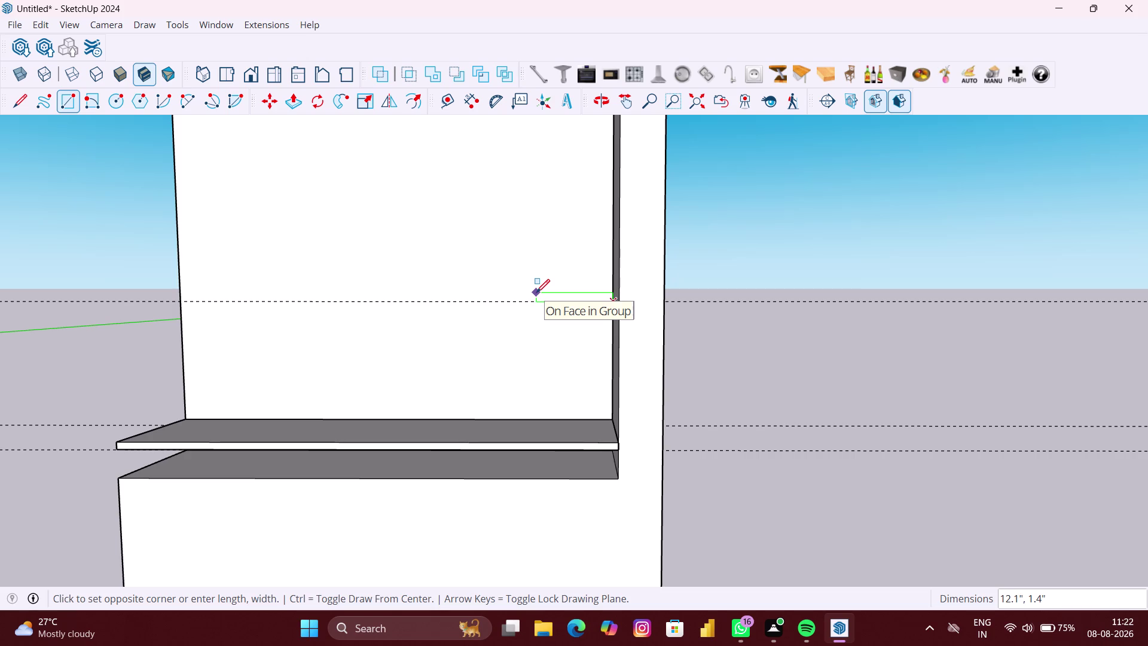
Enter a 1' by 1' rectangle size, then undo the oversized result.
text(12)
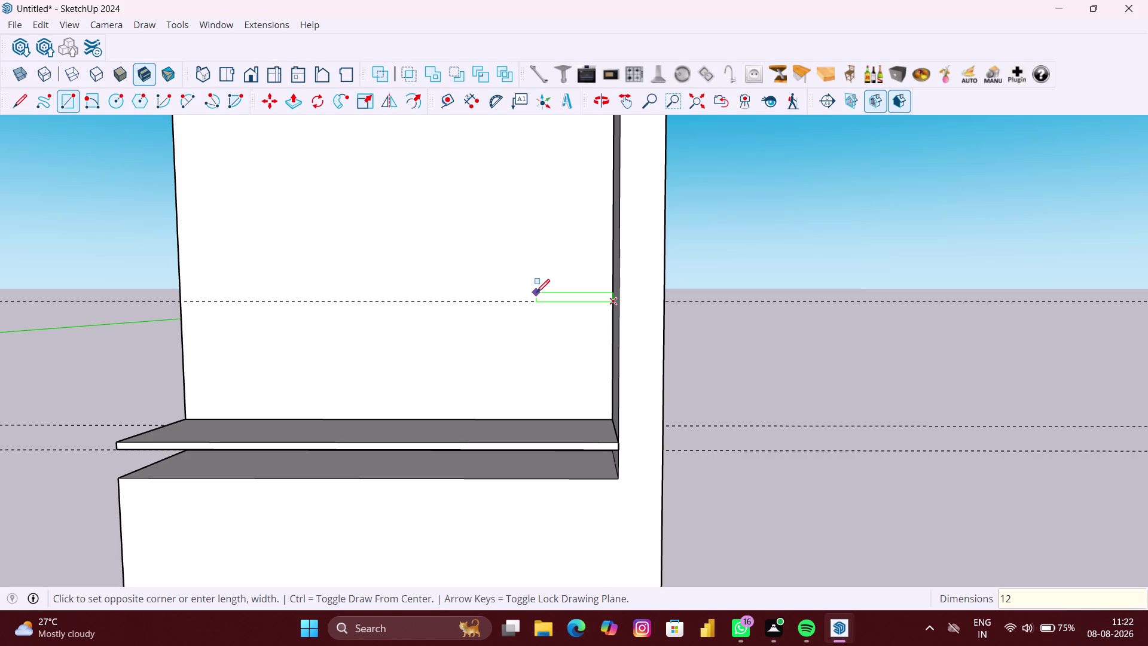
key(shift+quotedbl)
key(BackSpace)
key(BackSpace)
key(BackSpace)
text(1)
text(')
key(comma)
key(1)
key(apostrophe)
key(Return)
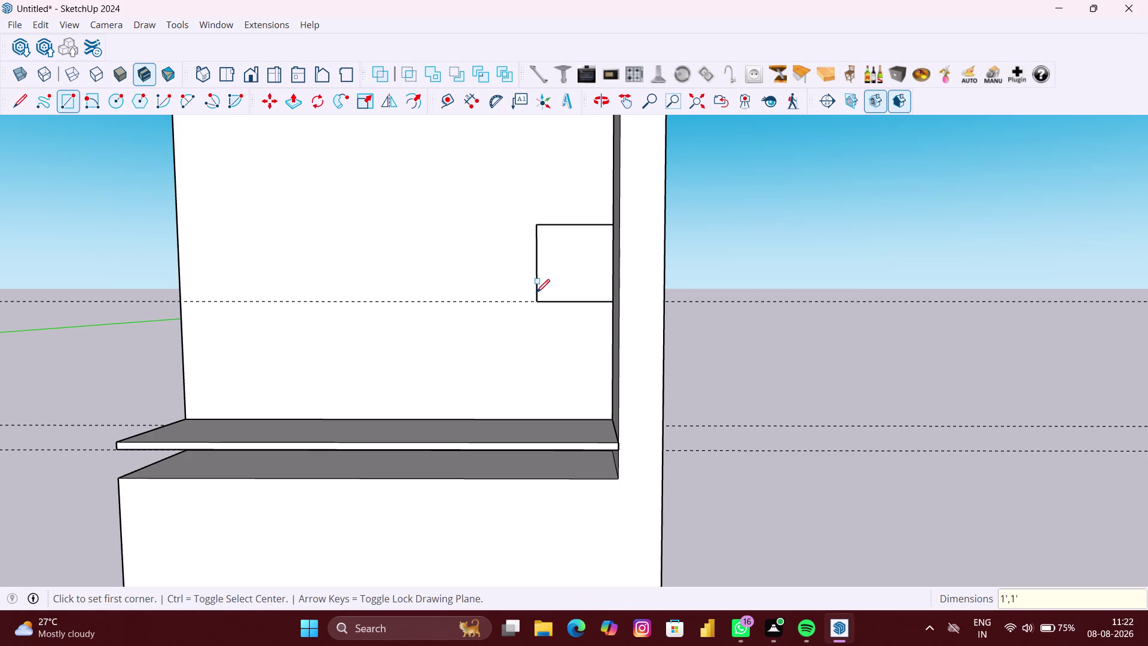
key(ctrl+z)
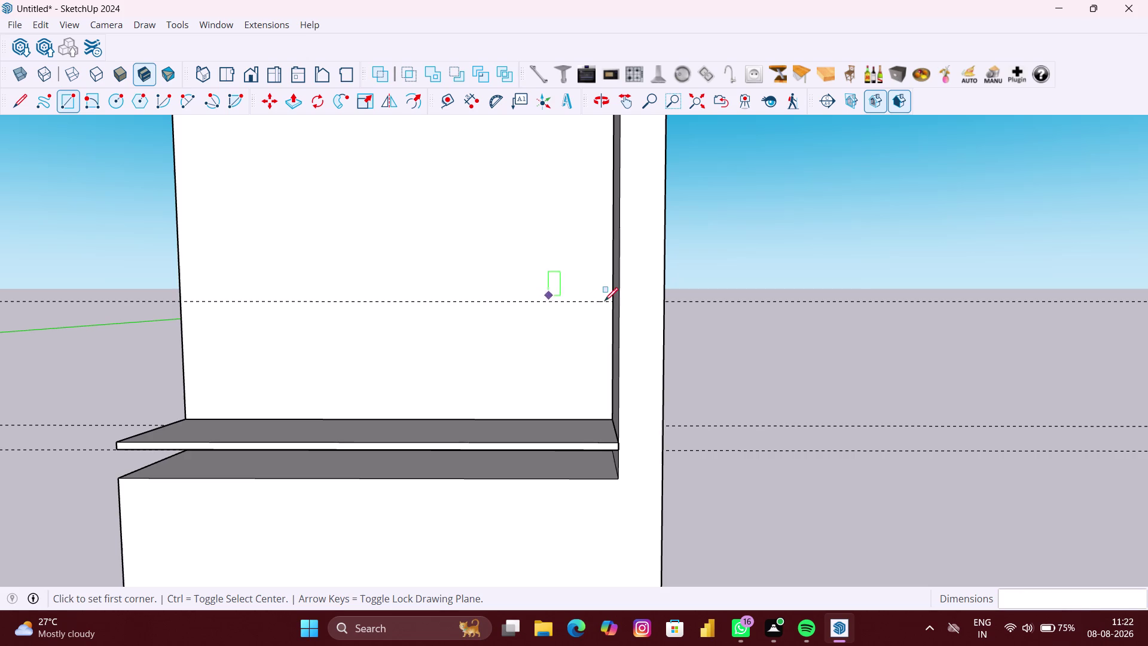
Try a 1' by 6" rectangle on the back face, then undo it.
scroll(up, 3)
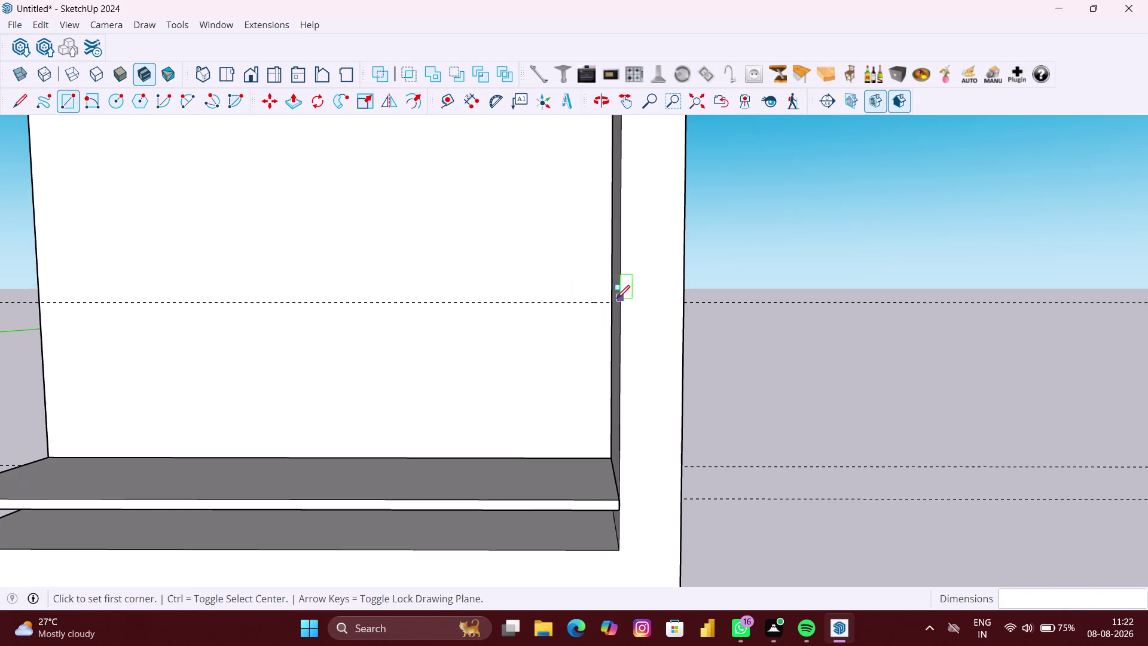
click(610, 303)
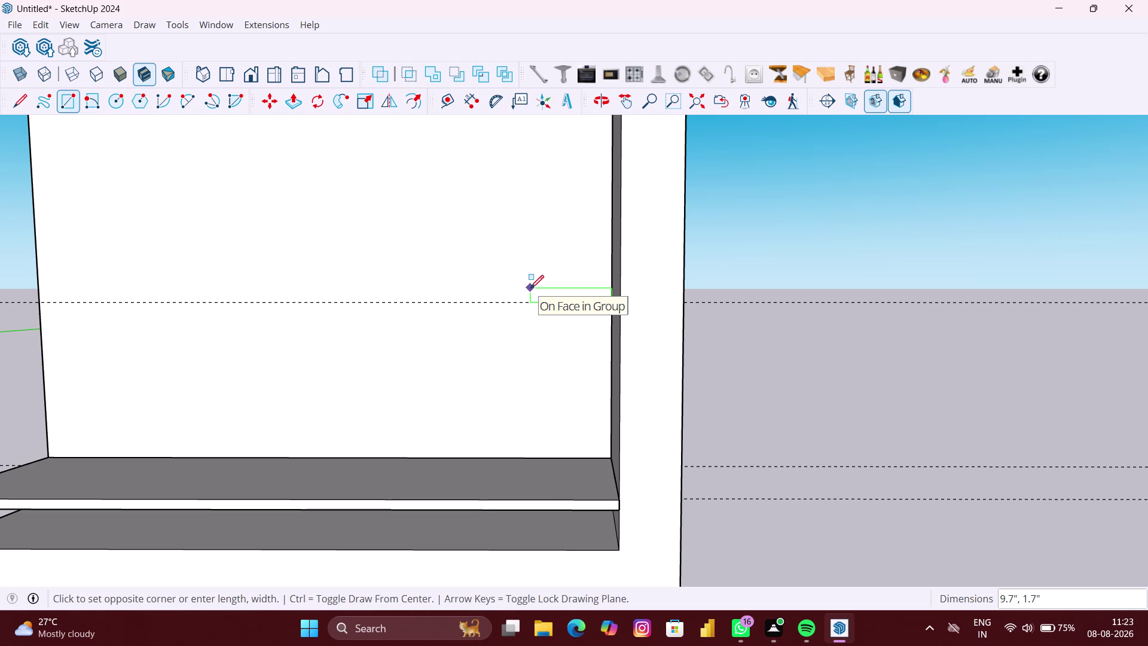
text(1)
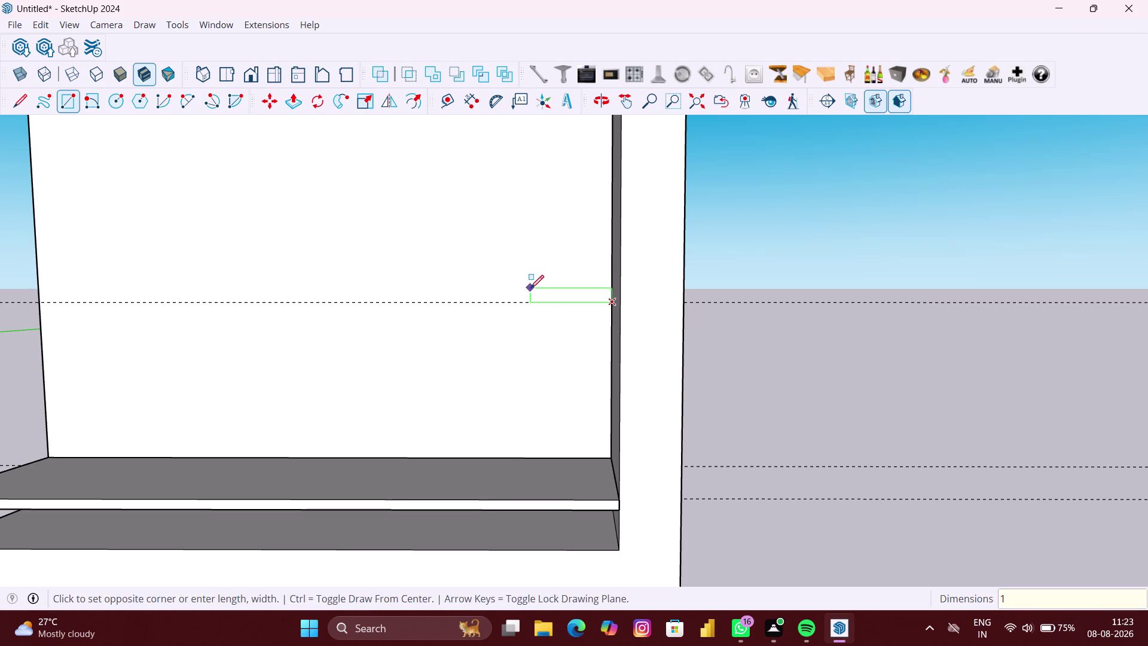
text('.)
key(BackSpace)
key(comma)
text(6)
text(")
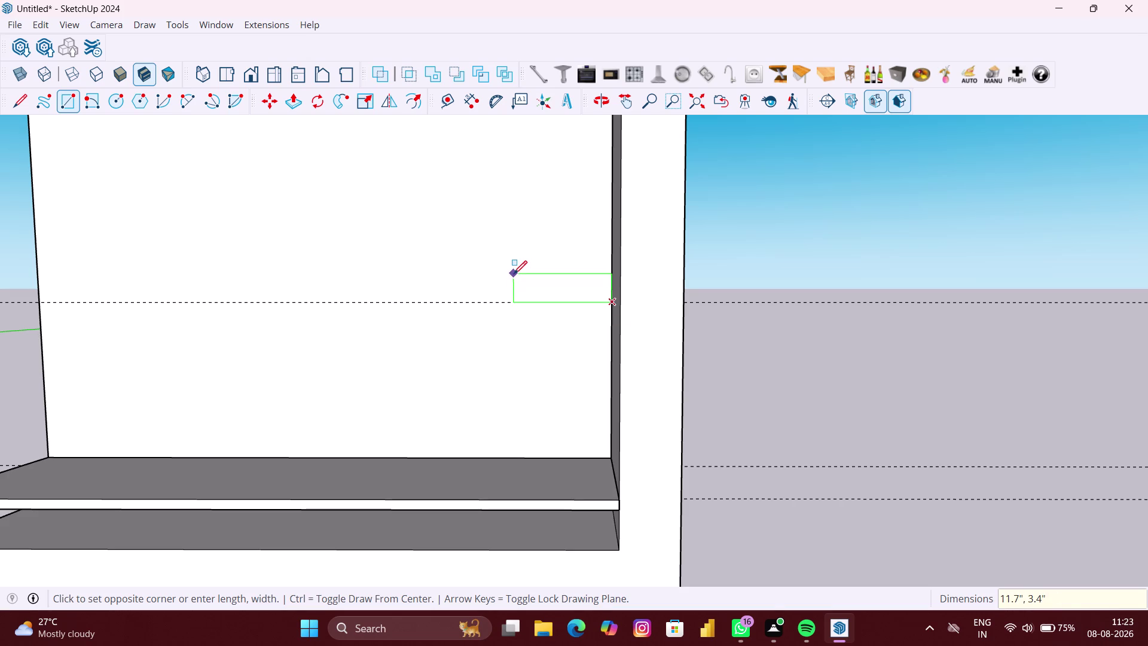
key(BackSpace)
text(1)
text(',6)
text(")
key(Return)
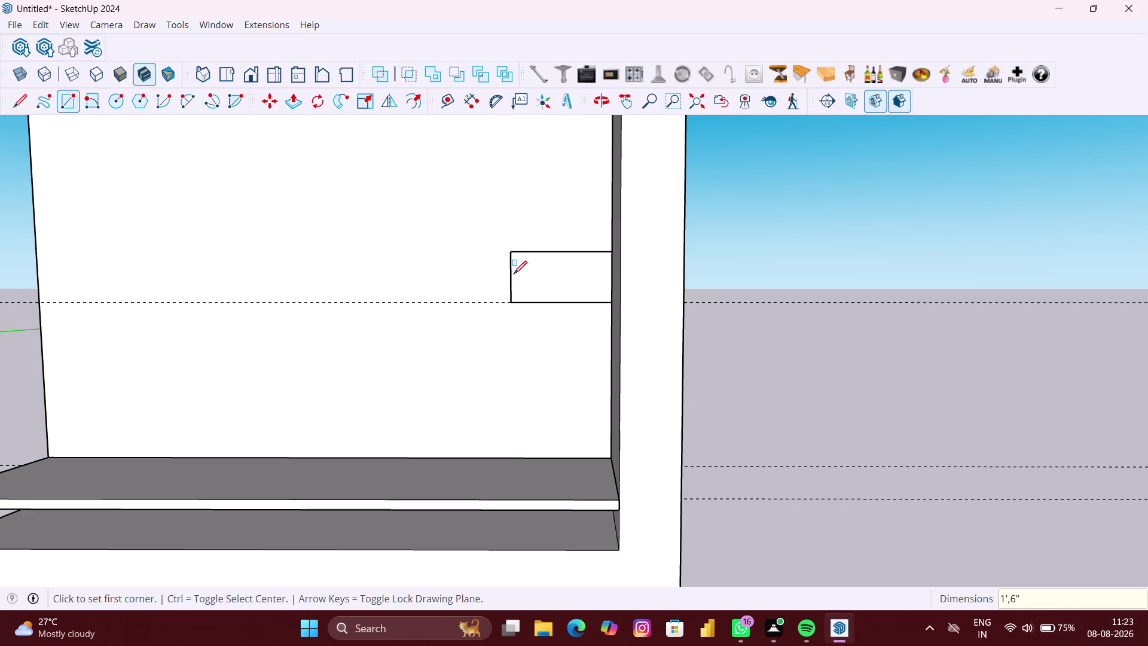
key(ctrl+z)
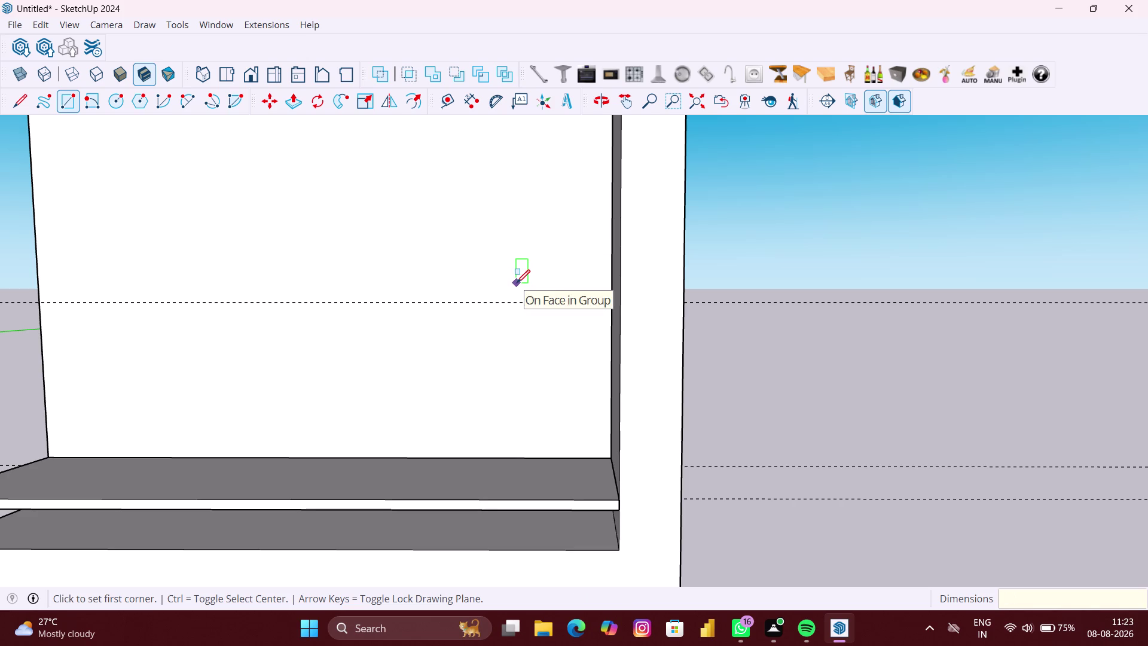
Draw a thin rectangle from the right wall leftward along the guide line.
key(r)
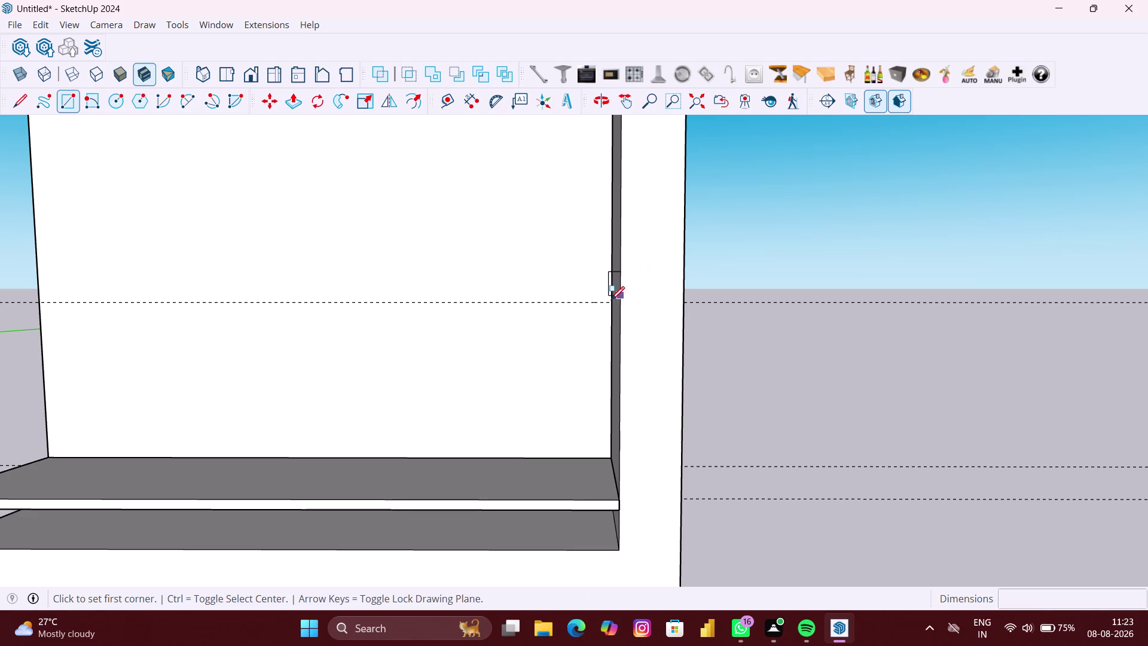
click(609, 305)
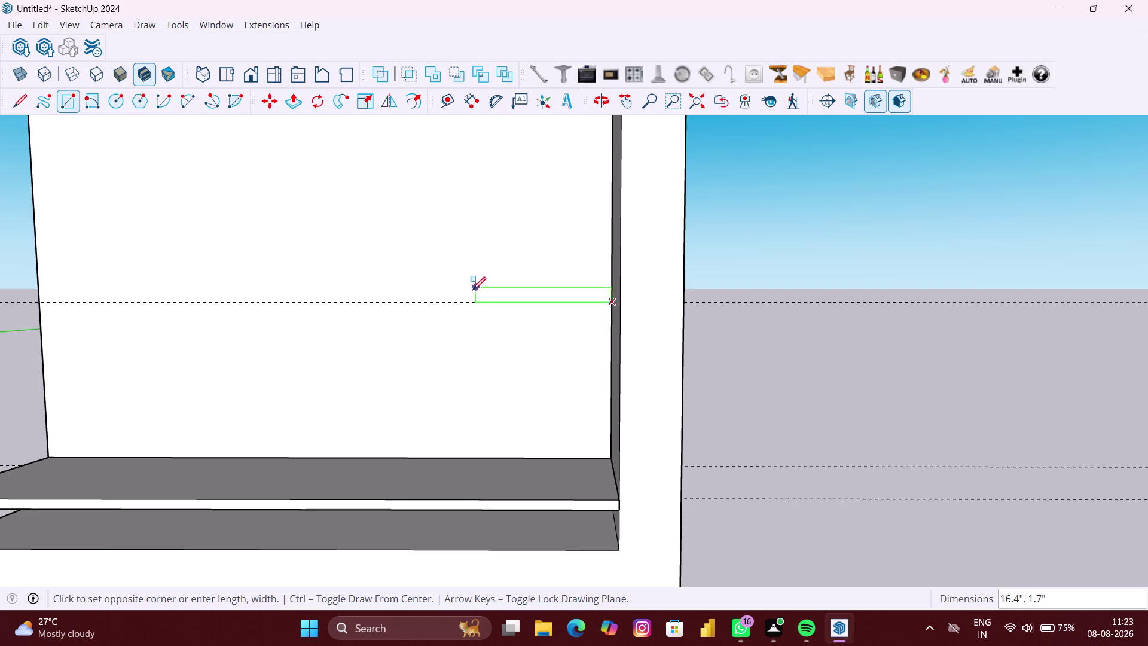
scroll(up, 3)
scroll(up, 3)
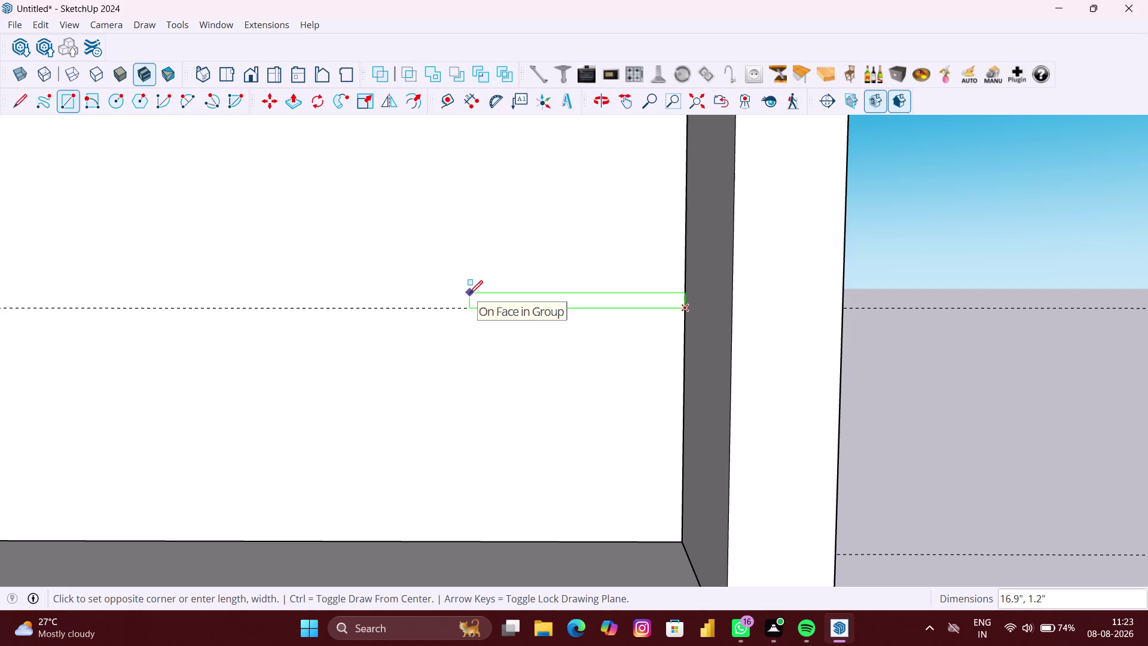
scroll(up, 3)
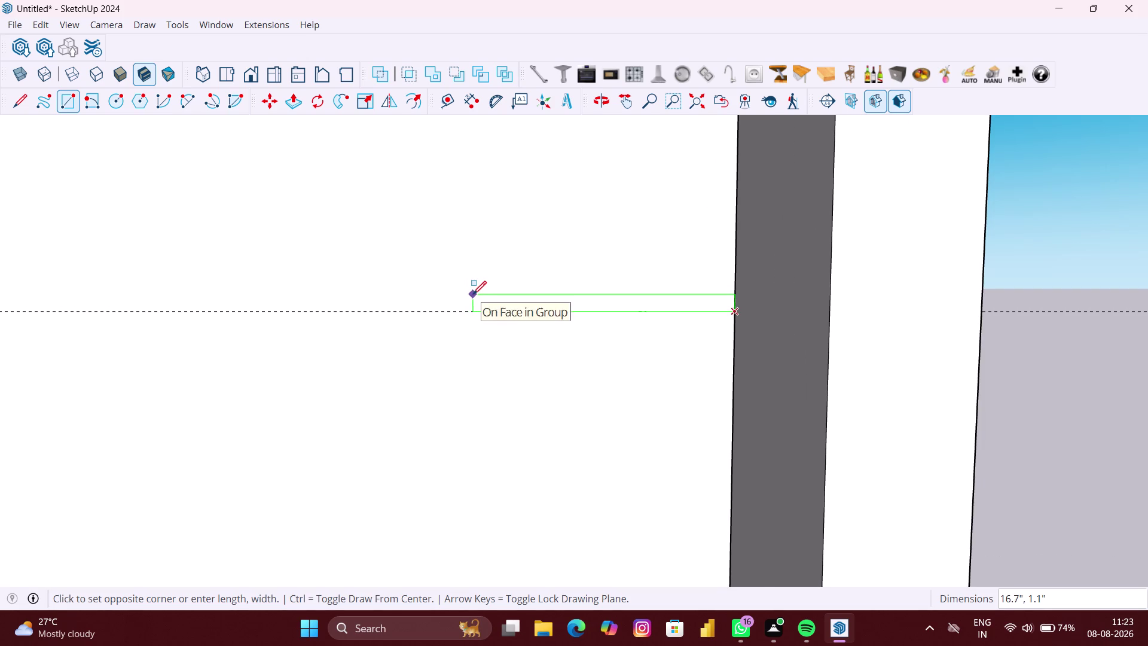
scroll(down, 3)
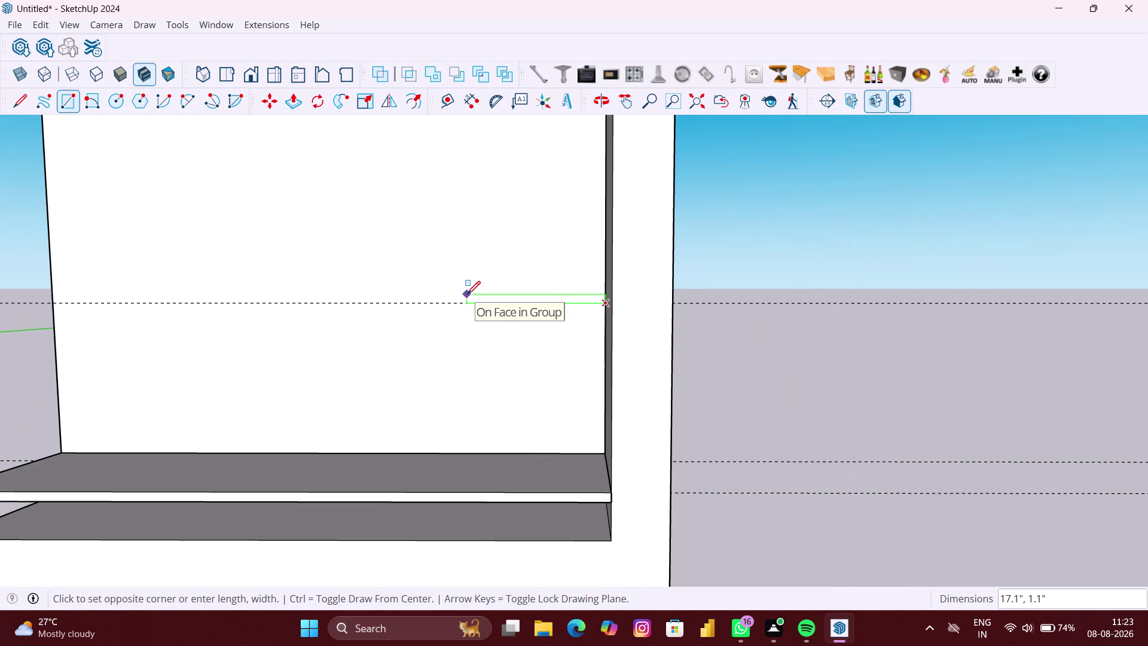
scroll(down, 3)
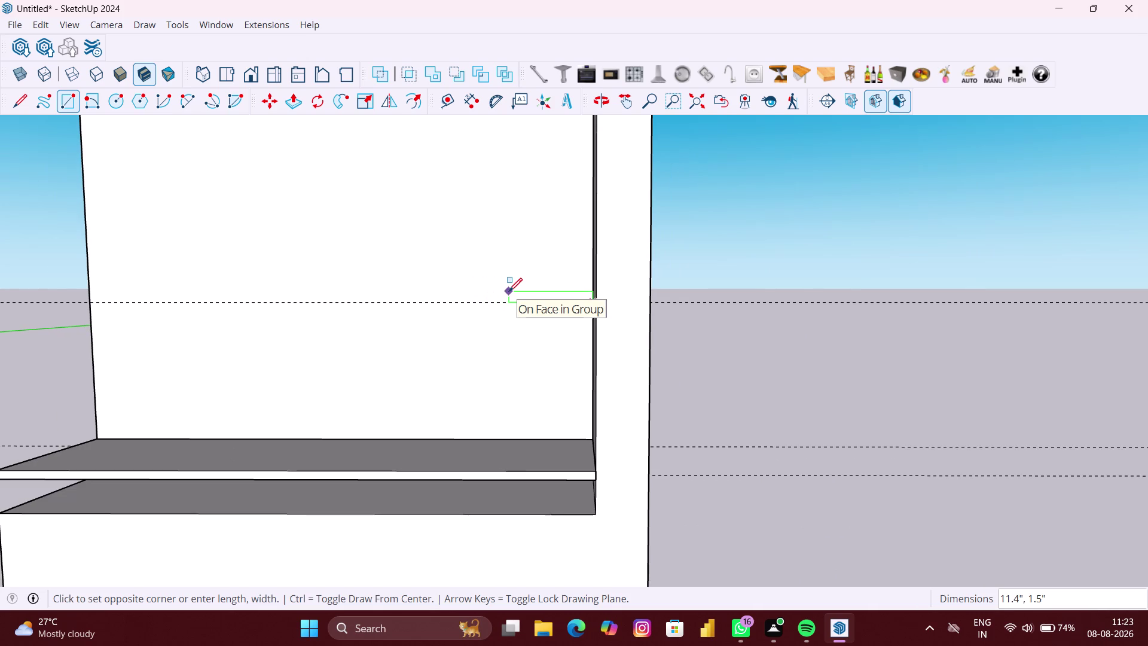
scroll(up, 3)
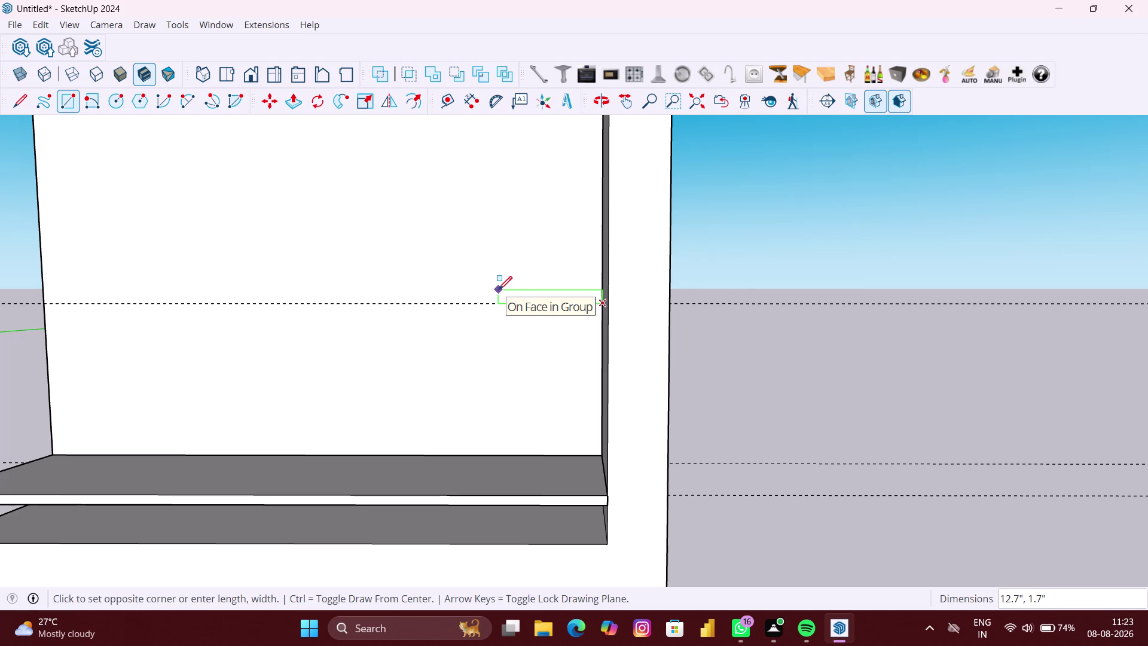
scroll(up, 3)
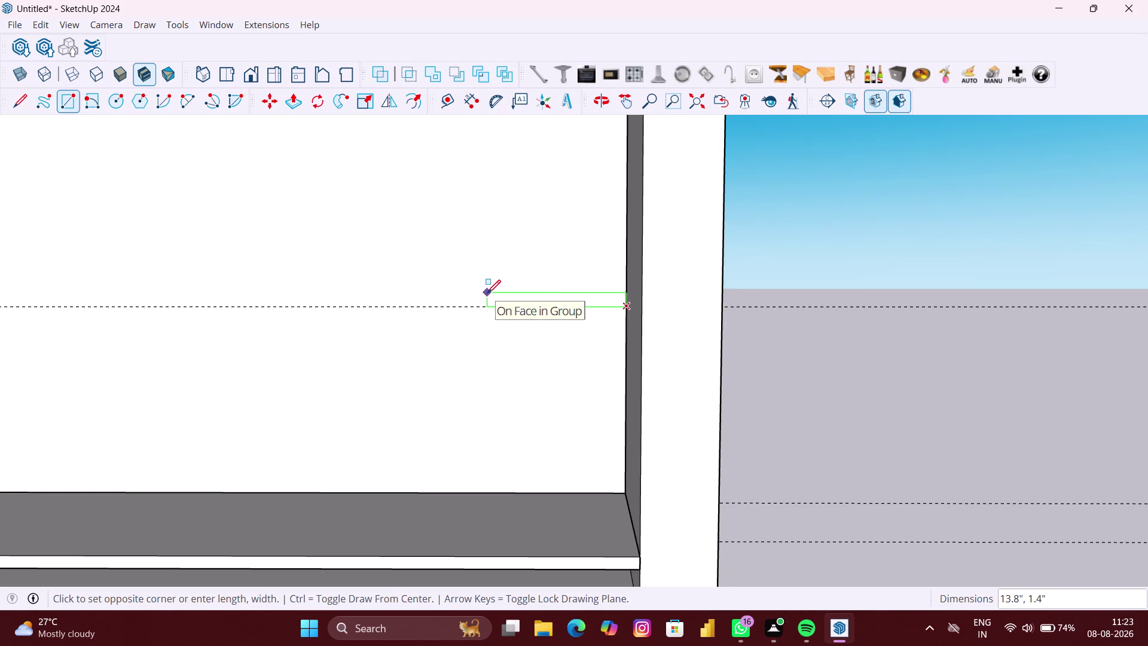
click(487, 293)
scroll(down, 3)
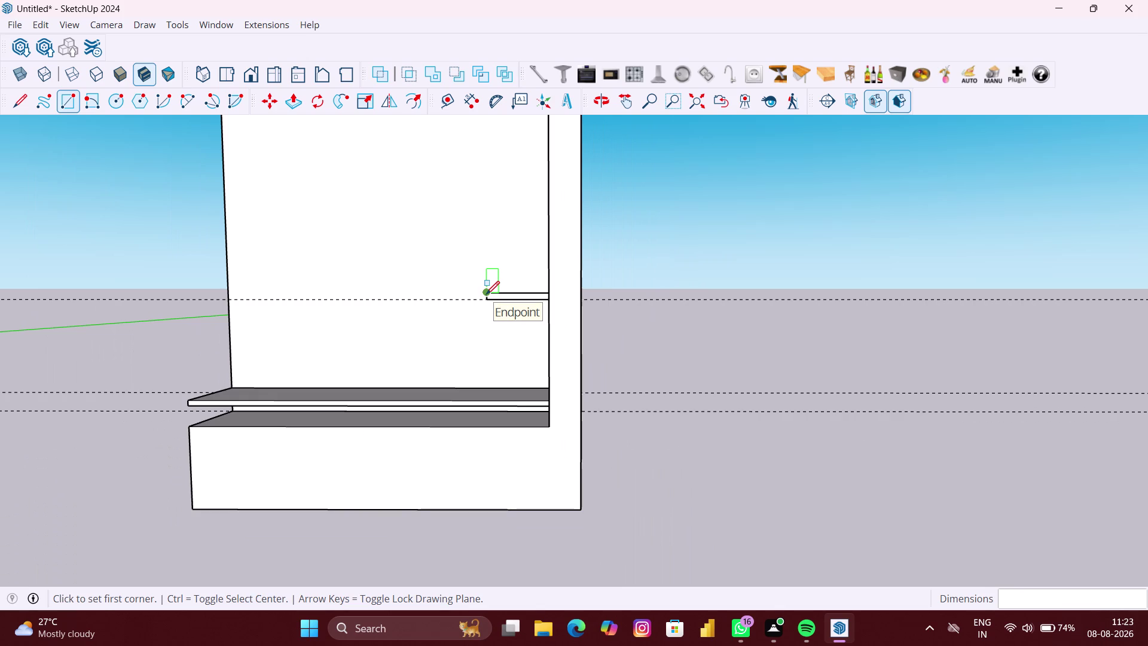
key(space)
key(p)
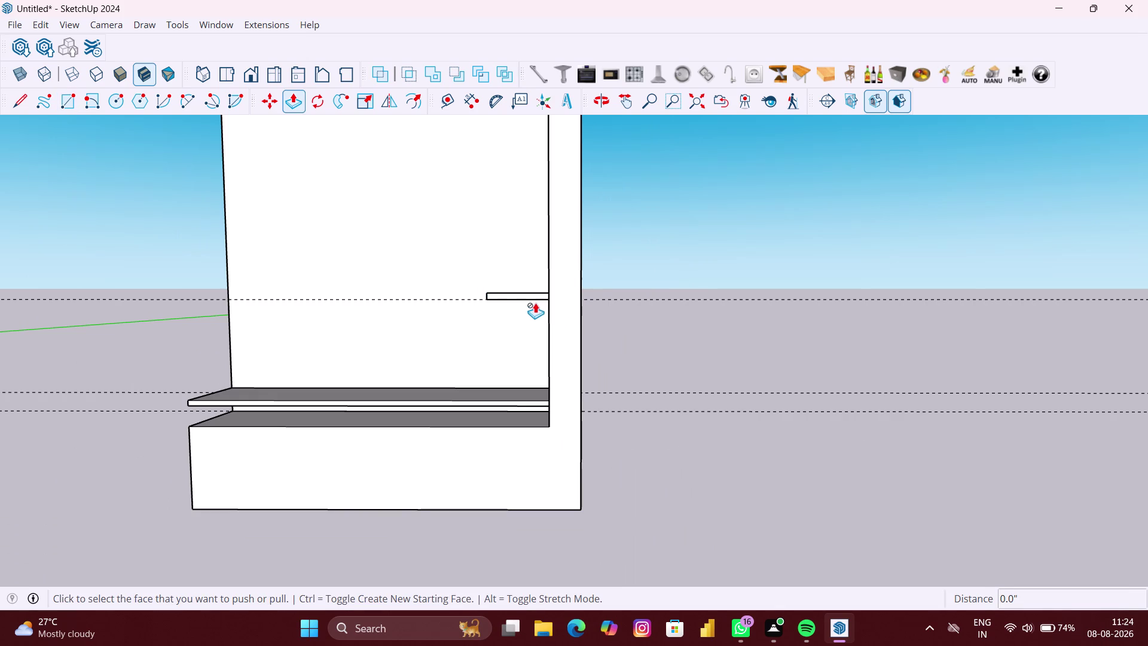
scroll(up, 3)
scroll(up, 3)
key(space)
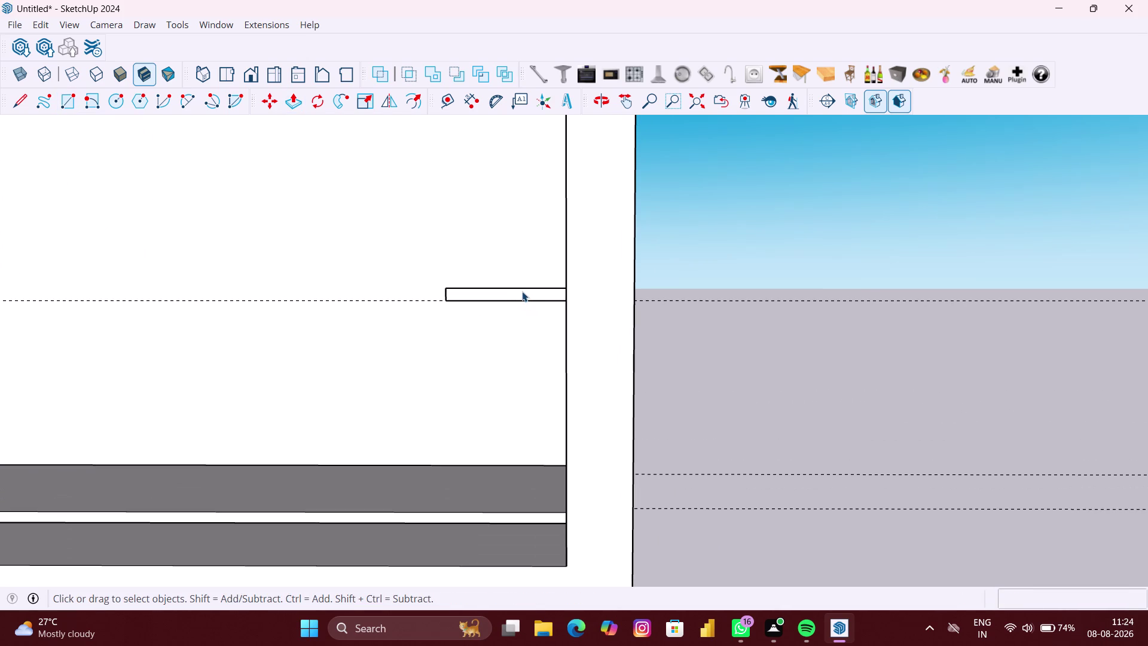
click(521, 292)
scroll(up, 3)
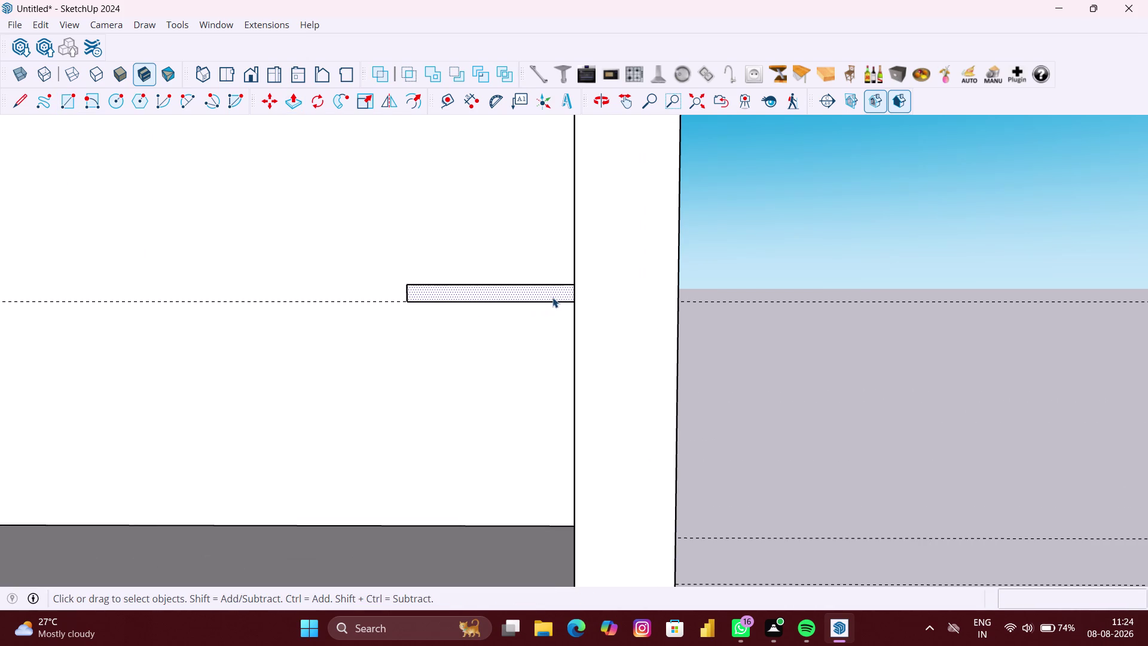
double_click(553, 297)
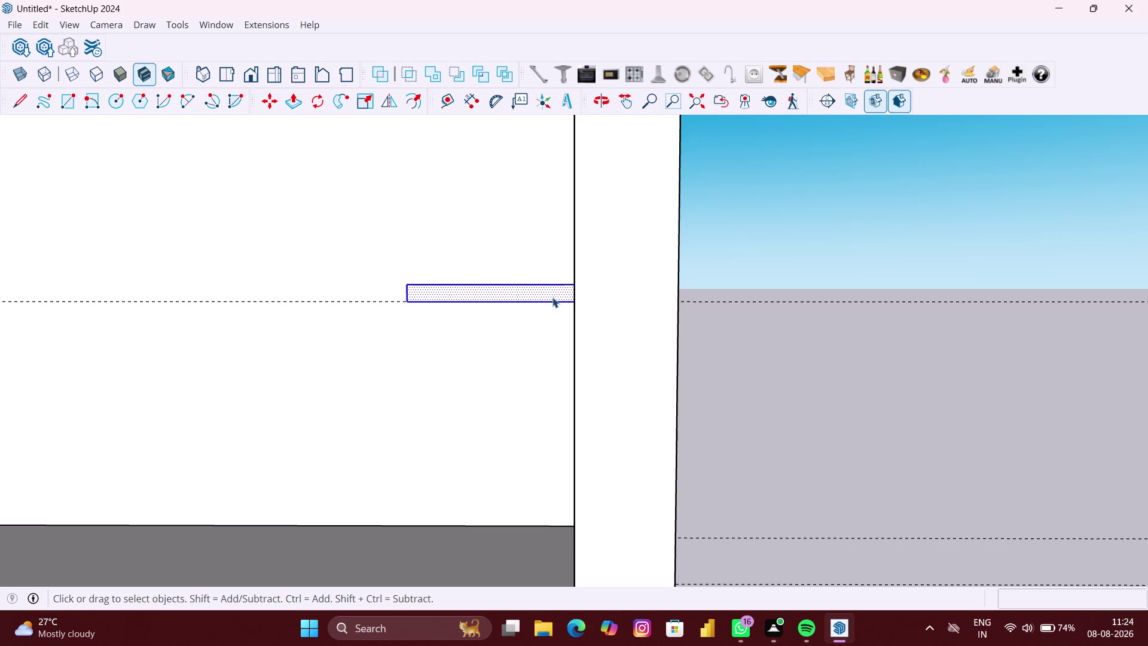
scroll(down, 3)
scroll(down, 3)
scroll(down, 3)
scroll(down, 3)
key(space)
click(617, 307)
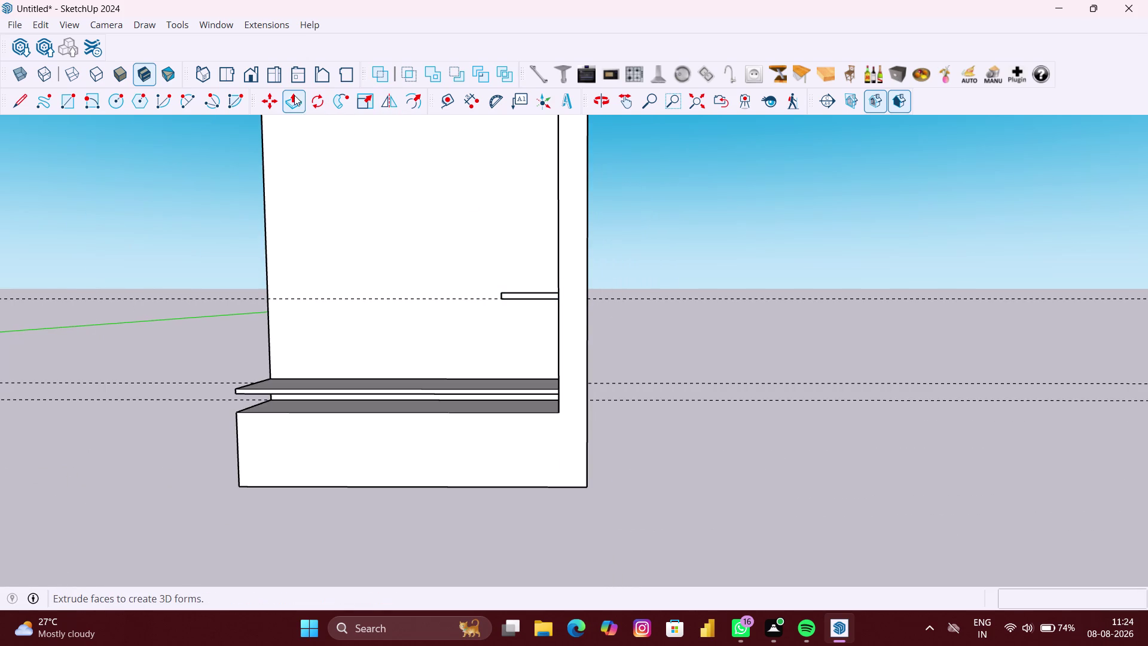
click(452, 100)
scroll(up, 3)
scroll(up, 3)
middle_drag(544, 271, 561, 283)
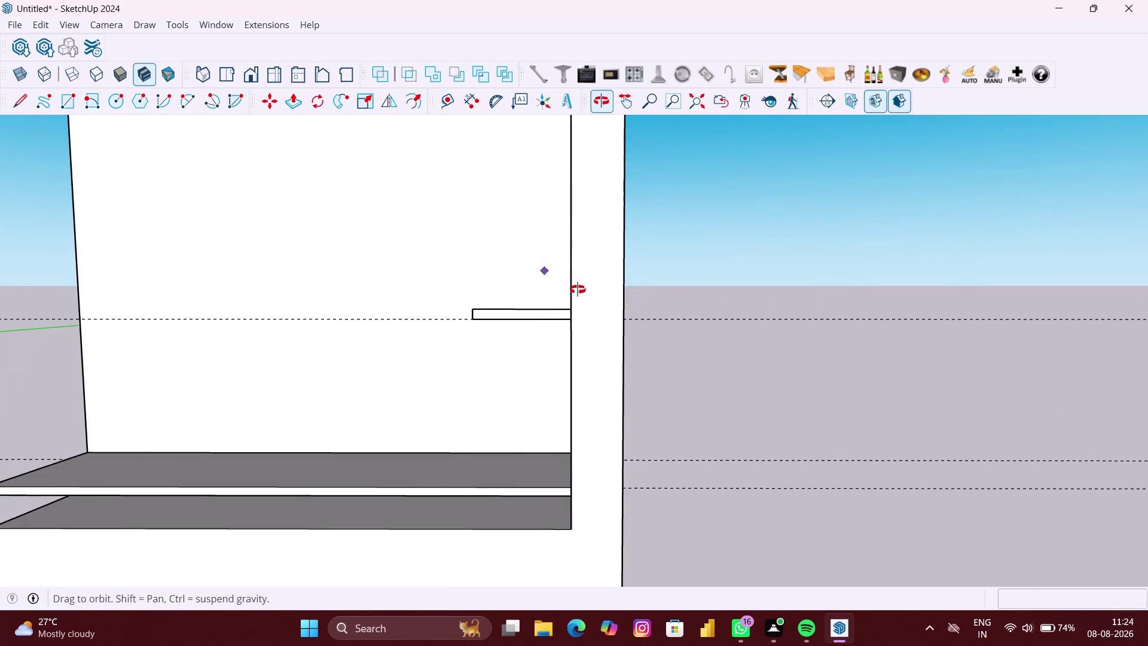
middle_drag(562, 283, 595, 304)
Place a Tape Measure guide 18.79" above the strip's corner.
scroll(up, 3)
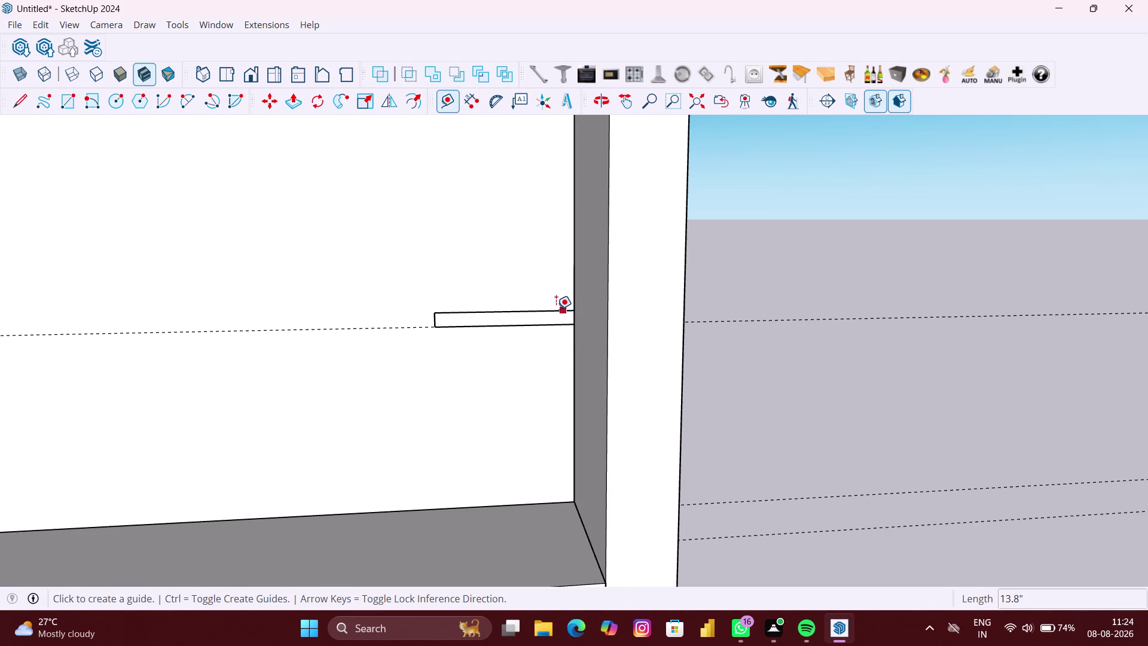
click(556, 309)
scroll(down, 3)
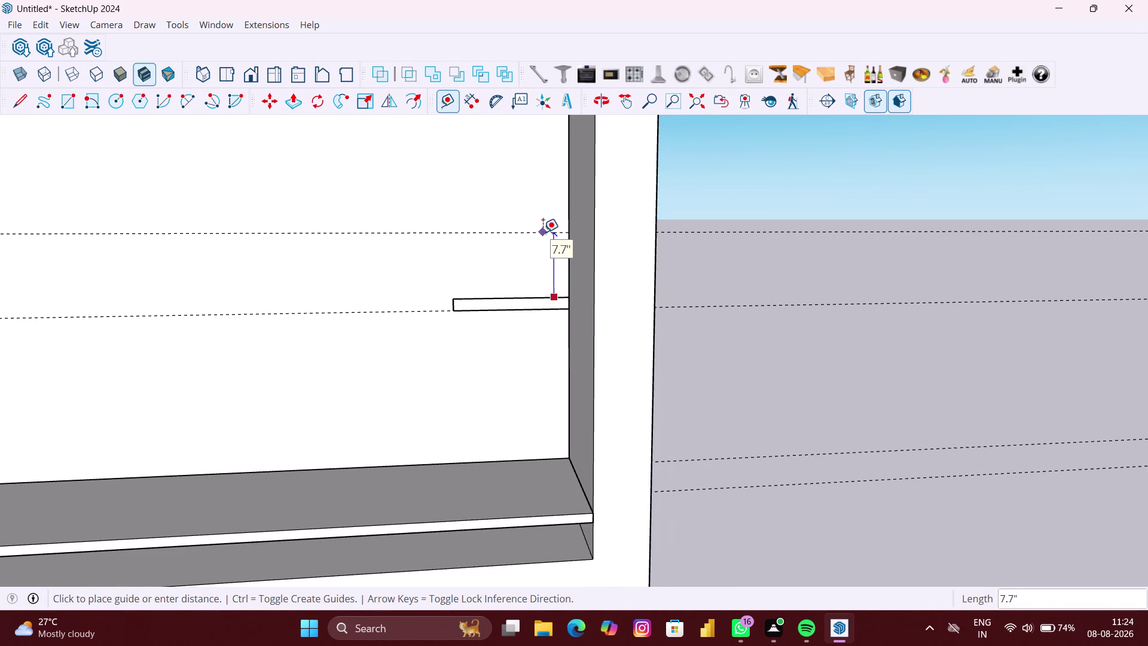
key(Up)
text(18)
text(.79)
key(shift+quotedbl)
key(Return)
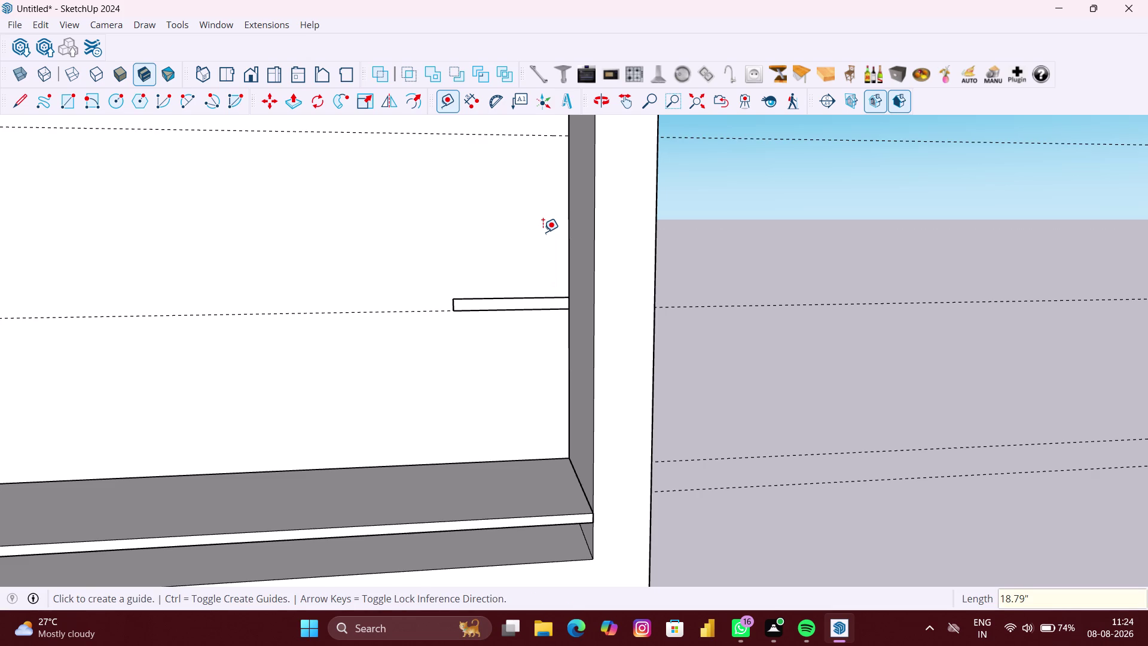
scroll(down, 3)
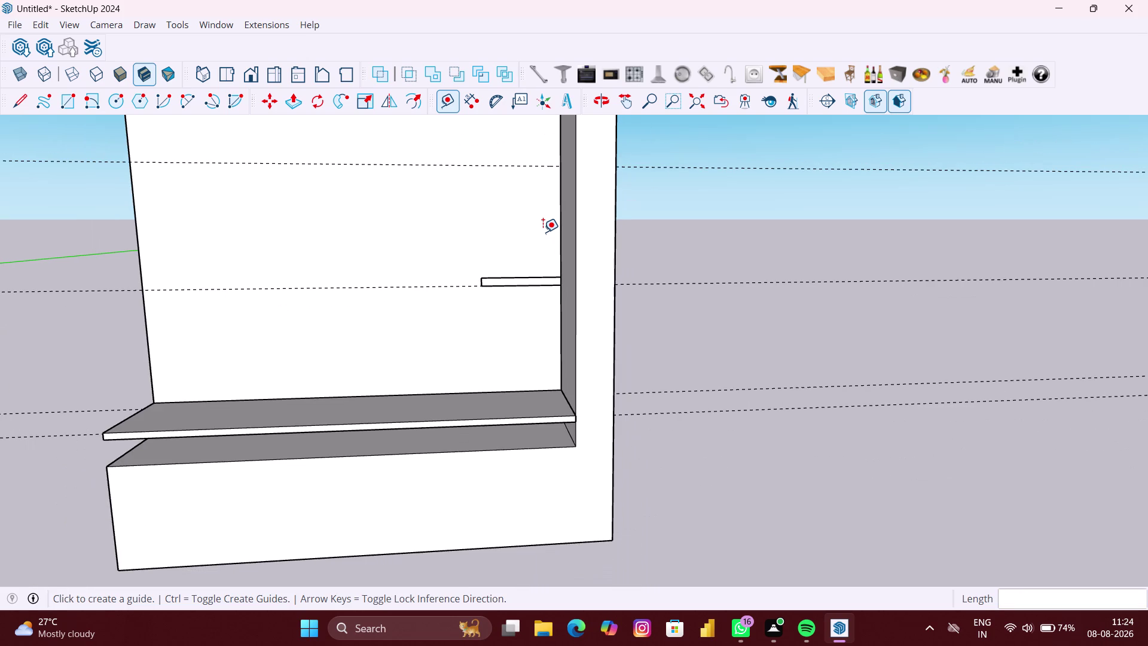
key(space)
Select the thin shelf strip together with its edges.
double_click(541, 280)
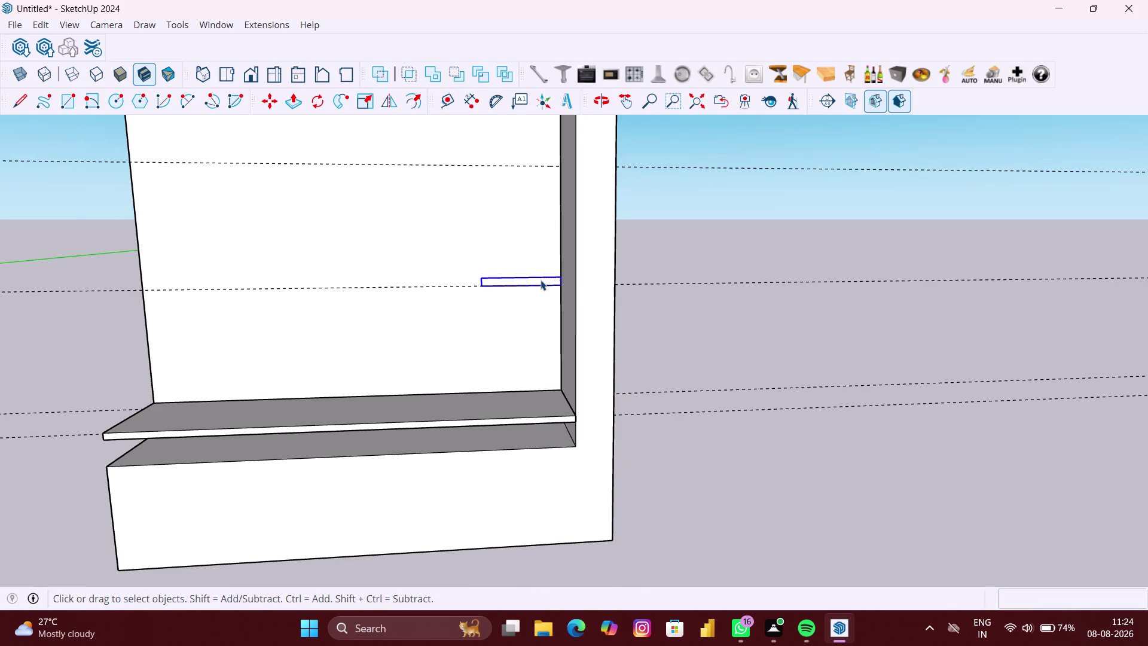
scroll(up, 3)
scroll(up, 3)
scroll(up, 3)
double_click(554, 280)
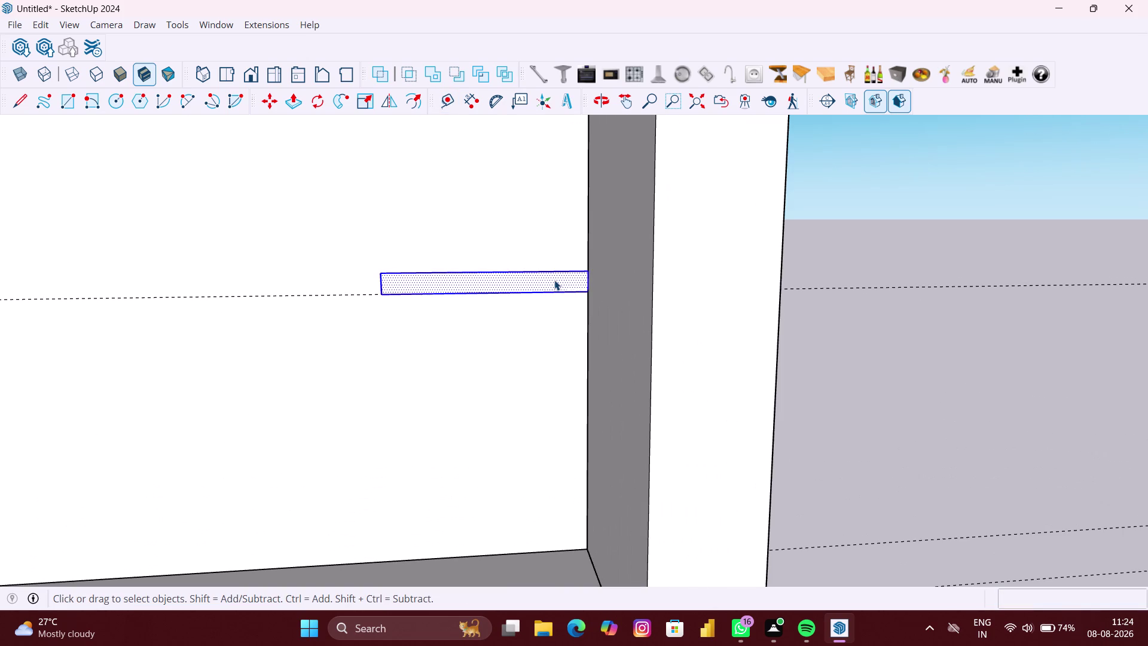
Copy the shelf strip up the side panel and array it four times.
key(m)
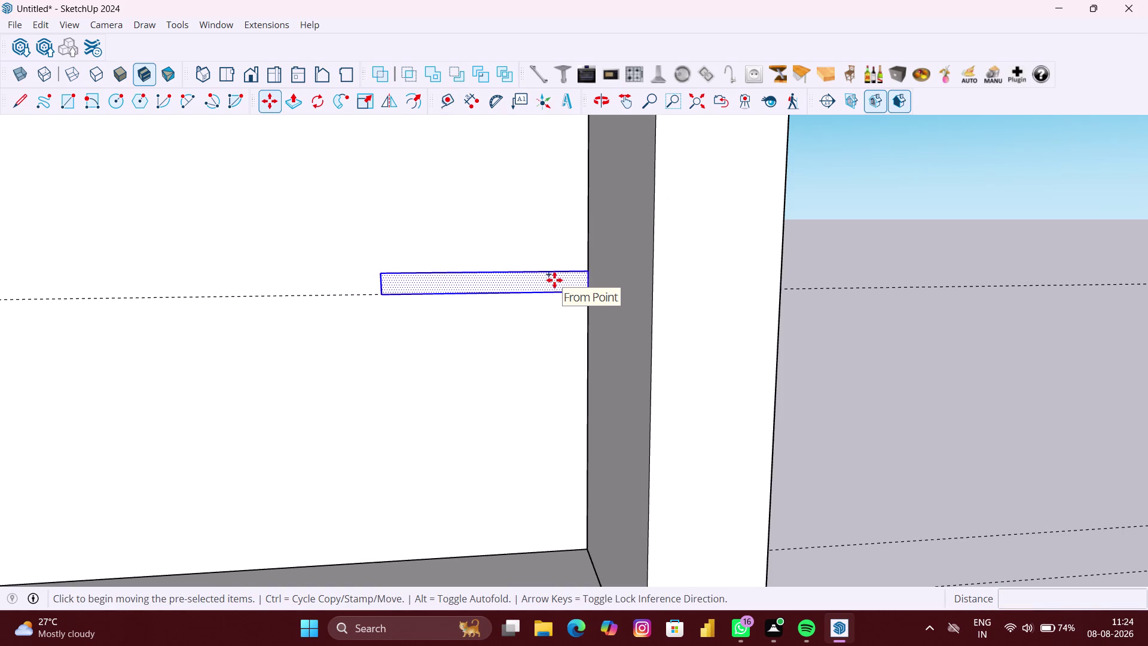
click(590, 292)
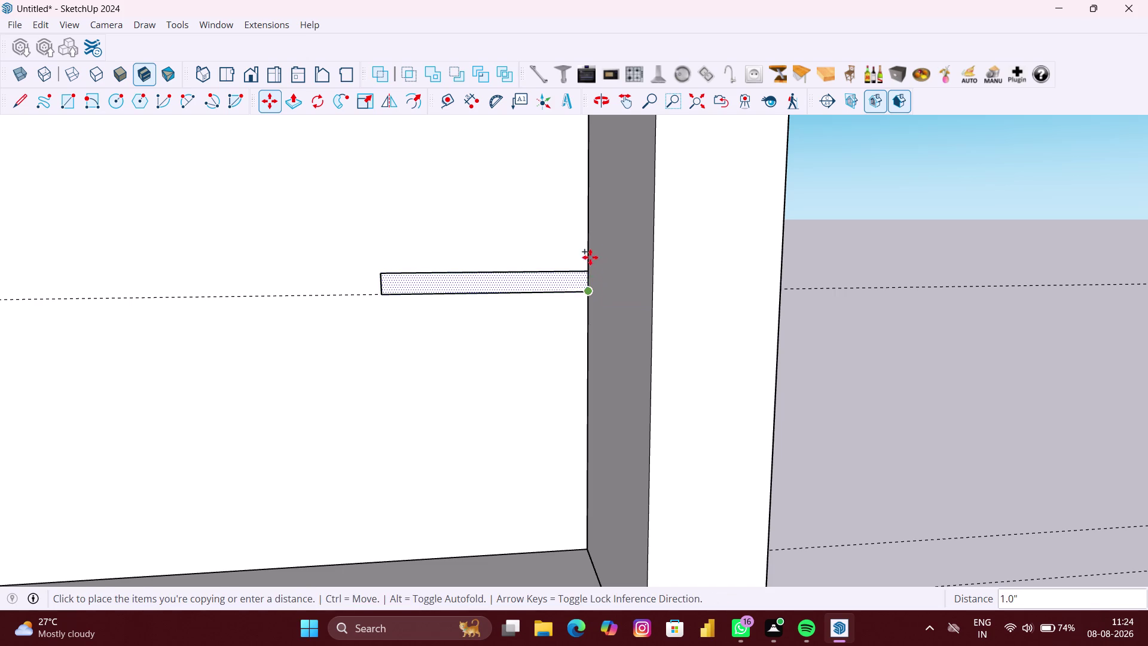
scroll(down, 3)
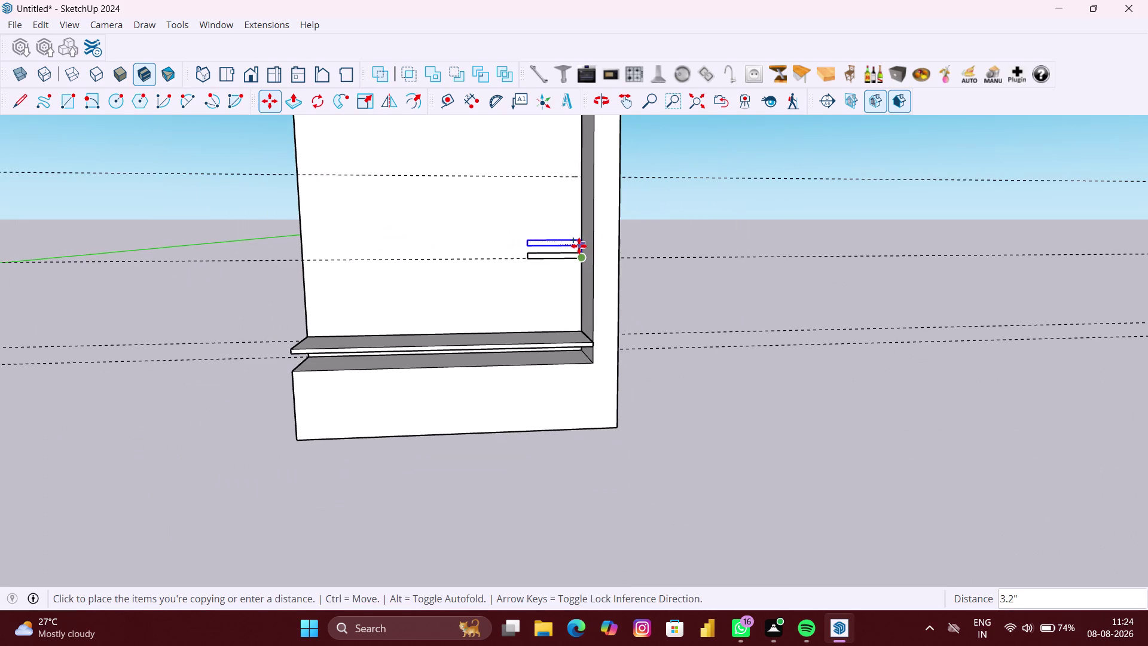
middle_drag(572, 247, 570, 330)
scroll(up, 3)
scroll(up, 3)
click(582, 263)
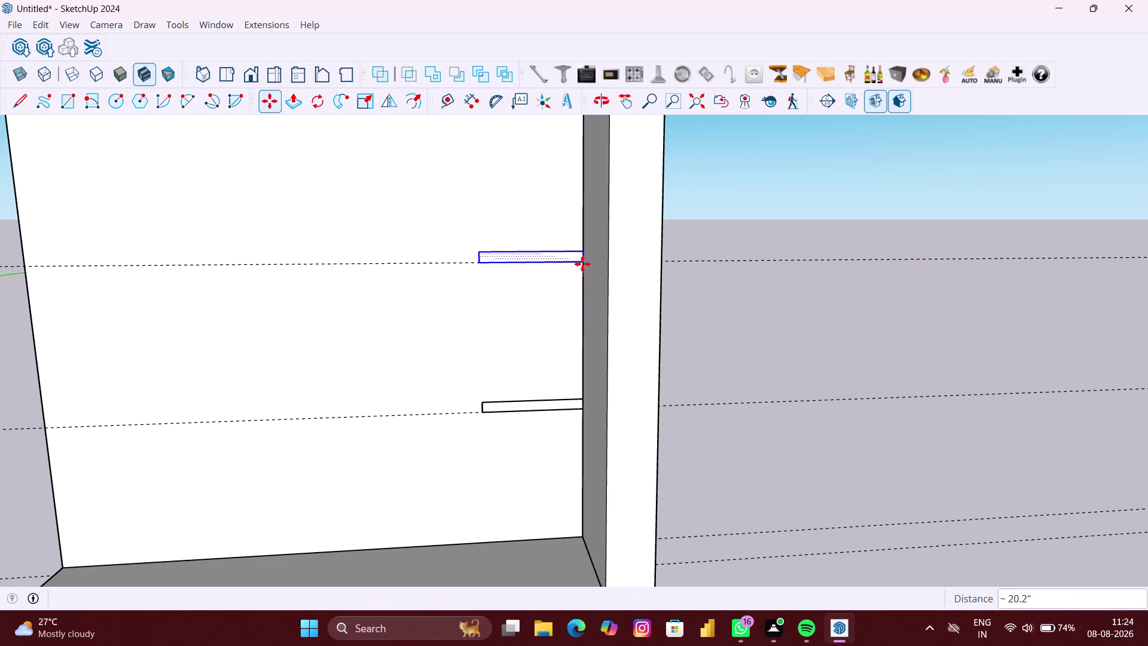
scroll(down, 3)
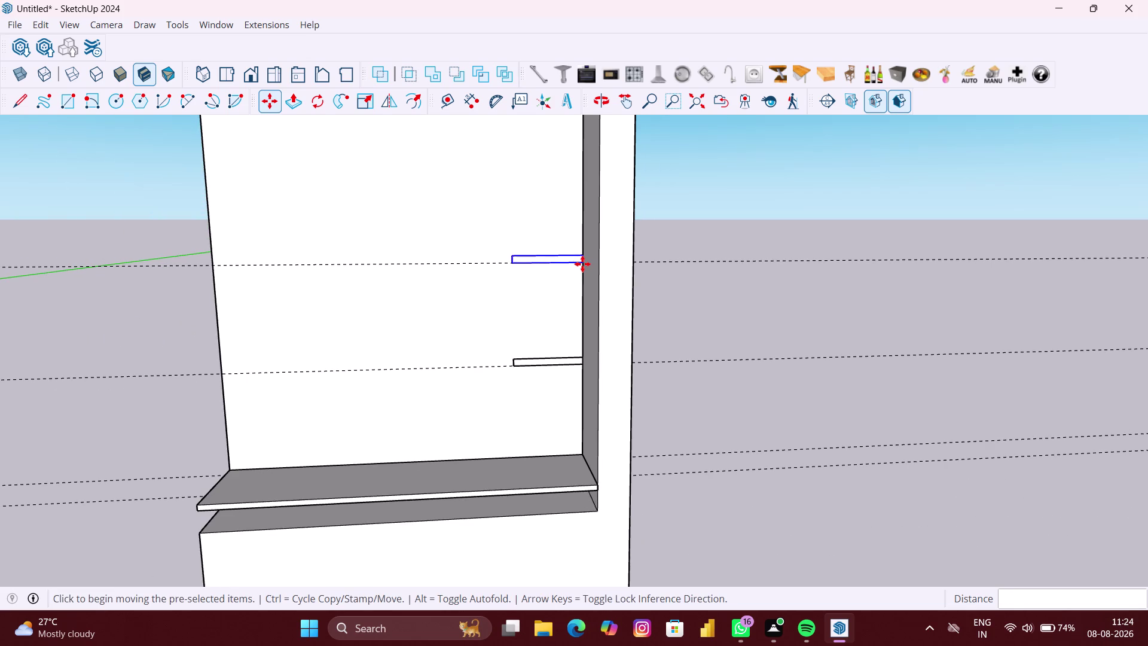
key(asterisk)
key(4)
key(Return)
scroll(down, 3)
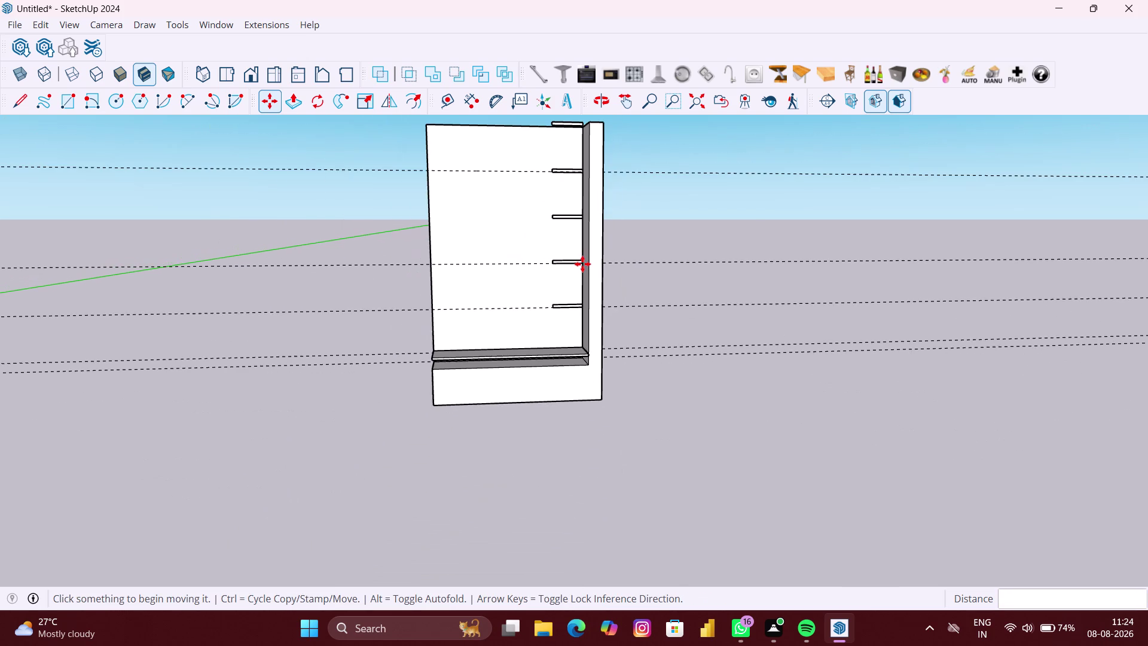
scroll(down, 3)
key(space)
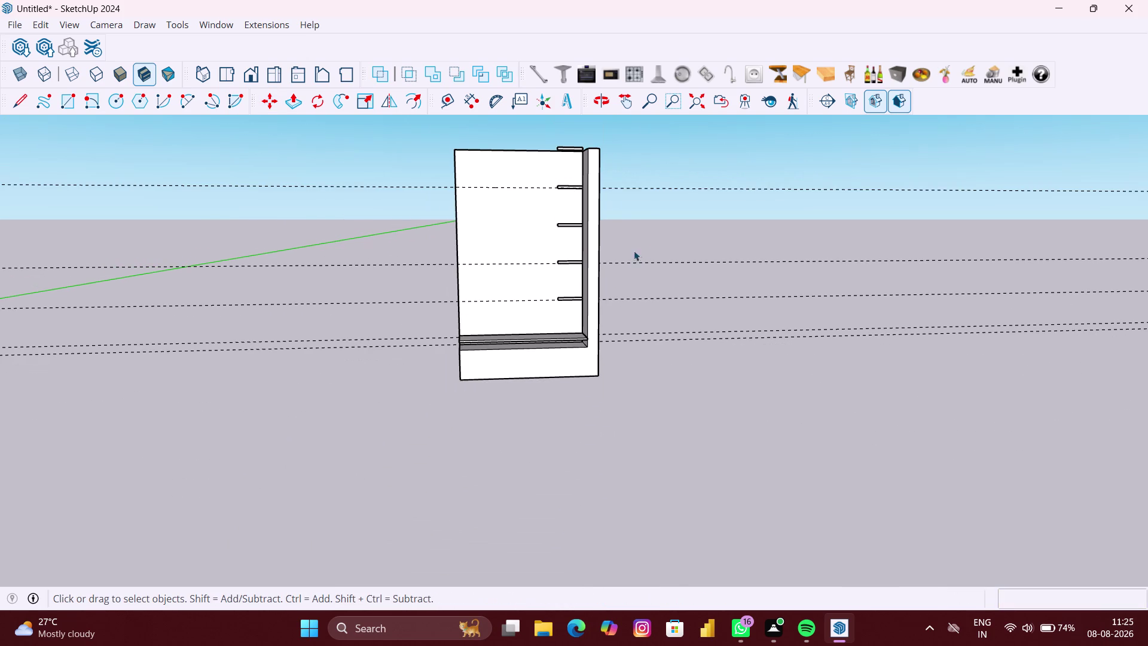
Undo the arrayed shelf copies.
scroll(down, 3)
middle_drag(641, 207, 627, 318)
scroll(up, 3)
scroll(up, 3)
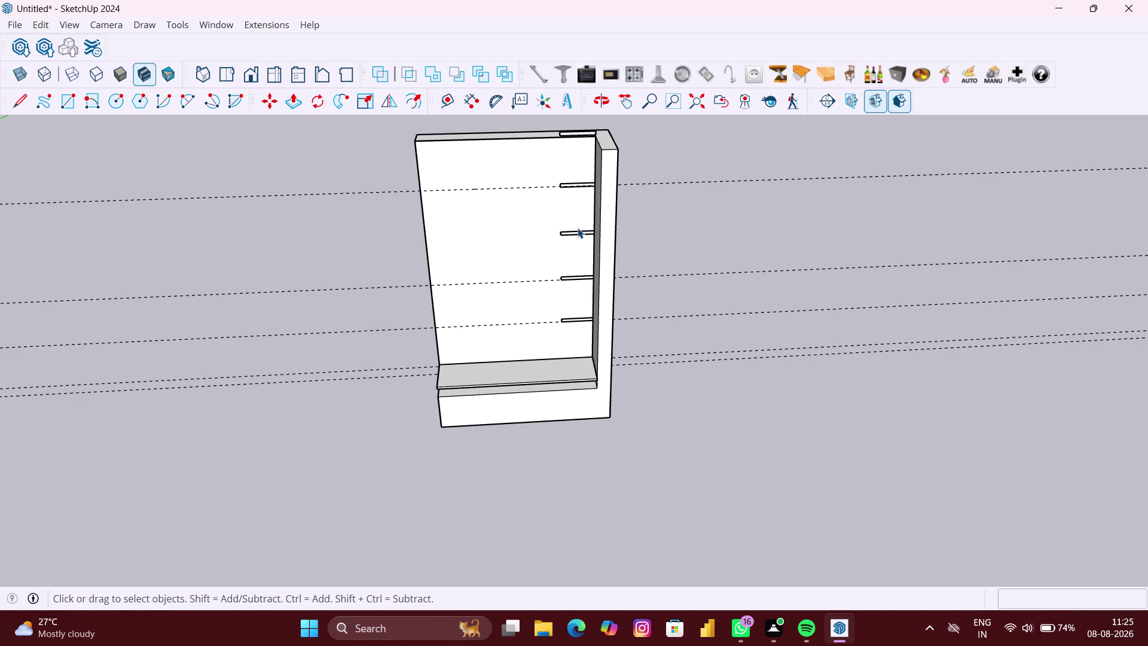
key(ctrl+z)
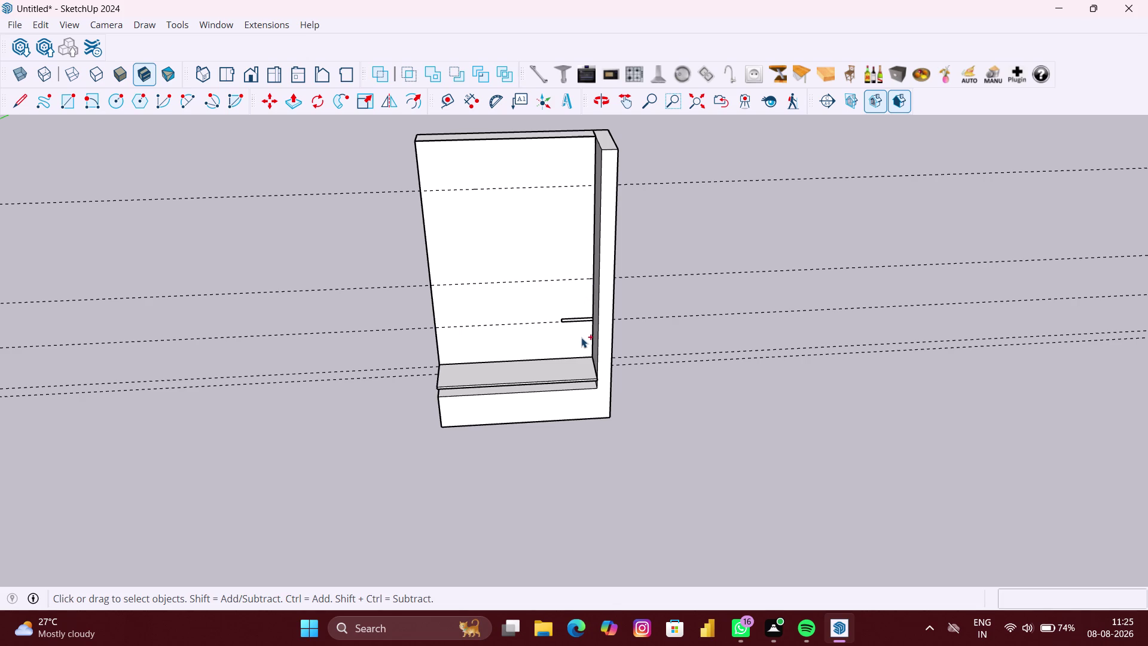
Select the whole remaining shelf board and reframe the cabinet view.
scroll(up, 3)
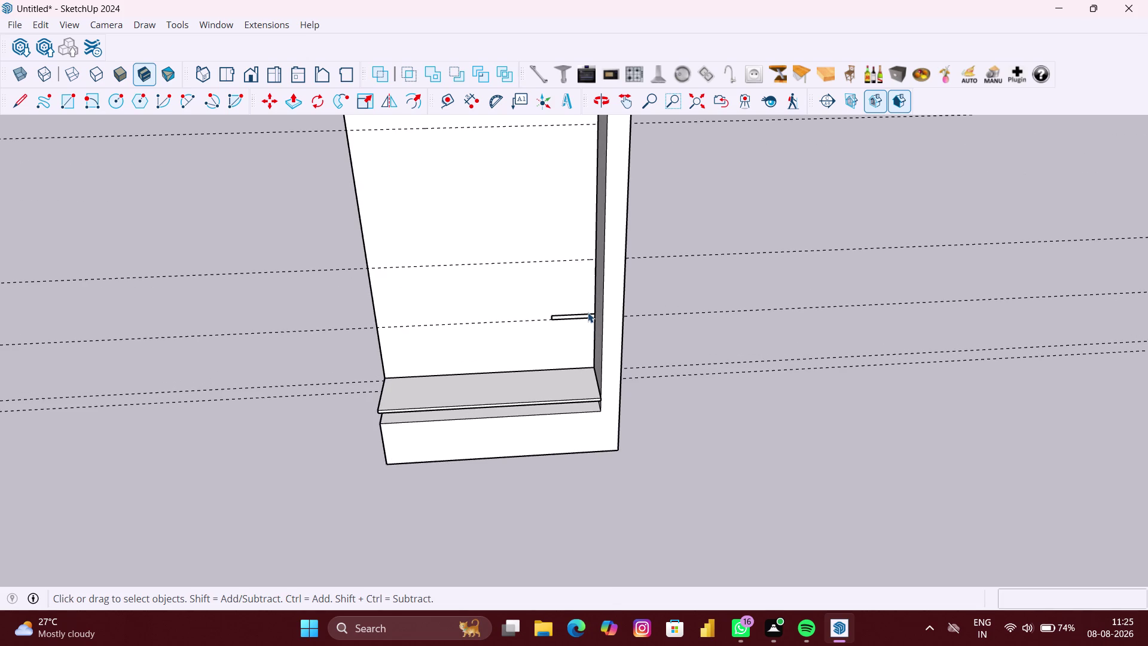
scroll(up, 3)
click(586, 315)
scroll(up, 3)
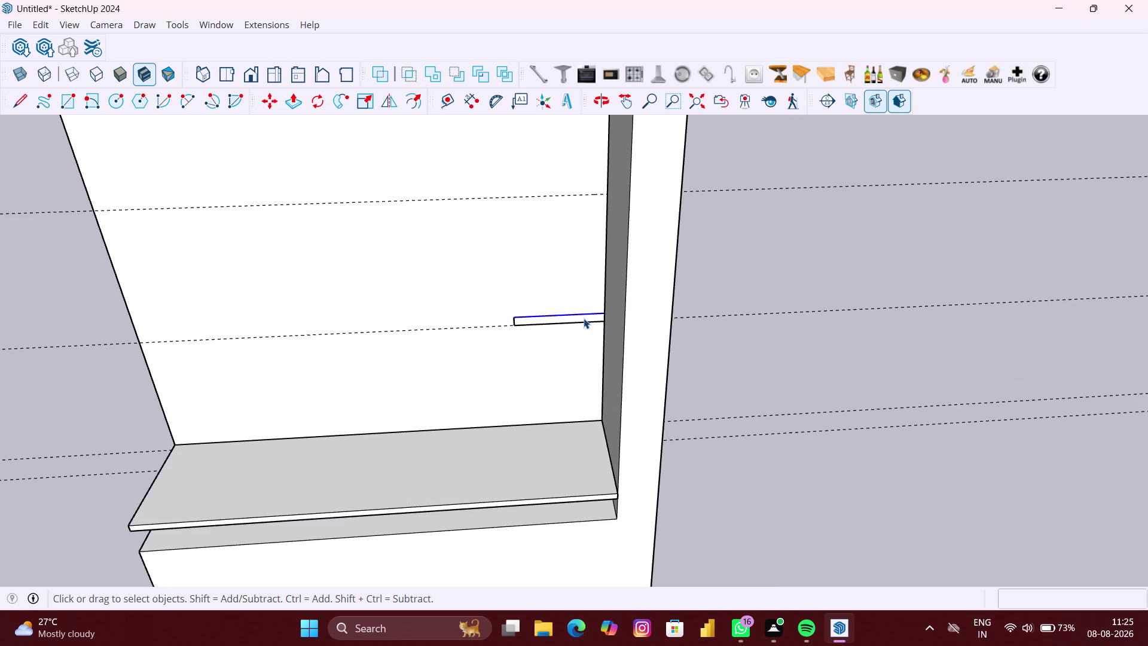
double_click(584, 317)
scroll(down, 3)
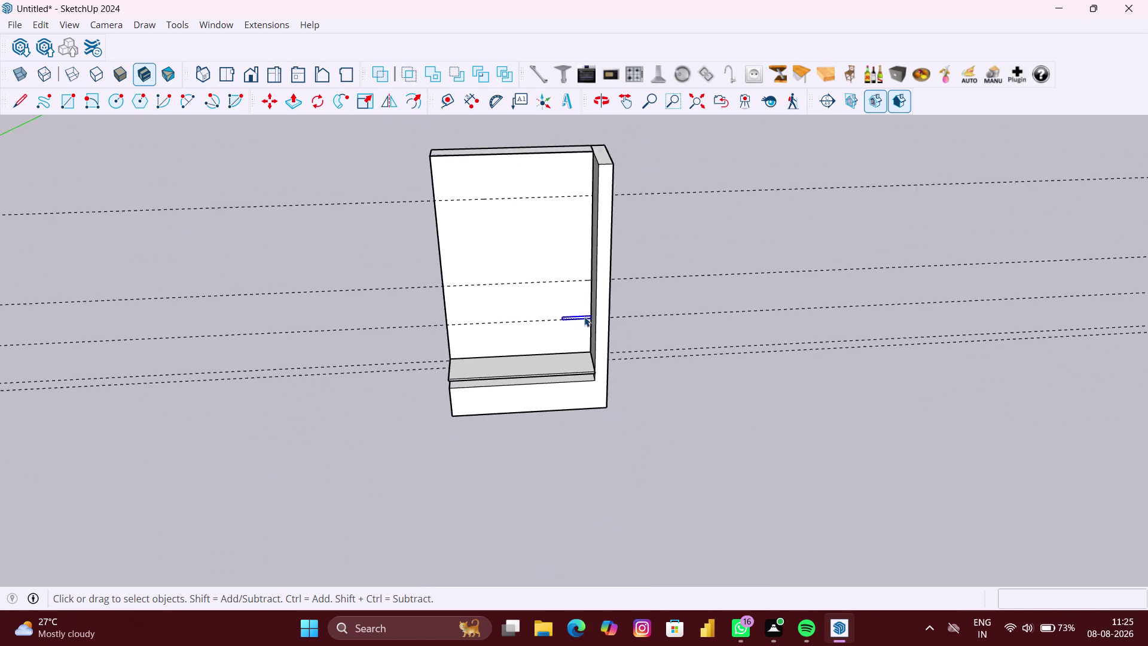
middle_drag(566, 258, 575, 199)
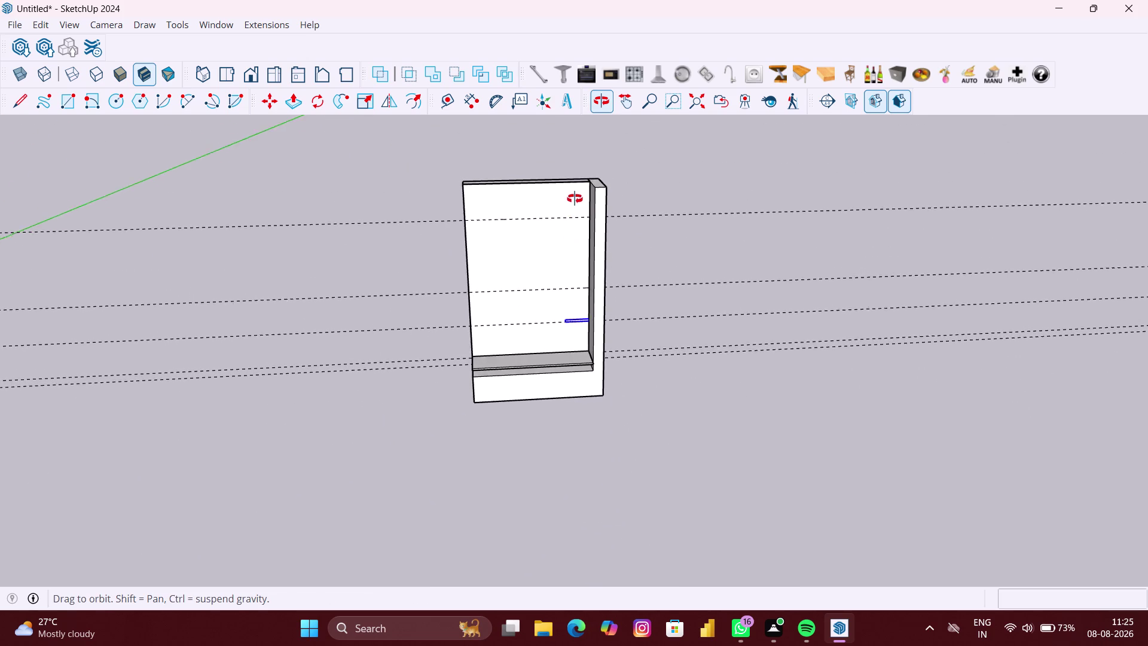
middle_drag(574, 199, 574, 194)
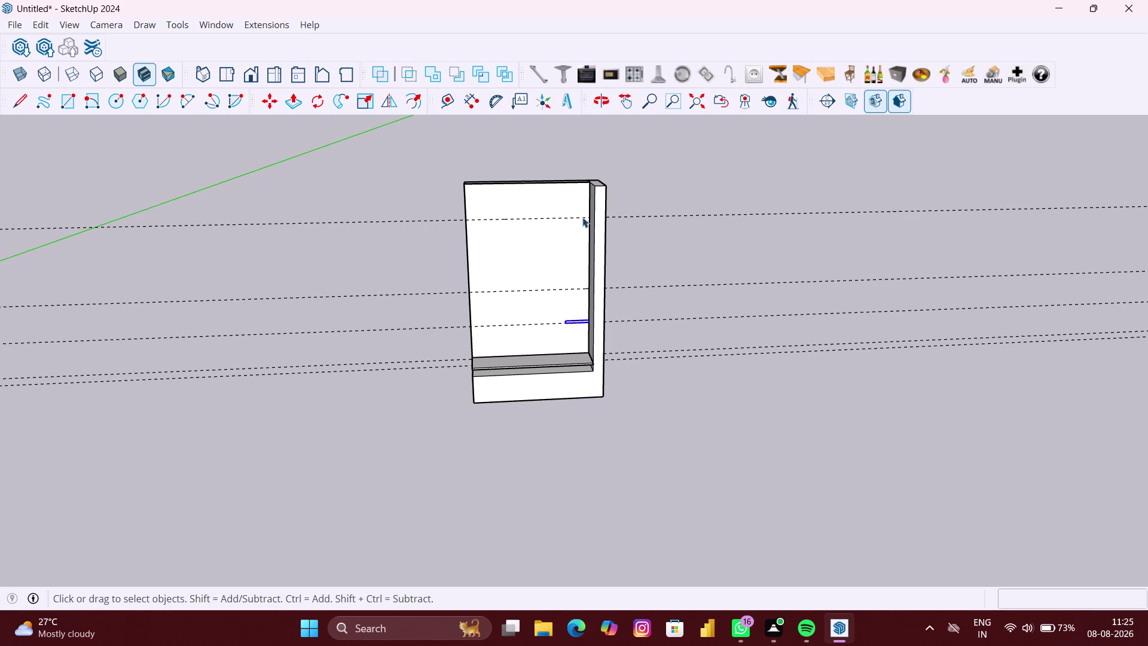
scroll(up, 3)
scroll(up, 3)
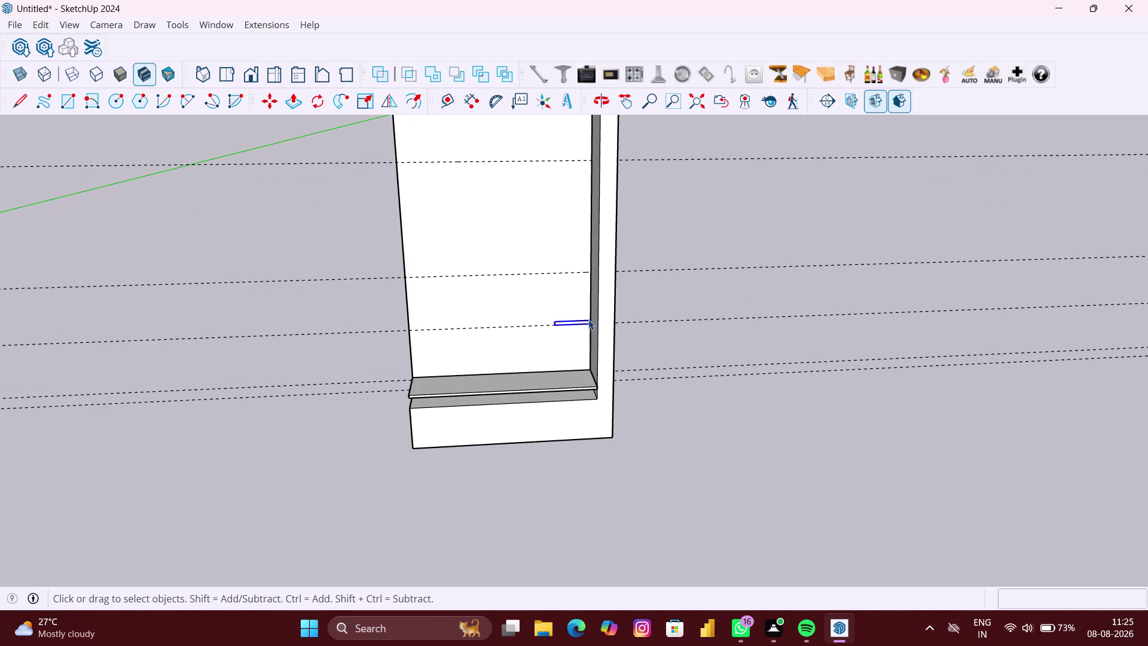
scroll(up, 3)
Copy the shelf from its back corner up to the cabinet top.
key(m)
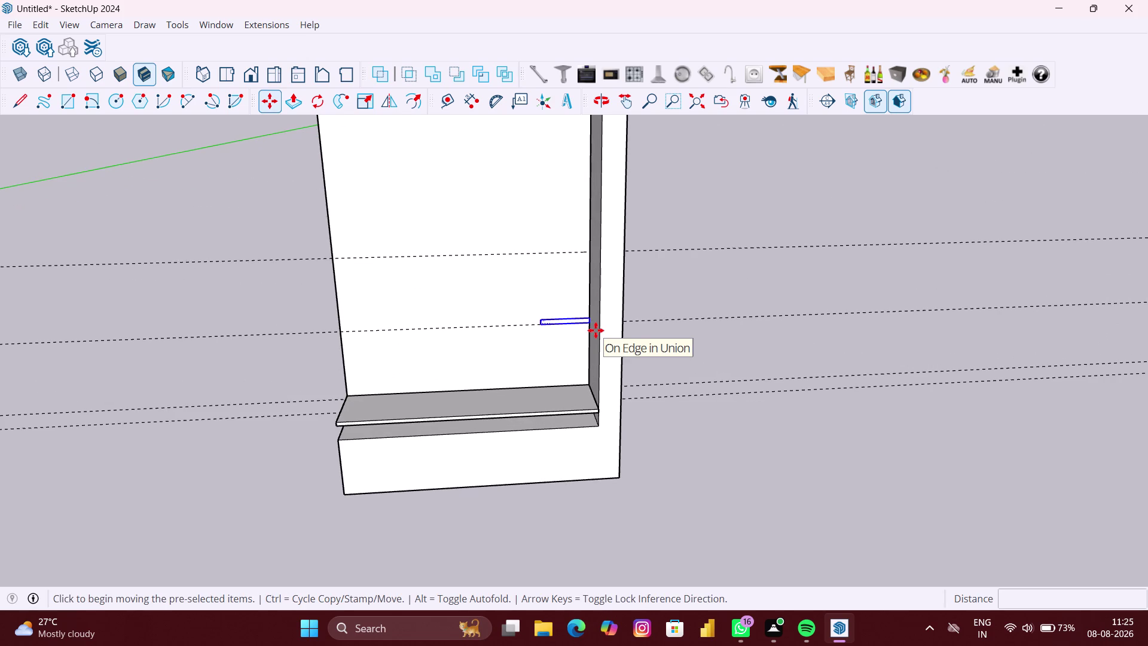
scroll(up, 3)
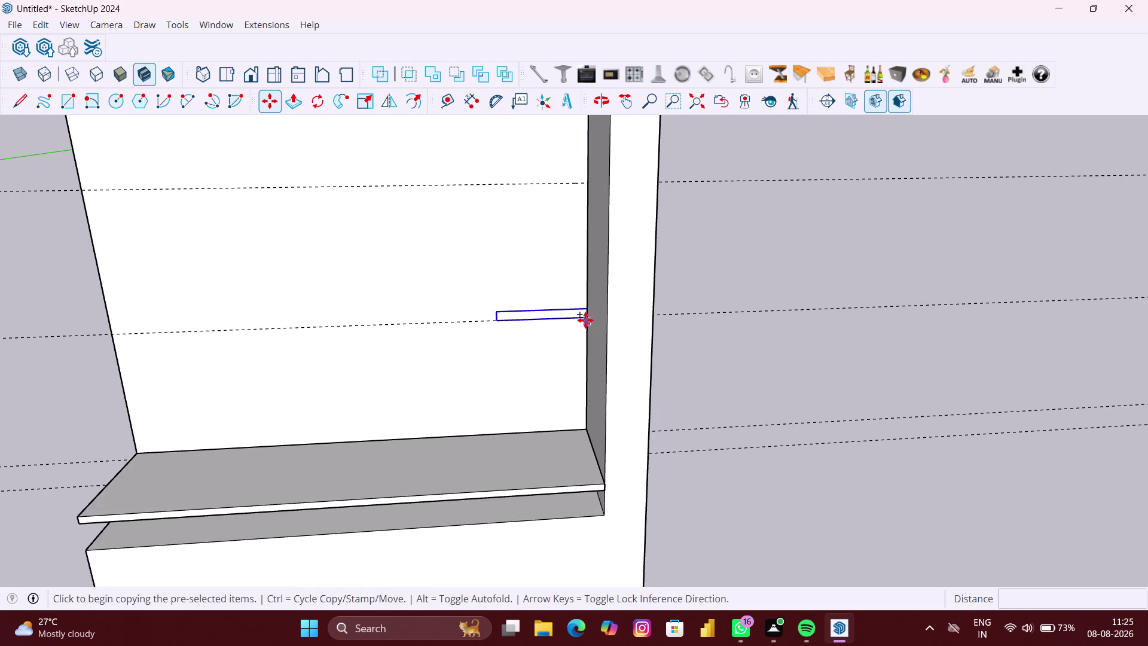
scroll(up, 3)
click(588, 316)
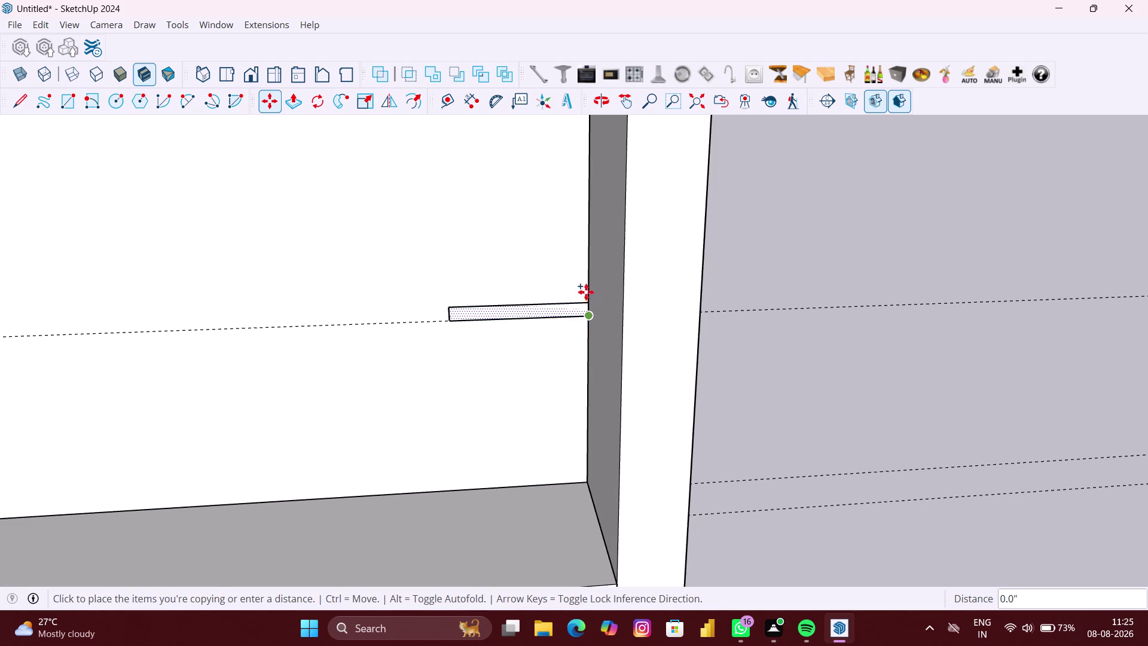
scroll(down, 3)
scroll(down, 3)
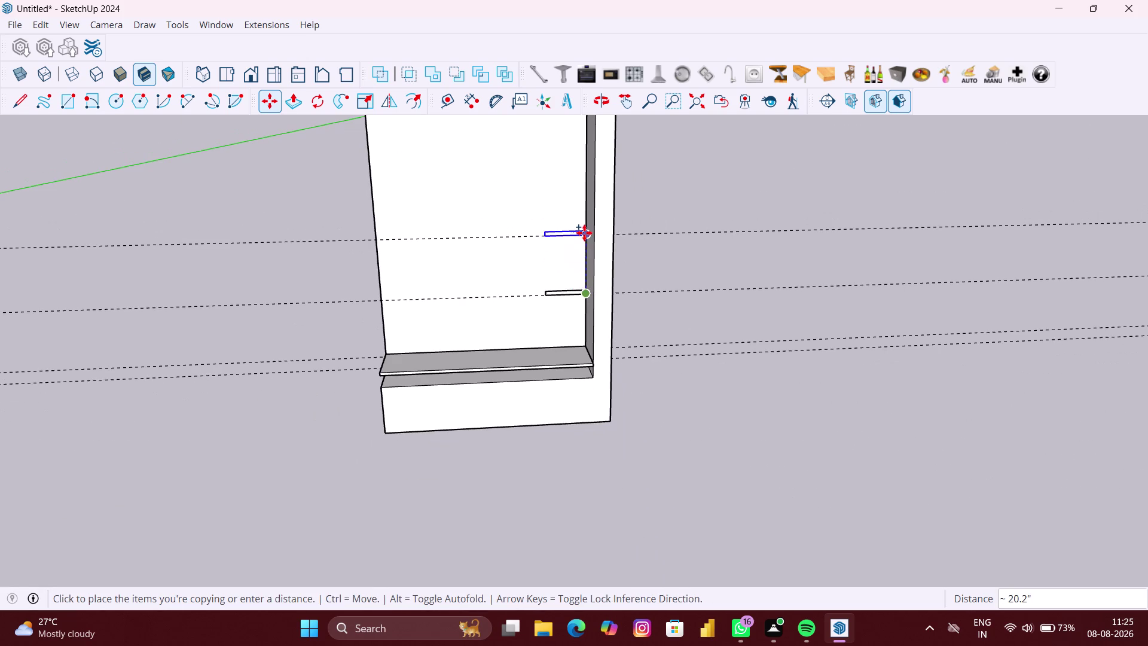
scroll(down, 3)
scroll(up, 3)
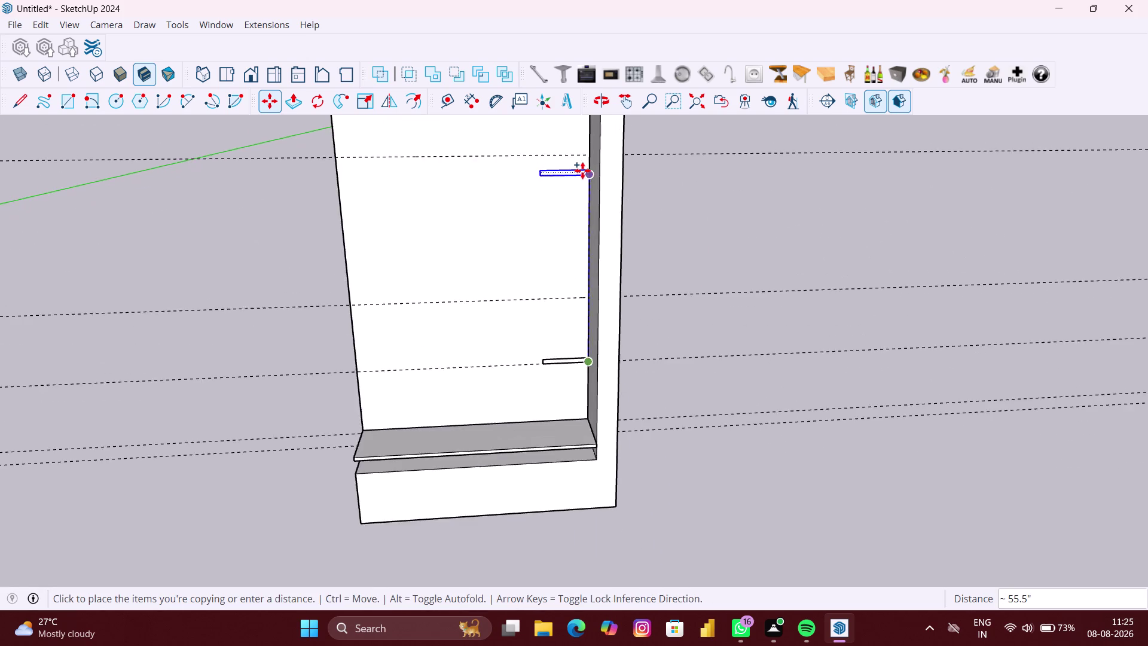
scroll(up, 3)
scroll(up, 3)
scroll(up, 3)
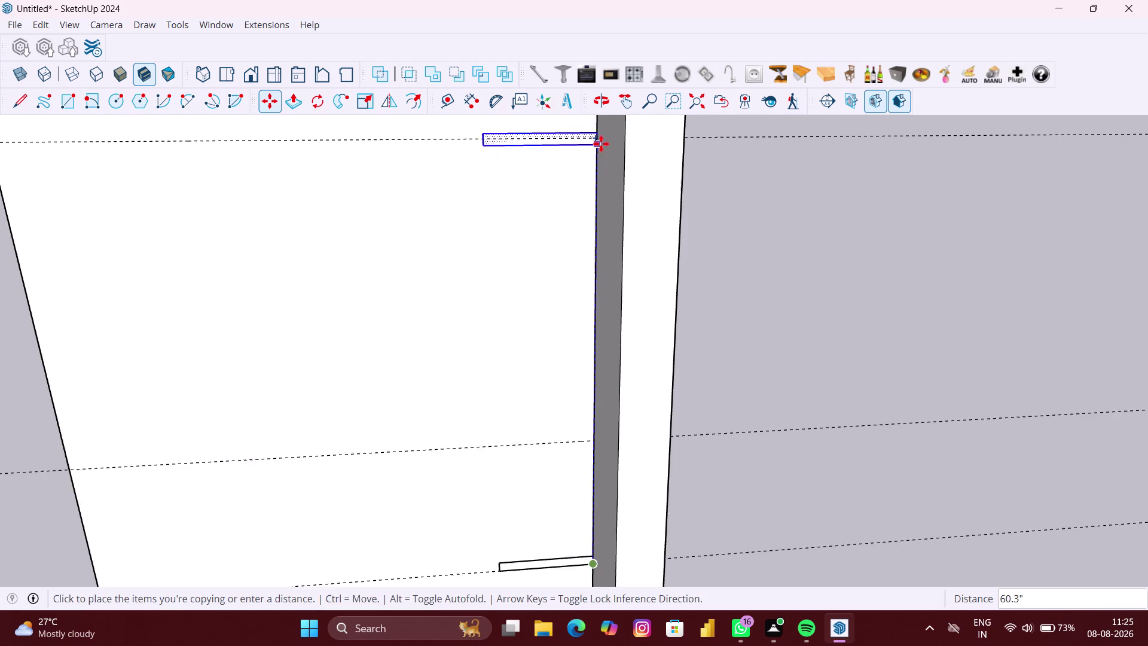
scroll(up, 3)
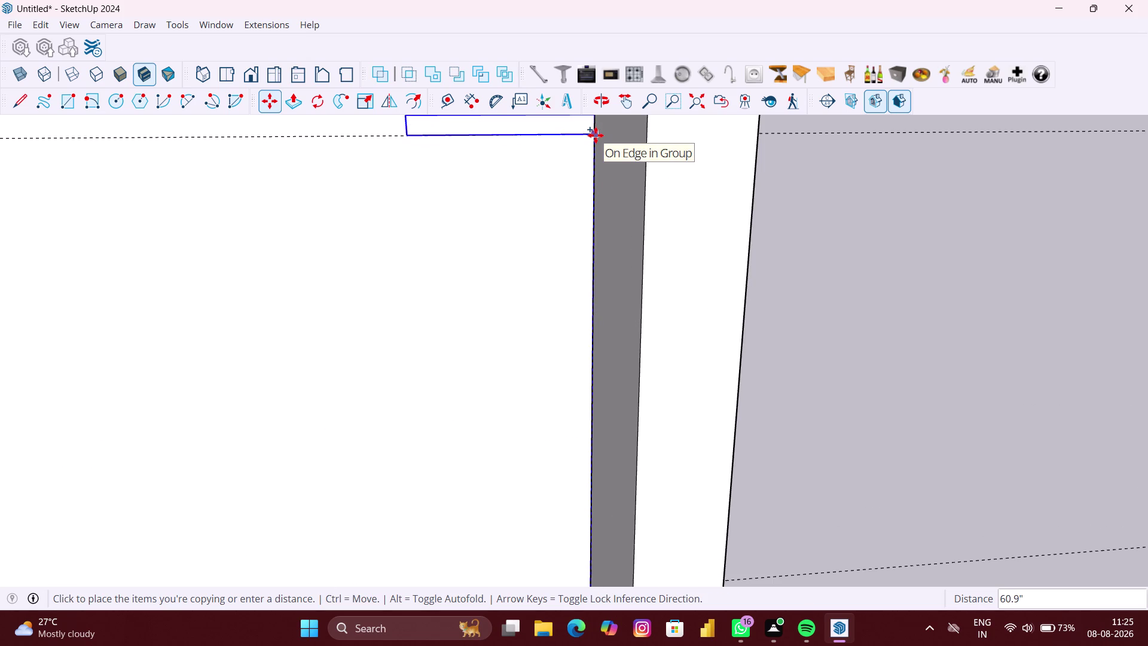
click(596, 135)
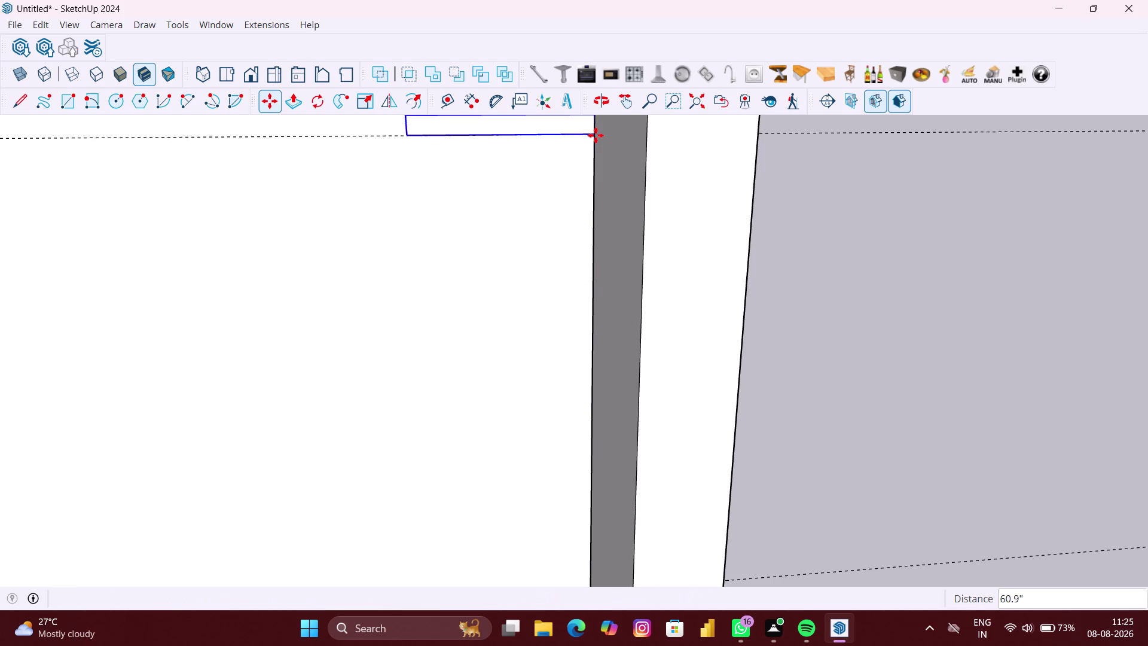
Divide the copy spacing by 2 to add an evenly placed middle shelf.
key(slash)
key(2)
key(Return)
scroll(down, 3)
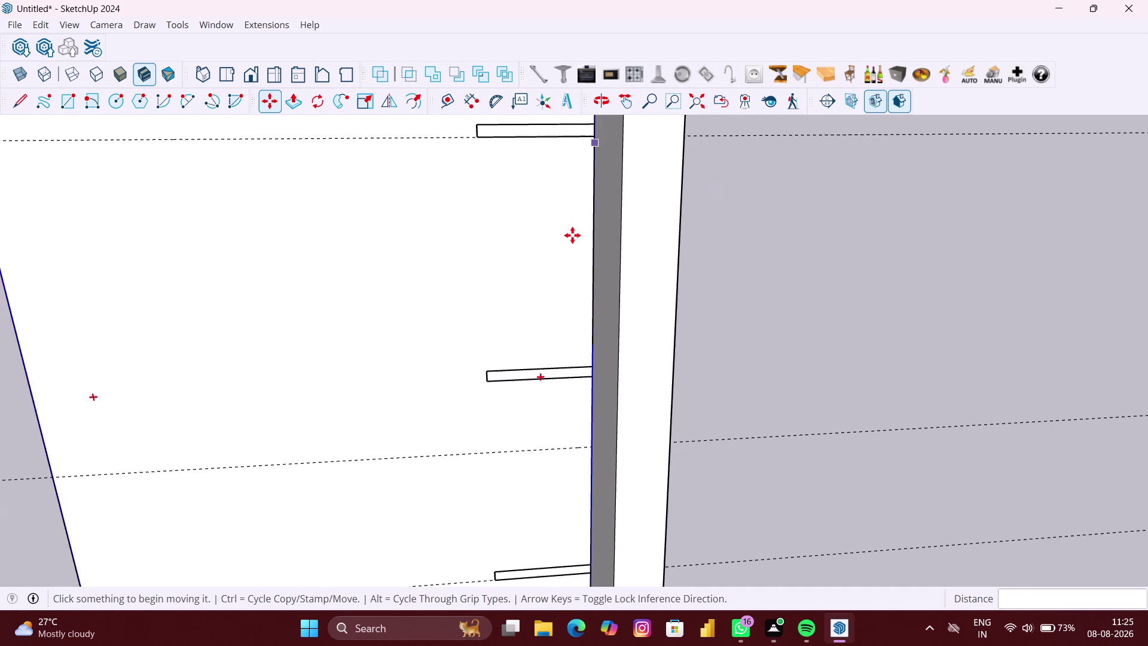
scroll(down, 3)
key(space)
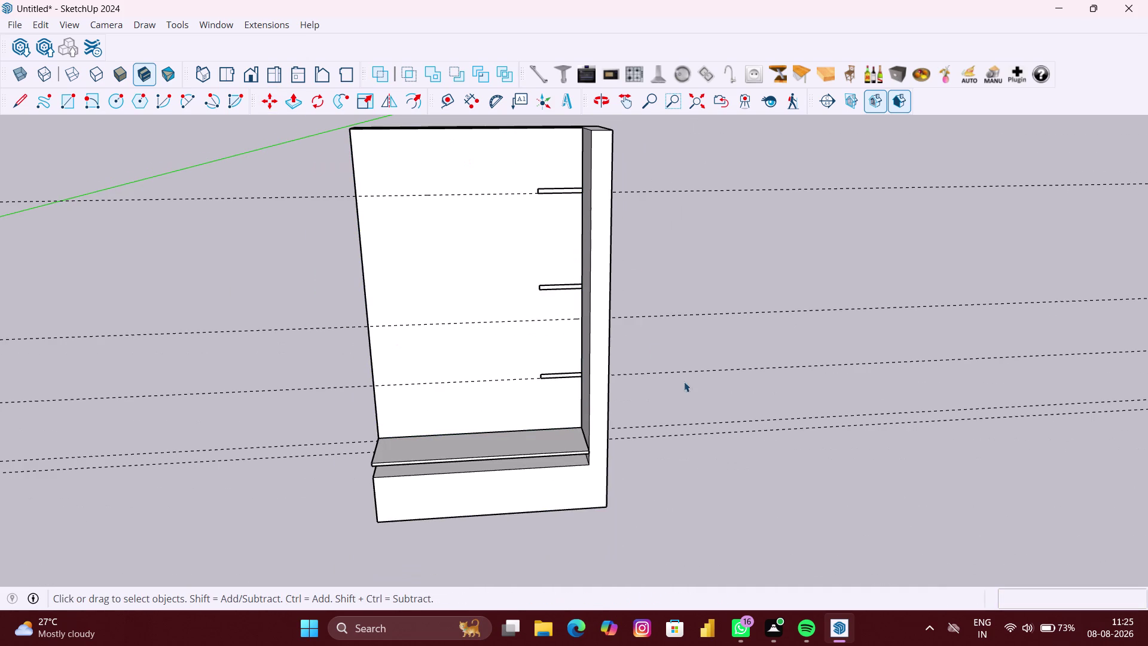
Clear the selection and select the whole lowest shelf board.
click(716, 440)
scroll(down, 3)
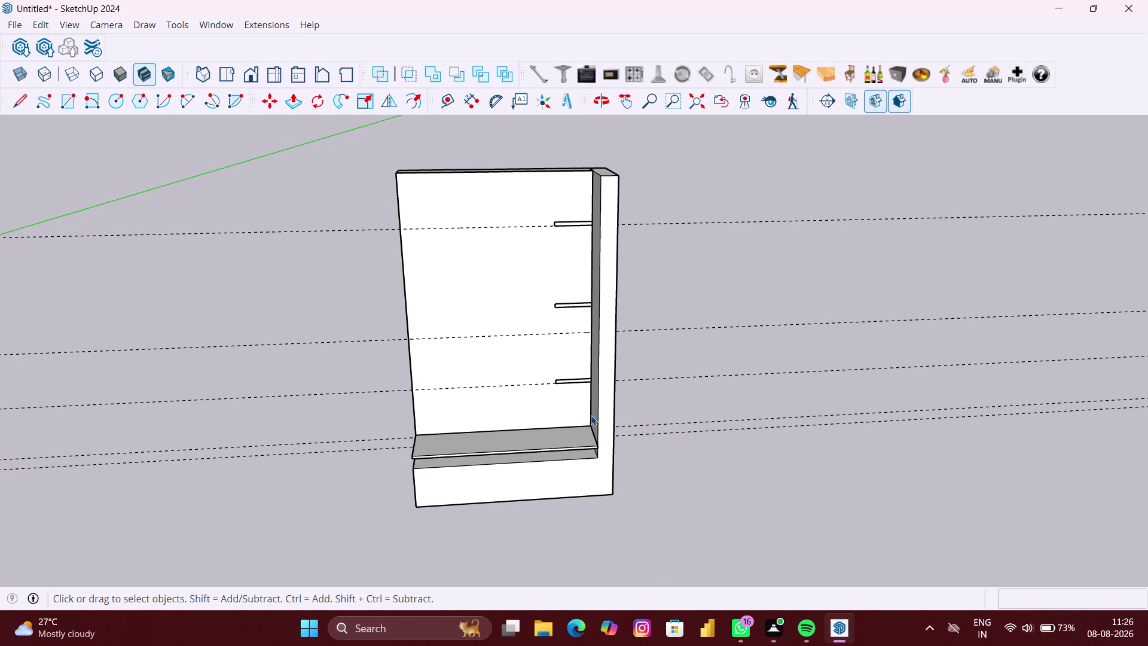
scroll(up, 3)
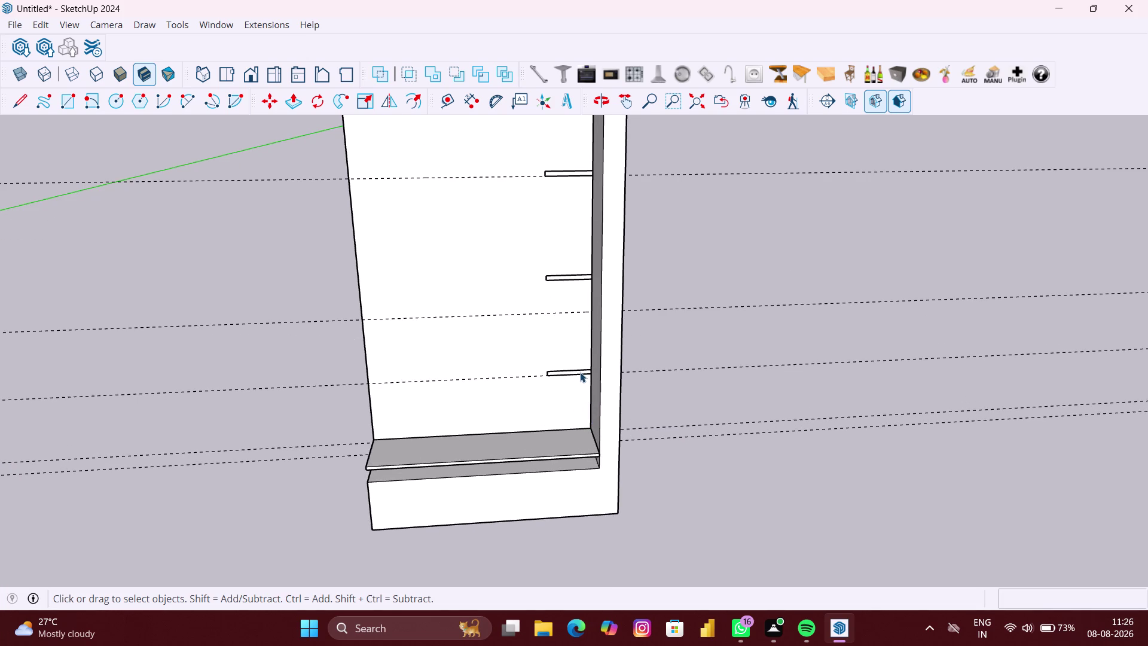
click(580, 371)
scroll(up, 3)
double_click(578, 372)
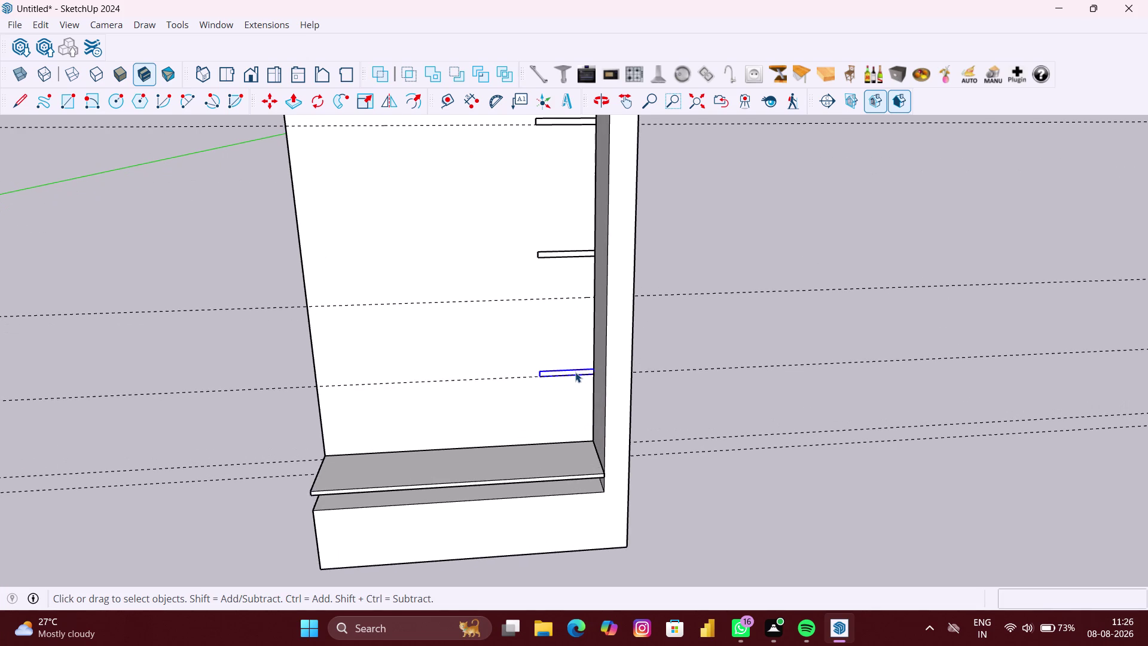
Add the top shelf board to the selection.
scroll(up, 3)
scroll(up, 3)
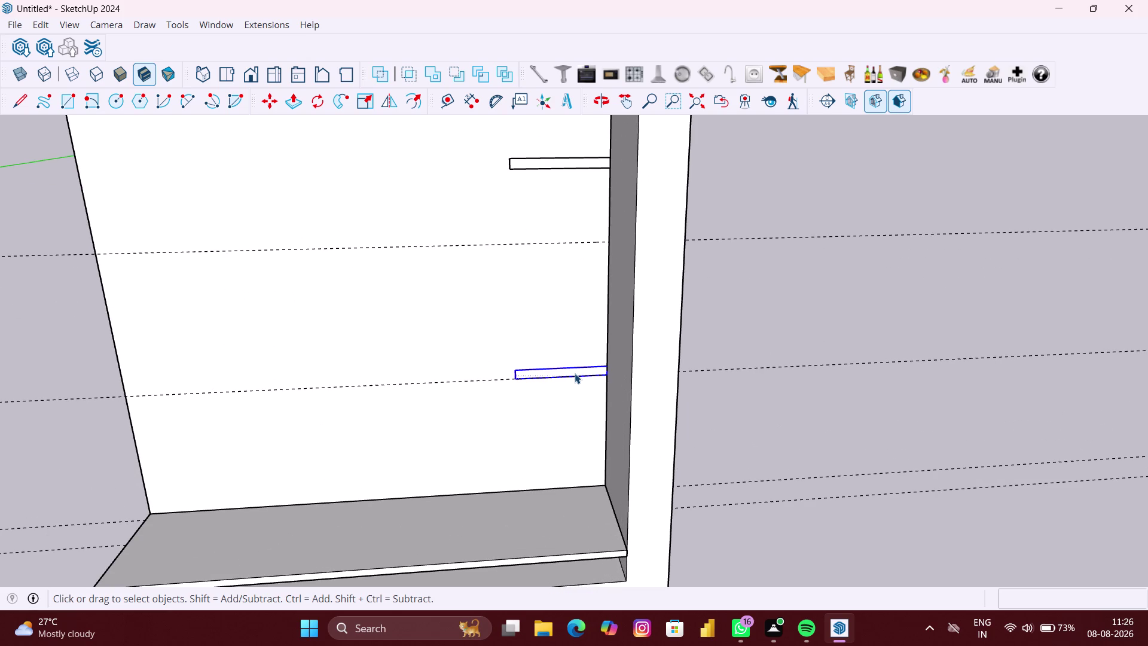
scroll(up, 3)
double_click(582, 156)
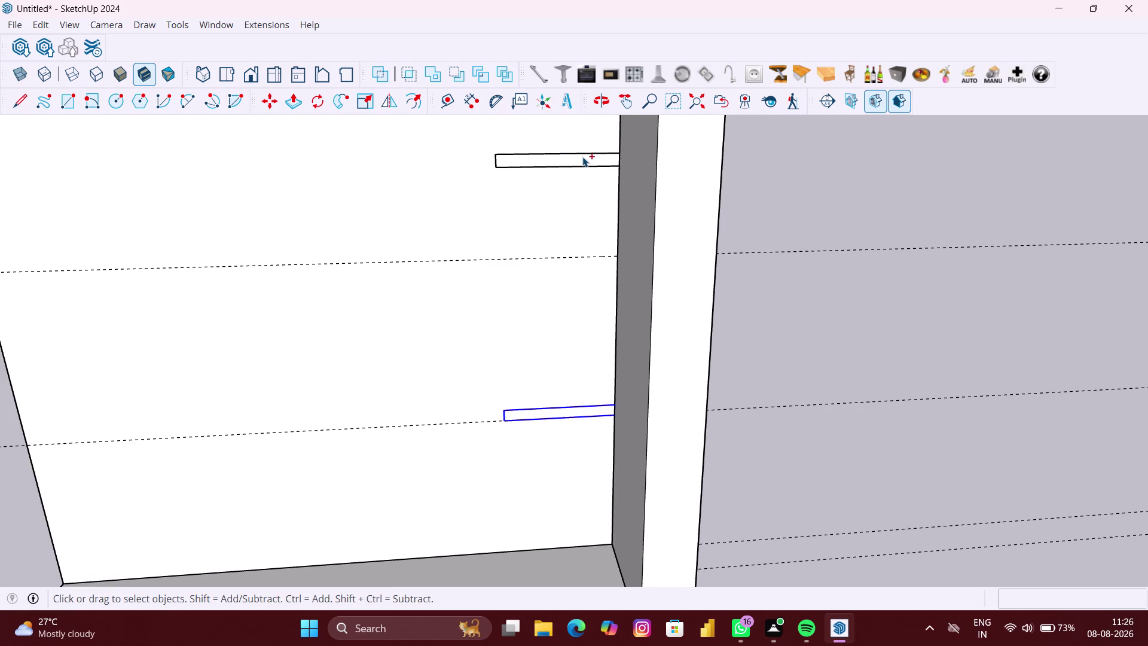
scroll(down, 3)
scroll(down, 3)
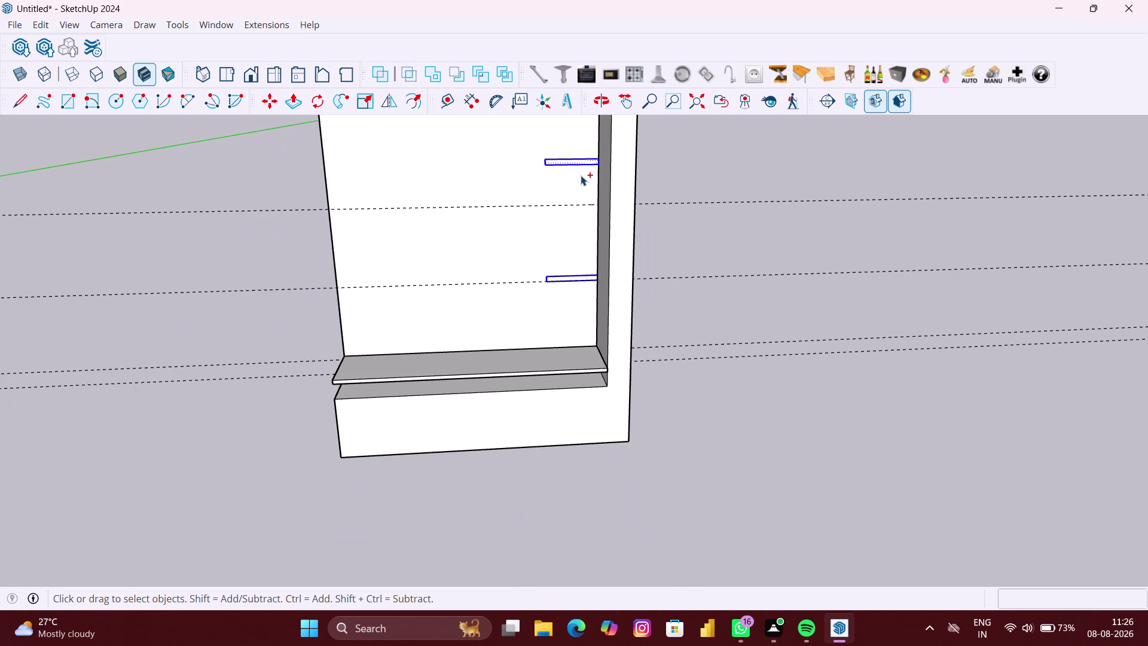
Add the remaining shelf support on the inner right side to the selection.
middle_drag(579, 179, 574, 290)
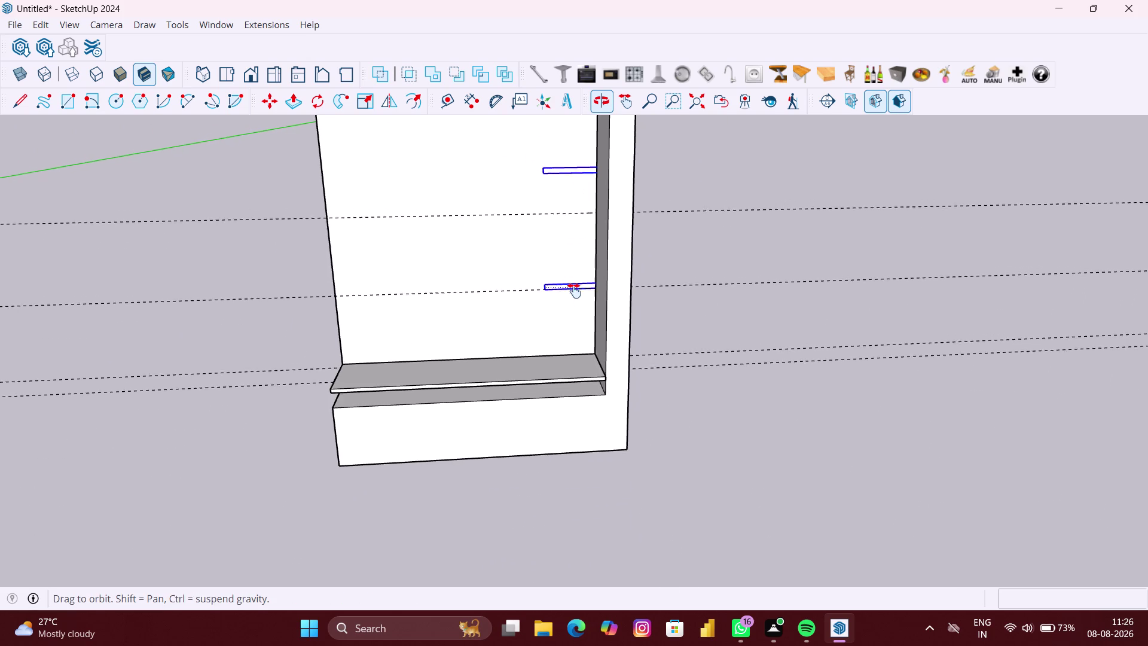
middle_drag(574, 289, 574, 297)
scroll(up, 3)
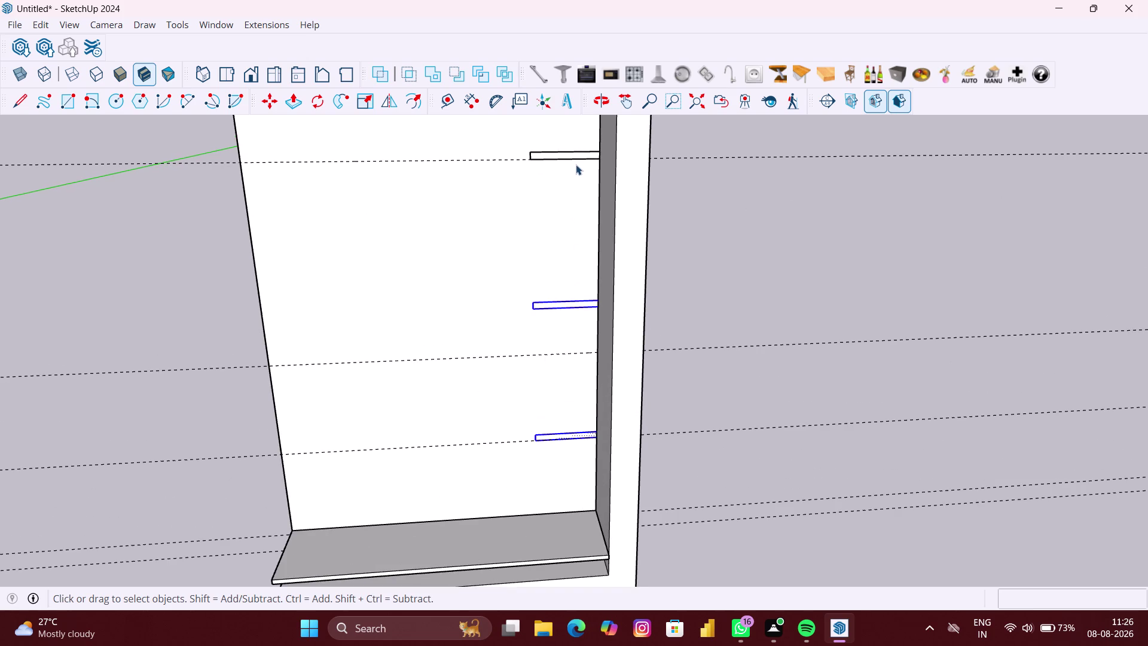
scroll(up, 3)
double_click(581, 151)
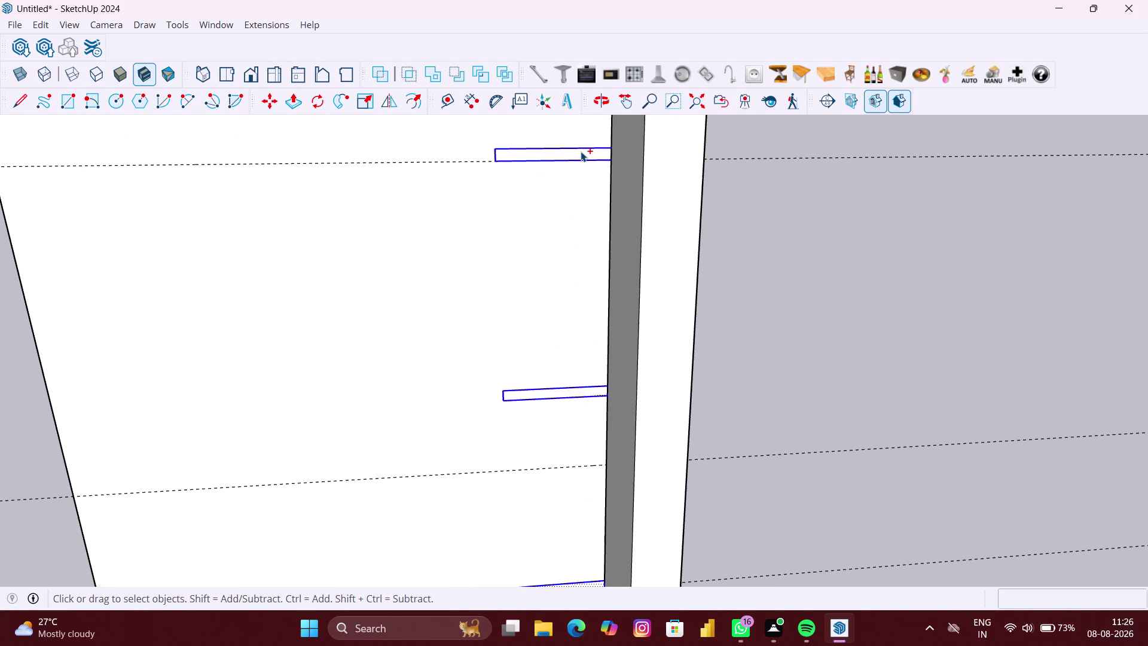
scroll(down, 3)
scroll(down, 3)
scroll(down, 3)
scroll(down, 3)
scroll(down, 3)
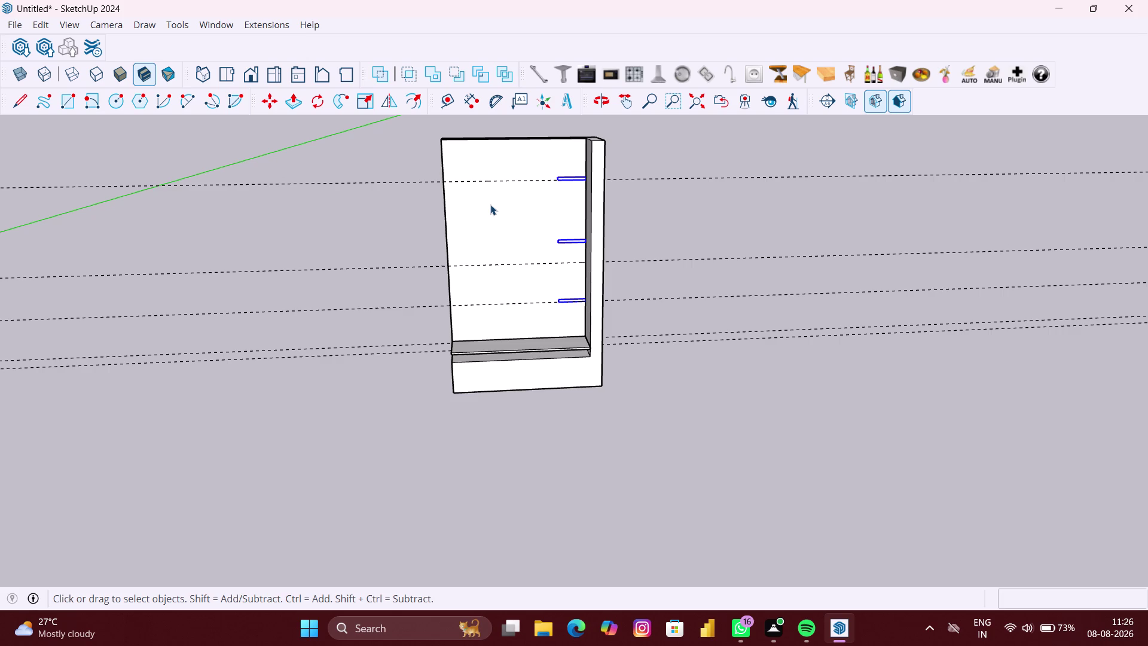
scroll(up, 3)
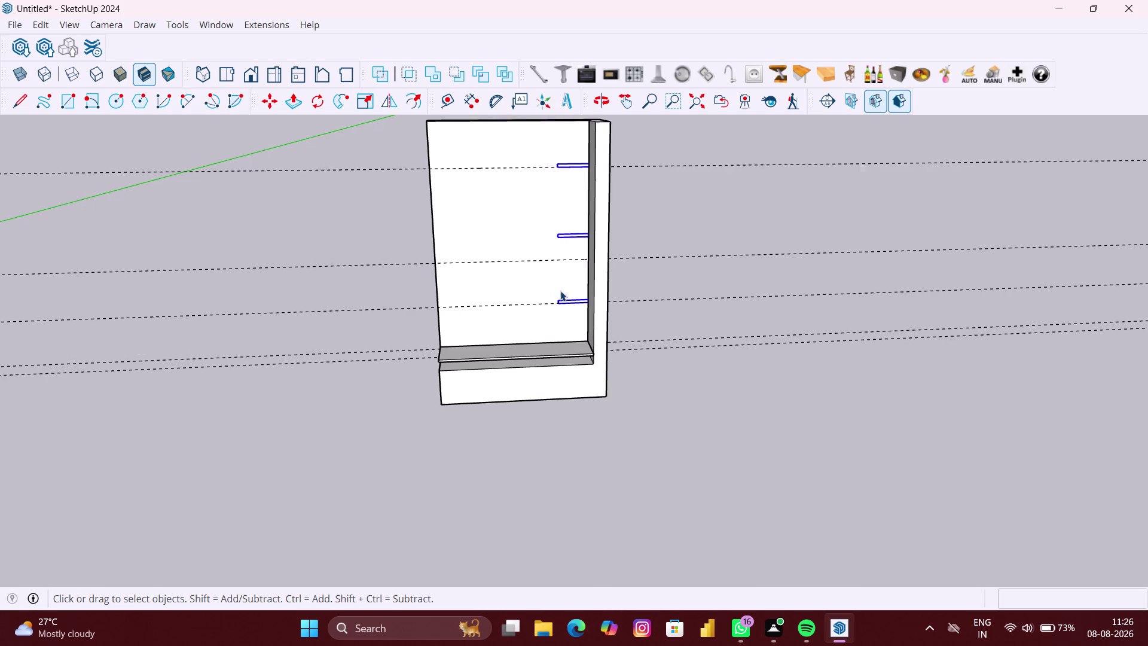
Move-copy the selected shelf supports onto the left inner panel.
key(m)
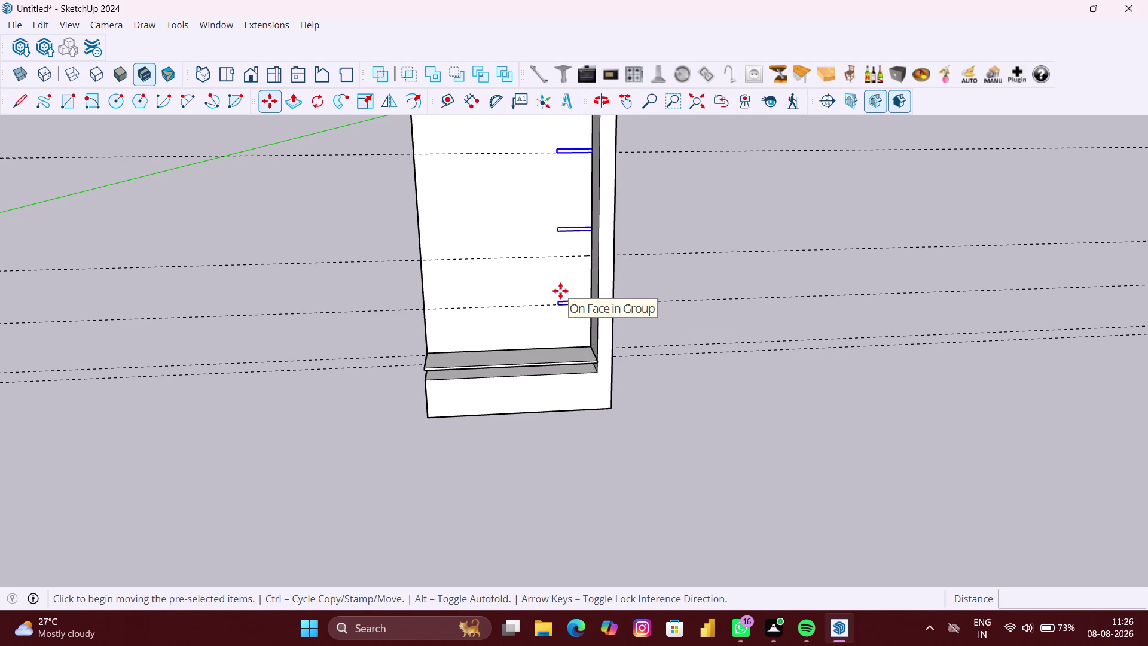
scroll(up, 3)
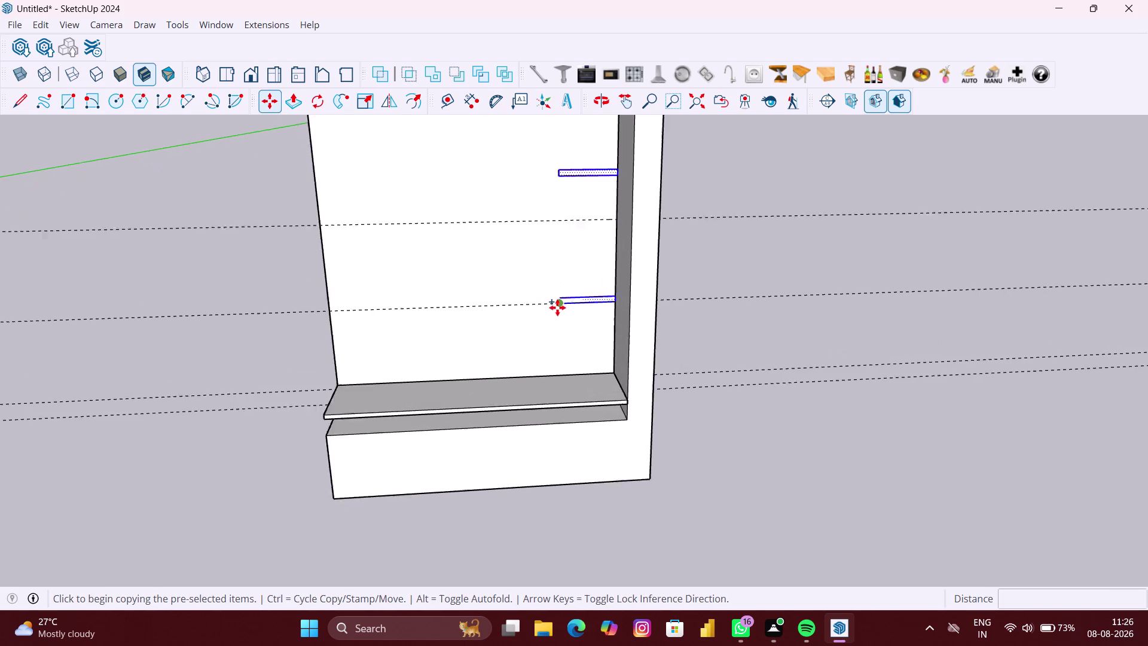
scroll(up, 3)
click(562, 297)
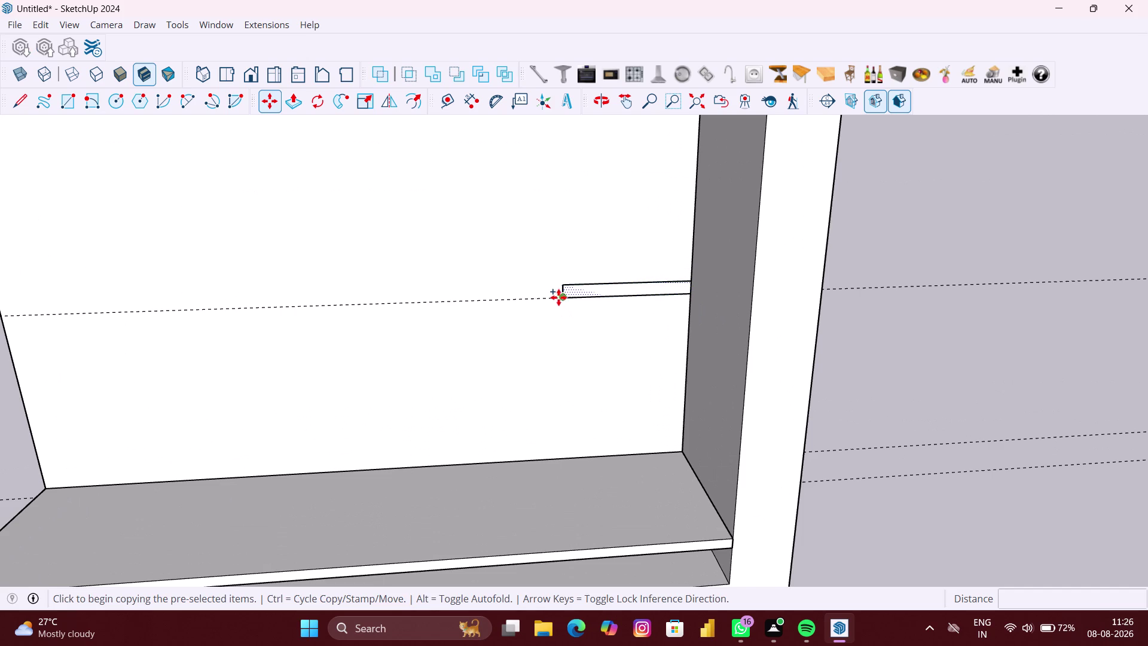
scroll(down, 3)
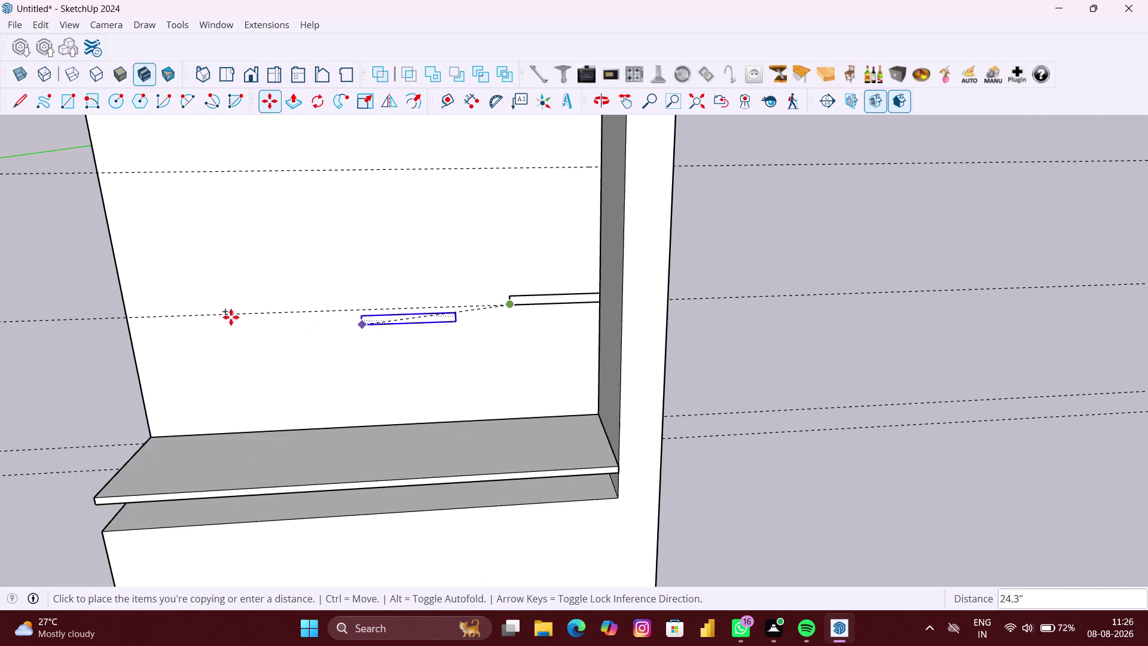
scroll(up, 3)
scroll(up, 3)
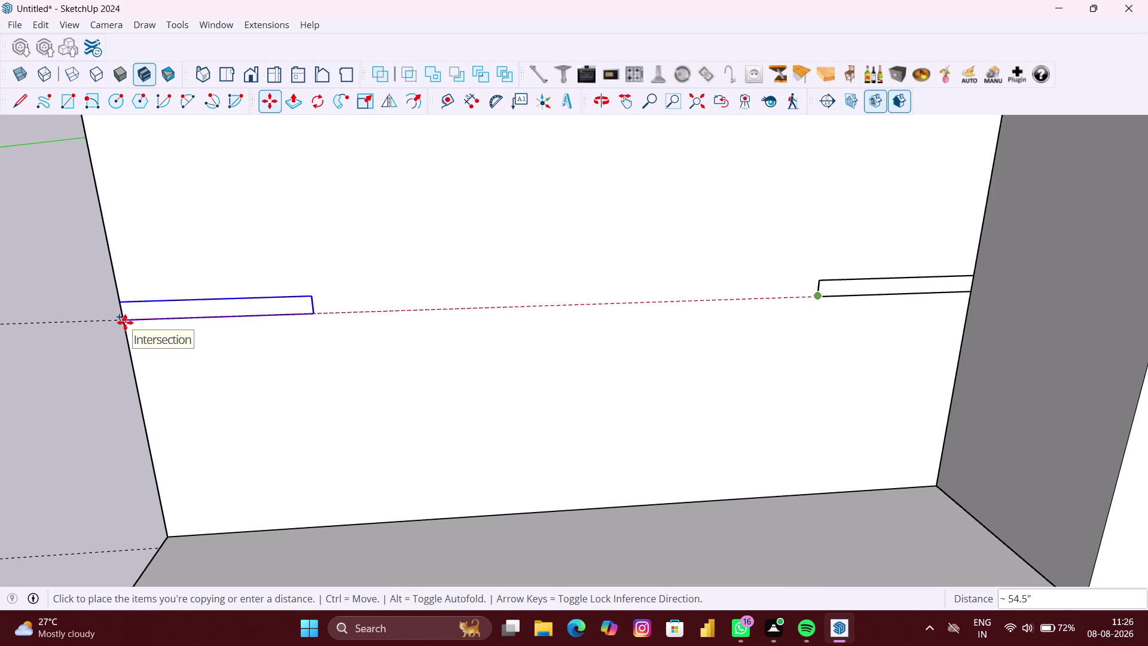
scroll(up, 3)
scroll(up, 3)
click(124, 323)
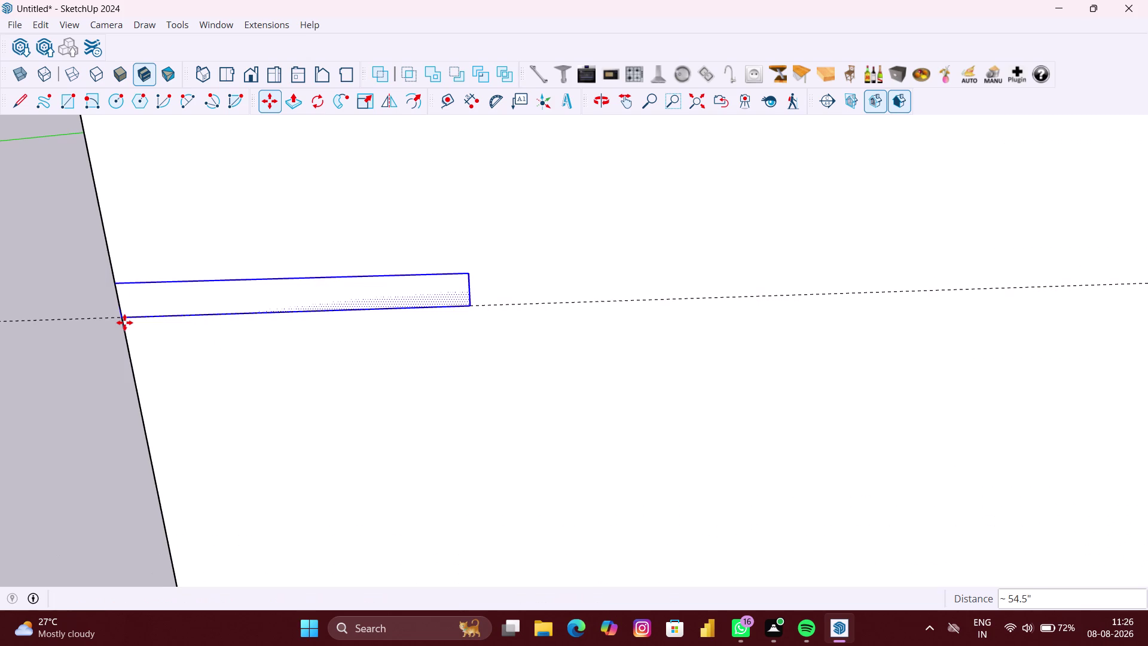
scroll(down, 3)
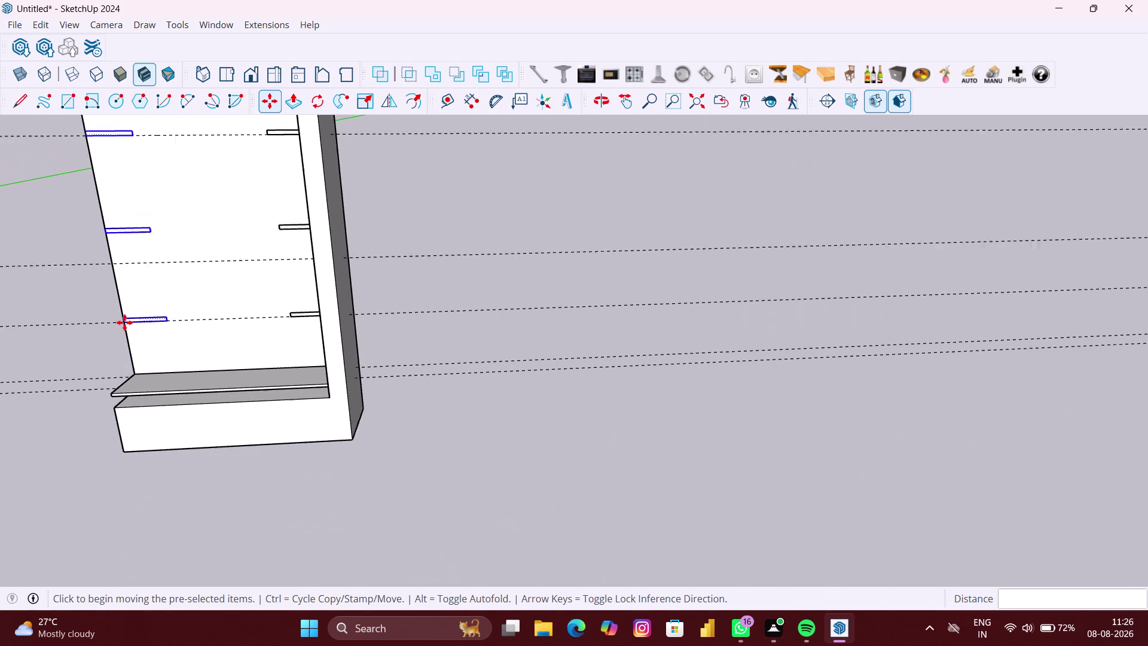
scroll(down, 3)
key(space)
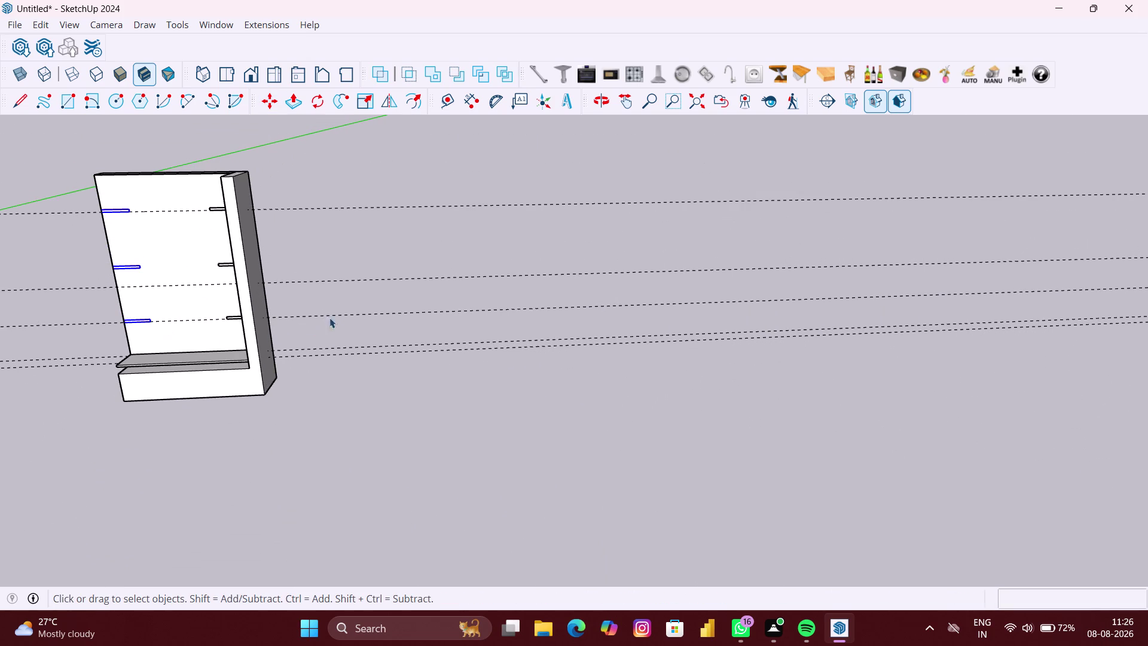
click(381, 311)
scroll(up, 3)
middle_drag(321, 320, 377, 326)
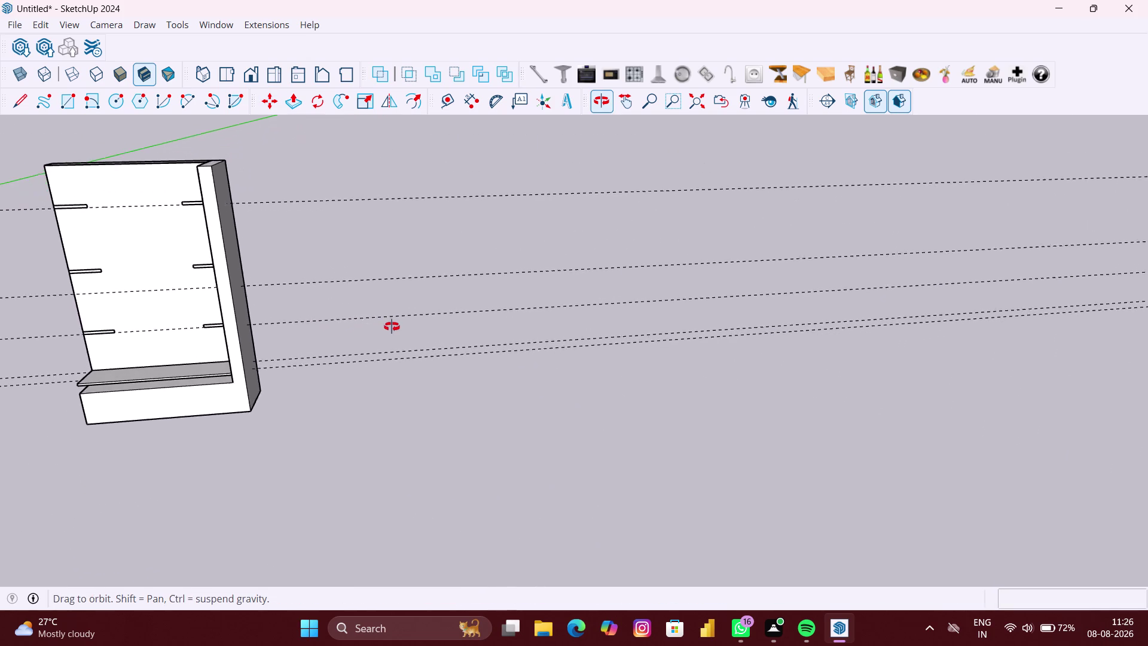
middle_drag(376, 326, 394, 326)
scroll(down, 3)
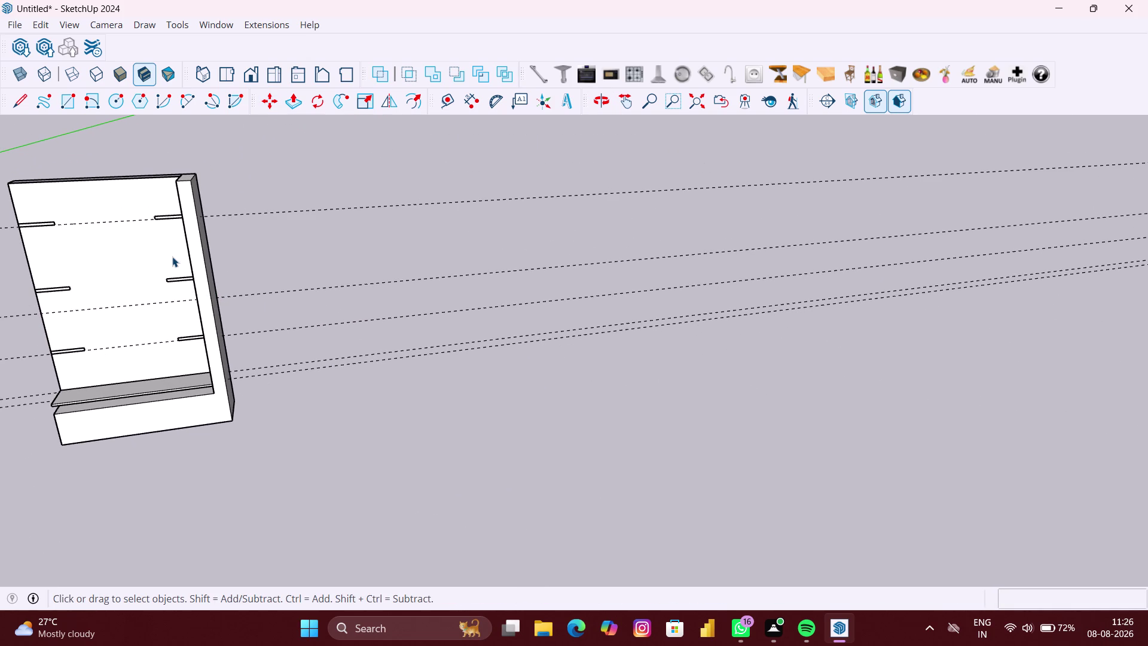
middle_drag(169, 246, 202, 262)
scroll(up, 3)
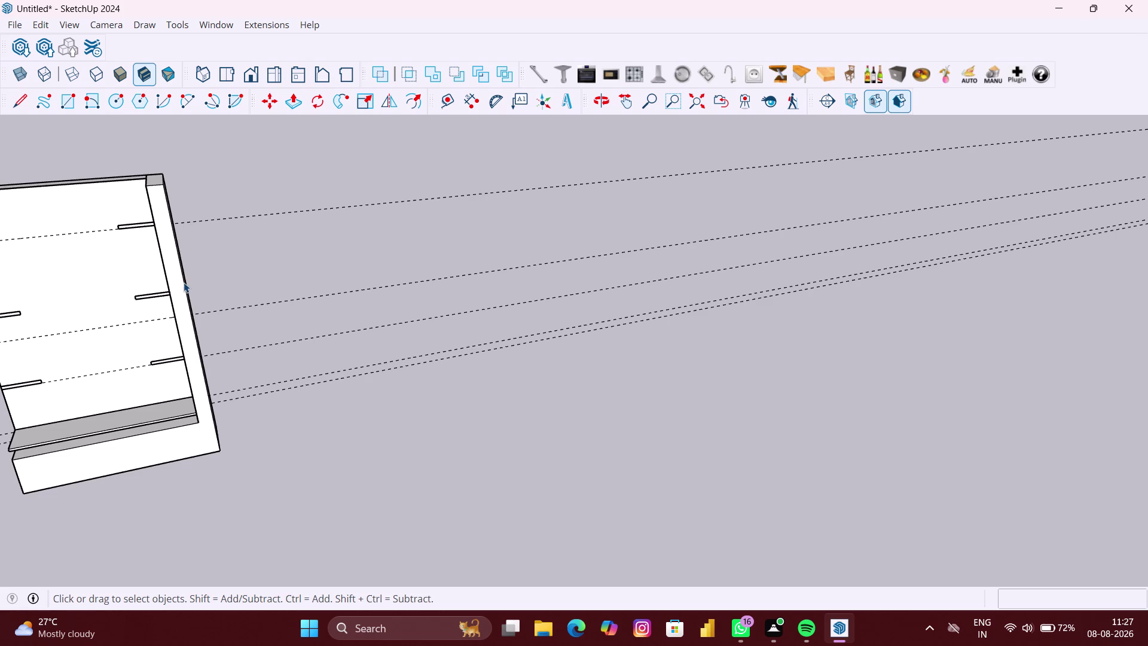
scroll(down, 3)
middle_drag(233, 291, 203, 288)
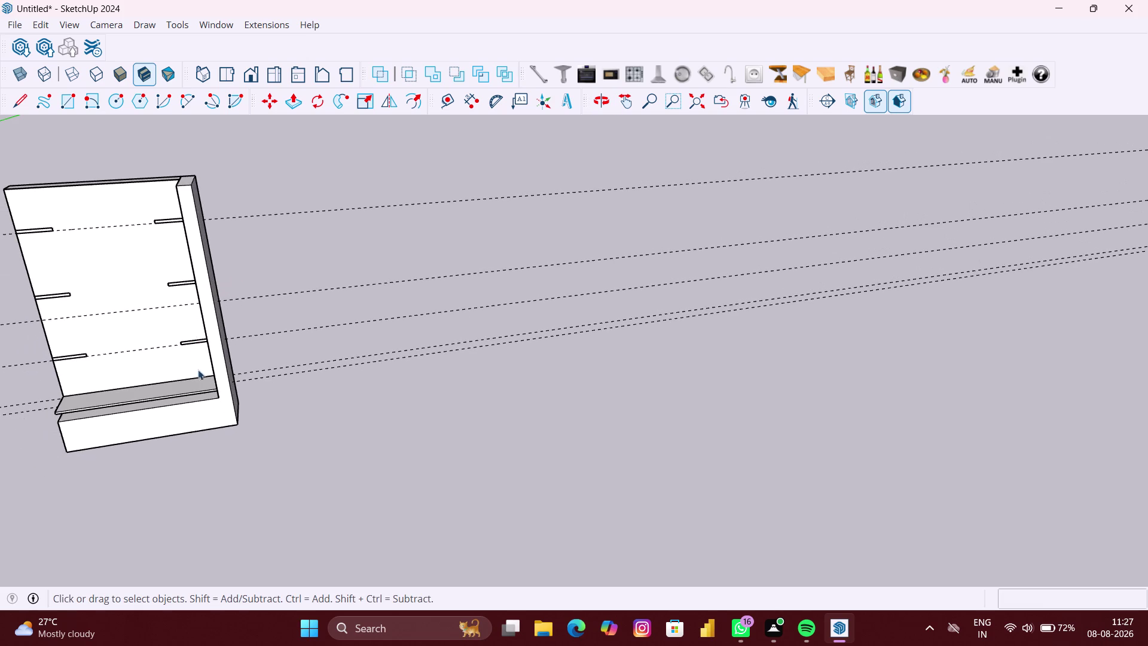
middle_click(207, 387)
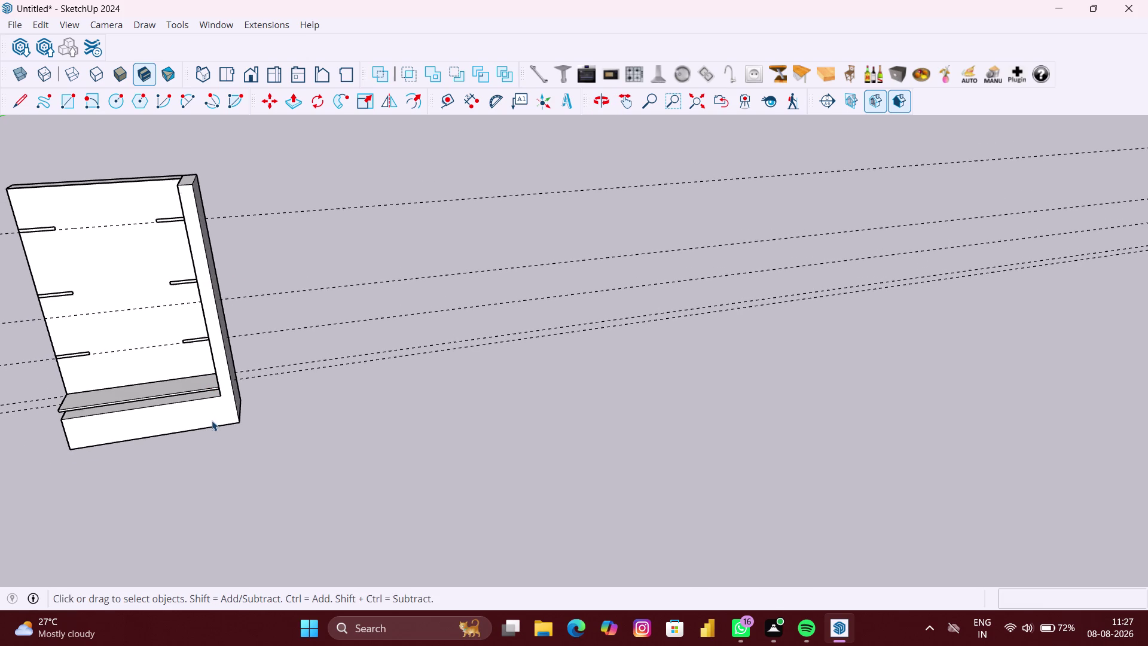
scroll(up, 3)
scroll(up, 3)
middle_drag(198, 378, 224, 378)
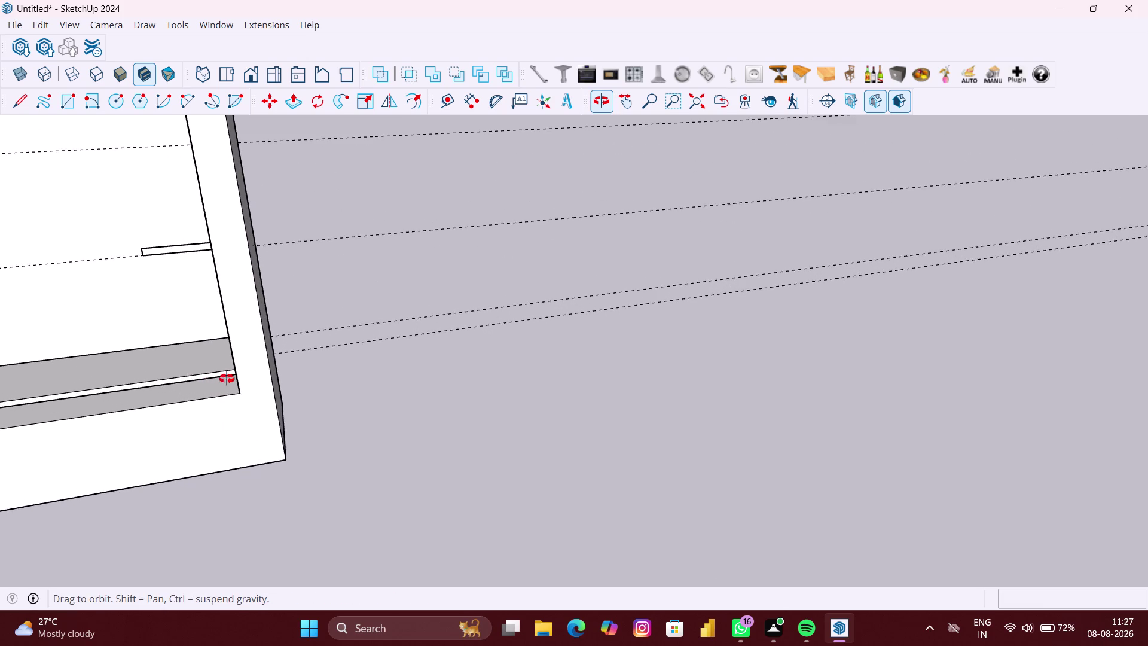
middle_drag(223, 378, 303, 368)
scroll(up, 3)
Open the thin base shelf group for editing.
click(207, 422)
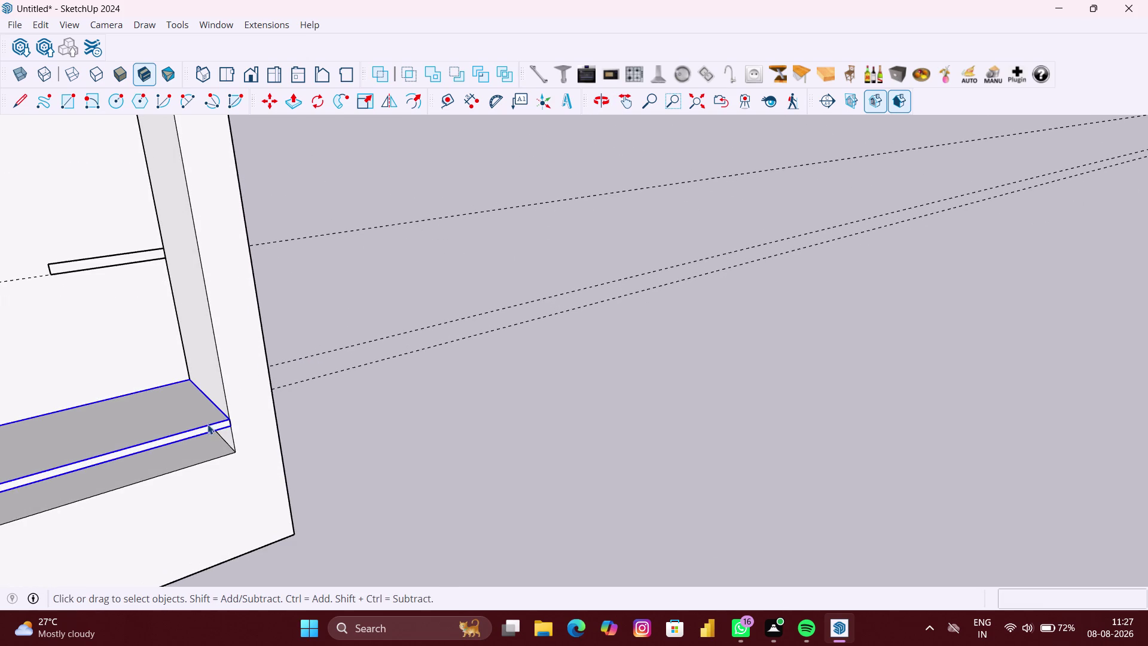
double_click(207, 427)
key(p)
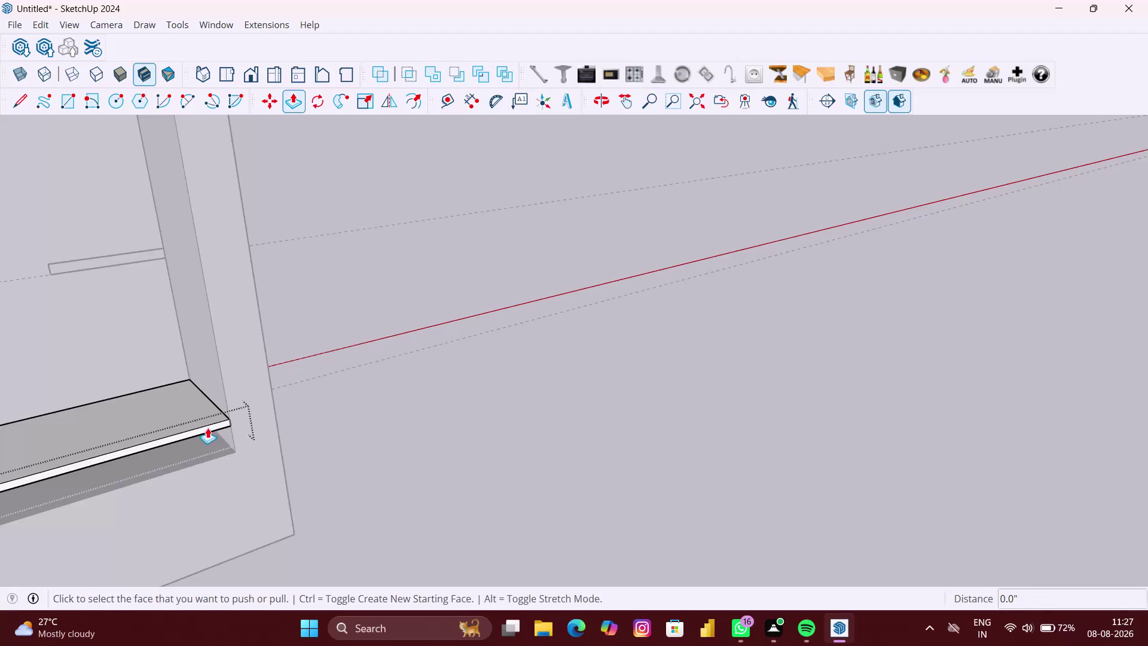
scroll(up, 3)
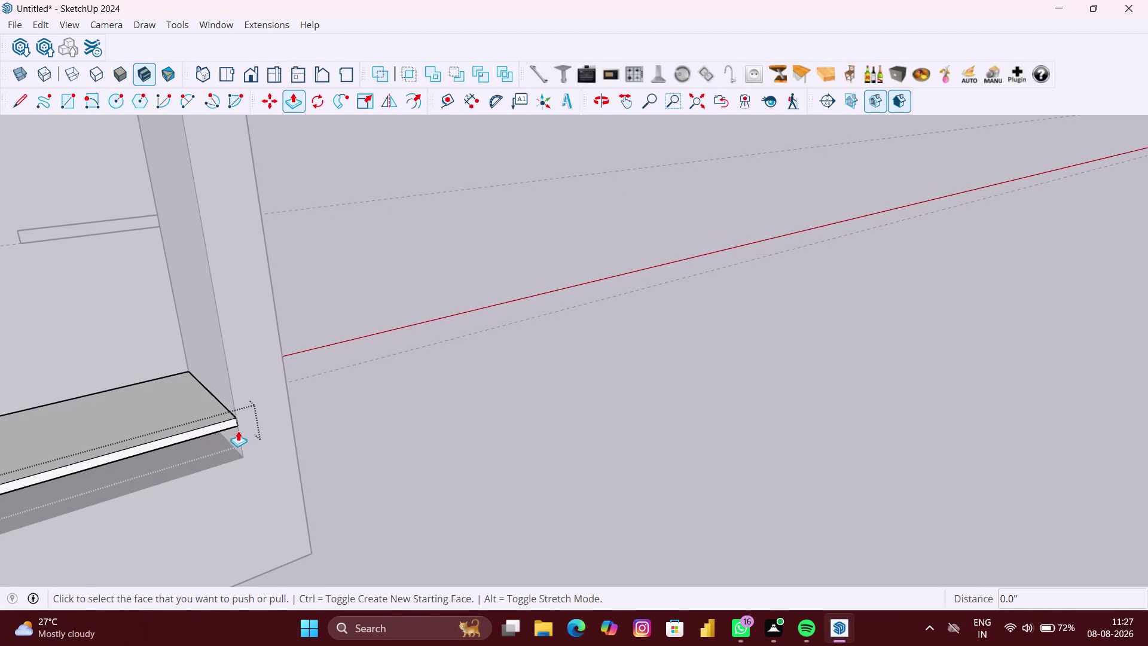
scroll(up, 3)
Push the base shelf's front face 6 inches back into the cabinet.
click(212, 424)
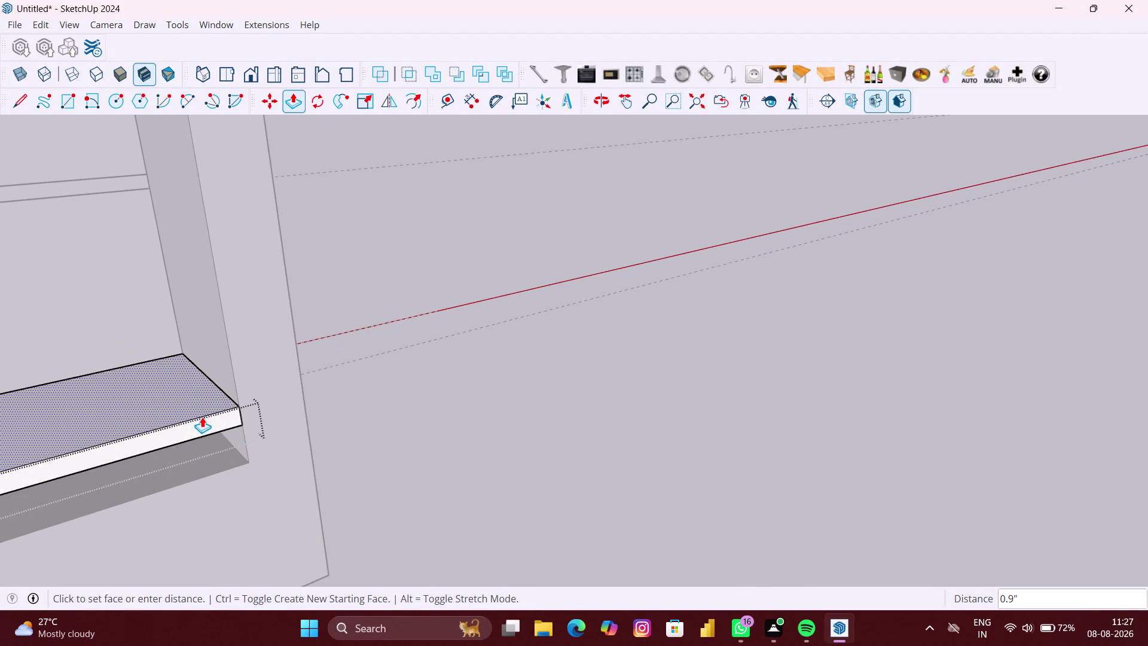
key(Escape)
scroll(up, 3)
scroll(up, 3)
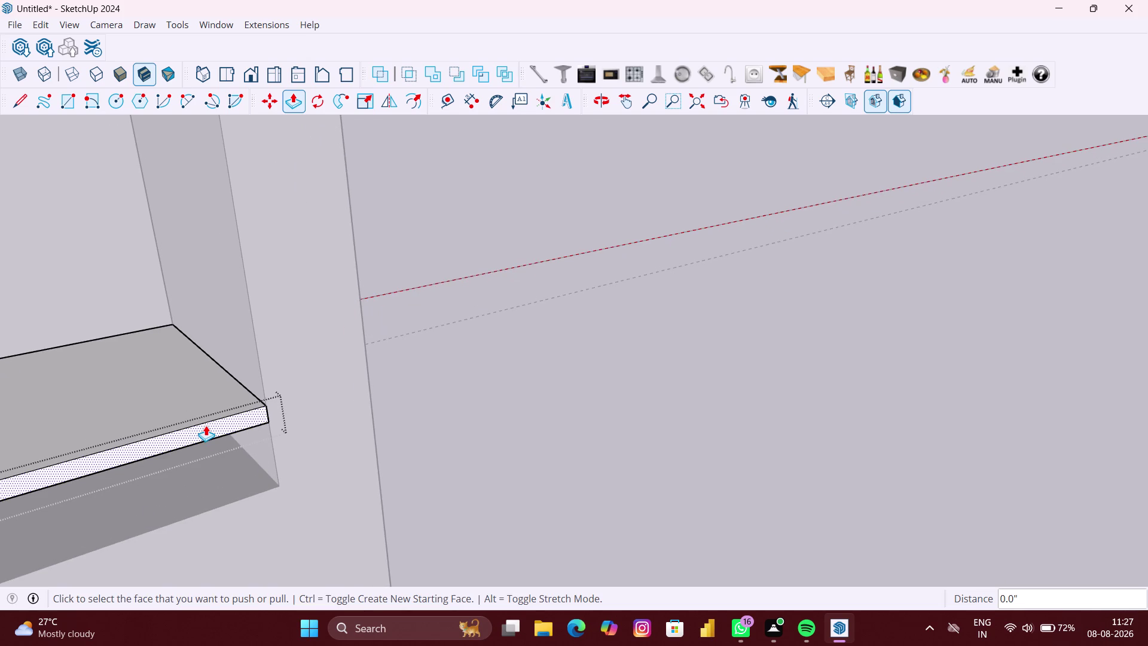
click(206, 425)
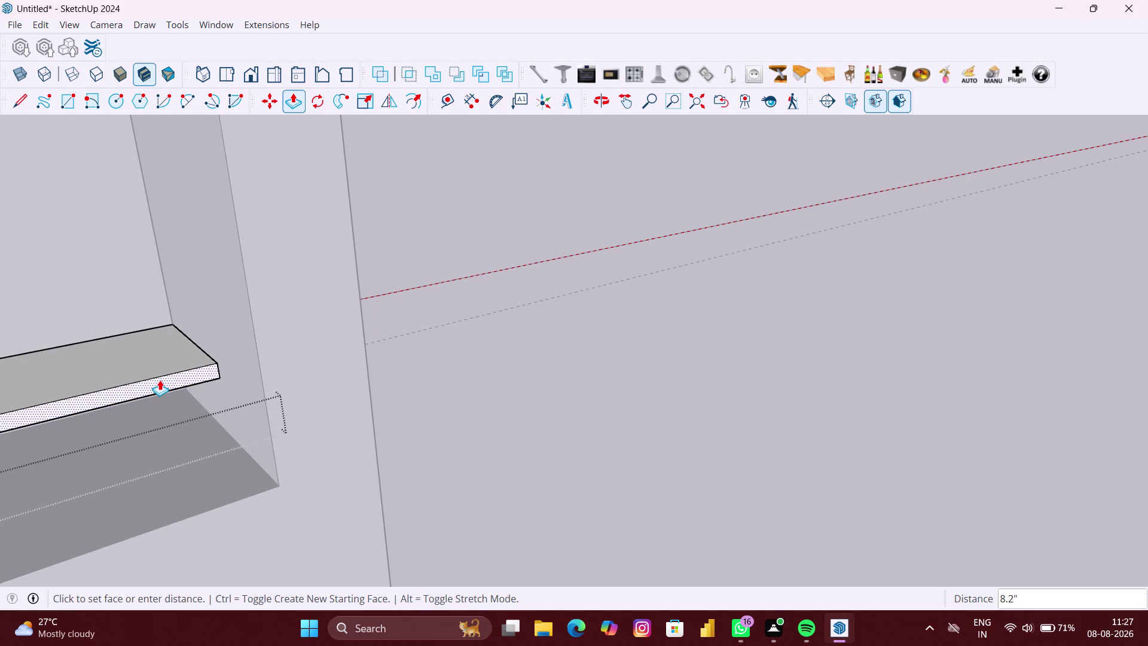
key(6)
key(shift+quotedbl)
key(Return)
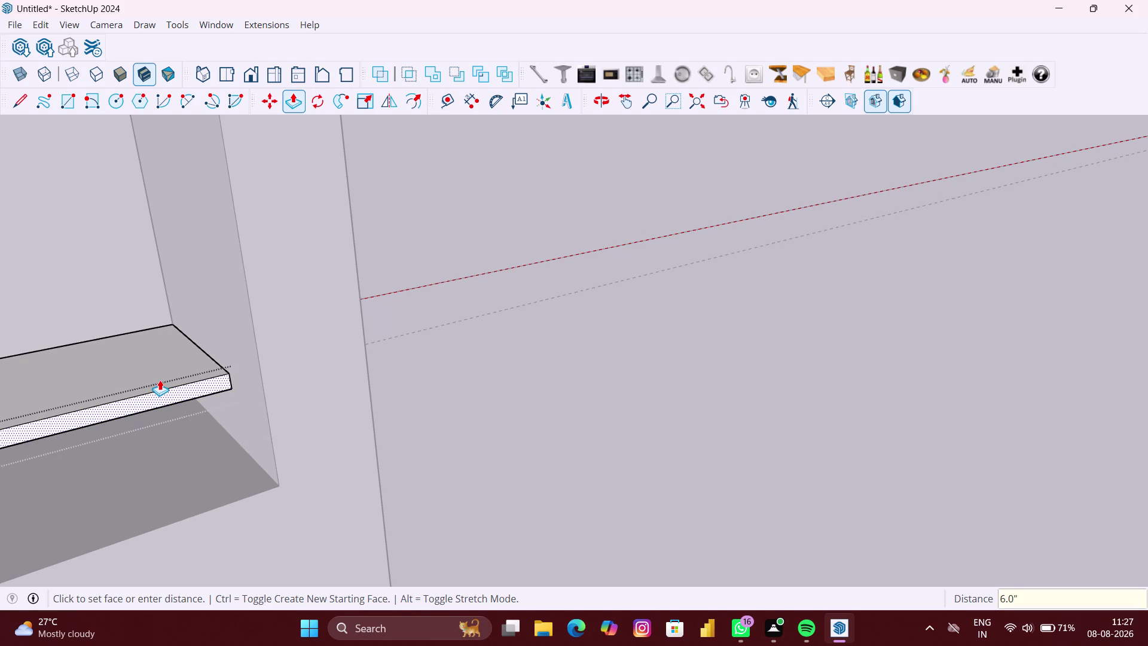
scroll(down, 3)
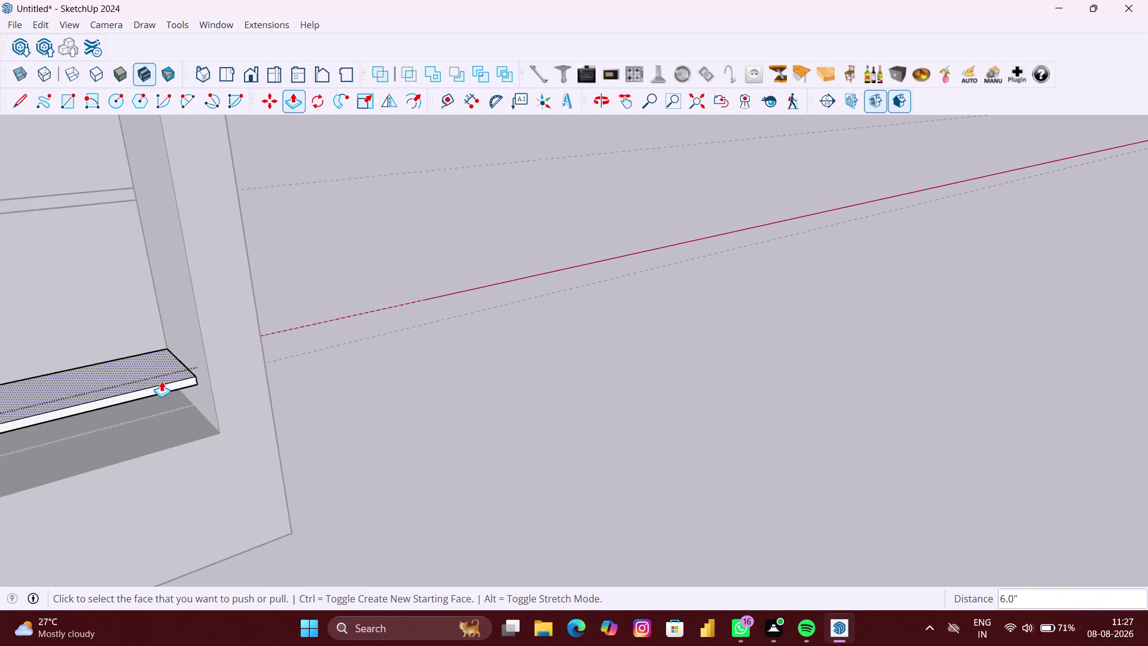
scroll(down, 3)
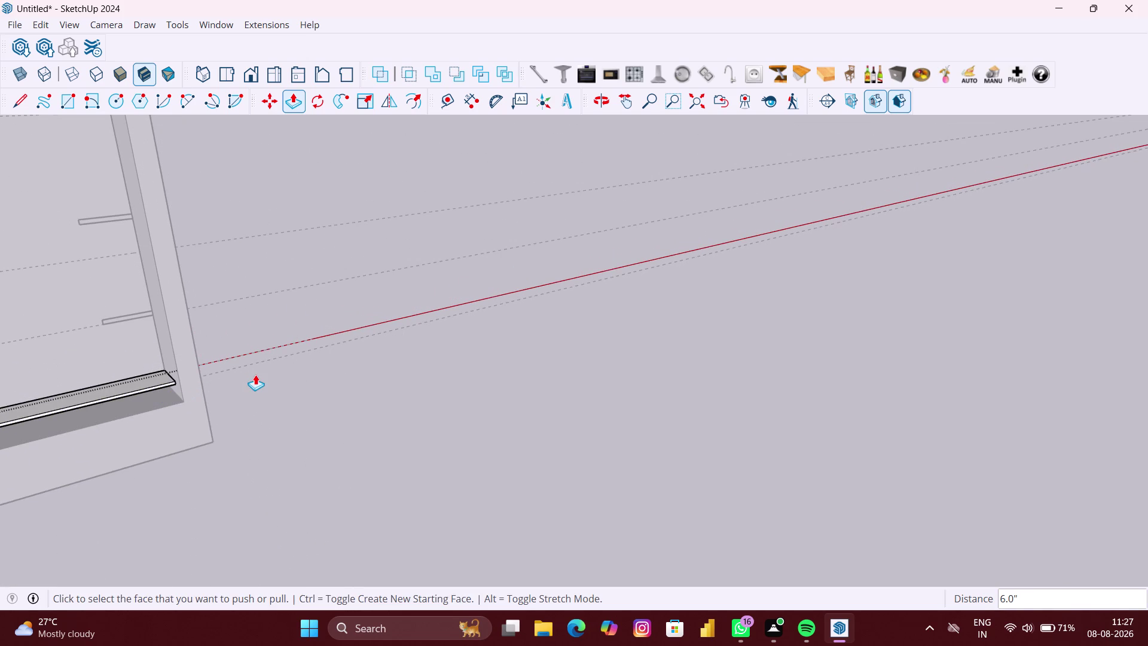
key(space)
Exit the base shelf group and open a right-side shelf support for editing.
click(242, 349)
scroll(up, 3)
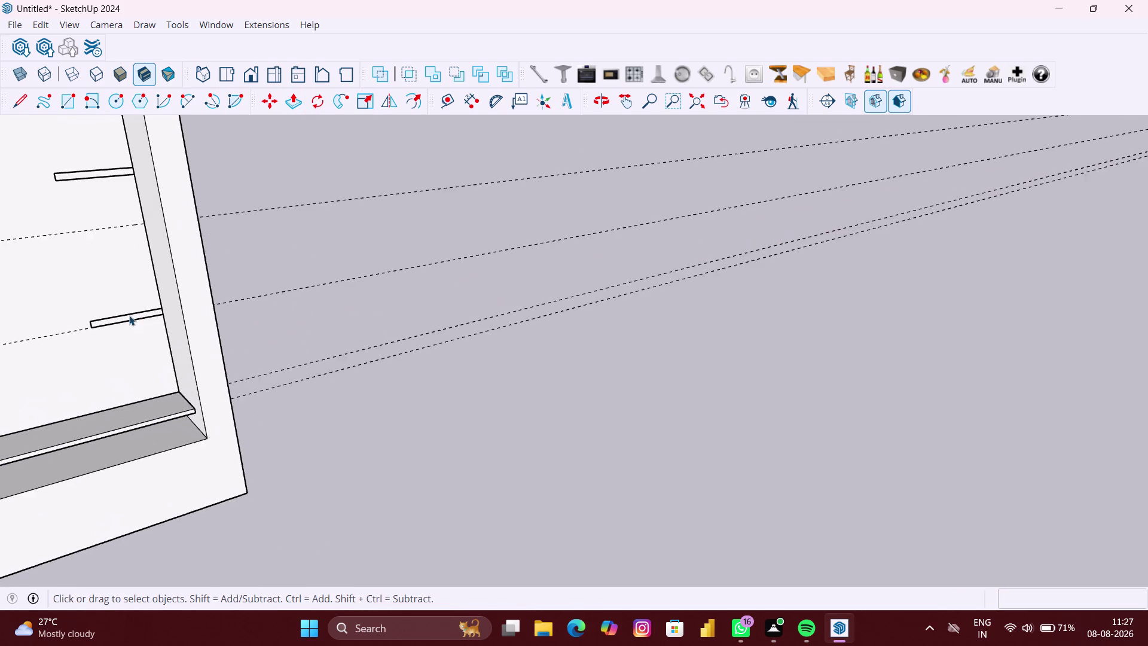
scroll(up, 3)
double_click(130, 316)
scroll(up, 3)
scroll(up, 3)
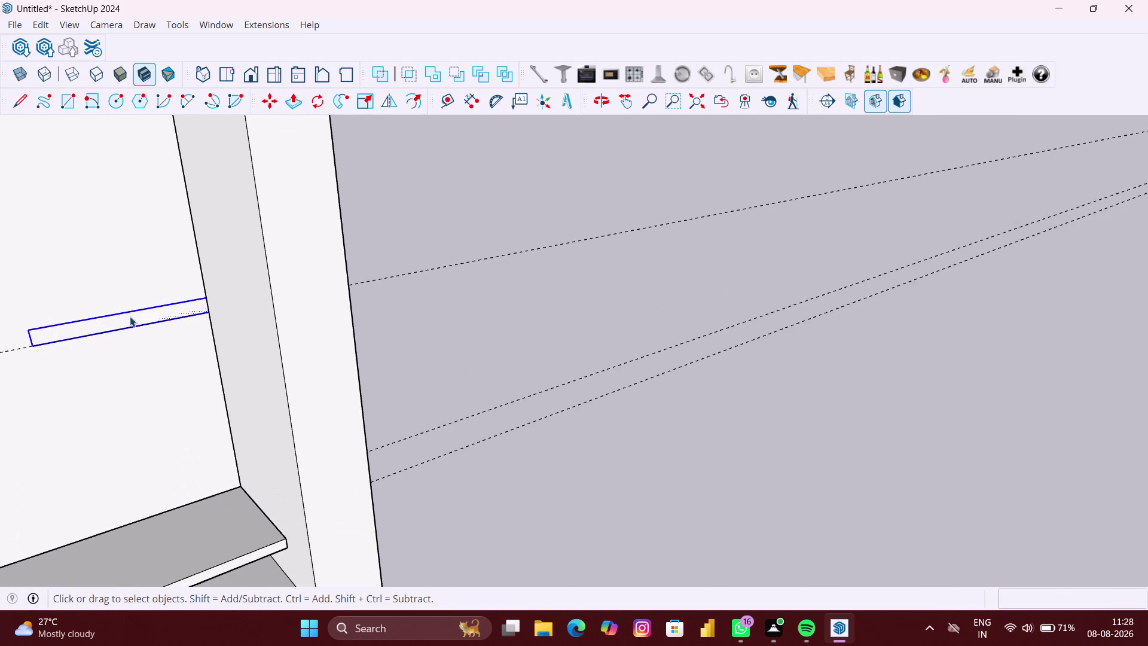
scroll(up, 3)
Pull the first right-wall shelf support out 6 inches.
key(p)
scroll(up, 3)
double_click(131, 316)
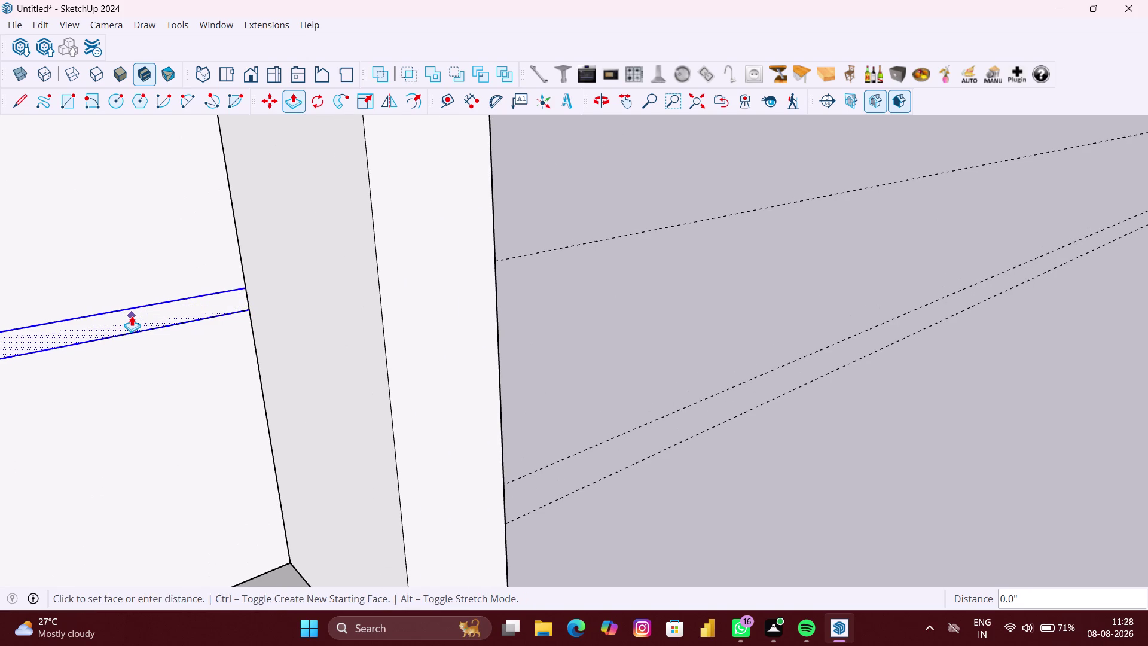
scroll(down, 3)
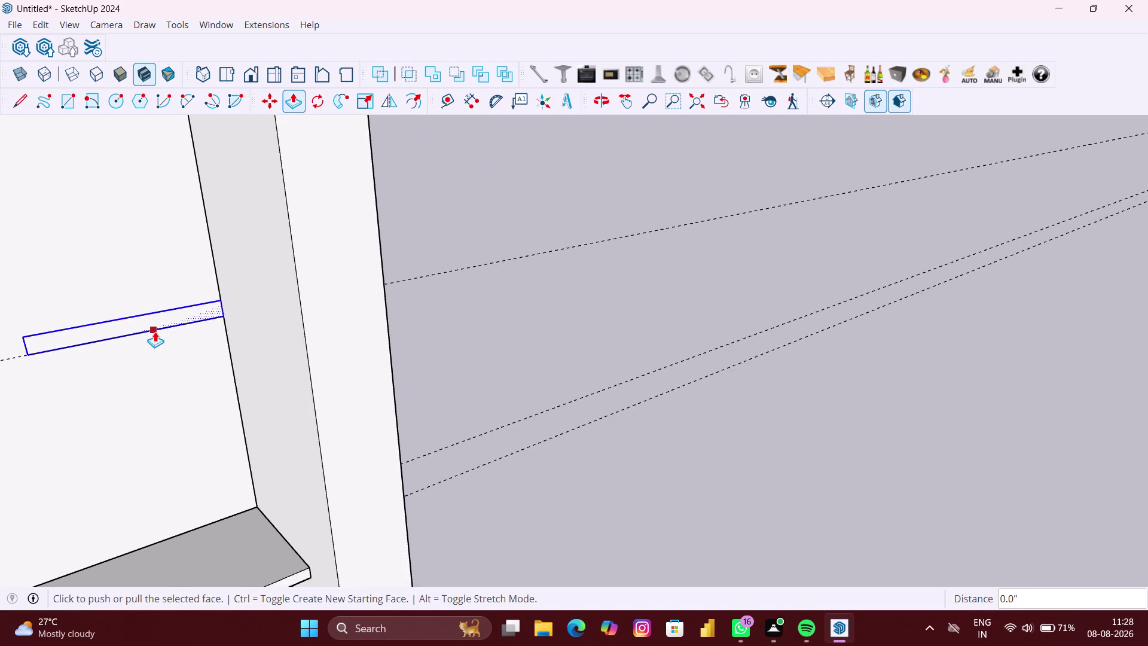
scroll(down, 3)
scroll(up, 3)
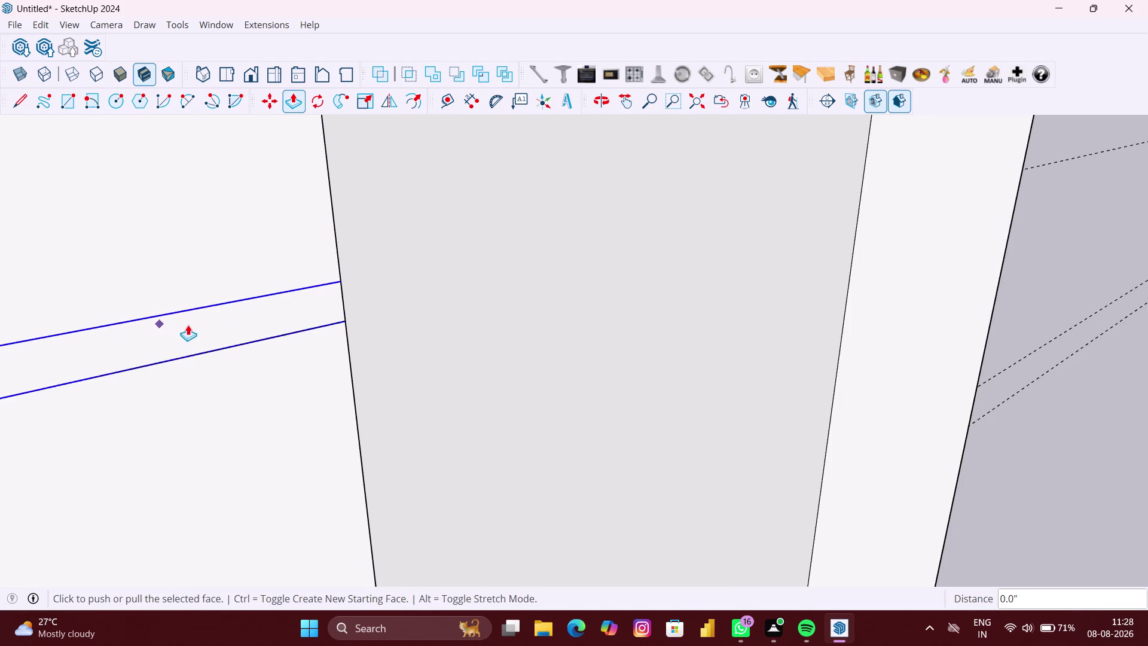
click(188, 324)
scroll(down, 3)
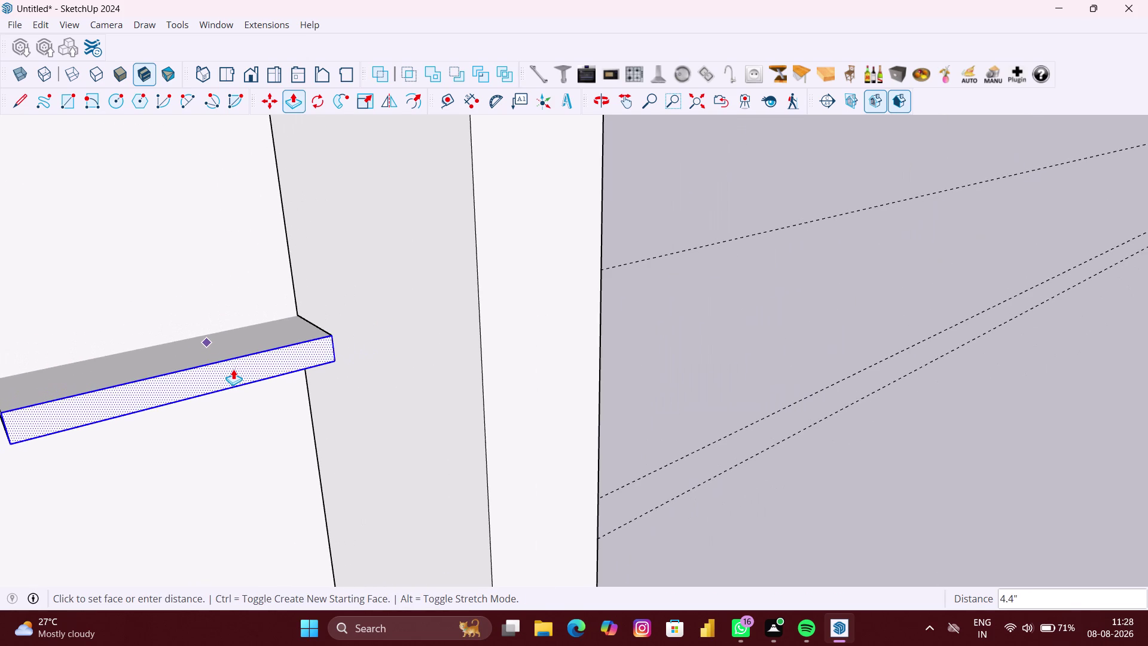
text(6")
key(Return)
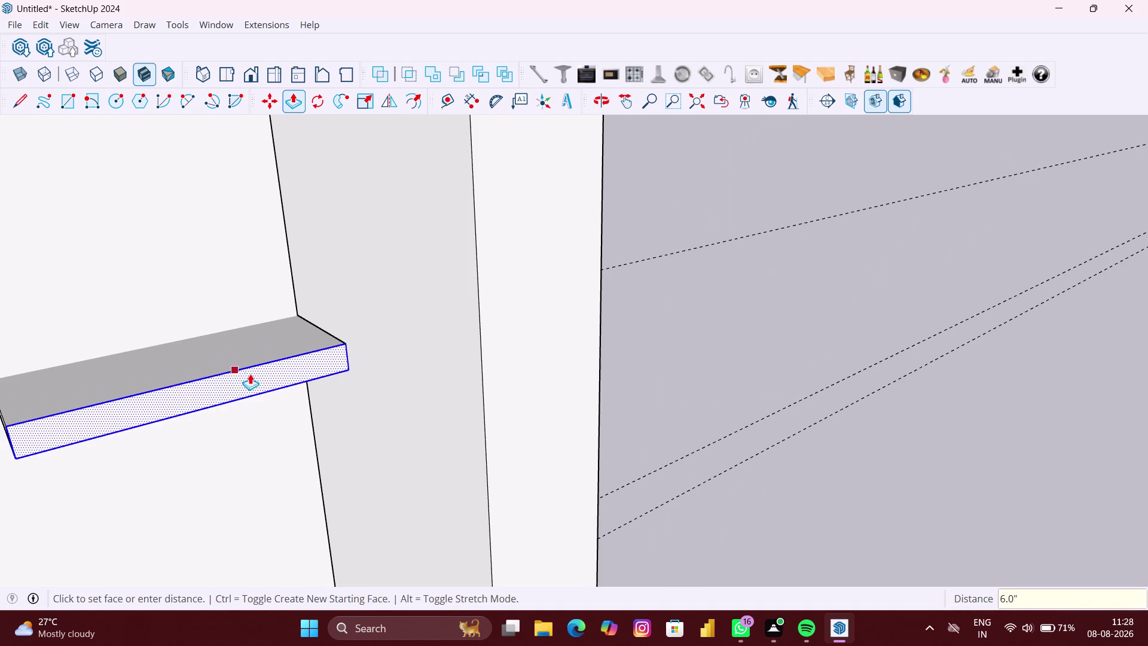
scroll(down, 3)
Pull another thin shelf strip on the inner wall out 6 inches.
middle_drag(540, 338, 275, 367)
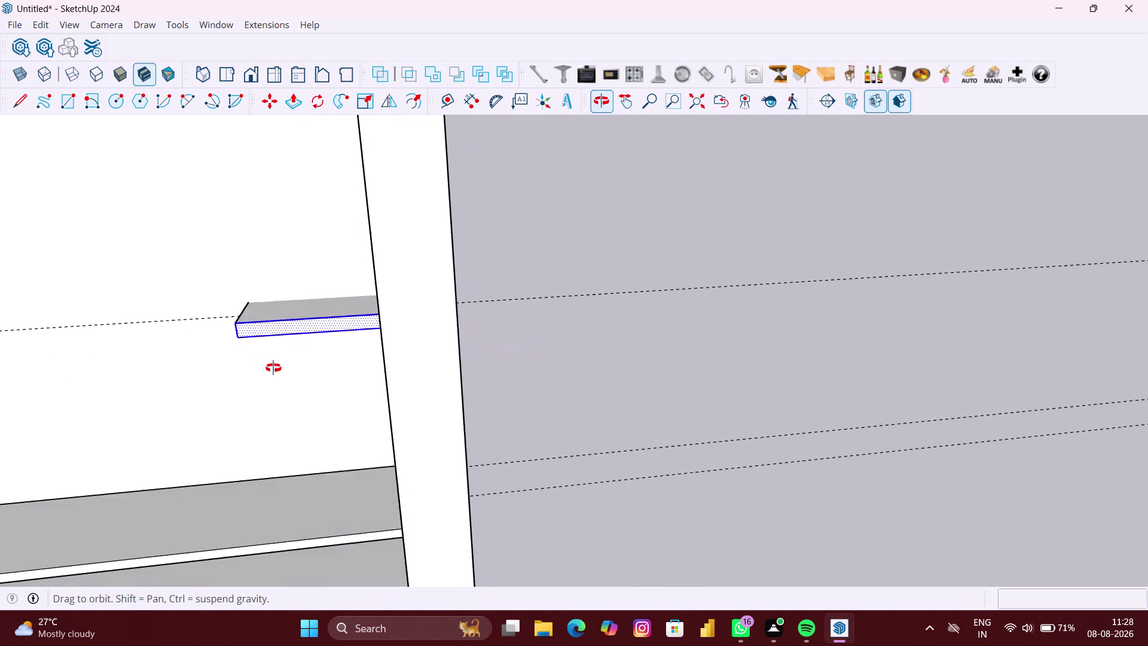
middle_drag(274, 367, 270, 369)
scroll(down, 3)
middle_drag(669, 315, 476, 333)
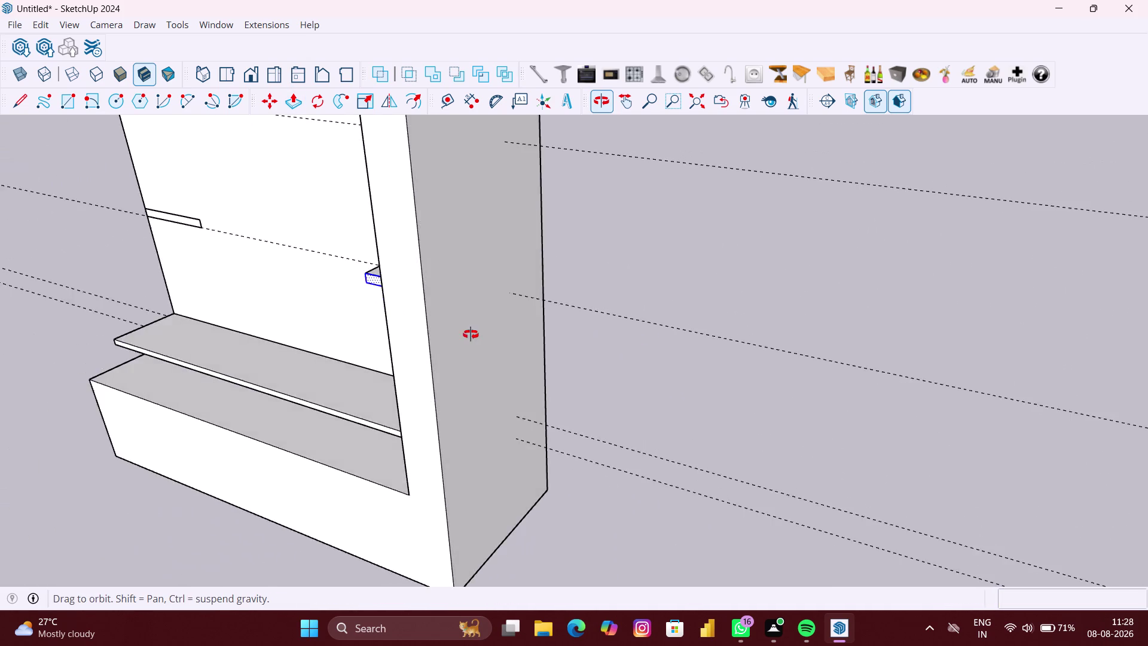
middle_drag(476, 334, 525, 358)
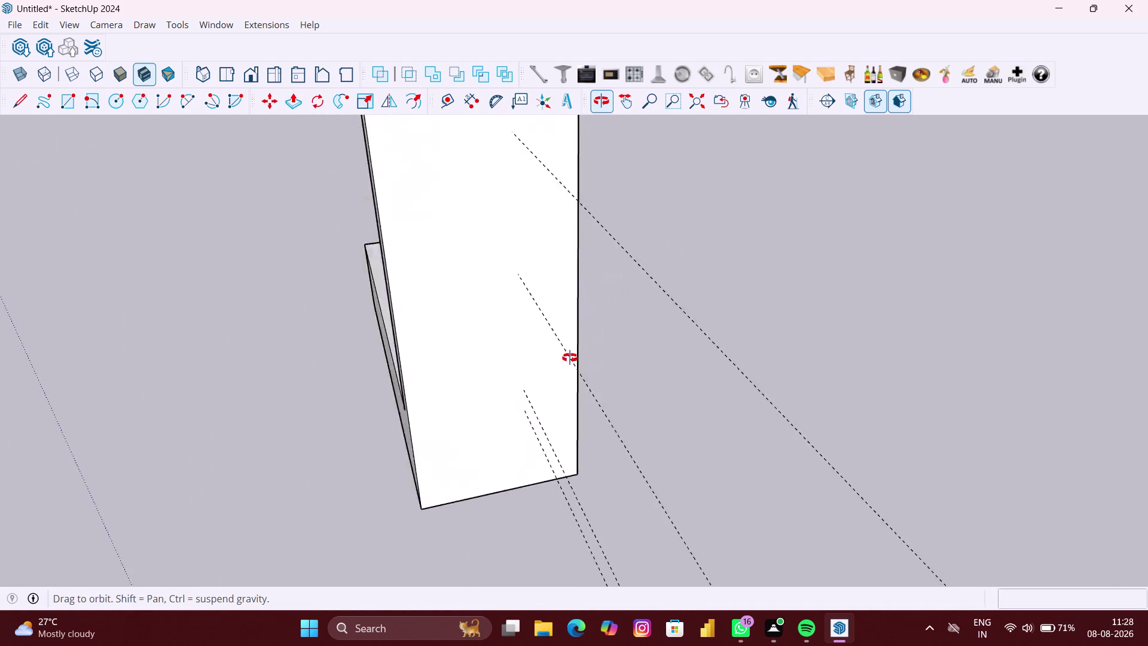
middle_drag(525, 358, 895, 337)
scroll(down, 3)
scroll(down, 3)
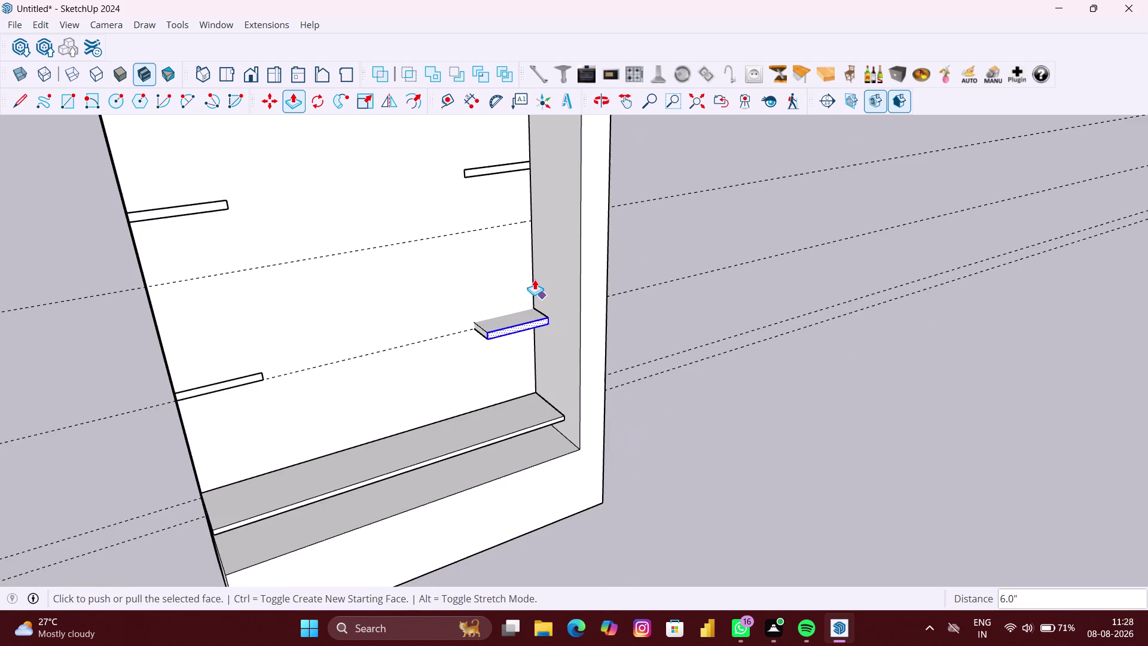
scroll(down, 3)
scroll(up, 3)
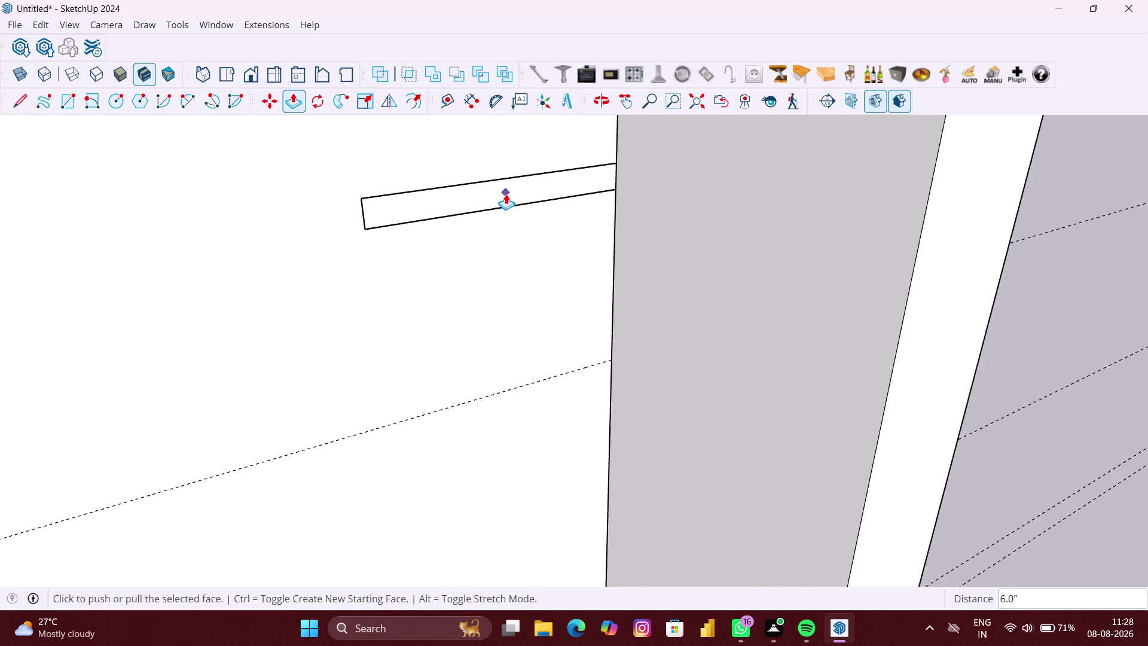
scroll(up, 3)
key(space)
click(503, 190)
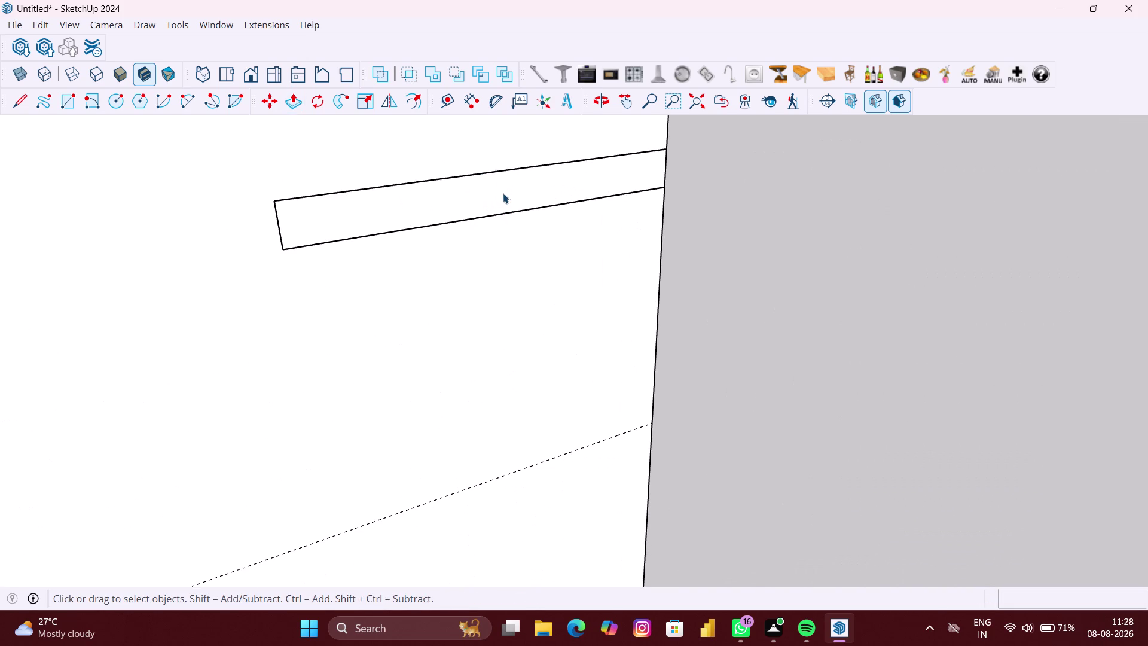
scroll(up, 3)
double_click(503, 195)
double_click(504, 195)
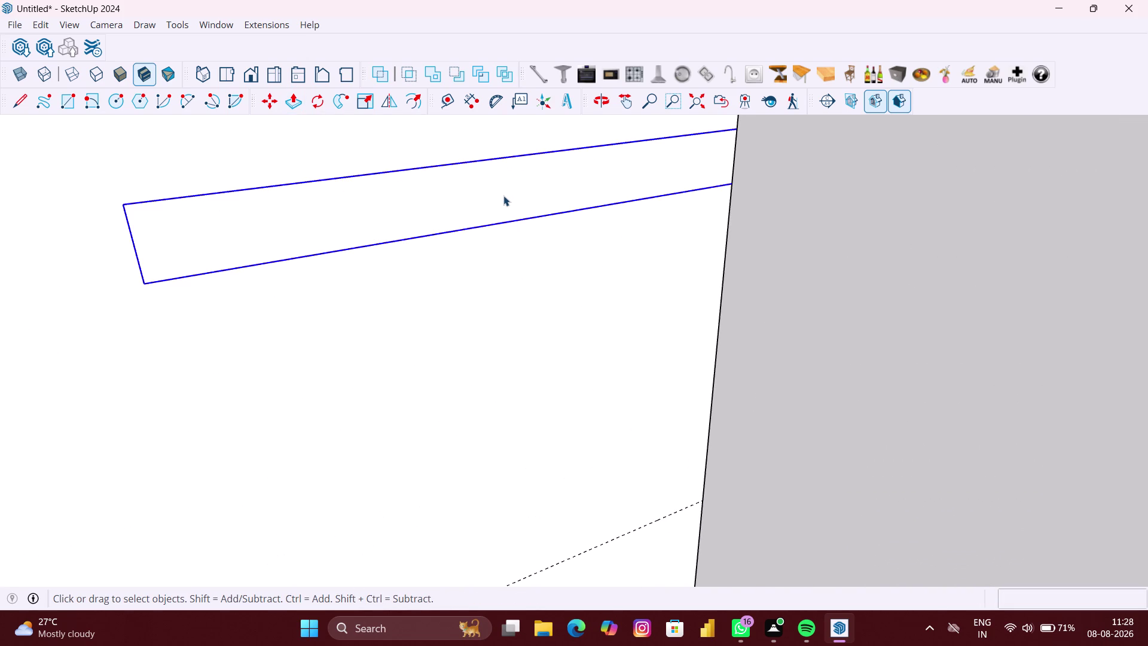
key(p)
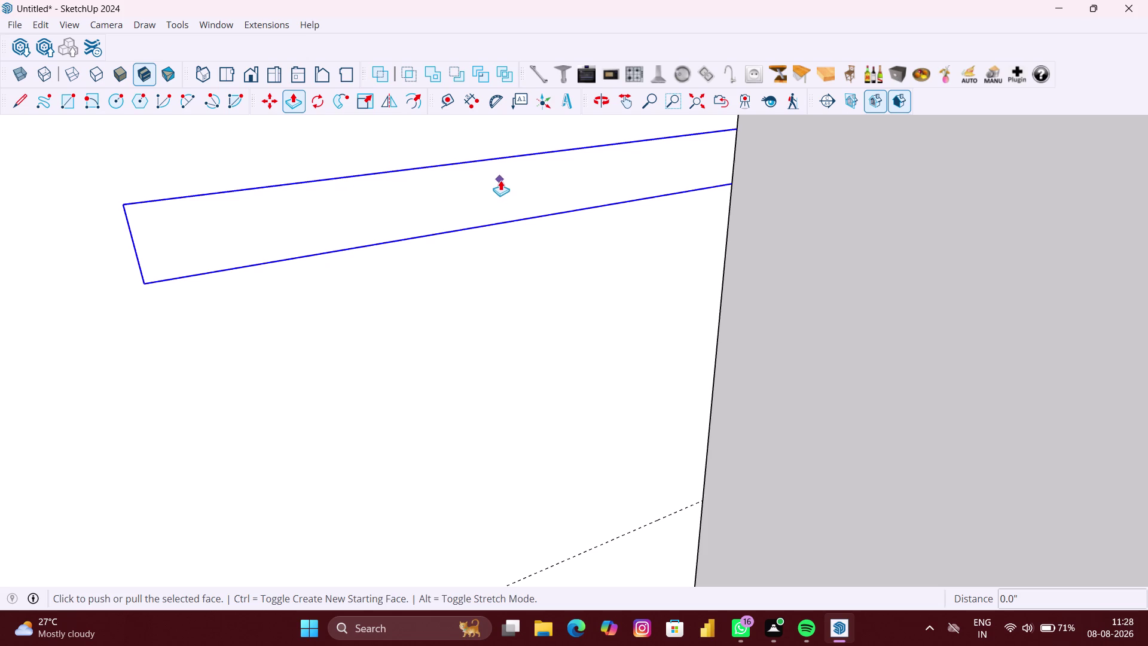
click(500, 185)
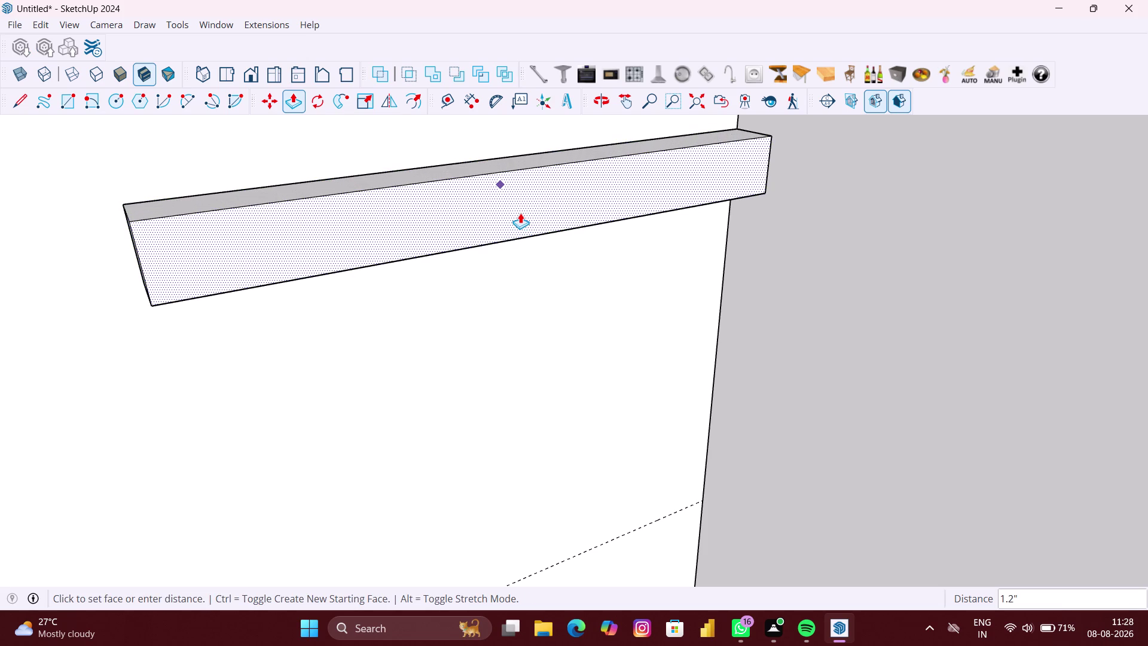
text(6")
key(Return)
Repeat the 6-inch pull on the next strip and the first left-wall strip.
scroll(down, 3)
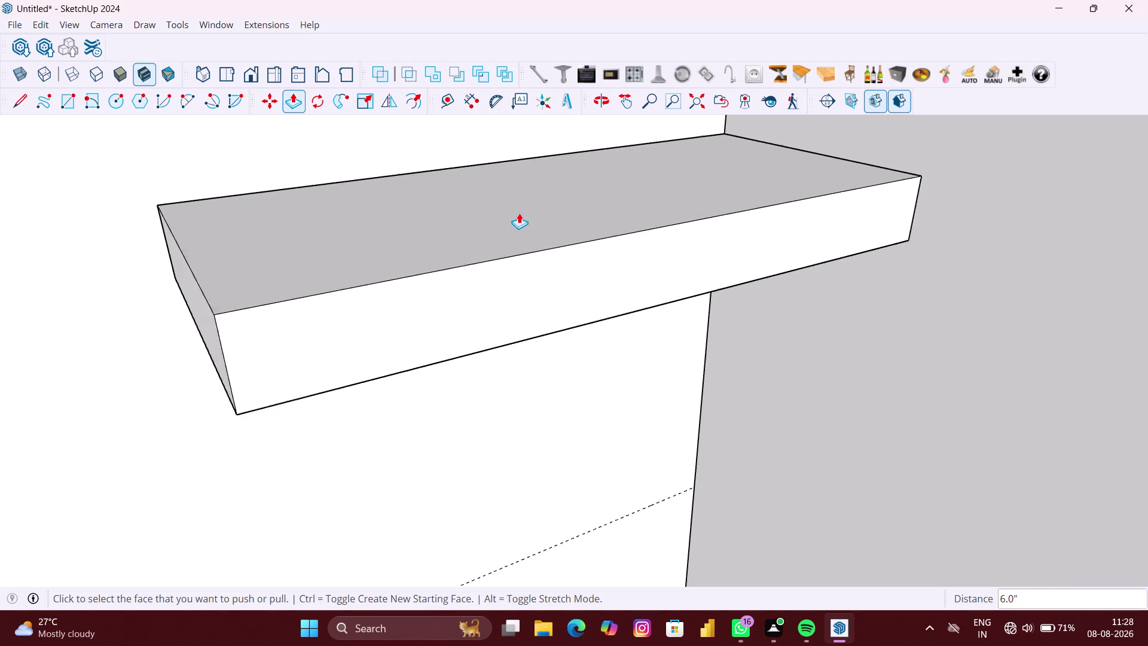
scroll(down, 3)
middle_drag(506, 215, 415, 277)
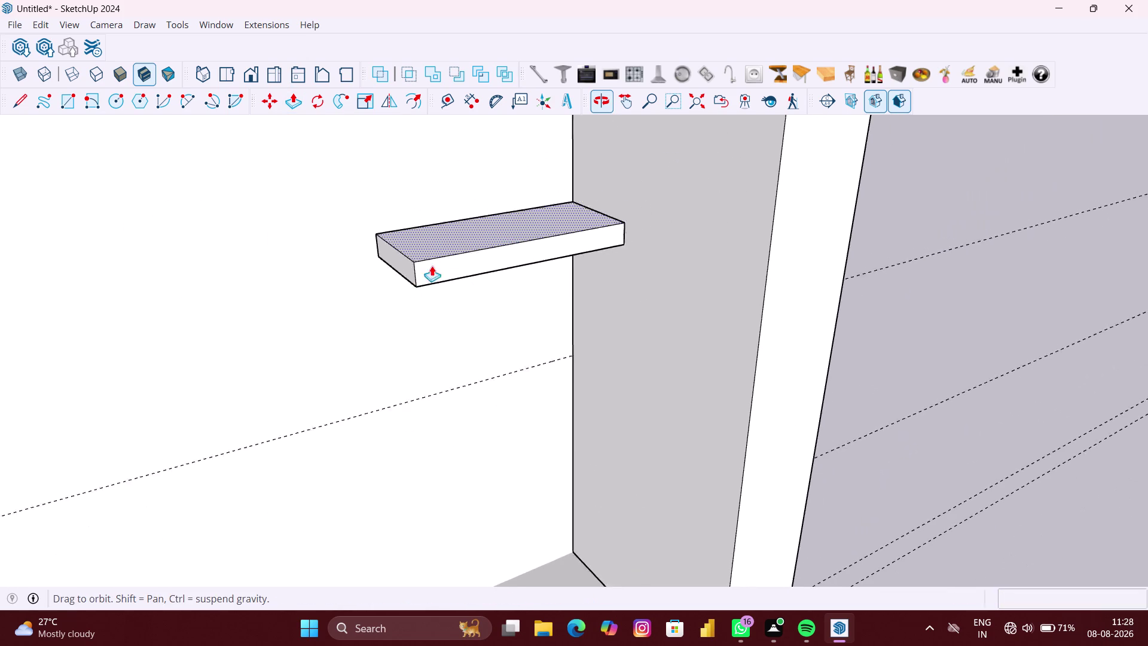
scroll(down, 3)
middle_drag(519, 239, 520, 361)
scroll(up, 3)
double_click(486, 254)
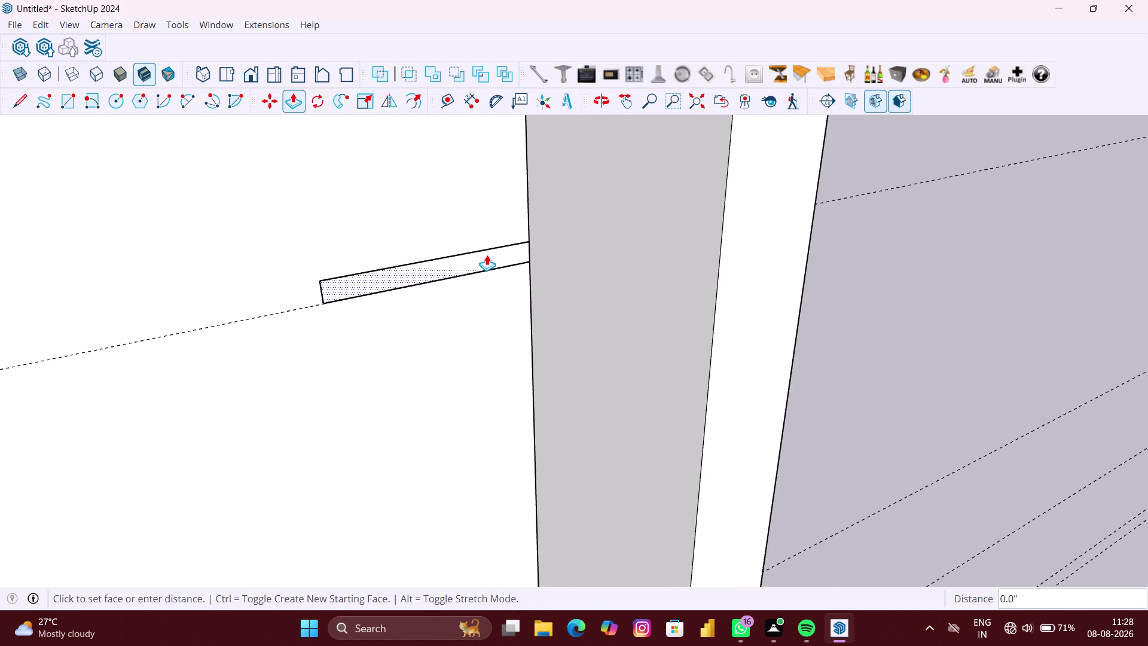
scroll(down, 3)
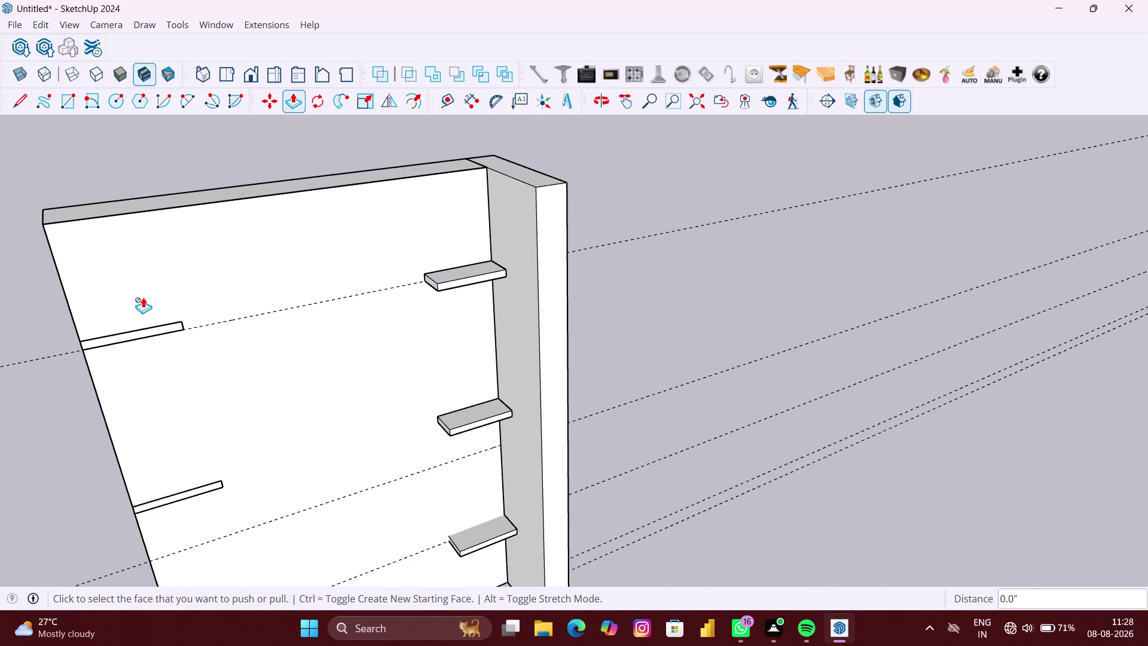
scroll(up, 3)
scroll(up, 3)
scroll(up, 3)
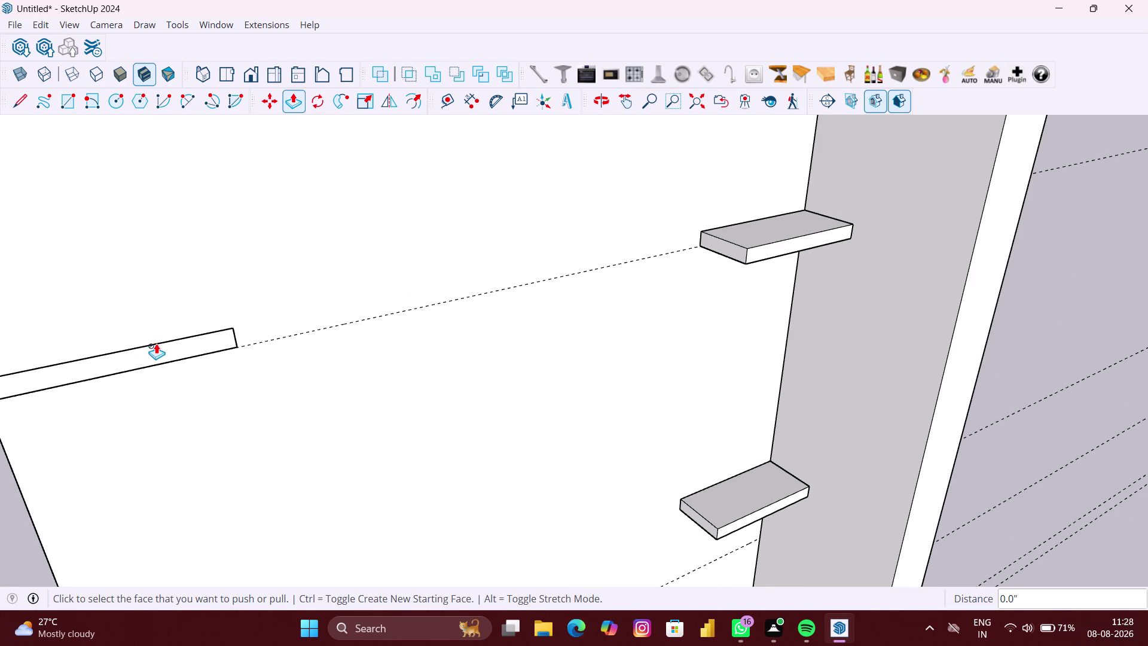
scroll(up, 3)
double_click(203, 350)
Repeat the 6-inch pull on the two lower left-wall shelf strips.
scroll(down, 3)
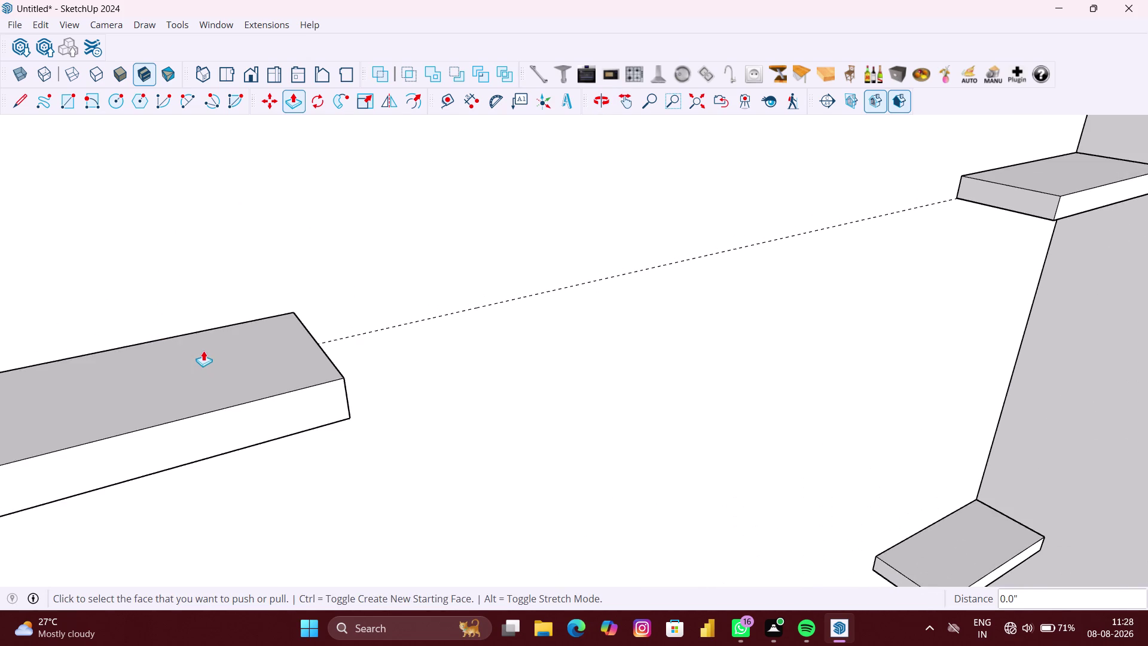
scroll(down, 3)
middle_drag(227, 382, 257, 283)
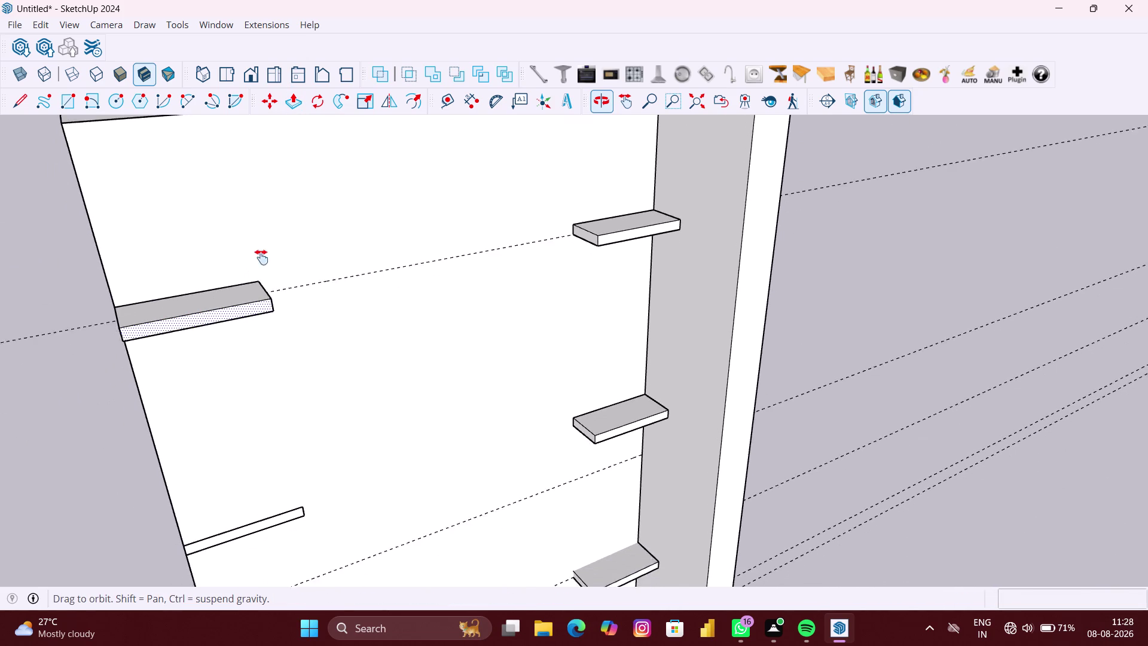
middle_drag(256, 283, 261, 262)
scroll(up, 3)
middle_drag(266, 458, 260, 344)
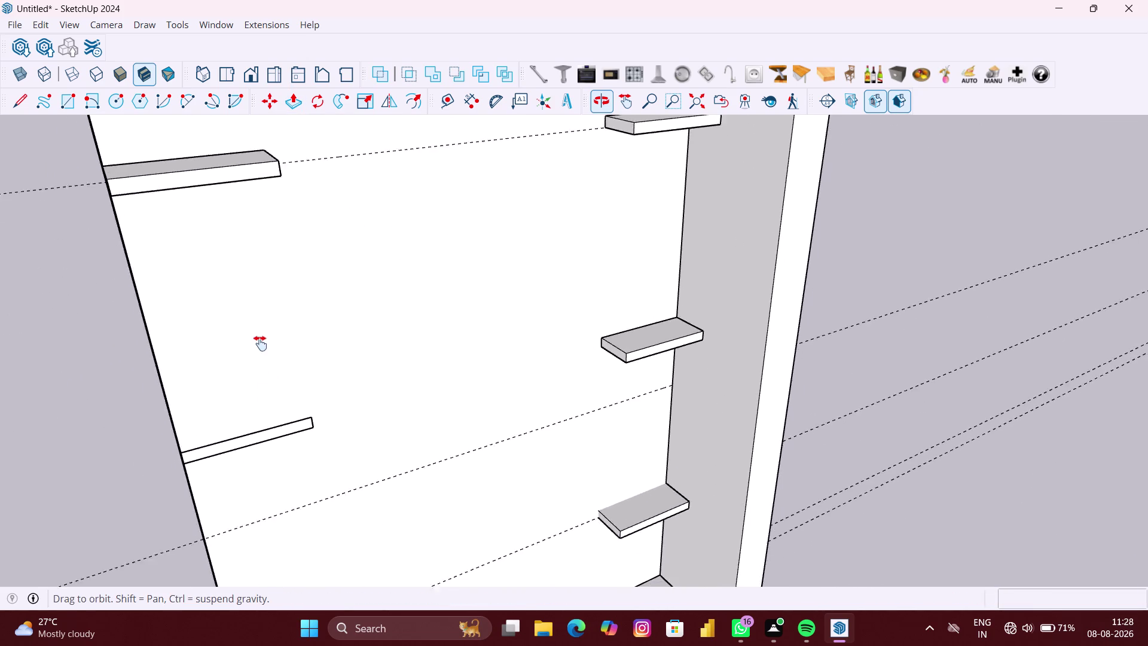
middle_drag(260, 345, 260, 331)
scroll(up, 3)
scroll(up, 3)
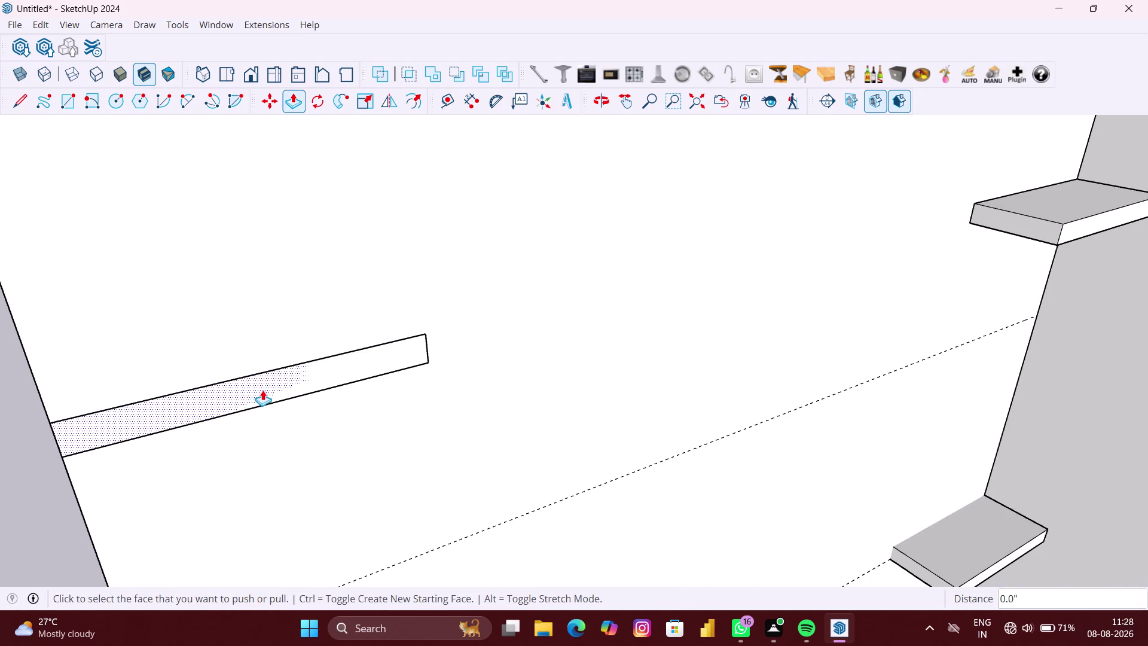
double_click(262, 390)
scroll(down, 3)
middle_drag(275, 390, 269, 372)
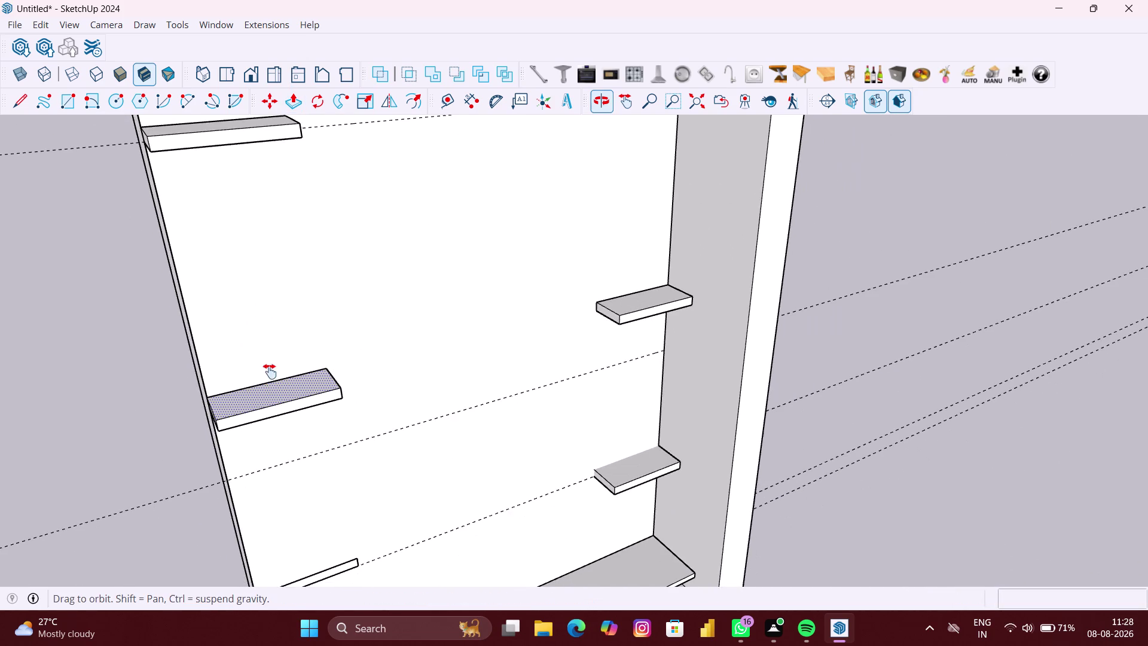
middle_drag(270, 371, 272, 245)
scroll(up, 3)
scroll(up, 3)
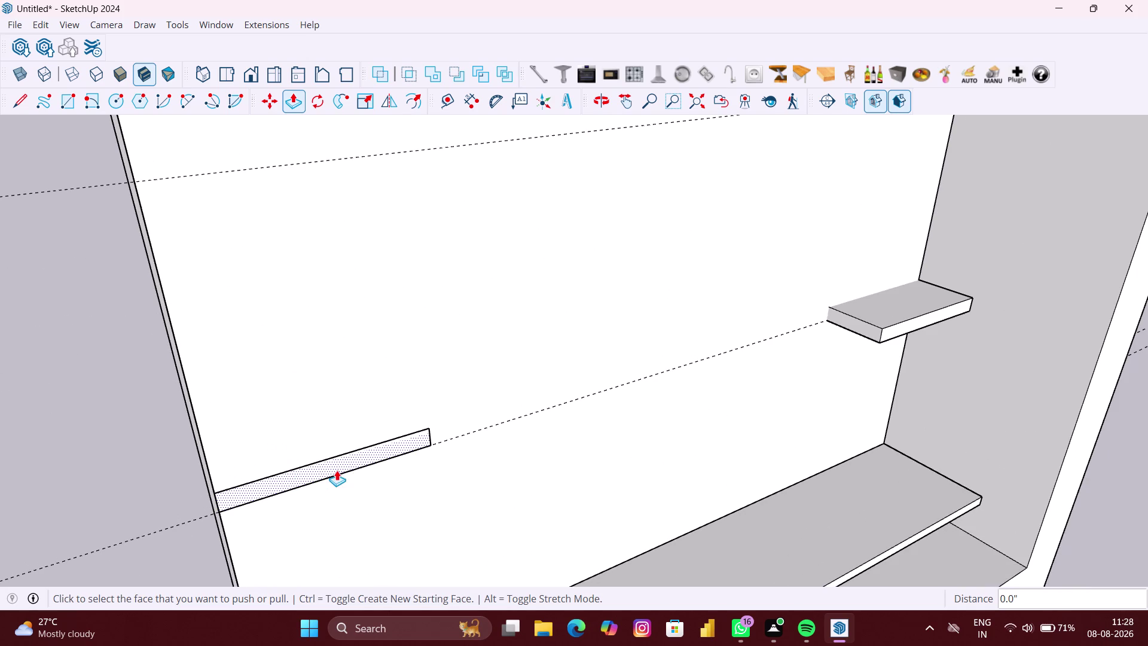
double_click(343, 464)
scroll(down, 3)
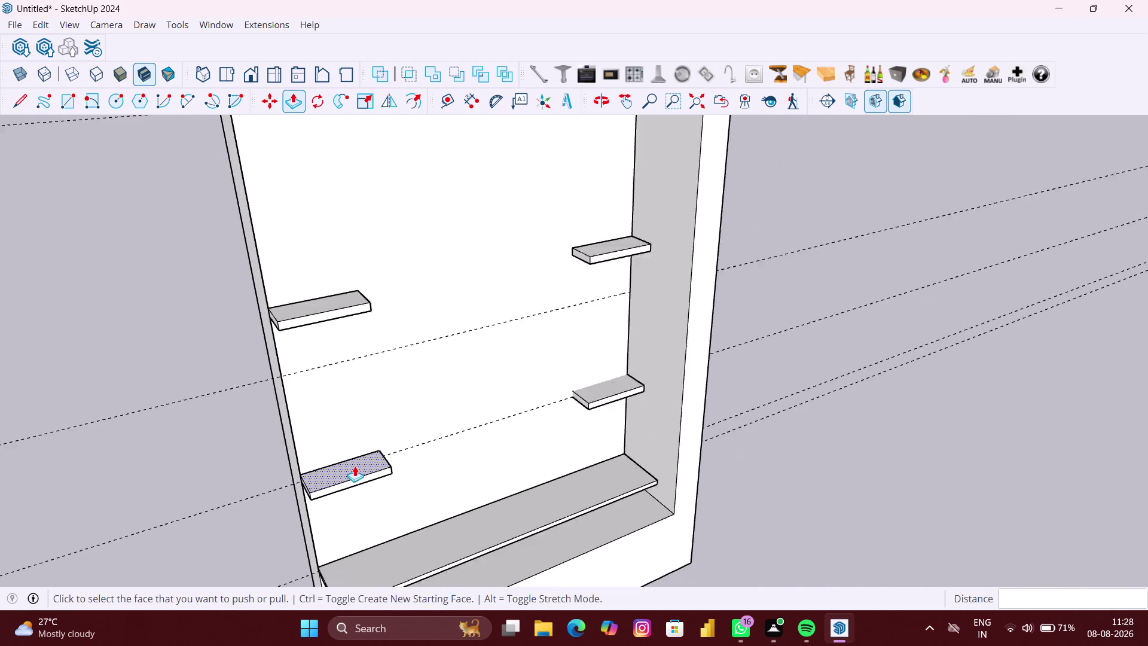
scroll(down, 3)
middle_drag(348, 467, 286, 379)
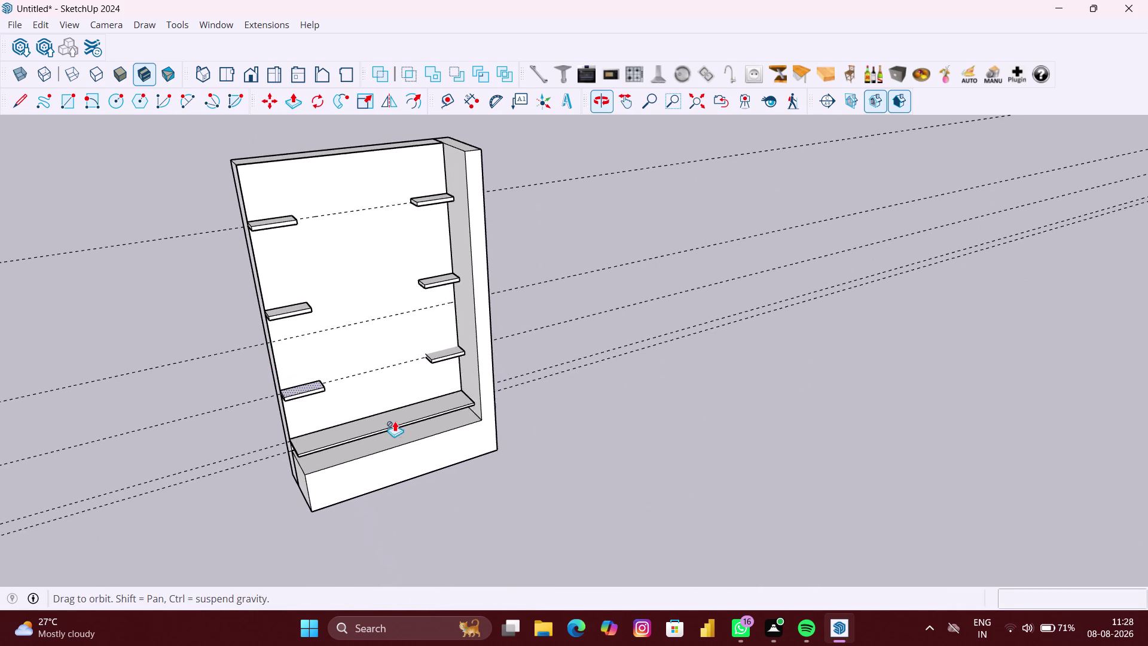
middle_drag(435, 433, 339, 423)
Select the cabinet body, enter it, and pick the outer side panel face.
key(space)
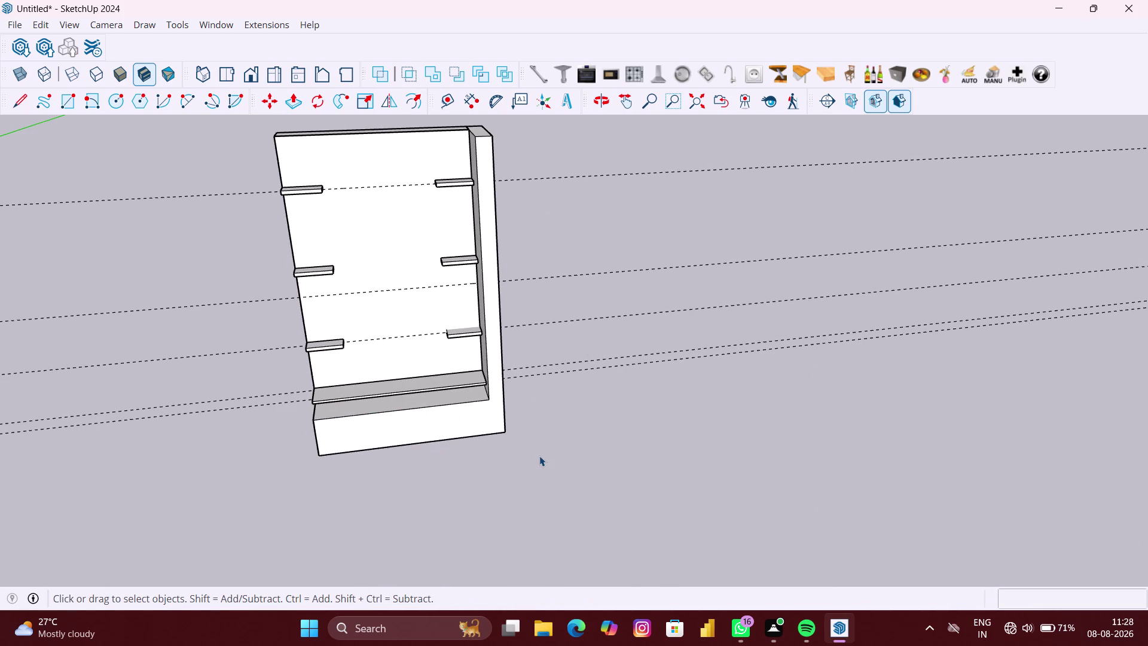
click(539, 455)
middle_drag(522, 475, 490, 470)
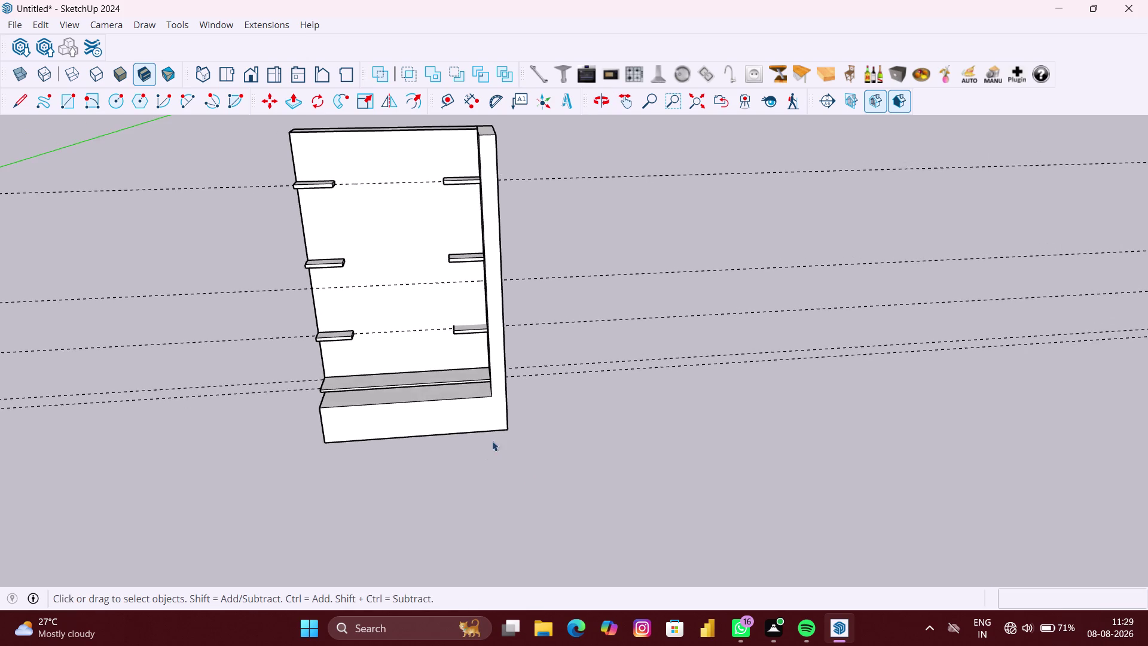
scroll(up, 3)
middle_drag(500, 394, 644, 399)
scroll(up, 3)
scroll(up, 3)
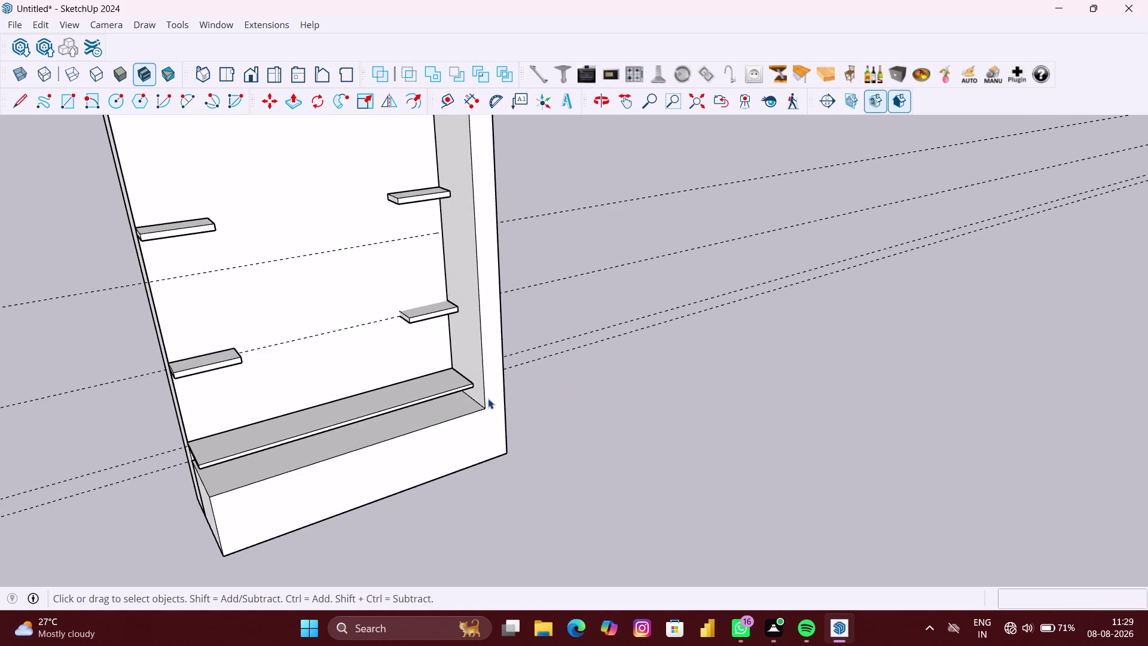
scroll(up, 3)
click(479, 390)
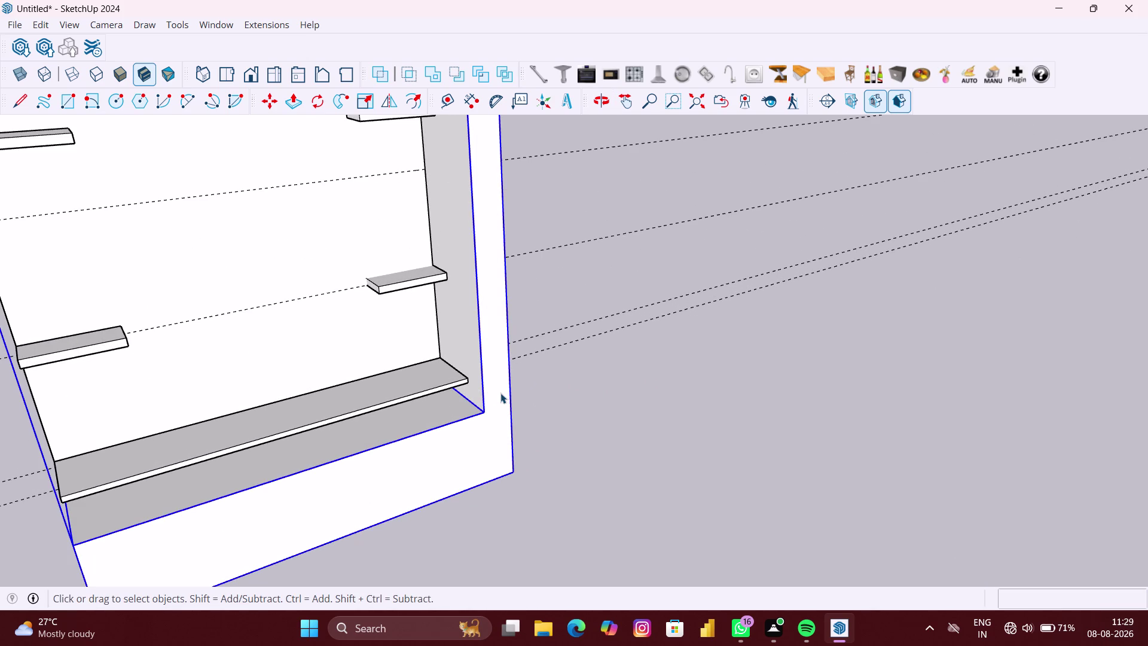
click(501, 393)
scroll(down, 3)
middle_drag(527, 392, 415, 384)
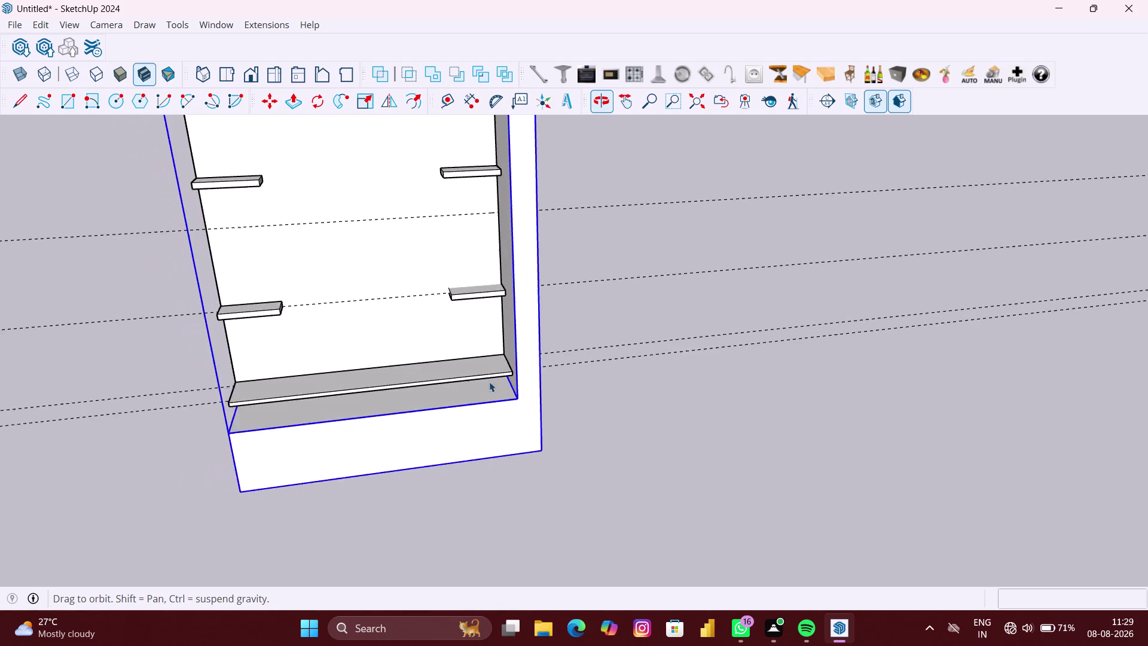
scroll(up, 3)
scroll(up, 3)
double_click(515, 366)
click(515, 366)
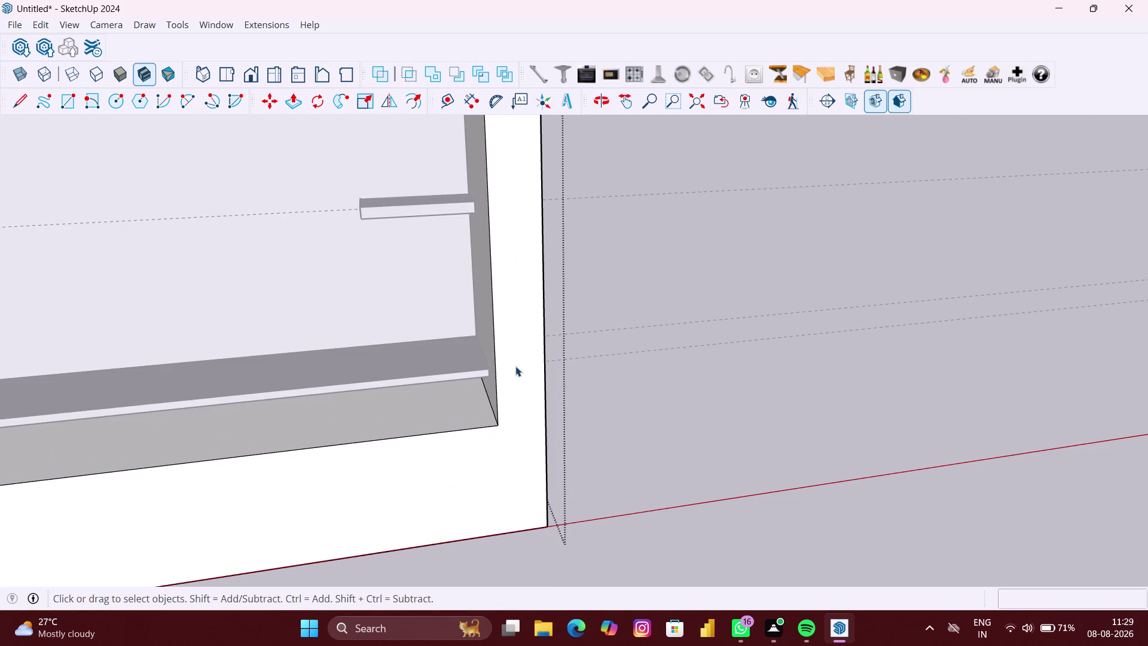
Orbit to the cabinet's outer side and reselect the side panel face.
scroll(down, 3)
scroll(down, 3)
middle_drag(544, 355, 443, 361)
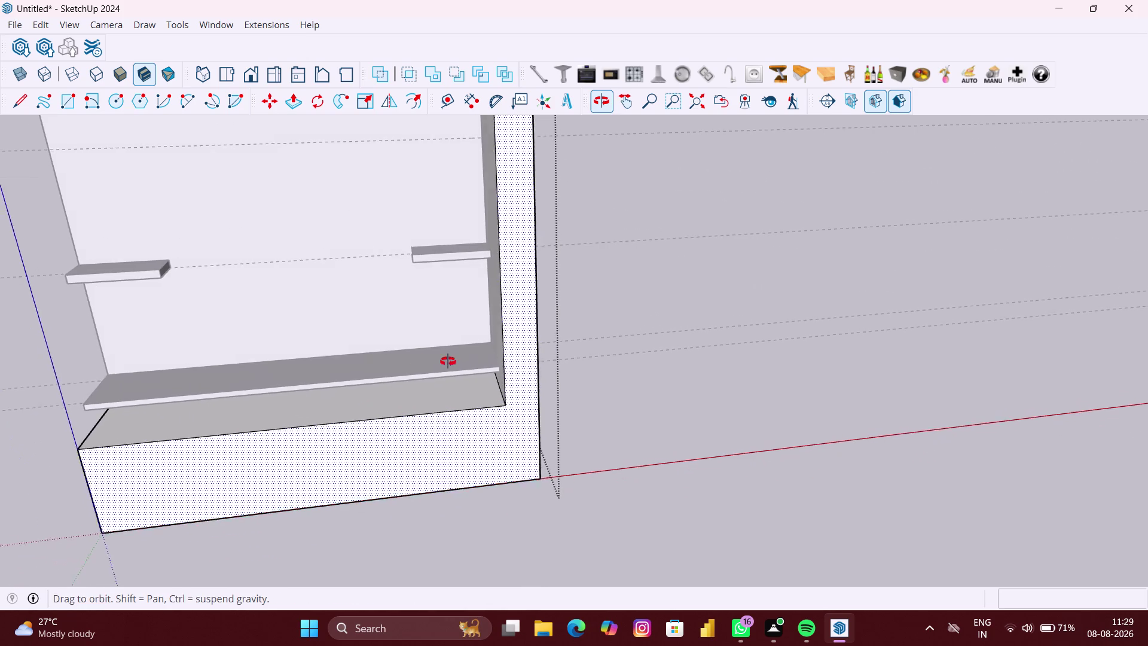
middle_drag(442, 361, 107, 336)
click(653, 307)
scroll(down, 3)
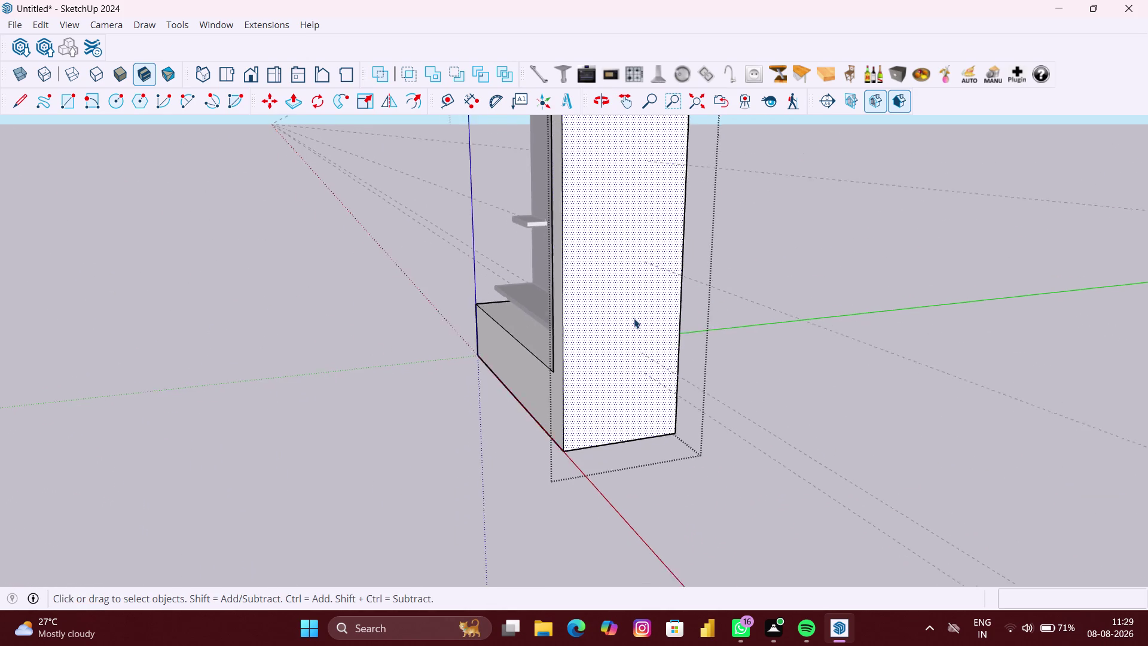
scroll(down, 3)
middle_drag(595, 318, 860, 320)
middle_drag(660, 302, 753, 308)
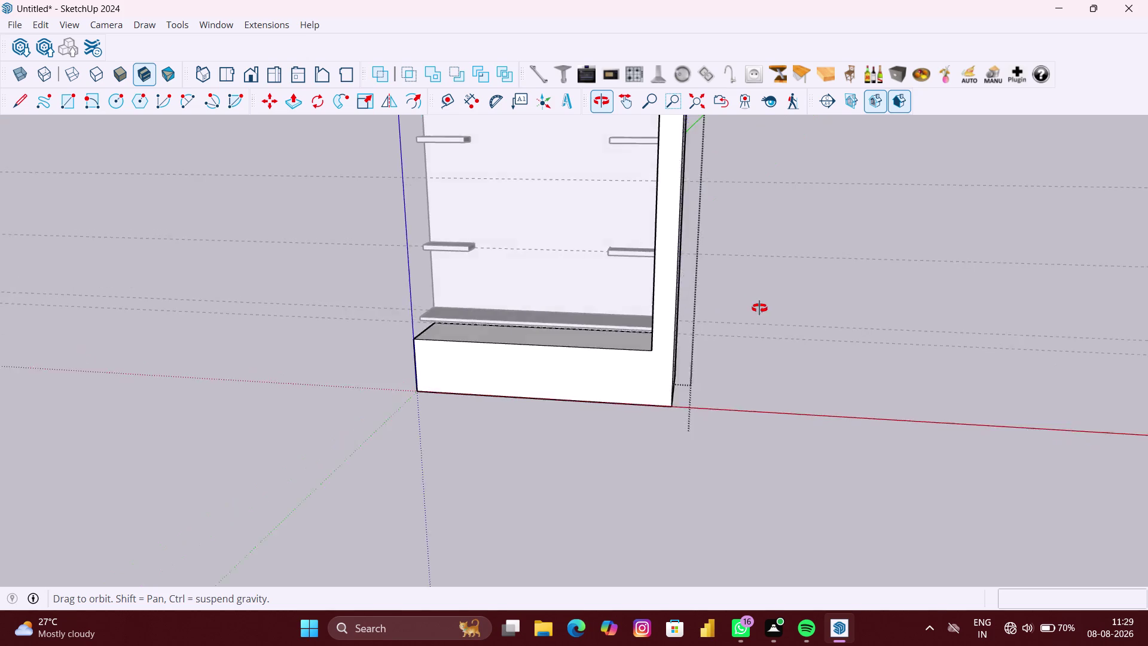
middle_drag(753, 308, 885, 301)
click(881, 317)
scroll(down, 3)
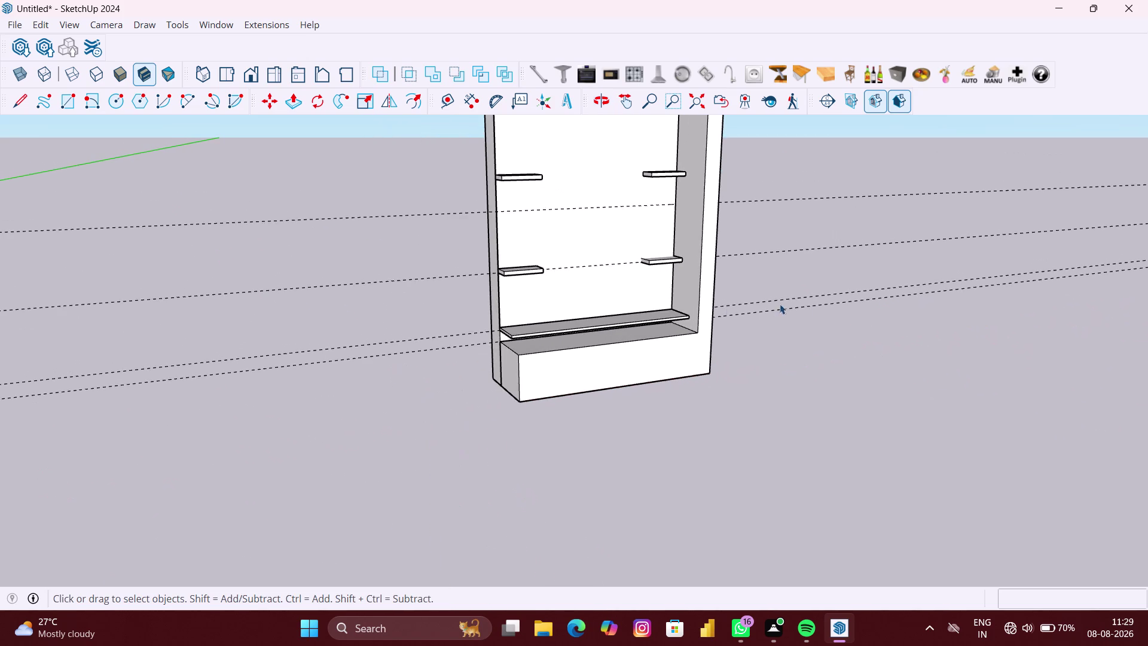
scroll(up, 3)
middle_drag(790, 272, 375, 272)
scroll(up, 3)
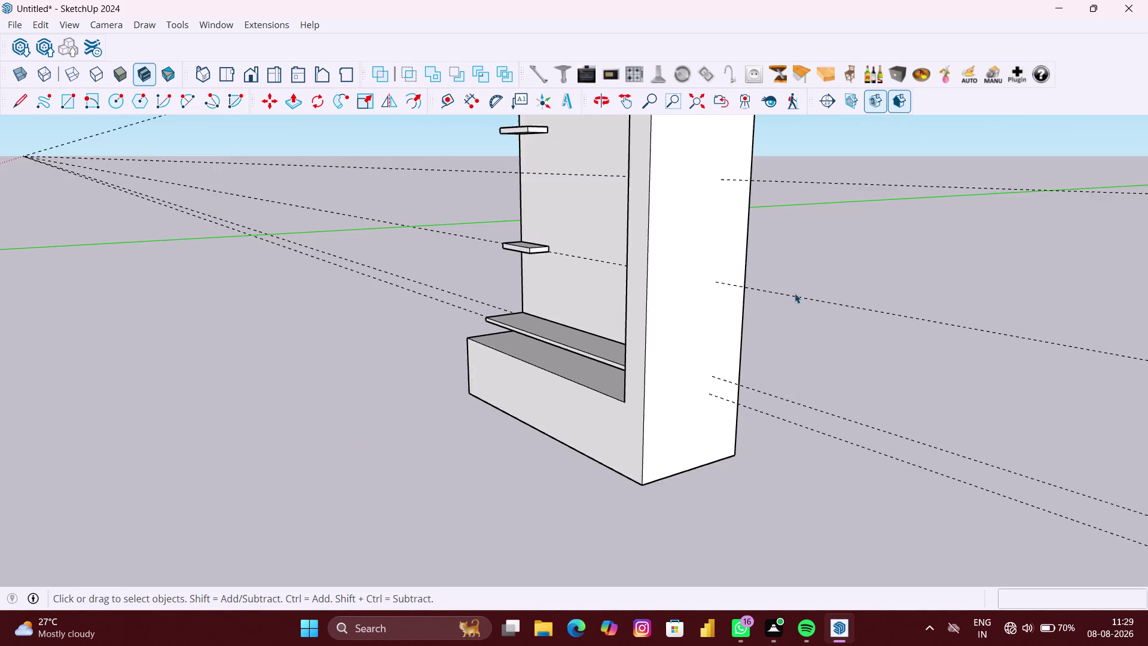
scroll(up, 3)
Re-enter the cabinet group and orbit to inspect the base and interior.
click(677, 287)
scroll(down, 3)
middle_drag(678, 286, 695, 288)
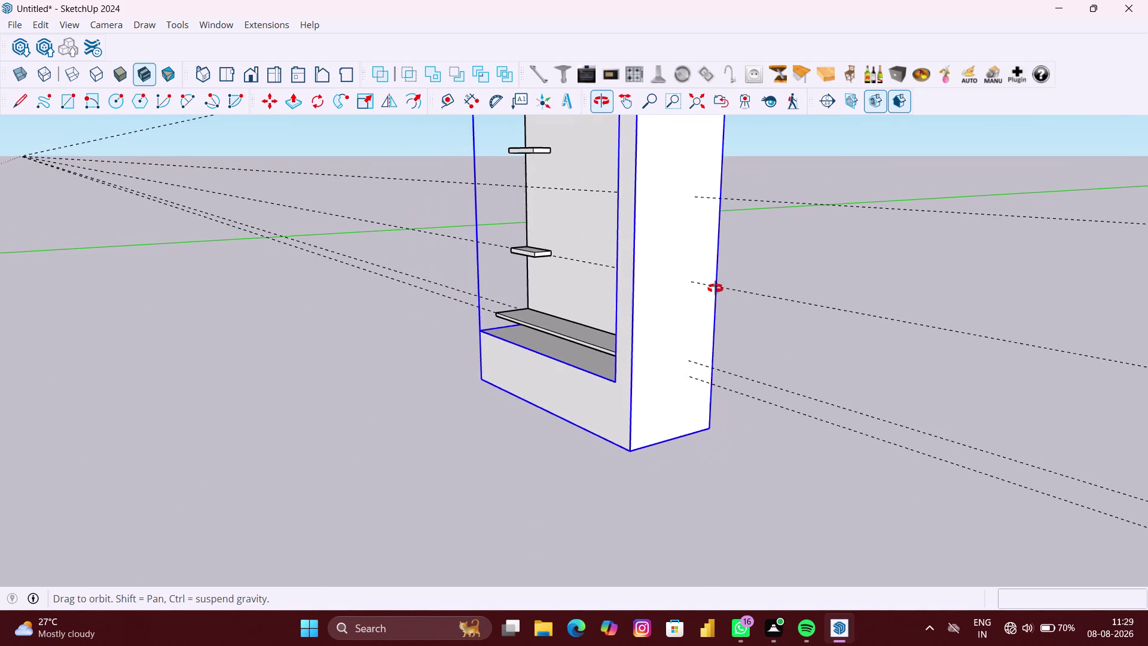
middle_drag(696, 288, 877, 288)
middle_drag(676, 287, 884, 284)
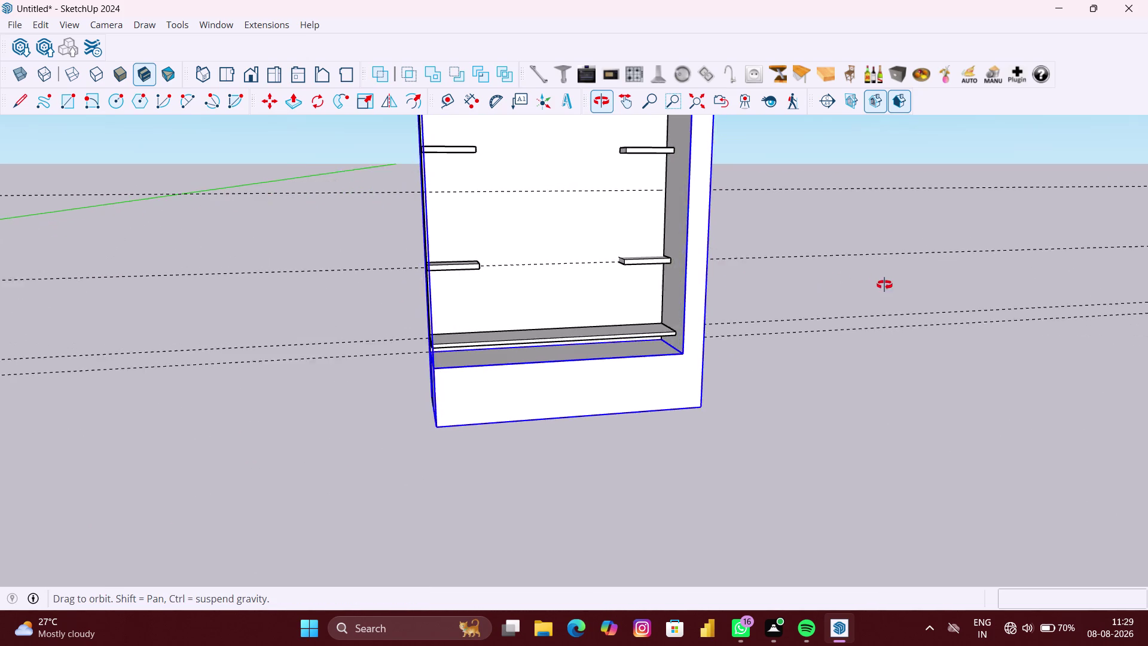
middle_drag(884, 285, 643, 296)
scroll(up, 3)
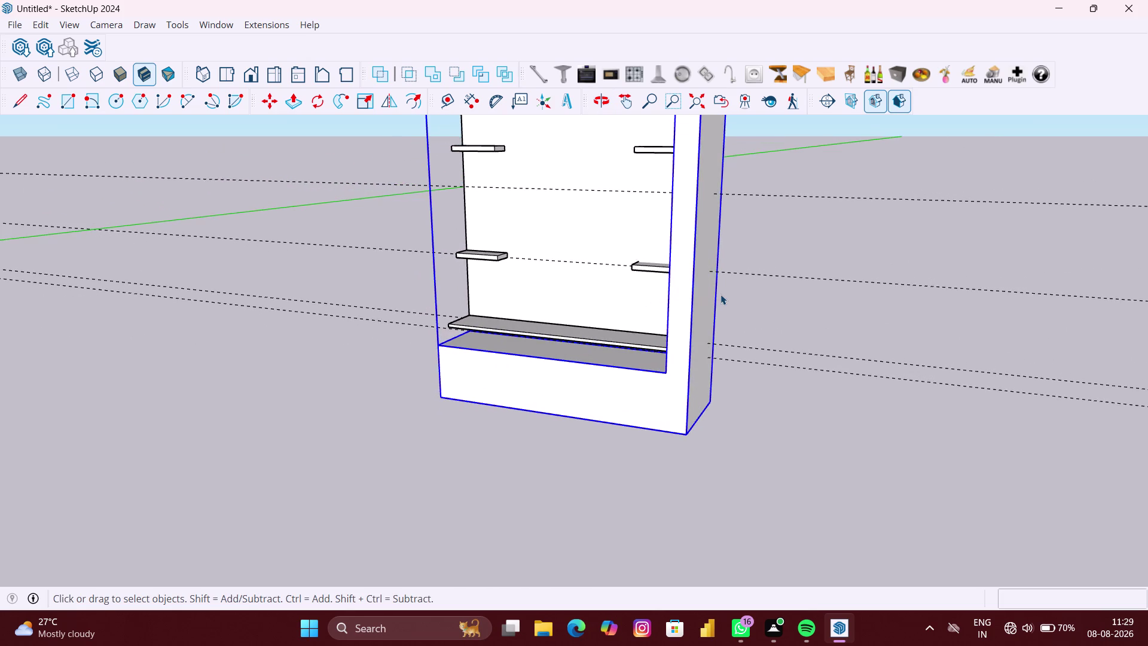
scroll(up, 3)
click(706, 294)
double_click(697, 302)
click(694, 302)
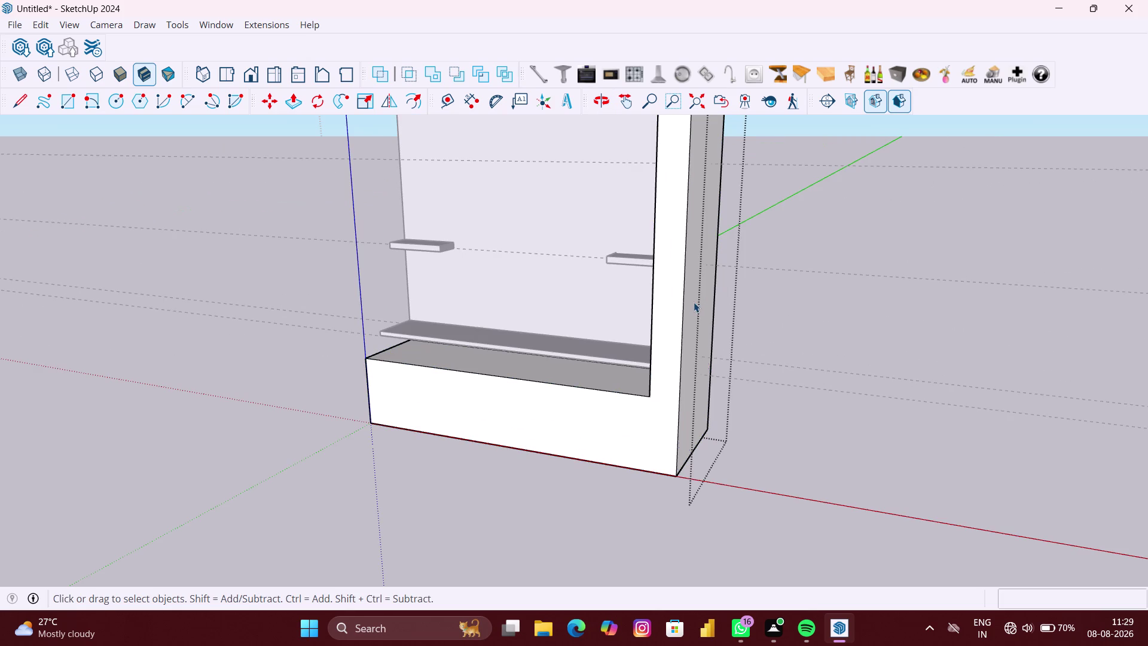
middle_drag(657, 300, 802, 308)
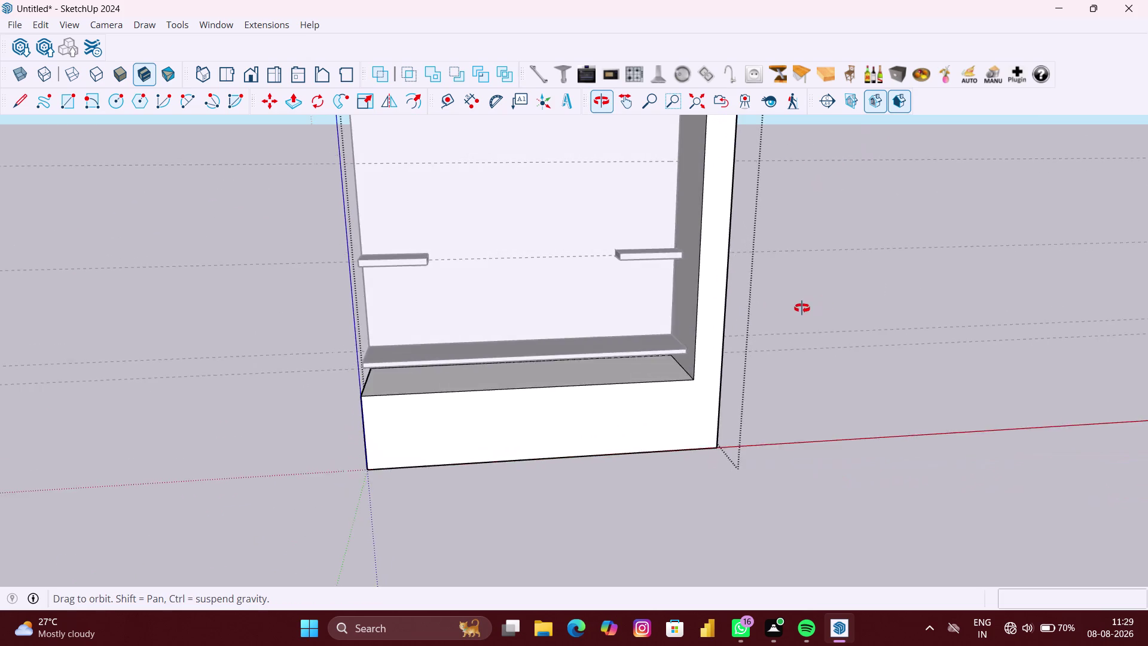
middle_drag(802, 308, 762, 309)
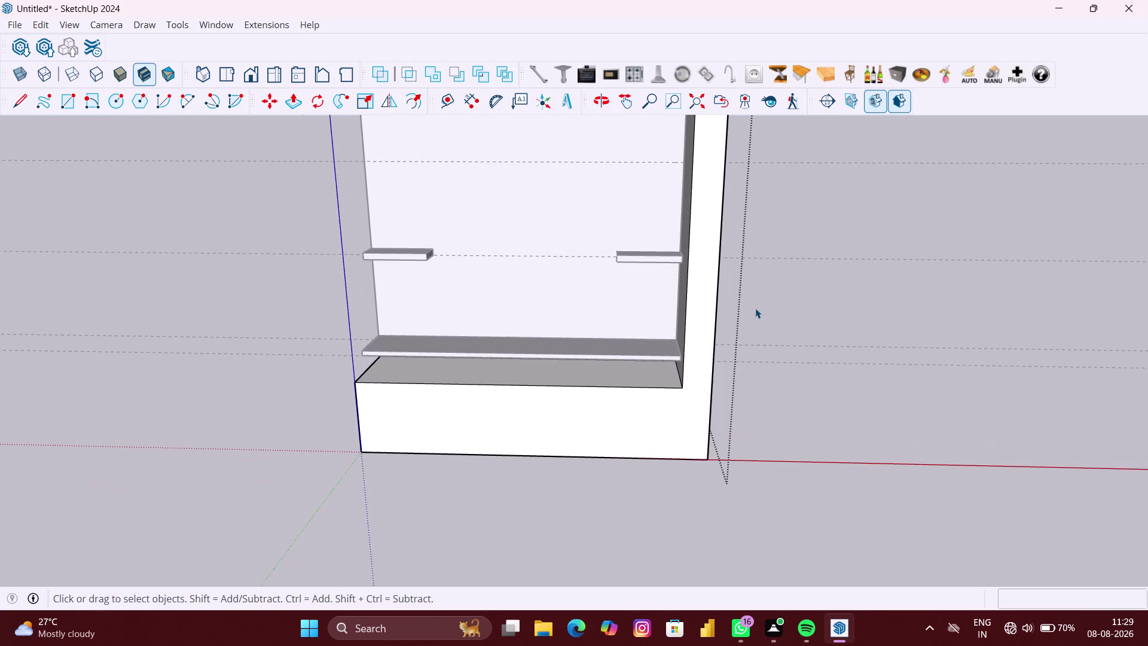
middle_drag(684, 291, 872, 314)
click(693, 298)
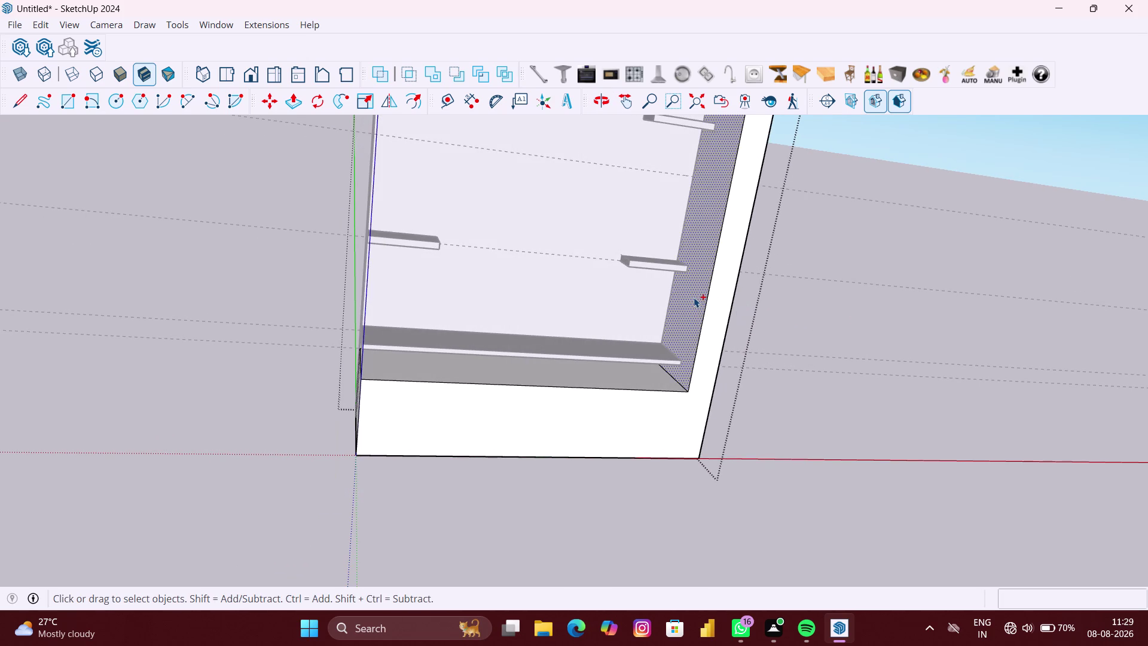
scroll(down, 3)
middle_drag(717, 296, 429, 282)
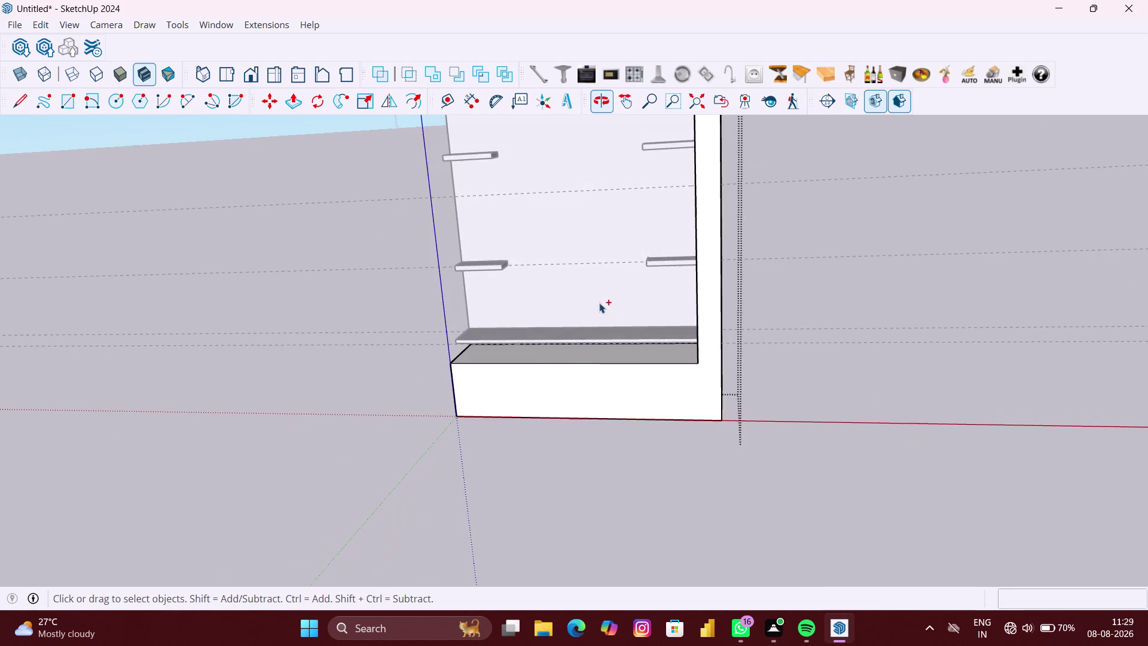
scroll(up, 3)
Draw an edge across the right side panel's inner face where the base top meets it.
click(716, 296)
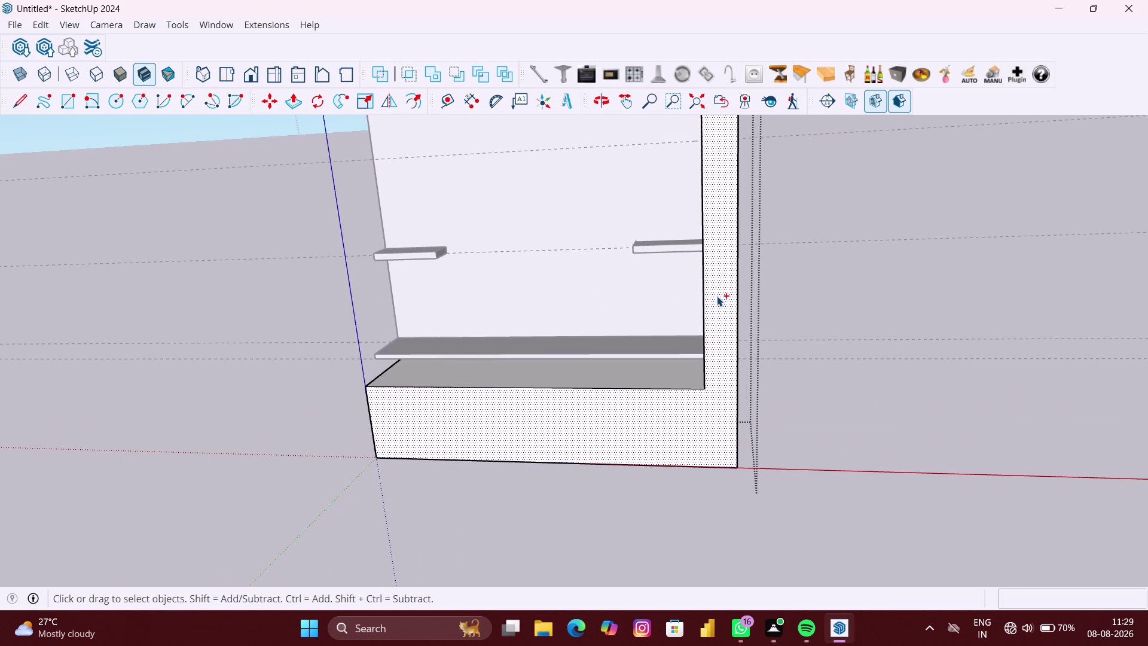
key(l)
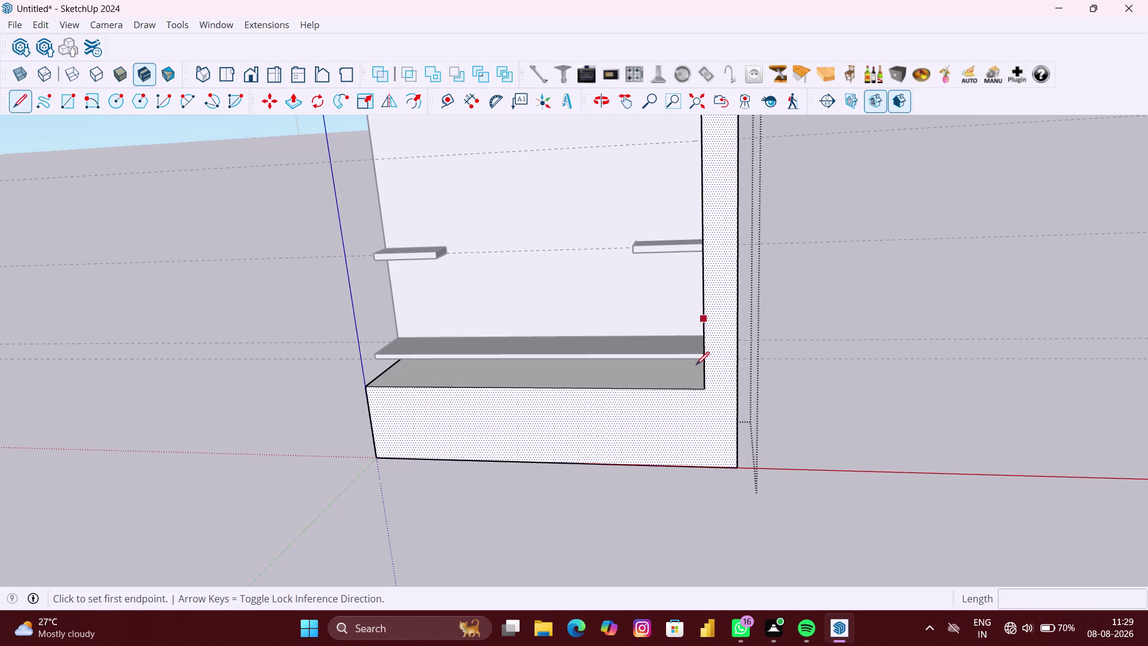
click(707, 391)
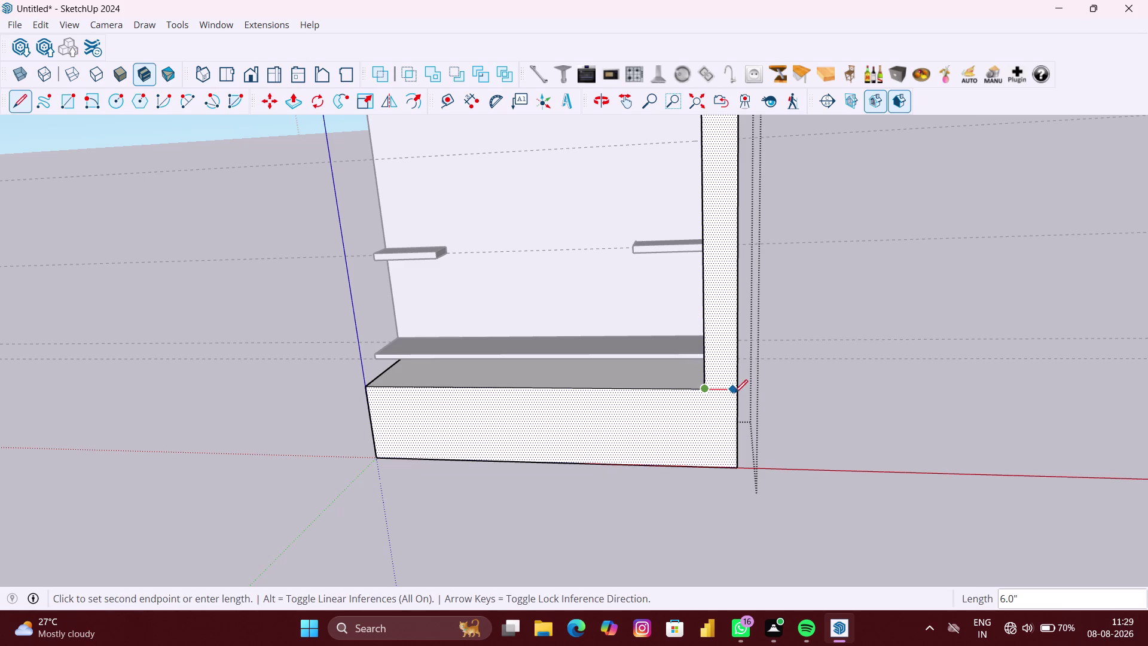
click(736, 392)
scroll(down, 3)
middle_drag(742, 386, 721, 386)
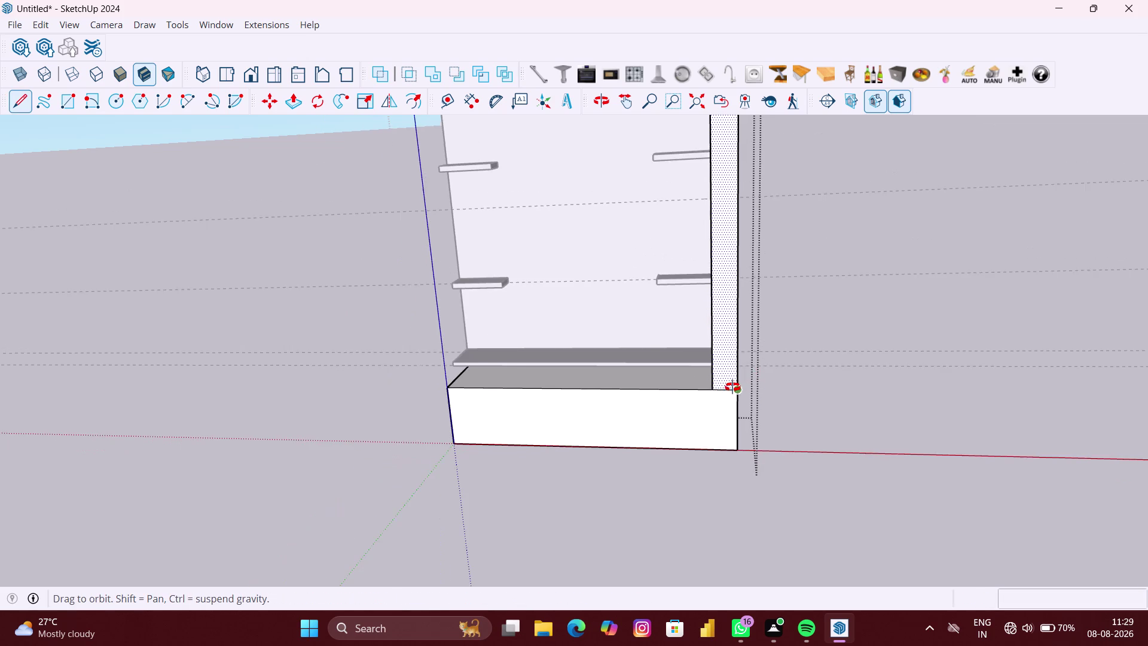
middle_drag(721, 385, 602, 372)
middle_drag(788, 381, 568, 376)
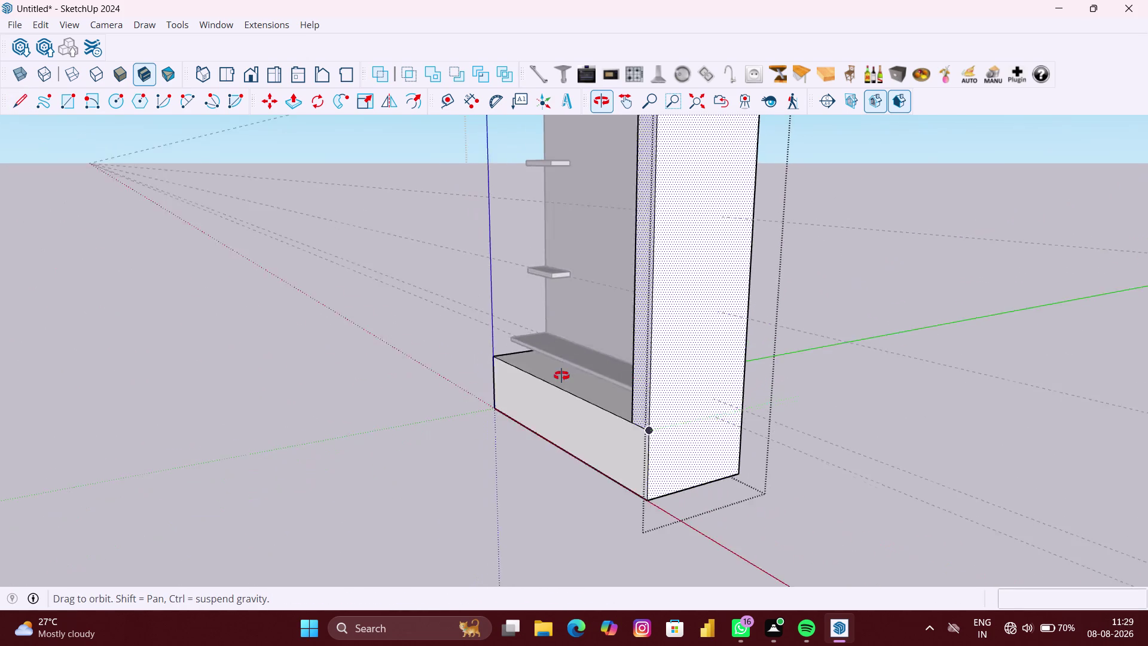
middle_drag(567, 375, 440, 367)
middle_drag(621, 391, 366, 363)
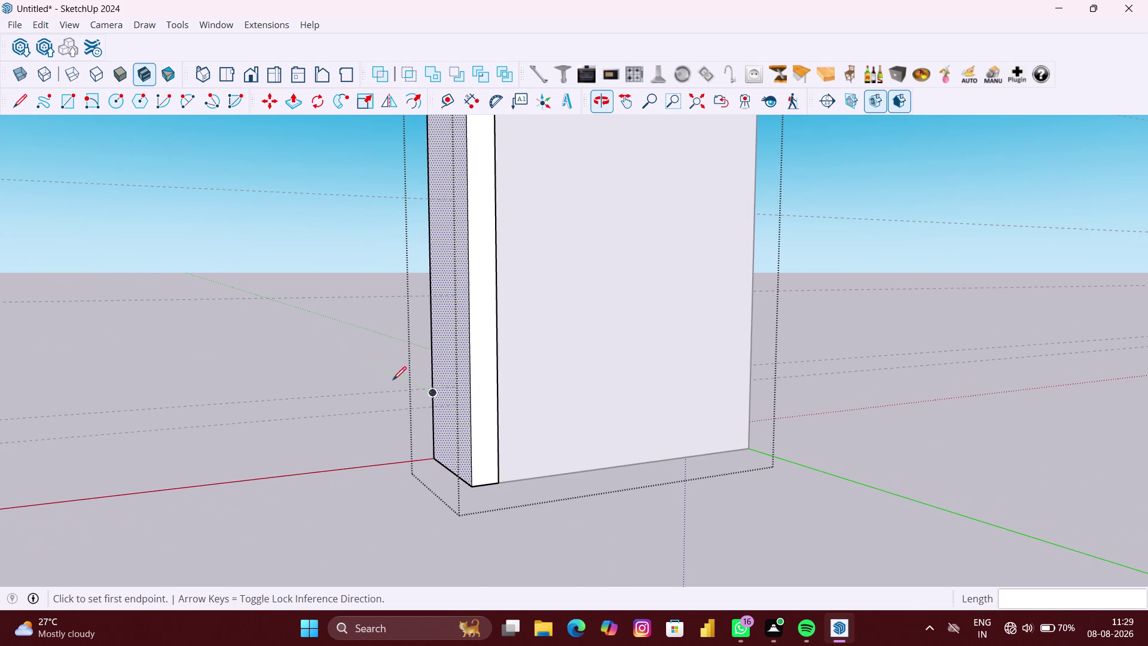
scroll(down, 3)
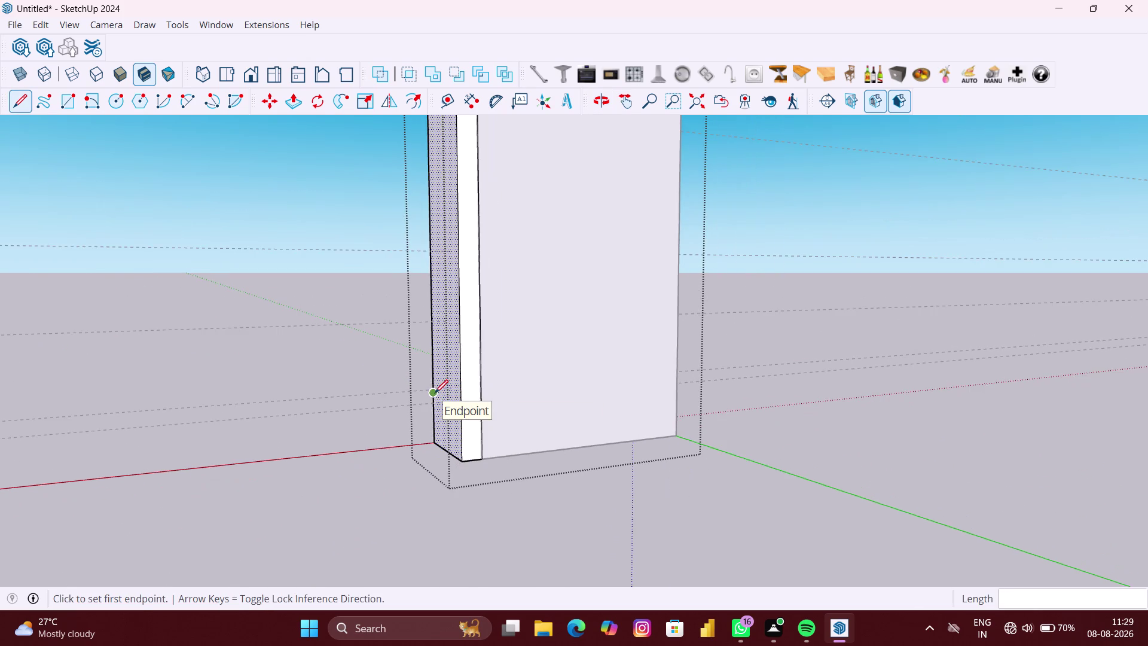
middle_drag(435, 393, 816, 414)
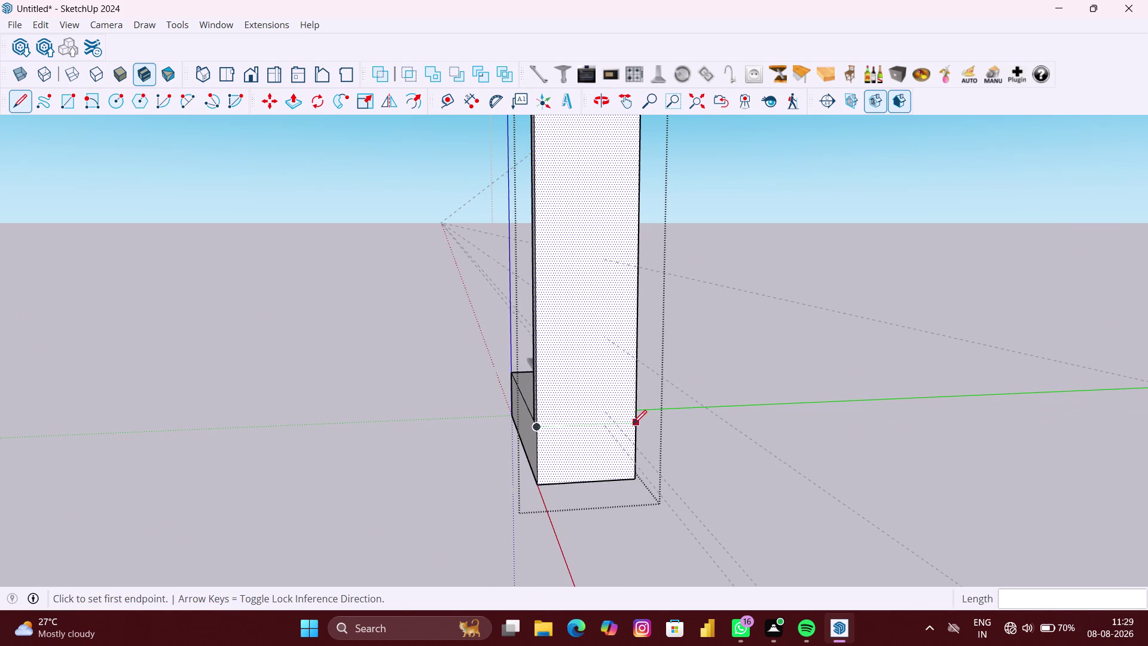
Draw a base-height edge across the side panel's end face, then exit the Line tool.
click(633, 424)
click(637, 422)
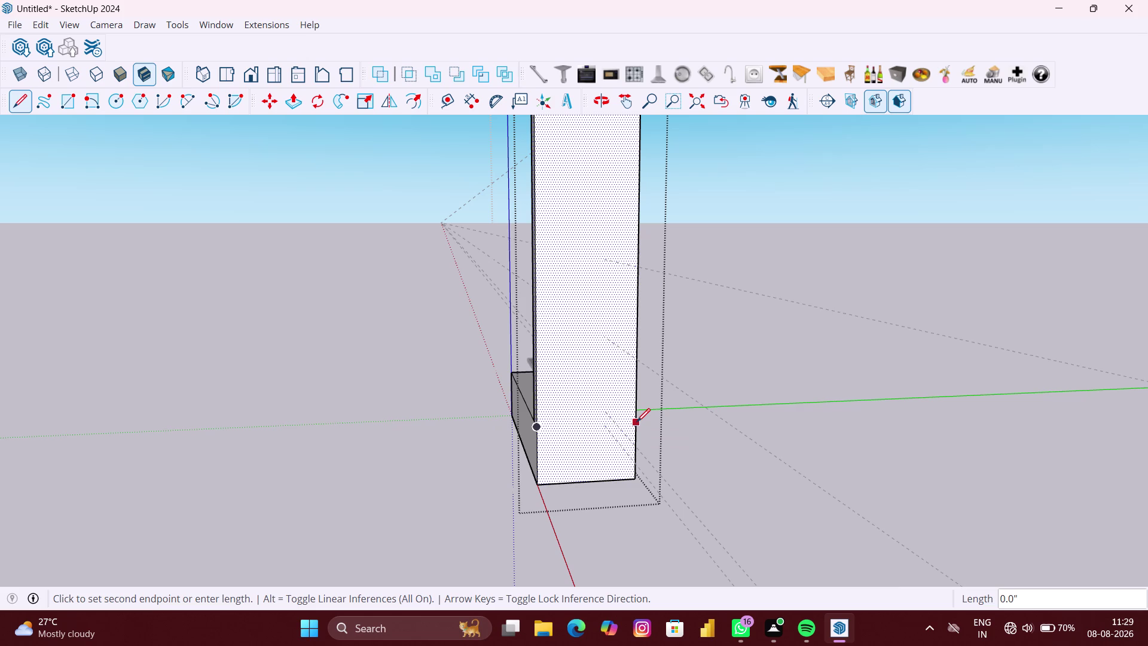
scroll(down, 3)
middle_drag(635, 421, 294, 409)
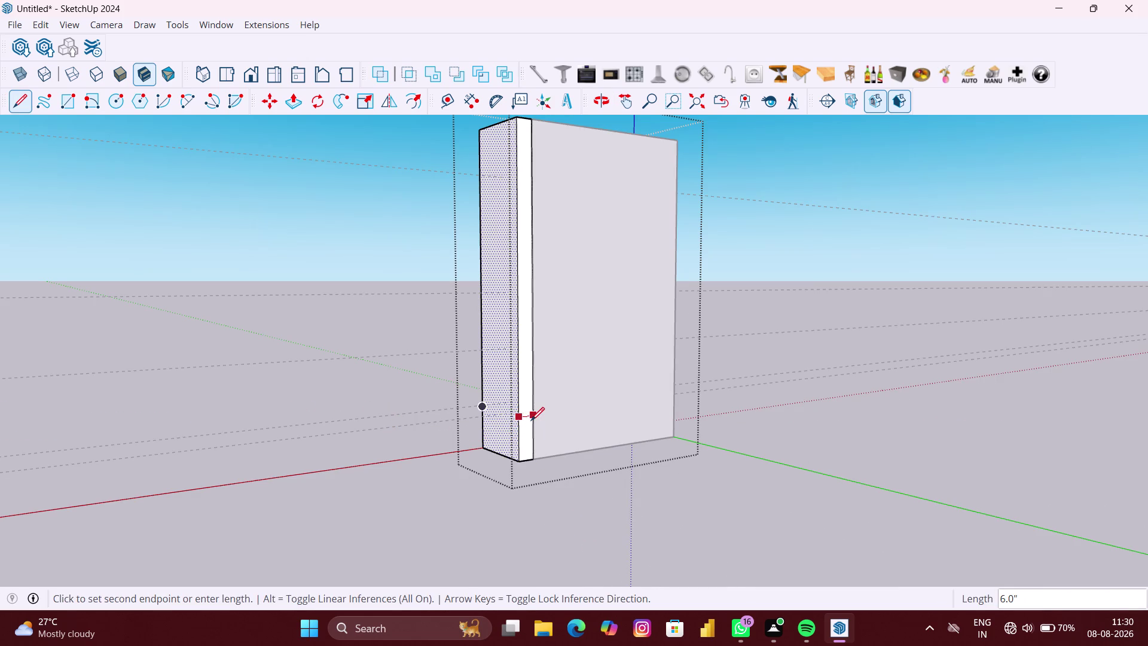
middle_drag(533, 419, 461, 412)
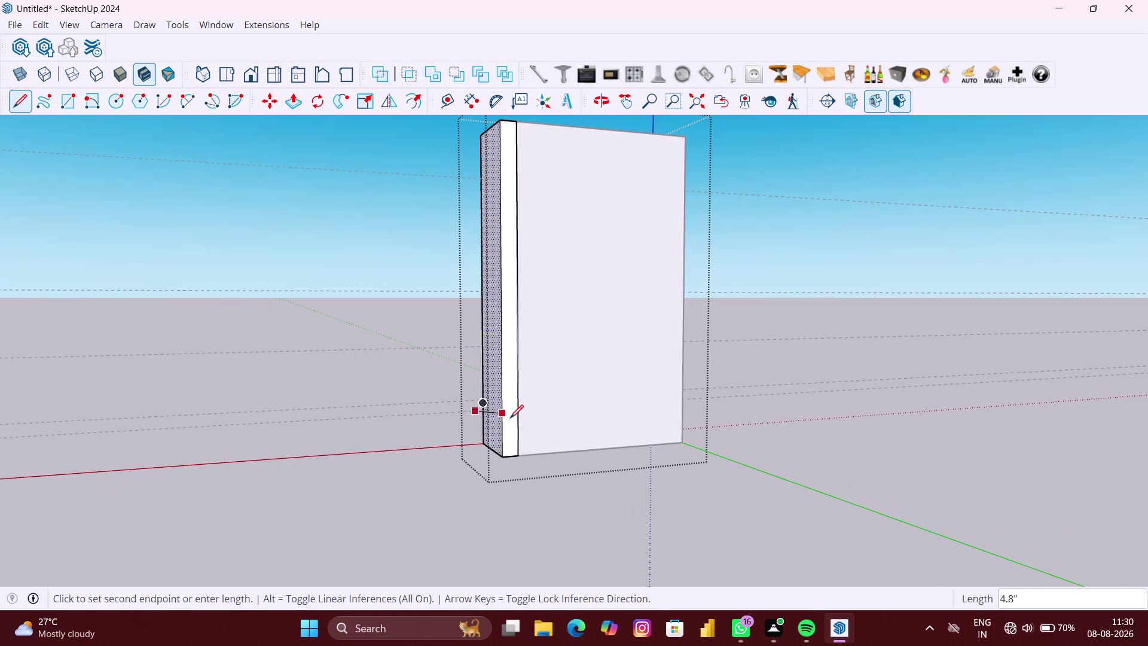
click(521, 417)
scroll(down, 3)
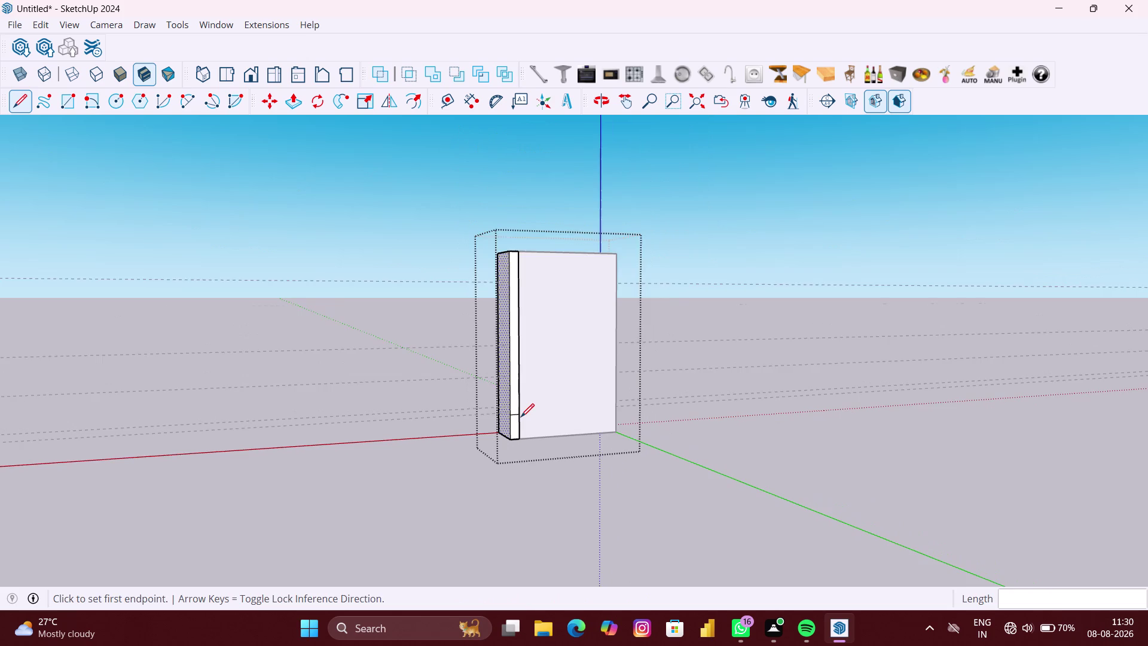
key(space)
key(space)
key(space)
middle_drag(519, 417, 527, 420)
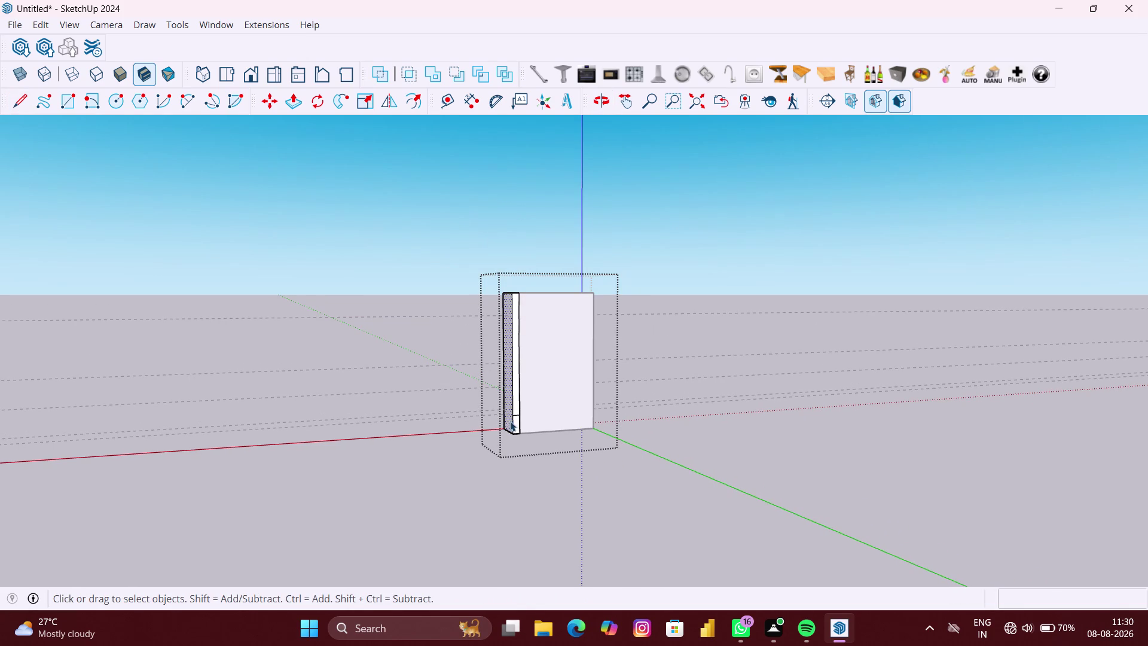
middle_drag(492, 419, 694, 425)
key(space)
click(663, 459)
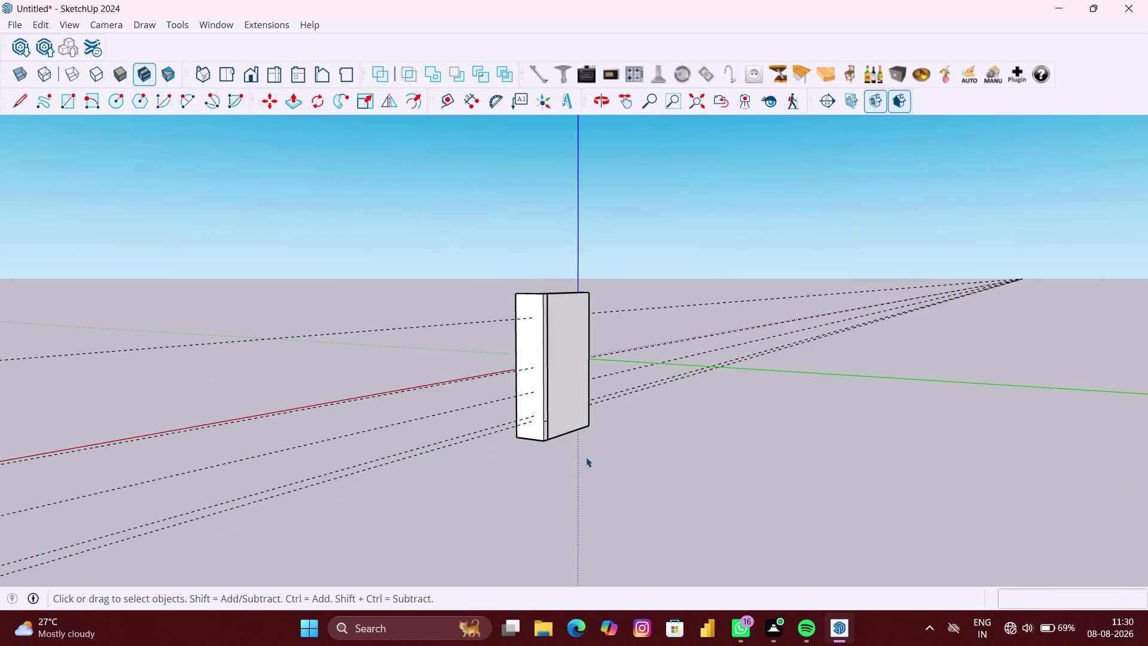
scroll(up, 3)
middle_drag(542, 436, 698, 446)
scroll(up, 3)
middle_drag(556, 426, 664, 402)
scroll(up, 3)
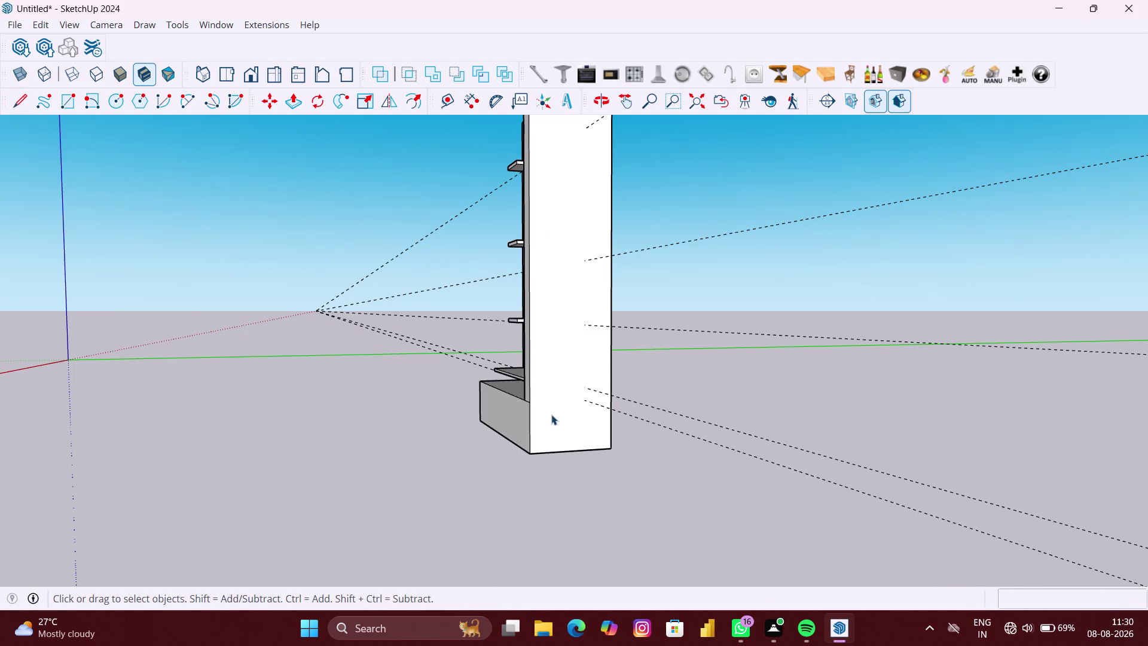
Draw an edge across the side panel at base height with the Line tool.
key(l)
click(533, 401)
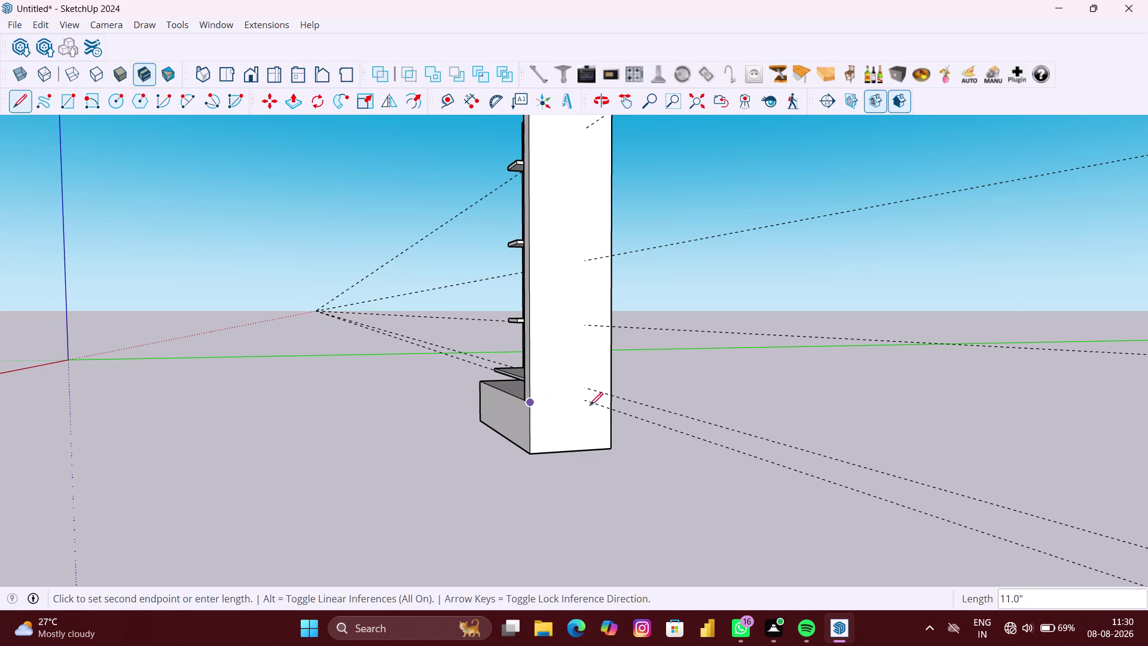
click(611, 400)
scroll(down, 3)
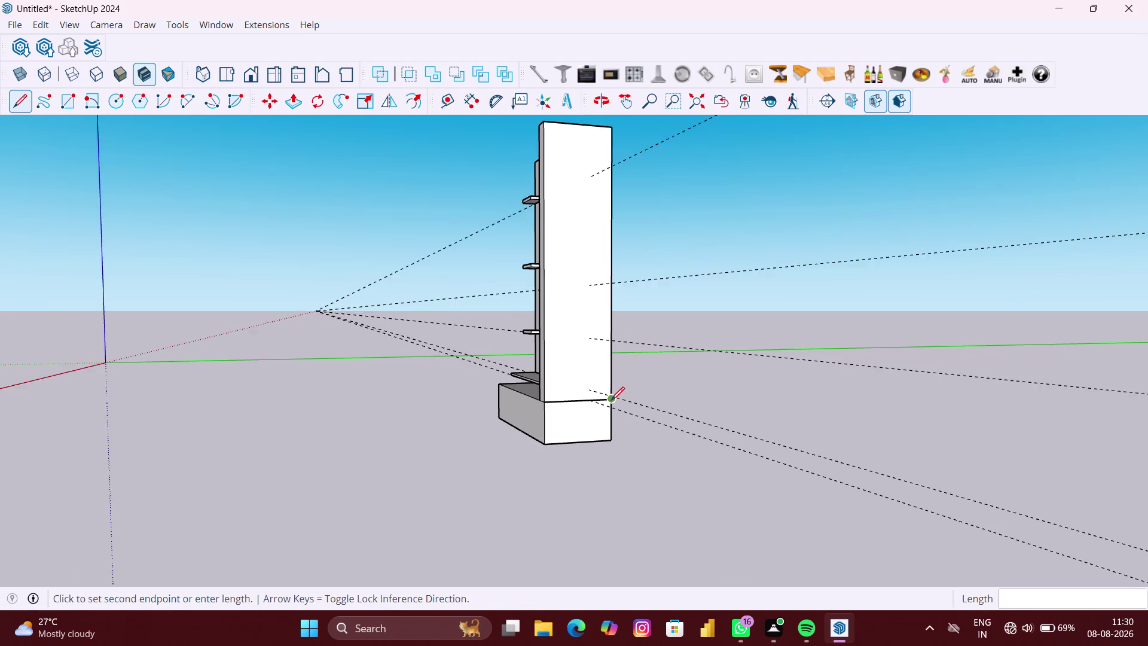
middle_drag(617, 401, 435, 390)
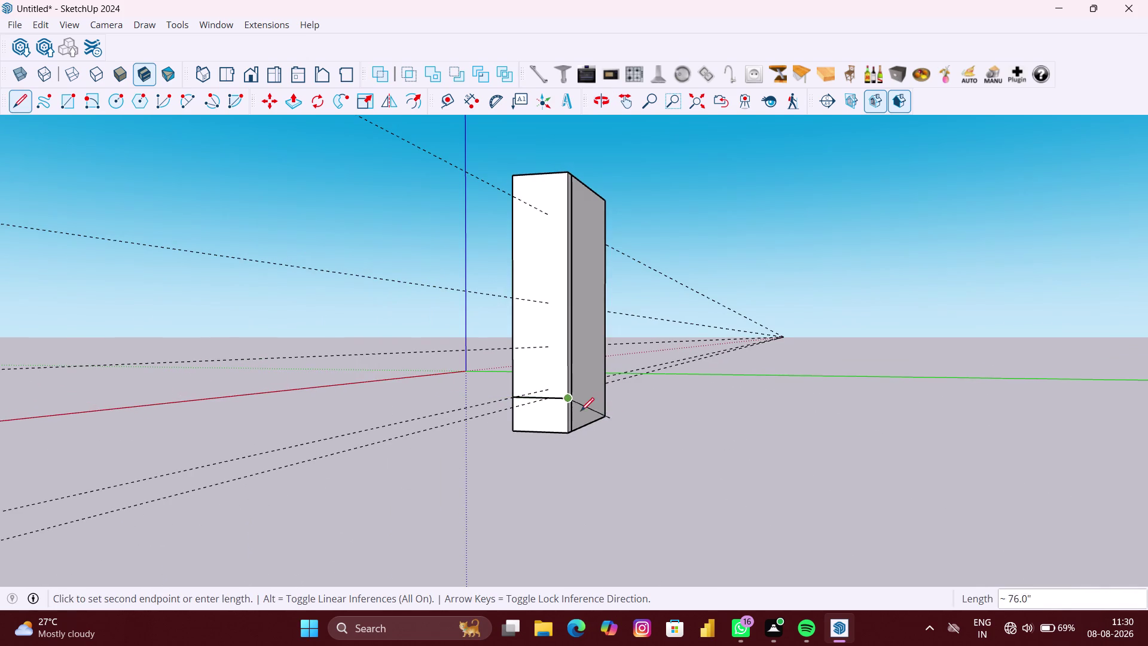
scroll(up, 3)
middle_drag(562, 395, 511, 390)
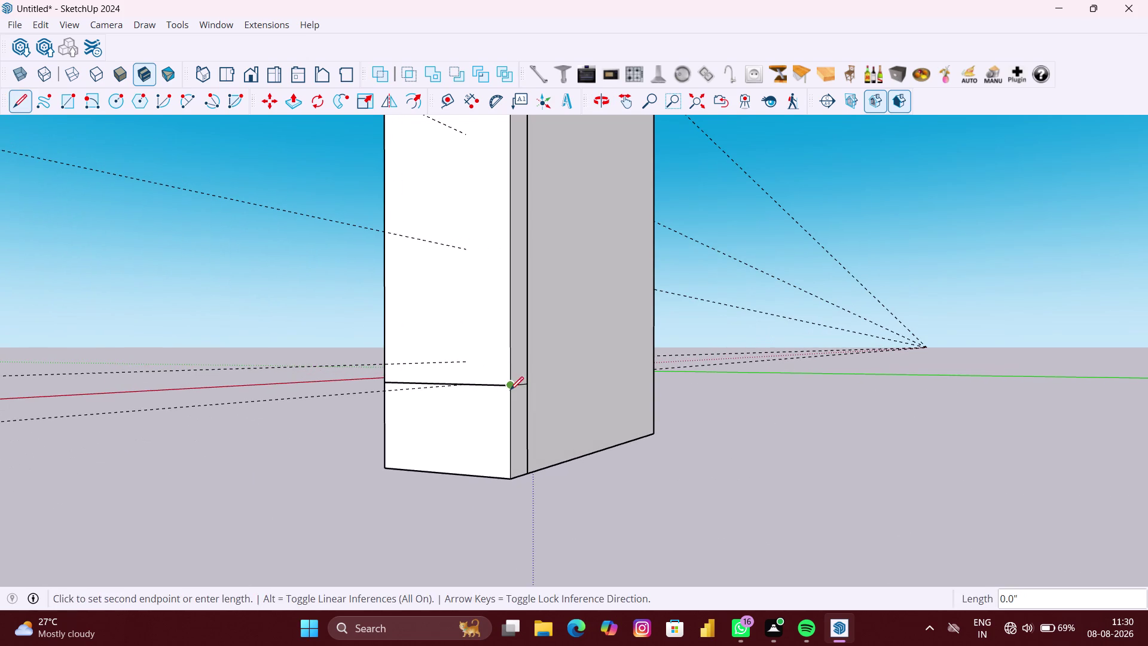
key(space)
scroll(down, 3)
middle_drag(510, 385, 811, 403)
scroll(down, 3)
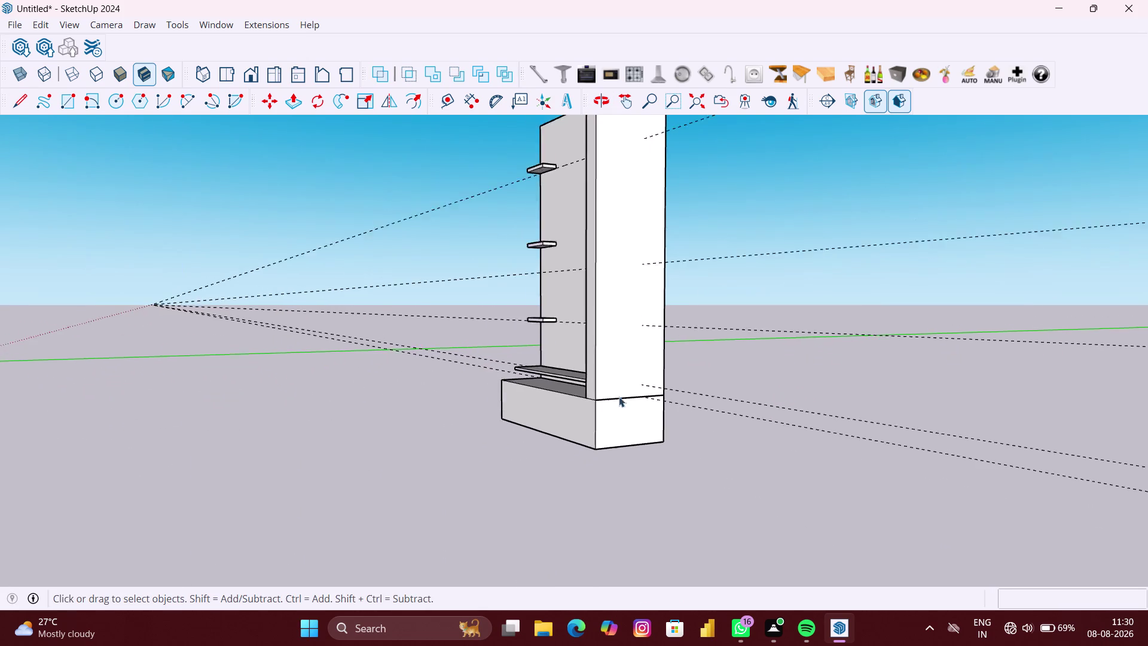
middle_drag(616, 393, 740, 405)
scroll(up, 3)
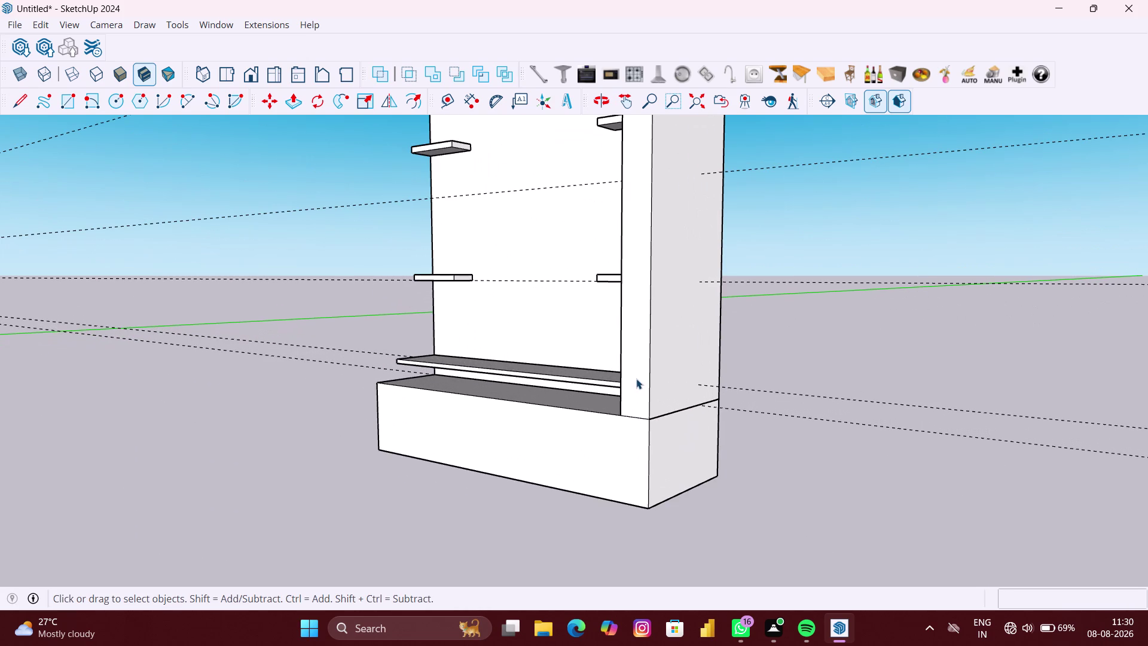
Open the cabinet group for editing and turn to face the outer side panel.
click(636, 379)
double_click(636, 379)
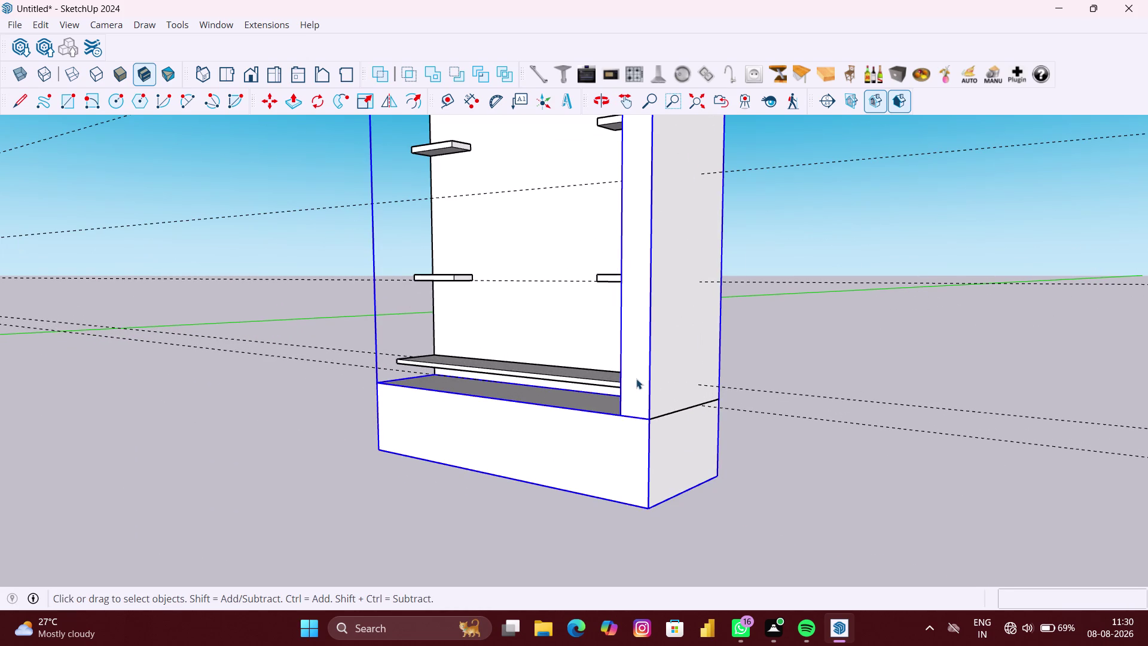
click(635, 375)
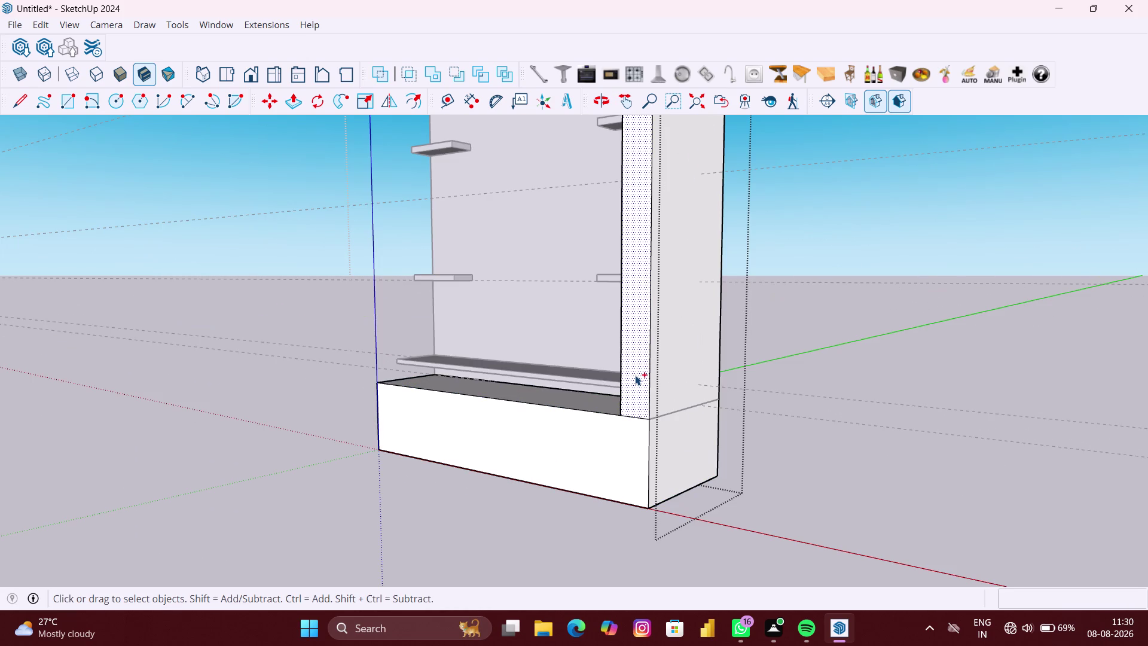
click(687, 377)
middle_drag(636, 371, 642, 377)
middle_click(642, 378)
scroll(up, 3)
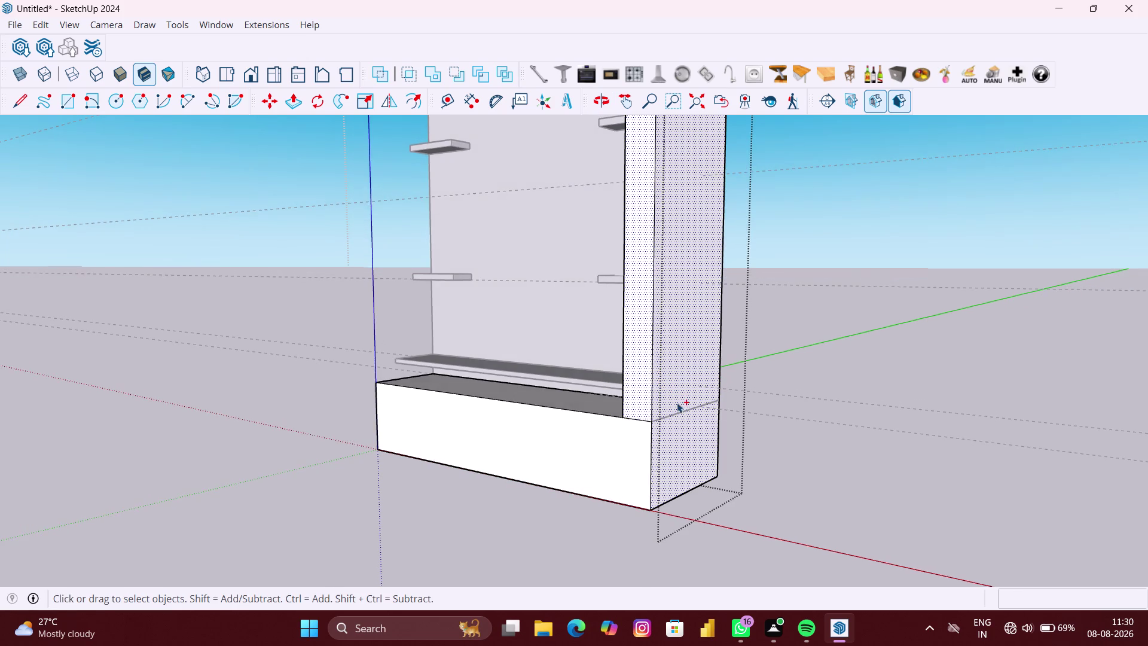
scroll(up, 3)
click(688, 439)
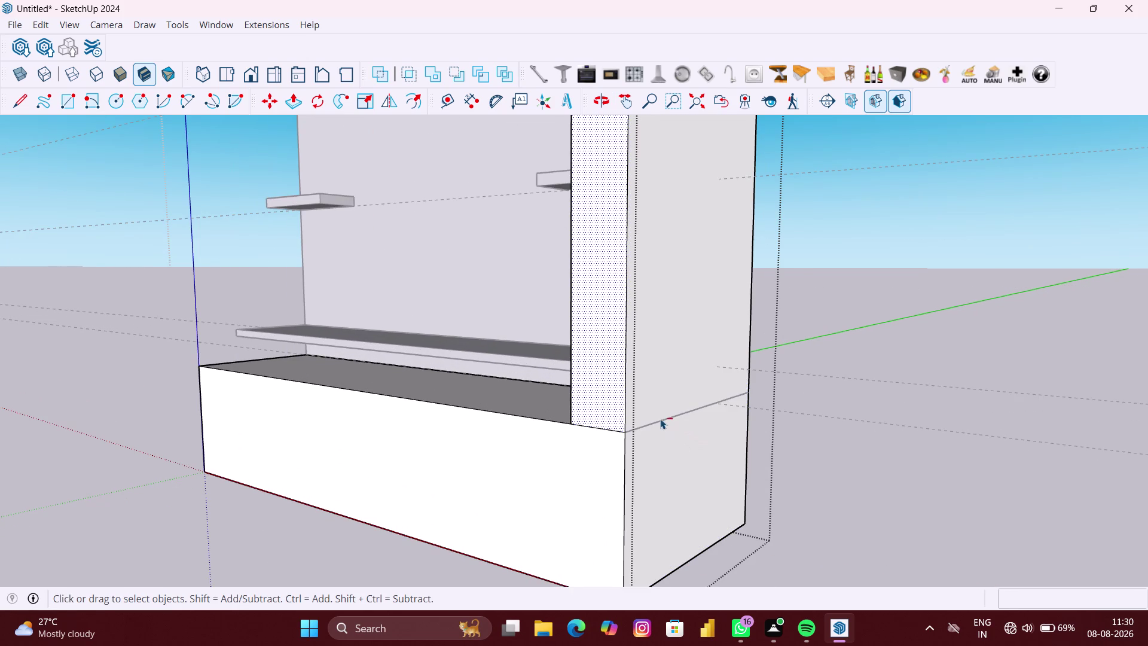
scroll(up, 3)
middle_drag(659, 418, 547, 413)
click(602, 422)
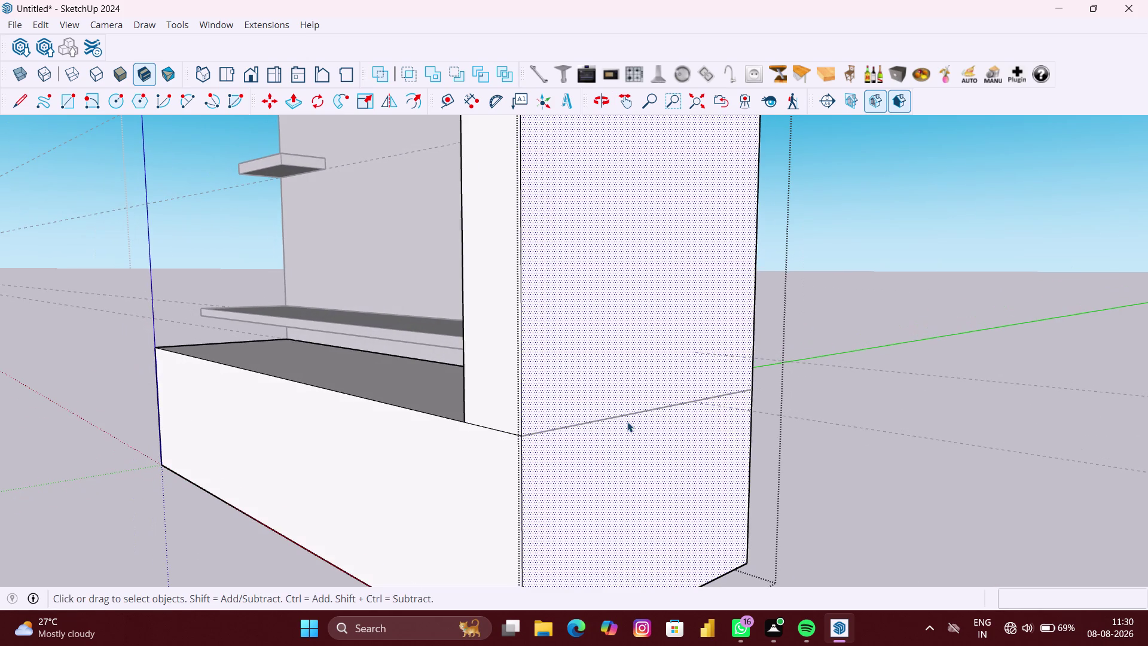
scroll(down, 3)
middle_drag(627, 421, 493, 415)
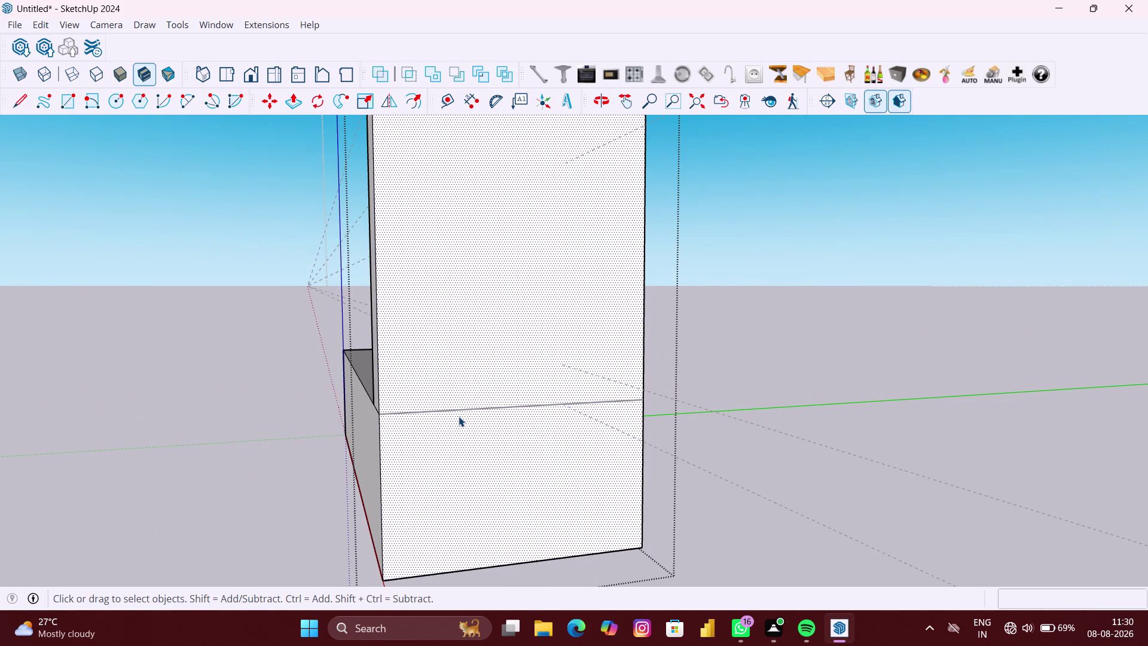
Draw a line across the outer side panel face from the base's top corner.
key(l)
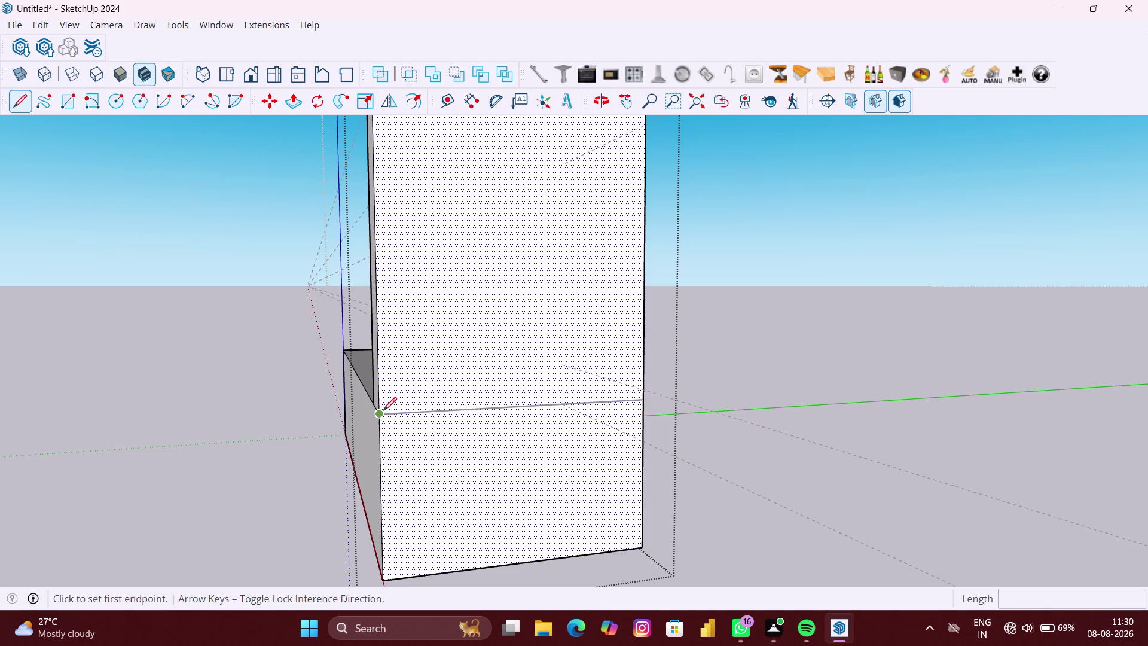
click(384, 411)
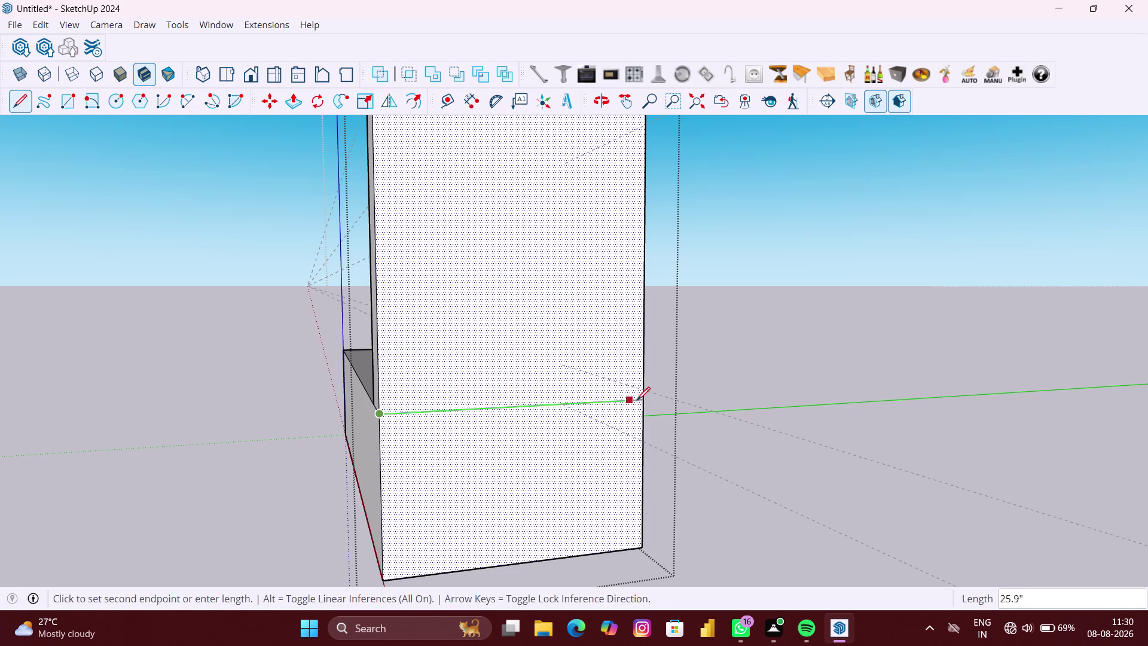
click(642, 399)
scroll(down, 3)
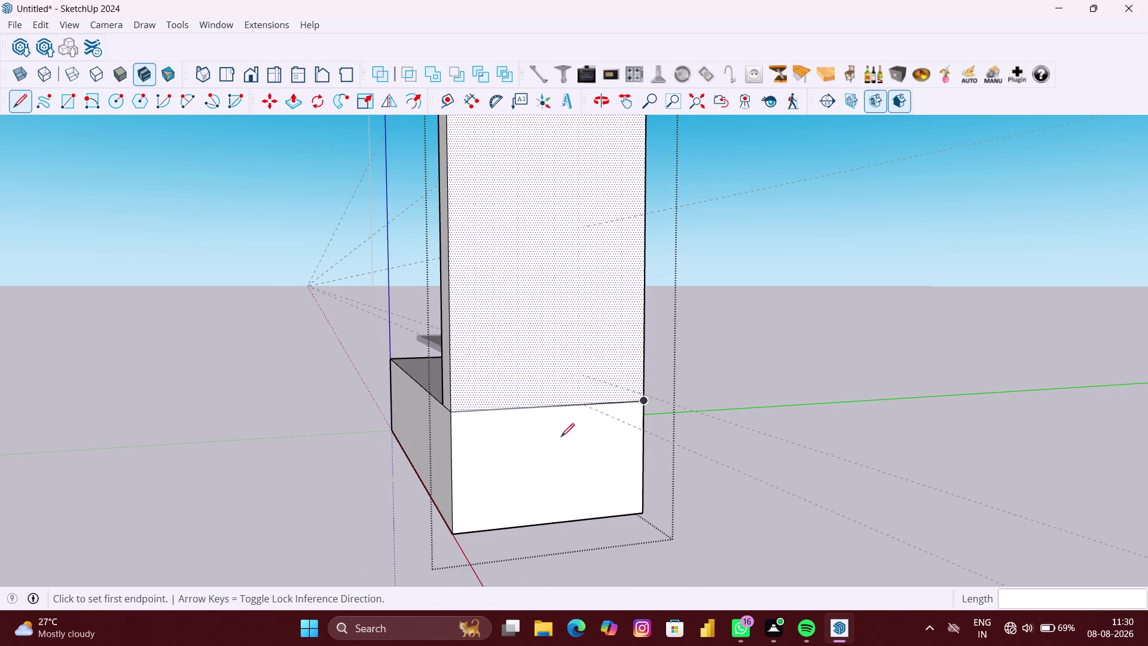
middle_drag(465, 393, 712, 402)
click(700, 396)
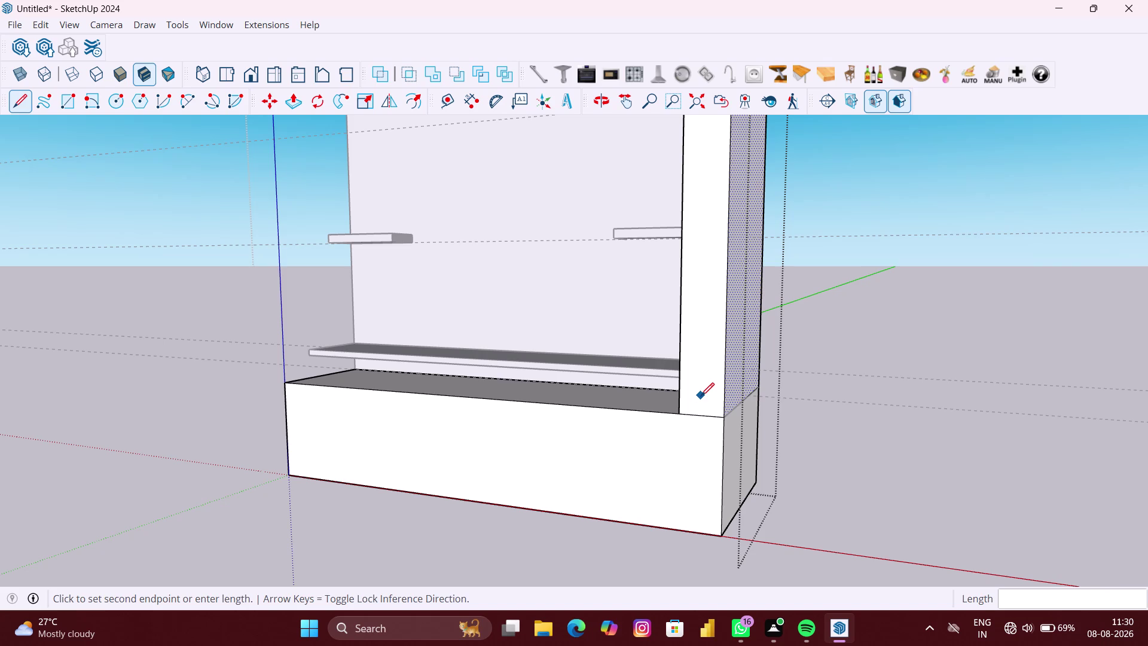
key(space)
click(710, 386)
middle_drag(701, 384, 715, 400)
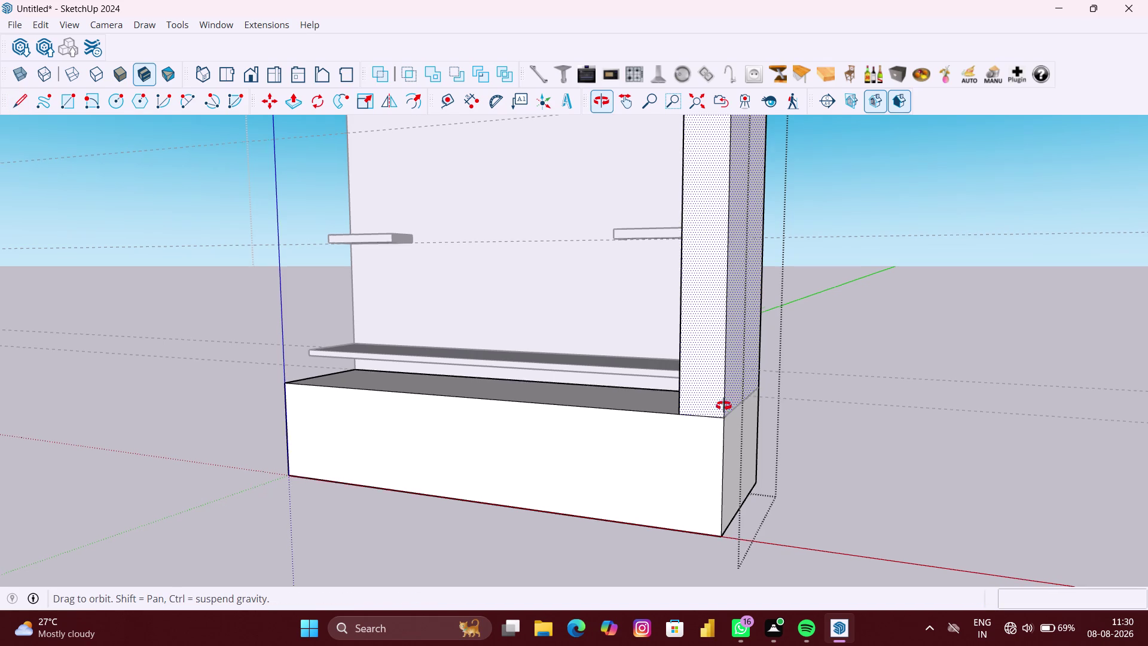
middle_drag(715, 401, 841, 427)
middle_drag(728, 338, 910, 341)
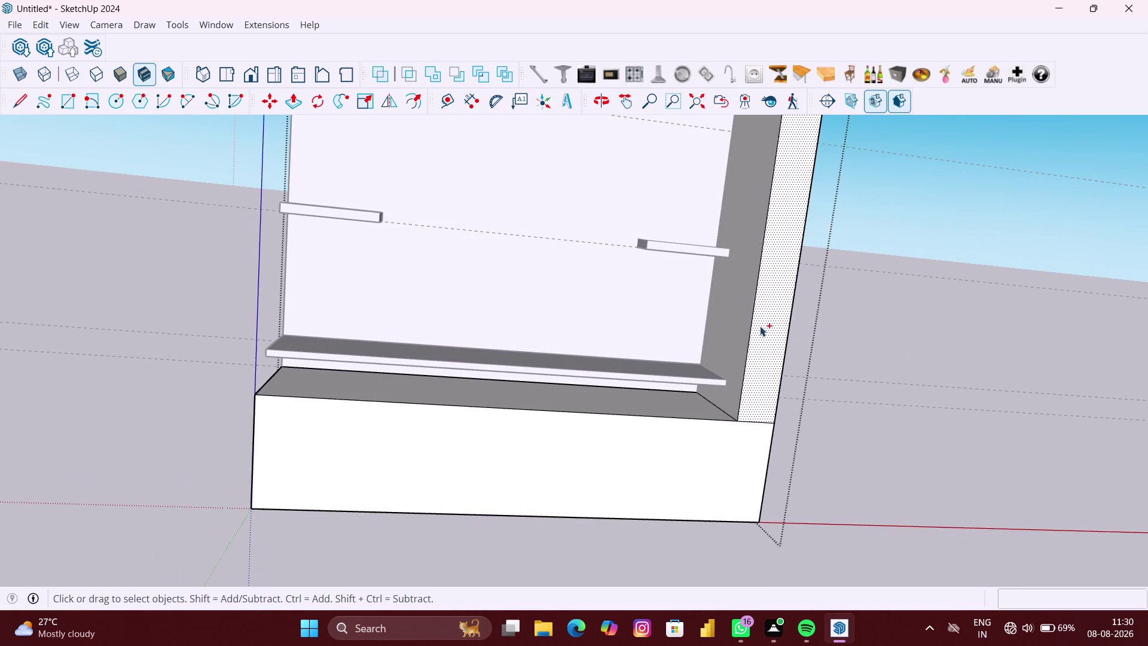
click(720, 315)
middle_drag(820, 324, 288, 330)
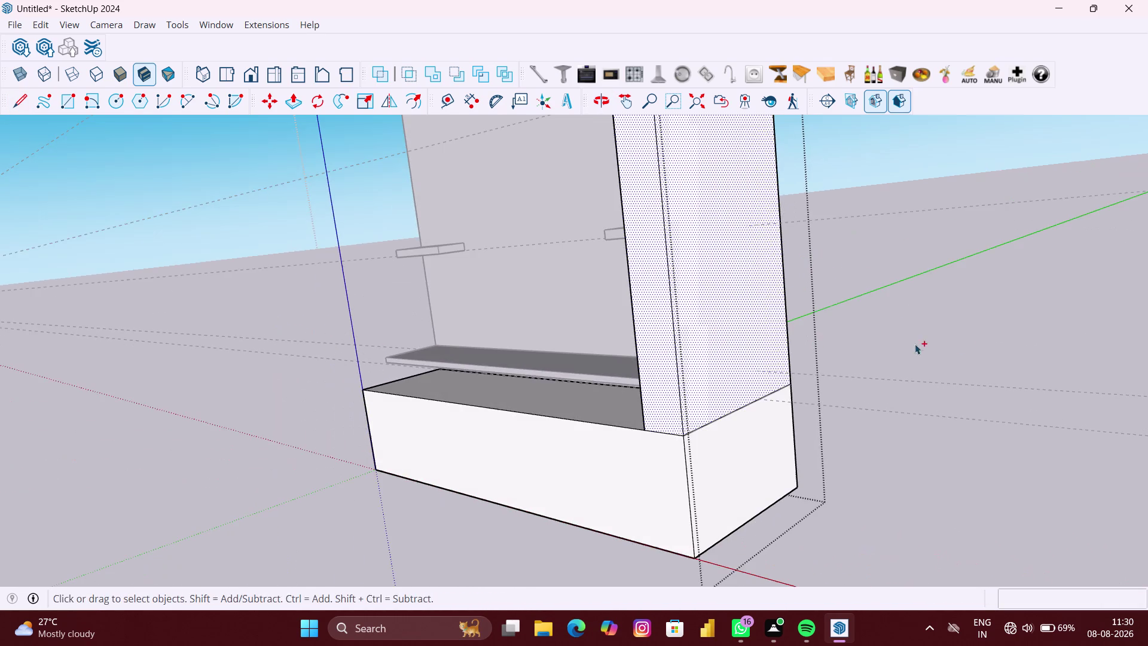
middle_drag(973, 341, 364, 374)
middle_drag(615, 357, 490, 361)
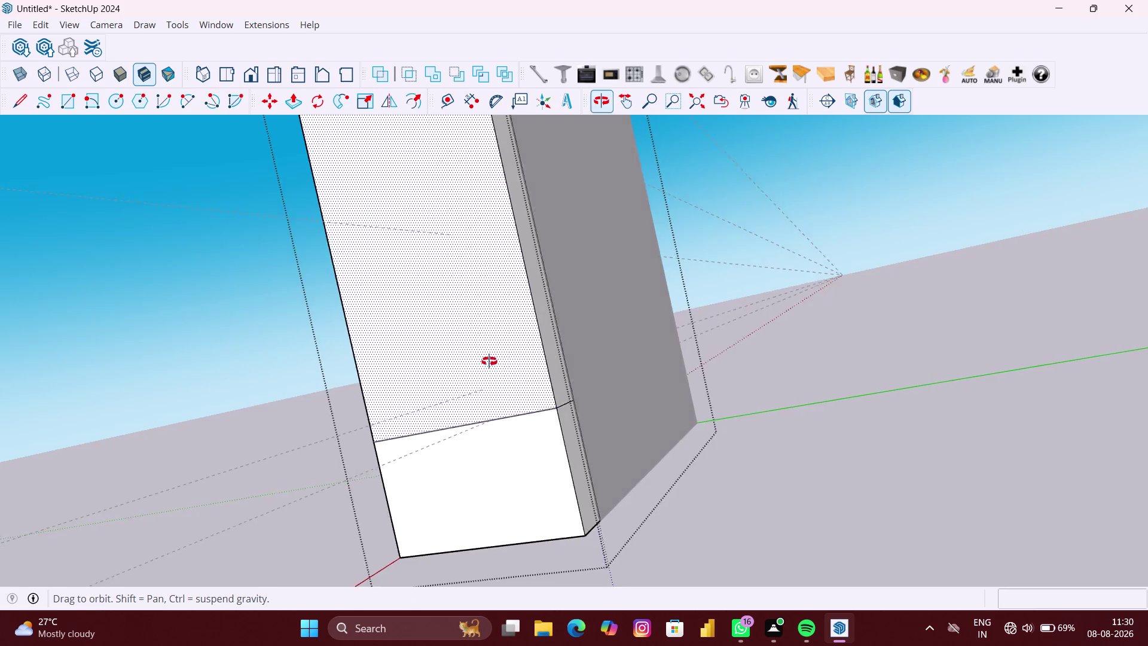
middle_drag(491, 361, 489, 361)
scroll(up, 3)
click(494, 362)
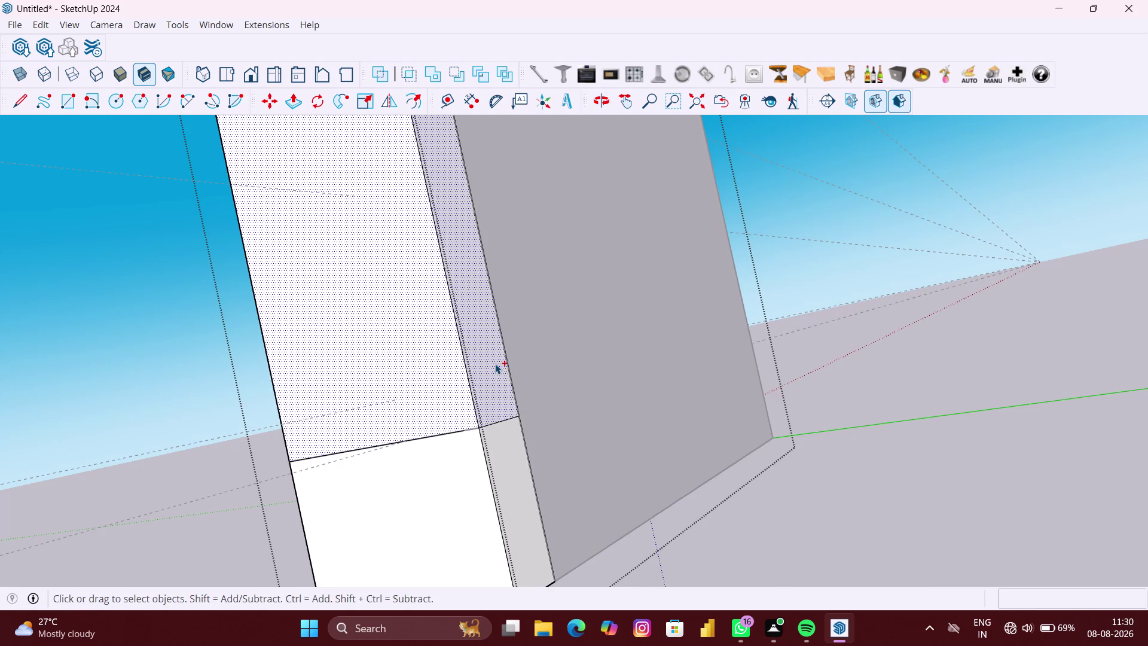
scroll(down, 3)
right_click(486, 369)
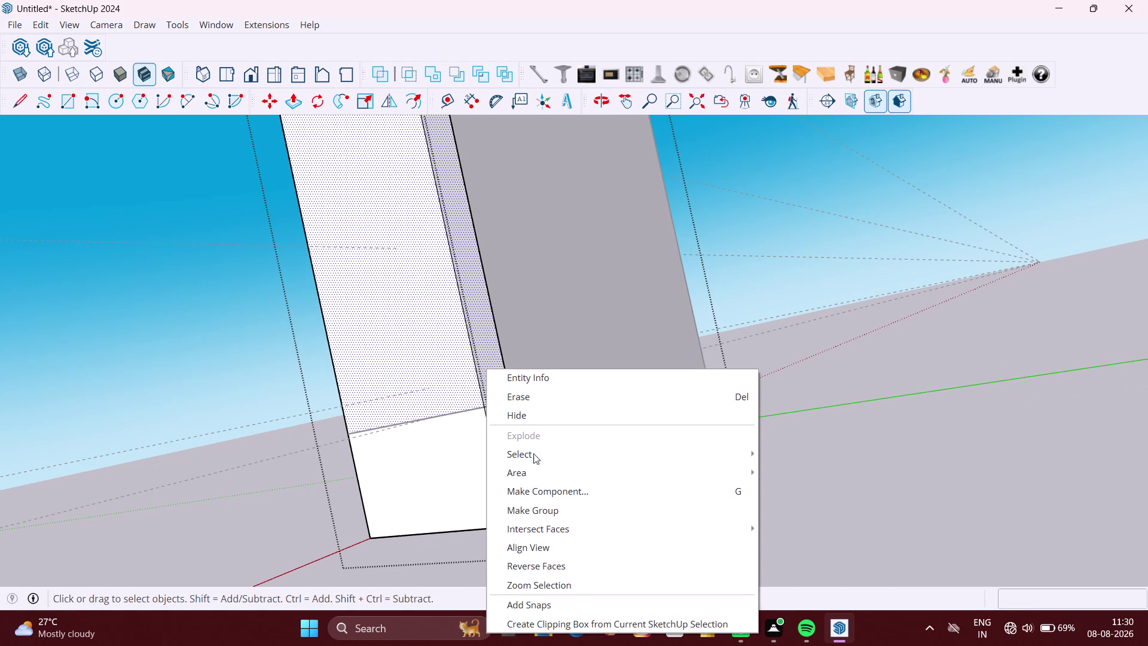
click(536, 507)
scroll(down, 3)
middle_drag(457, 432, 459, 432)
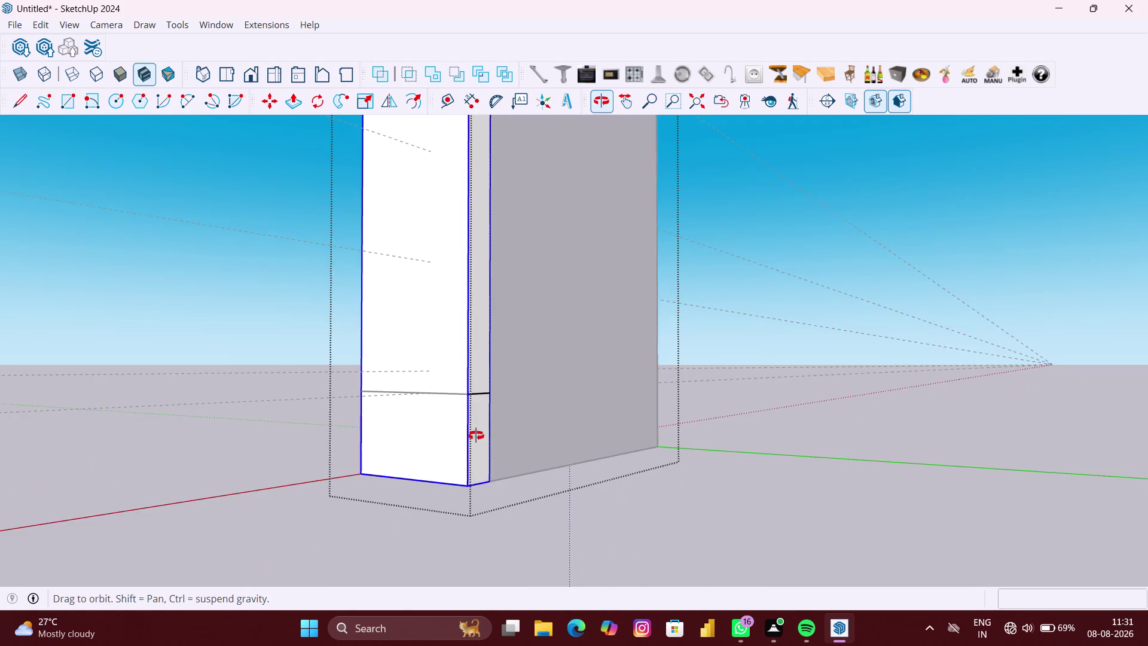
middle_drag(459, 432, 767, 493)
scroll(up, 3)
middle_drag(638, 476, 762, 487)
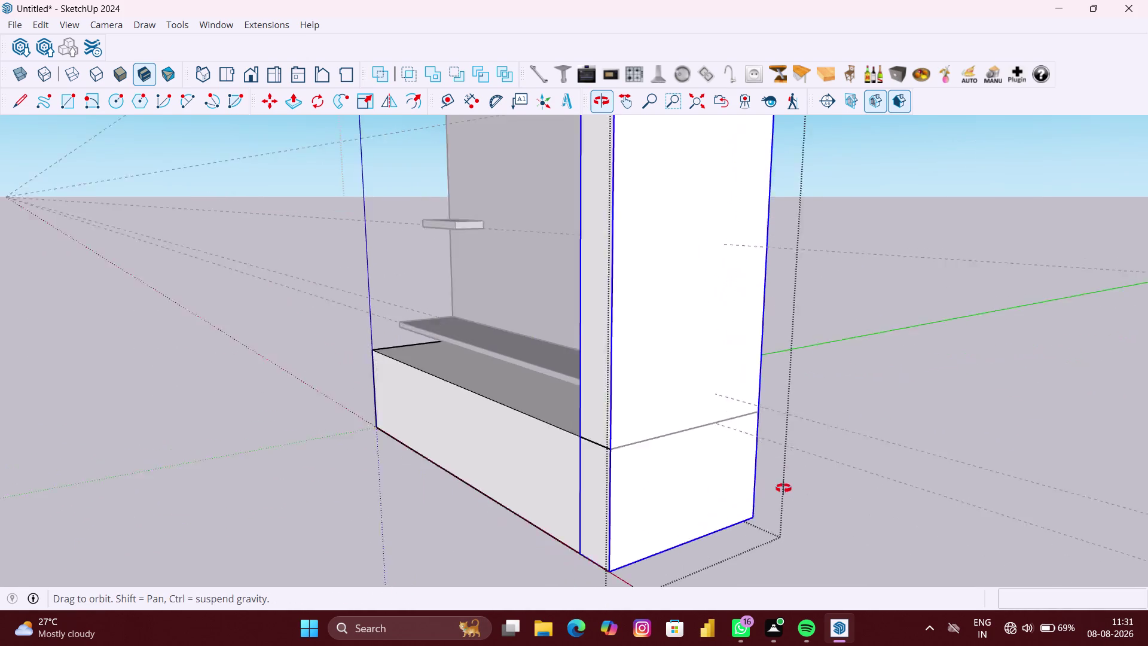
middle_drag(762, 487, 830, 485)
click(898, 485)
scroll(up, 3)
click(759, 447)
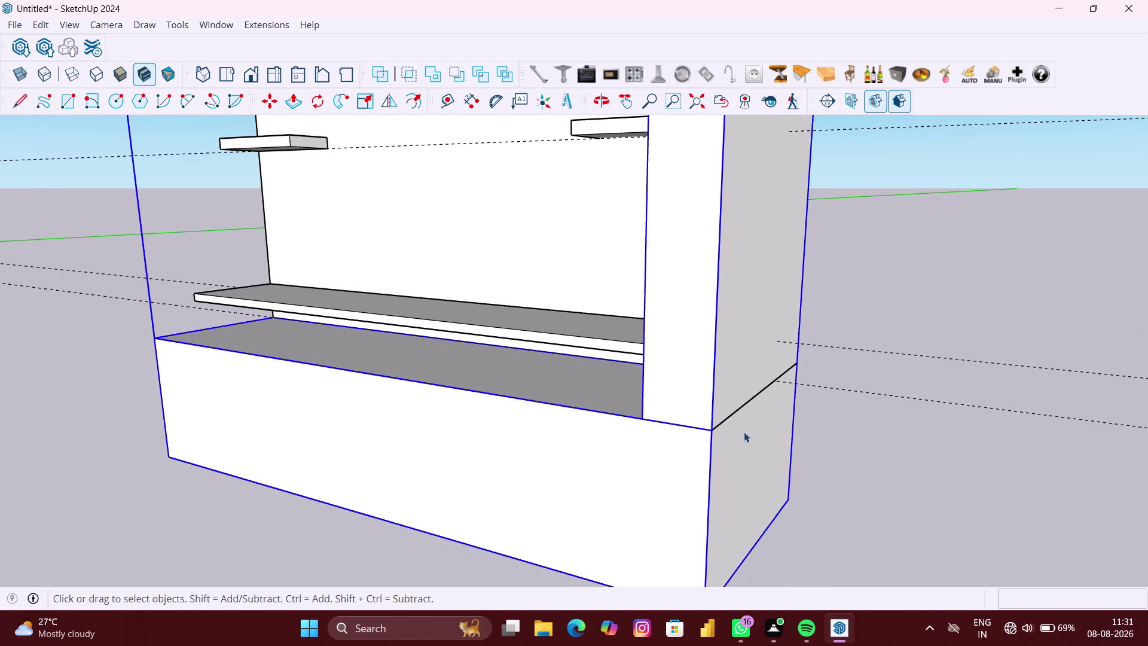
double_click(742, 417)
click(759, 437)
click(709, 387)
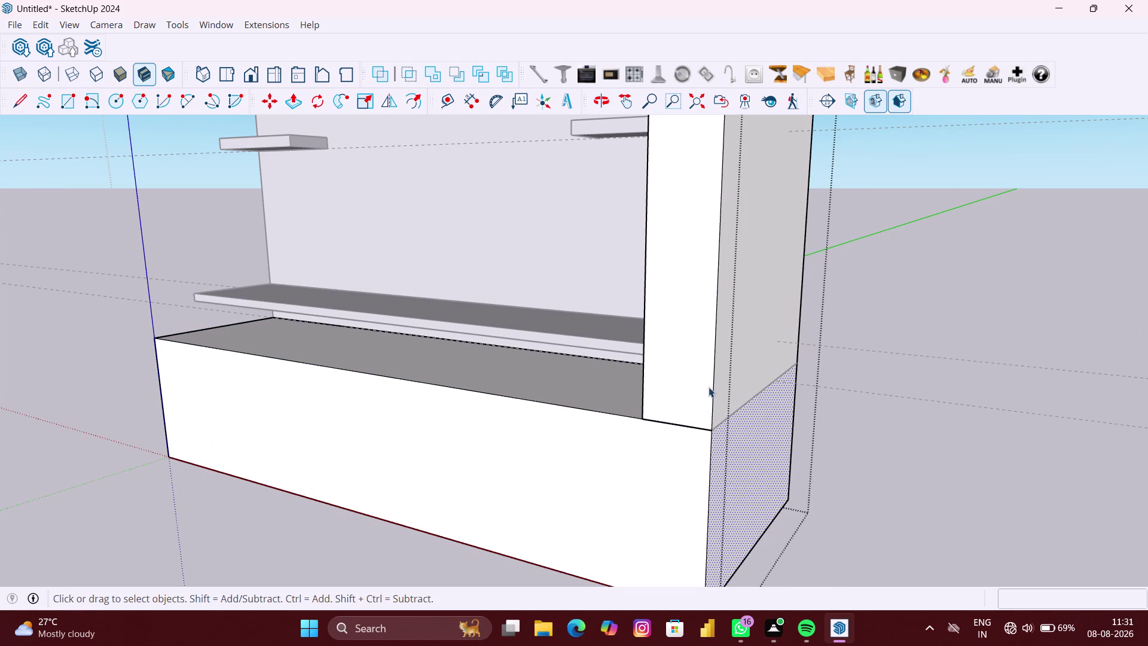
click(744, 376)
scroll(down, 3)
scroll(down, 3)
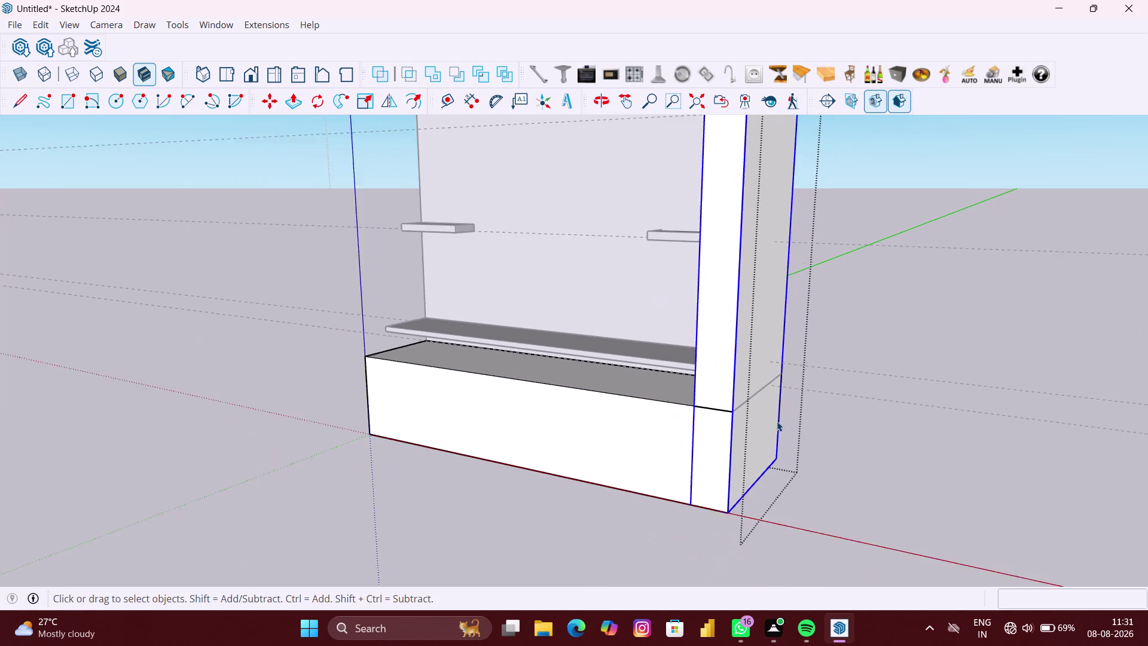
click(771, 430)
click(724, 420)
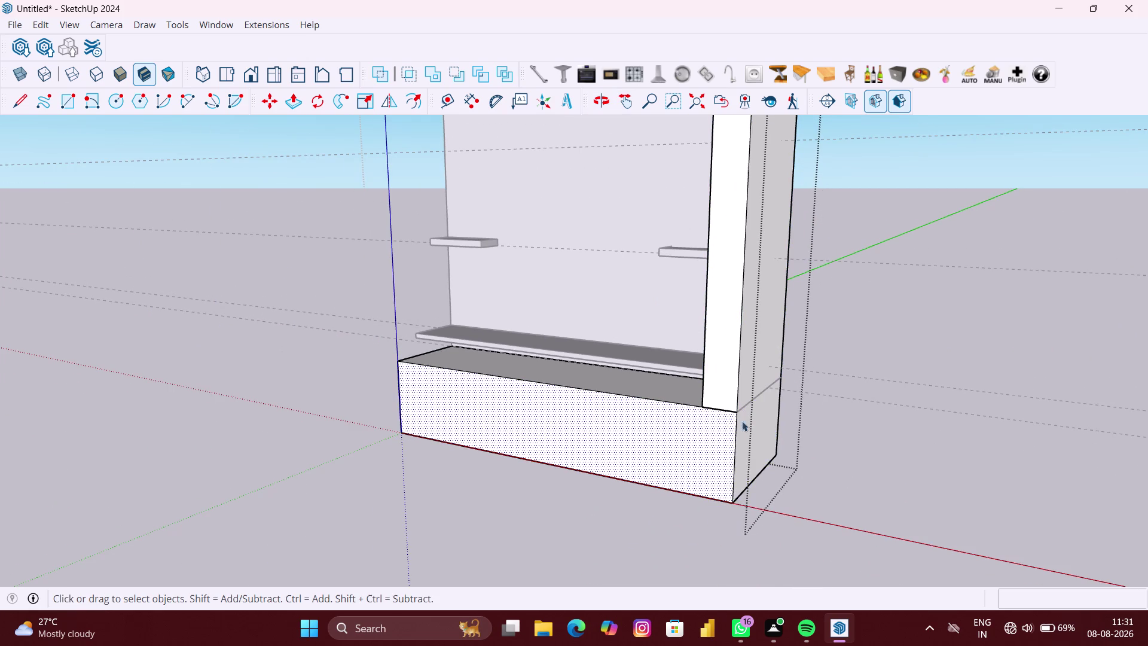
scroll(down, 3)
click(747, 374)
scroll(down, 3)
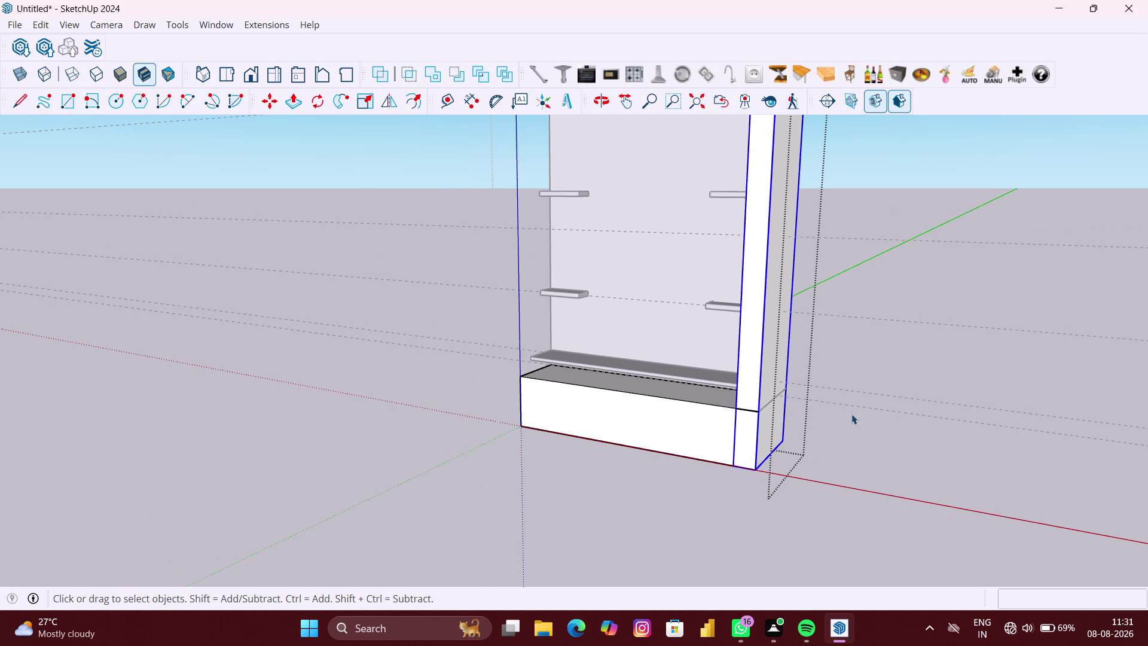
middle_drag(846, 416, 1147, 422)
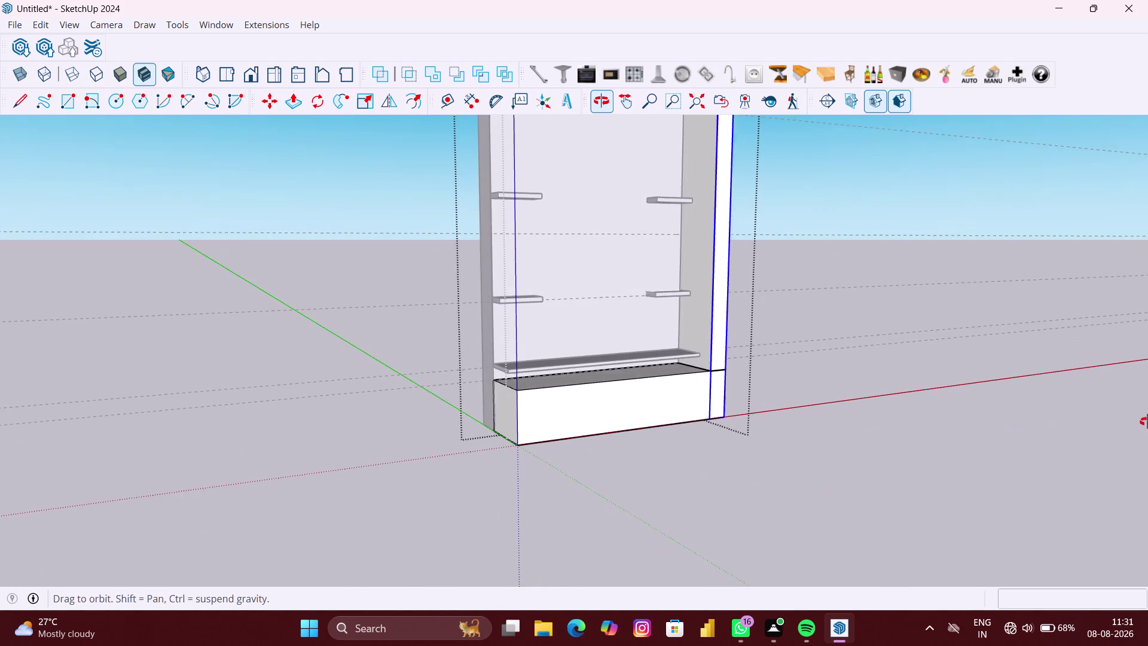
middle_drag(1147, 422, 1144, 421)
click(921, 396)
scroll(up, 3)
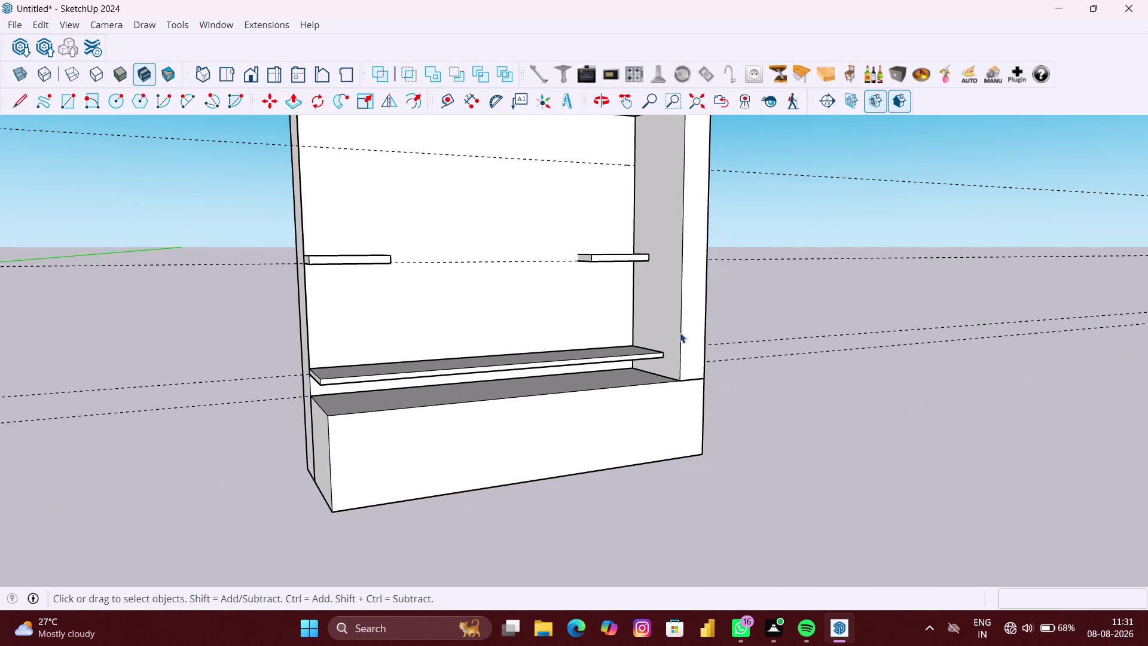
triple_click(675, 327)
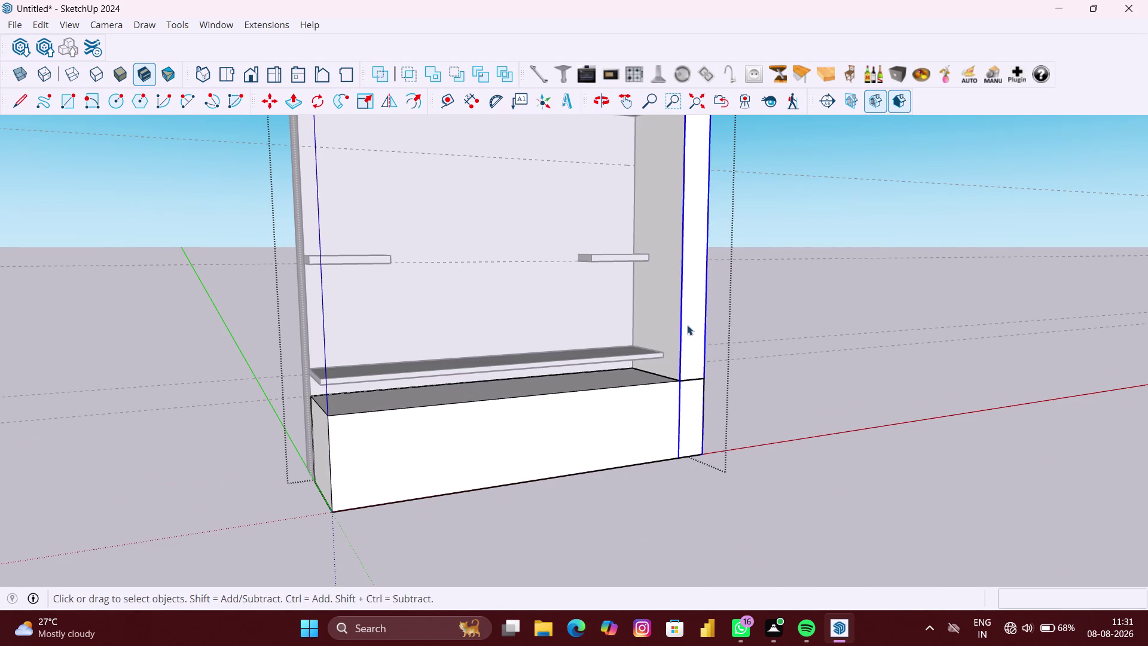
scroll(down, 3)
middle_drag(792, 343, 552, 352)
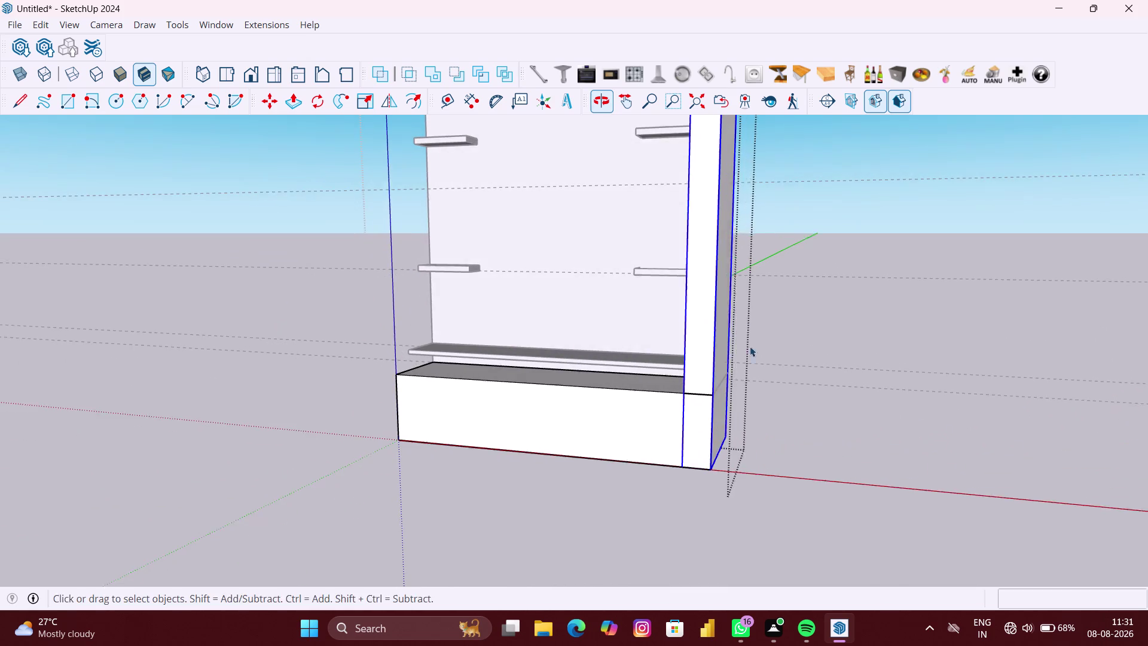
middle_drag(774, 347, 634, 348)
middle_drag(1004, 356, 857, 357)
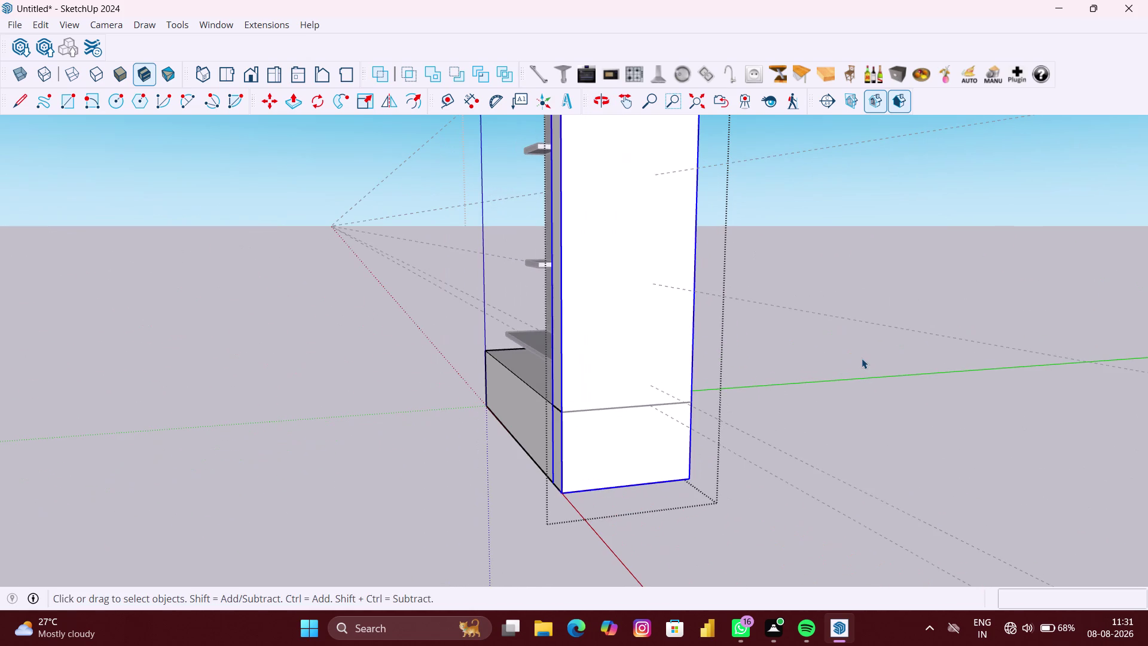
key(f)
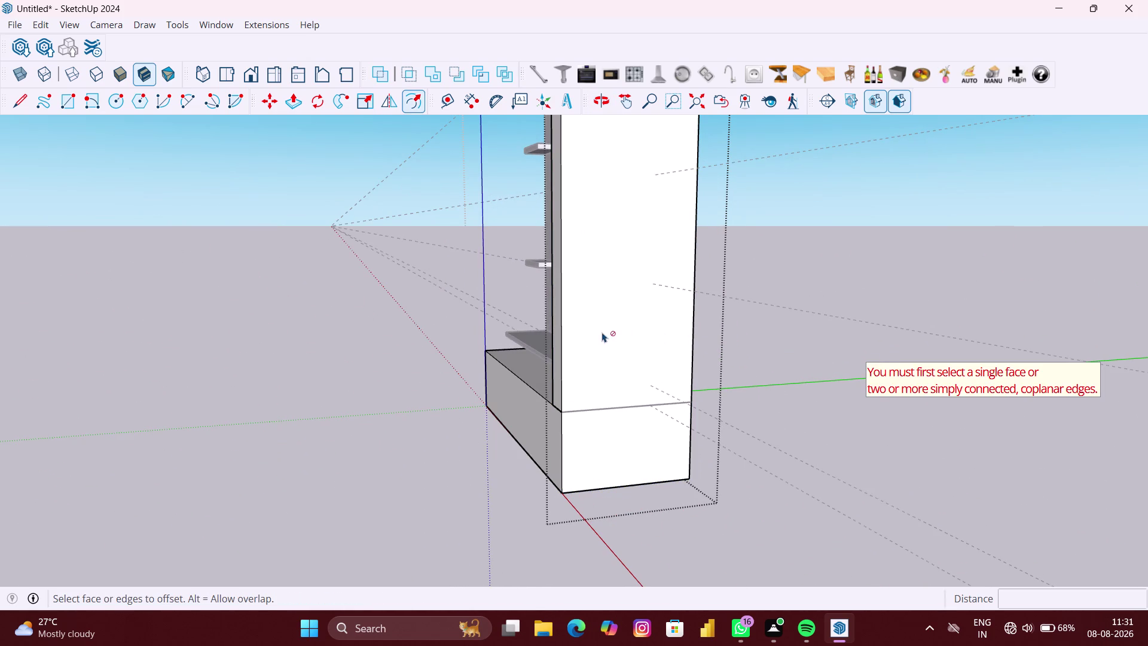
key(space)
click(632, 332)
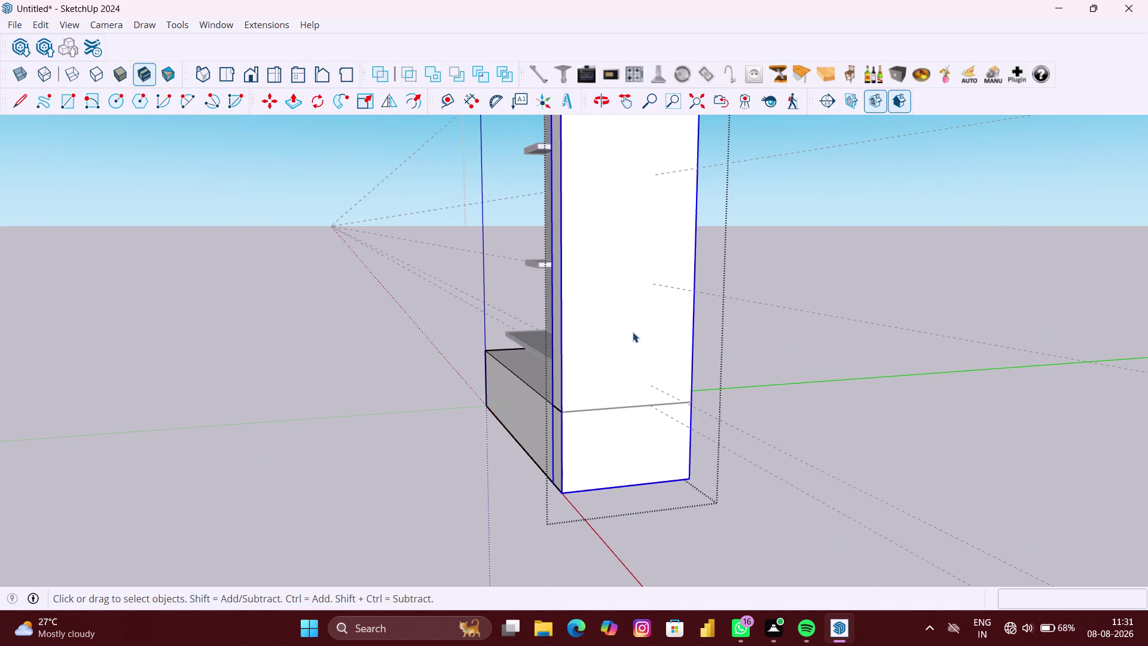
key(f)
double_click(633, 332)
double_click(633, 332)
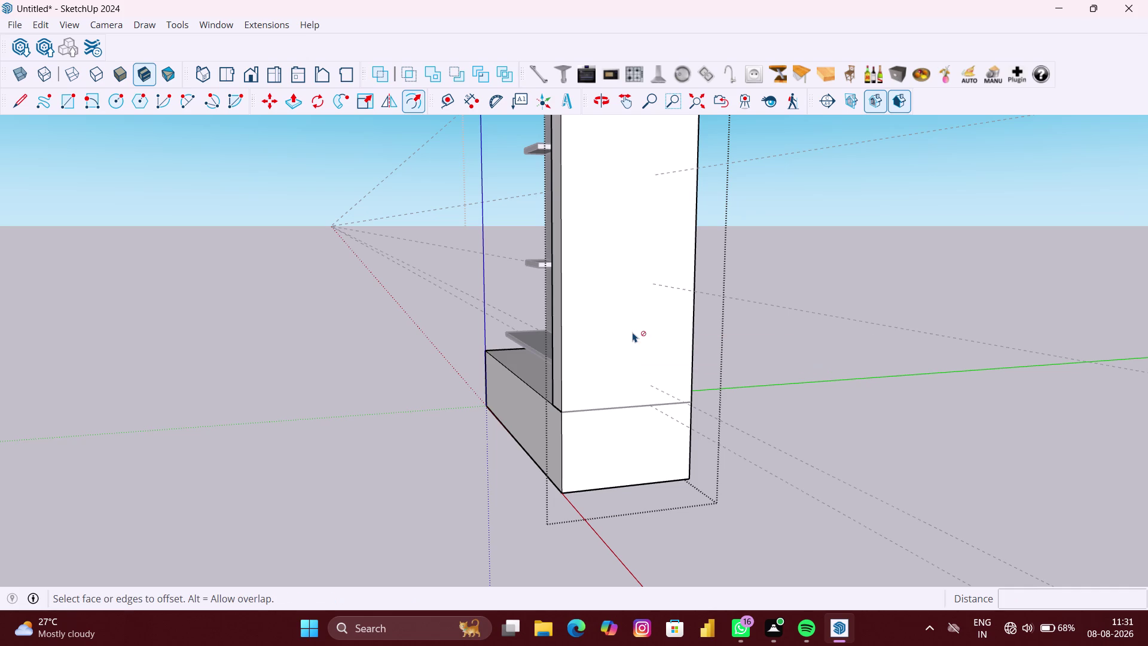
click(595, 365)
key(f)
scroll(down, 3)
middle_drag(629, 398, 517, 399)
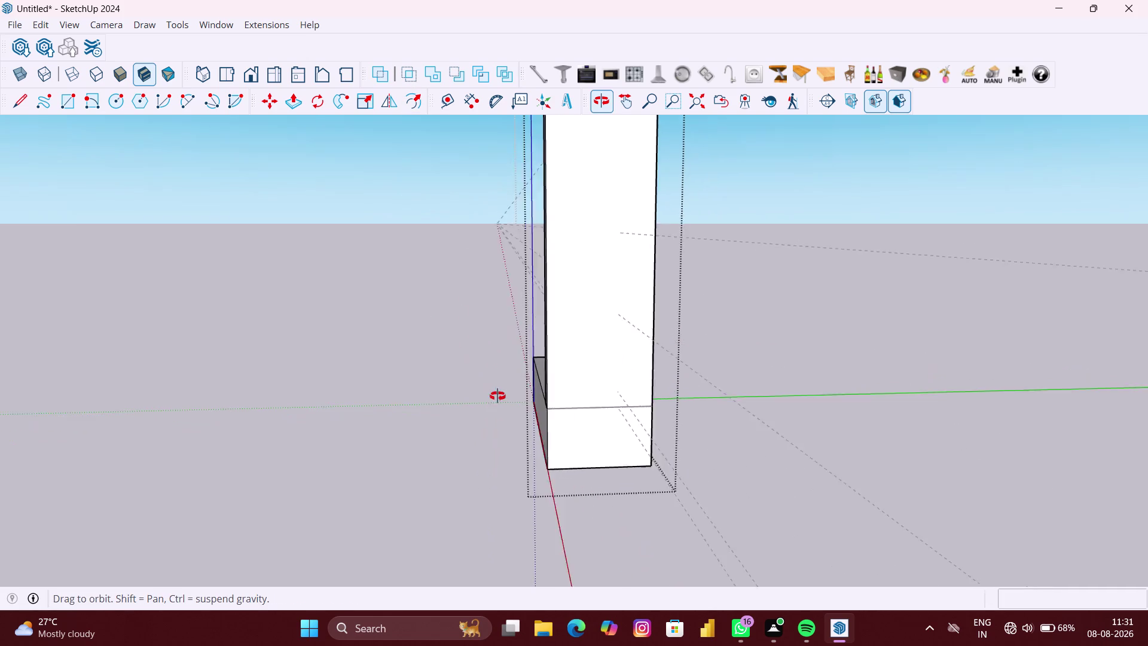
middle_drag(517, 398, 488, 395)
click(560, 359)
scroll(down, 3)
key(space)
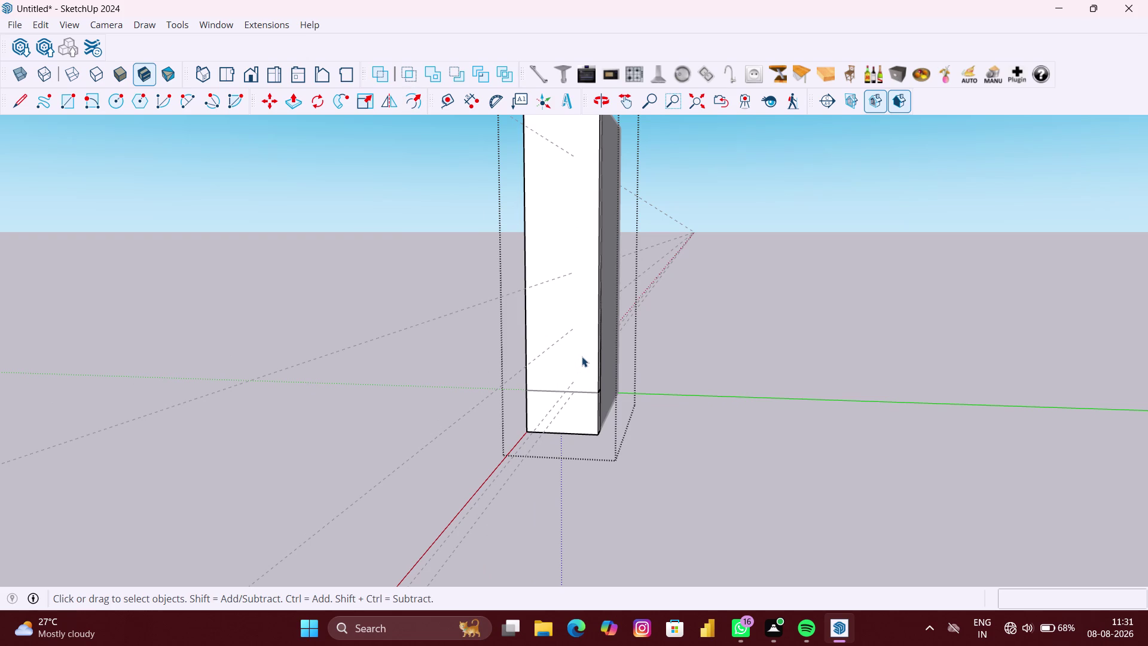
click(582, 356)
key(f)
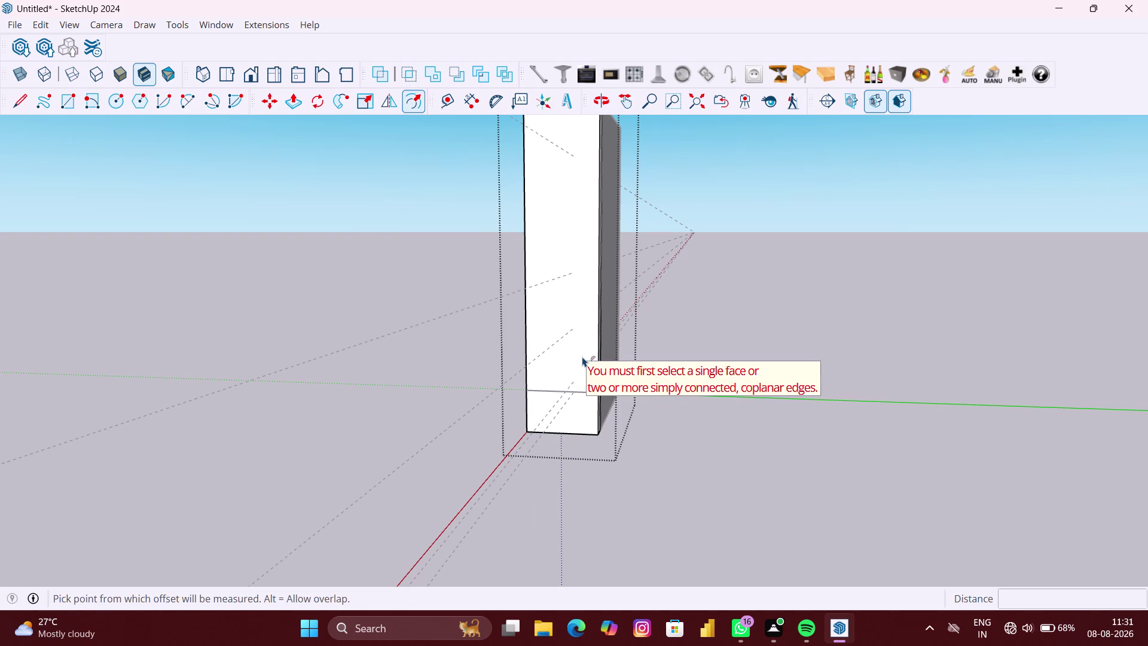
scroll(down, 3)
key(space)
scroll(down, 3)
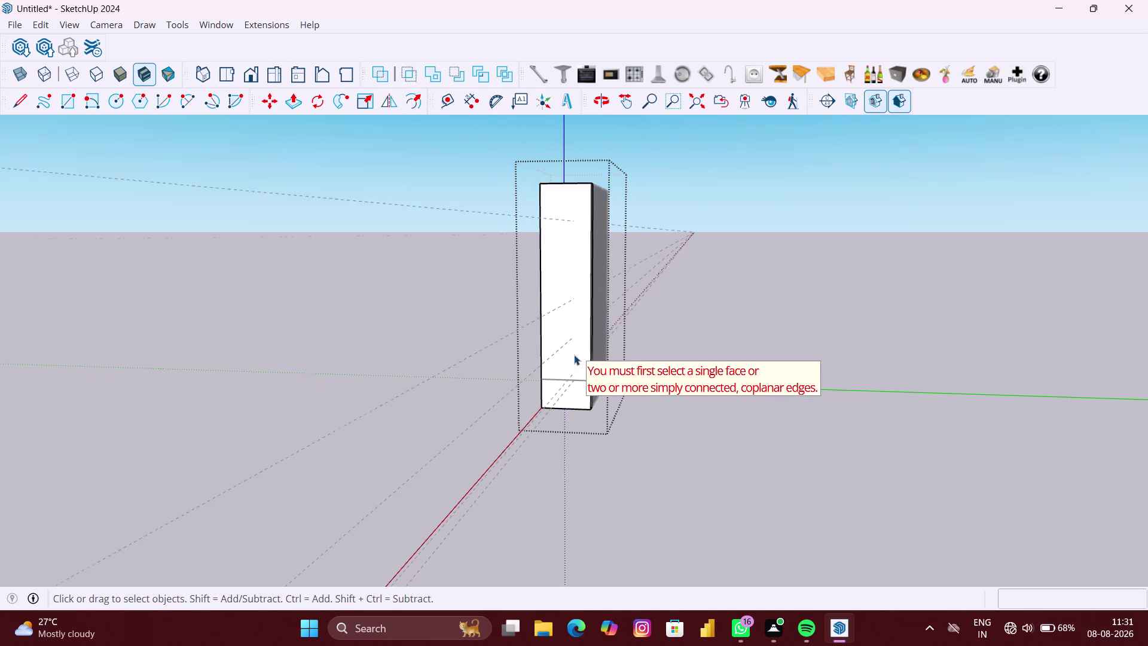
scroll(down, 3)
key(ctrl+z)
key(ctrl+z)
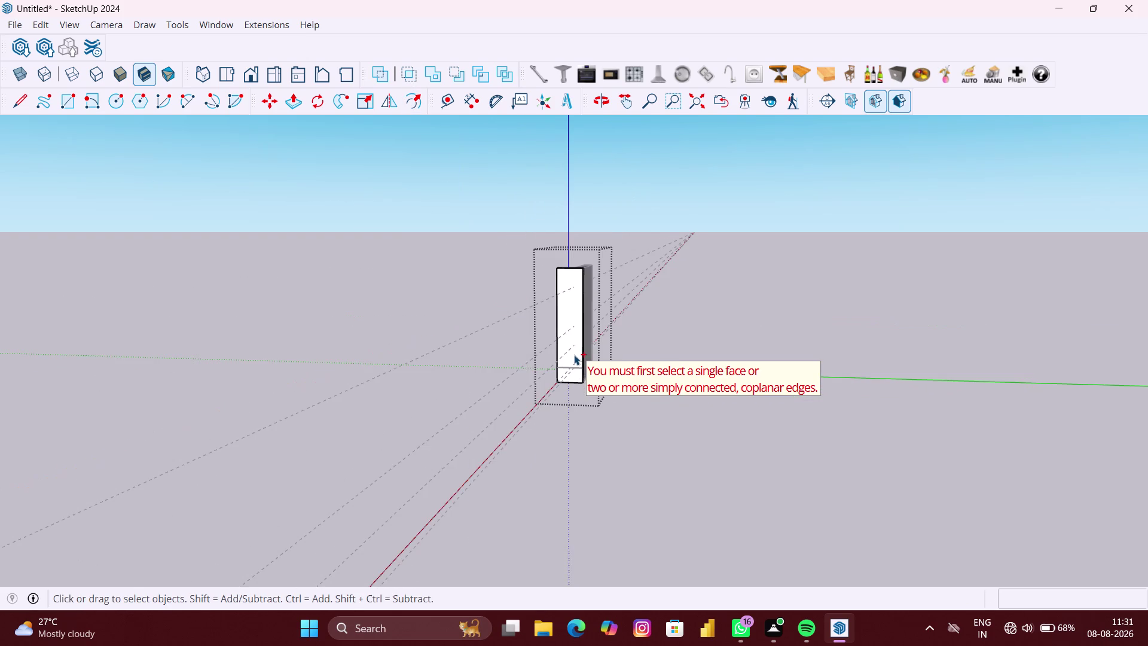
key(ctrl+z)
key(ctrl+z)
middle_drag(574, 354, 772, 372)
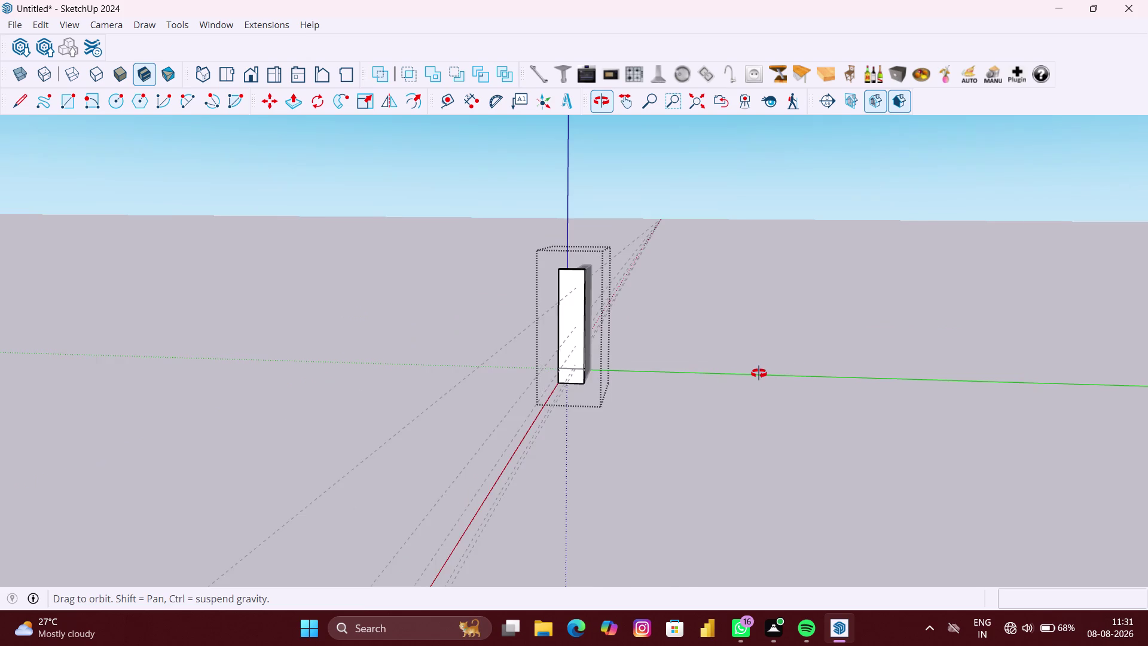
middle_drag(773, 372, 952, 360)
middle_drag(448, 341, 817, 340)
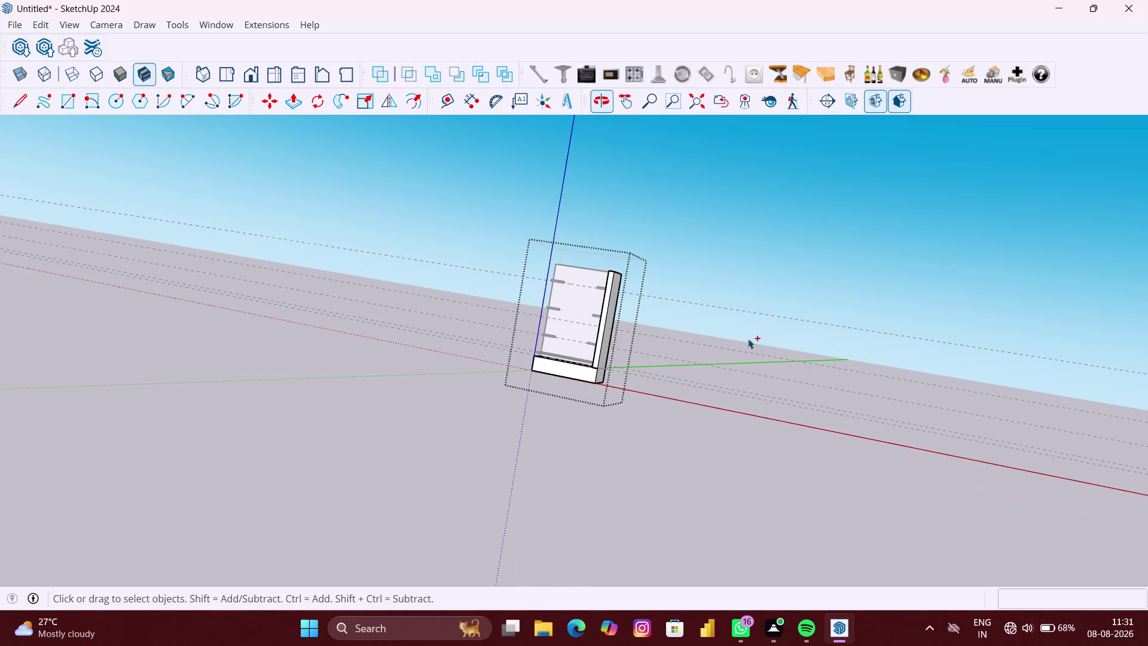
key(ctrl+z)
middle_drag(610, 335, 736, 344)
key(ctrl+z)
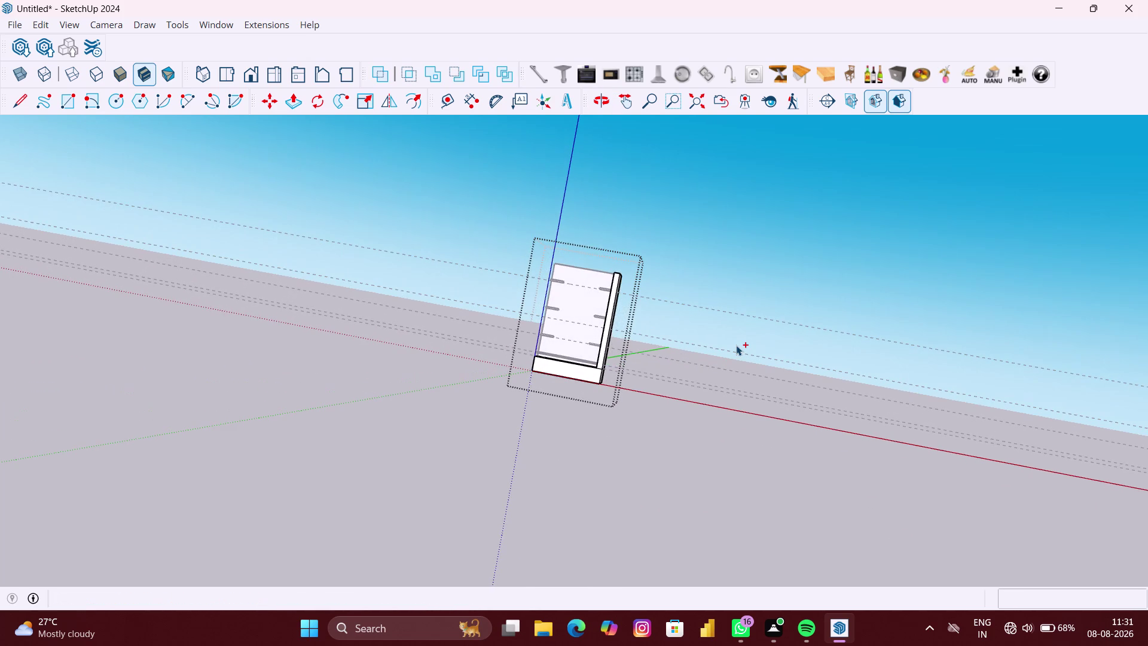
key(ctrl+z)
key(ctrl+z)
key(ctrl+z)
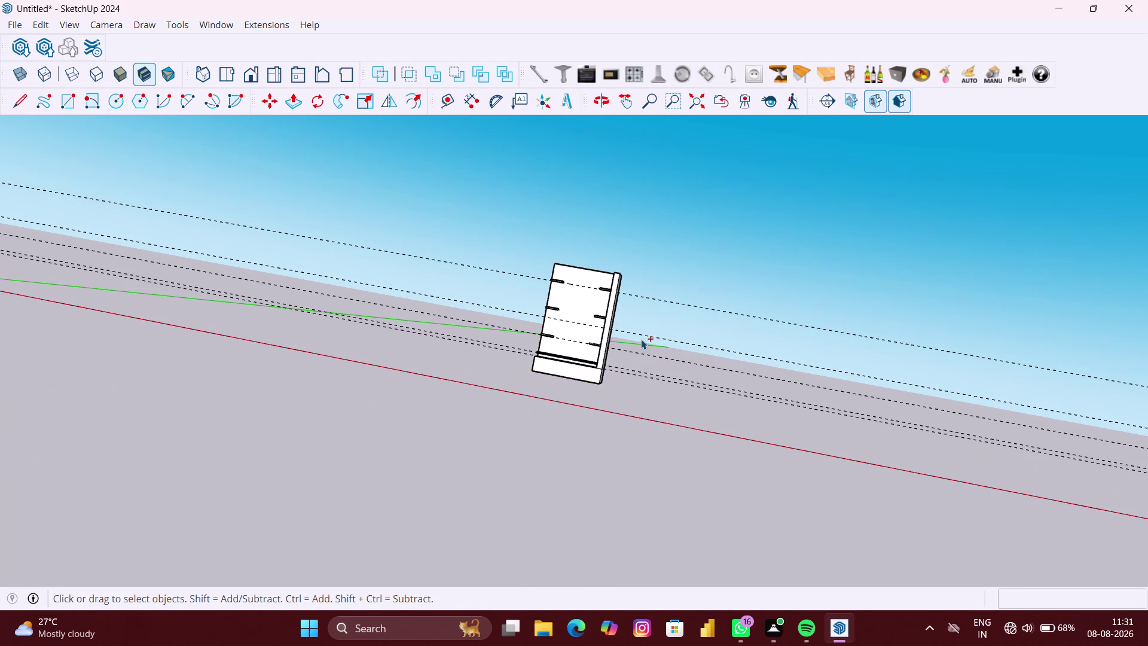
scroll(up, 3)
middle_drag(587, 331, 667, 370)
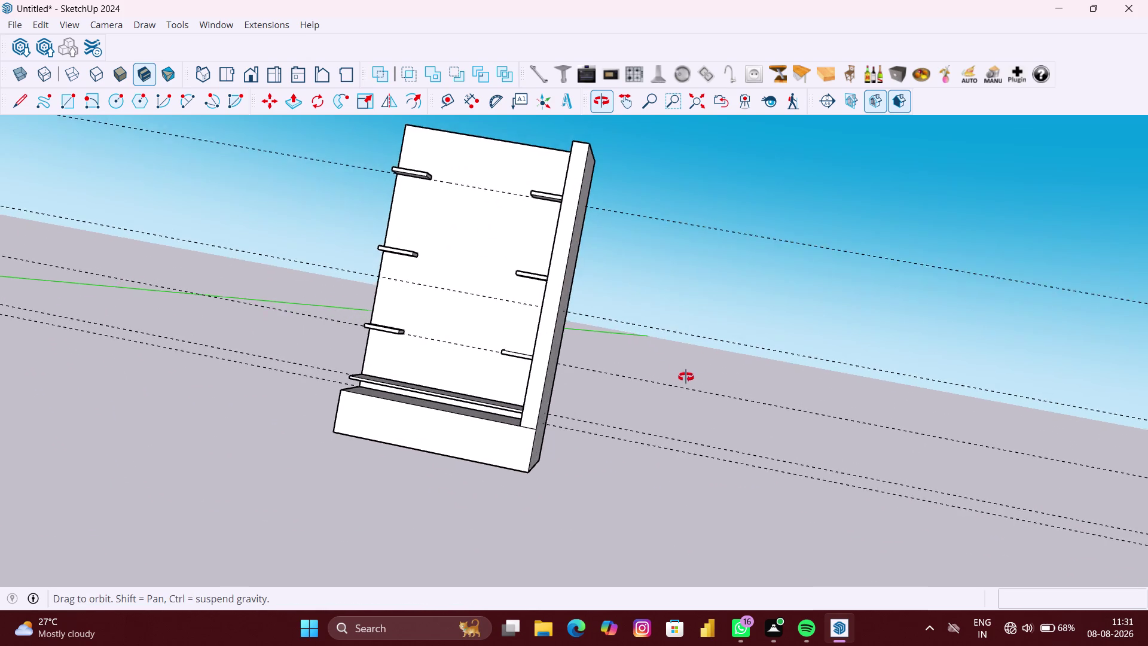
middle_drag(667, 370, 703, 383)
scroll(up, 3)
key(ctrl+z)
key(ctrl+z)
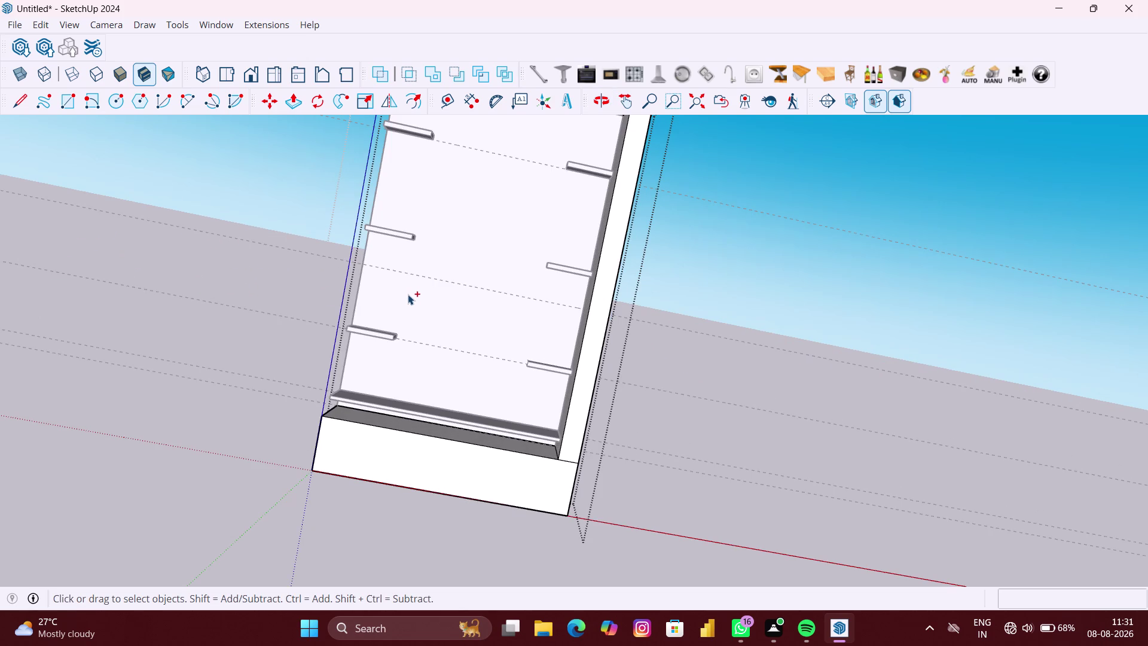
key(ctrl+z)
key(ctrl+z)
key(ctrl+z)
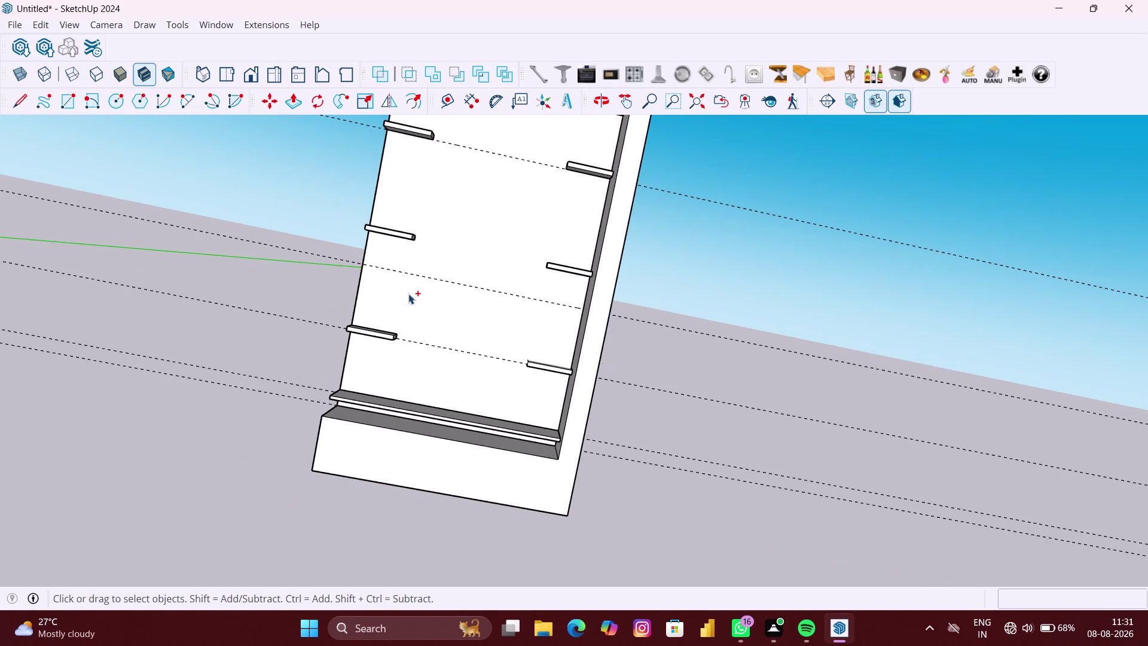
key(ctrl+z)
key(ctrl+z)
key(ctrl+z)
key(space)
Start a Push/Pull on the lower left support, then cancel it.
click(273, 344)
scroll(up, 3)
key(p)
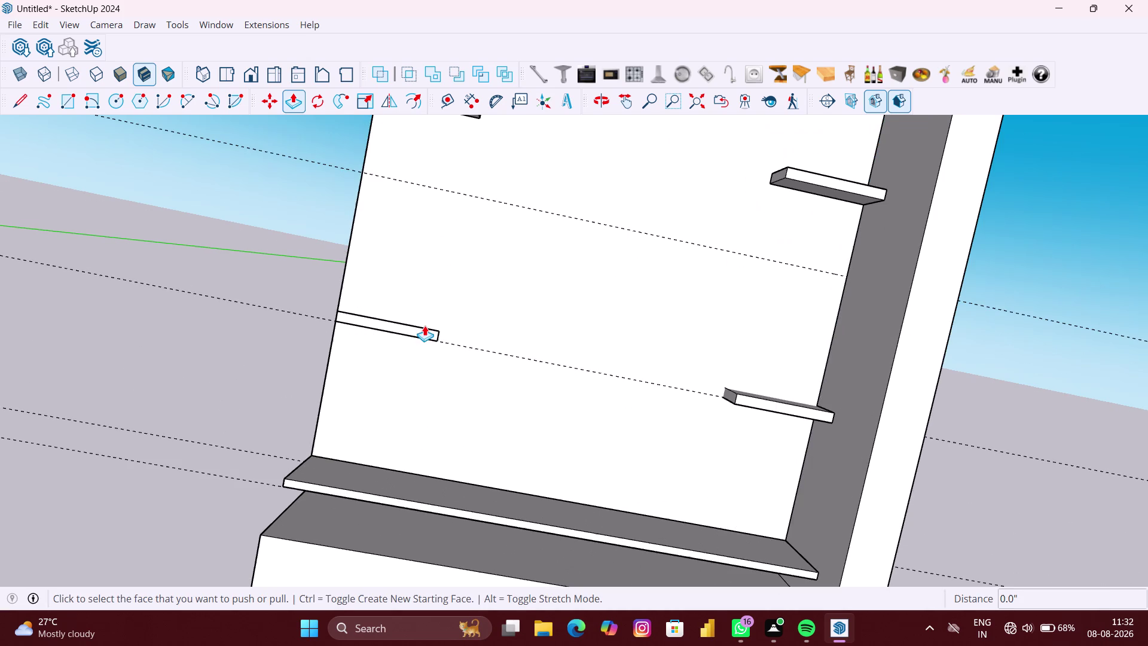
scroll(up, 3)
key(space)
Pull the lowest left support's end face out to 6" and clear the selection.
double_click(415, 337)
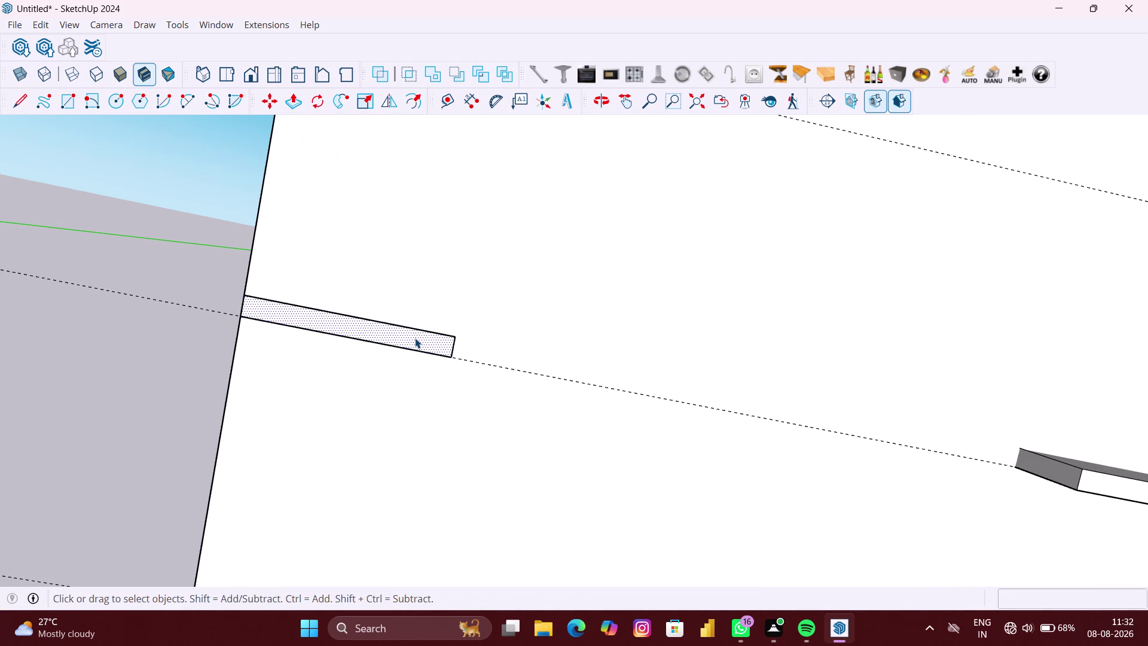
key(p)
click(416, 336)
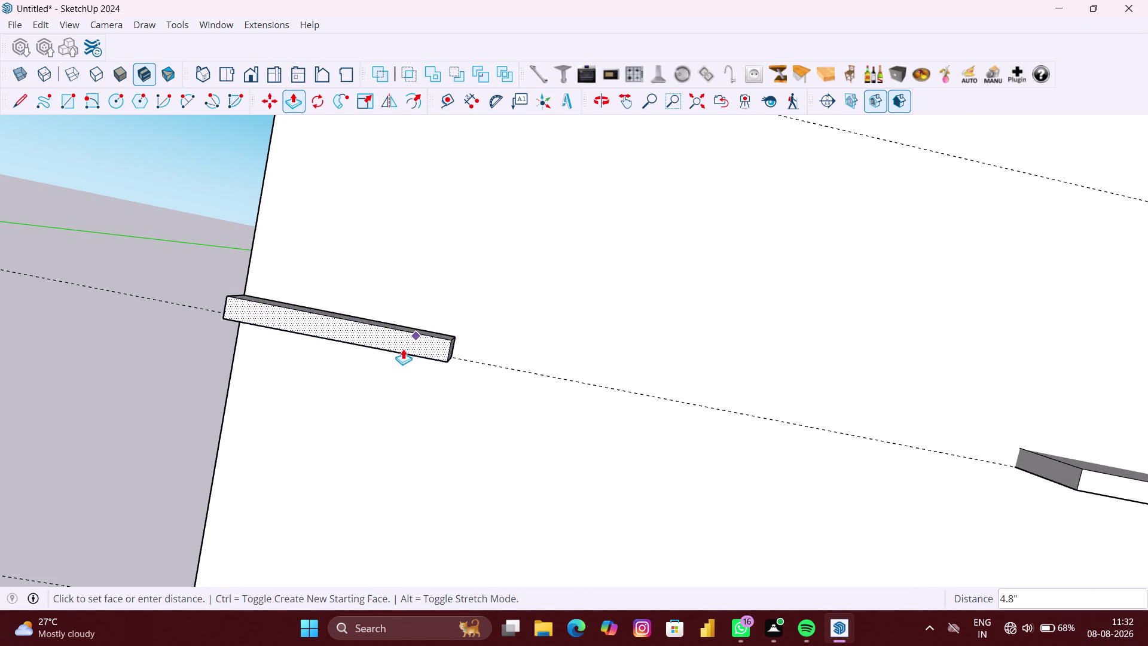
text(6")
key(Return)
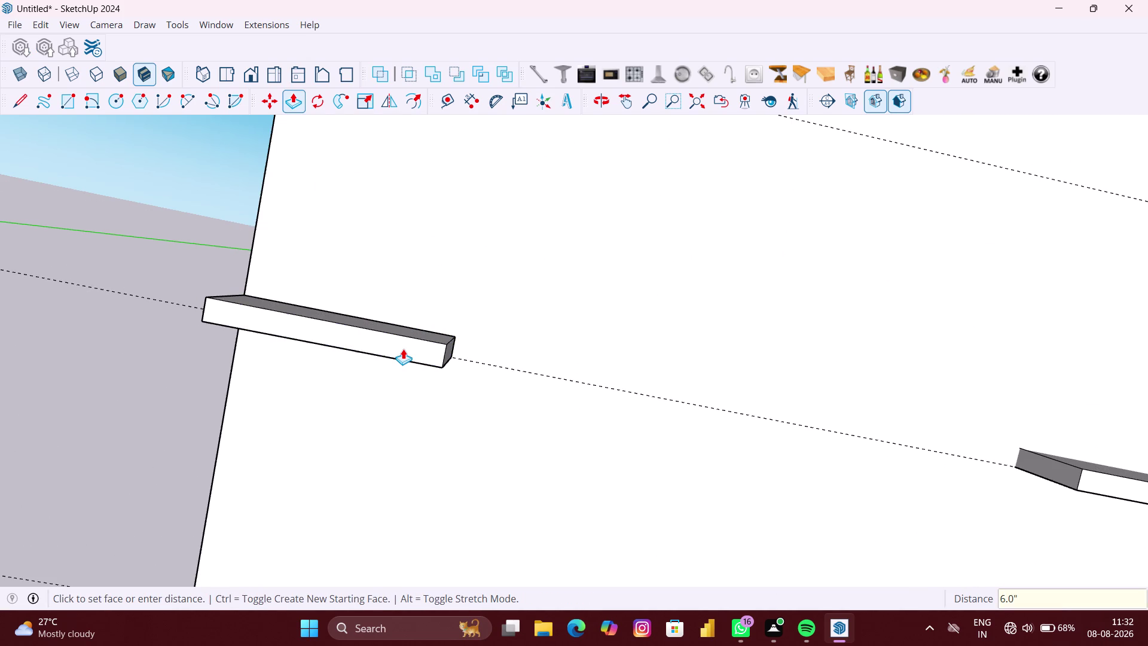
key(space)
scroll(down, 3)
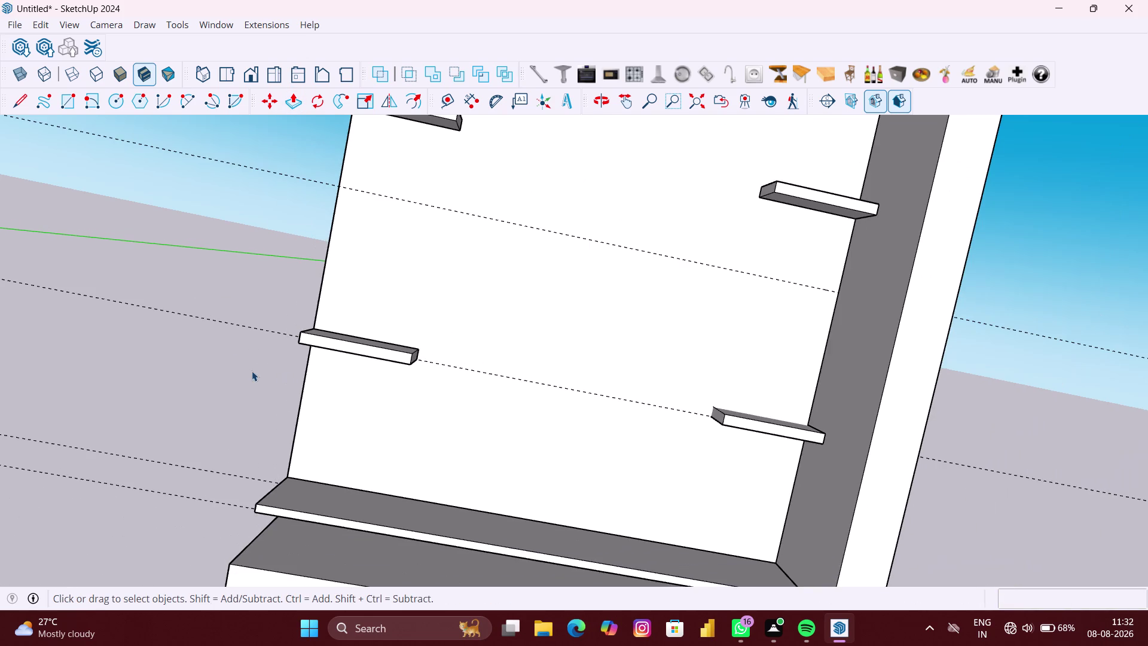
click(250, 371)
scroll(down, 3)
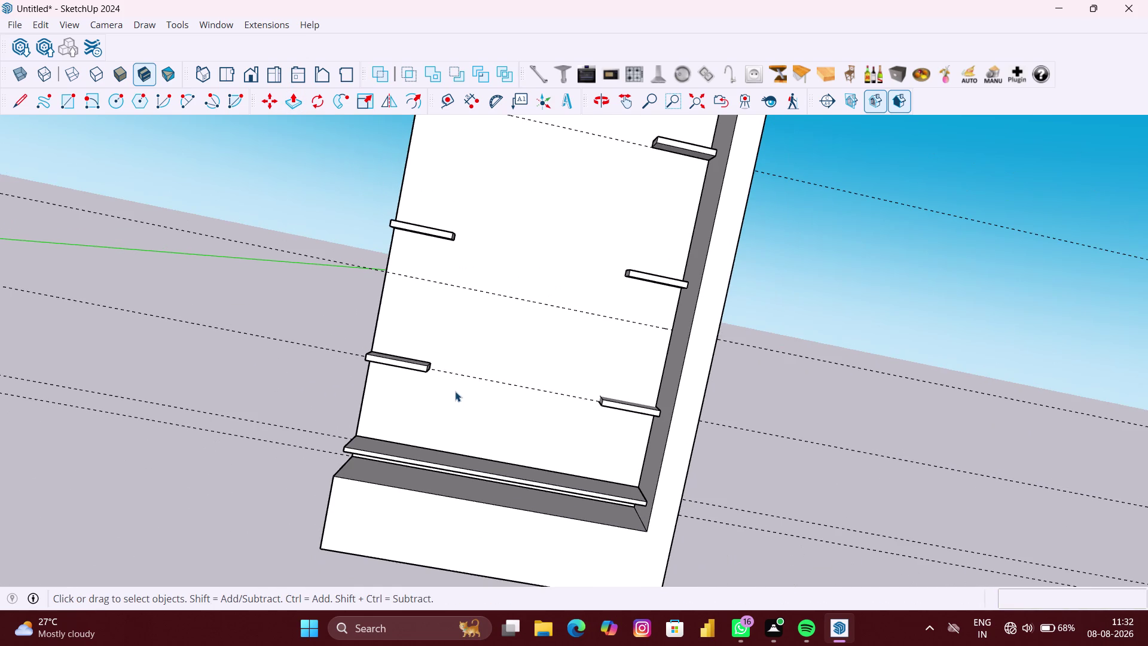
scroll(down, 3)
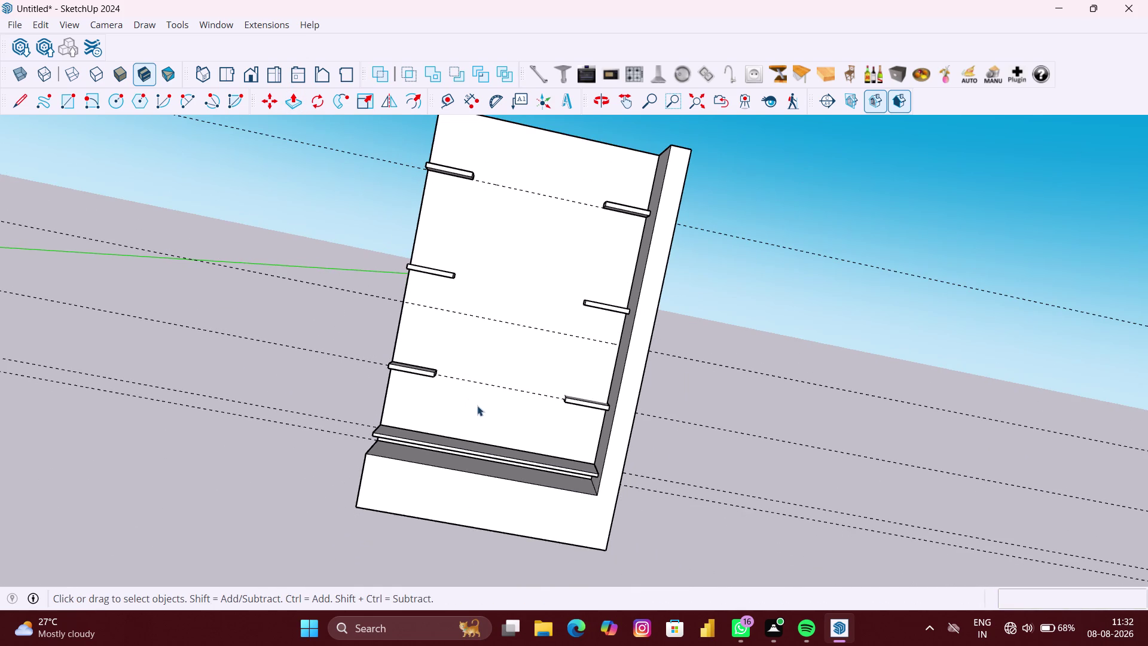
scroll(down, 3)
middle_drag(492, 415, 510, 453)
Open the cabinet group and side panel, and select the panel's outer face.
scroll(up, 3)
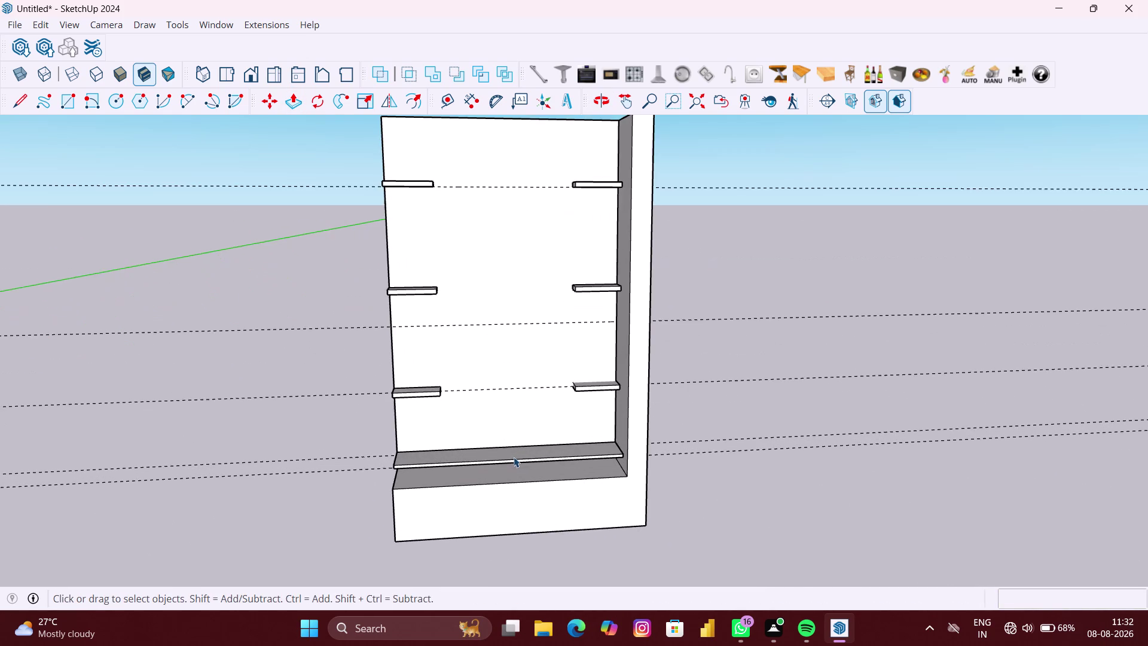
middle_drag(519, 459, 663, 503)
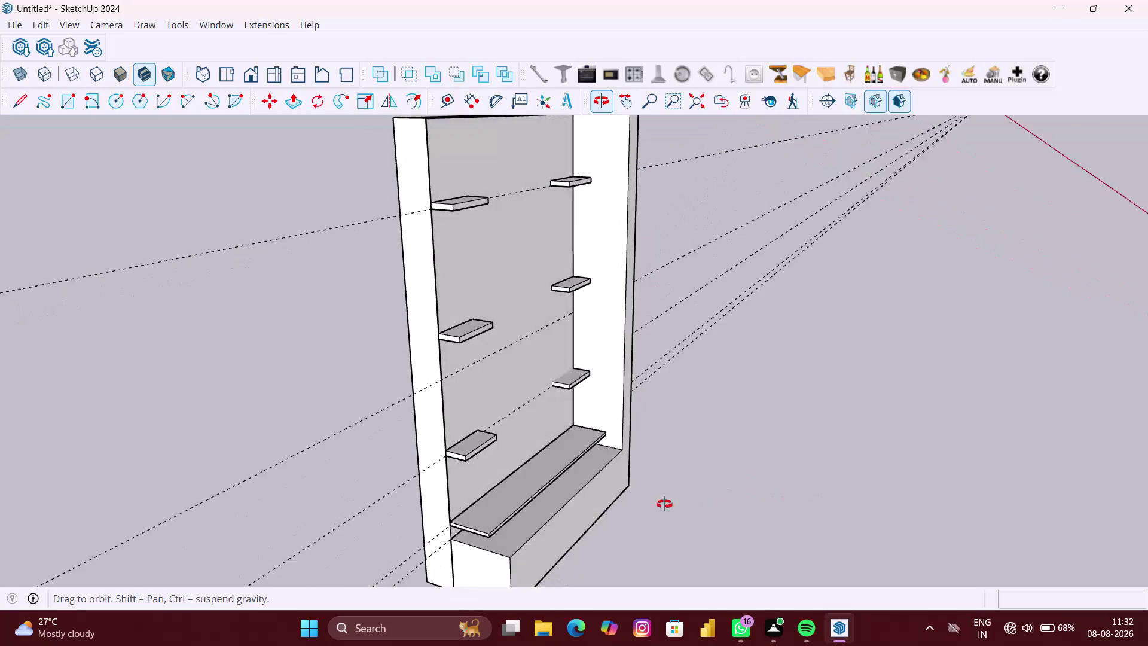
middle_drag(663, 504, 480, 505)
middle_drag(697, 454, 358, 402)
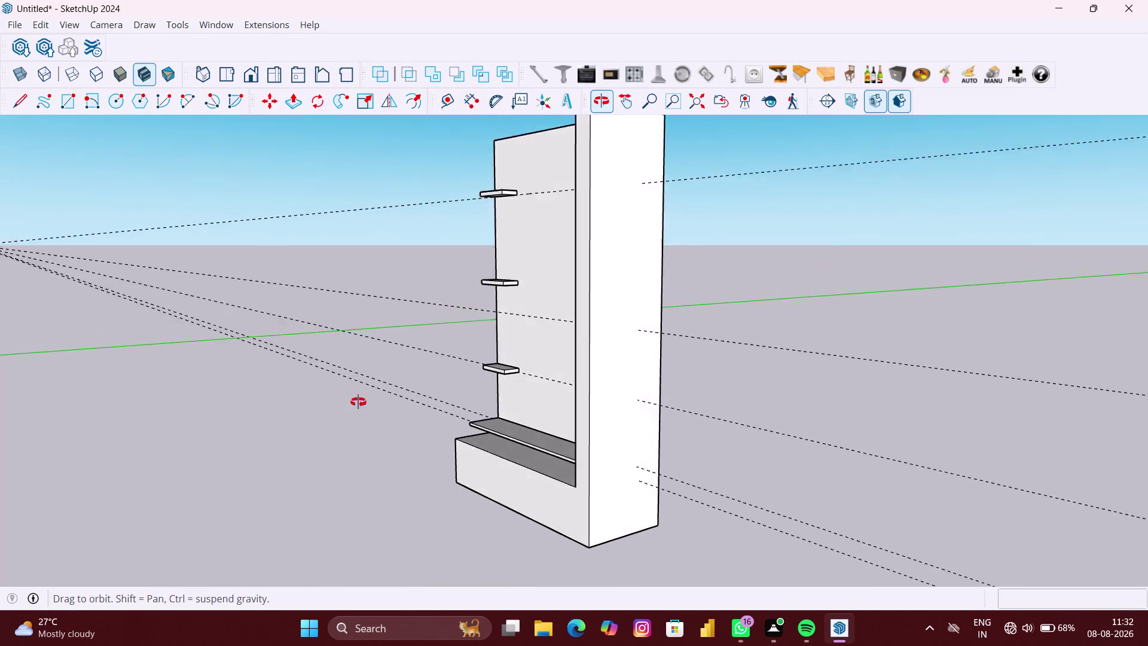
scroll(down, 3)
click(599, 424)
double_click(605, 421)
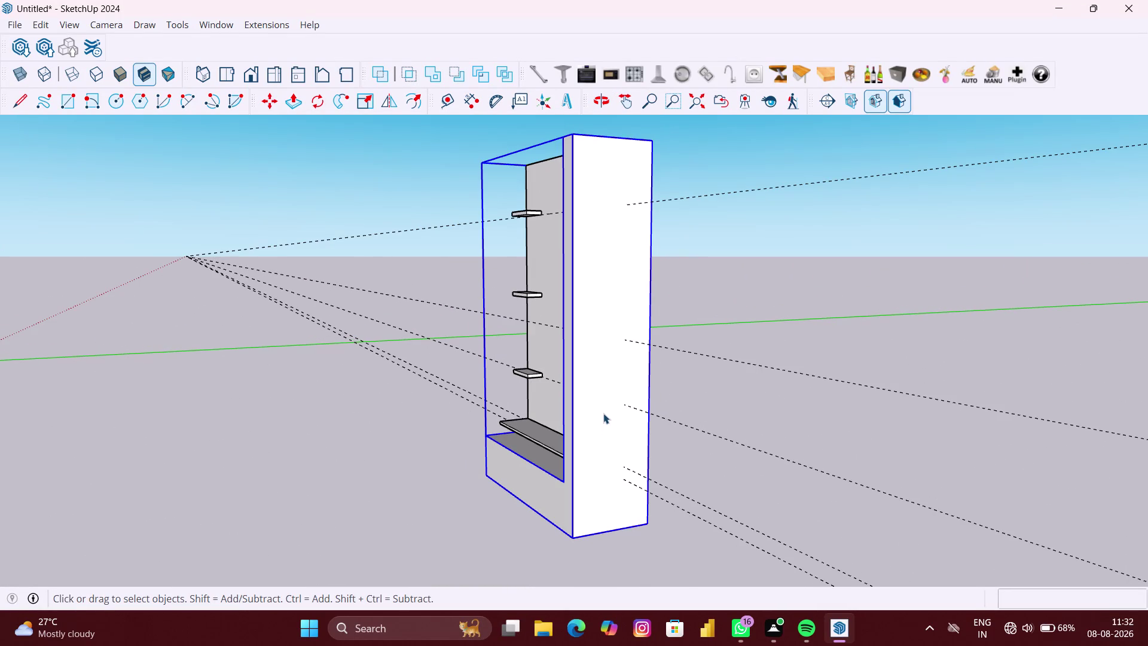
double_click(605, 408)
click(614, 405)
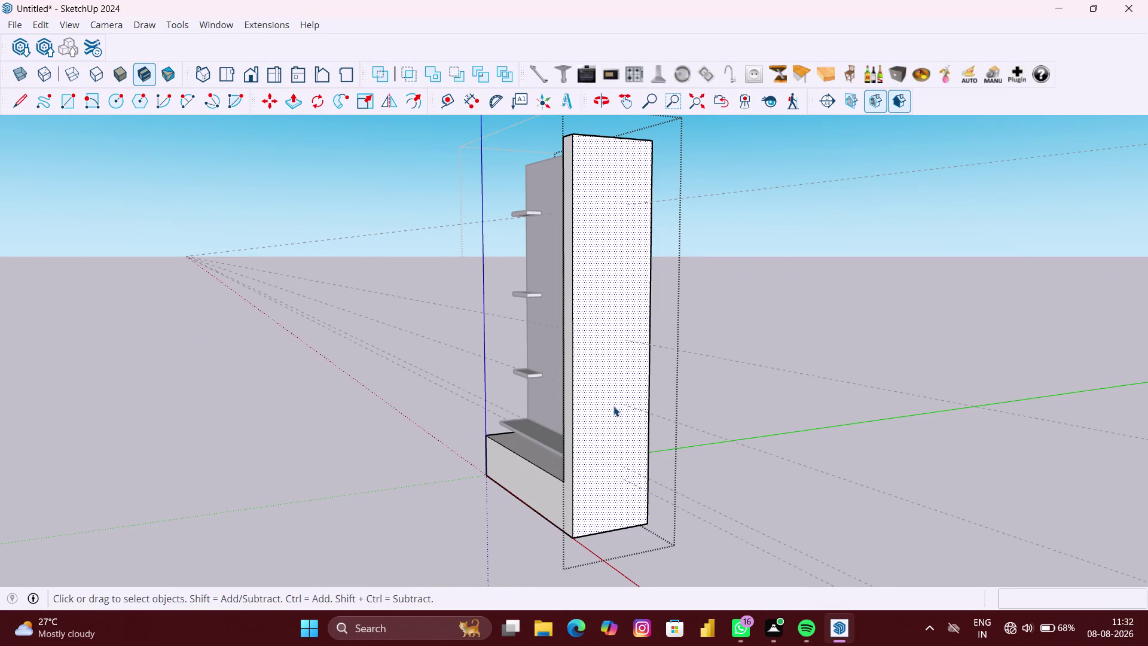
middle_drag(586, 403, 480, 394)
Offset the side panel's outer face inward by 40 mm.
key(f)
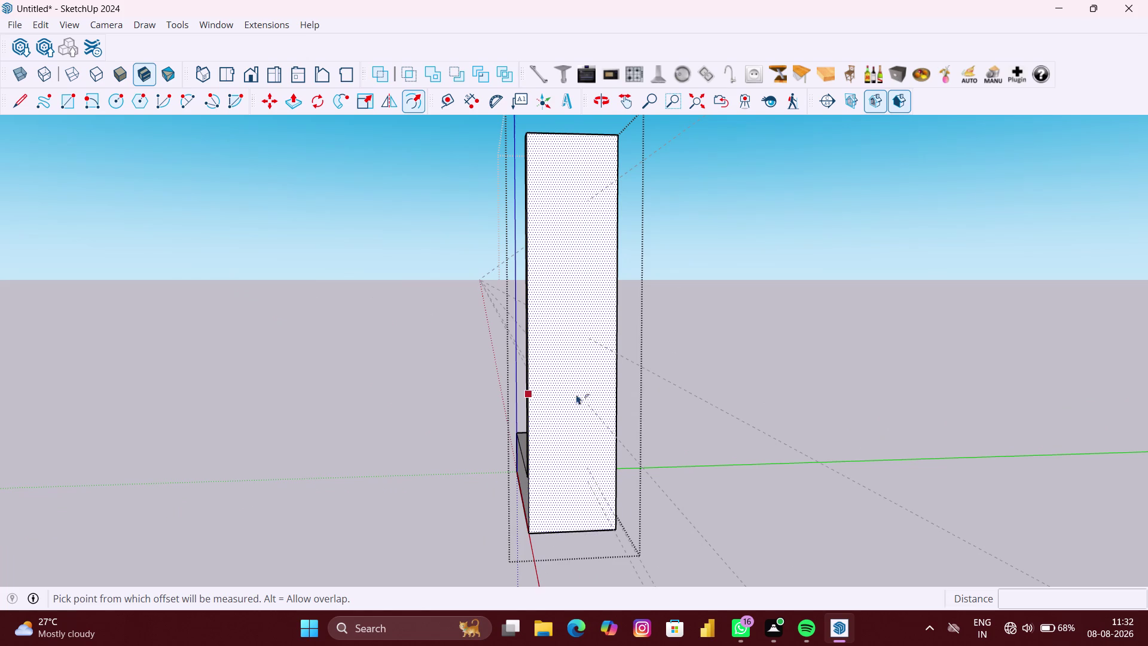
click(583, 394)
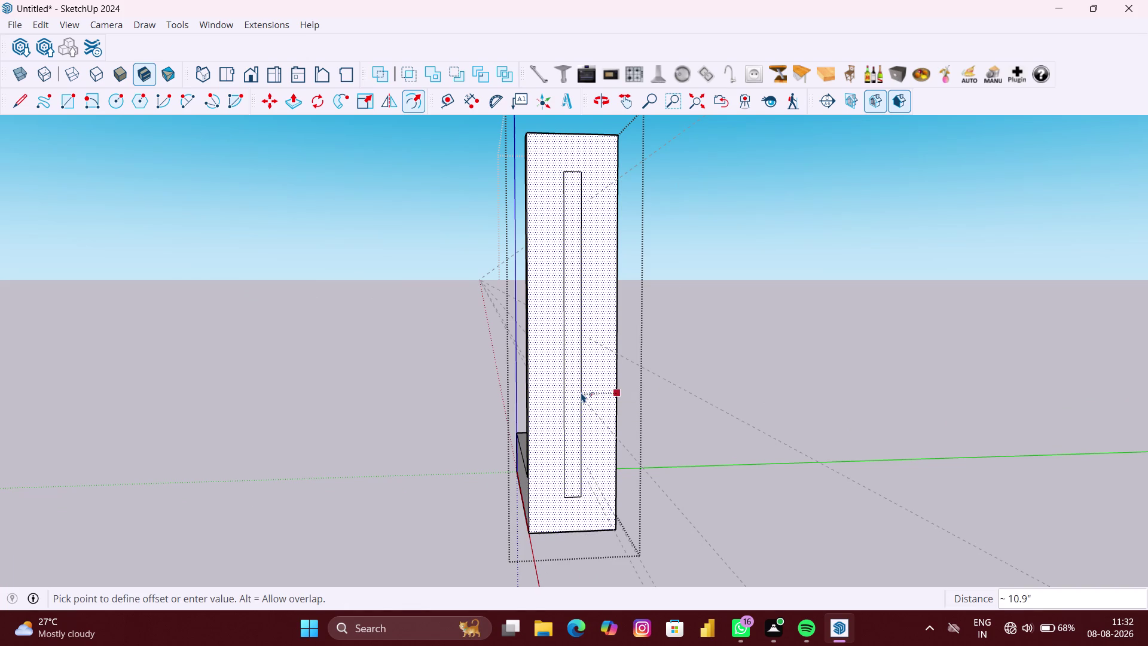
text(4)
text(0)
text(MM)
key(Return)
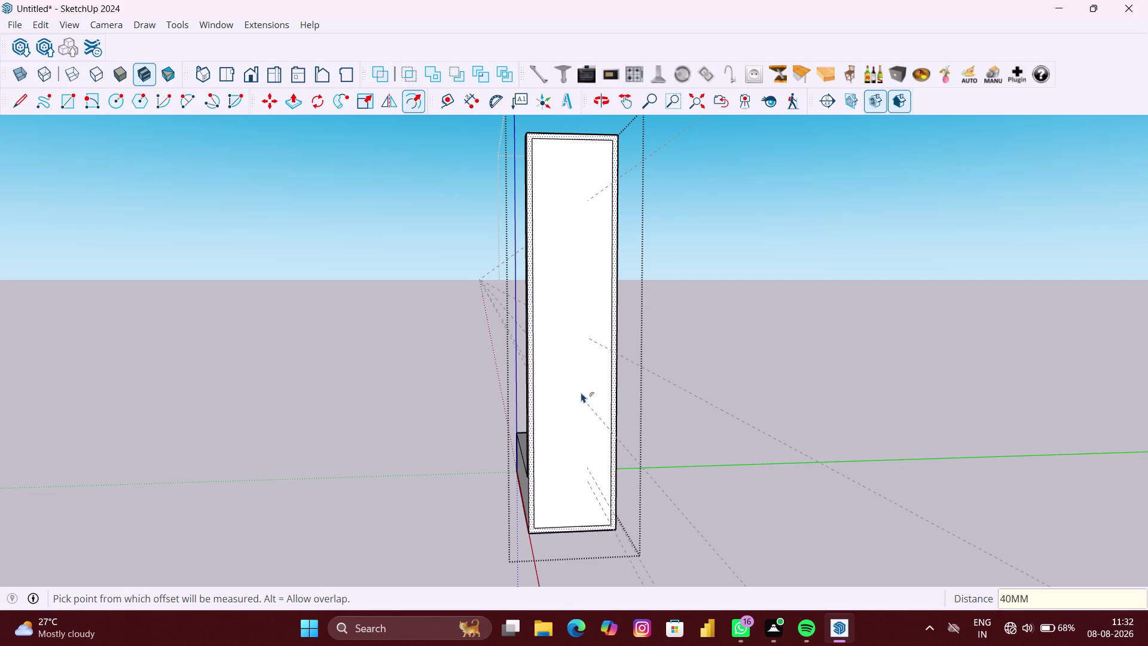
Undo the 40 mm inset, cancel the offset and clear the selection.
key(ctrl+z)
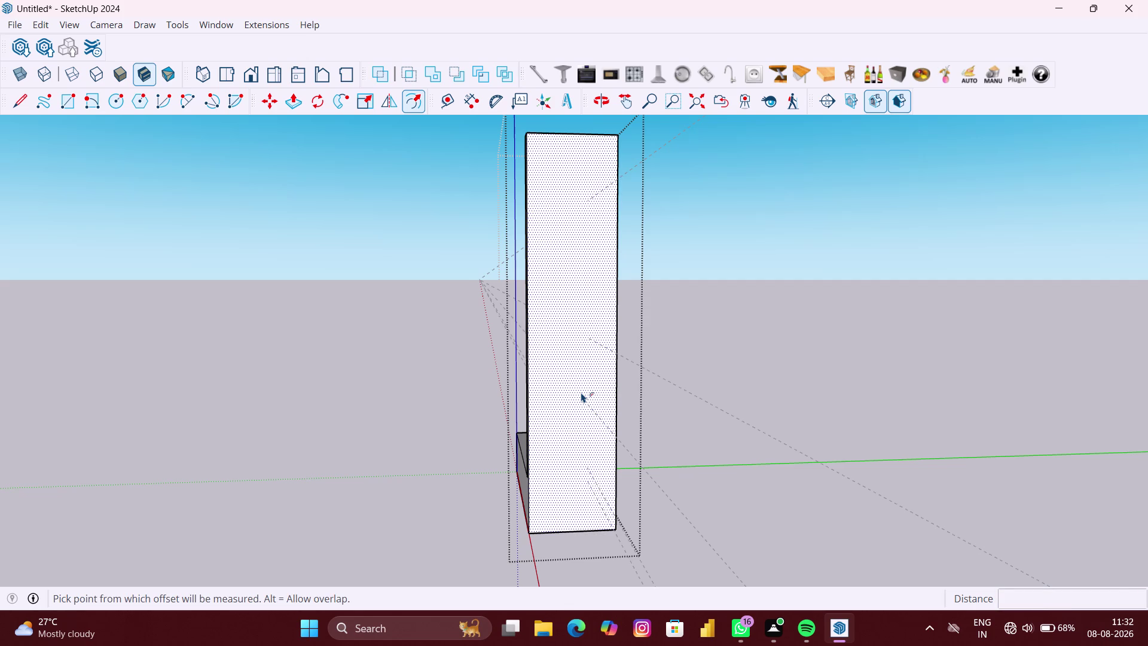
scroll(up, 3)
click(581, 392)
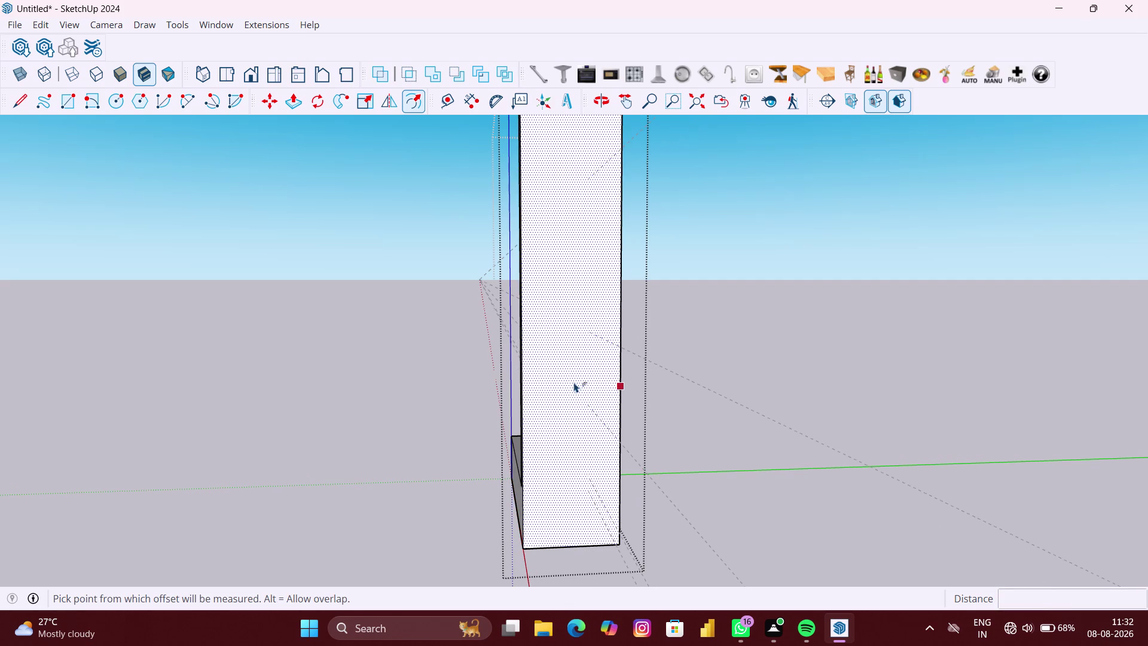
scroll(up, 3)
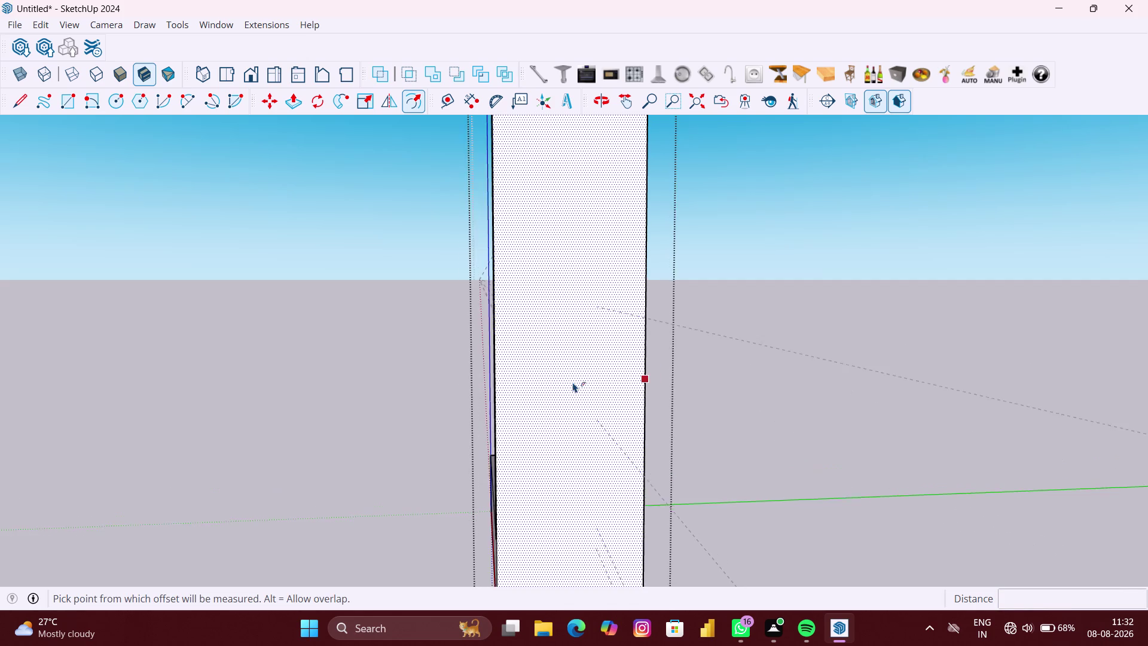
scroll(down, 3)
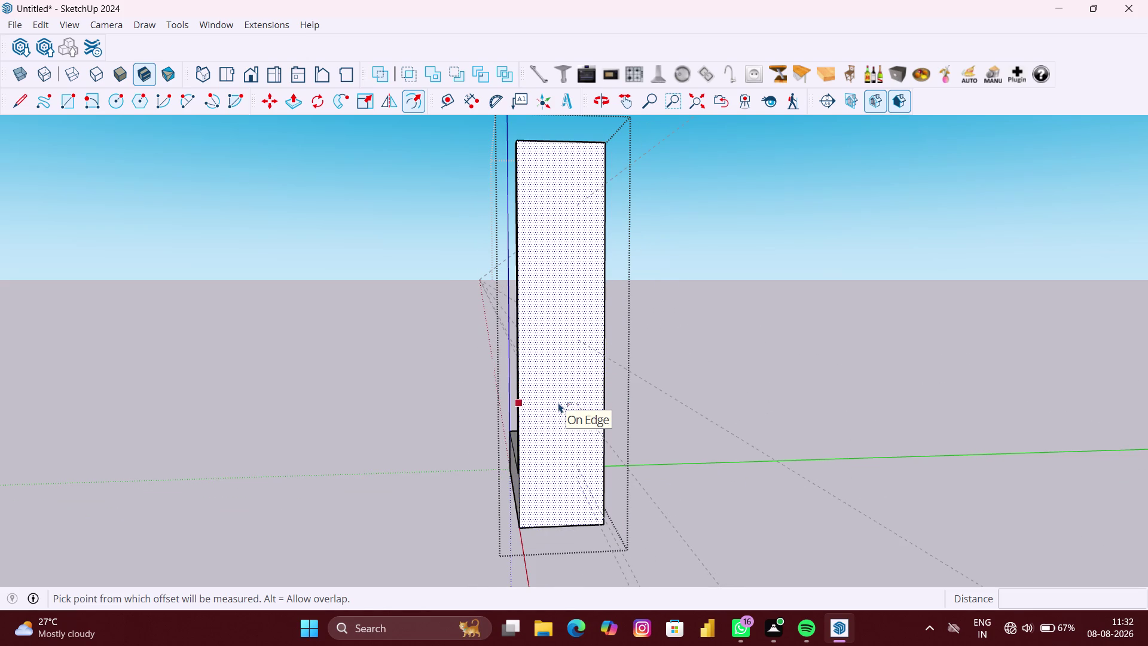
key(space)
click(661, 406)
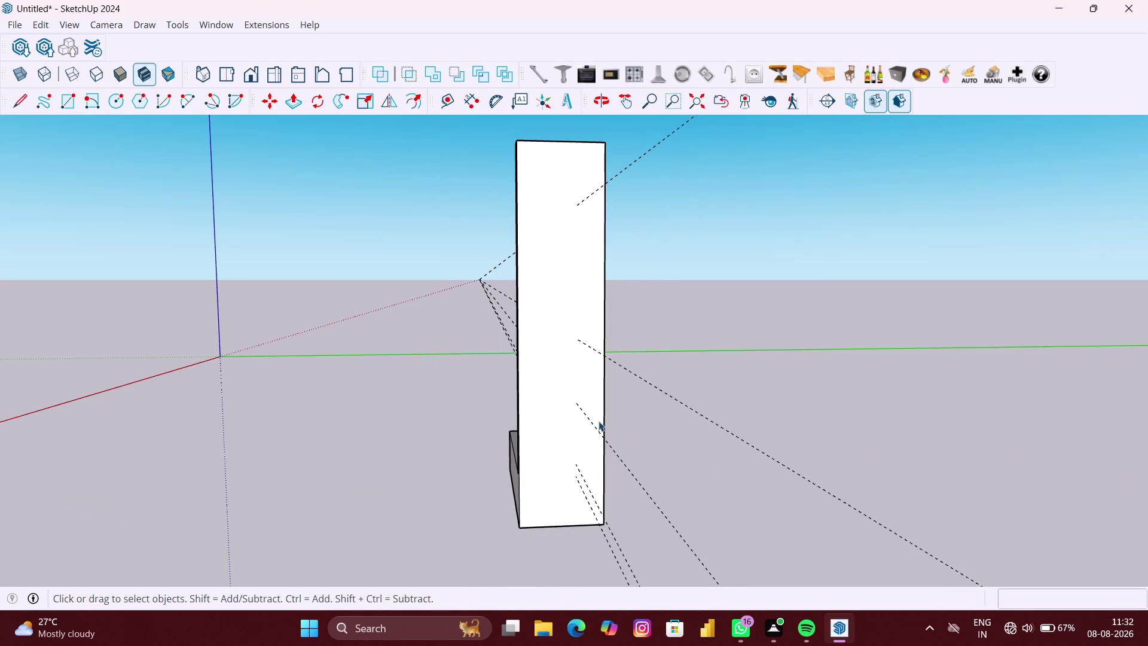
scroll(down, 3)
scroll(down, 3)
Run Edit > Delete Guides to remove every guide line from the model.
middle_drag(334, 240, 374, 253)
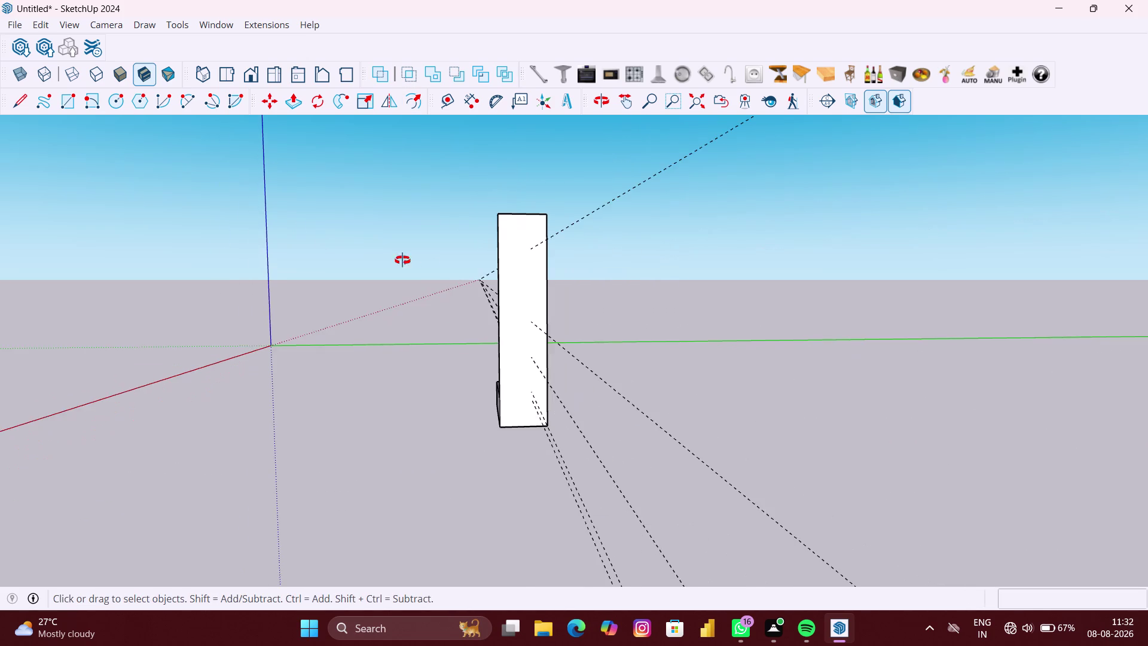
middle_drag(374, 253, 717, 291)
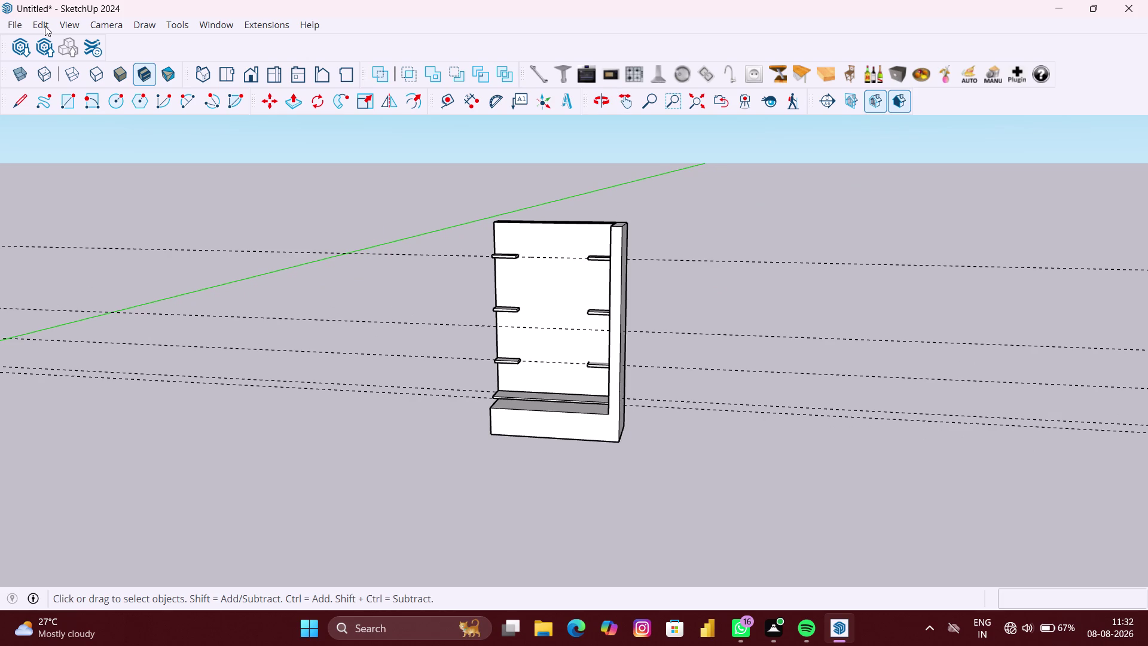
click(47, 21)
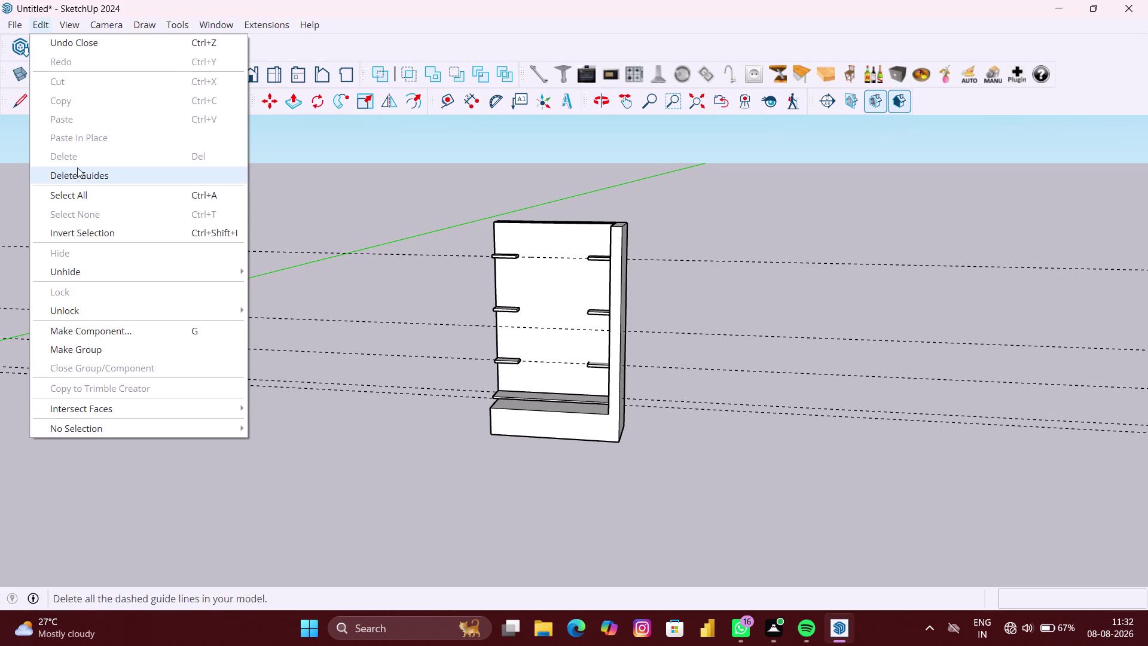
click(77, 171)
scroll(down, 3)
middle_drag(398, 253, 173, 249)
scroll(up, 3)
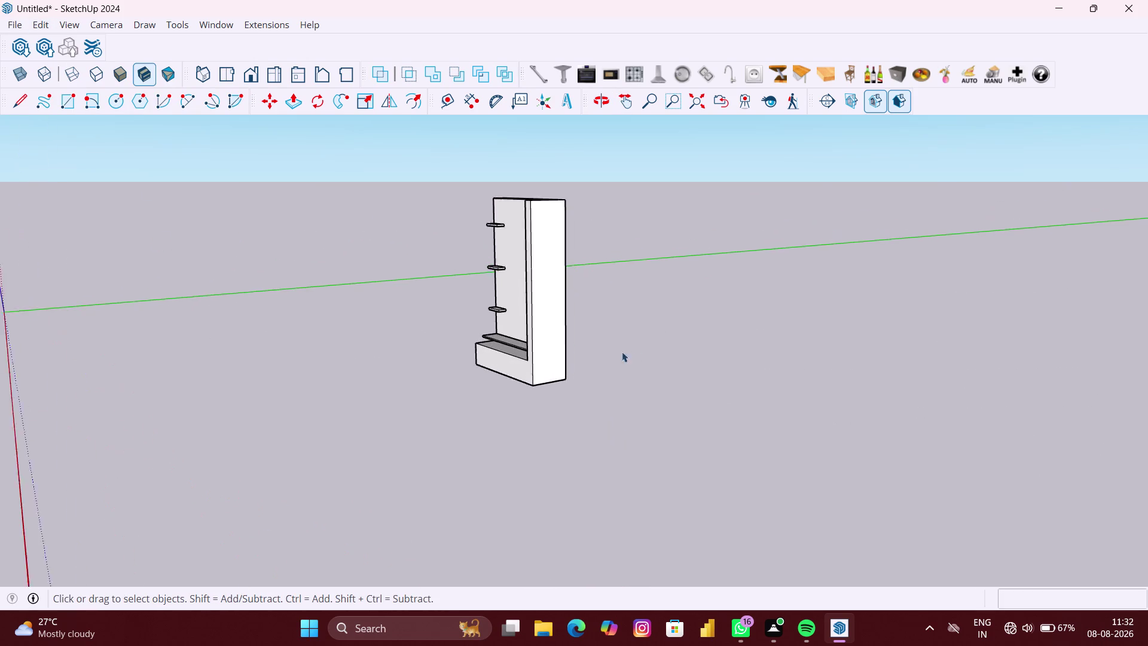
scroll(up, 3)
middle_drag(565, 342, 475, 336)
Inside the side panel group, offset the outer face inward about 5 inches.
scroll(up, 3)
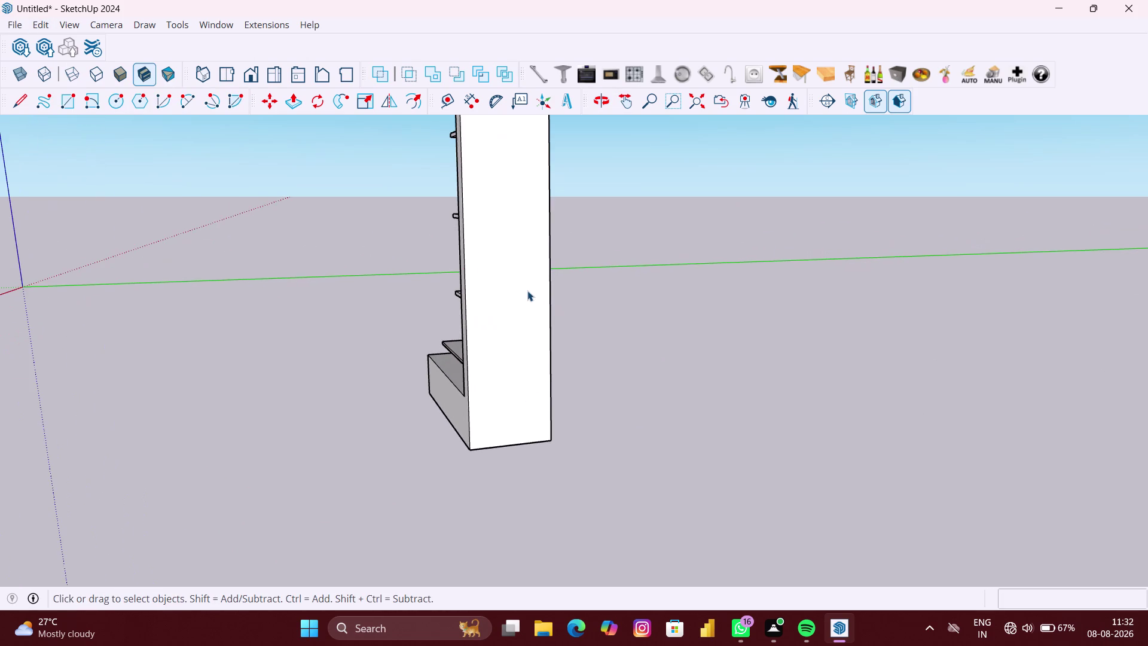
click(506, 290)
double_click(517, 296)
double_click(502, 291)
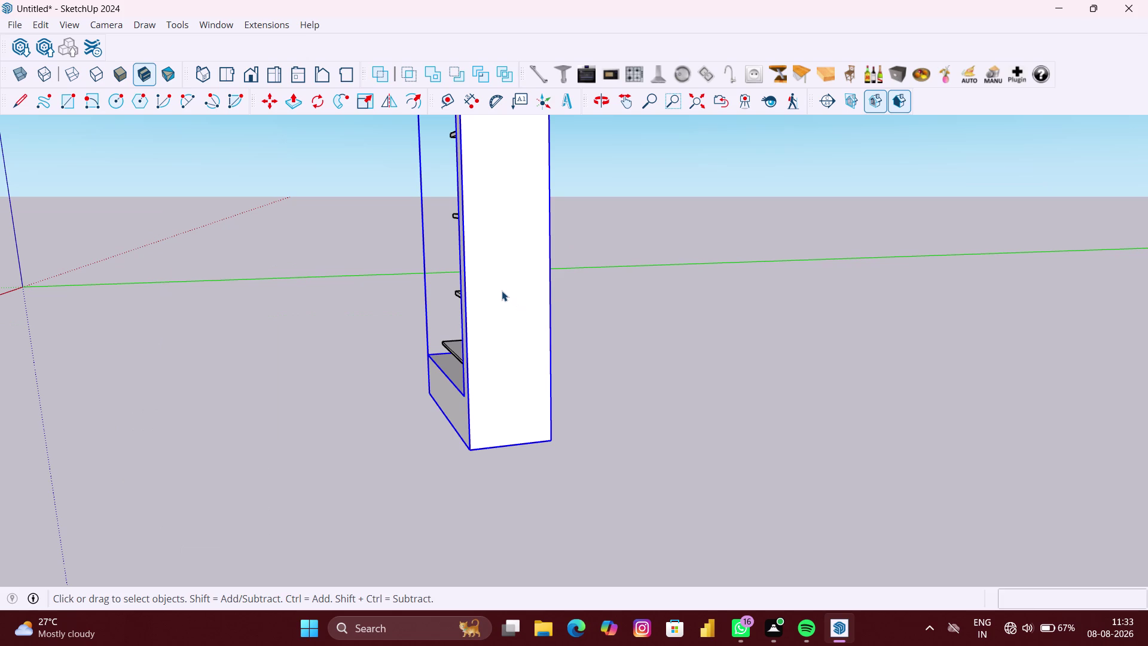
click(502, 291)
key(f)
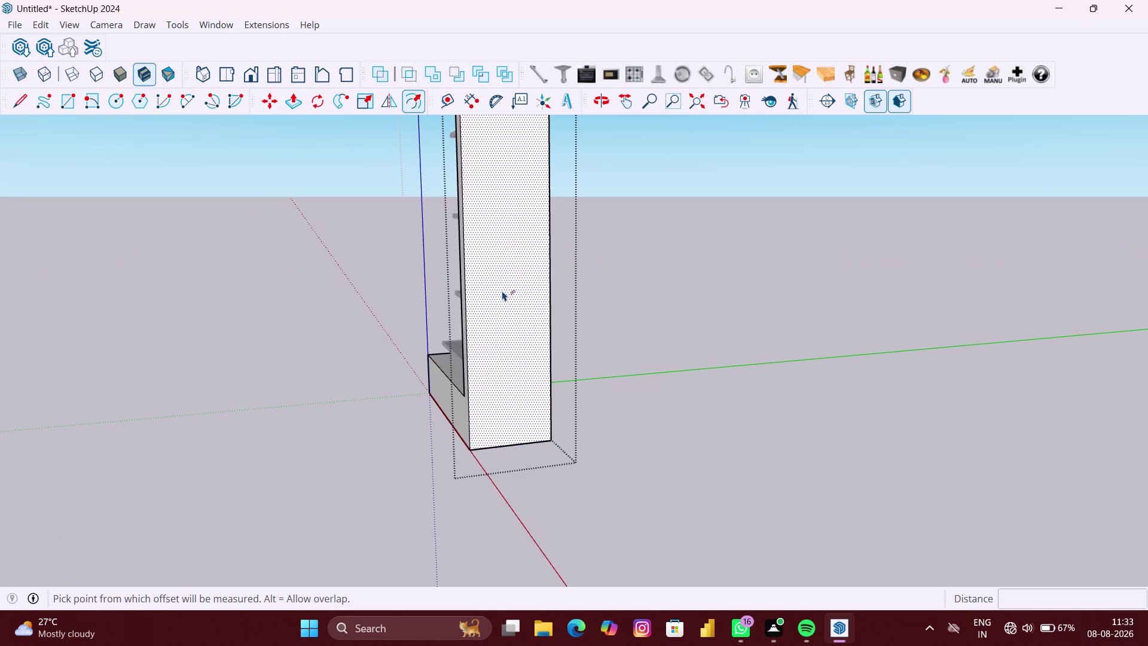
click(502, 291)
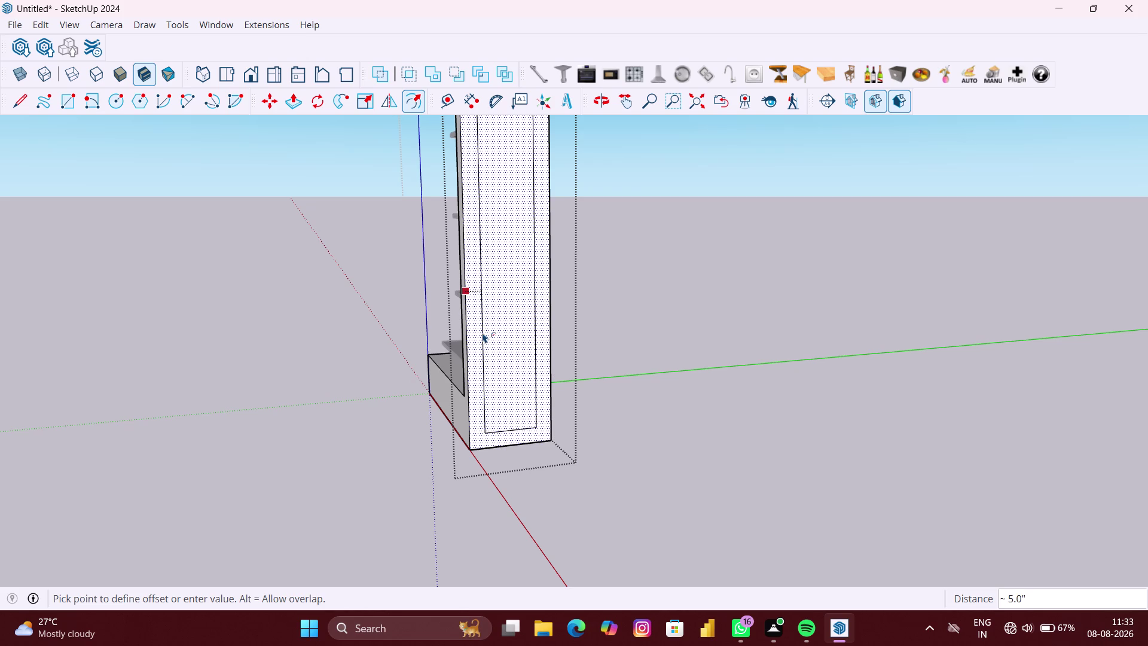
click(480, 334)
Orbit to the outer side panel and start pushing its inner framed face inward.
scroll(down, 3)
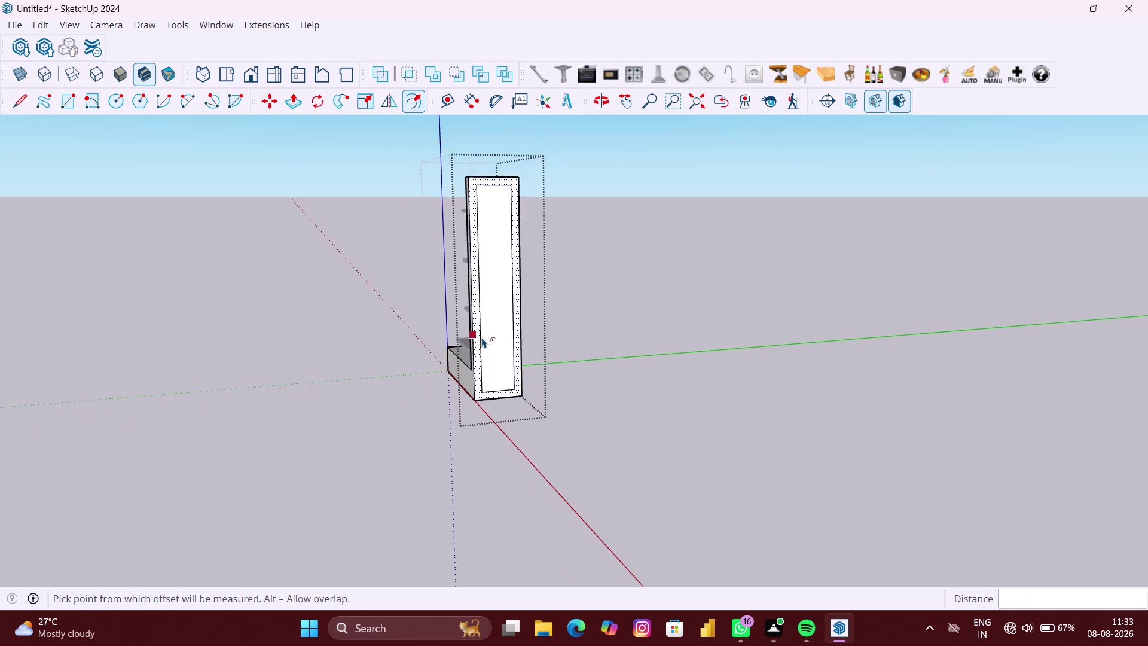
middle_drag(482, 337, 895, 337)
middle_drag(702, 338, 825, 335)
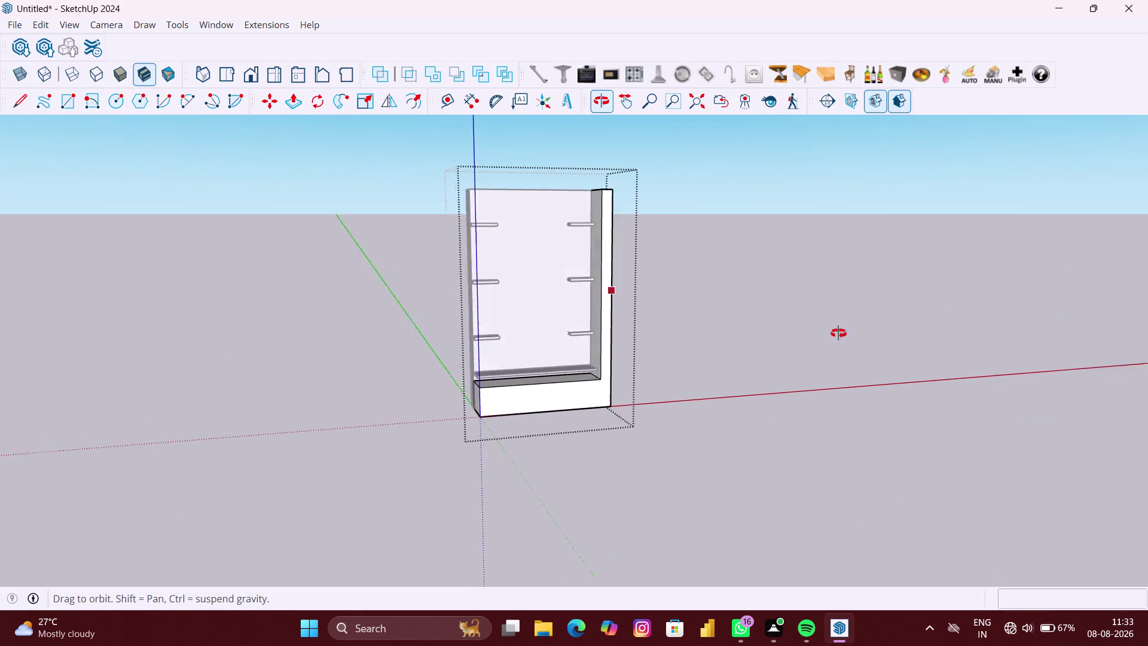
middle_drag(825, 335, 457, 343)
scroll(up, 3)
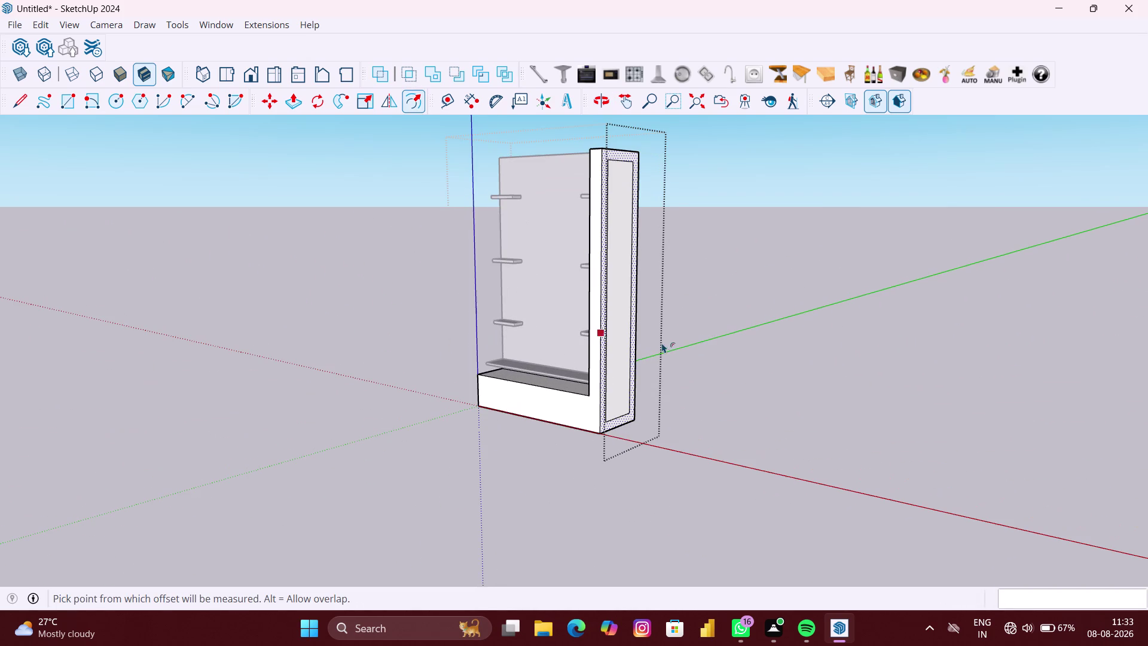
key(p)
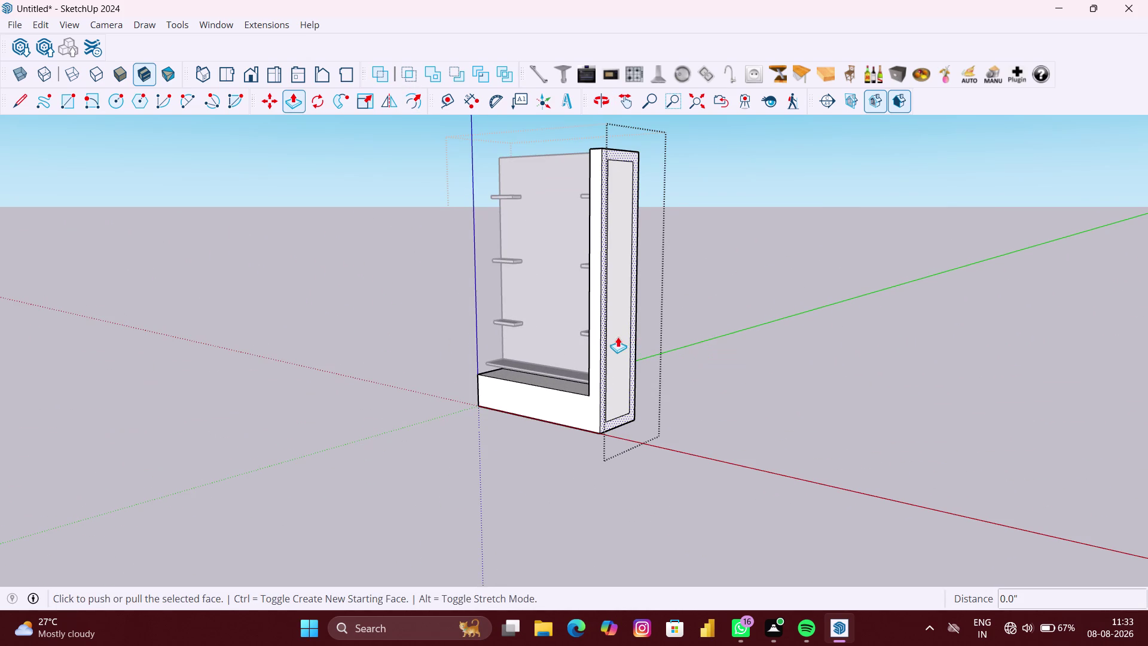
scroll(up, 3)
scroll(up, 3)
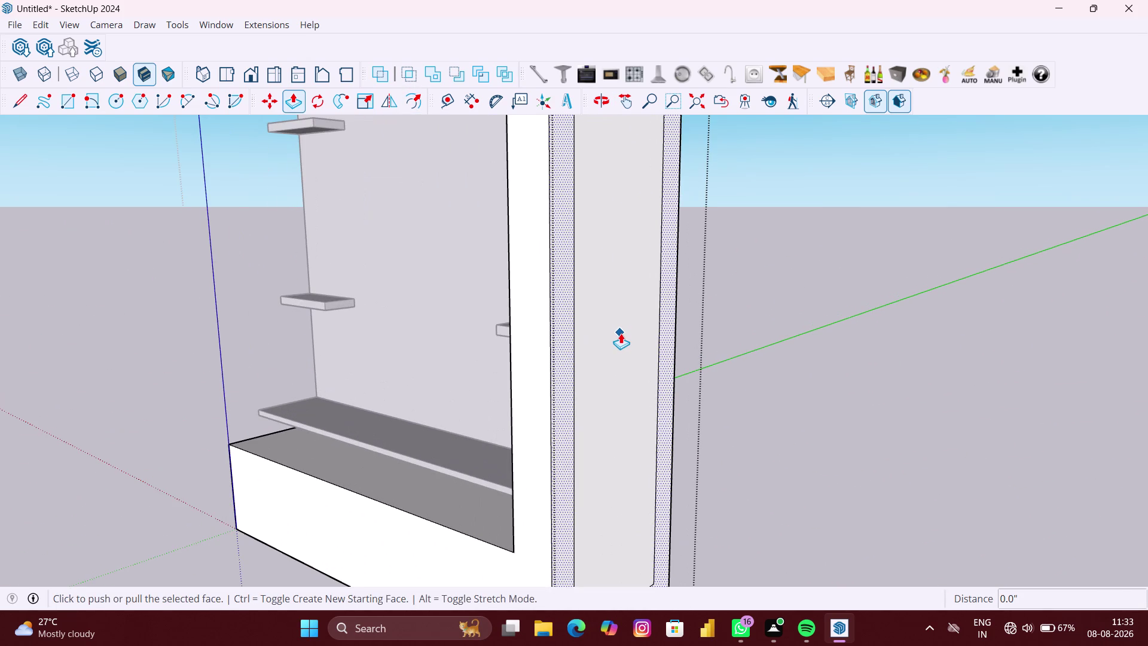
key(space)
click(620, 333)
key(p)
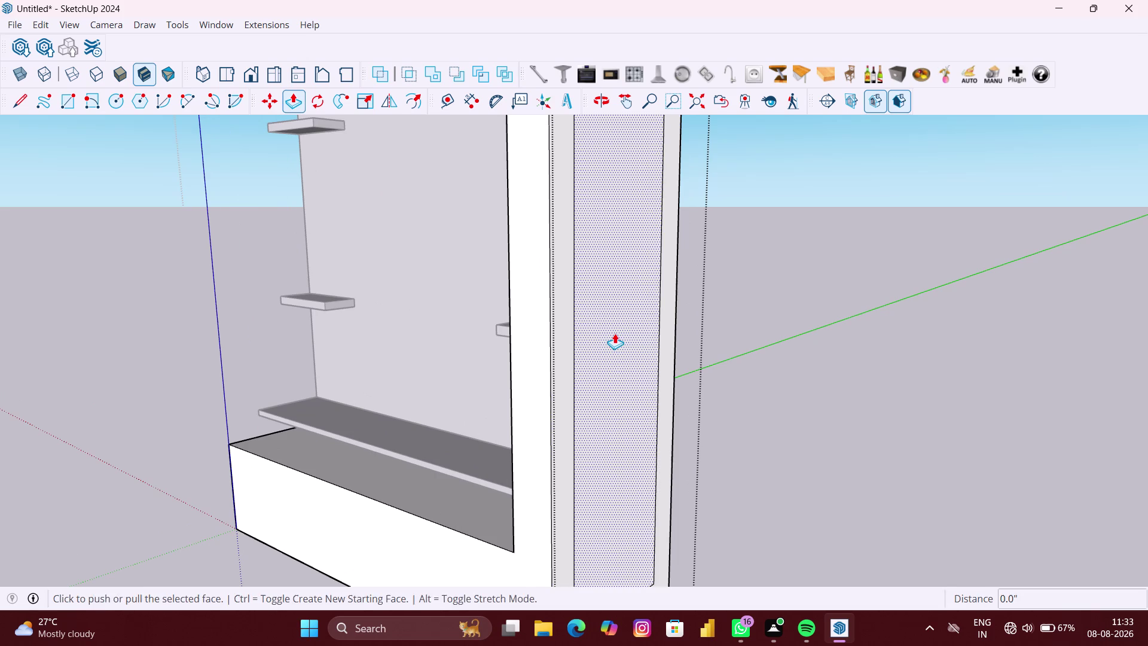
click(615, 333)
scroll(down, 3)
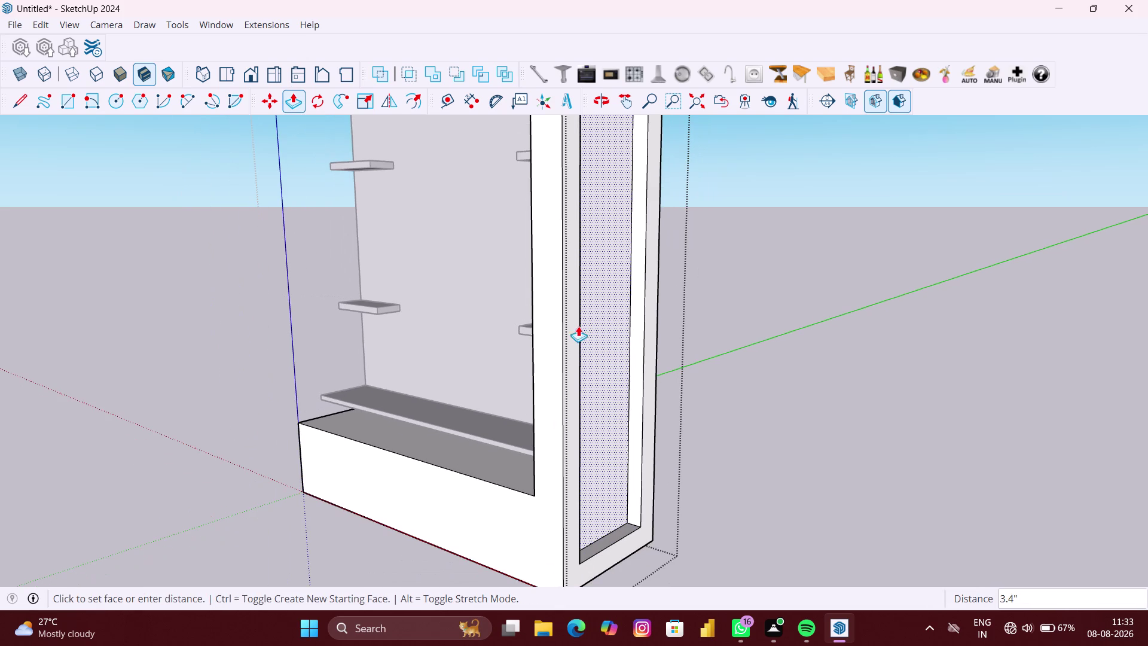
Push the inner face through the 6" panel thickness and check the new opening.
middle_drag(545, 312, 595, 332)
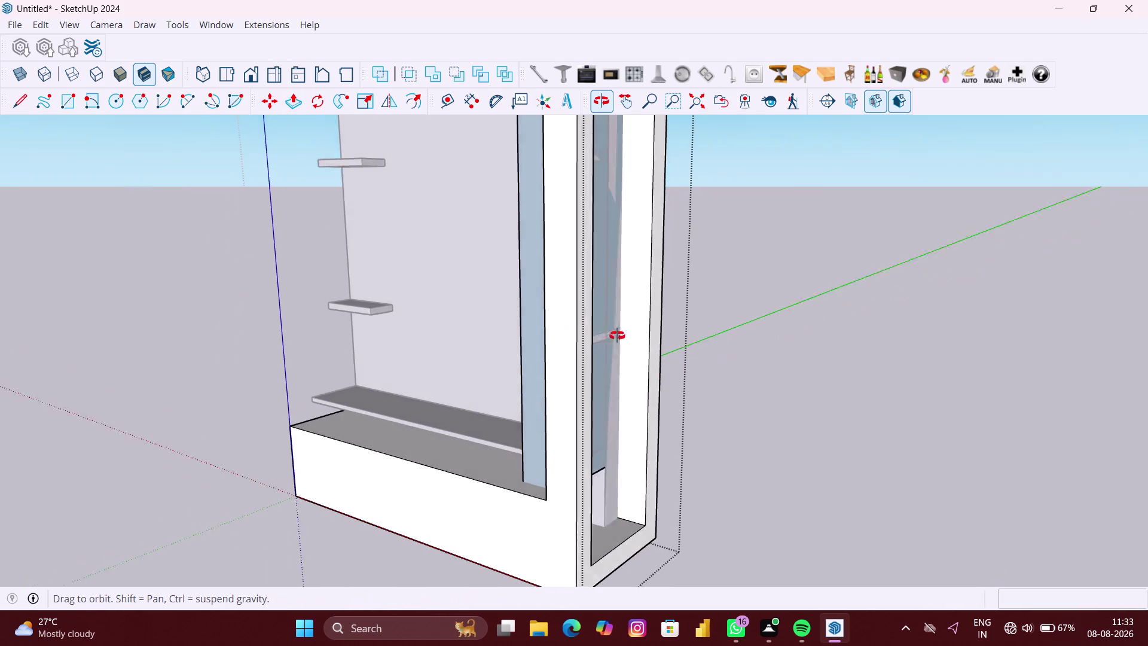
middle_drag(595, 332, 740, 347)
scroll(up, 3)
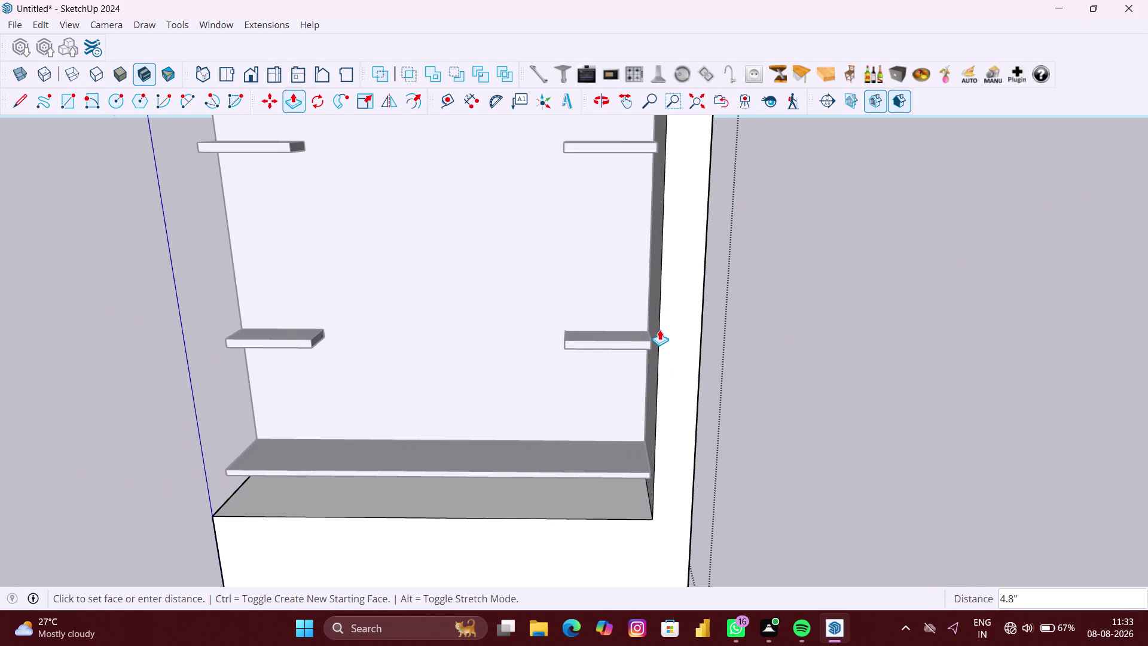
scroll(up, 3)
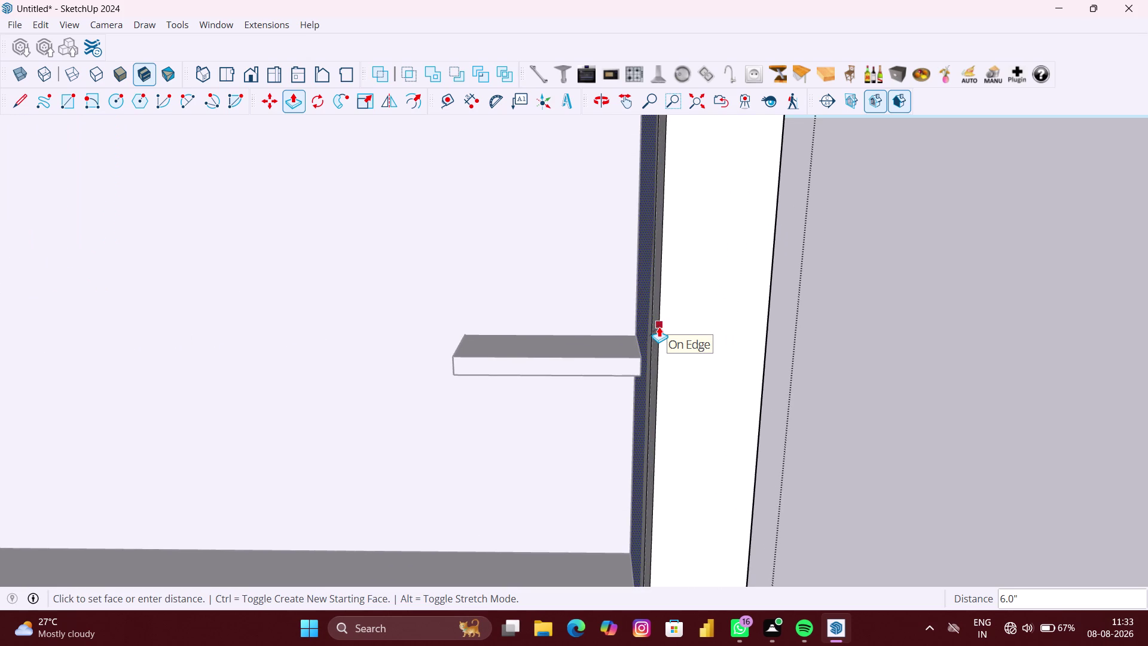
click(659, 326)
scroll(down, 3)
middle_drag(691, 336, 690, 337)
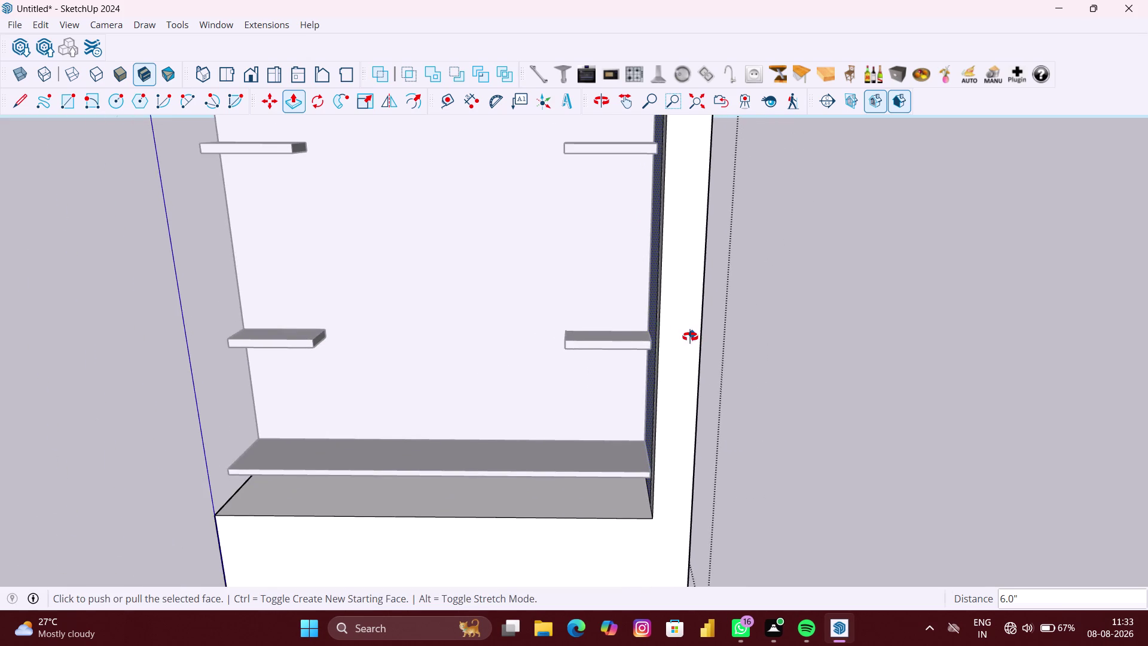
middle_drag(690, 337, 432, 339)
middle_drag(684, 346, 596, 346)
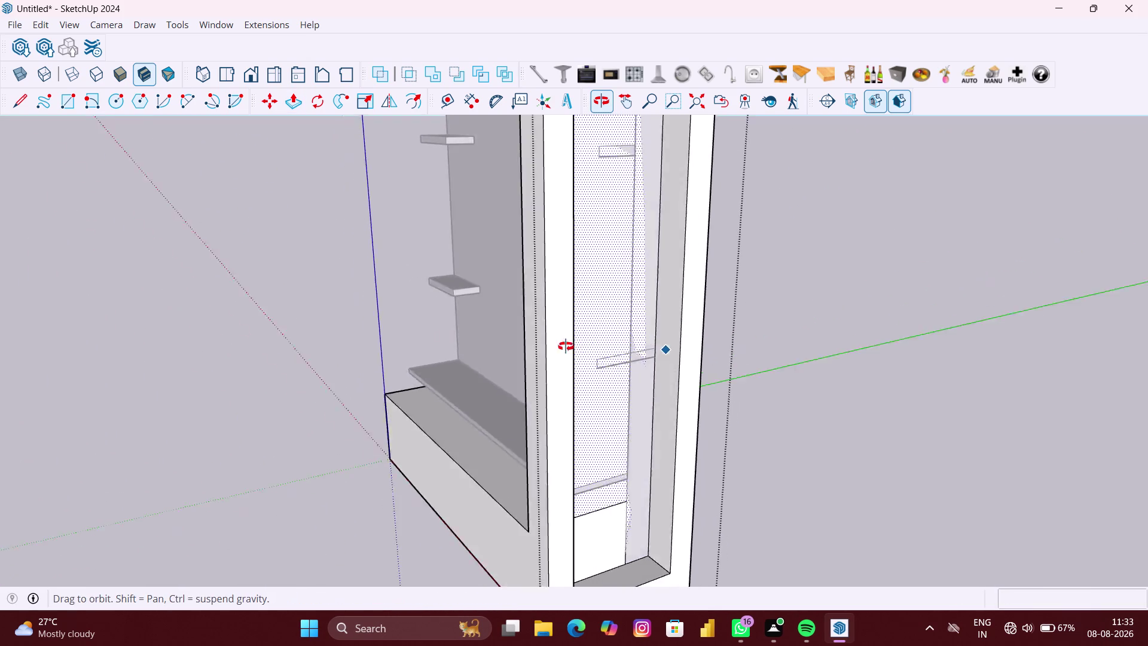
middle_drag(596, 346, 496, 346)
key(space)
Select the leftover face in the side panel opening and delete it.
click(511, 324)
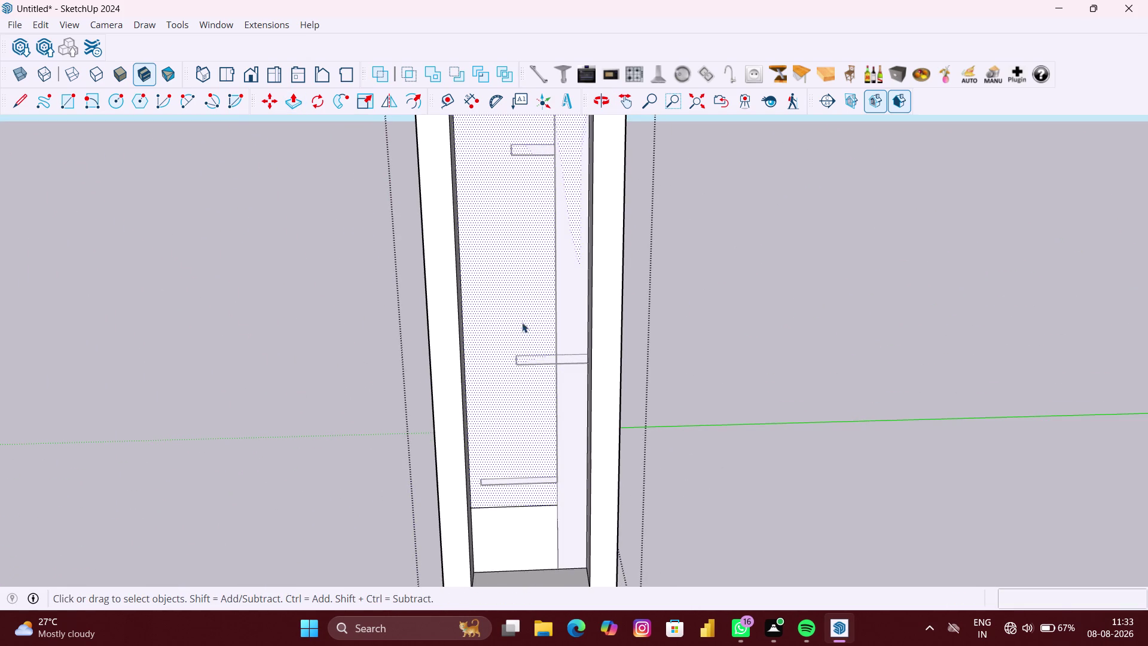
double_click(525, 319)
scroll(down, 3)
scroll(down, 3)
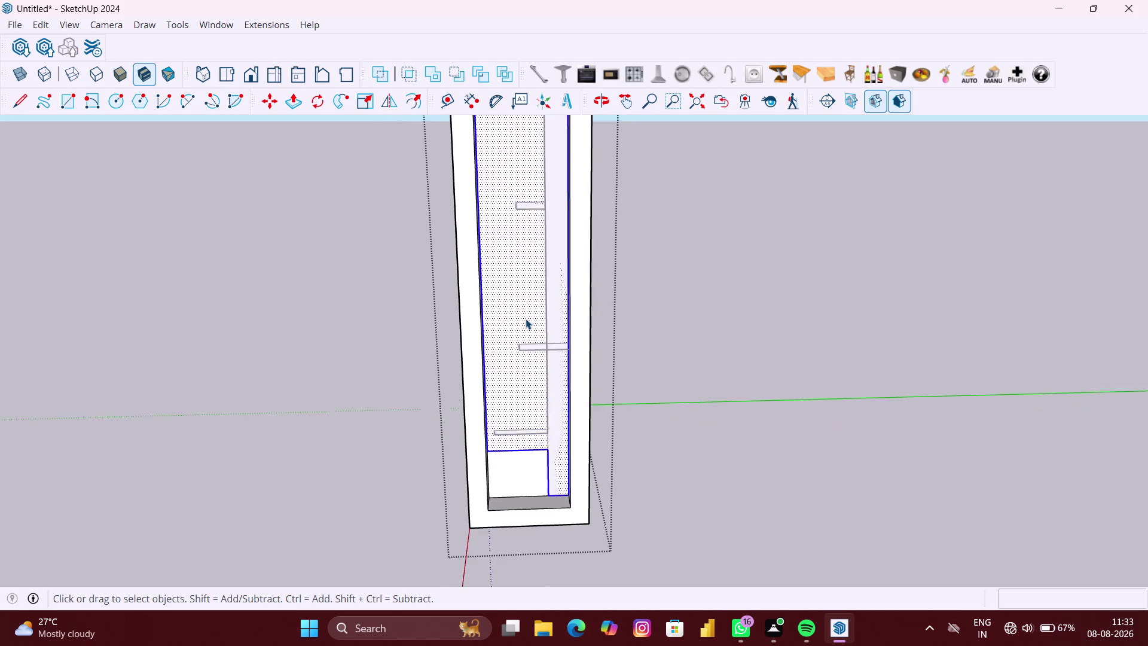
scroll(down, 3)
scroll(down, 3)
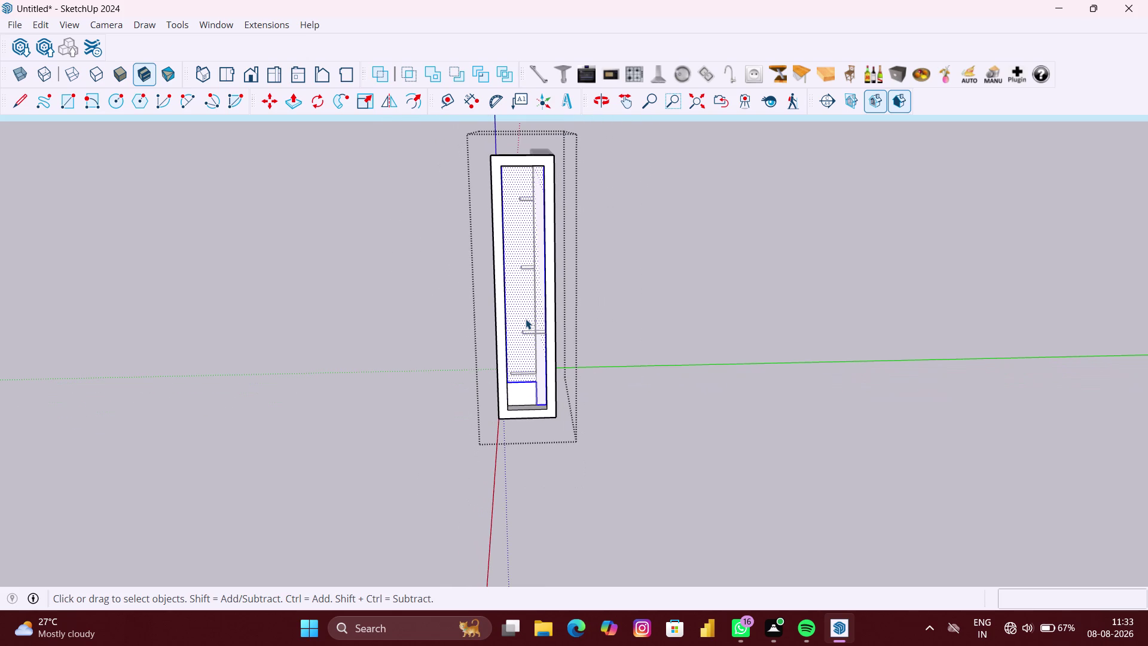
key(Delete)
scroll(down, 3)
Orbit around the cabinet to inspect the side opening, then bring up options for the inner side face.
middle_drag(530, 339, 529, 338)
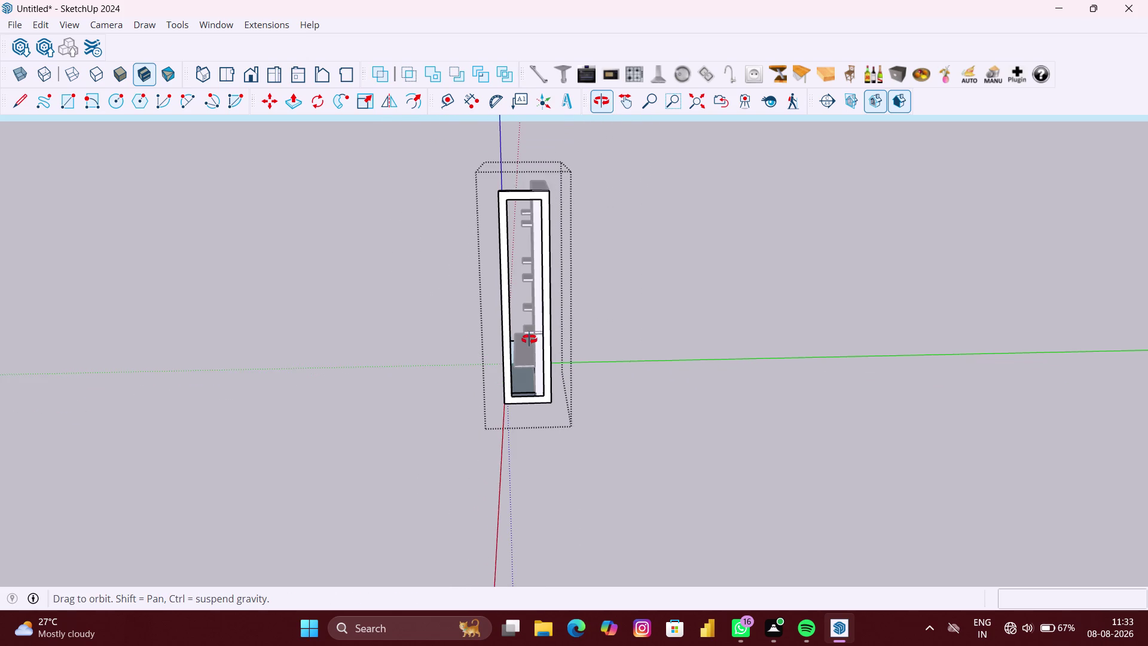
middle_drag(529, 339, 967, 294)
middle_drag(586, 296, 745, 299)
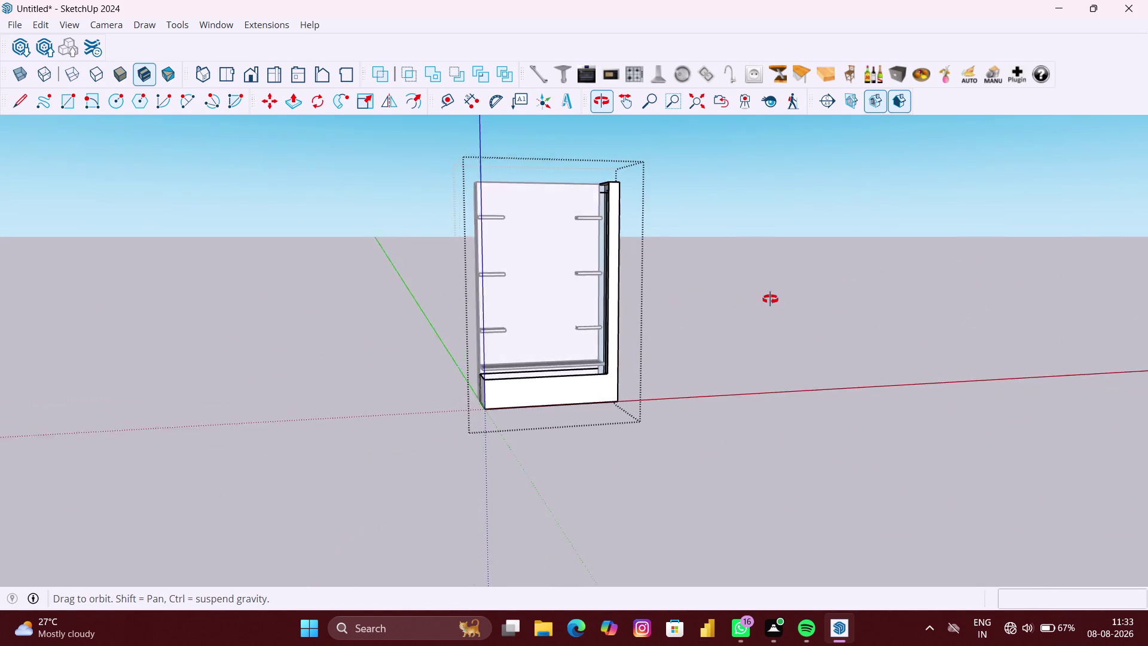
middle_drag(745, 299, 898, 299)
scroll(up, 3)
click(596, 315)
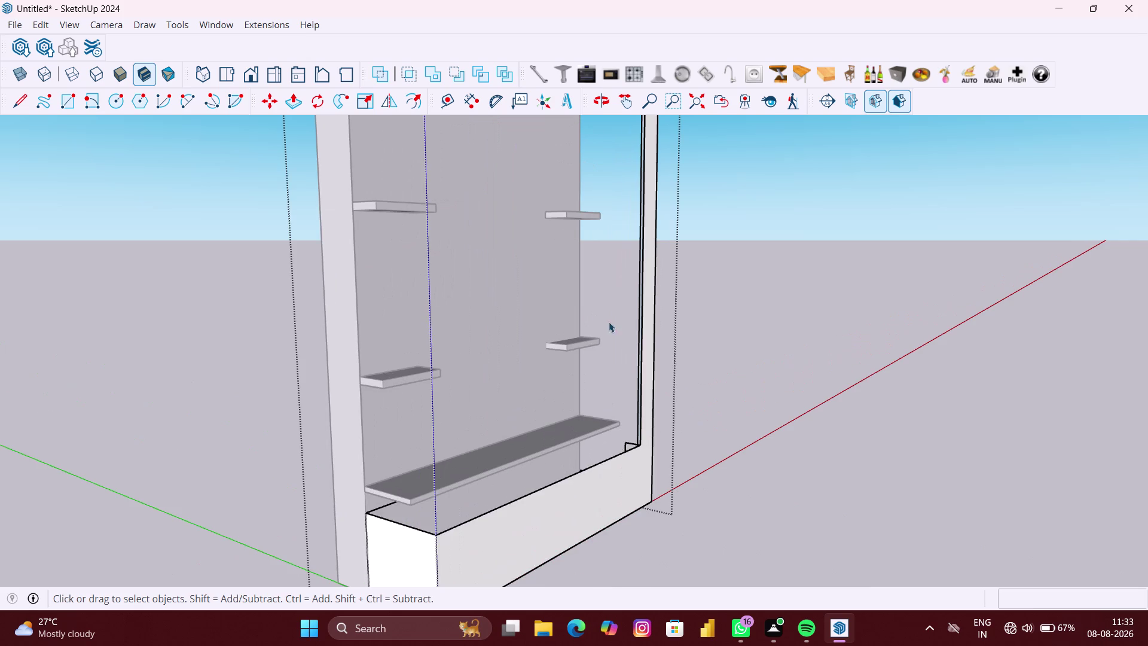
scroll(down, 3)
middle_drag(714, 350, 258, 353)
middle_drag(670, 397, 491, 383)
scroll(up, 3)
middle_drag(610, 448, 532, 445)
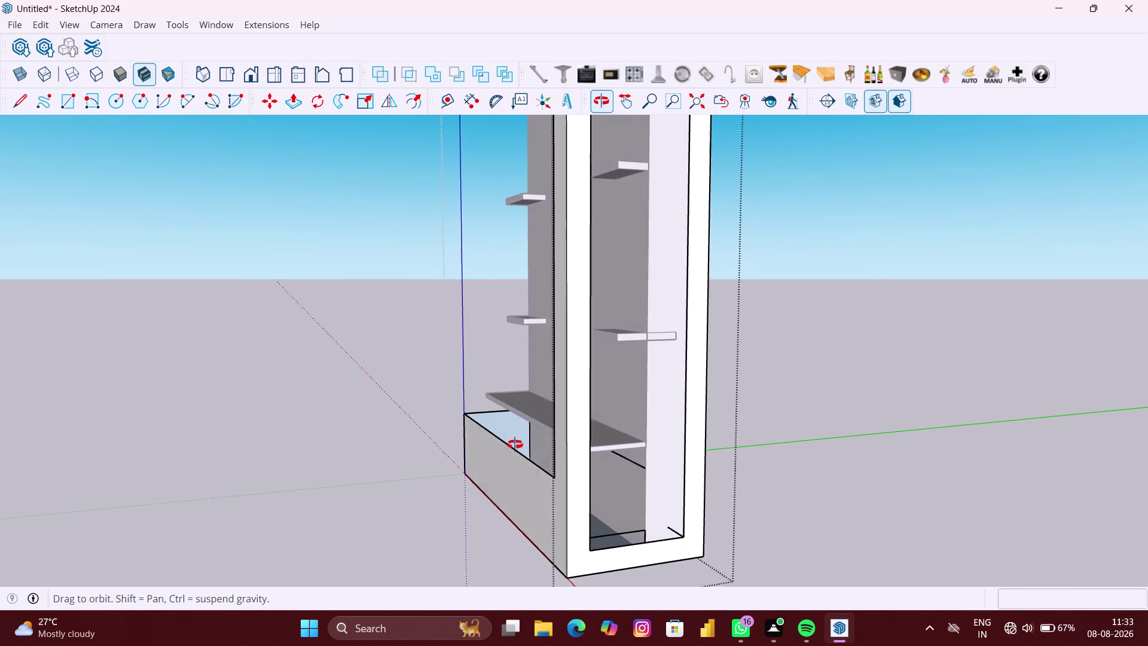
middle_drag(532, 445, 431, 443)
scroll(down, 3)
click(547, 472)
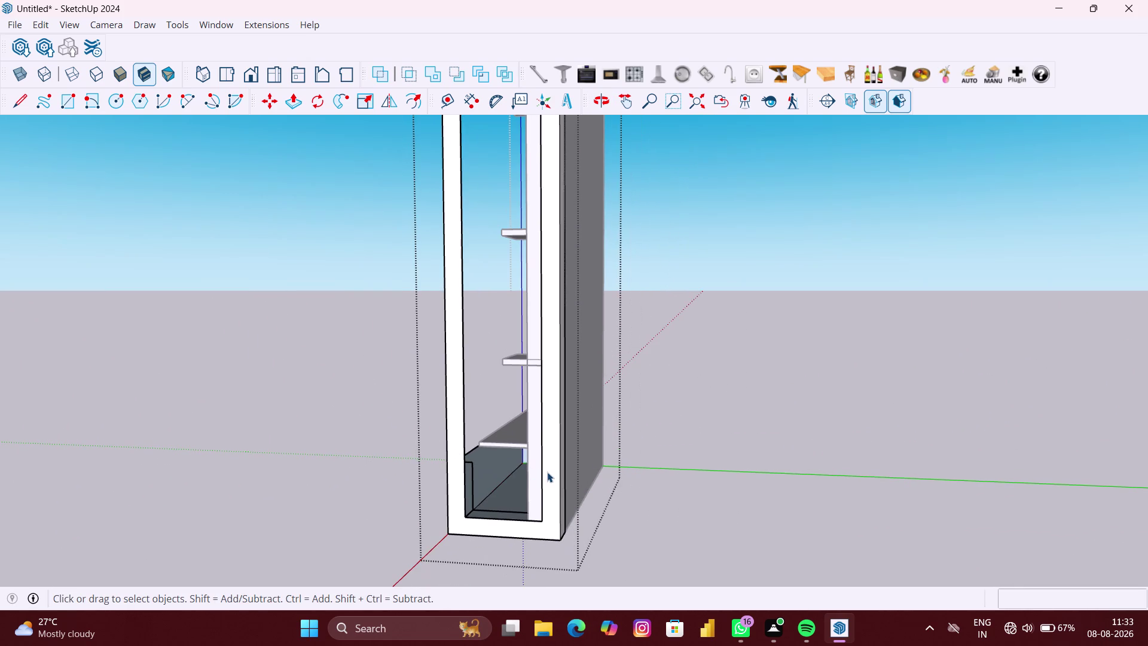
right_click(547, 472)
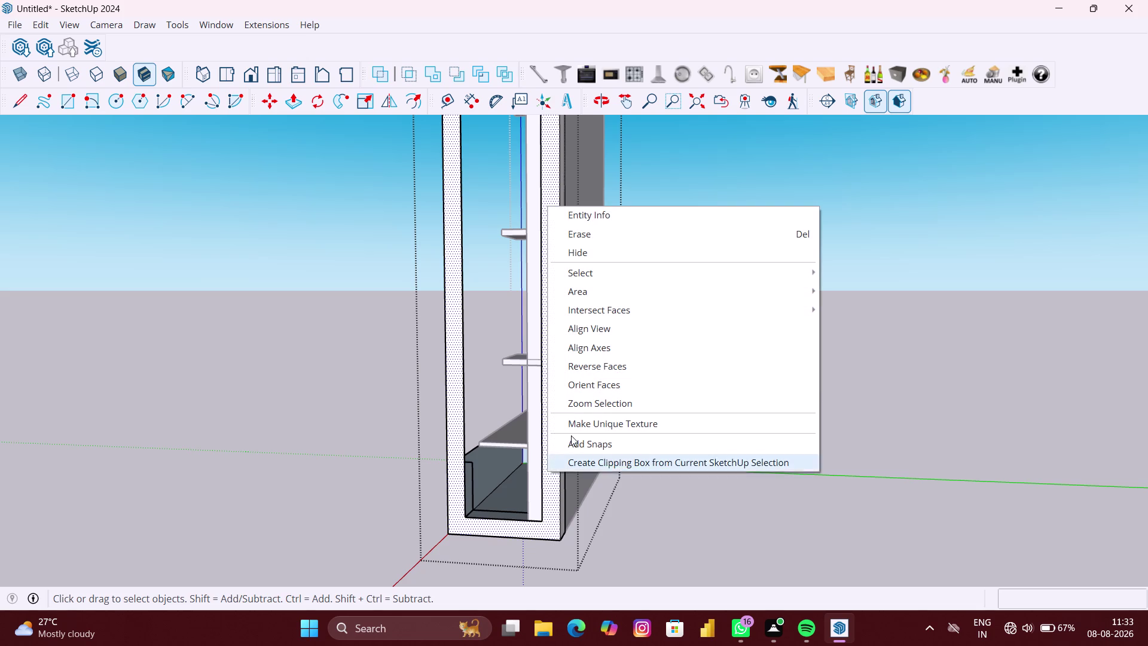
Select the inner face of the side panel and bring up its options.
click(579, 251)
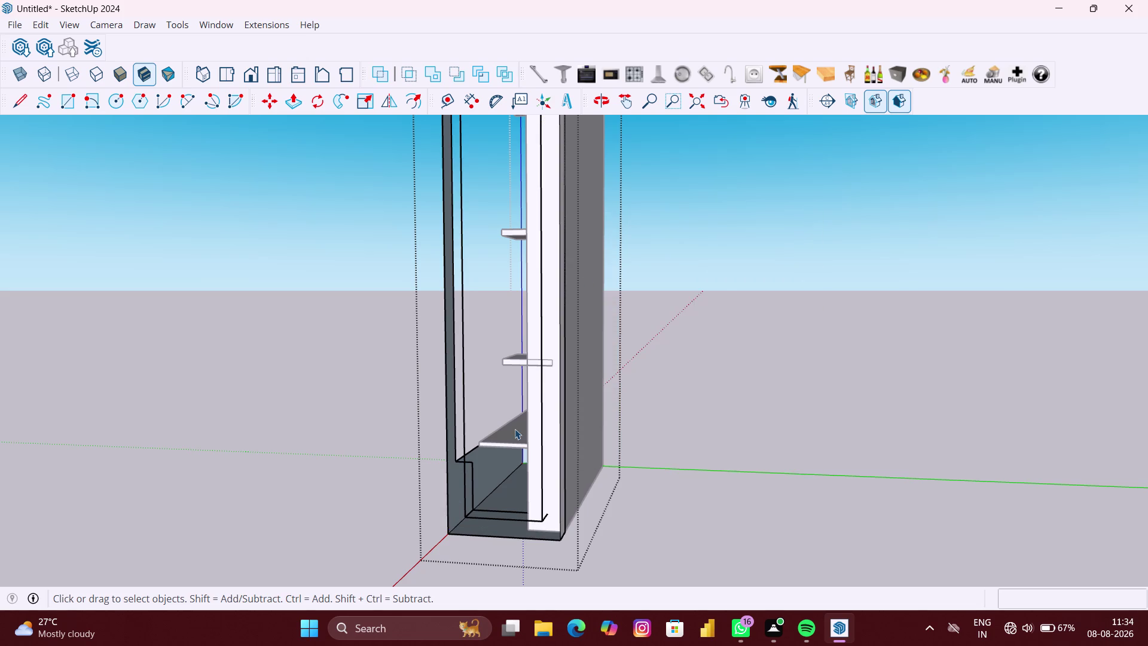
scroll(down, 3)
scroll(up, 3)
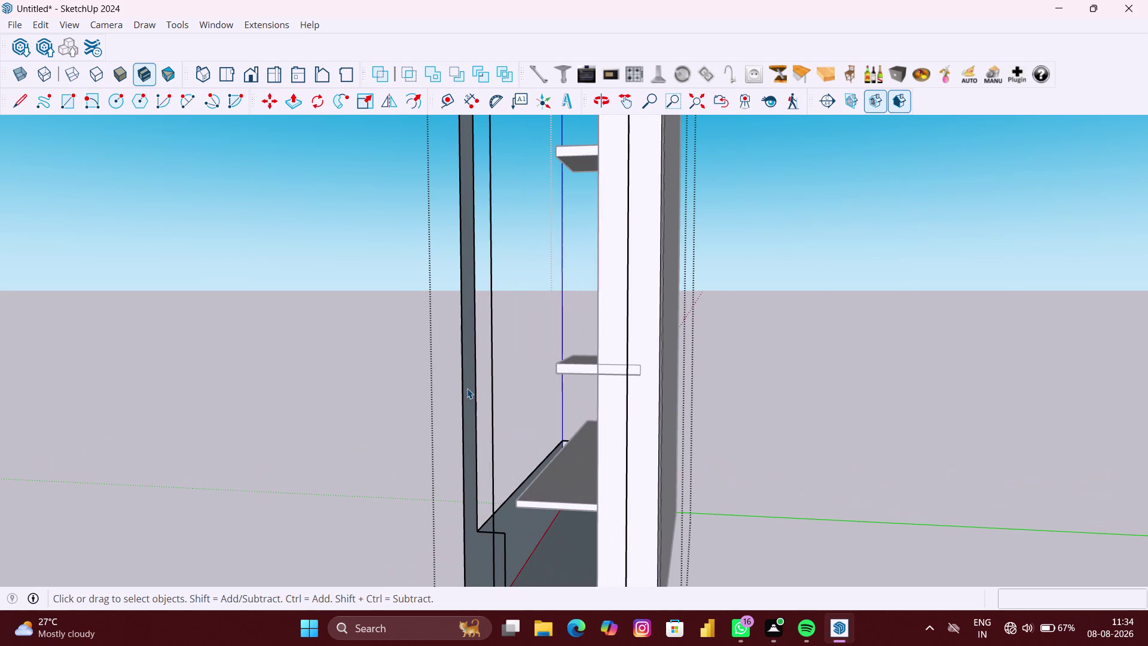
click(467, 388)
right_click(467, 388)
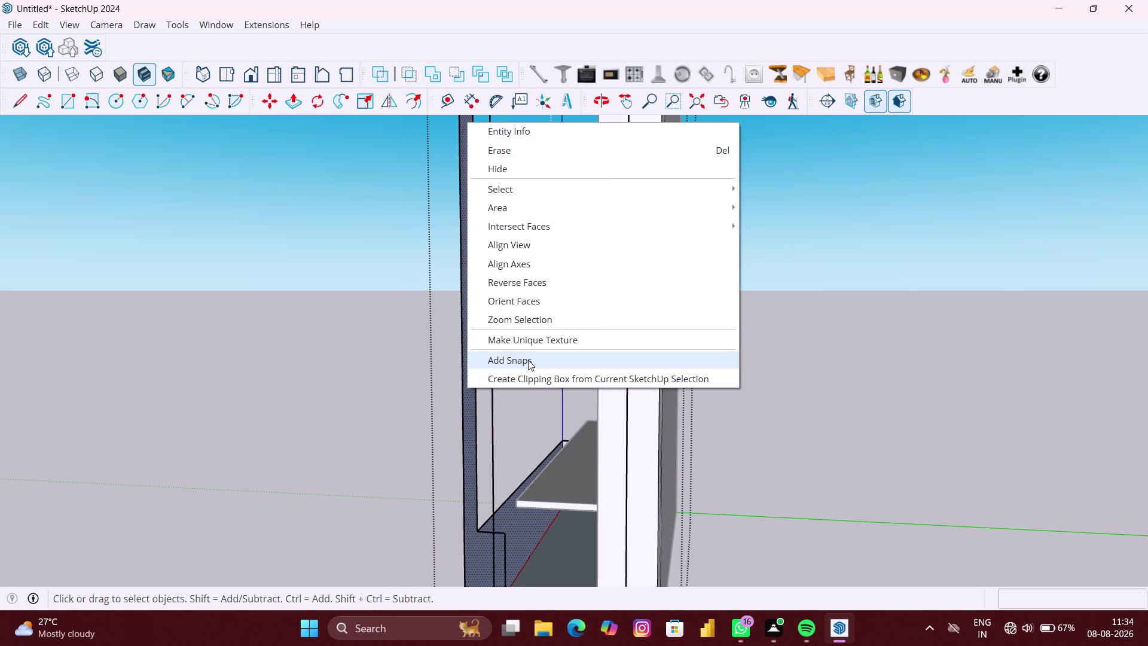
Undo the recent side-panel edits and orbit to face the side panel.
key(ctrl+z)
key(ctrl+z)
click(929, 437)
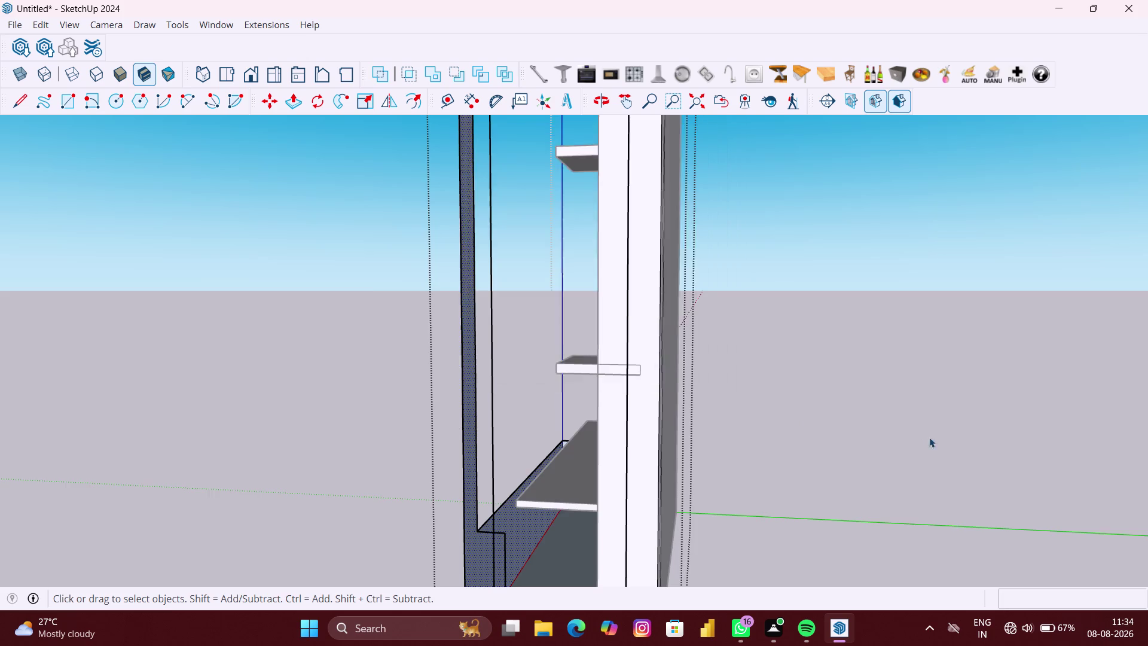
key(ctrl+z)
key(ctrl+z)
scroll(down, 3)
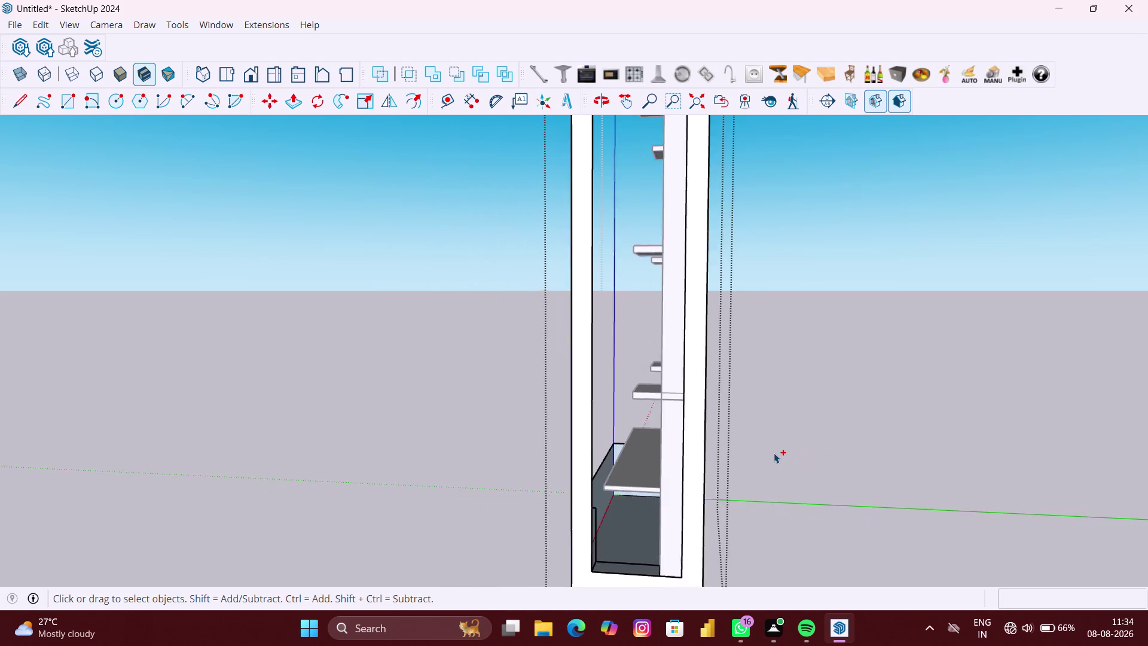
scroll(down, 3)
key(ctrl+z)
key(ctrl+z)
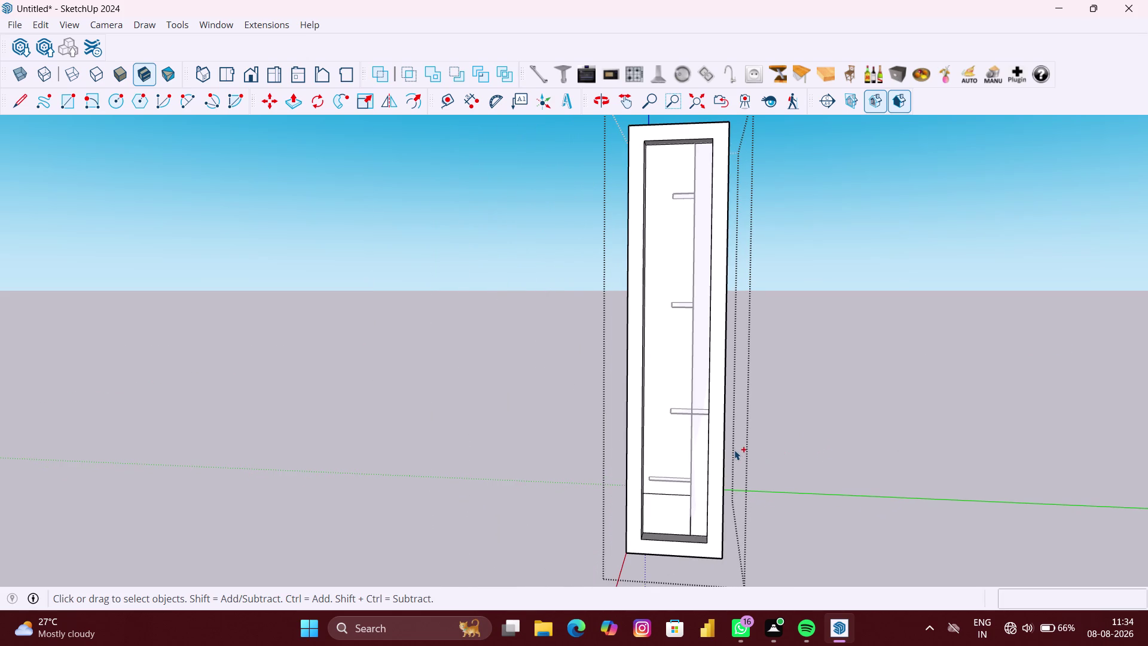
key(ctrl+z)
middle_drag(720, 454, 876, 510)
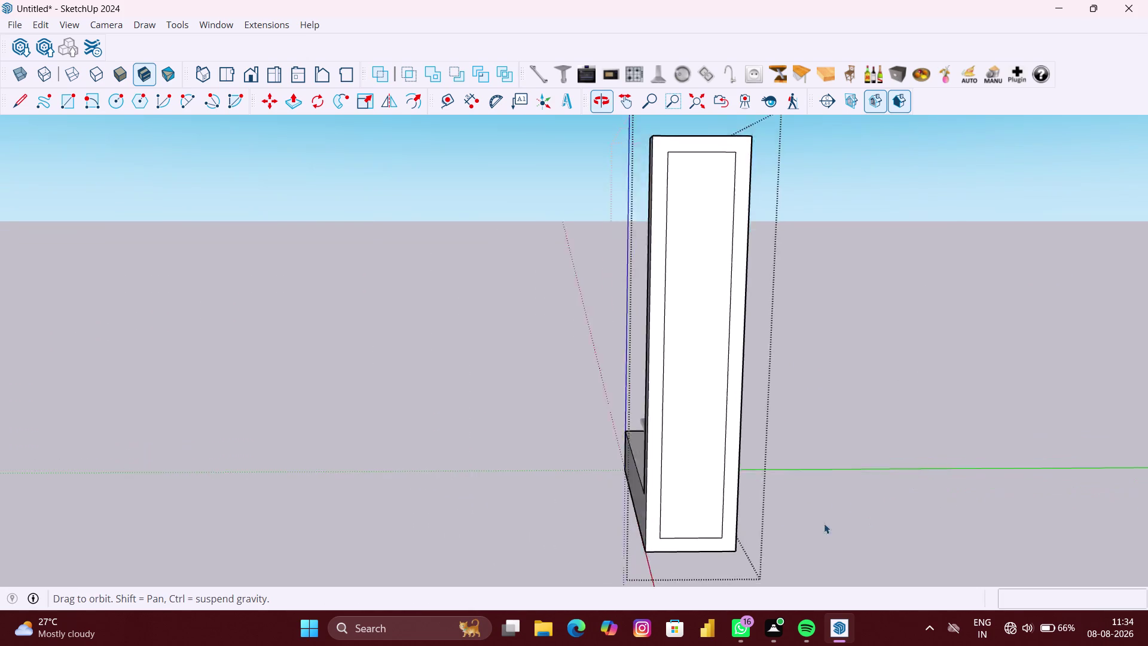
scroll(up, 3)
Push/Pull the inset face near the base, setting its push distance.
key(p)
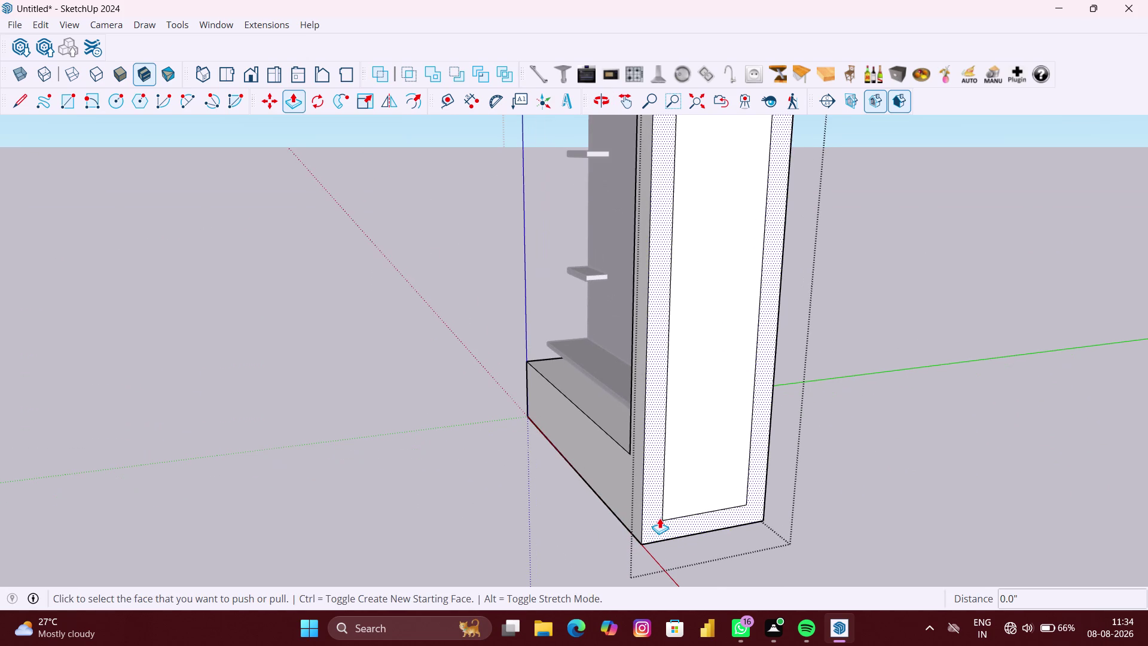
click(656, 517)
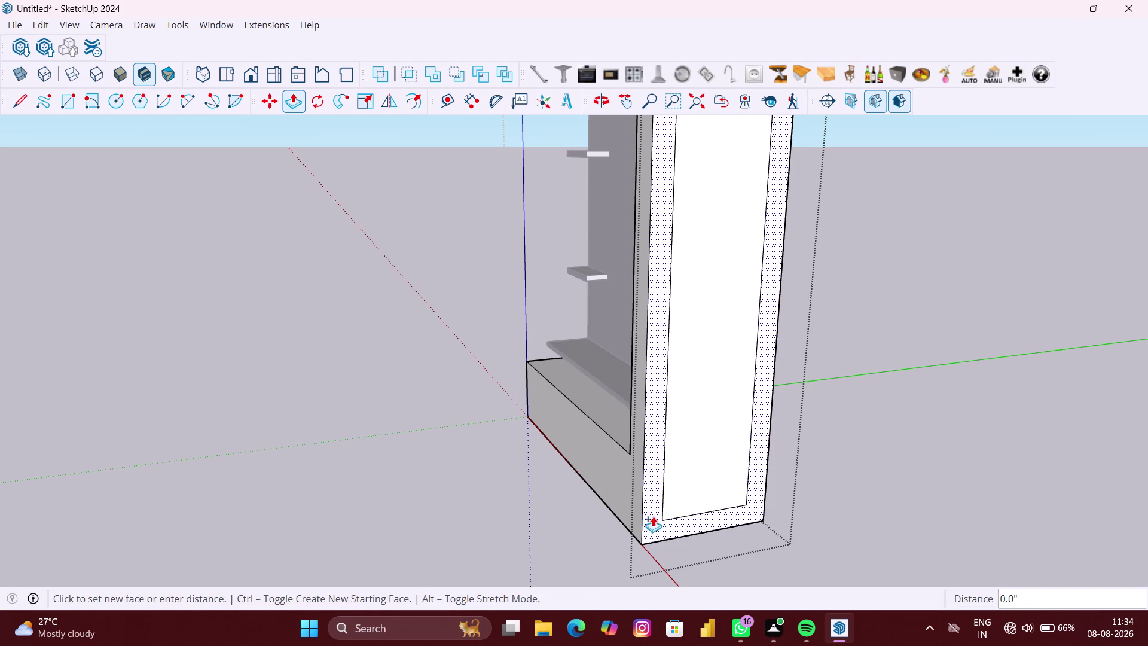
middle_drag(636, 504, 901, 558)
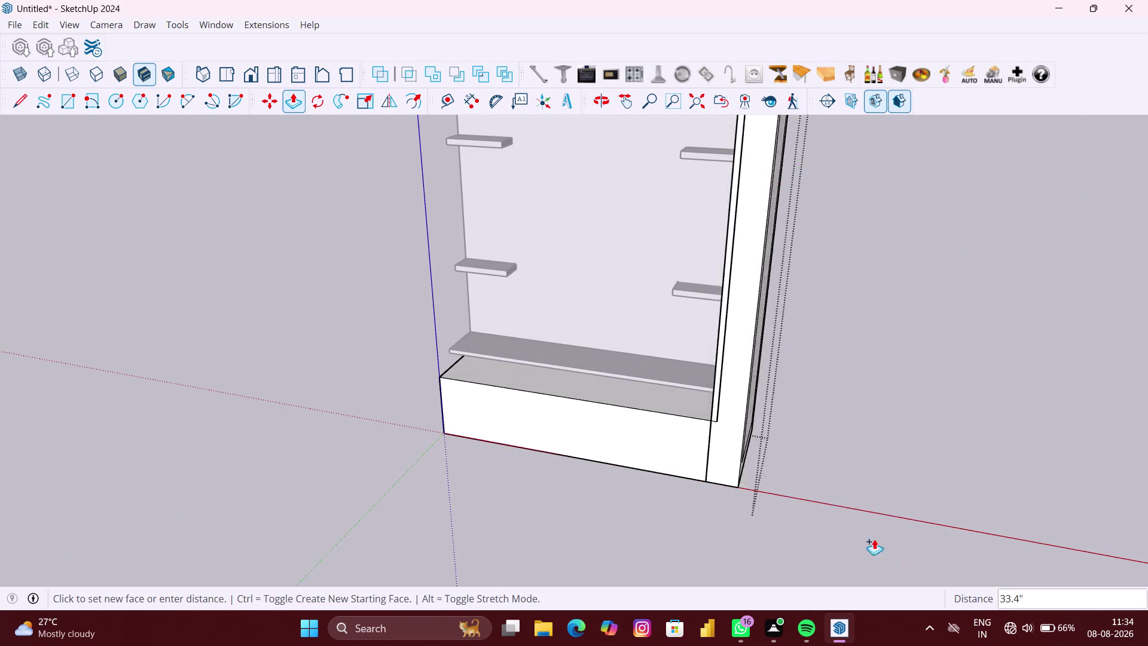
scroll(up, 3)
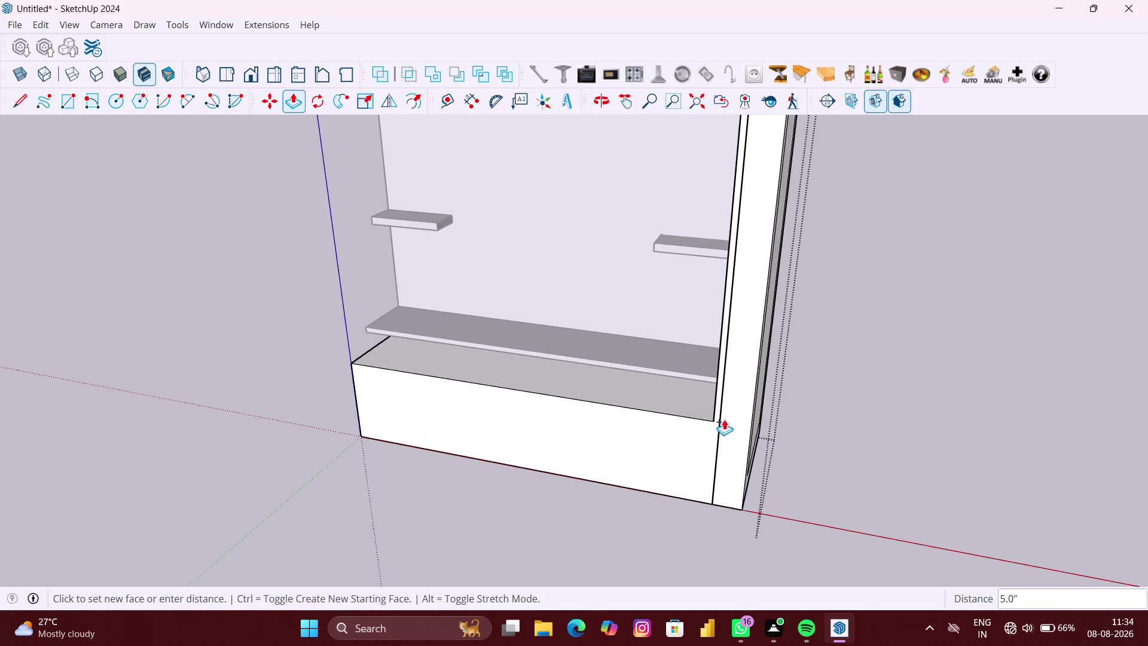
scroll(up, 3)
click(708, 414)
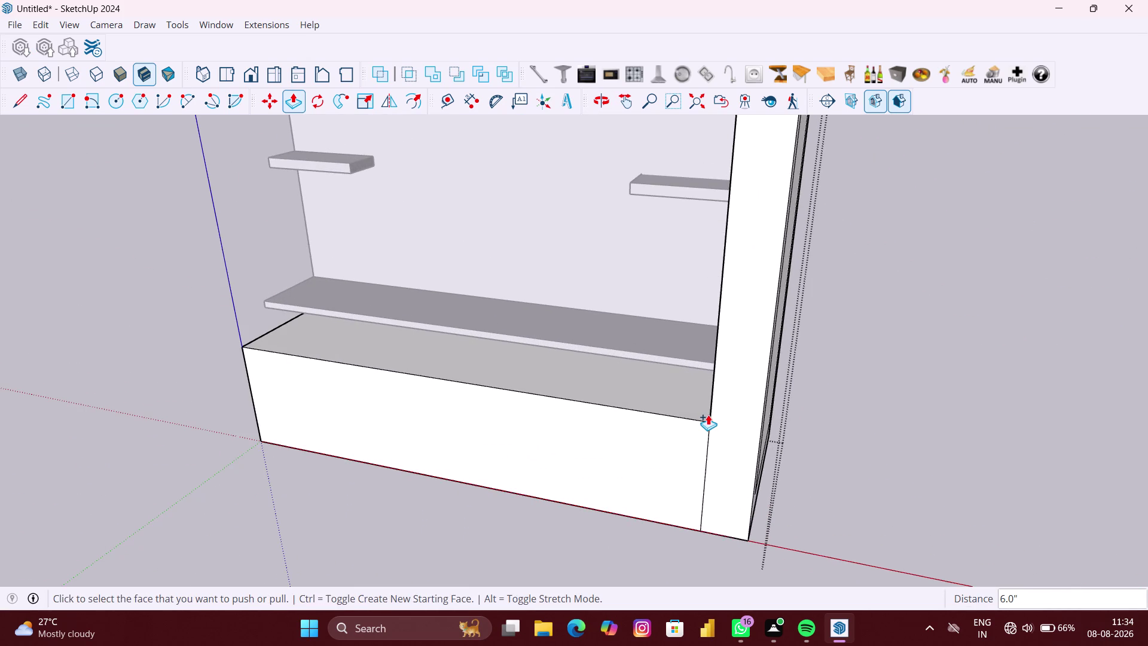
scroll(down, 3)
key(space)
Orbit to the side panel and push its inset face to a set depth.
middle_drag(785, 411, 783, 412)
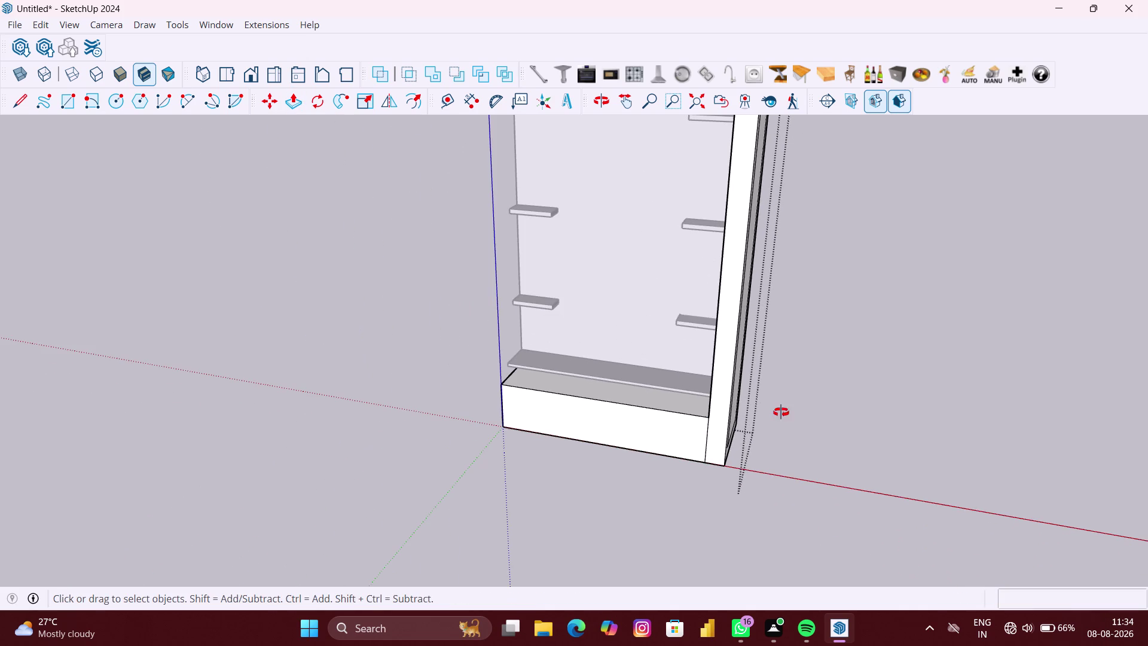
middle_drag(783, 412, 526, 387)
scroll(up, 3)
click(692, 409)
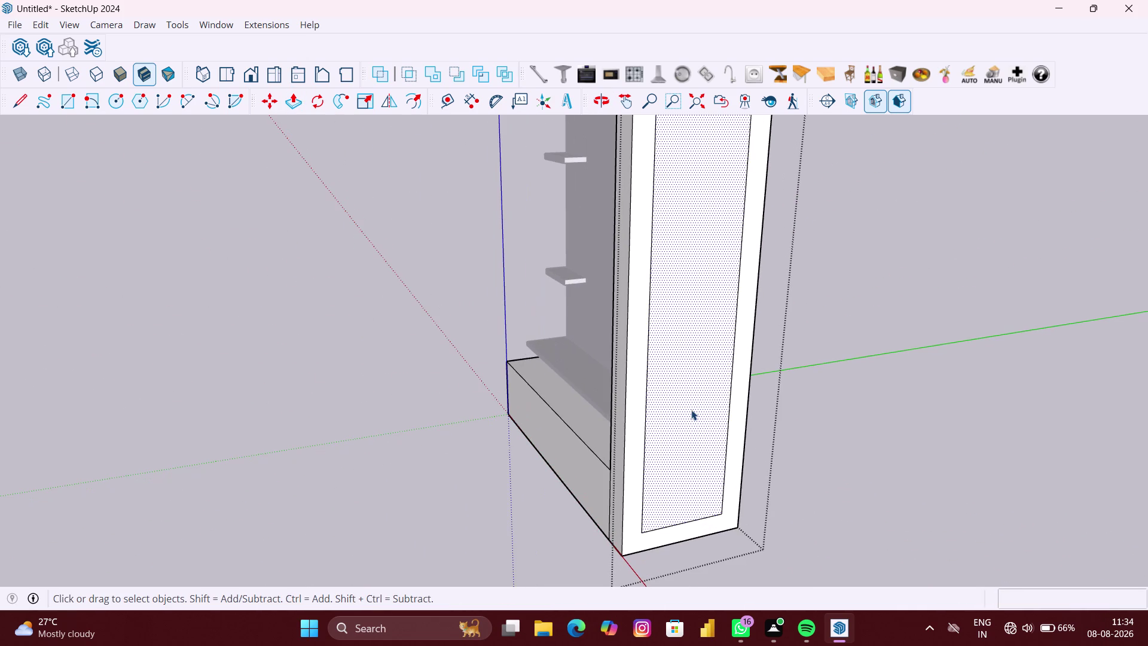
key(p)
click(691, 409)
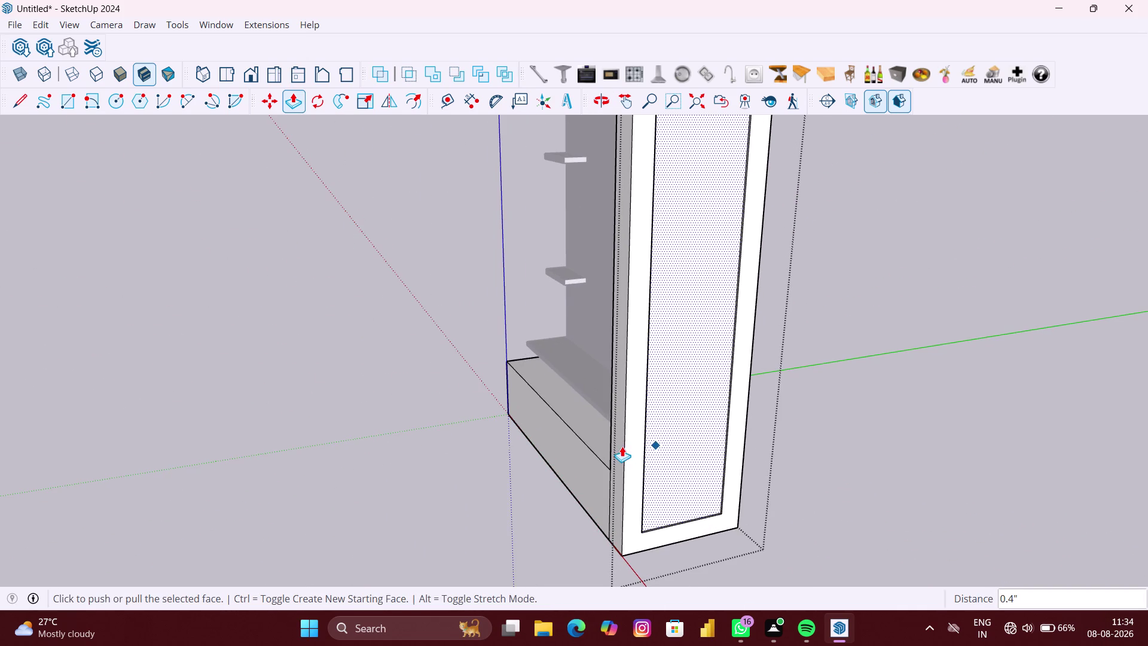
middle_drag(618, 444, 842, 475)
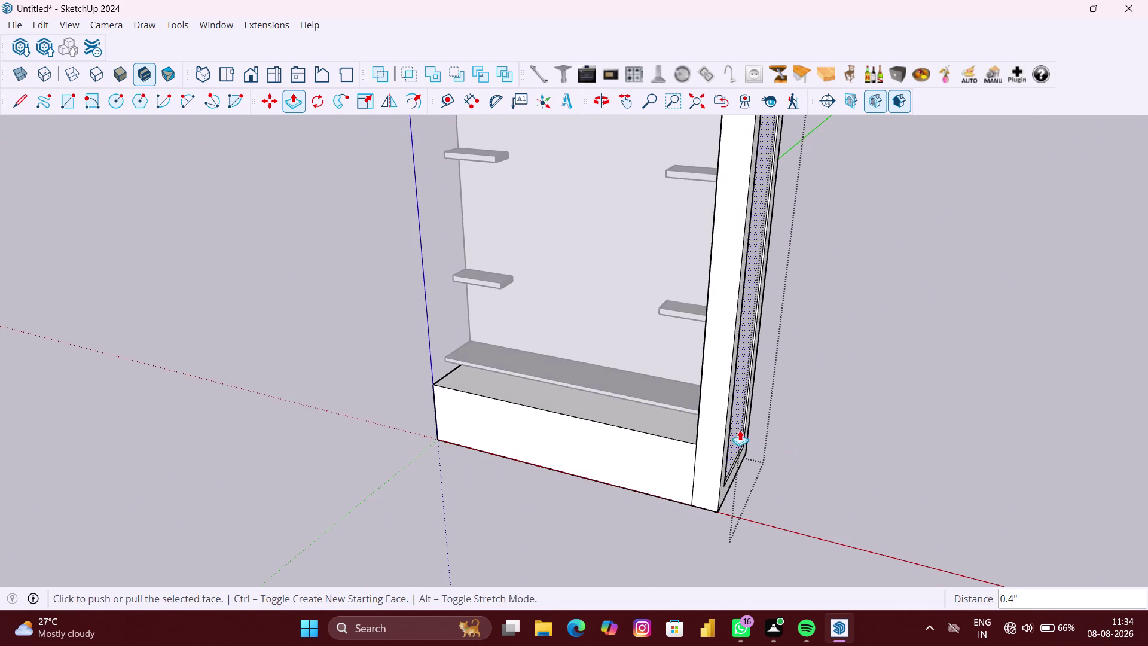
click(696, 412)
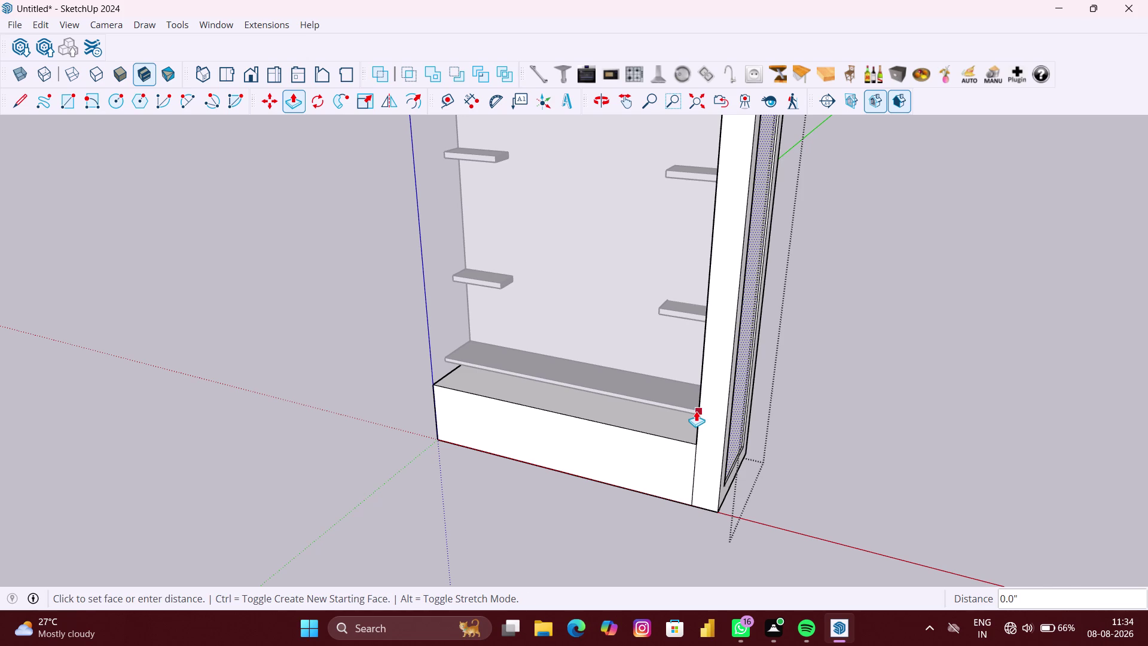
scroll(down, 3)
key(space)
Reselect the inset face and recess it into the side panel.
scroll(up, 3)
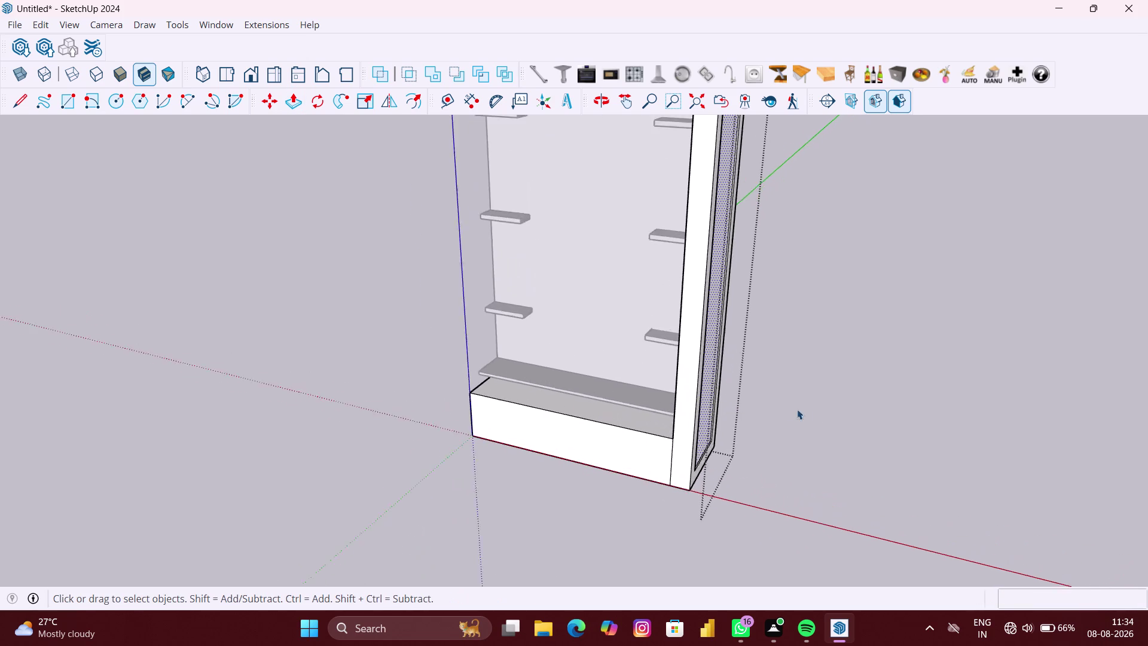
click(817, 410)
scroll(up, 3)
double_click(684, 408)
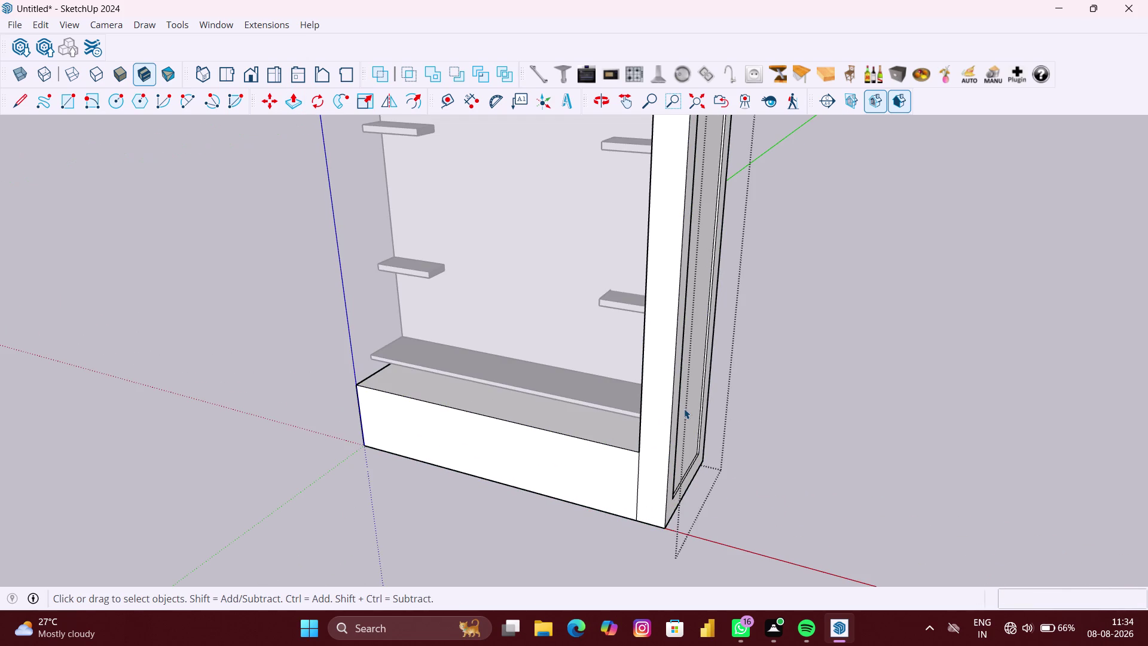
click(684, 408)
key(p)
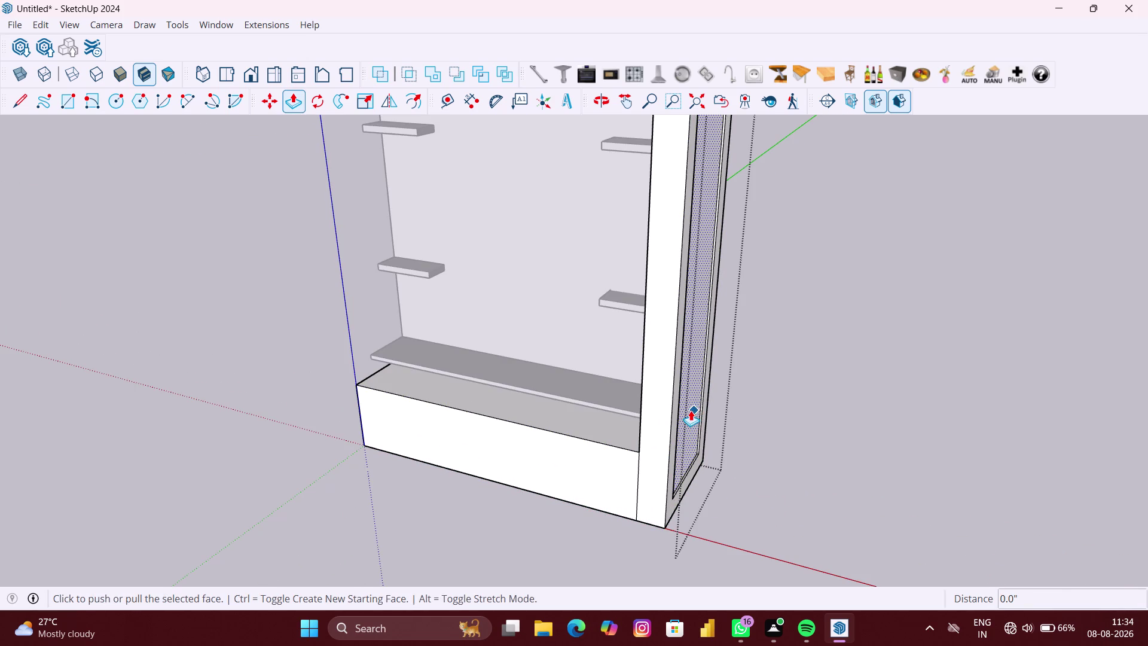
click(690, 411)
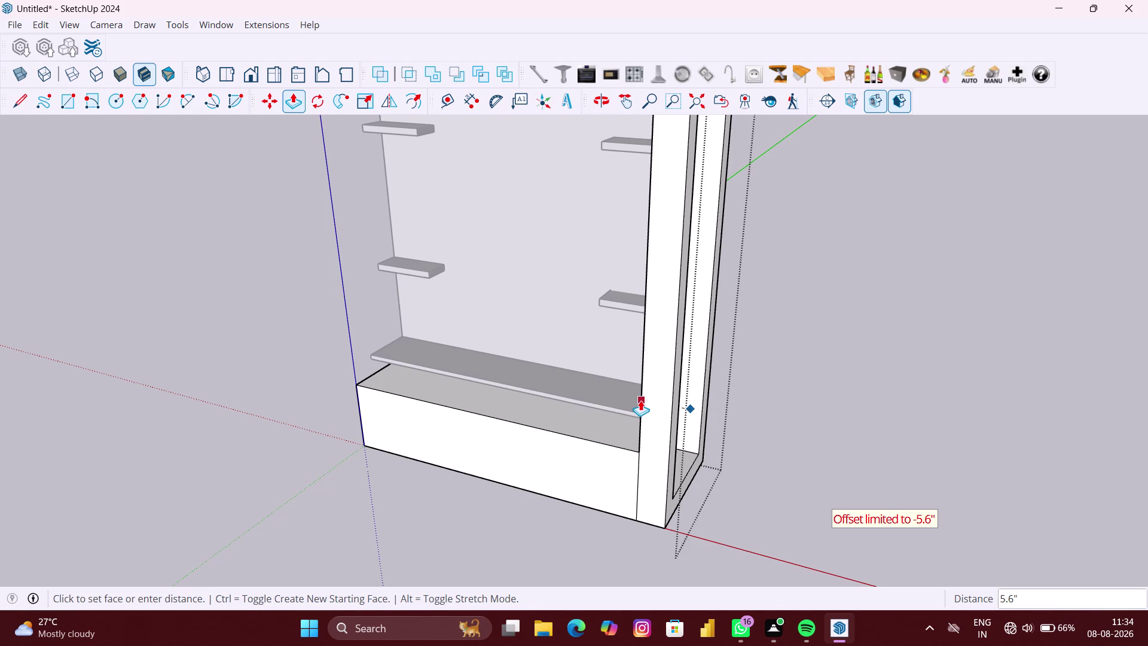
click(640, 400)
scroll(down, 3)
middle_drag(720, 421, 429, 375)
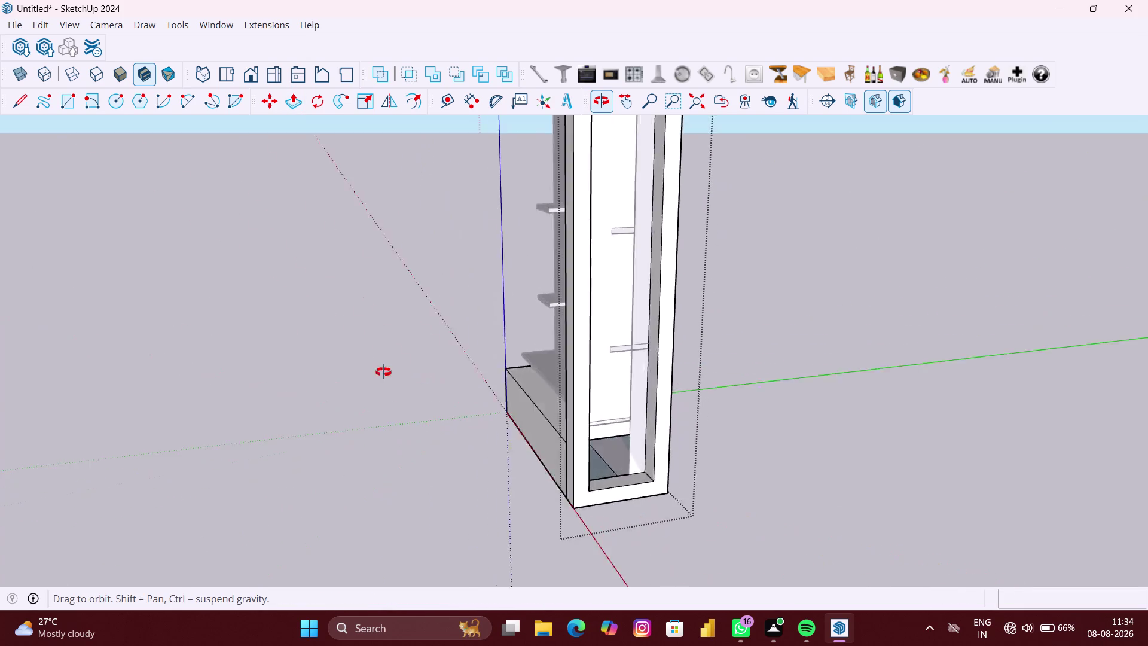
middle_drag(429, 375, 380, 372)
scroll(down, 3)
key(space)
Orbit to look into the cabinet and around to its shelved face.
scroll(down, 3)
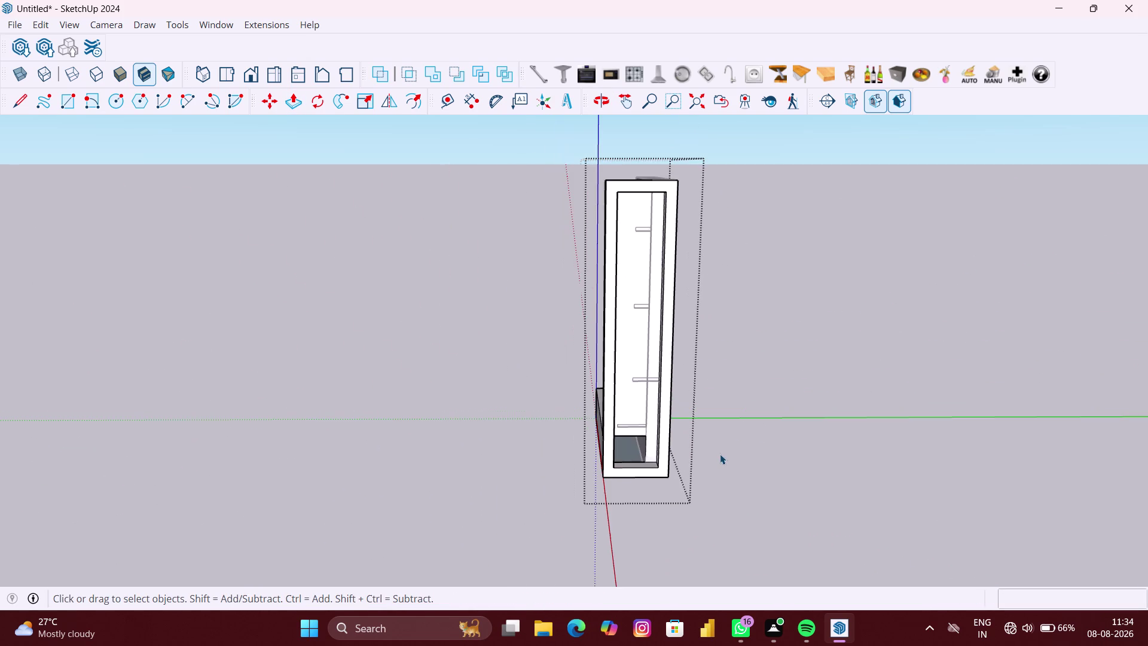
middle_drag(717, 454, 710, 391)
scroll(up, 3)
click(758, 433)
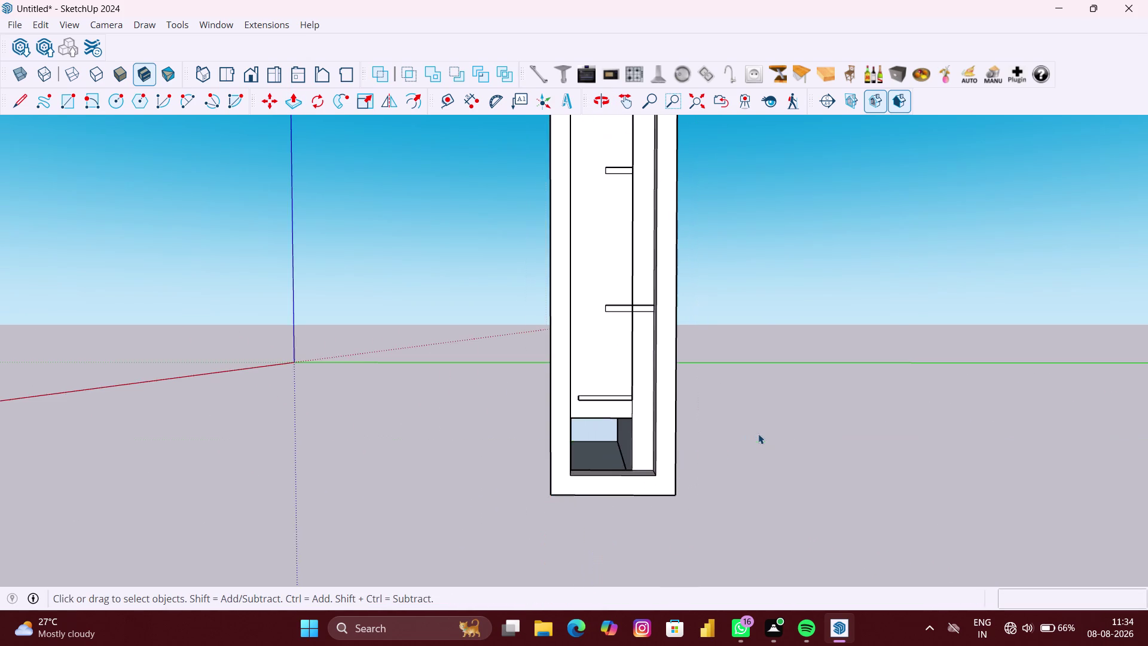
scroll(down, 3)
middle_drag(700, 455, 947, 423)
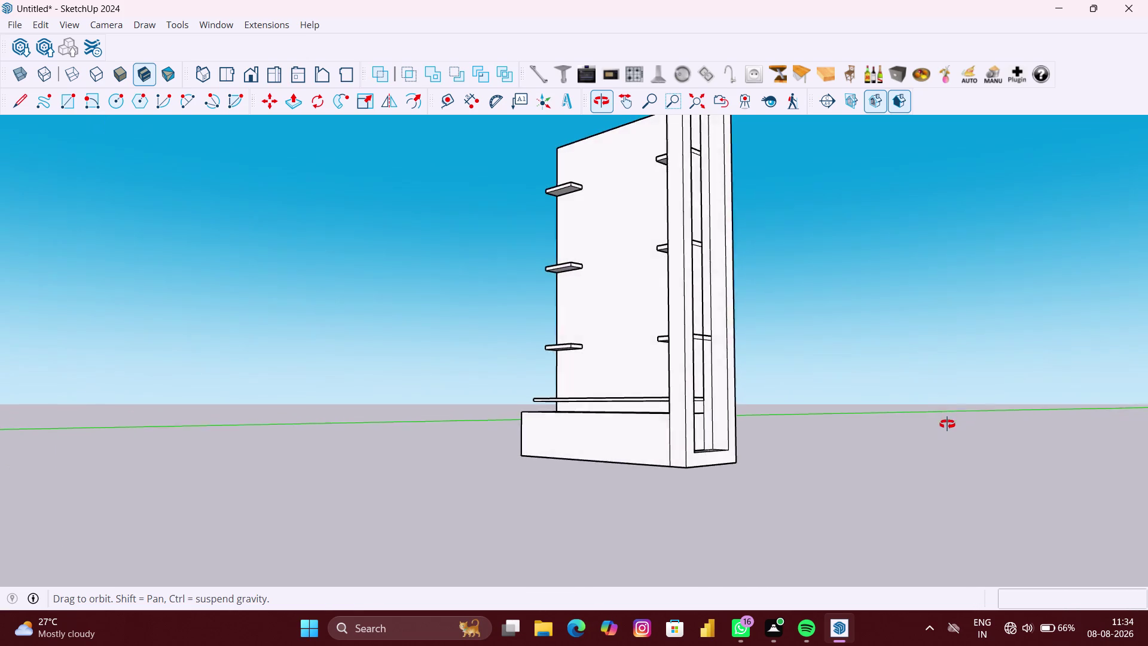
middle_drag(946, 424, 788, 421)
scroll(up, 3)
Open the cabinet group for editing, delete a selected piece, and zoom into the recess.
click(655, 365)
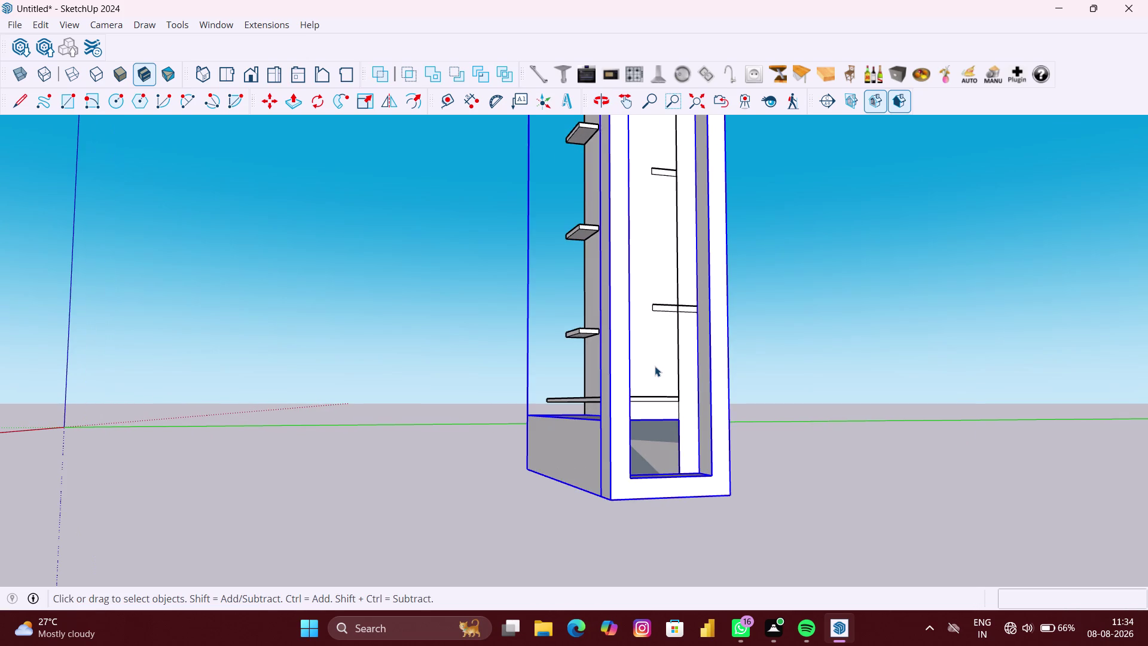
double_click(654, 366)
click(651, 366)
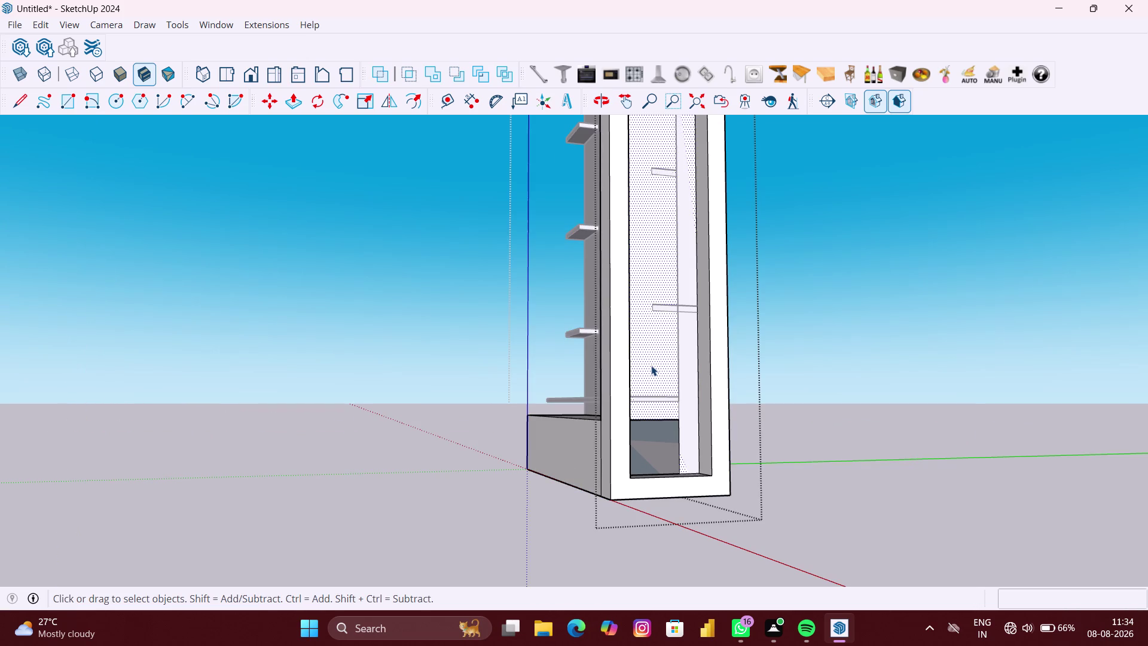
key(Delete)
click(687, 365)
scroll(up, 3)
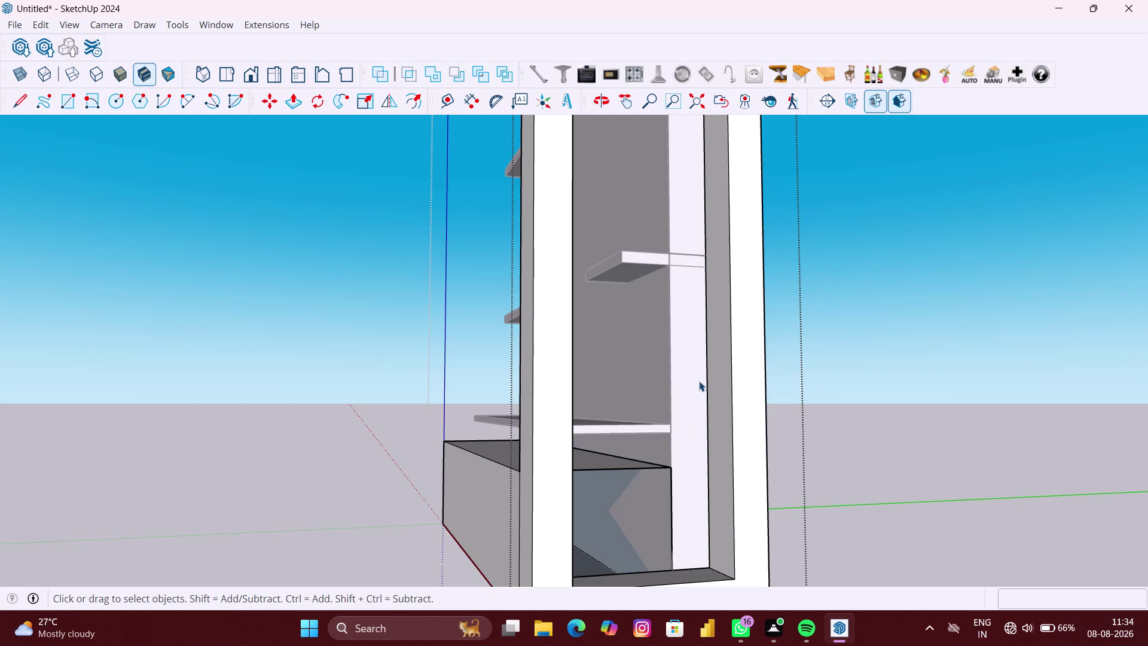
scroll(down, 3)
middle_drag(699, 381, 633, 390)
scroll(down, 3)
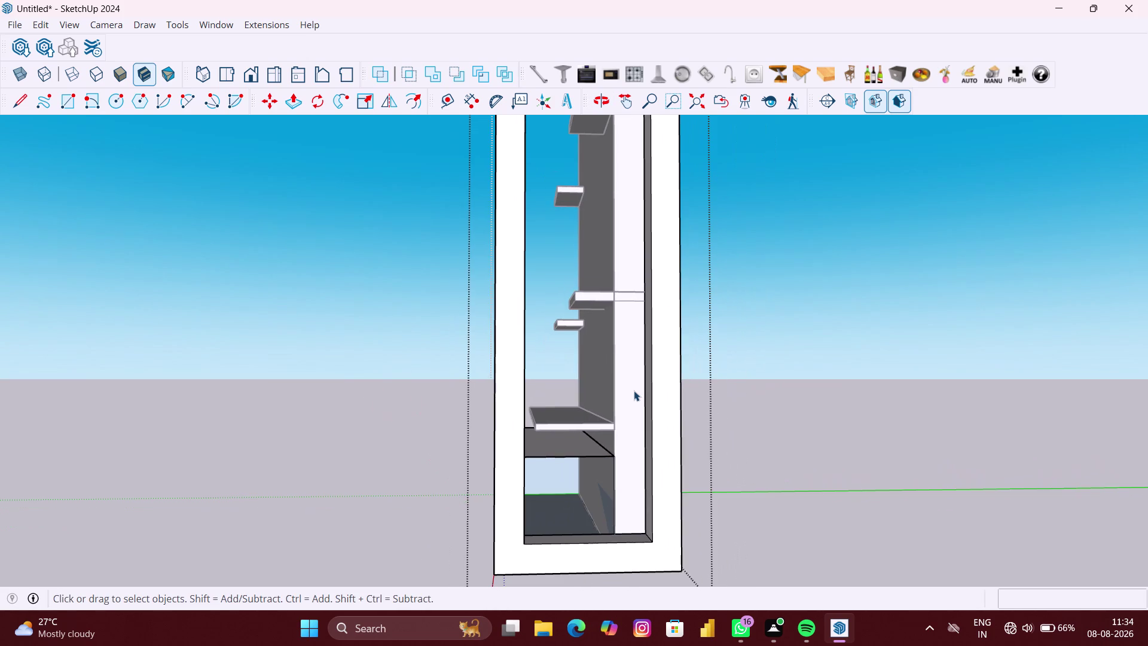
scroll(down, 3)
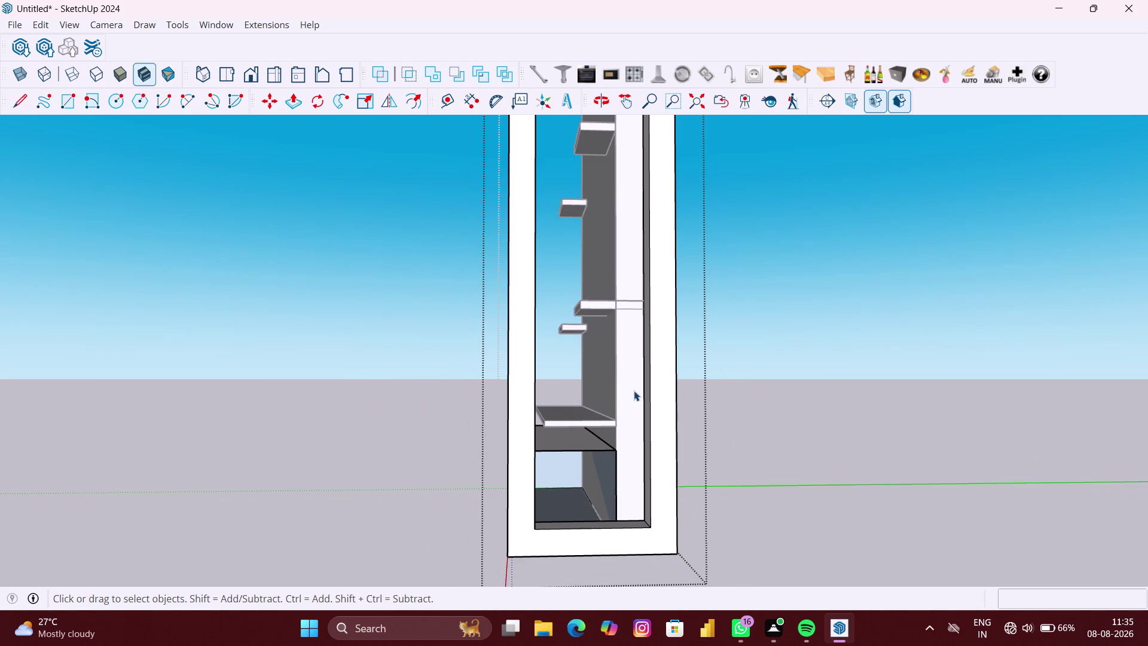
scroll(down, 3)
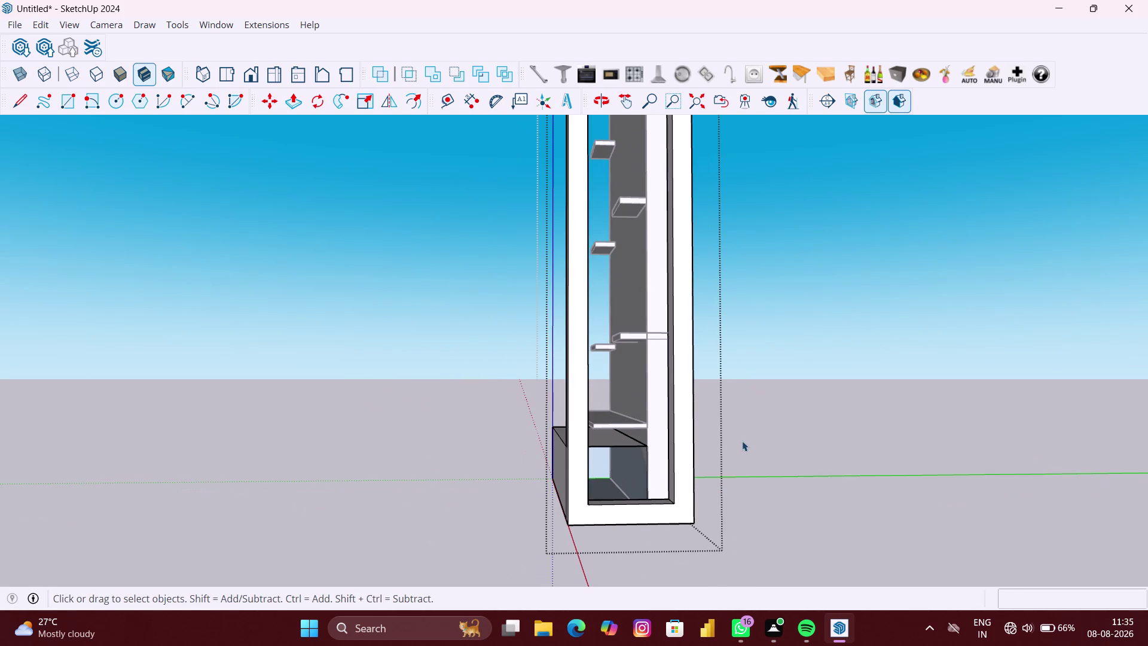
middle_drag(726, 473, 682, 508)
scroll(up, 3)
scroll(down, 3)
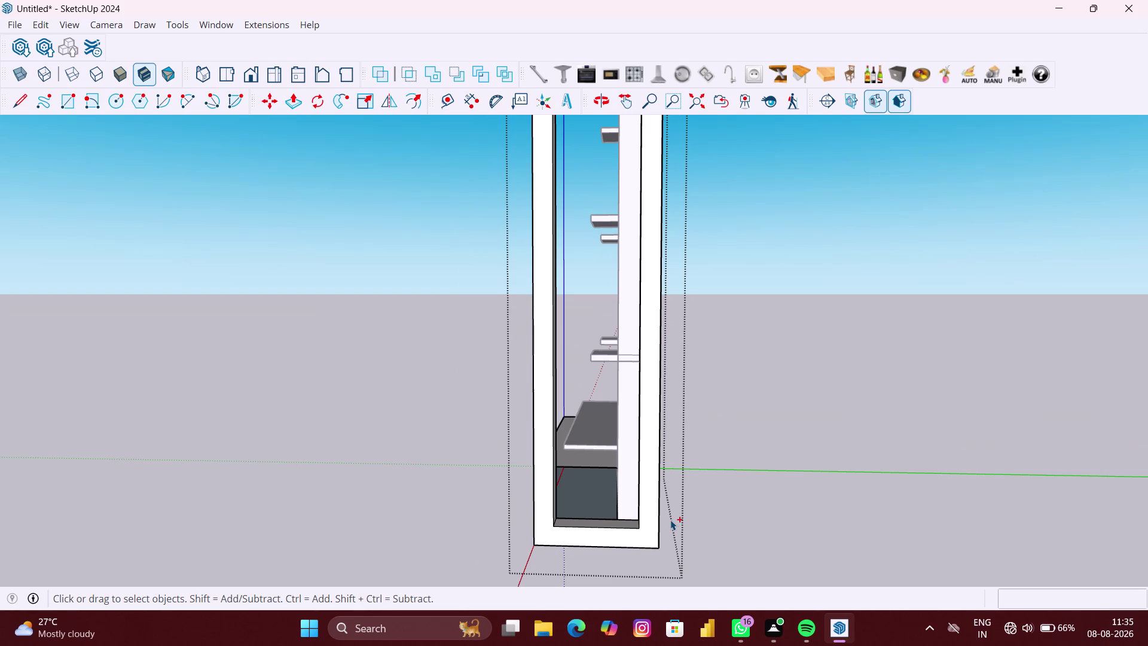
Undo the recent pushes and deletion to restore the flat inset side panel.
key(ctrl+z)
key(ctrl+z)
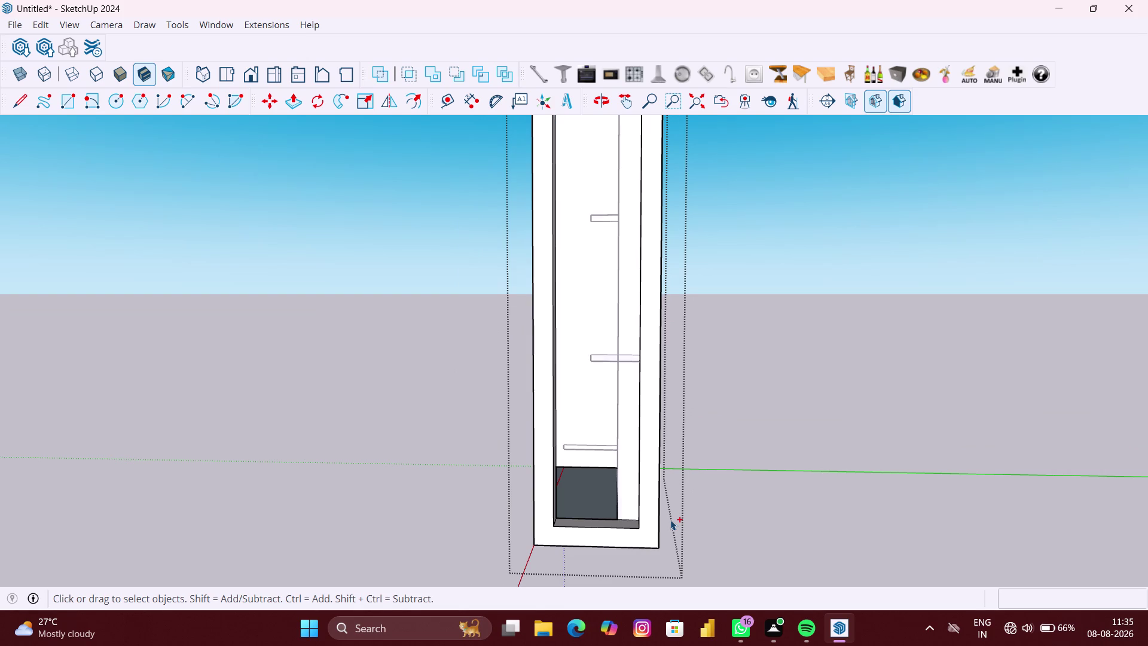
key(ctrl+z)
key(ctrl+z)
key(ctrl+z)
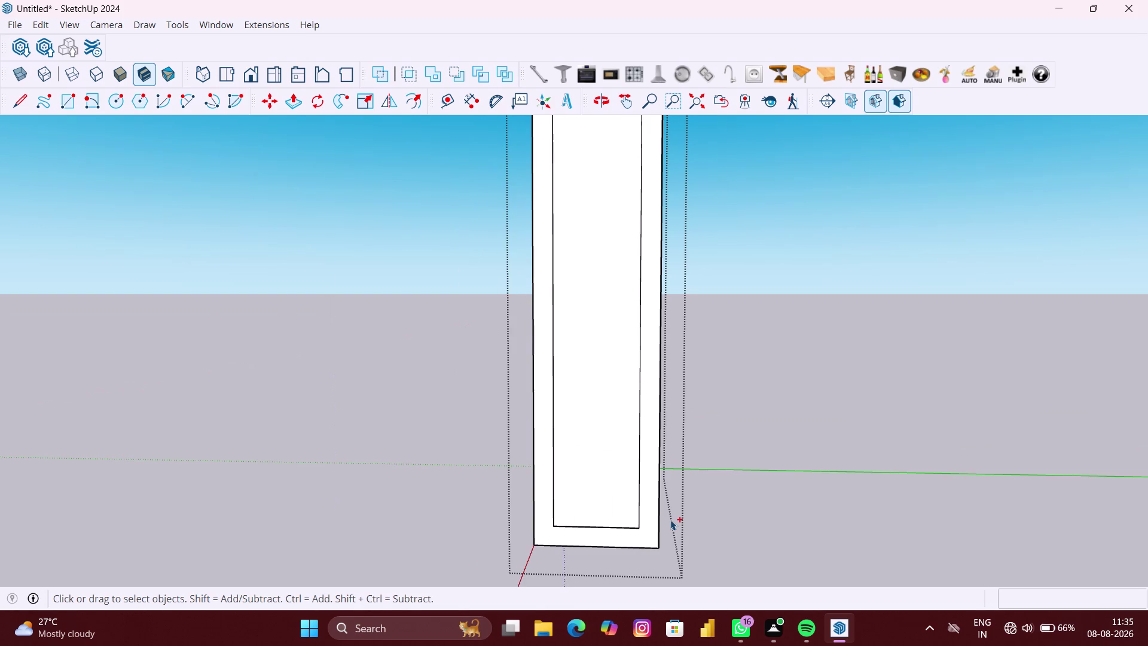
key(ctrl+z)
scroll(down, 3)
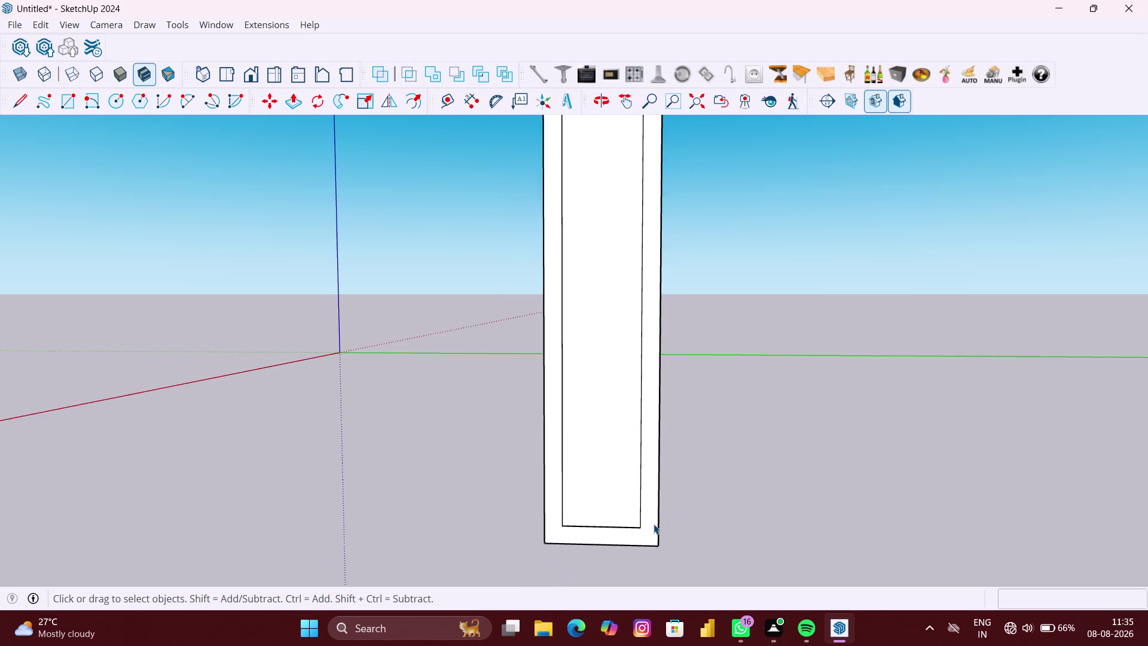
scroll(down, 3)
key(ctrl+z)
key(ctrl+z)
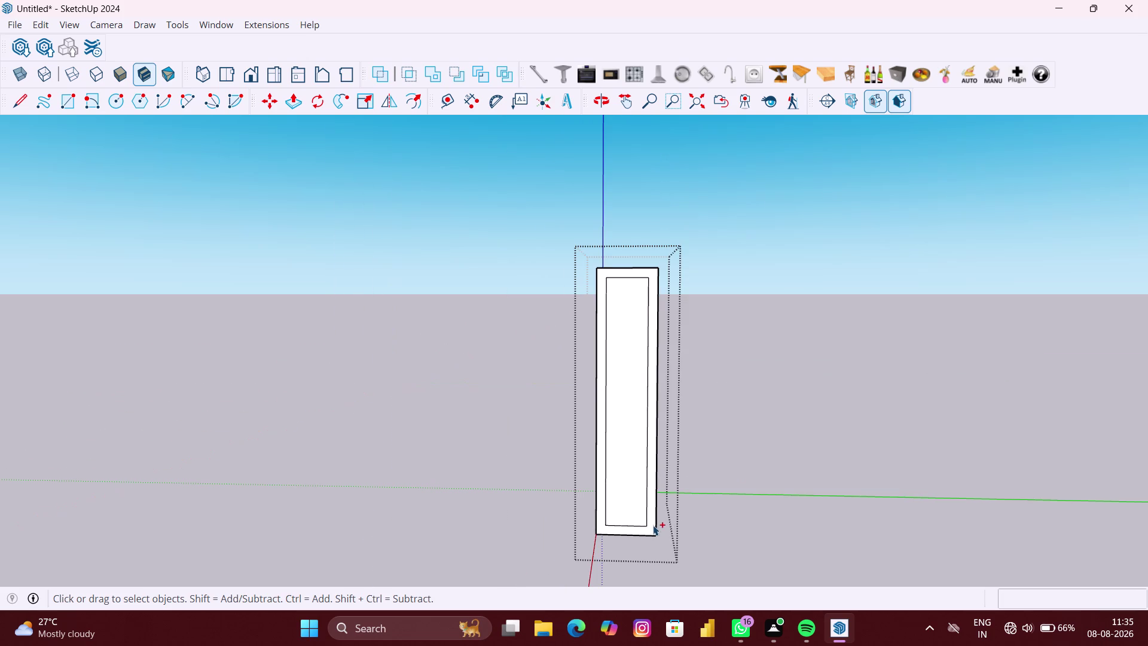
key(ctrl+z)
key(ctrl+z)
Orbit around the whole cabinet to view its shelved side.
middle_drag(643, 520, 920, 576)
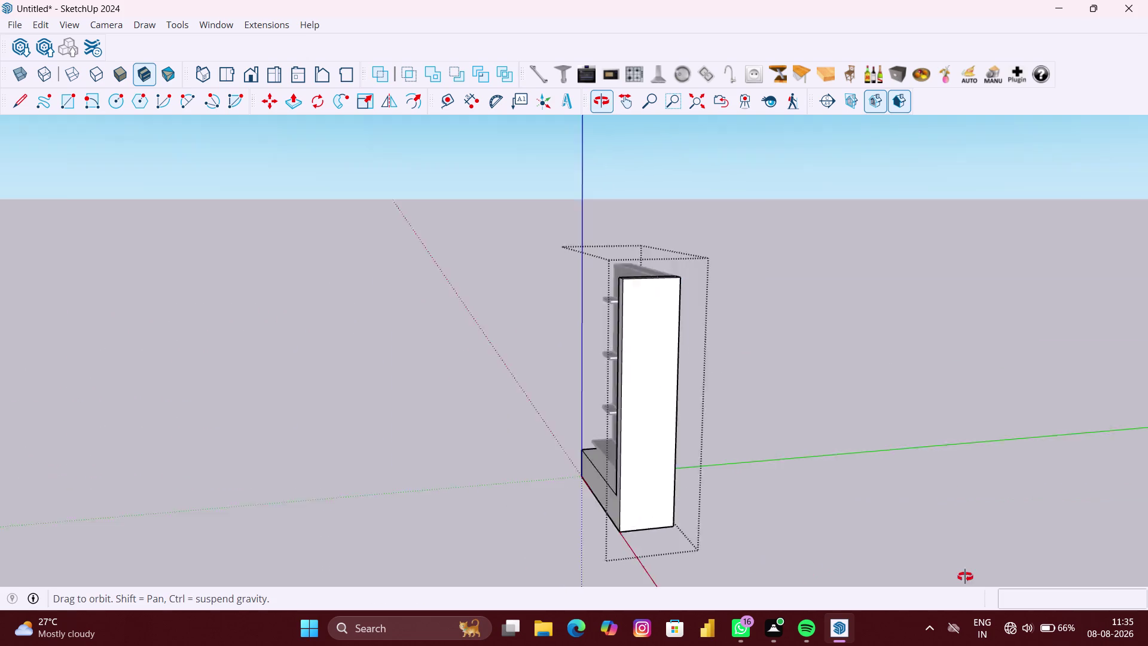
middle_drag(920, 577, 1072, 566)
scroll(down, 3)
scroll(down, 3)
click(743, 494)
scroll(up, 3)
middle_drag(683, 452, 807, 491)
scroll(up, 3)
middle_drag(742, 444, 629, 424)
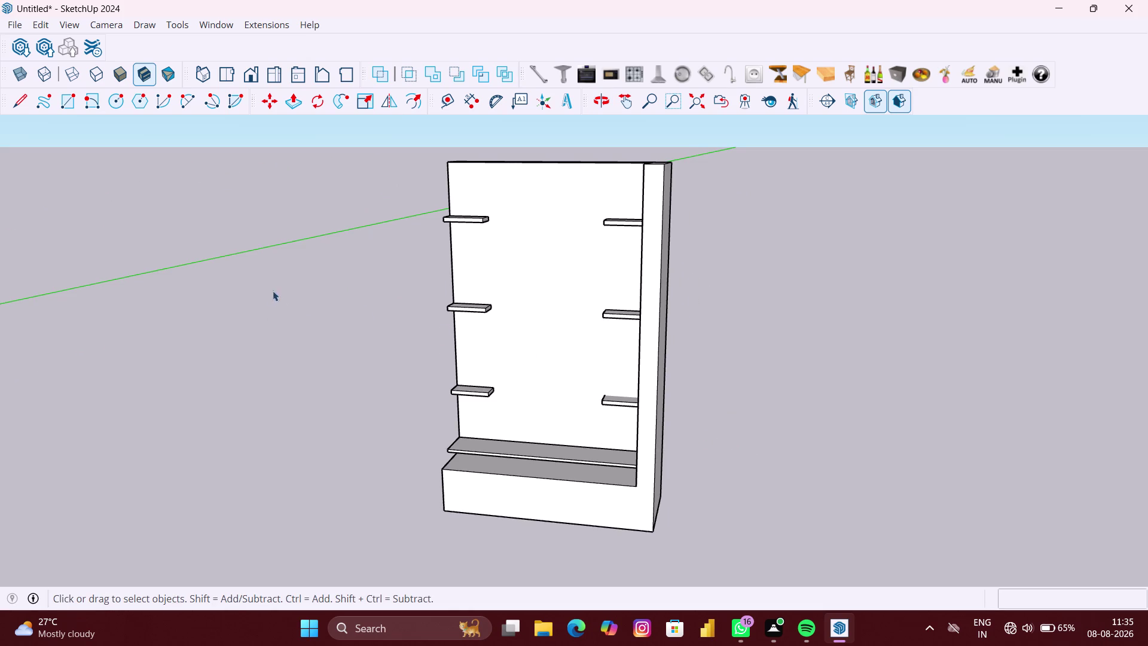
Turn on X-ray face style and zoom in on the cabinet's side shelves.
click(12, 75)
middle_drag(486, 331, 137, 336)
scroll(up, 3)
scroll(up, 3)
middle_drag(663, 362, 658, 365)
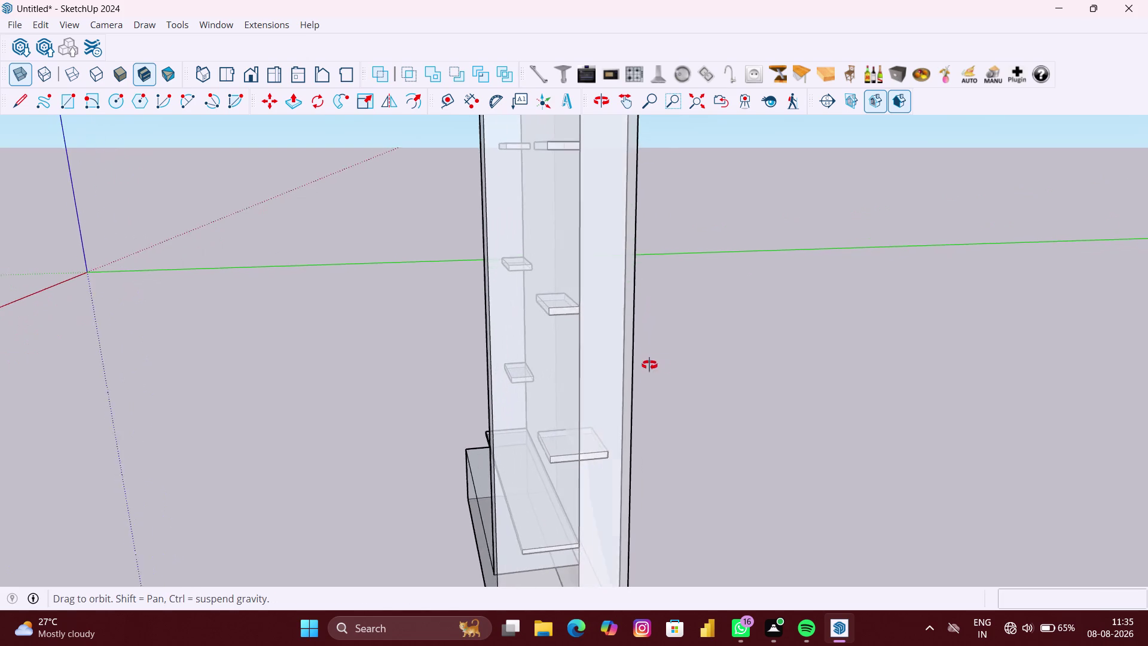
middle_drag(658, 365, 598, 365)
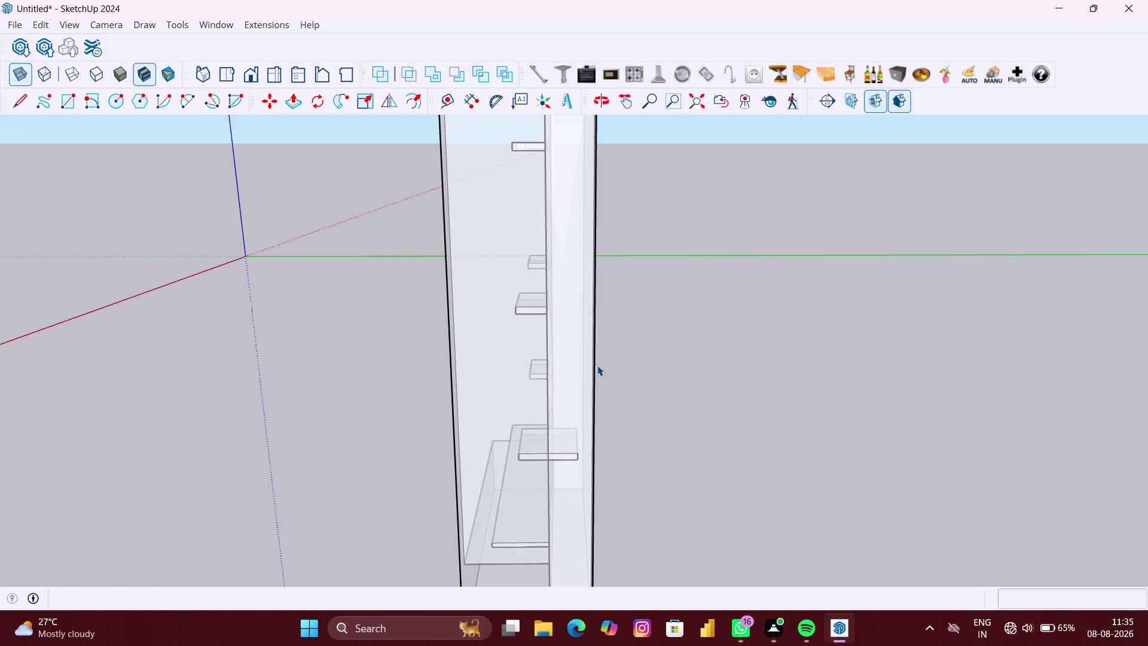
scroll(up, 3)
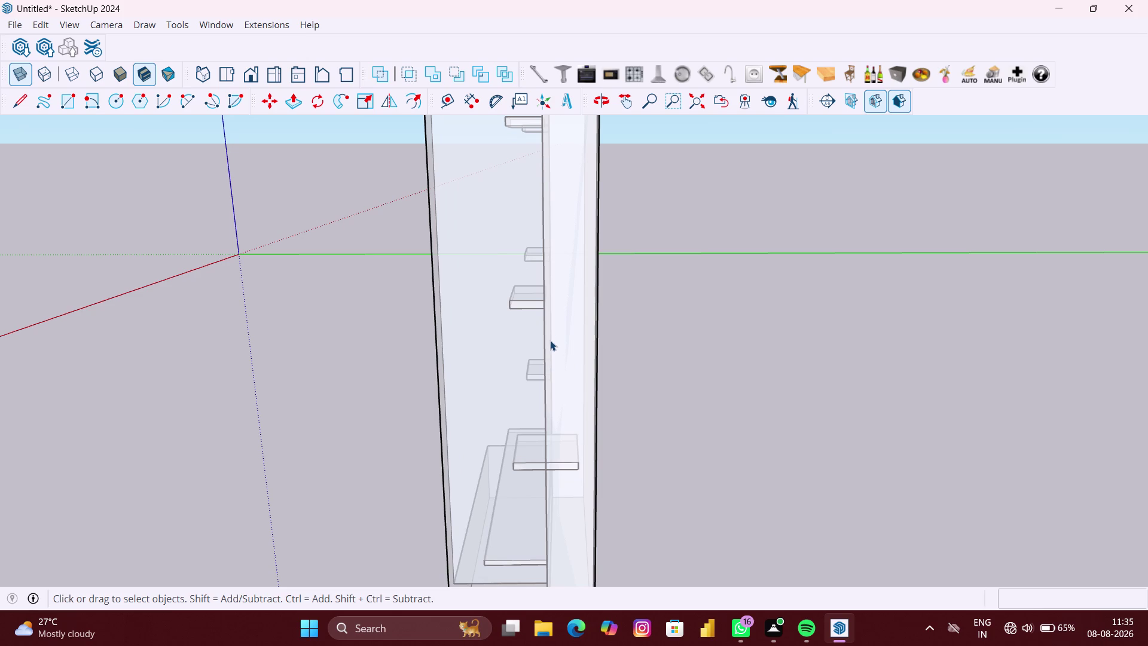
scroll(down, 3)
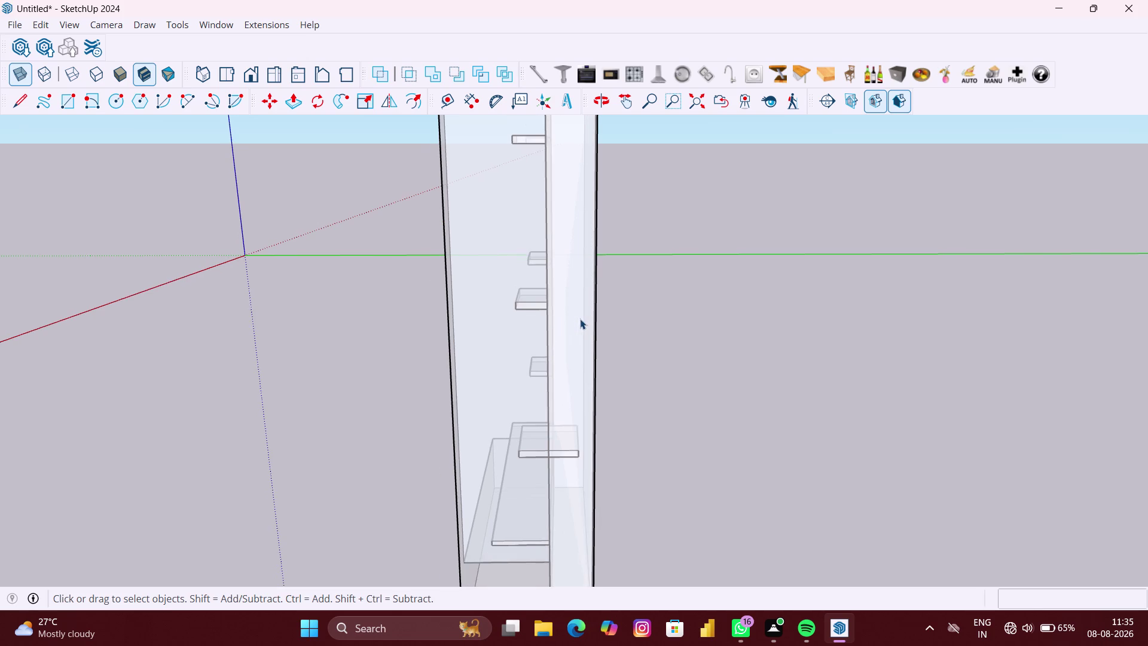
scroll(down, 3)
scroll(down, 3)
scroll(down, 3)
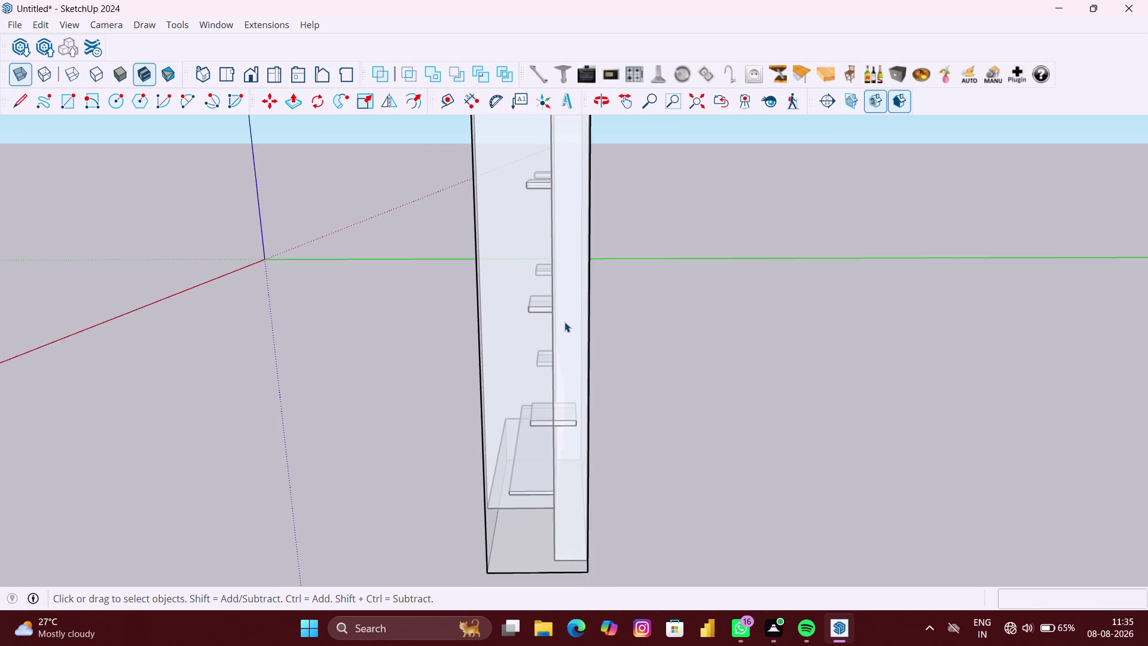
scroll(down, 3)
Orbit to see the cabinet from the front-right and from above.
middle_drag(557, 327, 801, 332)
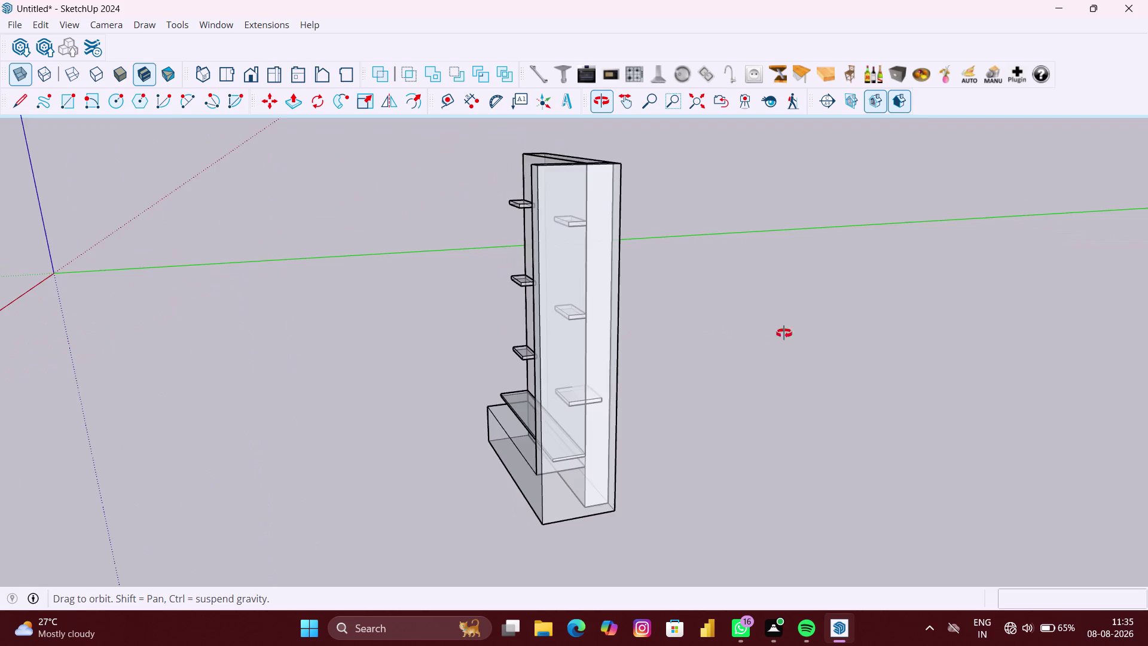
middle_drag(800, 332, 856, 332)
middle_drag(693, 329, 437, 485)
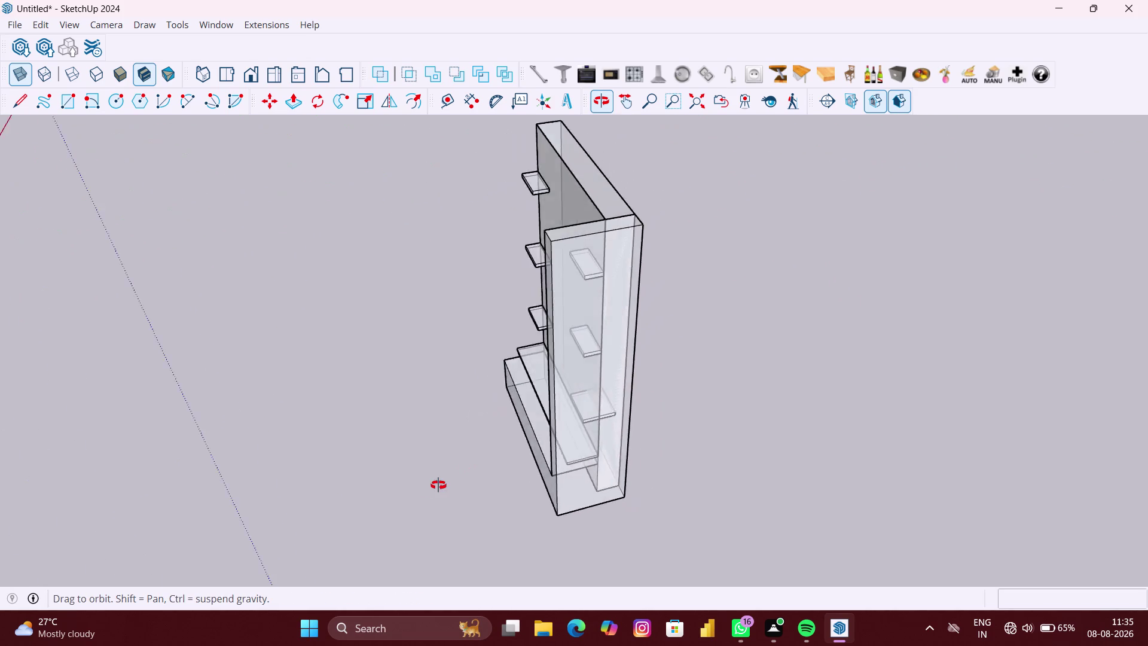
middle_drag(437, 485, 425, 491)
scroll(up, 3)
middle_drag(512, 366, 505, 488)
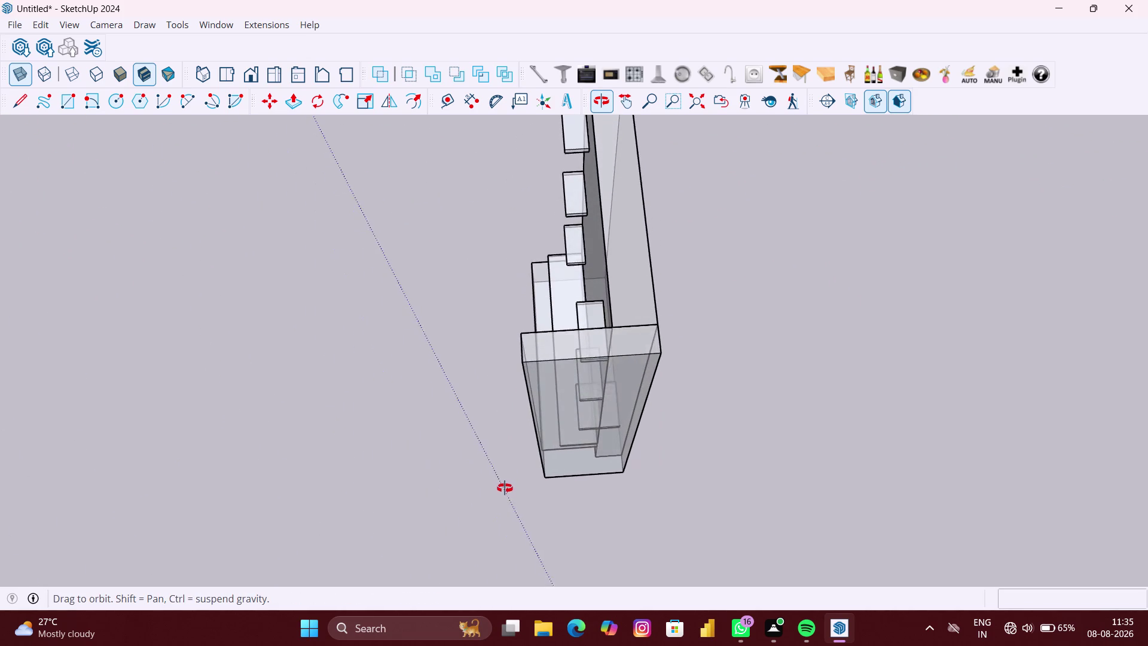
middle_drag(505, 488, 644, 382)
scroll(down, 3)
Orbit close along the side panel to view it edge-on in profile.
middle_drag(620, 403, 666, 370)
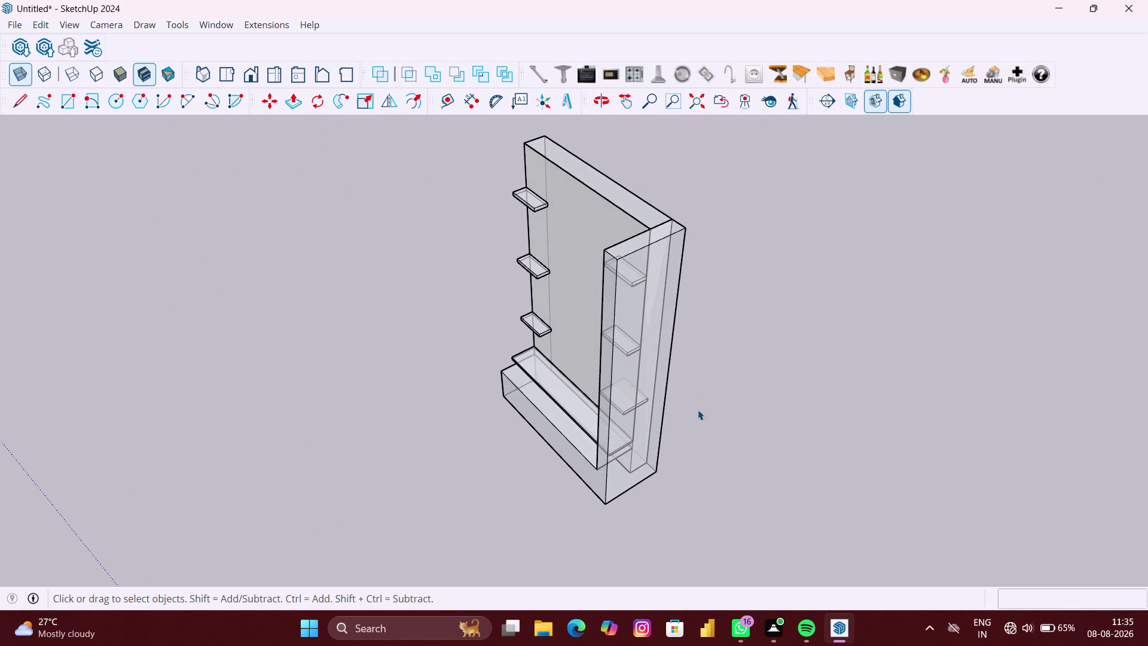
middle_drag(682, 418, 541, 385)
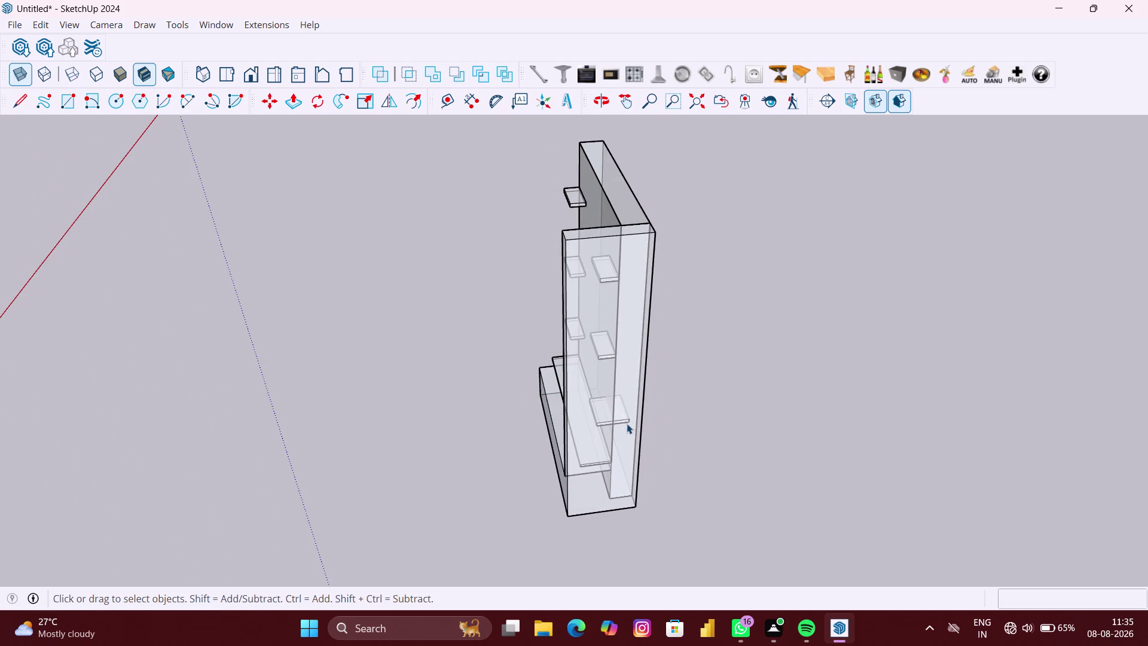
scroll(up, 3)
scroll(up, 3)
scroll(up, 3)
middle_drag(625, 429, 618, 428)
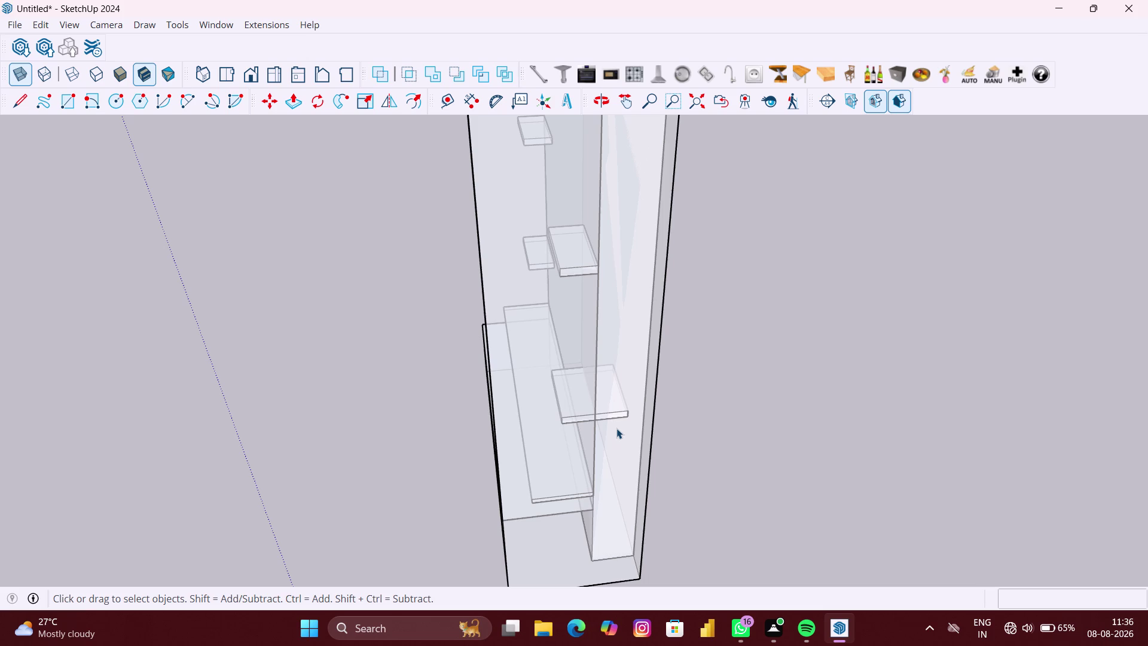
scroll(down, 3)
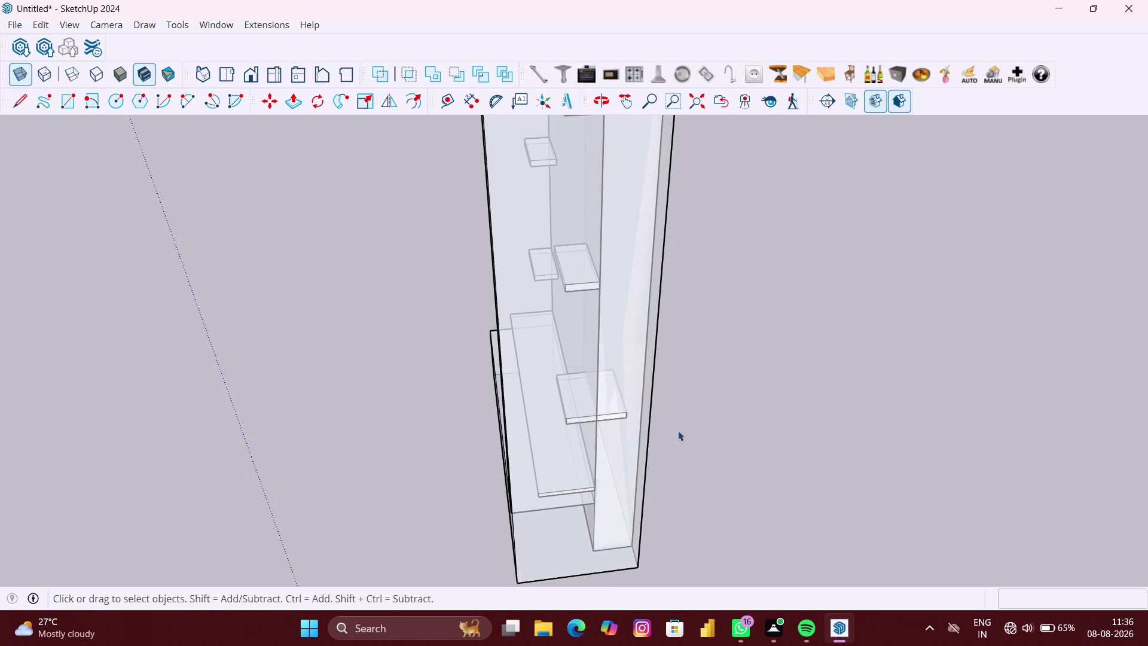
middle_drag(677, 430, 603, 408)
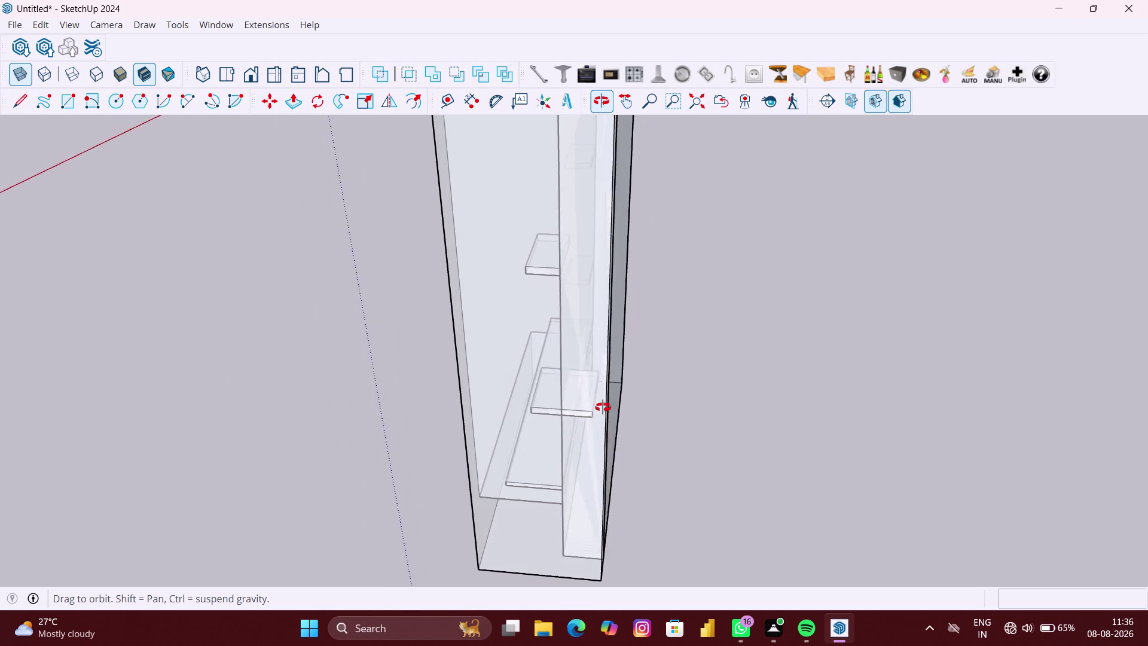
middle_drag(602, 408, 606, 404)
scroll(down, 3)
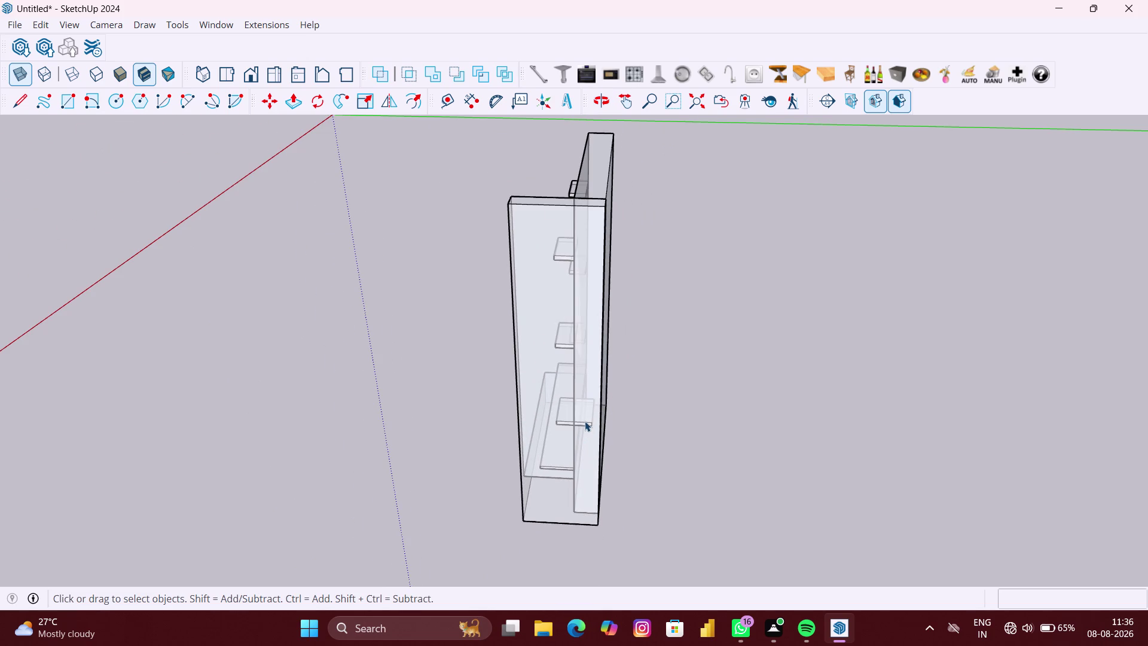
click(451, 95)
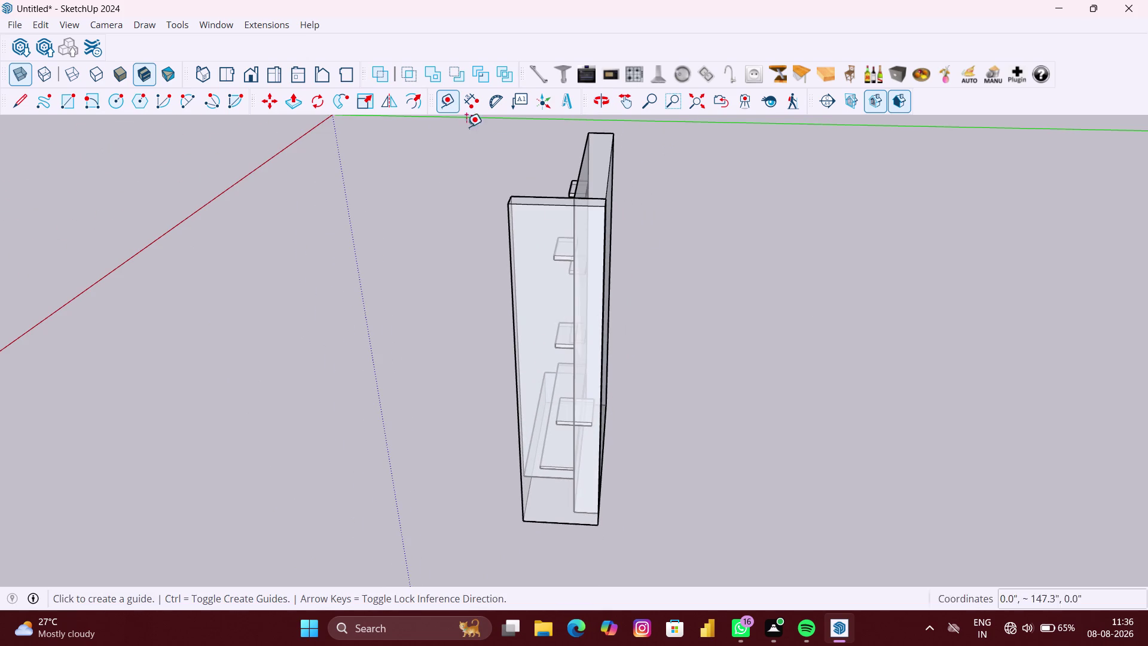
Place a vertical guide line 5 inches from the side panel edge.
click(599, 305)
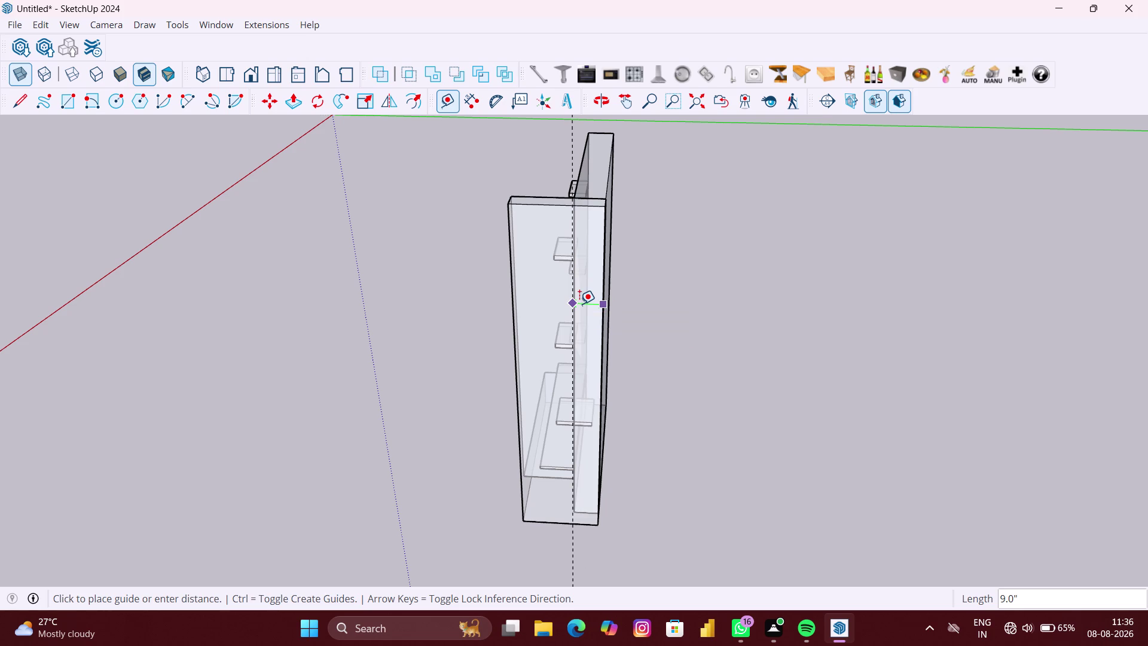
key(5)
key(shift+quotedbl)
key(Return)
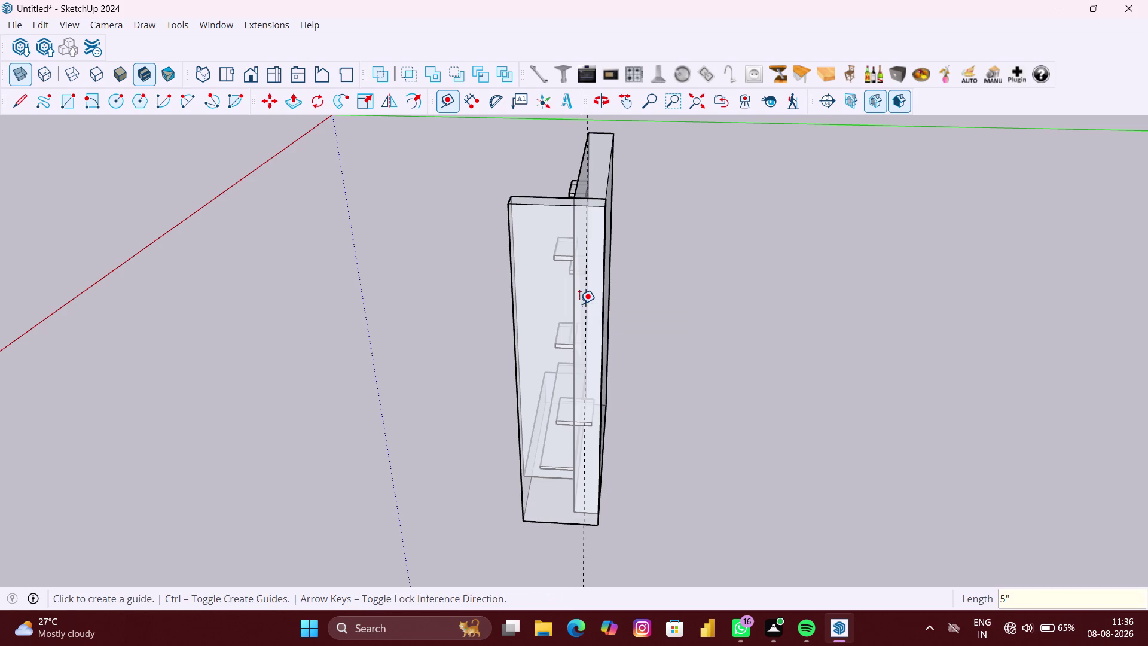
scroll(up, 3)
middle_drag(565, 413, 566, 412)
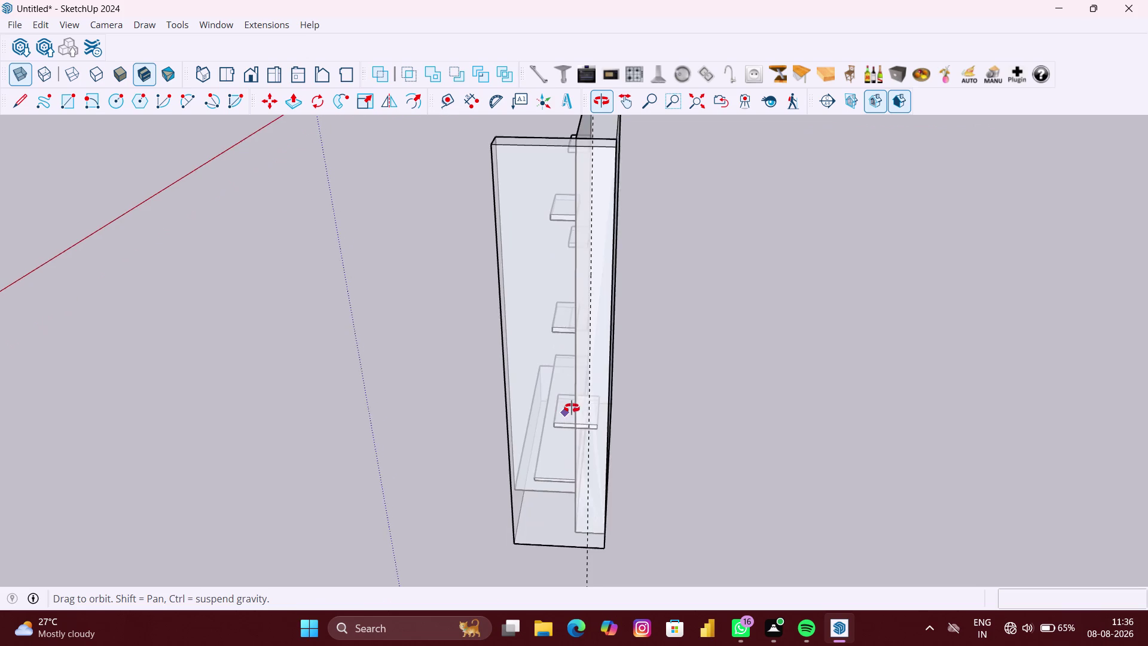
middle_drag(566, 412, 584, 387)
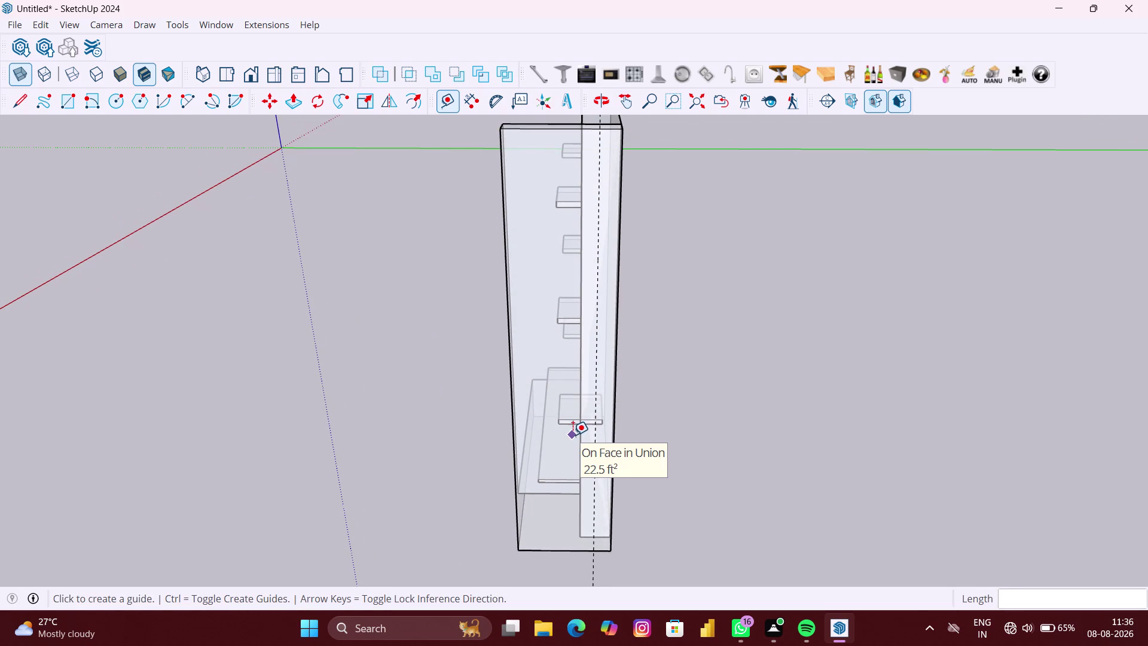
key(r)
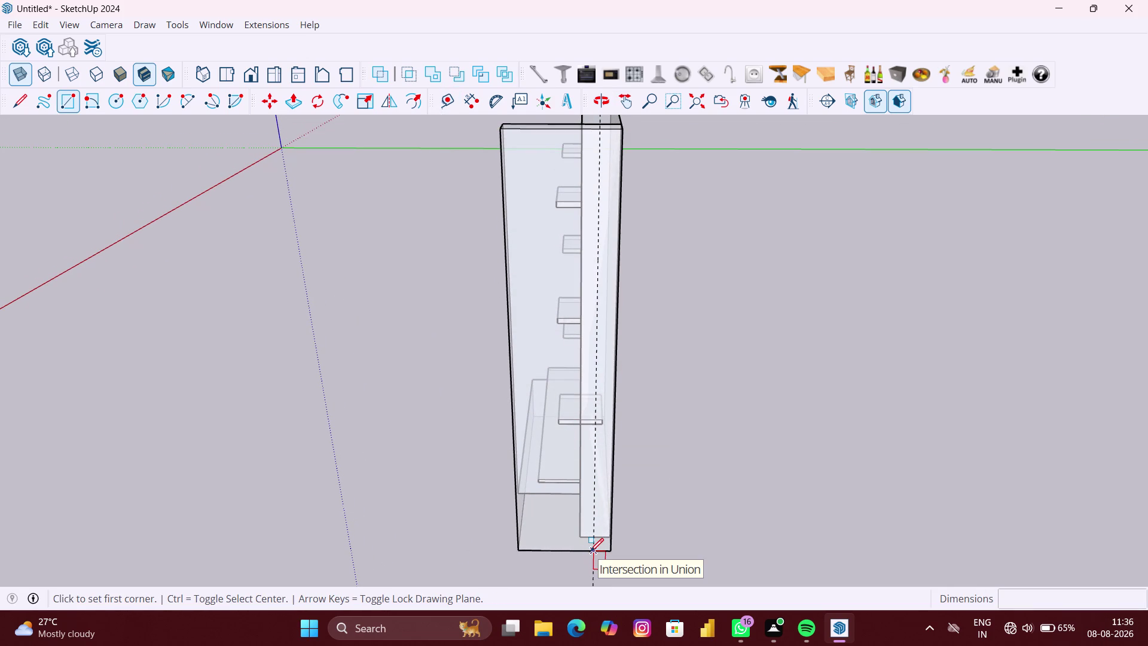
key(space)
scroll(down, 3)
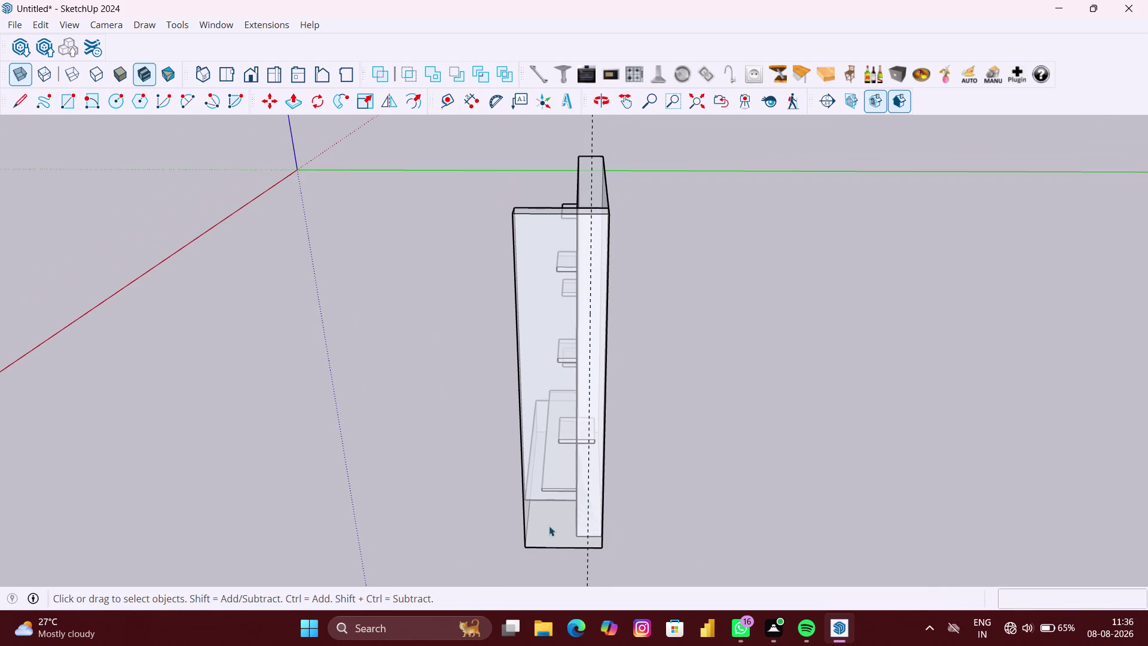
middle_drag(549, 526, 652, 521)
scroll(up, 3)
middle_drag(639, 516, 630, 516)
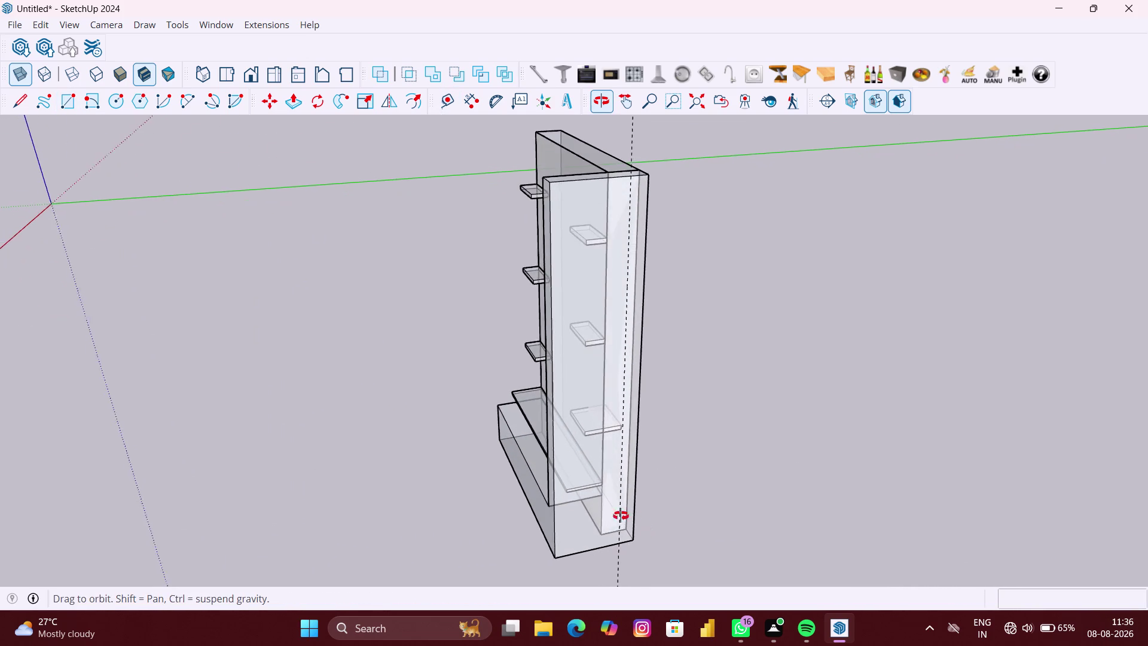
middle_drag(630, 516, 578, 509)
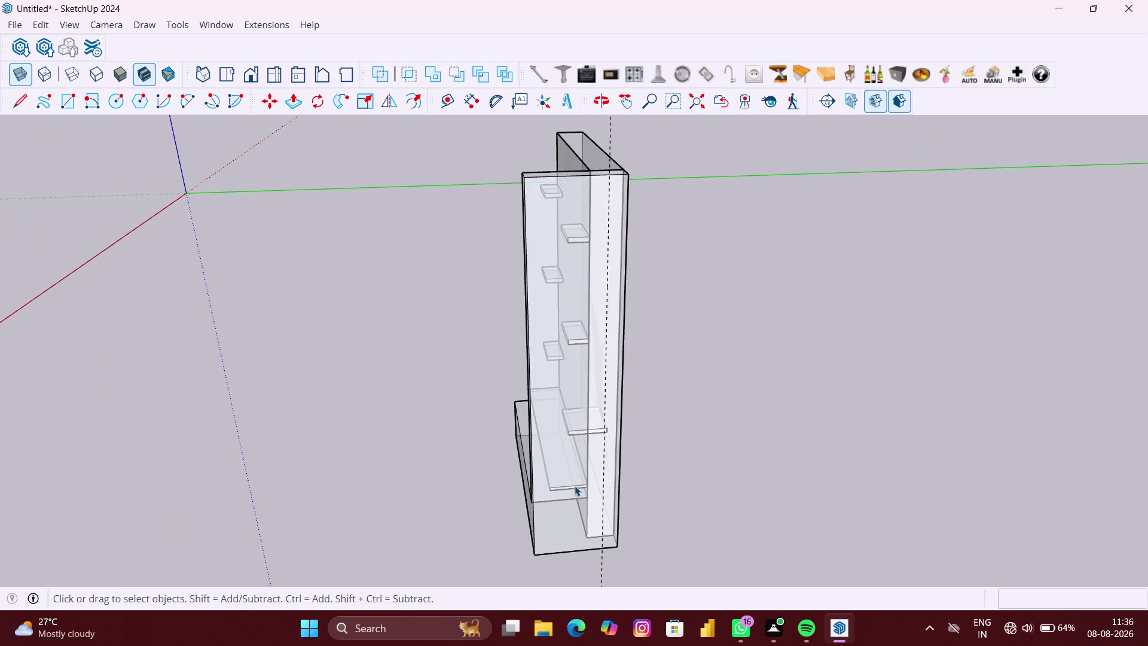
Place a second vertical guide line 18 inches from the side edge.
click(469, 99)
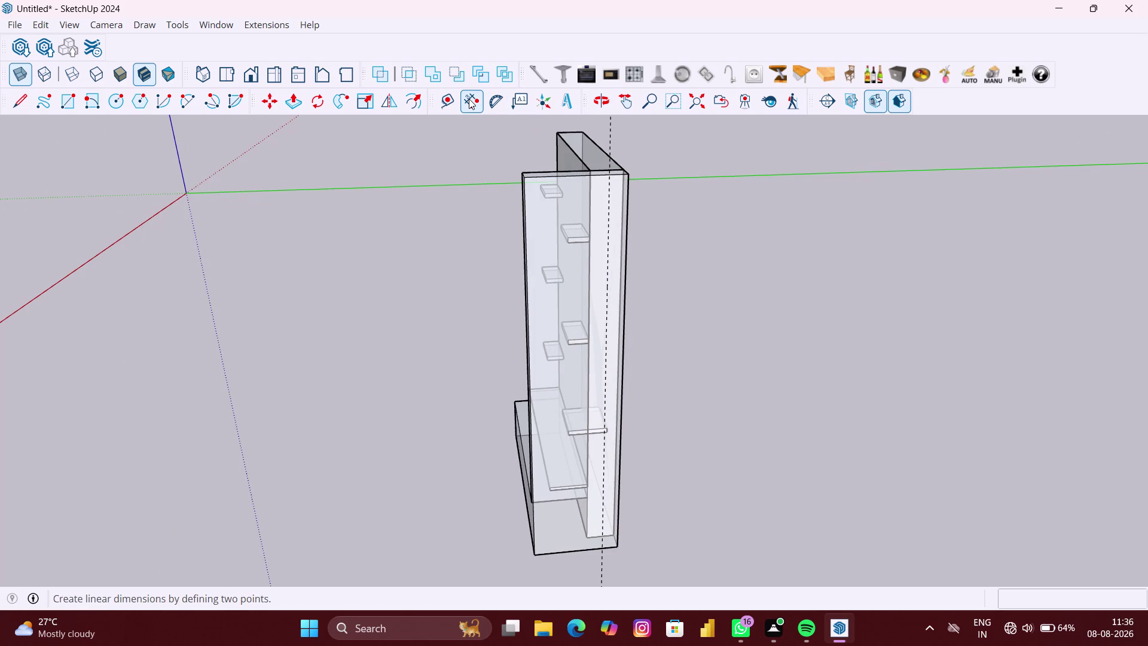
click(455, 97)
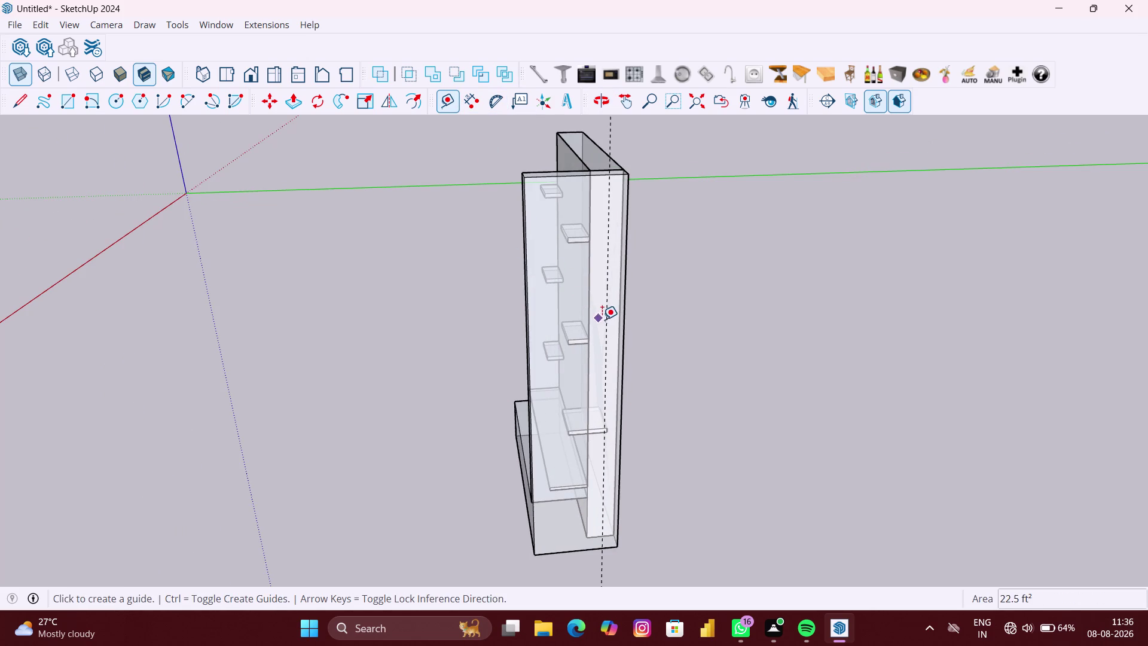
click(604, 320)
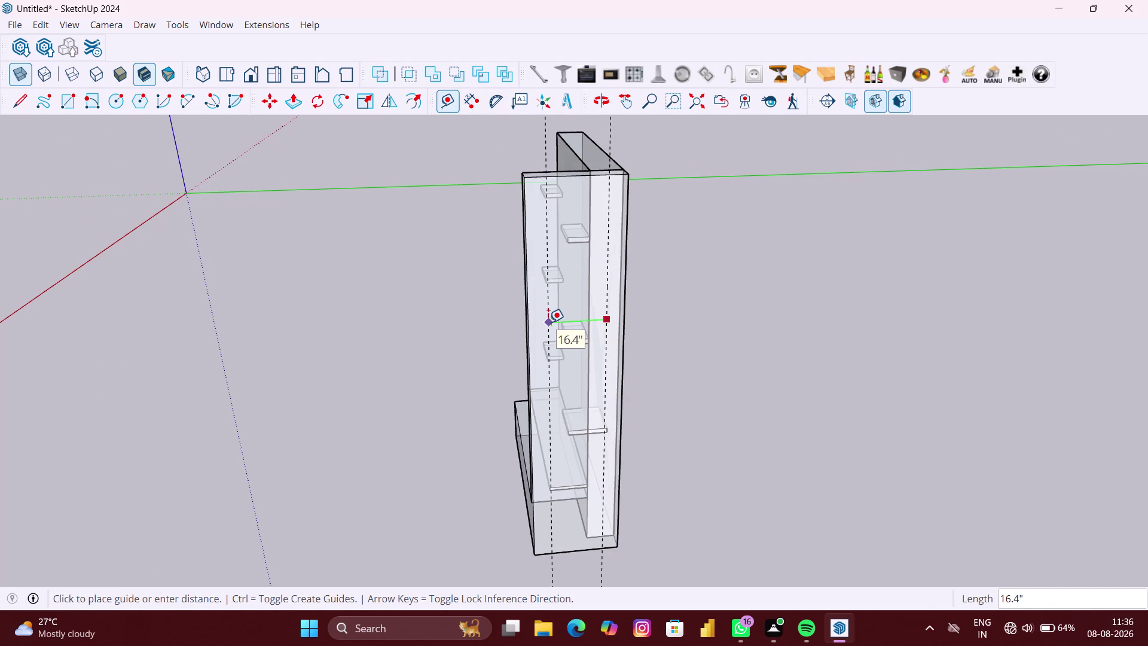
text(18)
key(shift+quotedbl)
key(Return)
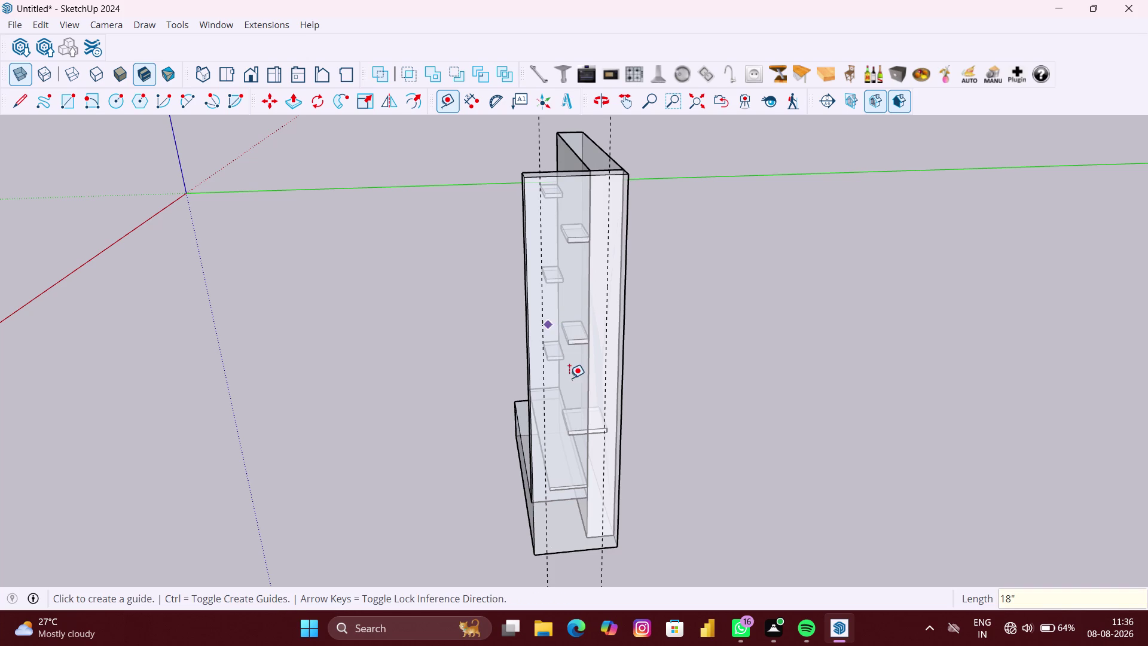
middle_drag(566, 377, 514, 356)
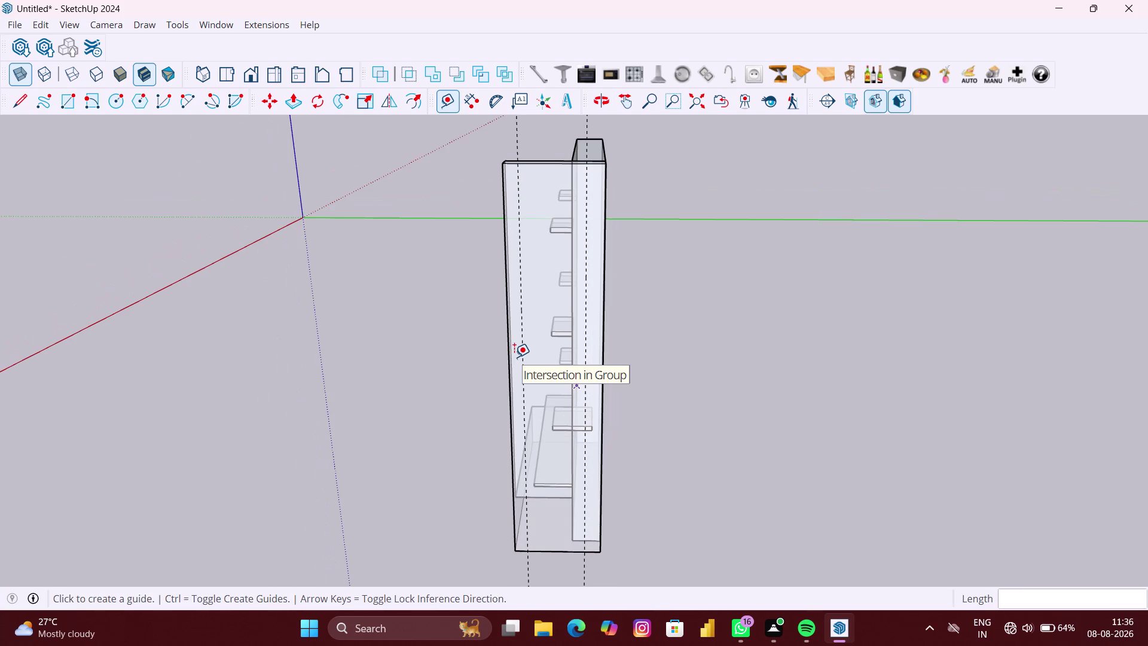
scroll(up, 3)
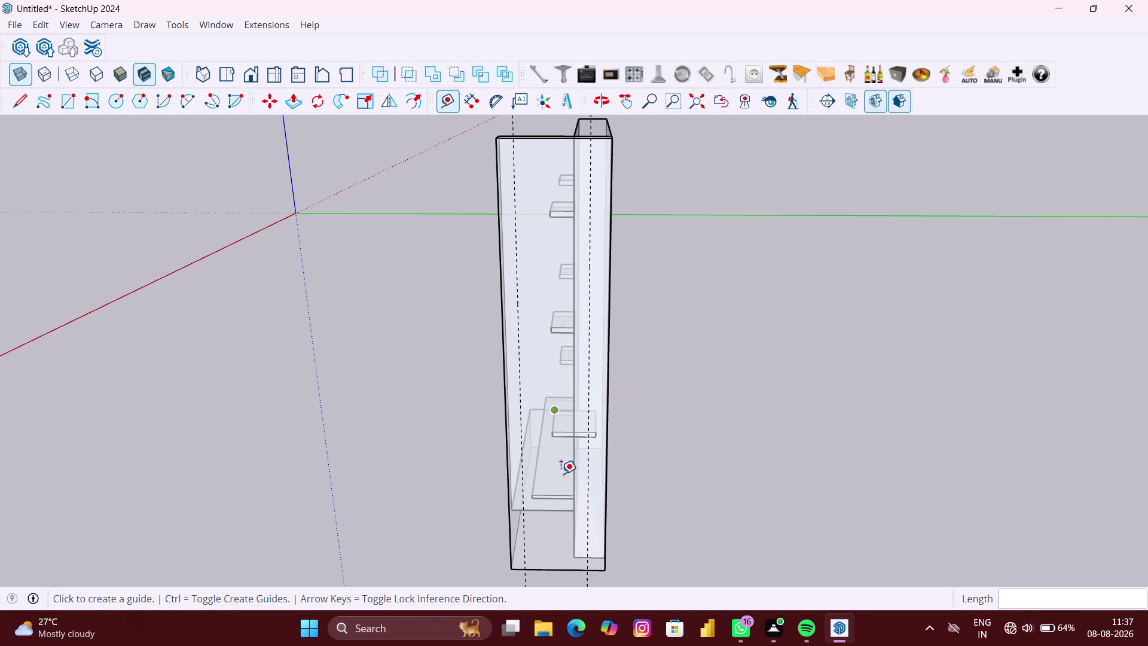
key(r)
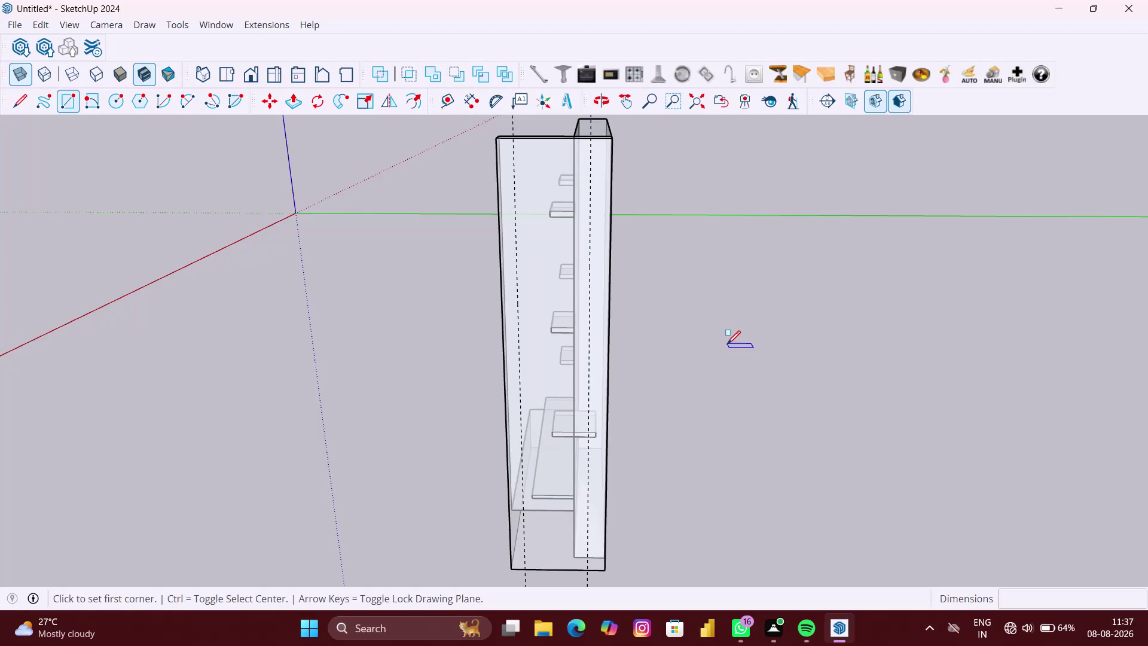
Draw a rectangle from the tall panel's top front corner to its opposite bottom corner.
key(space)
right_click(727, 343)
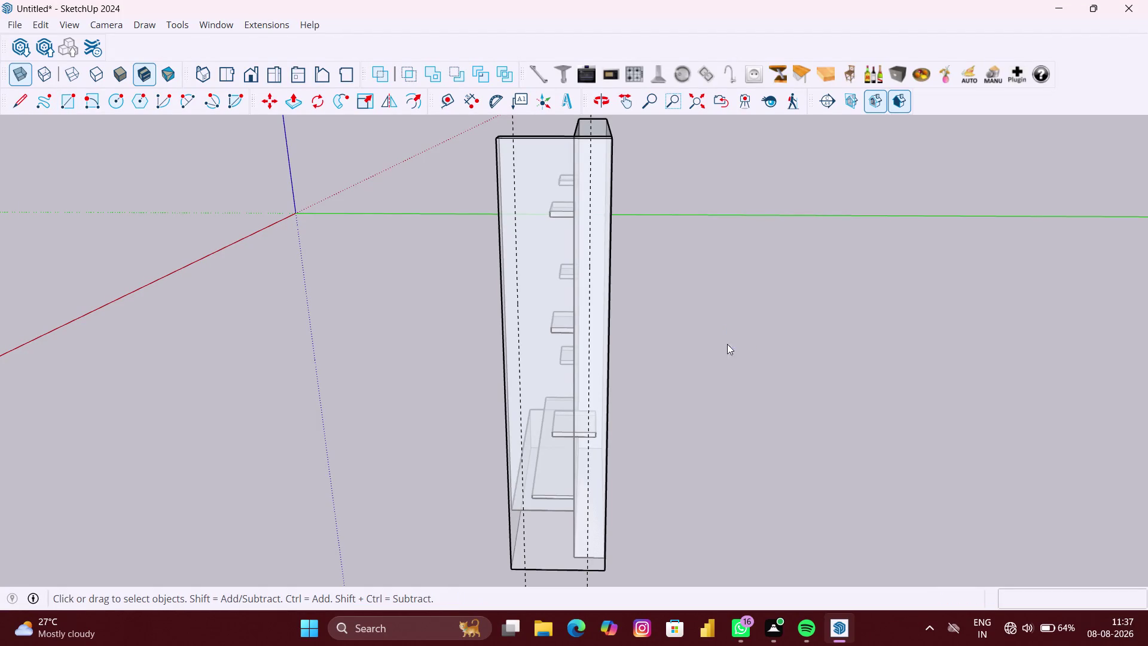
click(748, 396)
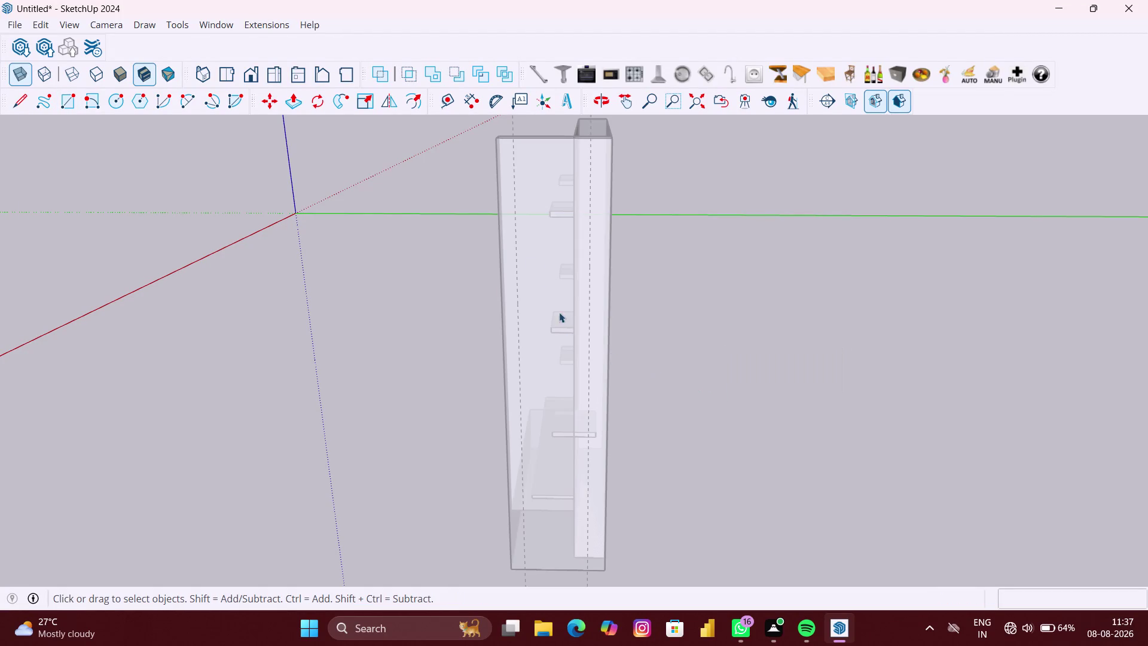
key(r)
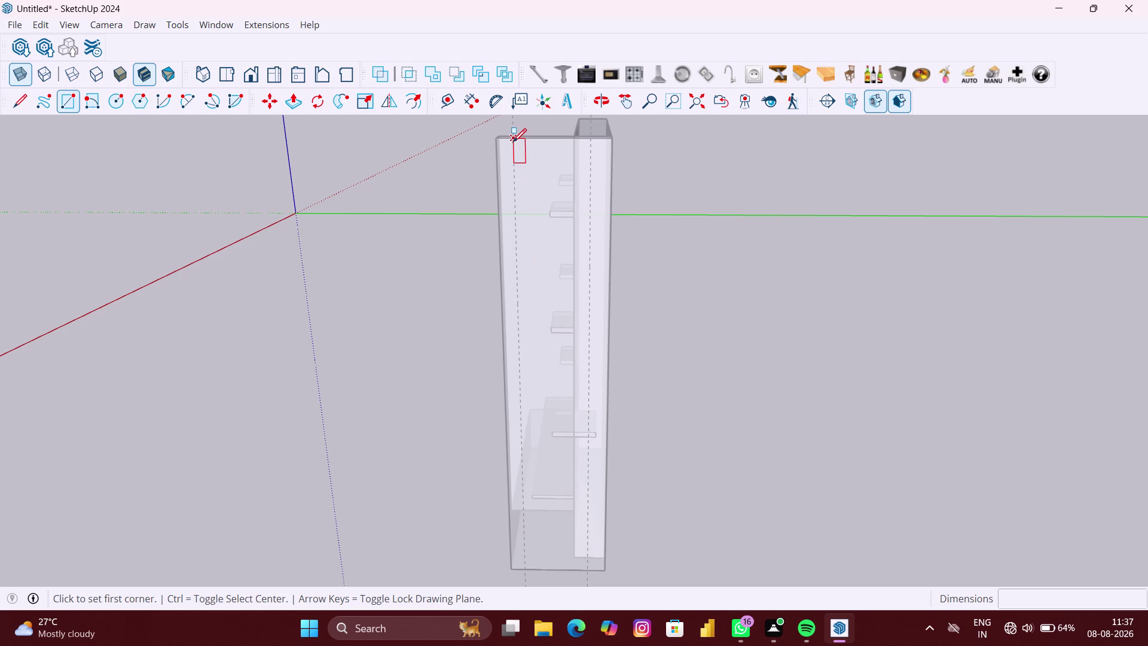
click(513, 141)
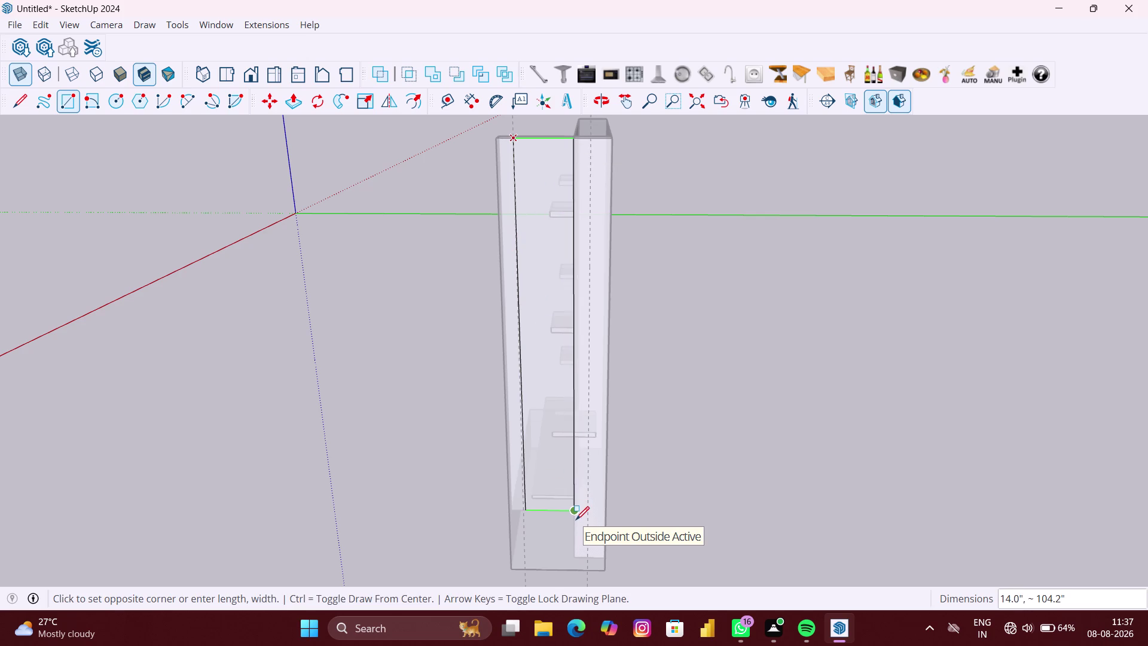
click(588, 568)
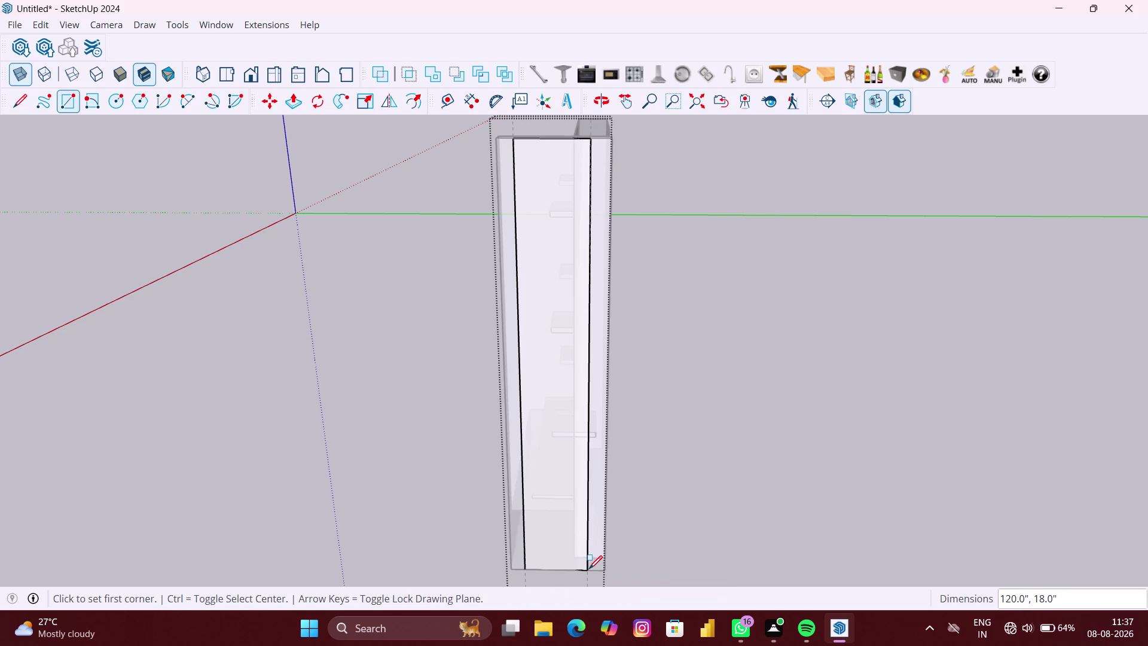
Orbit and zoom in close on the new front rectangle.
key(space)
scroll(down, 3)
middle_drag(536, 460, 543, 472)
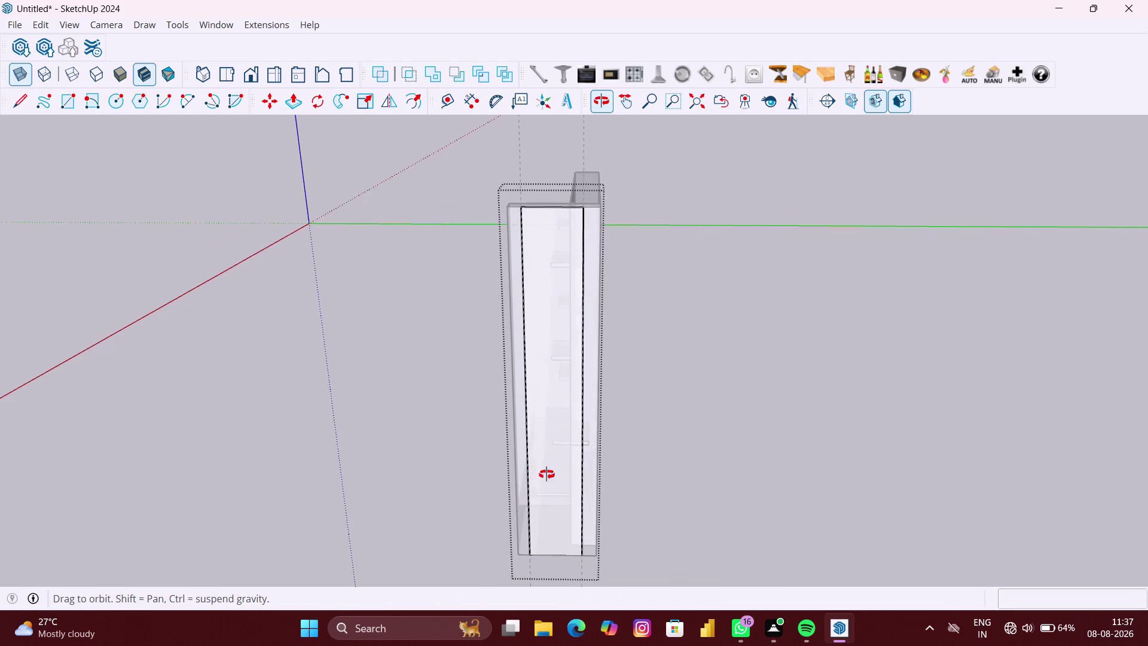
middle_drag(542, 473, 593, 495)
scroll(up, 3)
scroll(up, 3)
middle_drag(579, 439, 572, 443)
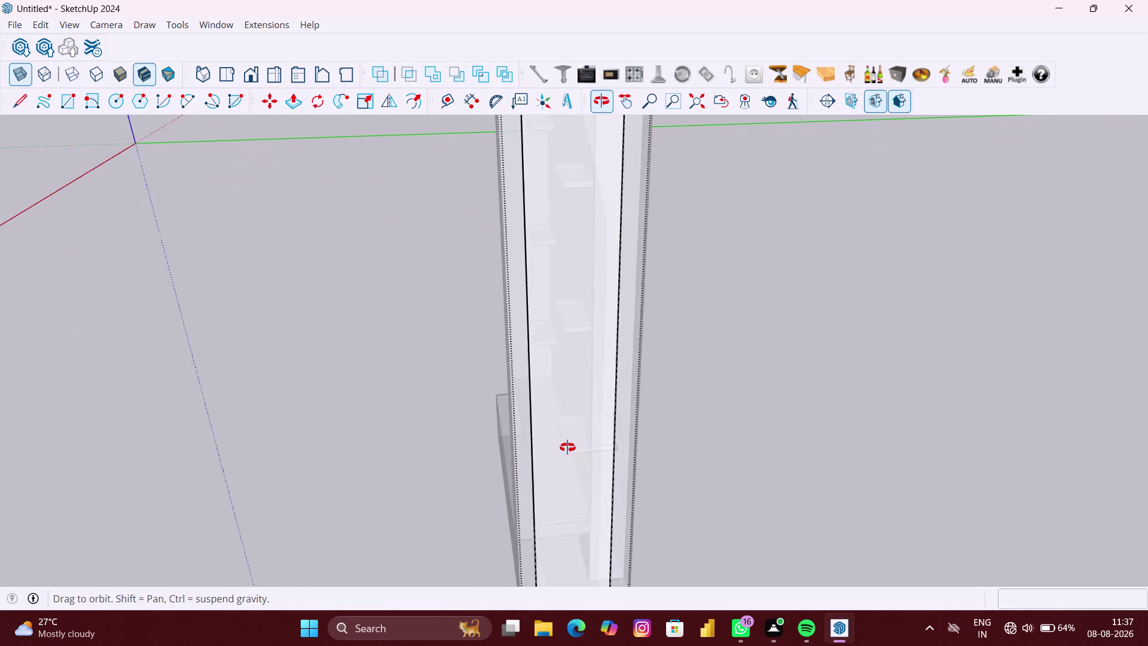
middle_drag(572, 443, 566, 448)
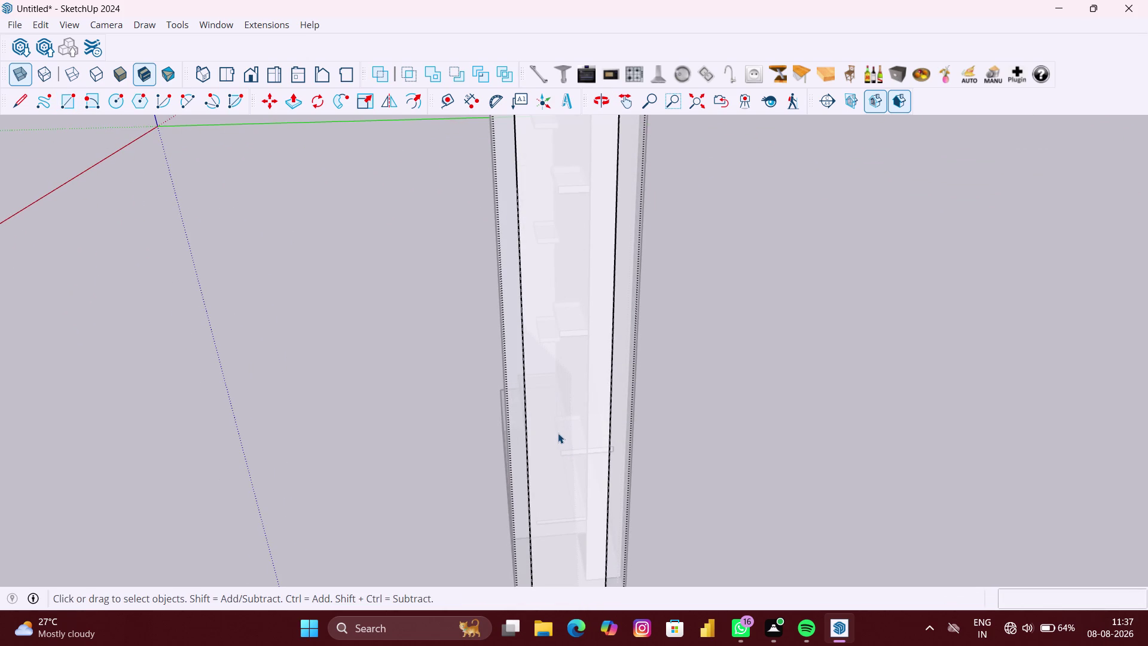
Offset the tall panel's front rectangle inward by 2 inches.
key(f)
click(571, 420)
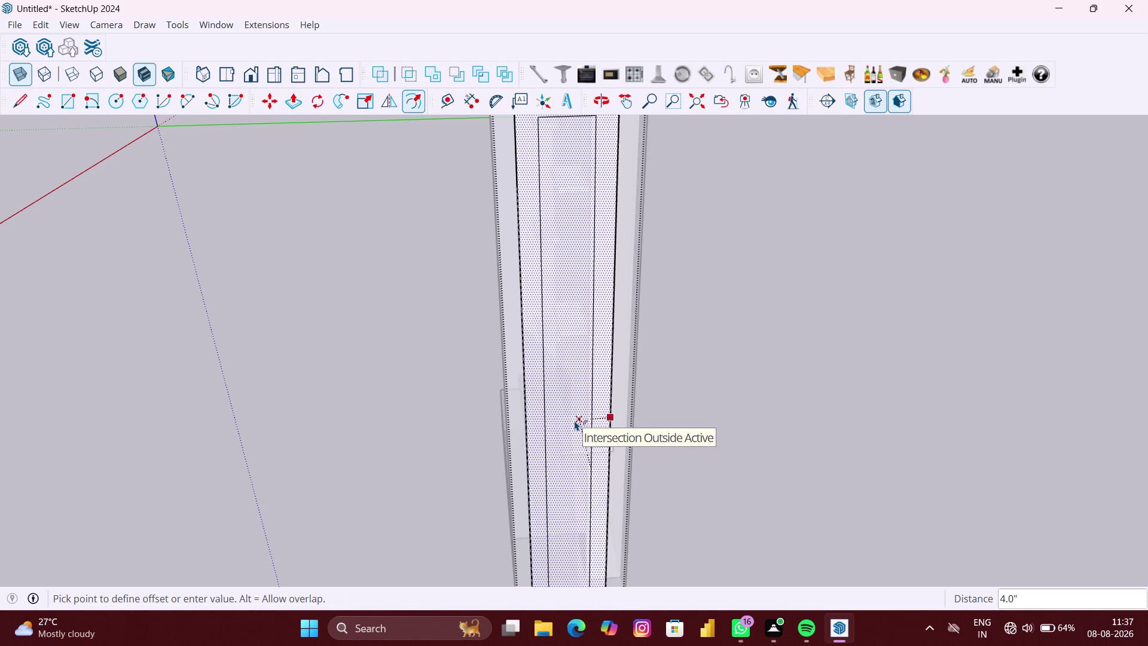
scroll(up, 3)
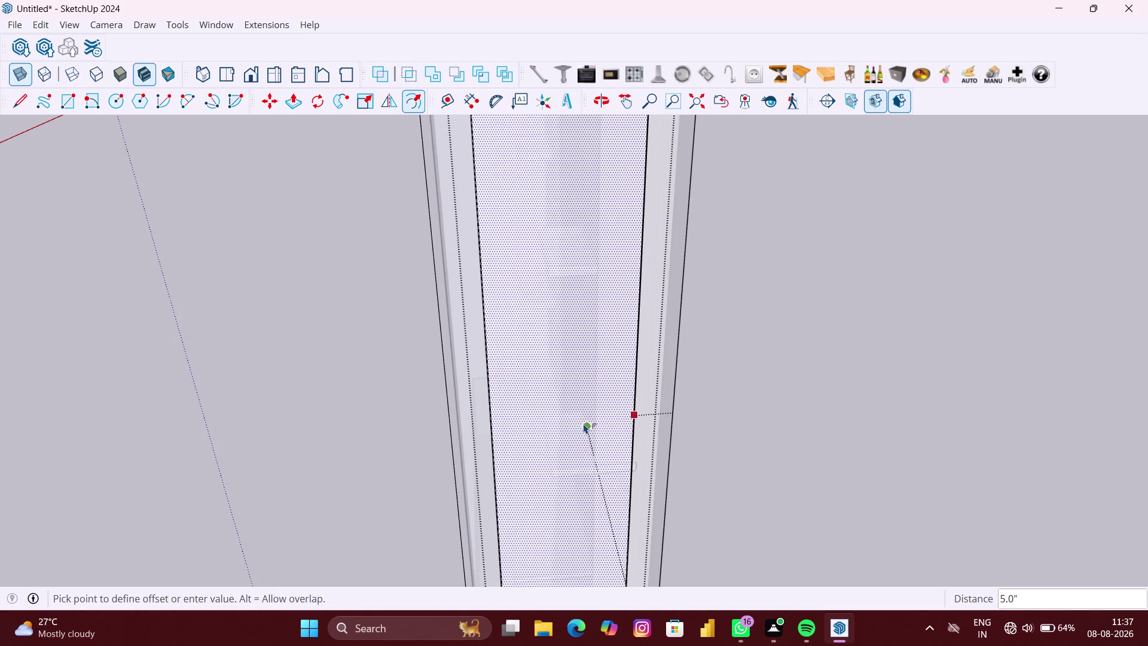
scroll(down, 3)
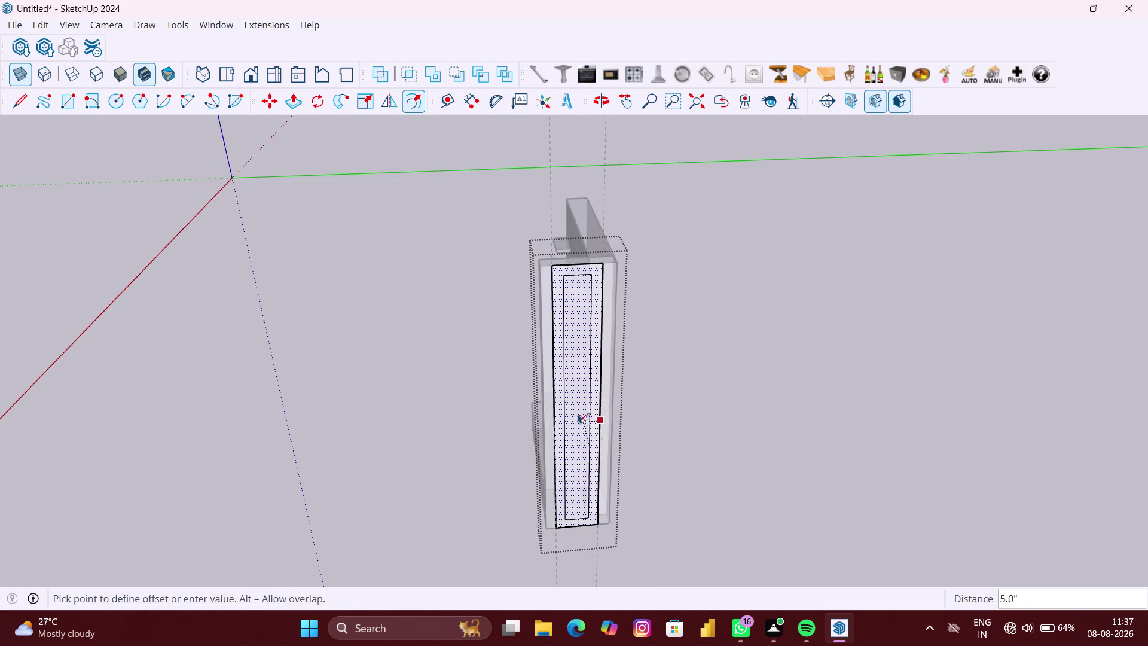
scroll(up, 3)
scroll(up, 3)
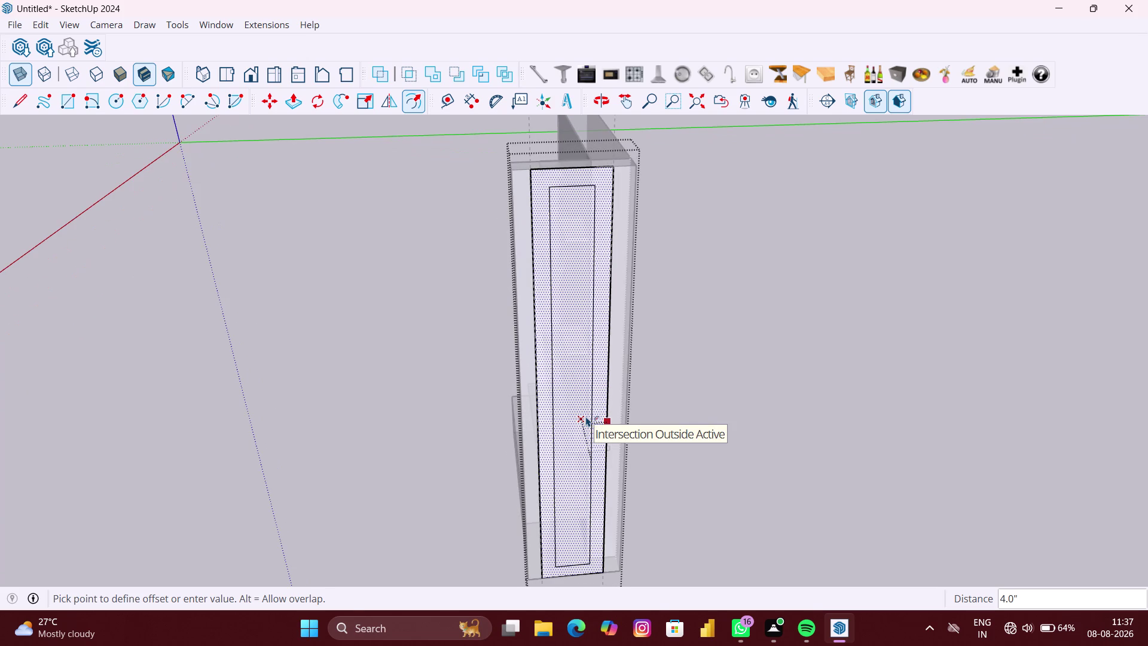
scroll(up, 3)
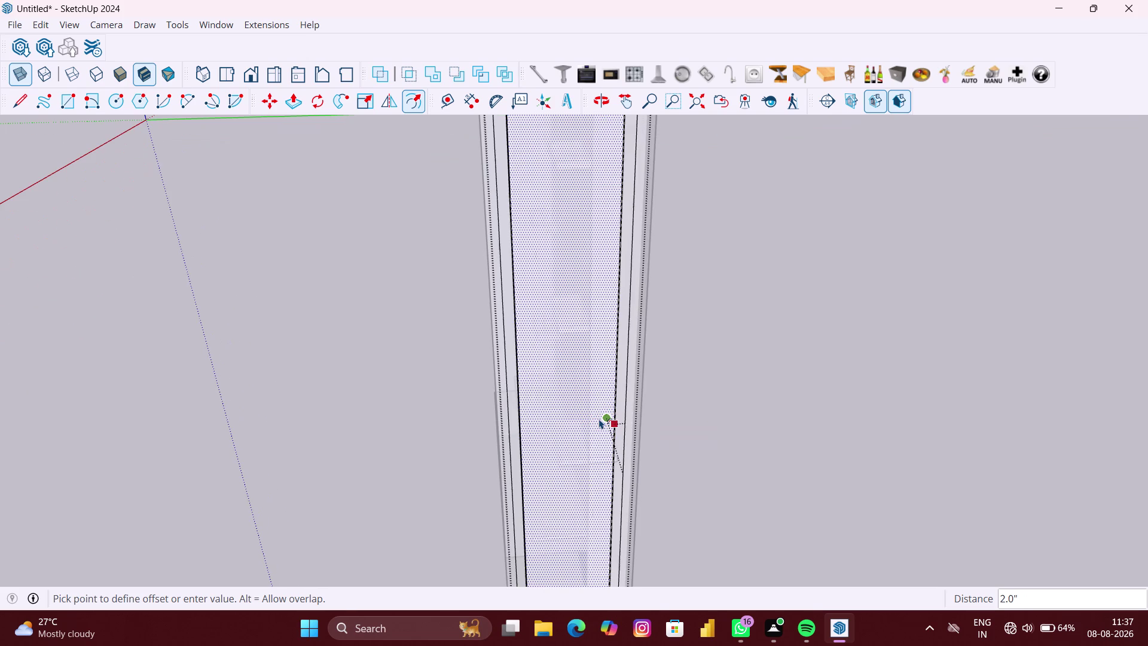
scroll(up, 3)
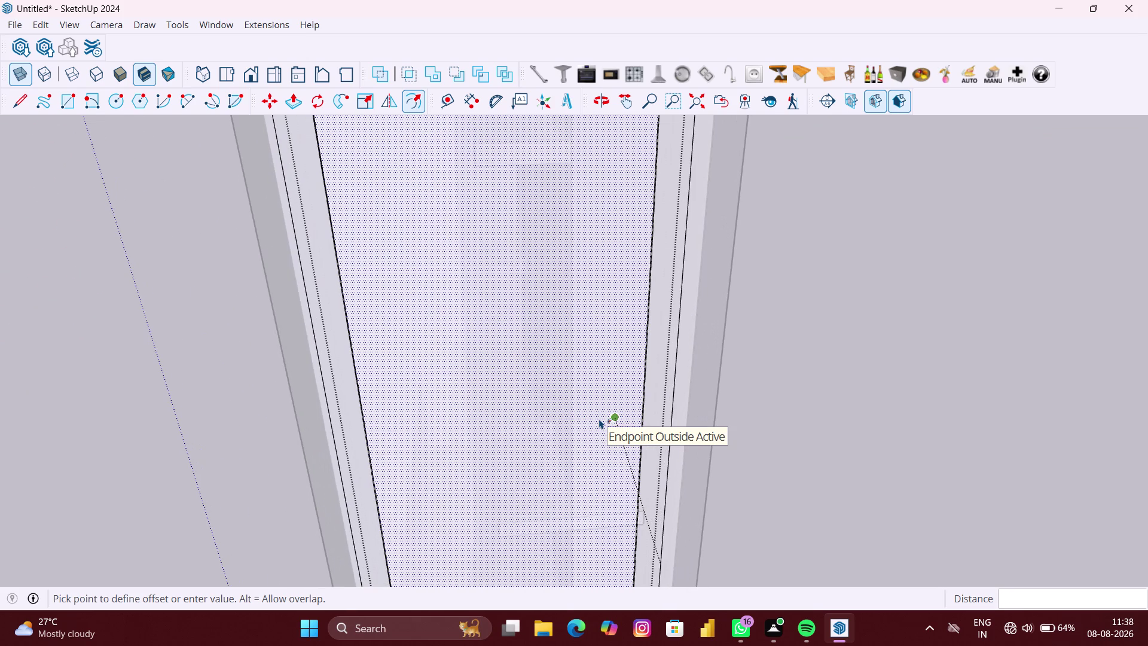
scroll(up, 3)
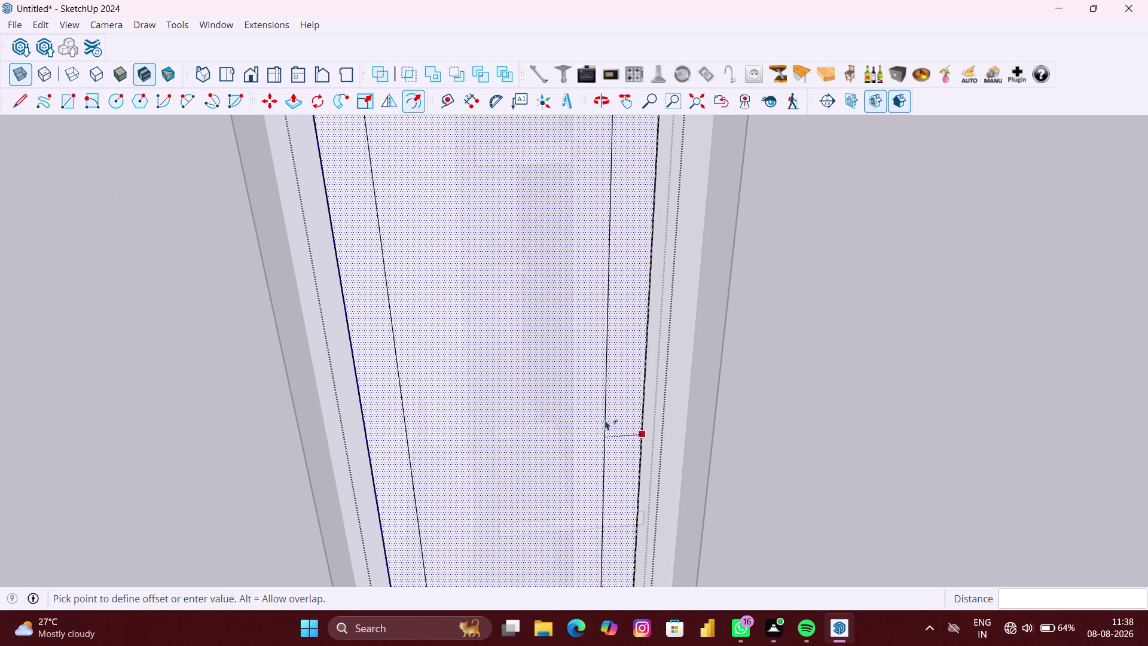
scroll(up, 3)
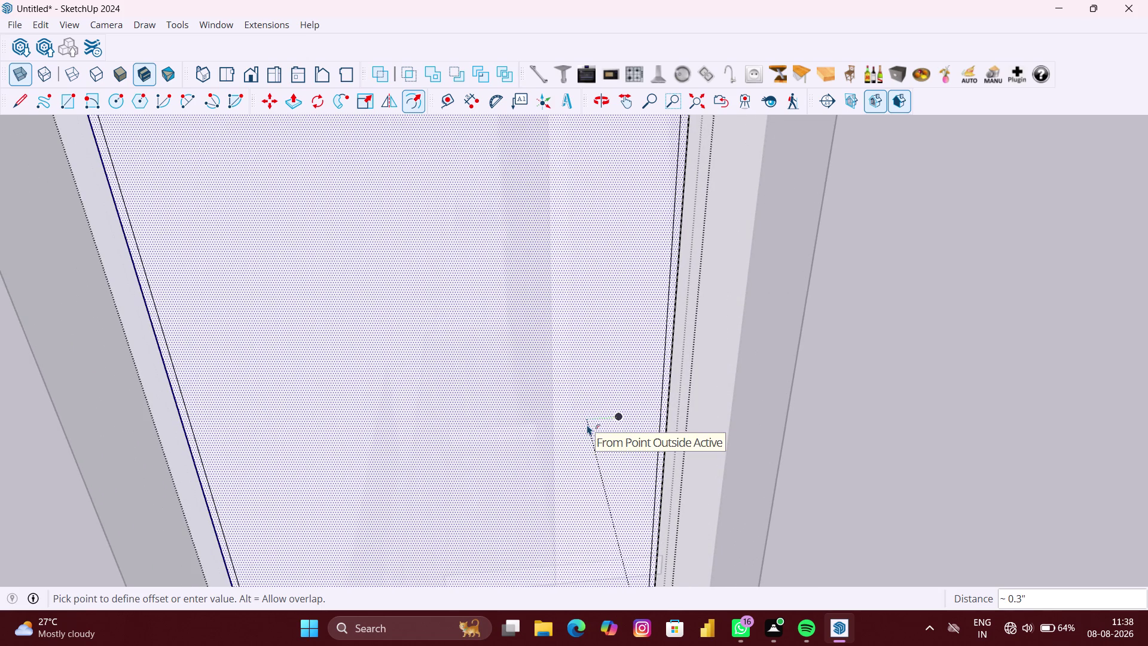
text(2")
key(Return)
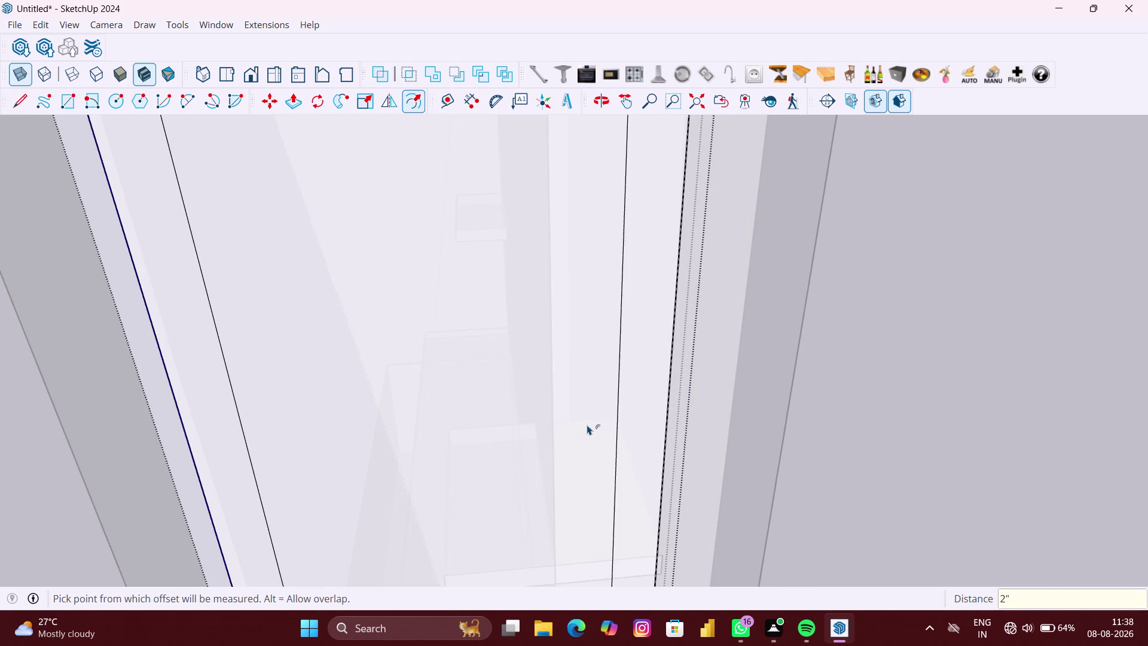
scroll(down, 3)
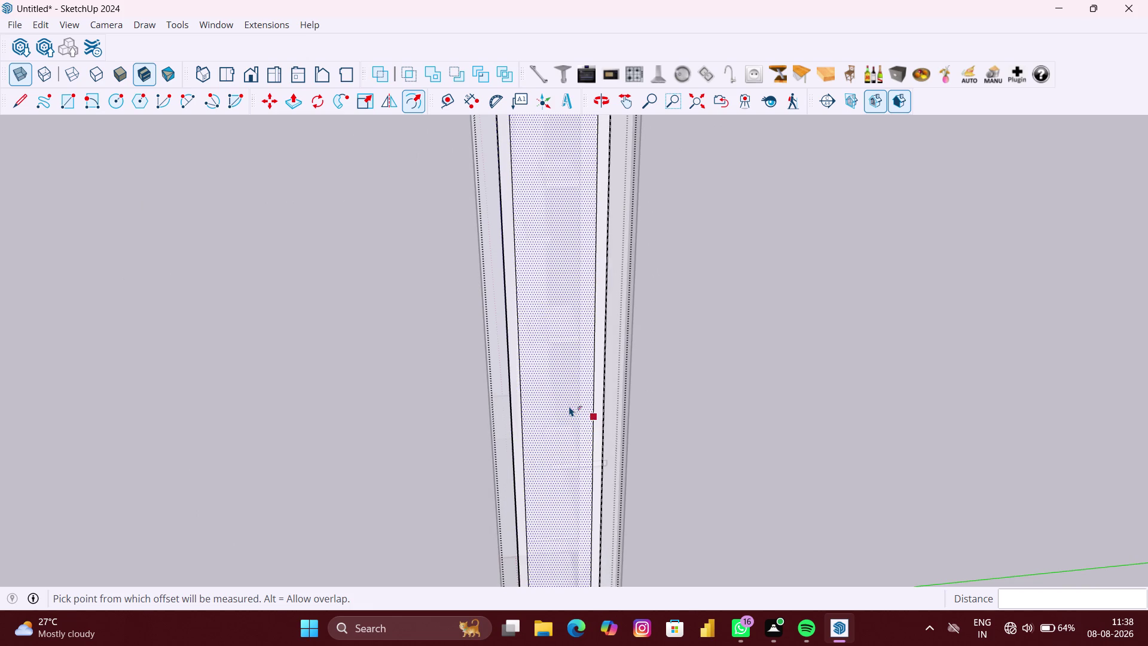
Push the inner panel face inward, then undo an accidental deletion.
key(p)
click(558, 393)
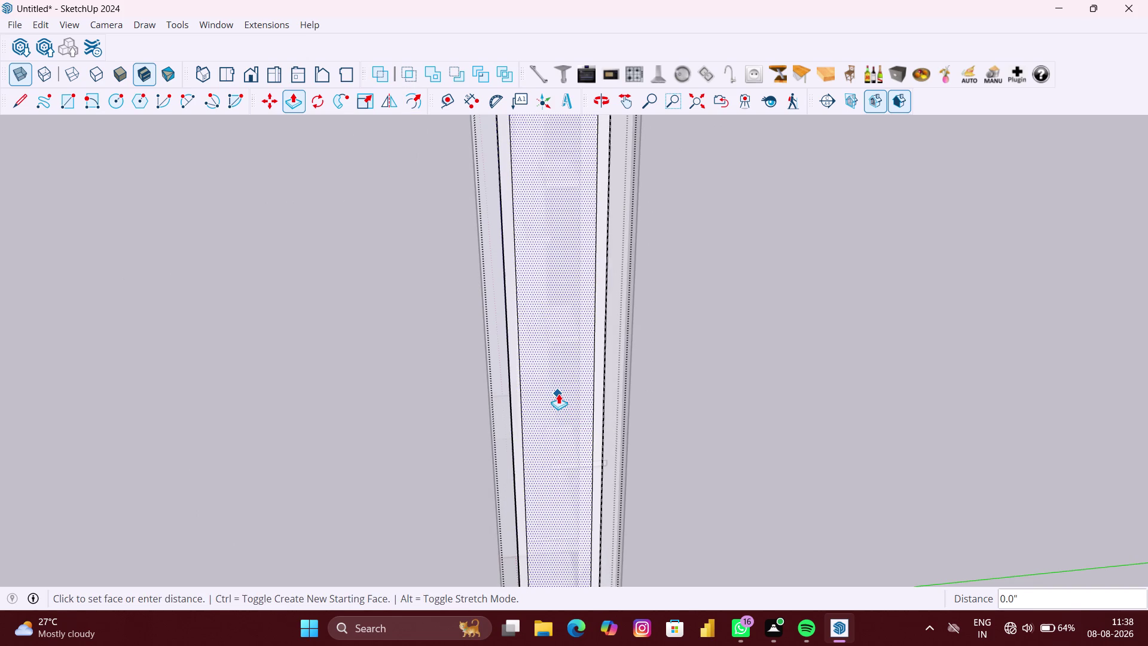
scroll(down, 3)
middle_drag(558, 393, 650, 432)
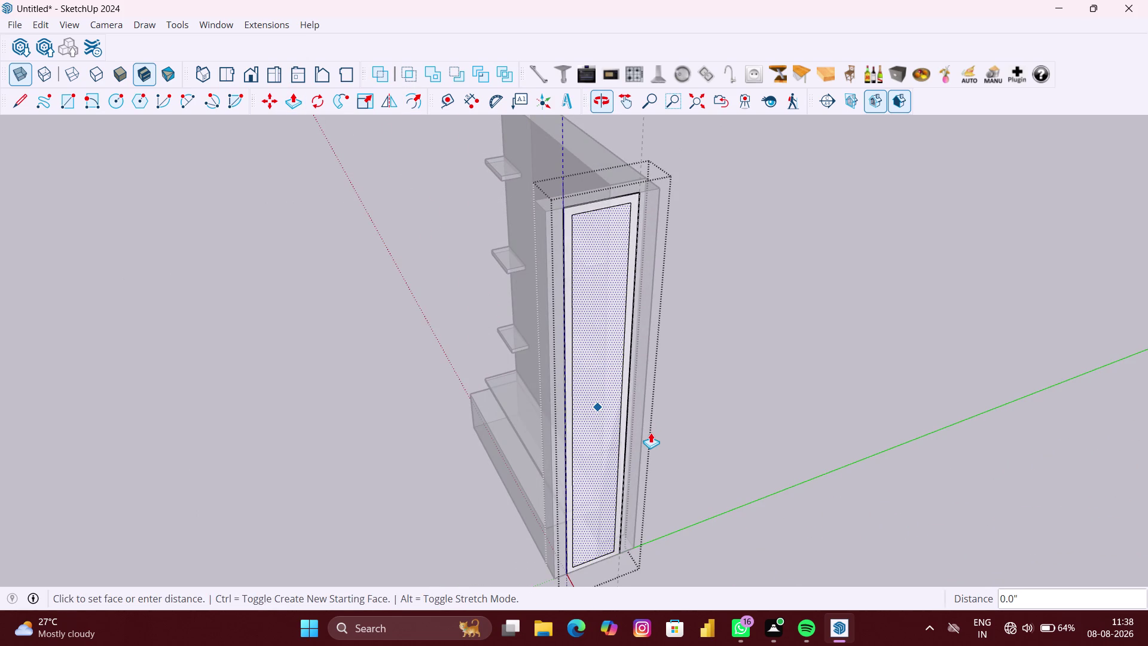
key(space)
scroll(up, 3)
scroll(up, 3)
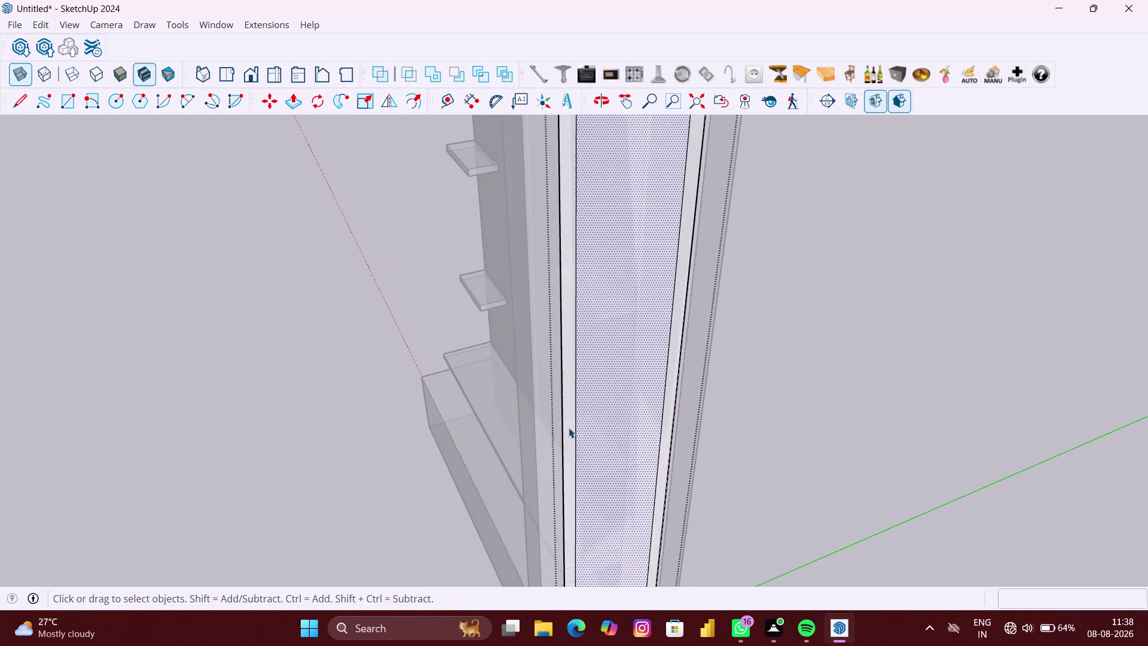
key(p)
scroll(up, 3)
key(space)
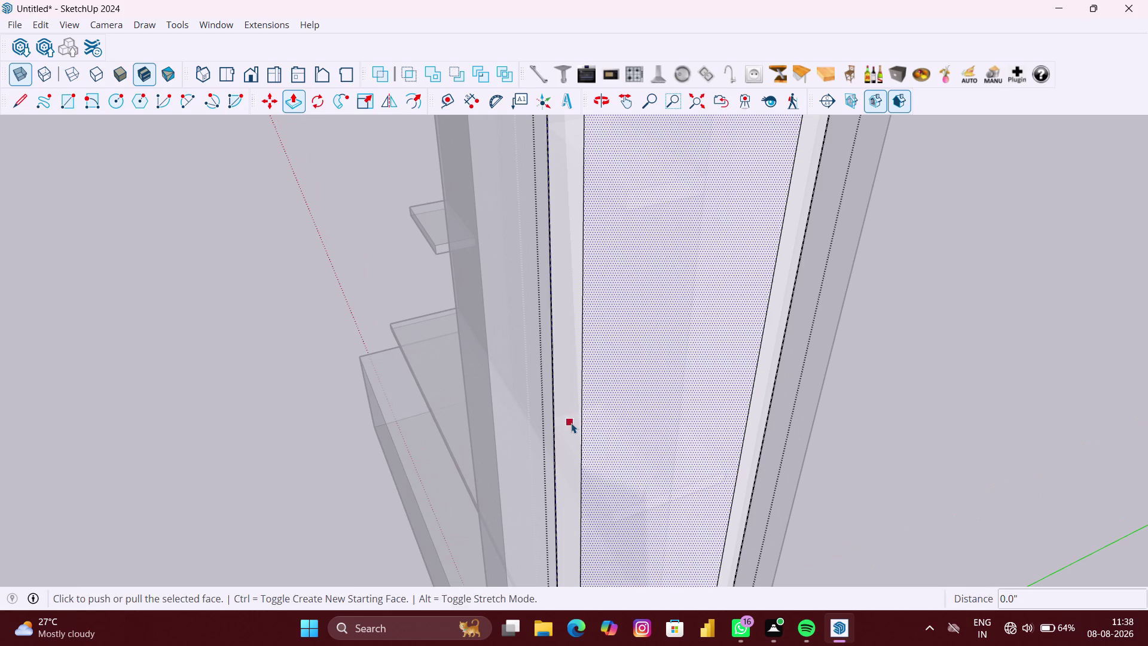
click(570, 423)
key(Delete)
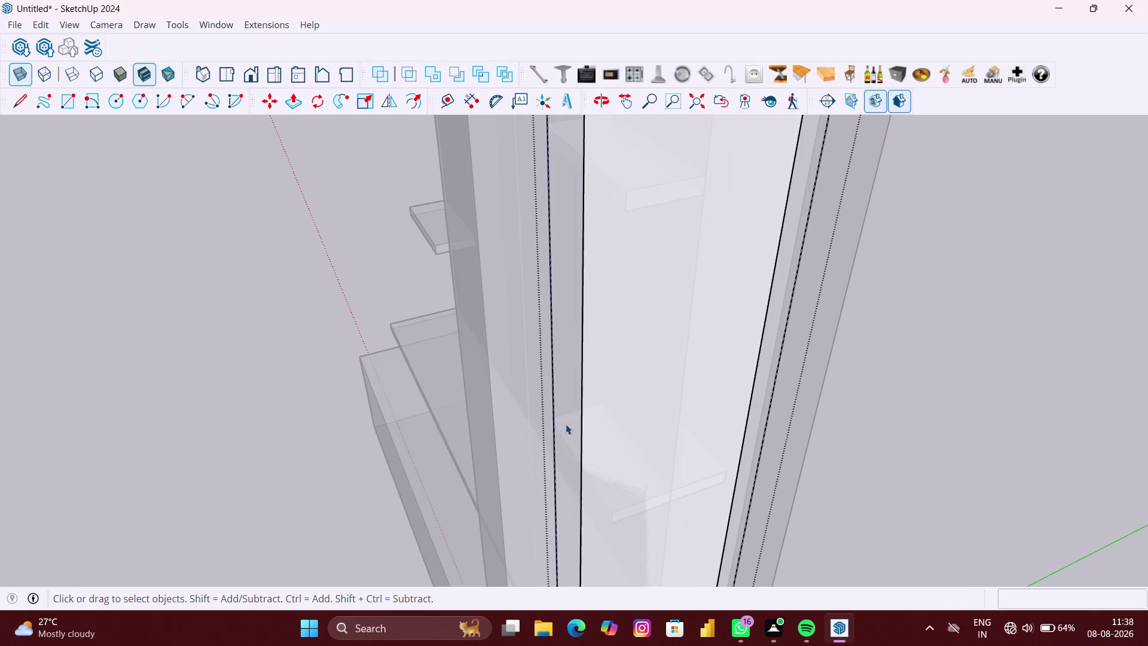
key(ctrl+z)
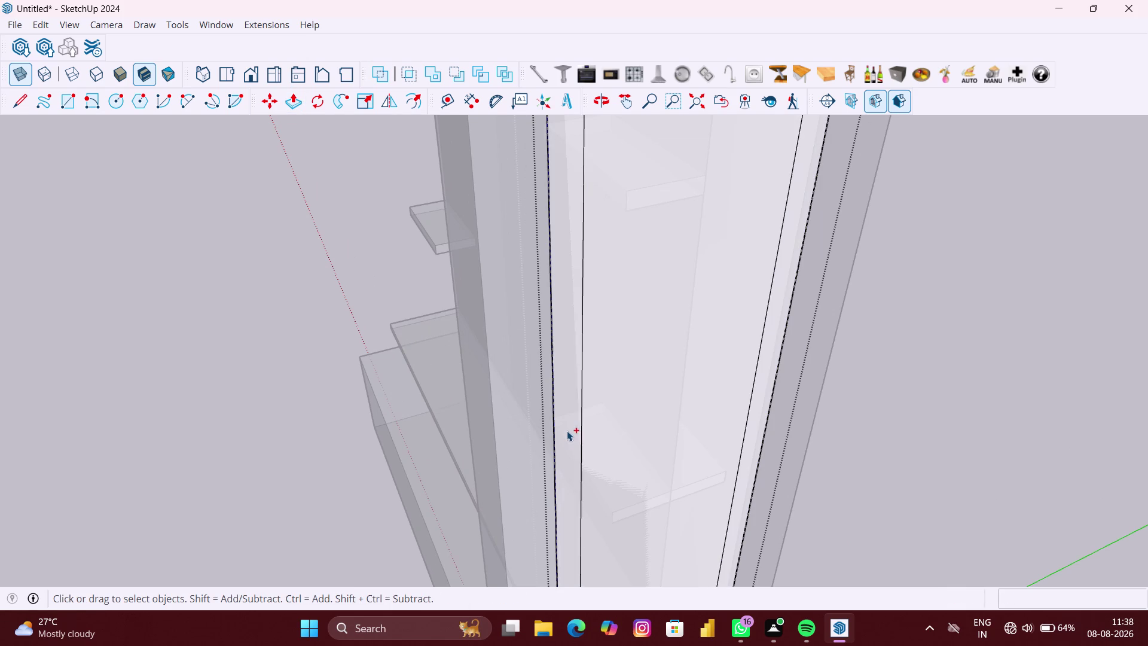
Push the narrow border strip and orbit to inspect it alongside the shelves.
key(p)
scroll(up, 3)
click(569, 433)
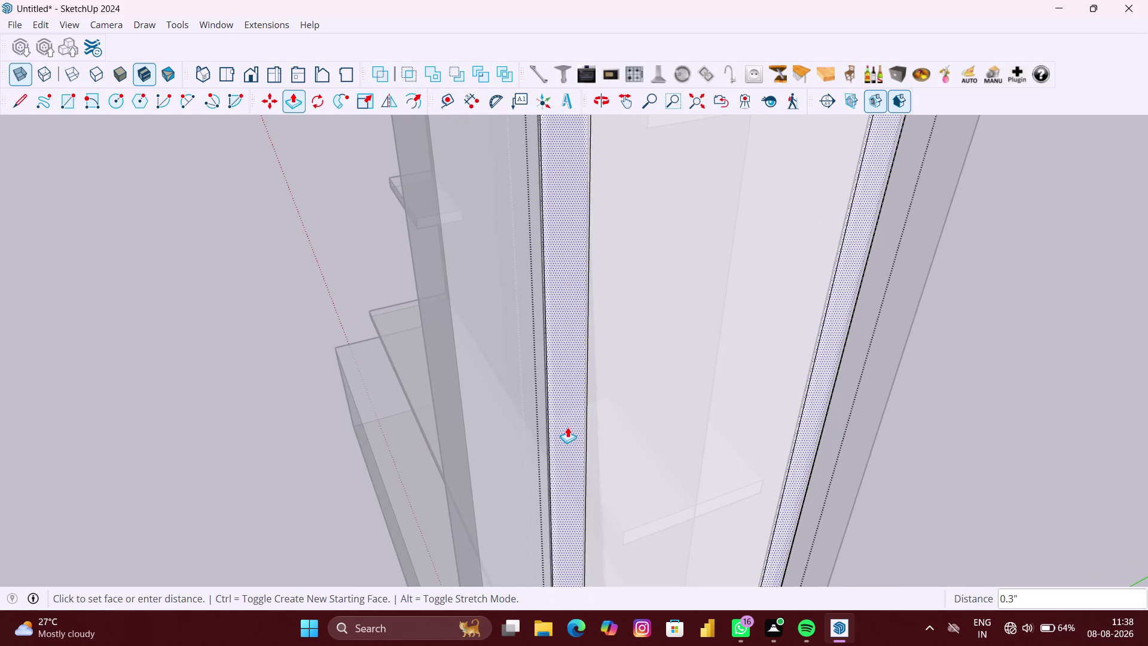
middle_drag(545, 426, 658, 433)
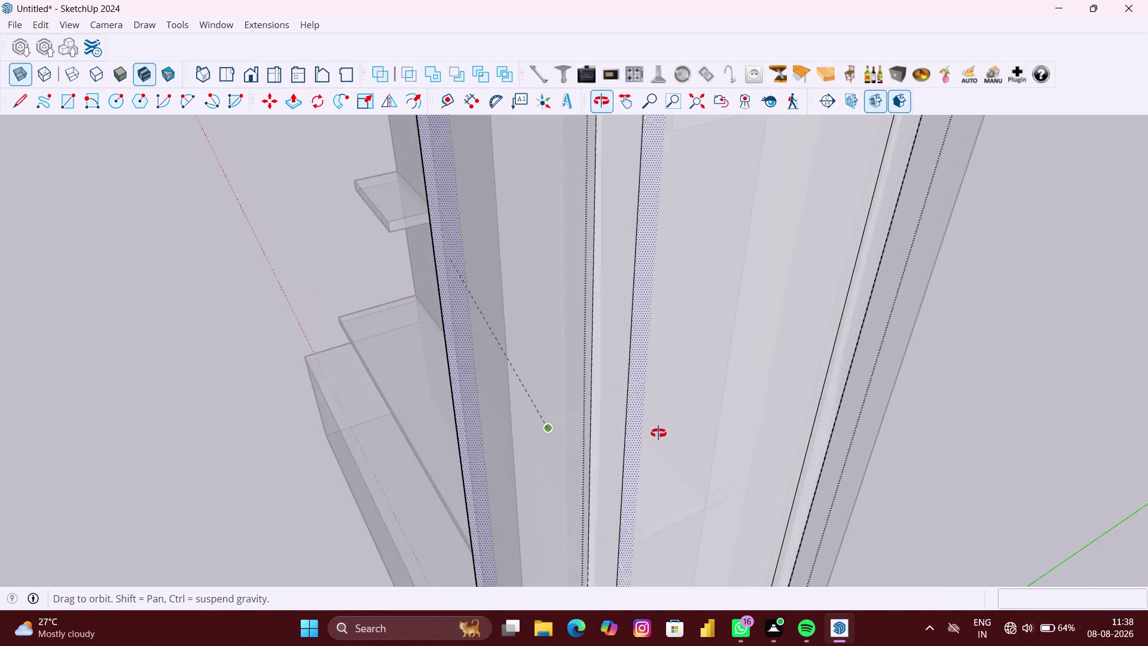
middle_drag(658, 432, 764, 421)
scroll(down, 3)
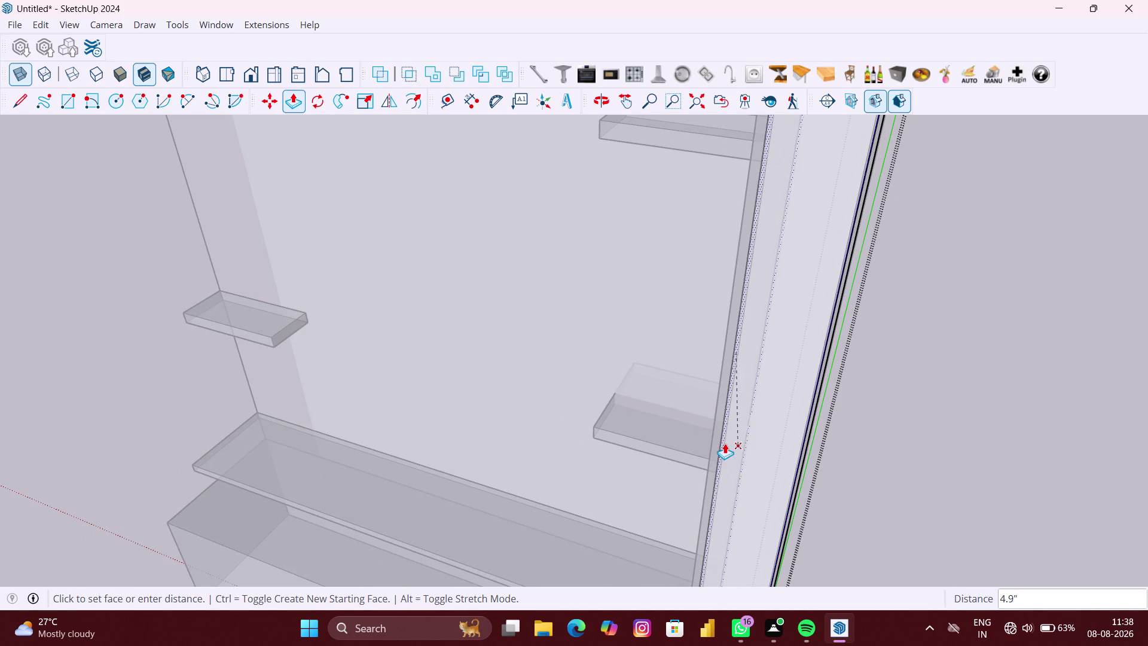
scroll(down, 3)
middle_drag(711, 442, 703, 440)
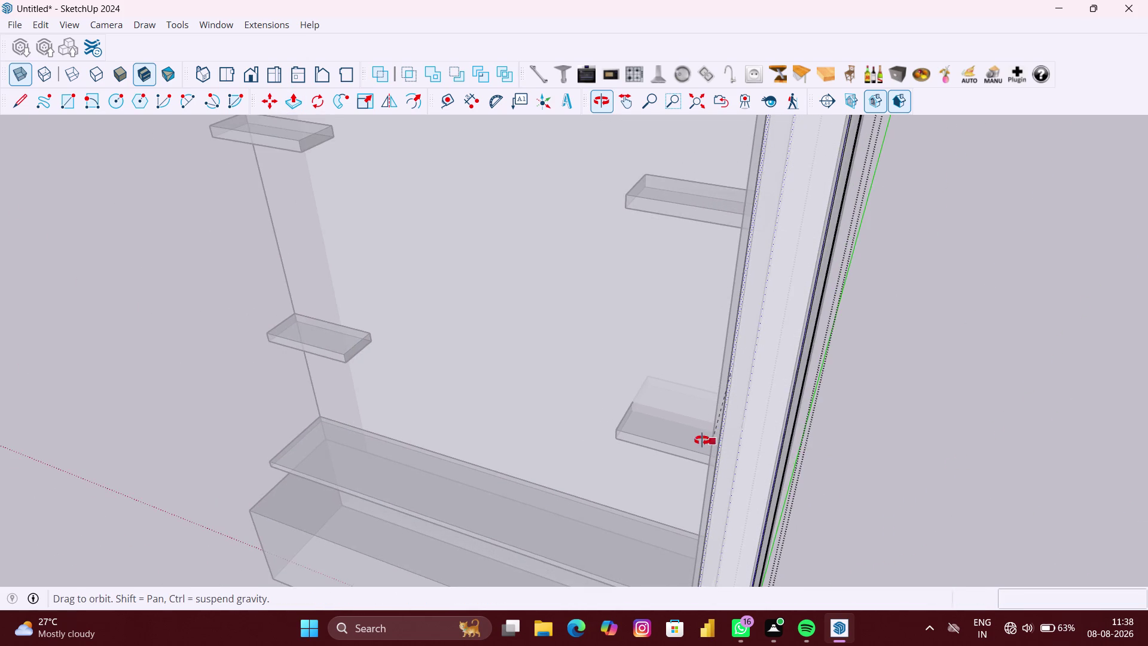
middle_drag(703, 441, 580, 419)
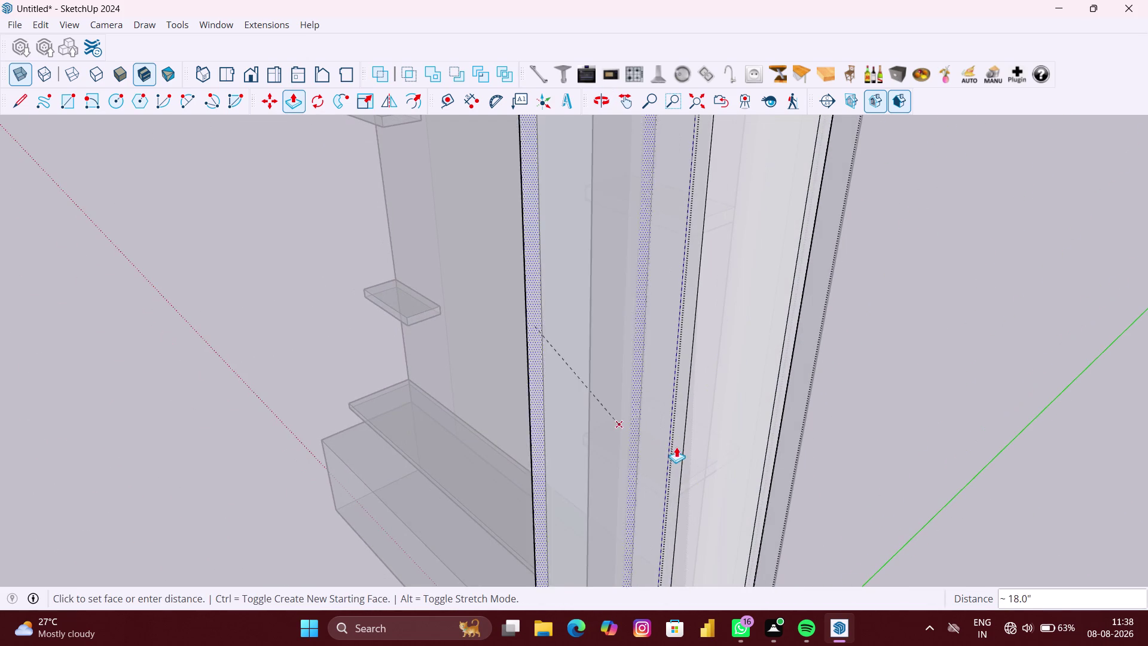
Cancel the push and orbit out to view the framed front panel.
key(Escape)
scroll(down, 3)
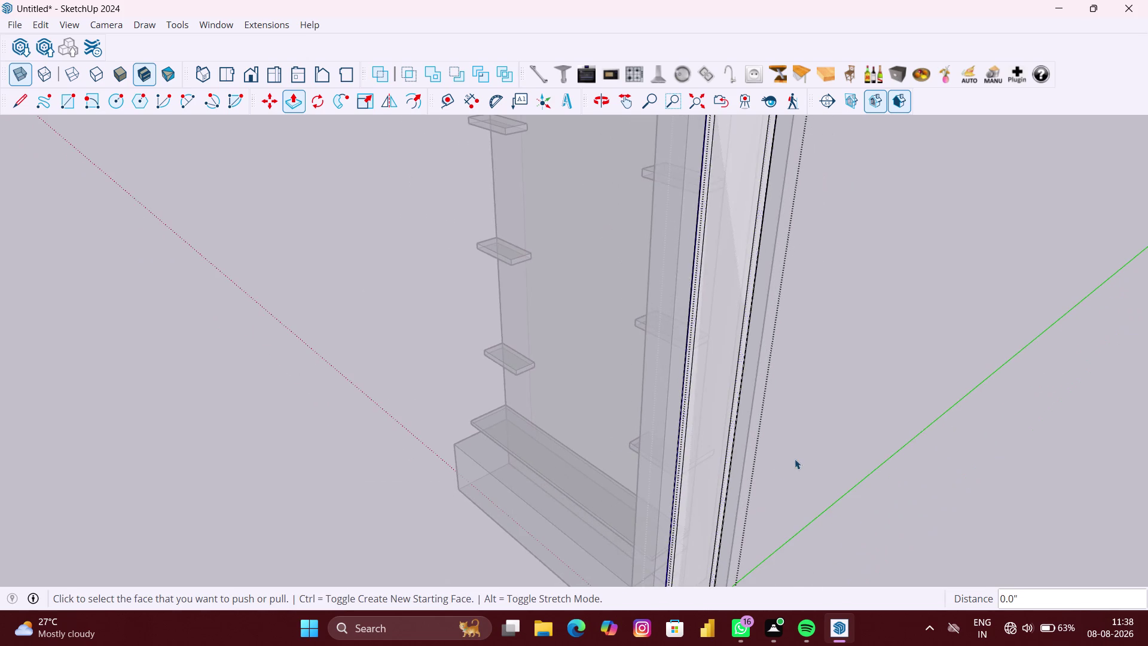
key(space)
click(864, 459)
scroll(down, 3)
middle_drag(858, 479, 667, 417)
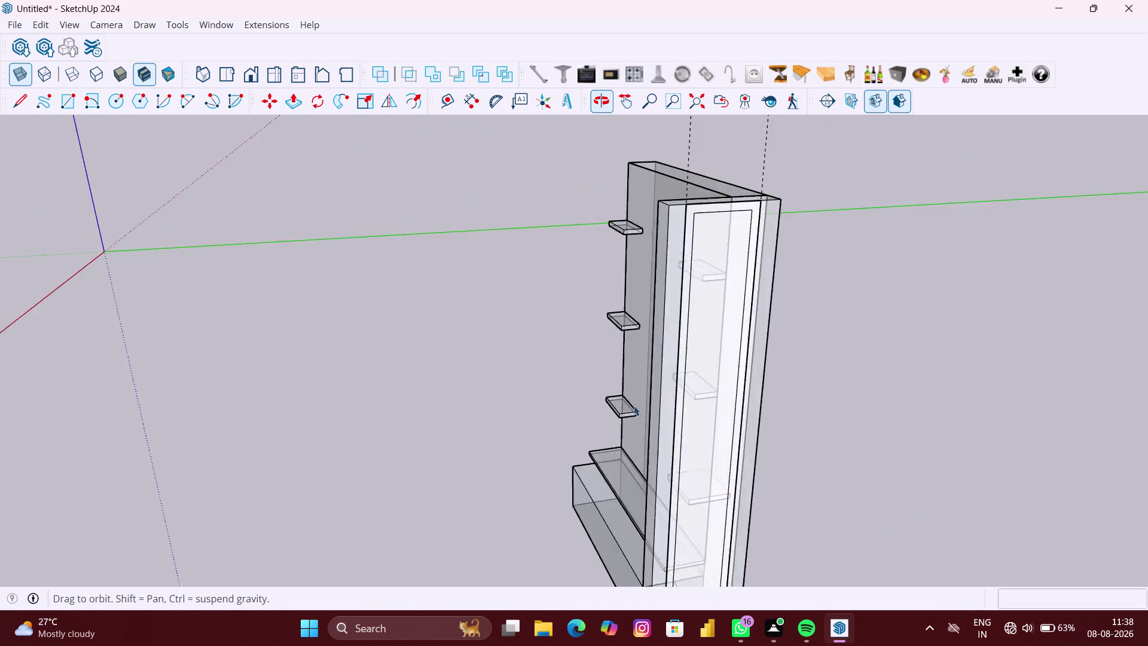
scroll(up, 3)
scroll(up, 3)
scroll(up, 3)
key(p)
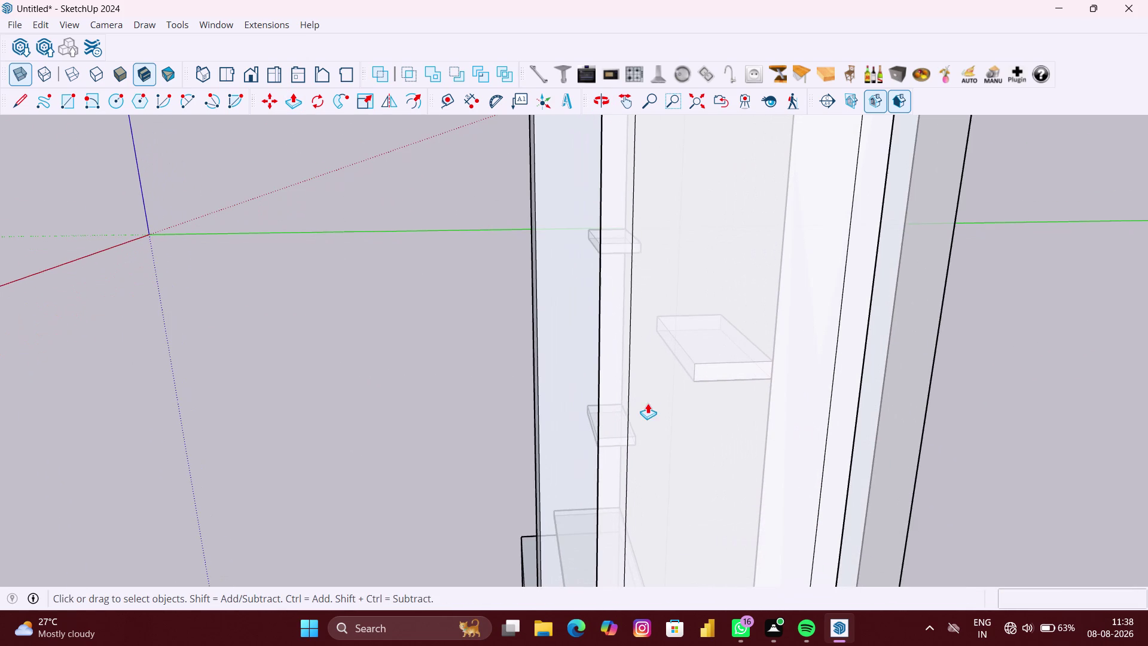
key(space)
Select the narrow vertical strip faces and edges on the side panel.
click(625, 402)
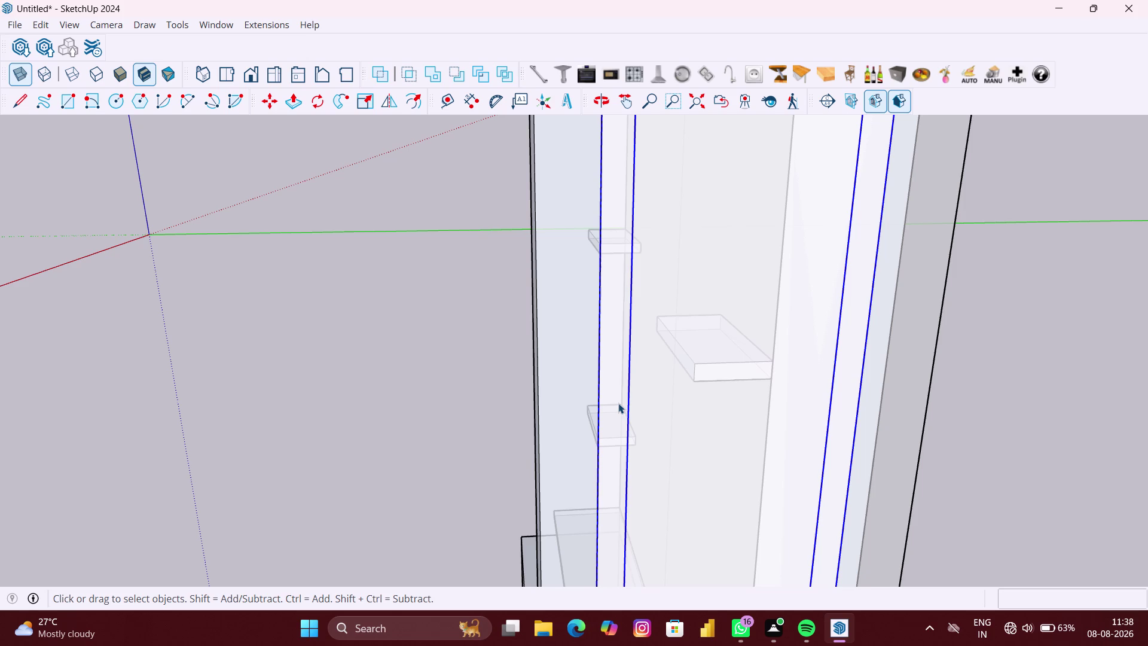
scroll(up, 3)
click(618, 403)
click(618, 403)
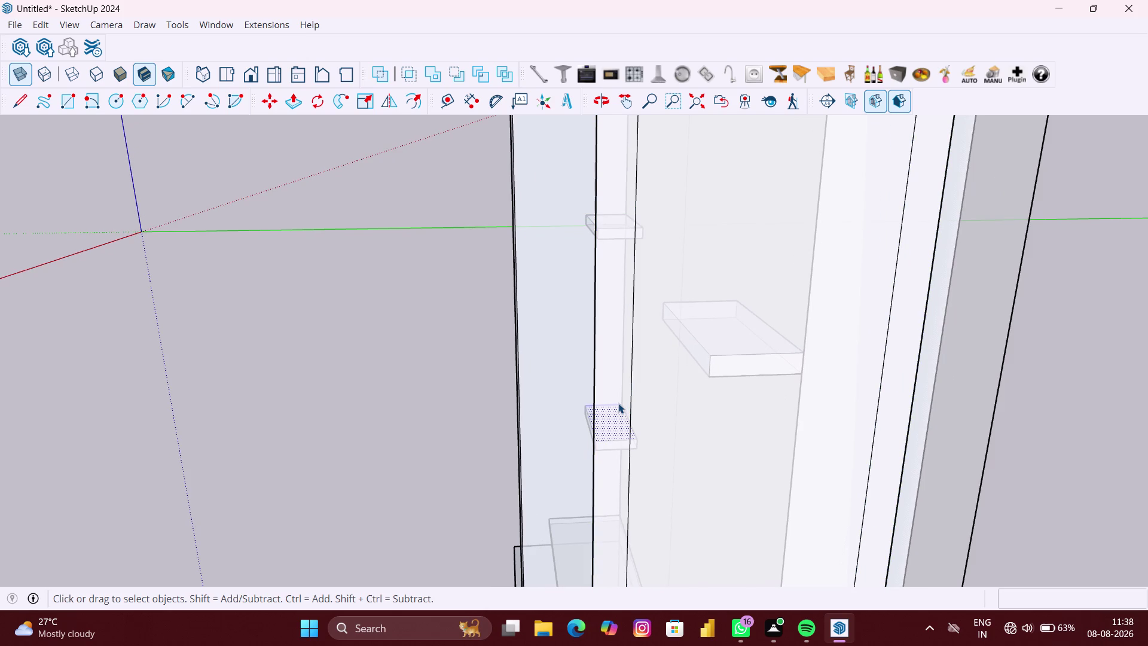
scroll(down, 3)
middle_drag(613, 408, 753, 449)
click(729, 440)
scroll(down, 3)
double_click(733, 430)
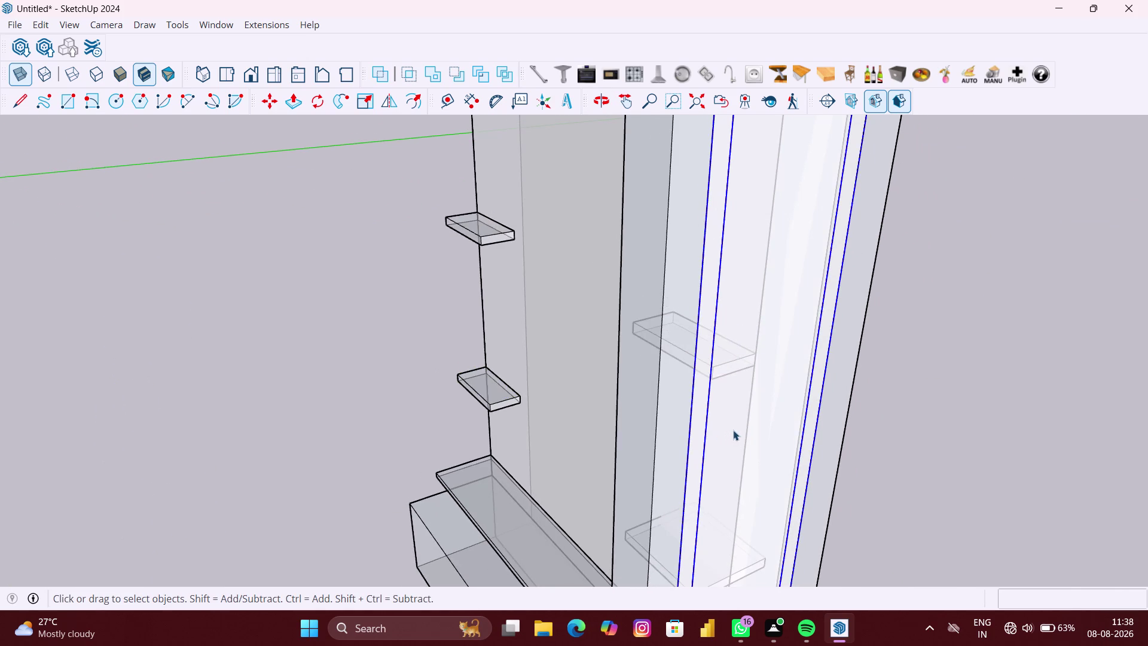
scroll(up, 3)
click(687, 431)
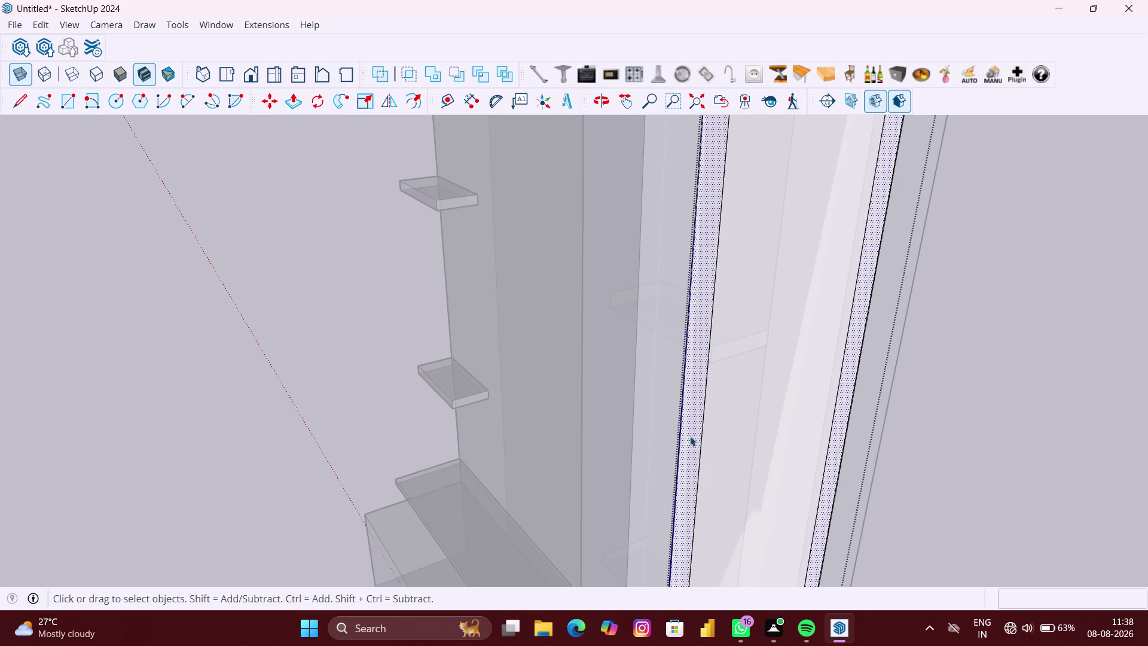
Pull the selected strip outward and orbit to check its depth.
key(p)
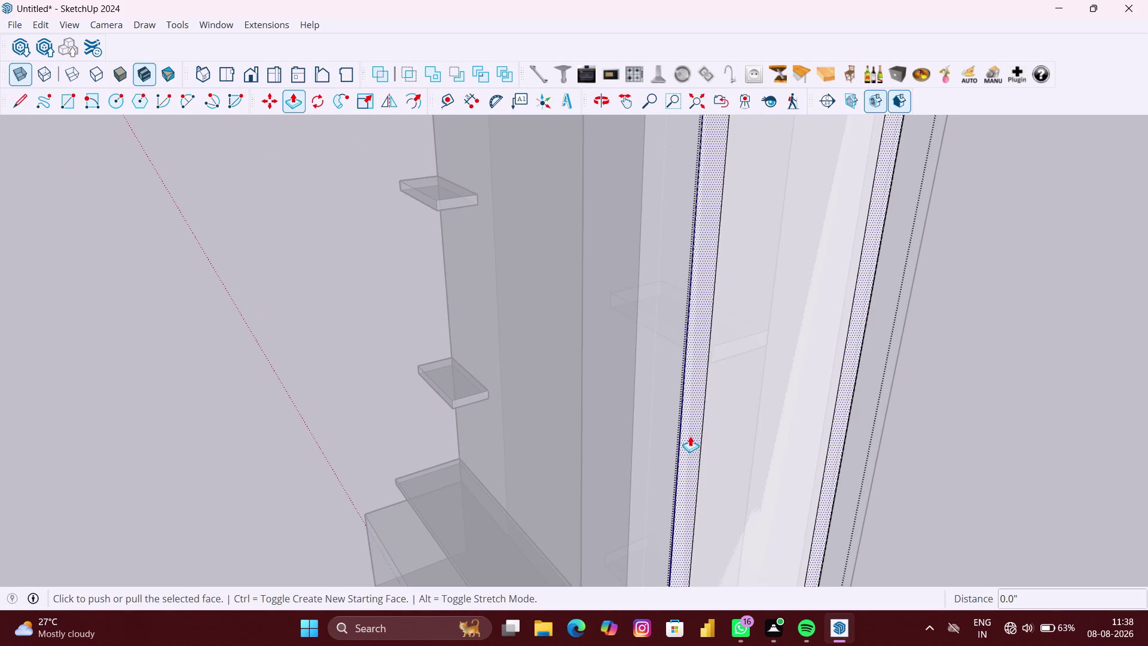
scroll(up, 3)
click(690, 436)
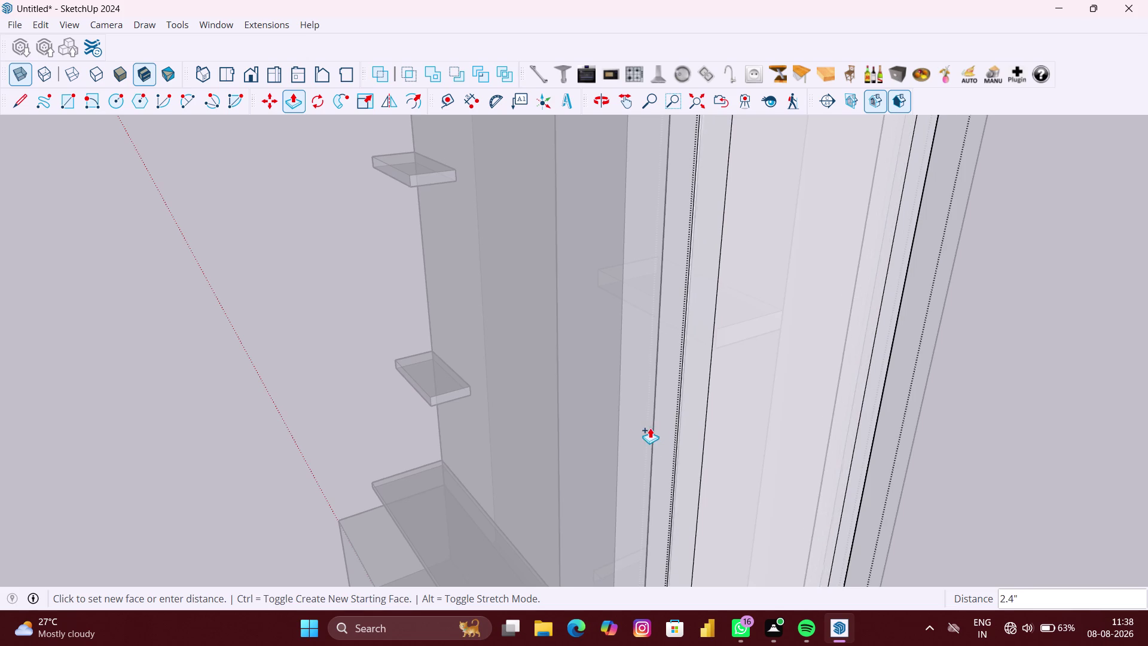
scroll(down, 3)
middle_drag(650, 428, 839, 429)
scroll(down, 3)
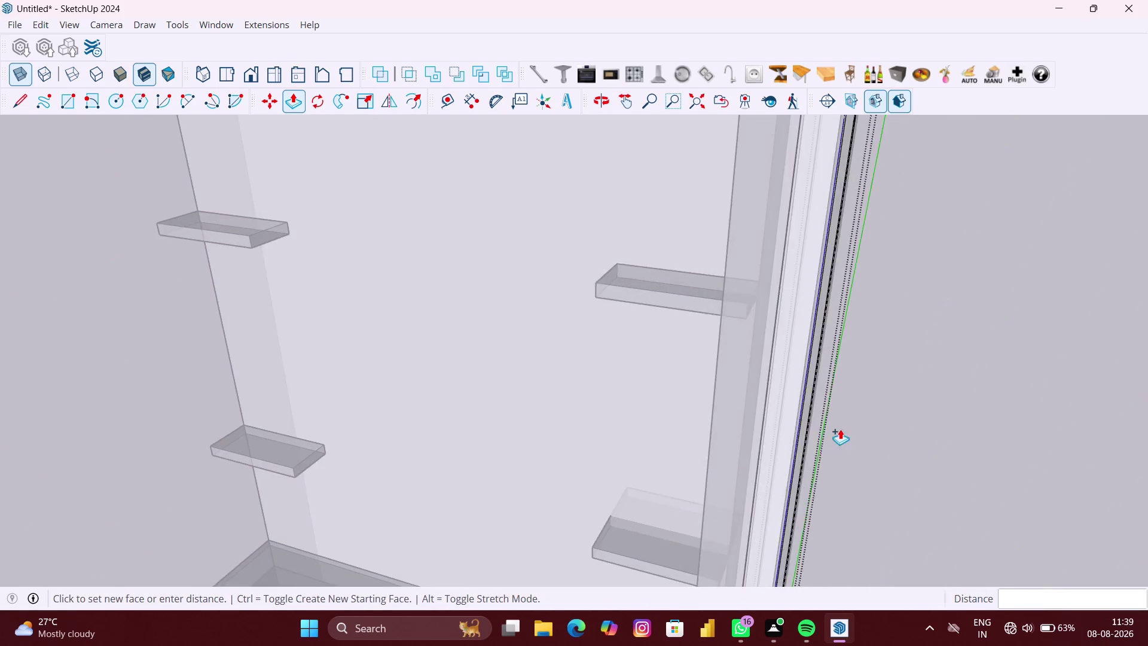
scroll(down, 3)
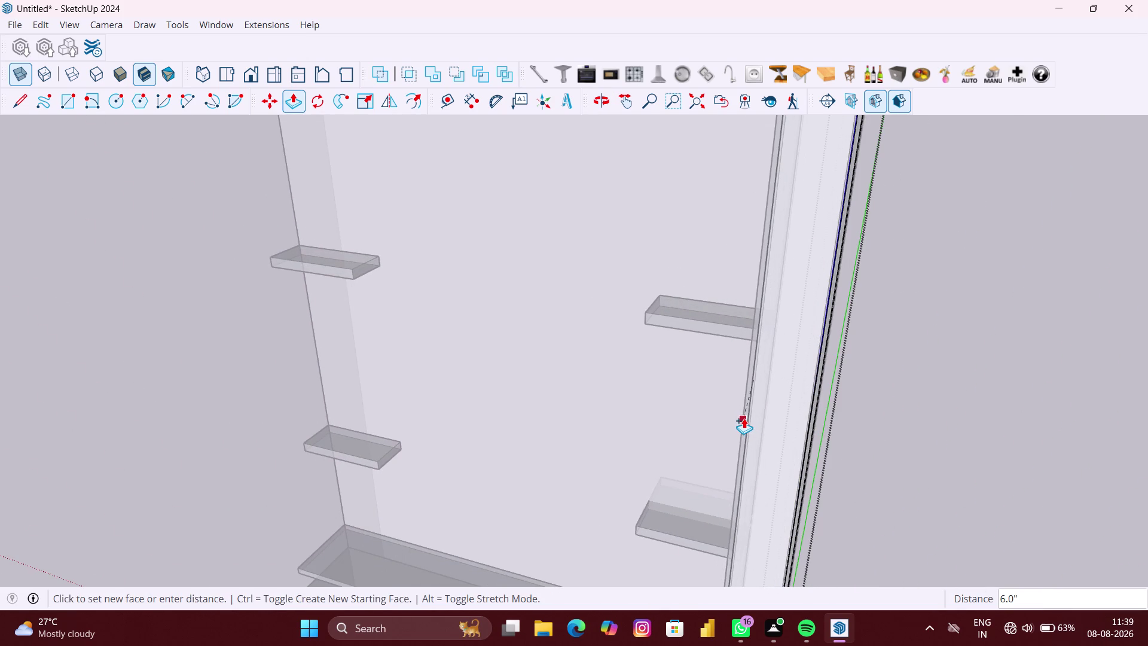
scroll(up, 3)
middle_drag(744, 418, 840, 428)
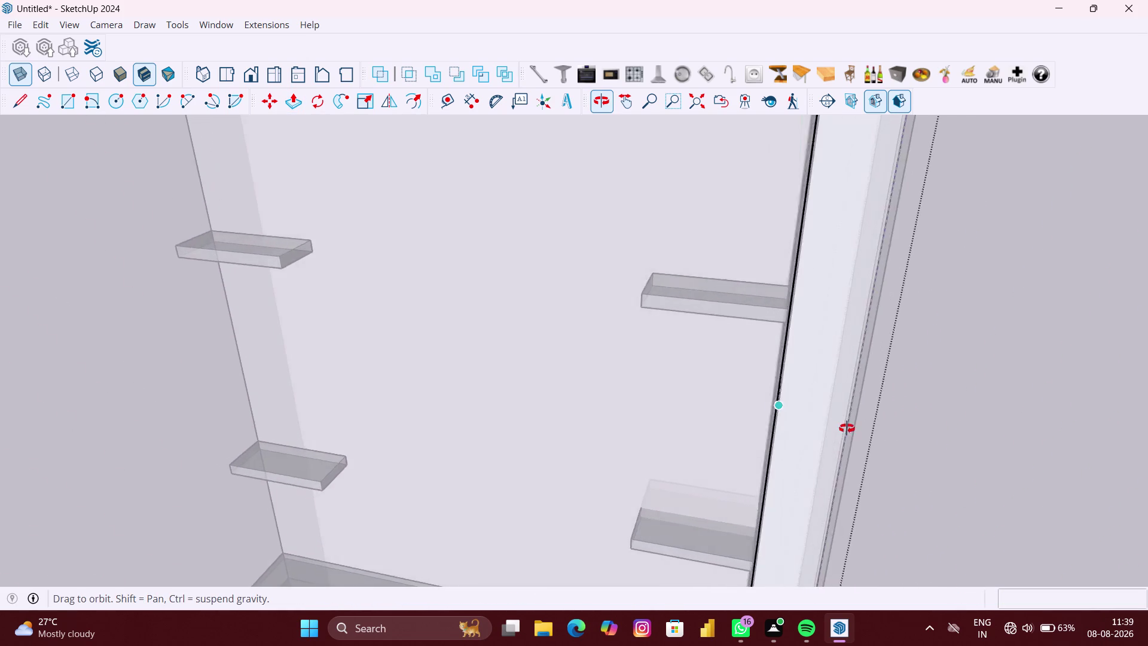
middle_drag(840, 428, 846, 428)
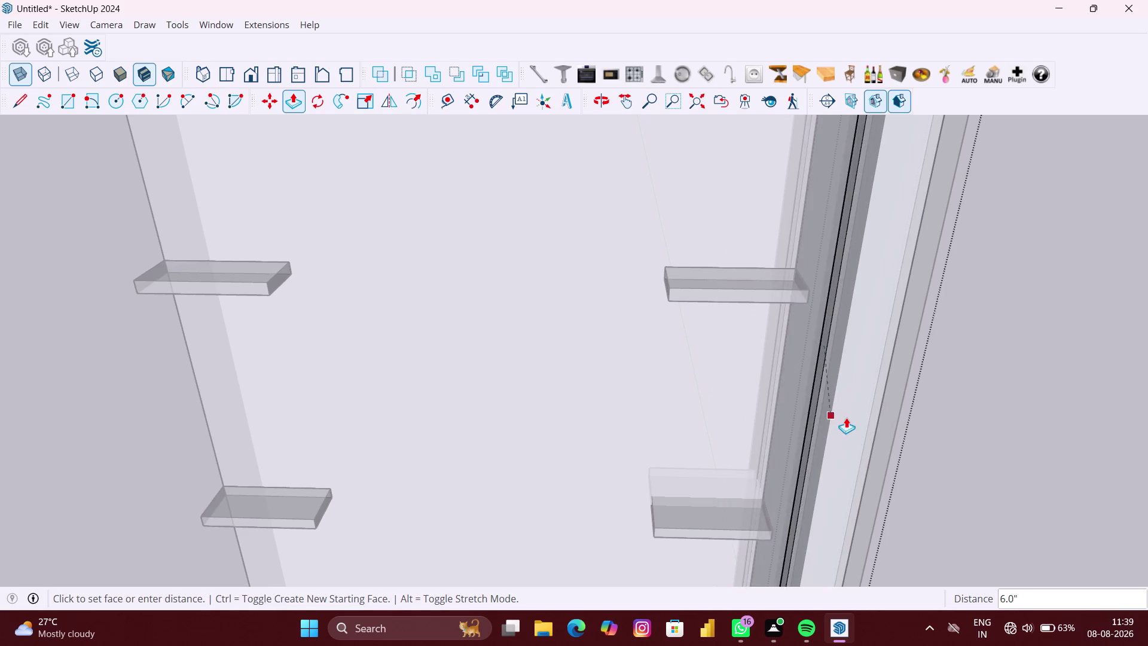
middle_drag(891, 417, 687, 411)
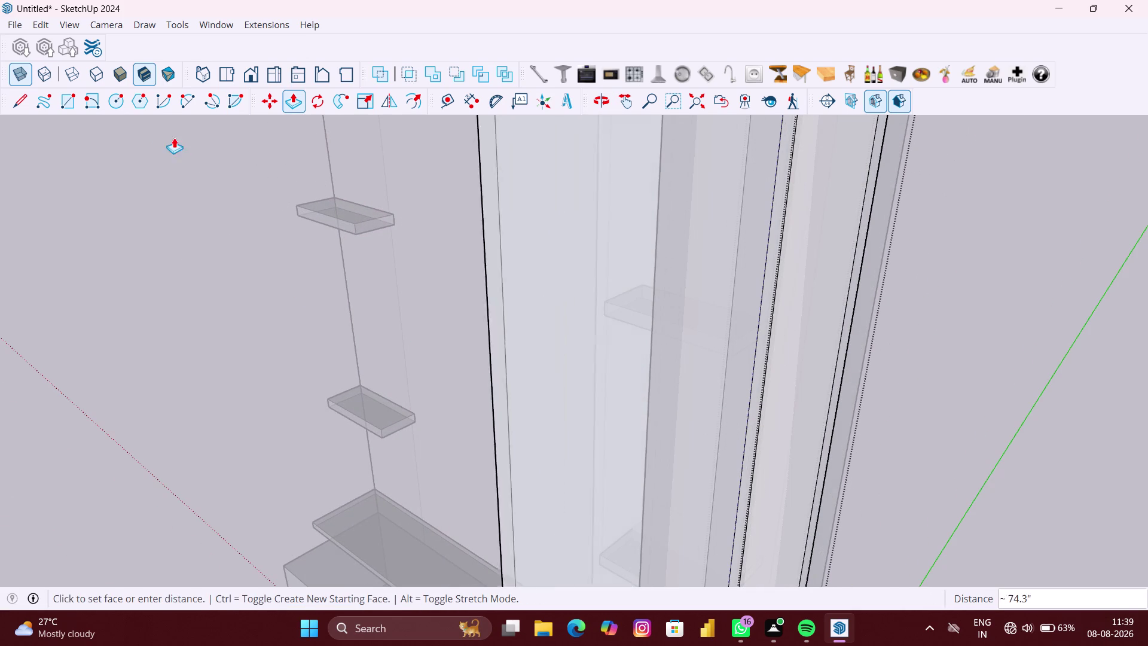
Finish the push-pull of the side panel's narrow strip to its new face position.
click(18, 73)
scroll(down, 3)
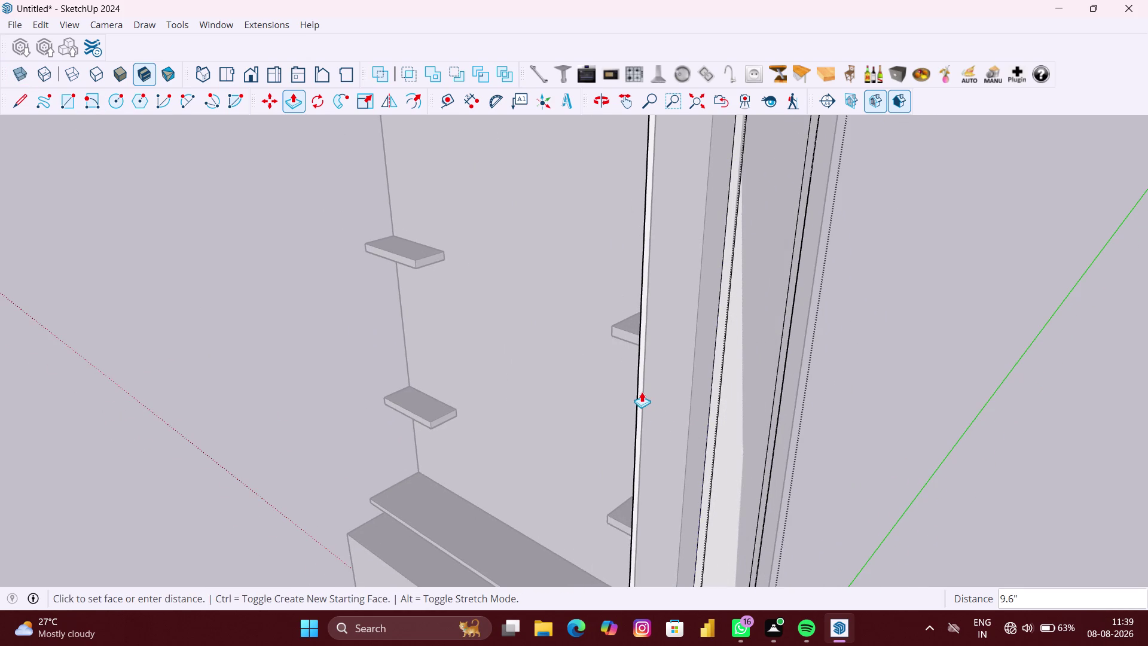
middle_drag(644, 394, 856, 430)
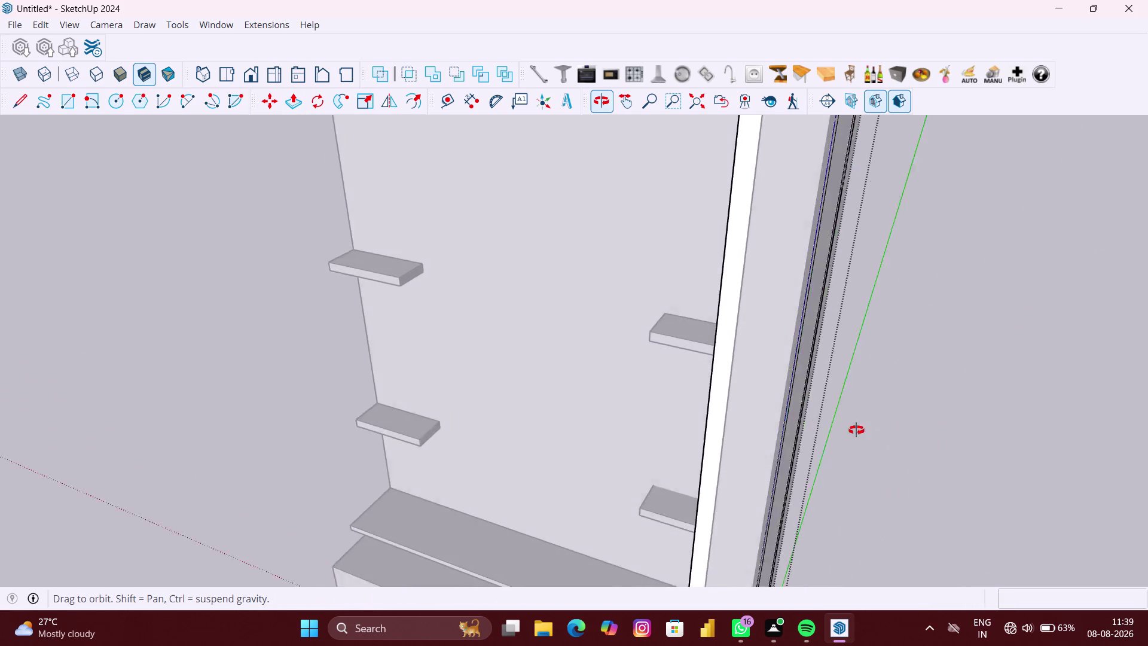
middle_drag(856, 429, 941, 435)
scroll(up, 3)
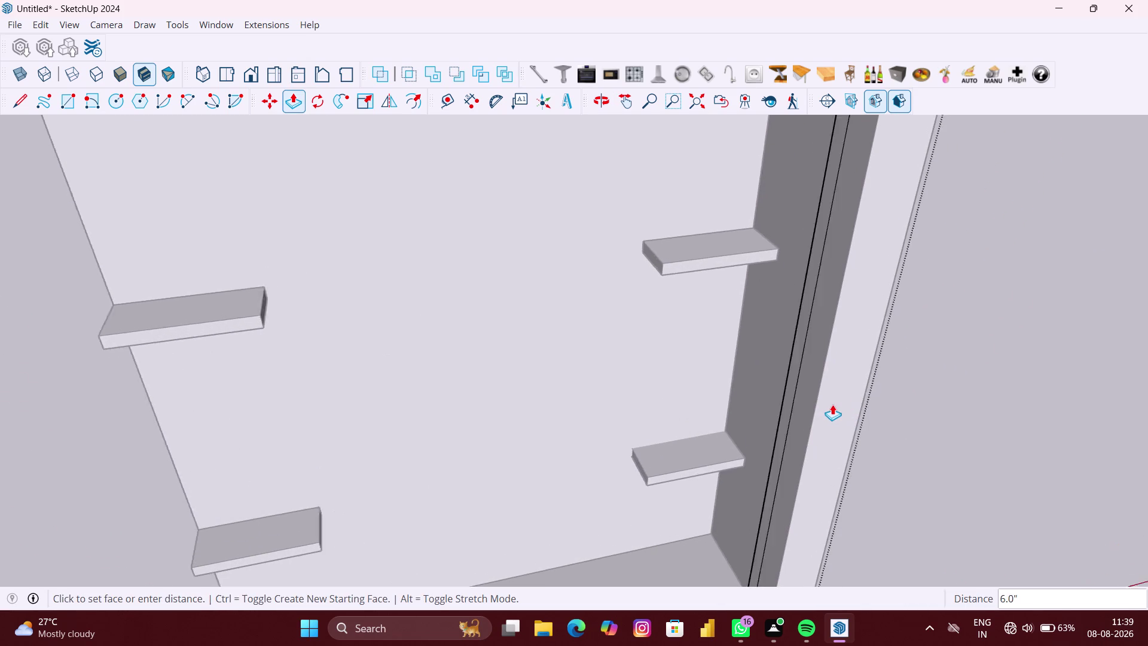
scroll(up, 3)
click(808, 395)
Return to the Select tool and orbit around the shelves and cabinet interior.
scroll(down, 3)
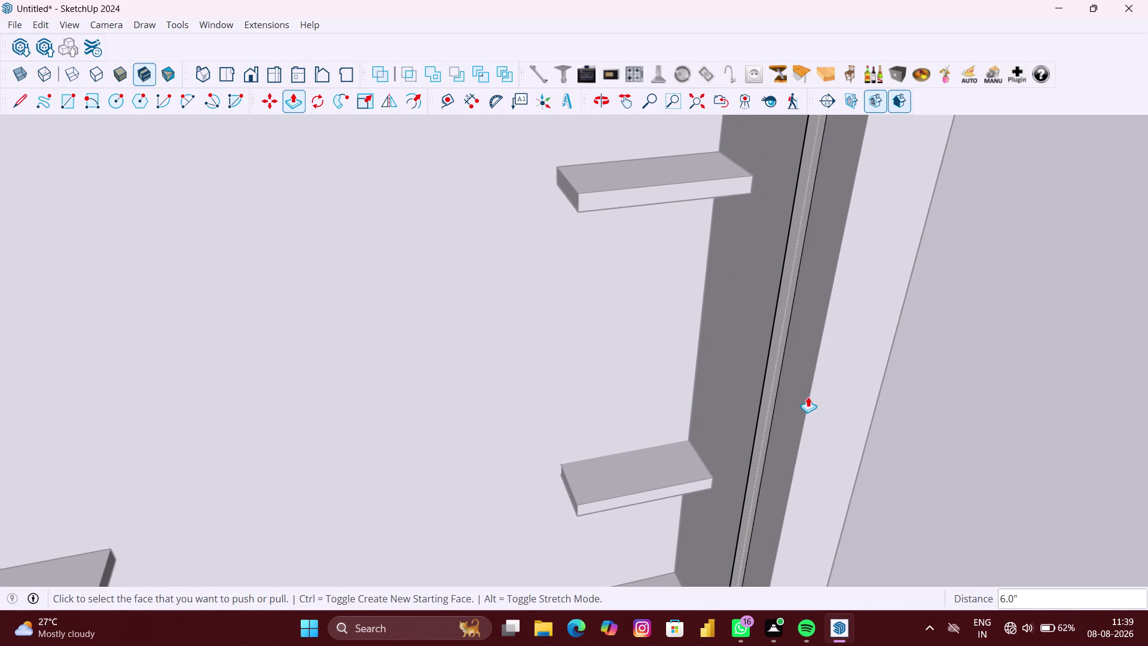
scroll(down, 3)
scroll(down, 3)
middle_drag(861, 404, 635, 379)
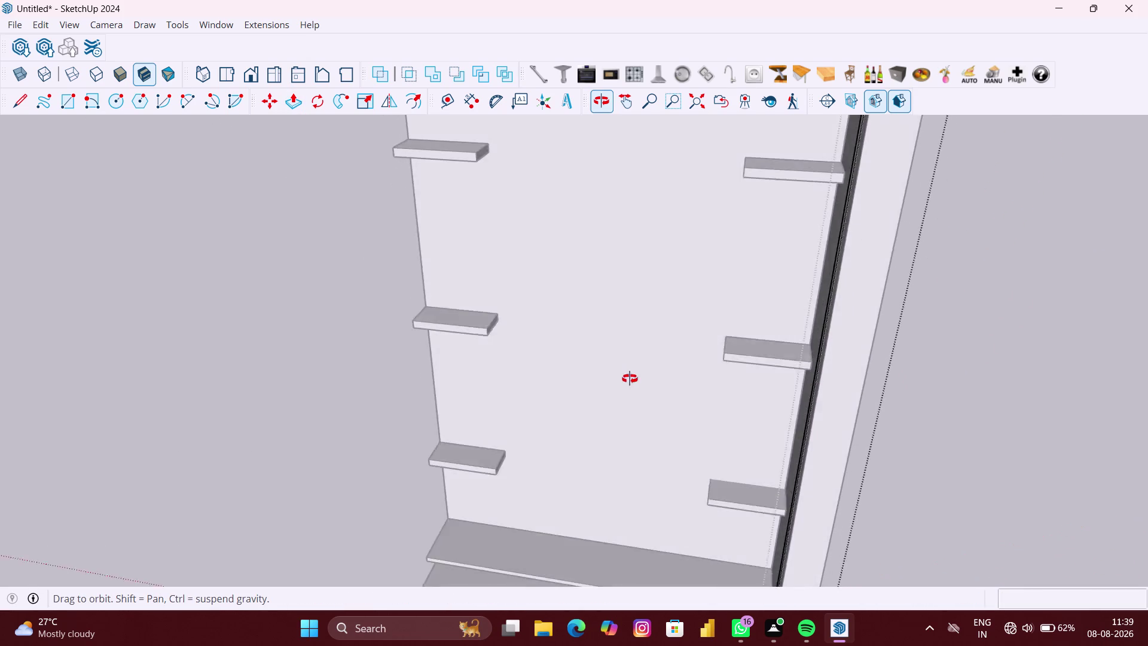
middle_drag(635, 380, 666, 382)
scroll(down, 3)
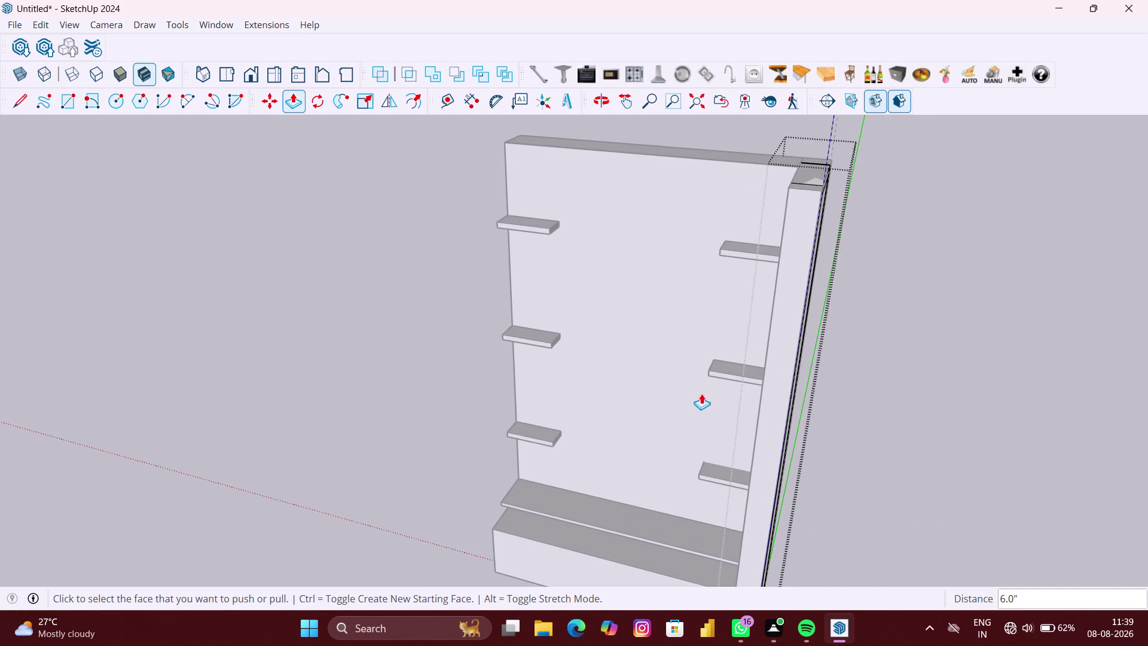
key(space)
click(925, 413)
scroll(down, 3)
middle_drag(806, 399, 953, 409)
scroll(up, 3)
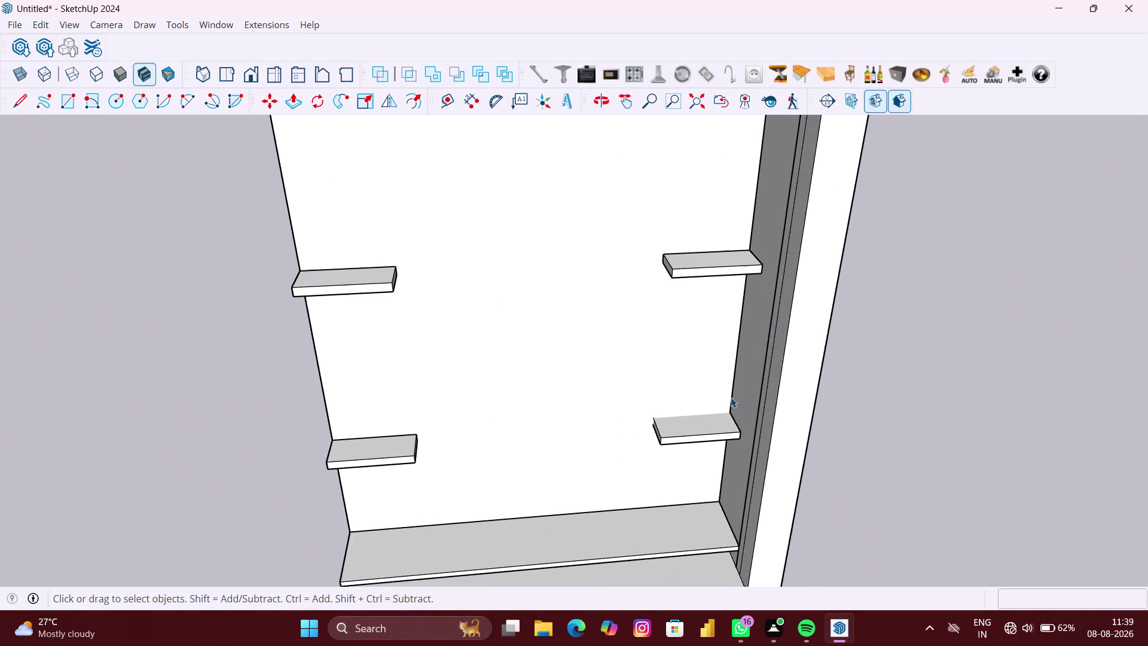
Turn toward the side panel and select the front face of its strip.
middle_drag(731, 397, 822, 396)
scroll(up, 3)
scroll(up, 3)
scroll(down, 3)
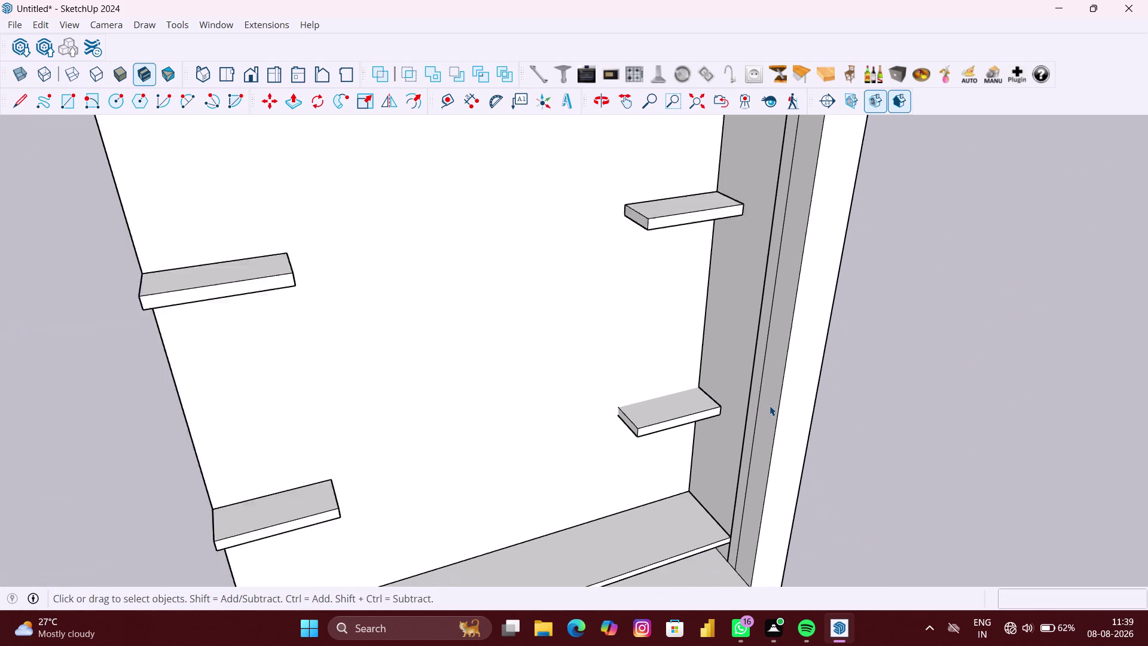
scroll(down, 3)
middle_drag(880, 410, 519, 408)
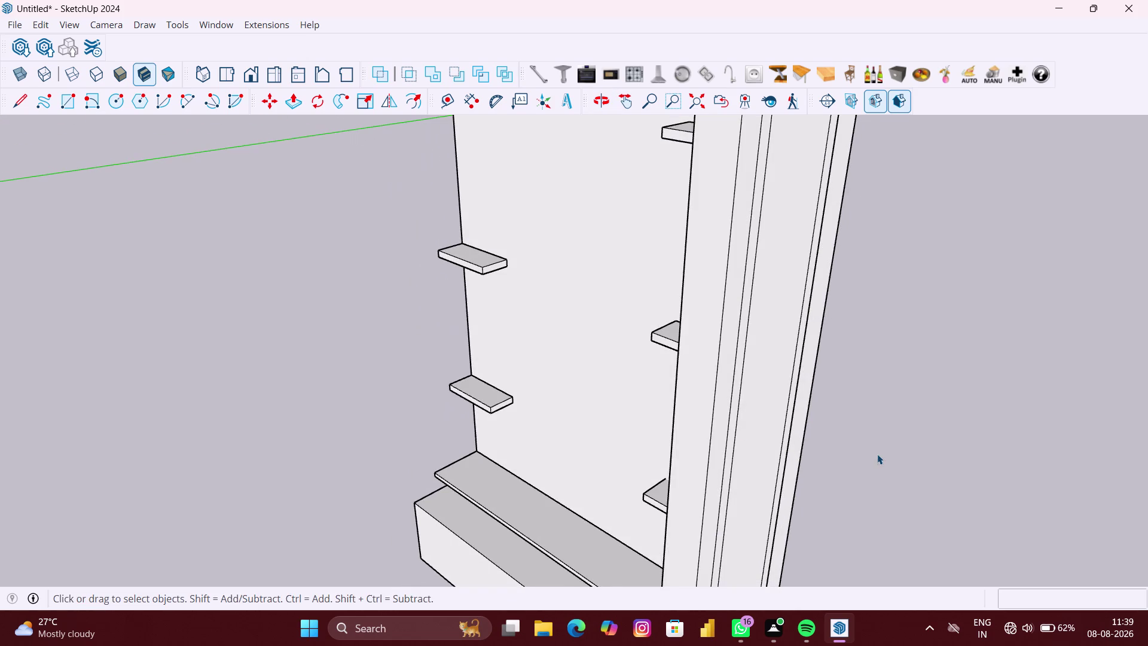
middle_drag(877, 454, 714, 431)
scroll(down, 3)
click(677, 429)
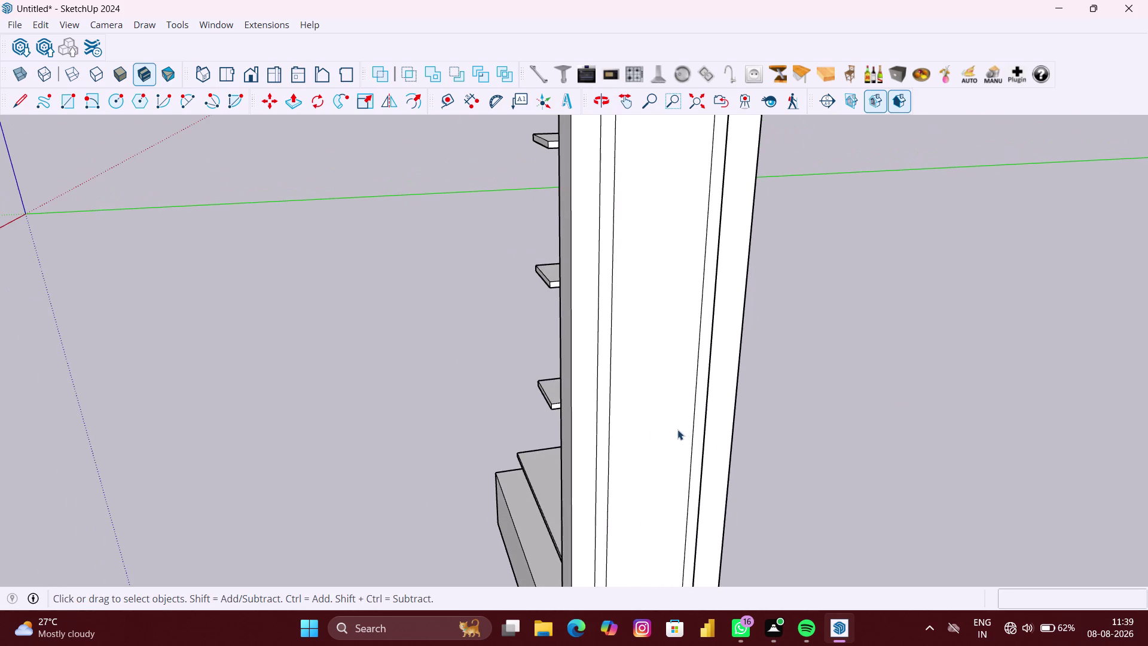
double_click(677, 428)
click(655, 427)
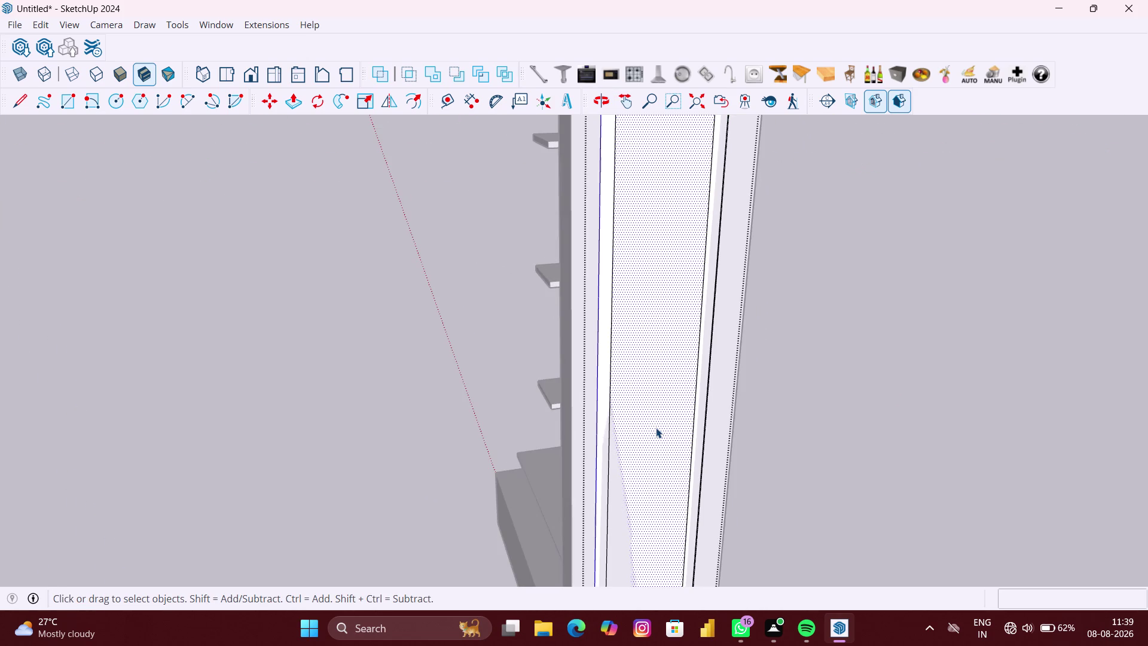
Start push-pulling the strip's front face and orbit to check its depth.
key(p)
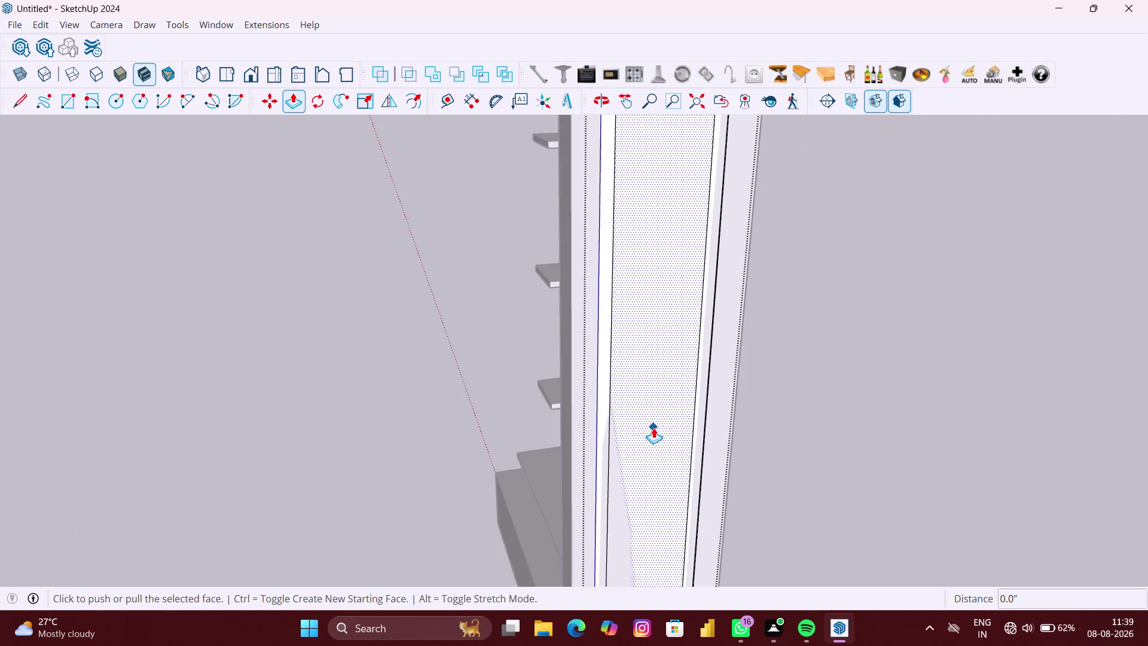
click(653, 428)
scroll(down, 3)
scroll(down, 3)
middle_drag(630, 419, 712, 440)
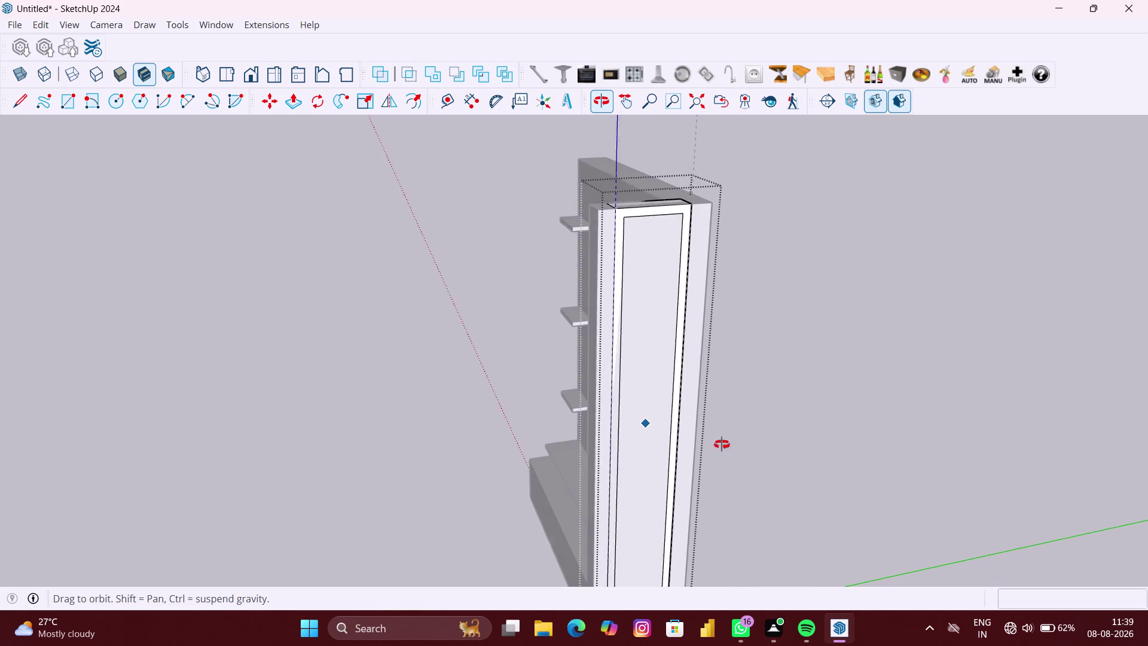
middle_drag(711, 440, 875, 461)
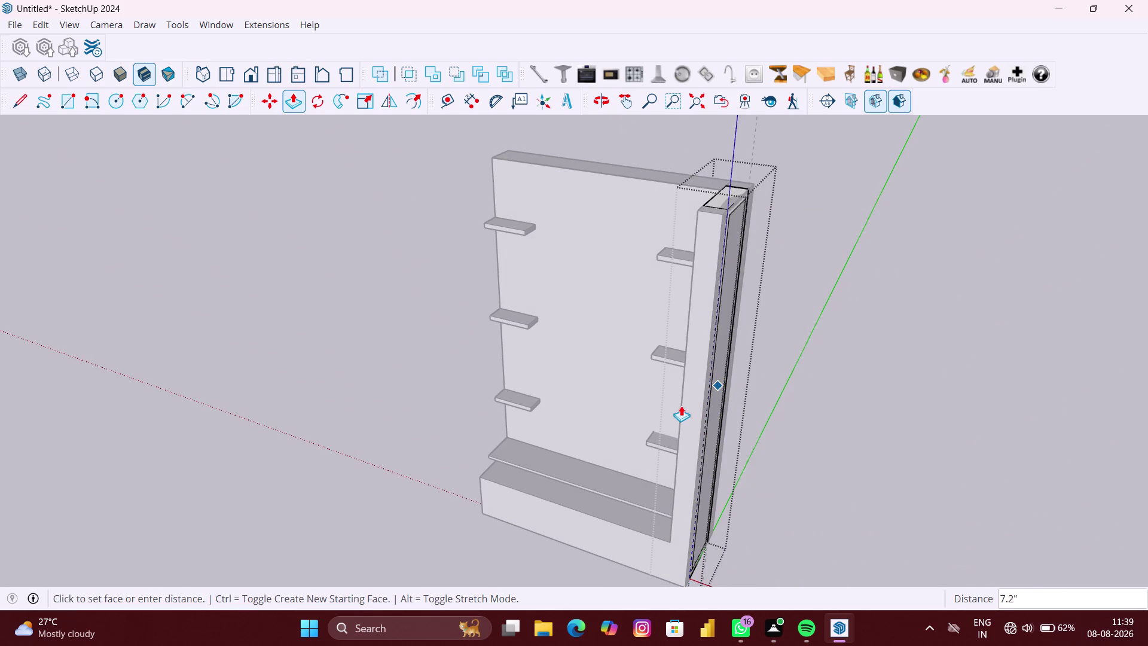
middle_drag(681, 405, 588, 402)
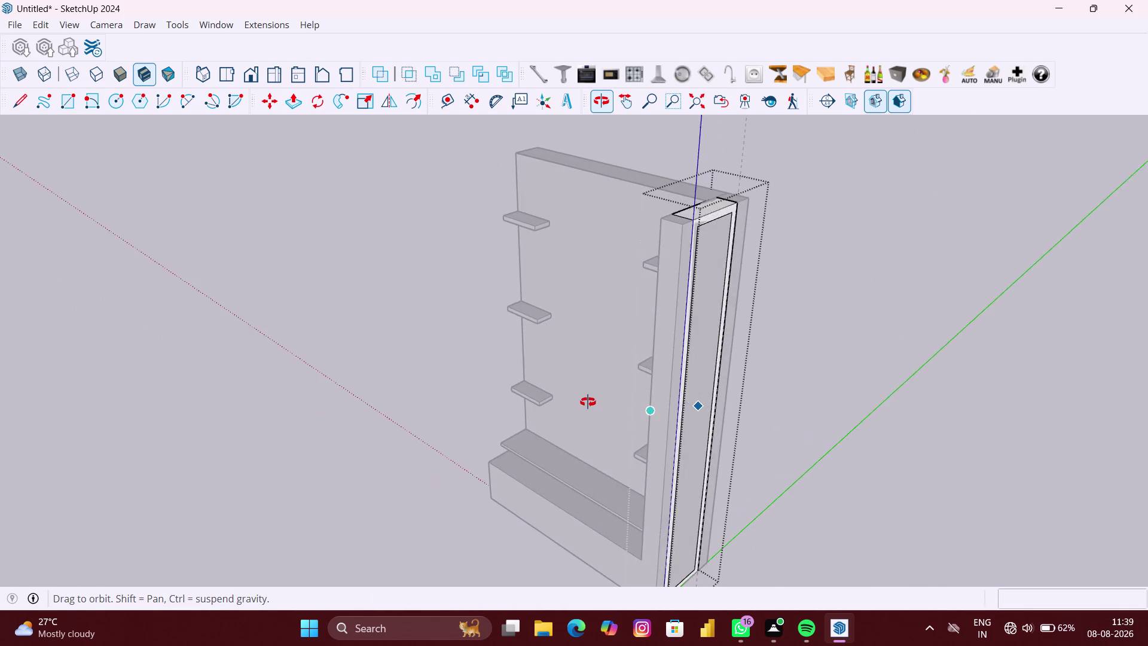
middle_drag(588, 402, 587, 402)
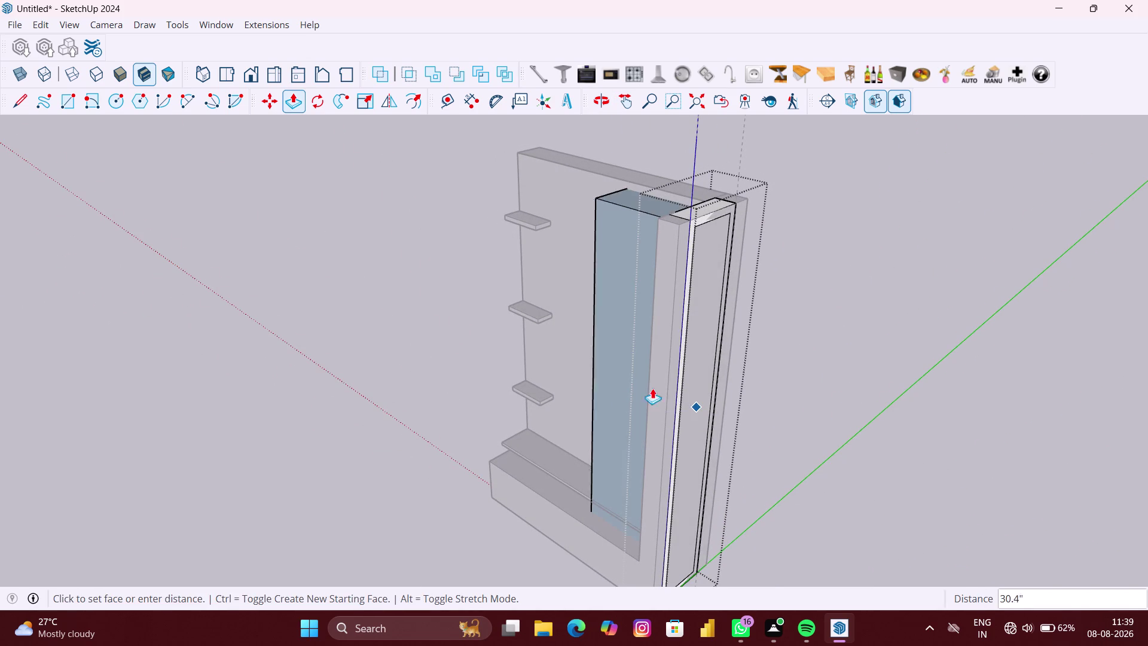
scroll(up, 3)
scroll(up, 3)
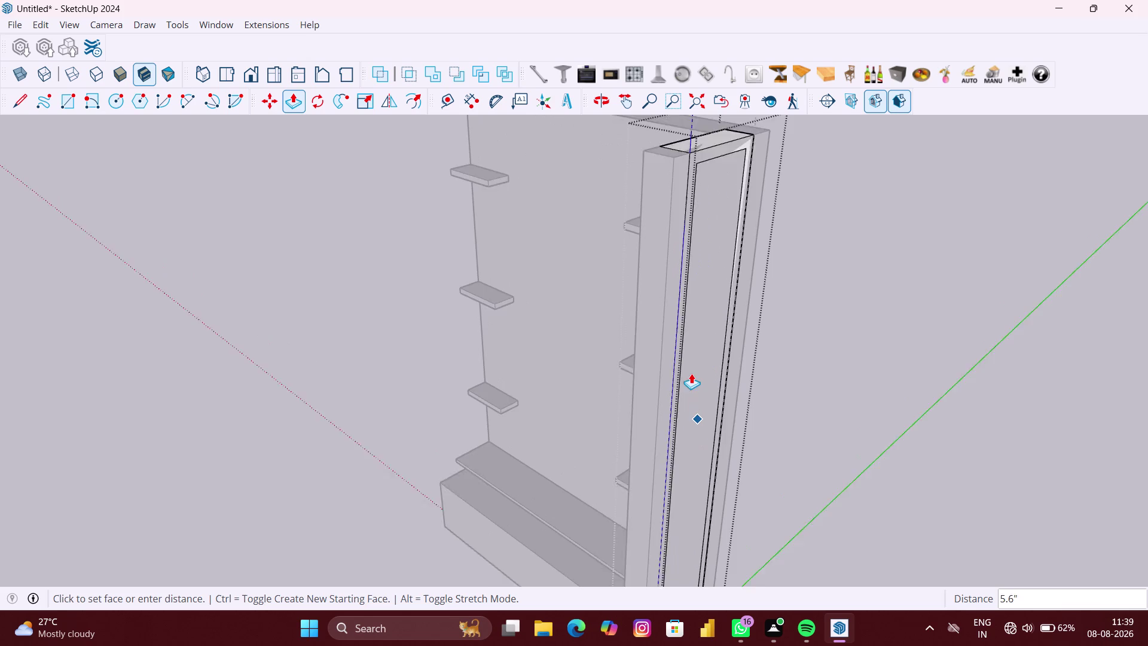
scroll(up, 3)
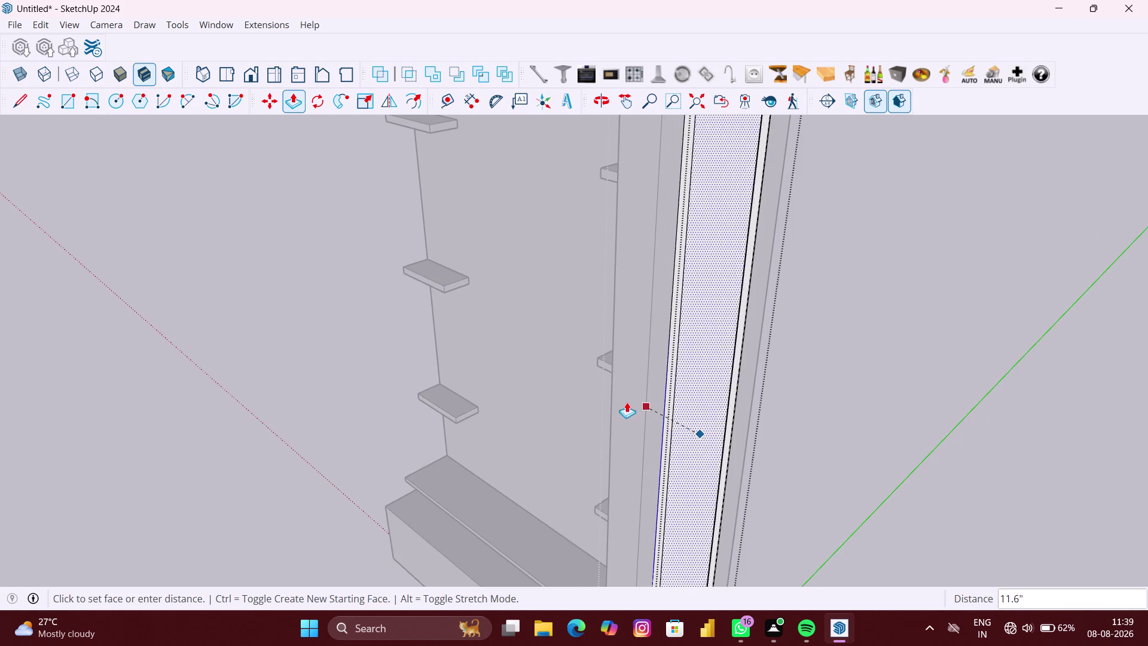
Set the pushed face onto the panel edge, leaving a bordered frame, then reselect.
middle_drag(639, 399, 706, 417)
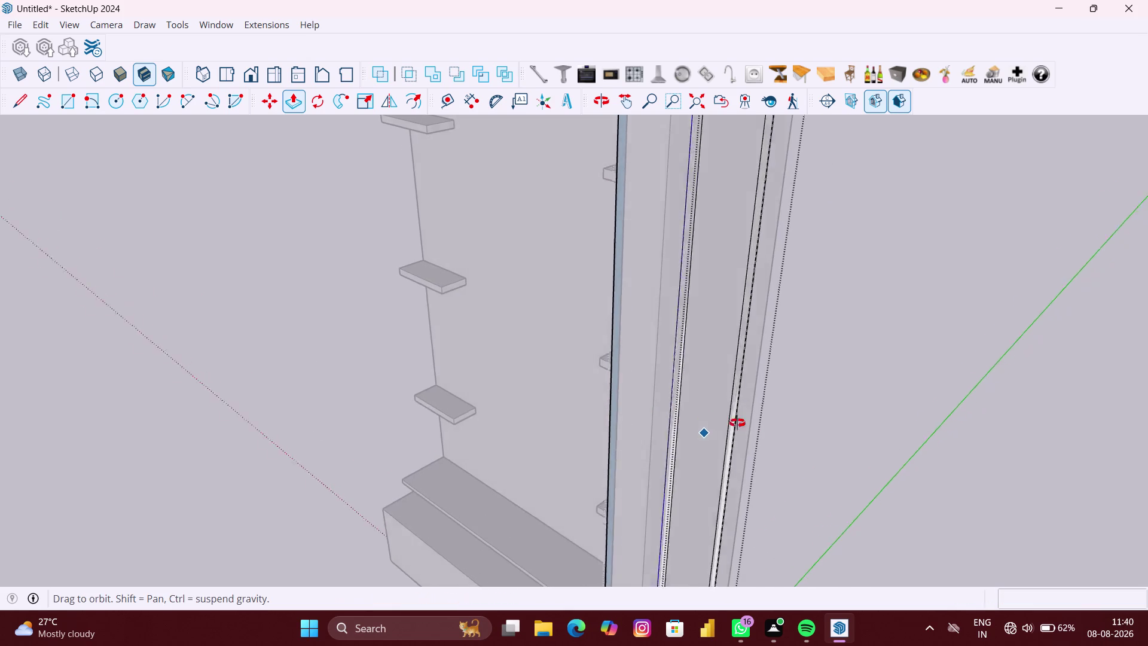
middle_drag(706, 417, 920, 431)
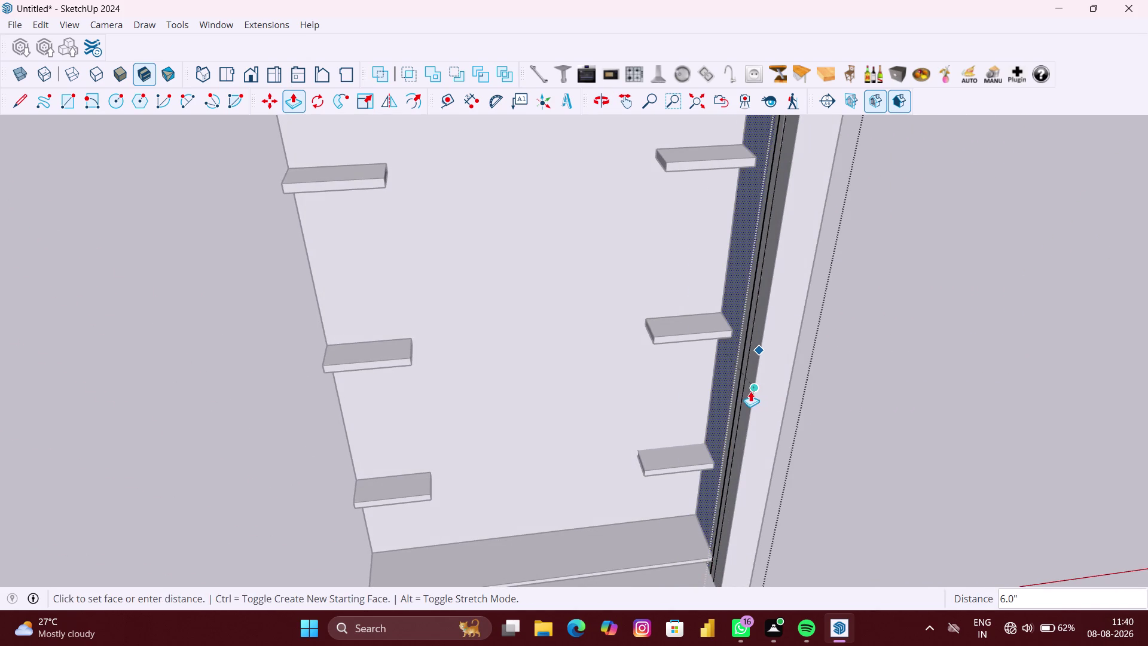
scroll(up, 3)
scroll(up, 3)
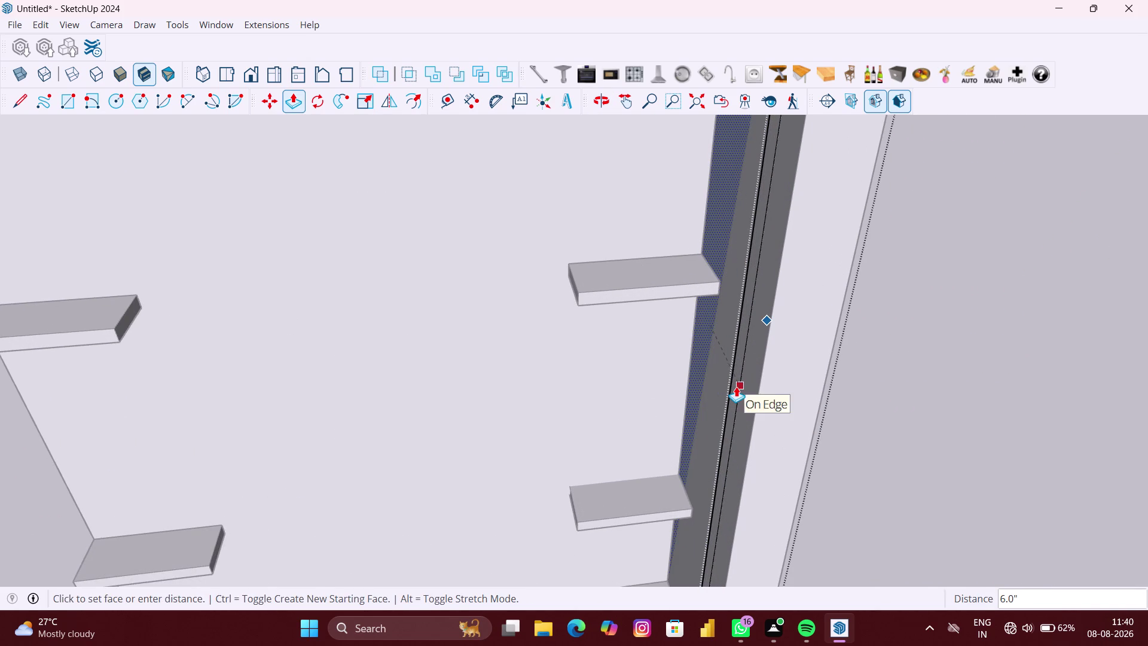
click(735, 386)
scroll(down, 3)
middle_drag(809, 409, 562, 389)
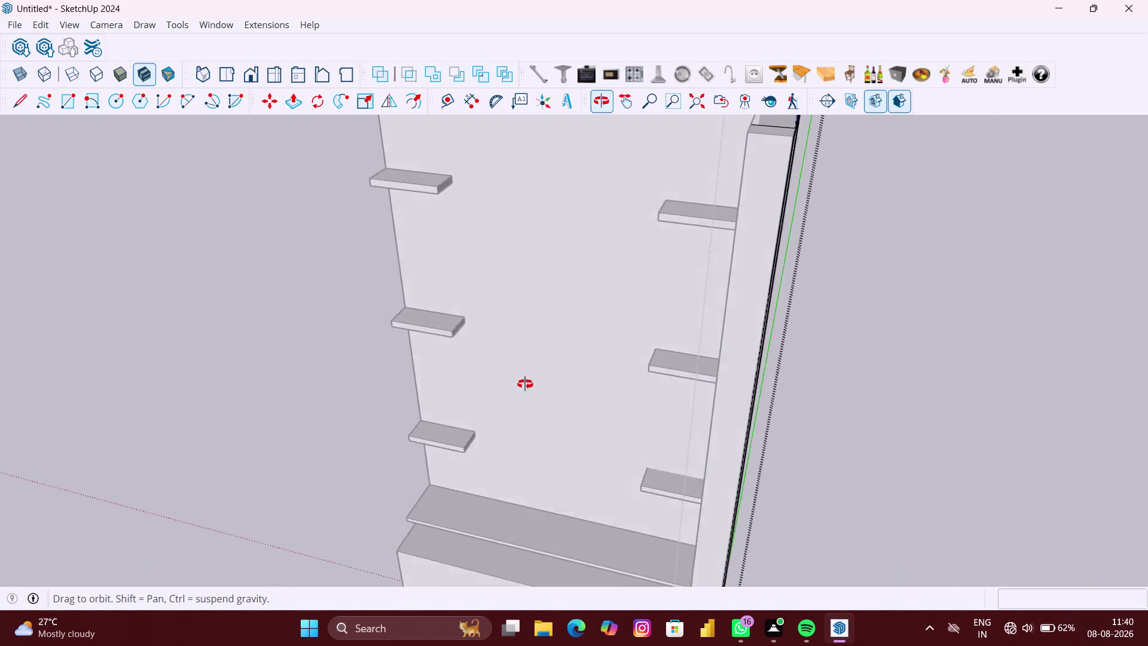
middle_drag(562, 390, 481, 376)
scroll(down, 3)
key(space)
click(693, 398)
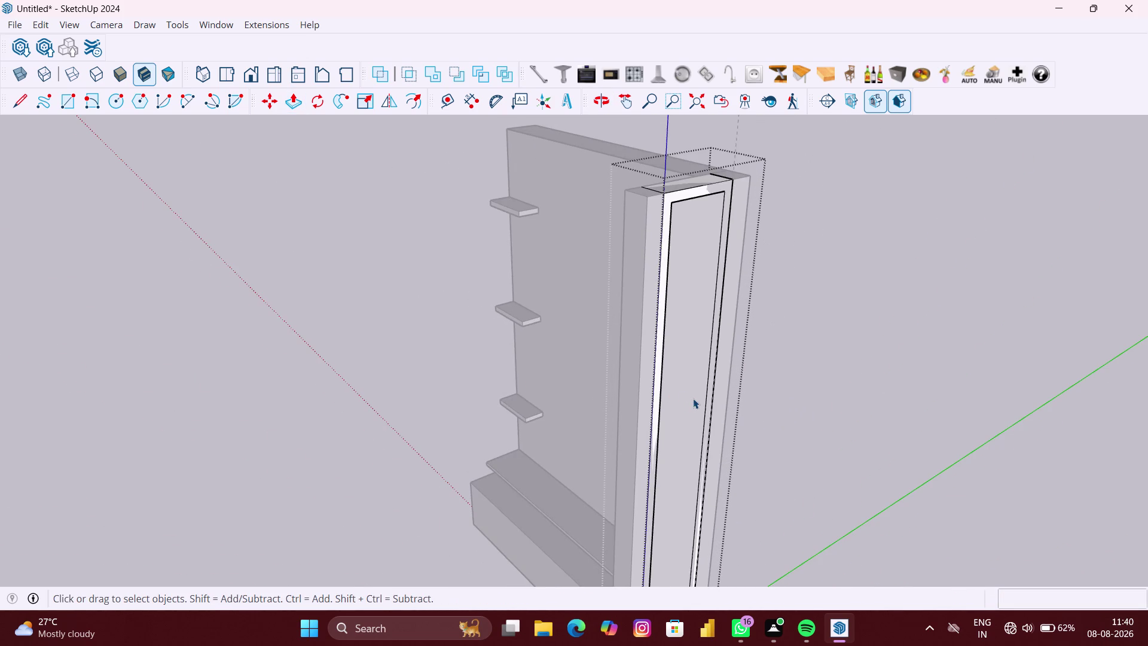
scroll(down, 3)
click(836, 414)
scroll(down, 3)
middle_drag(821, 416, 719, 415)
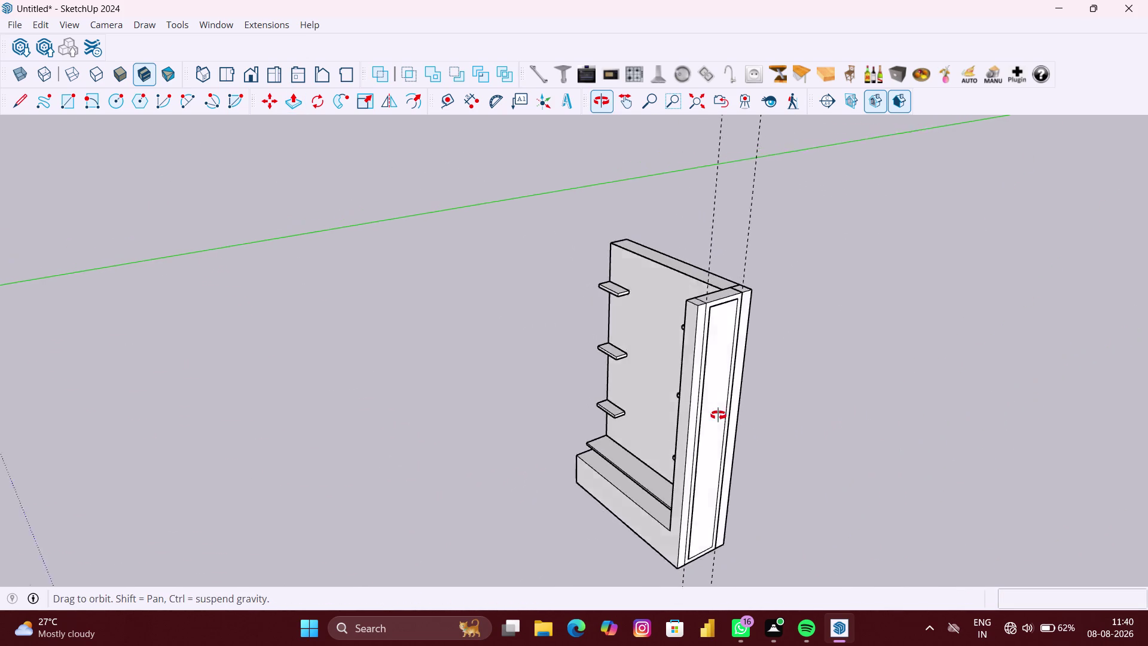
middle_drag(719, 415, 718, 414)
click(665, 407)
click(683, 411)
double_click(684, 411)
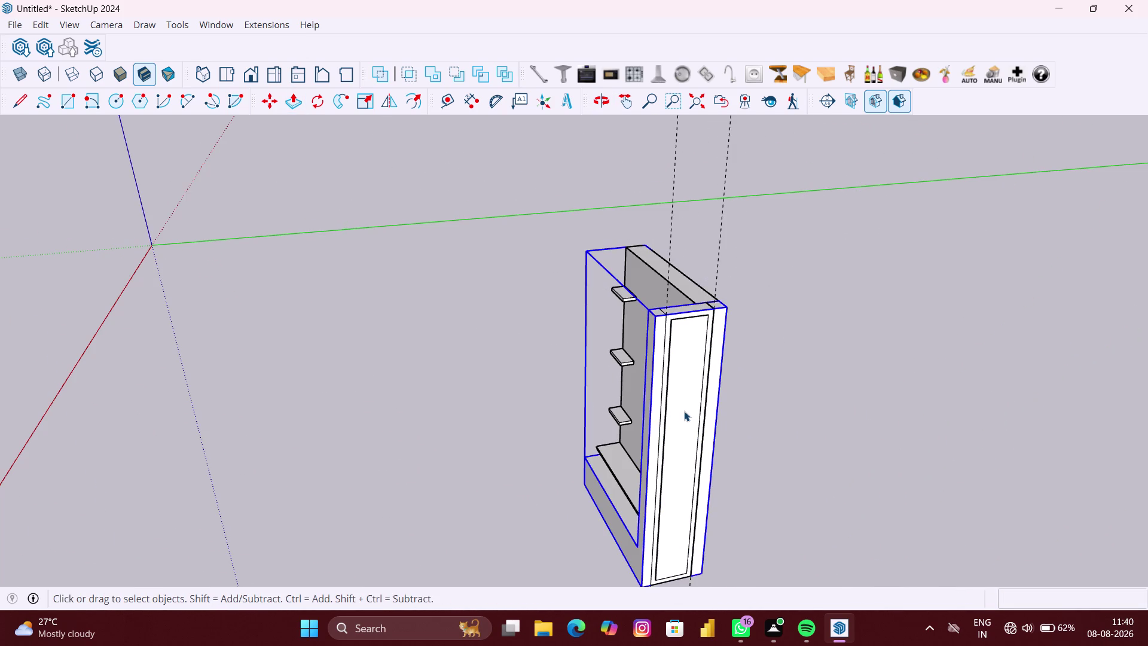
scroll(up, 3)
click(677, 411)
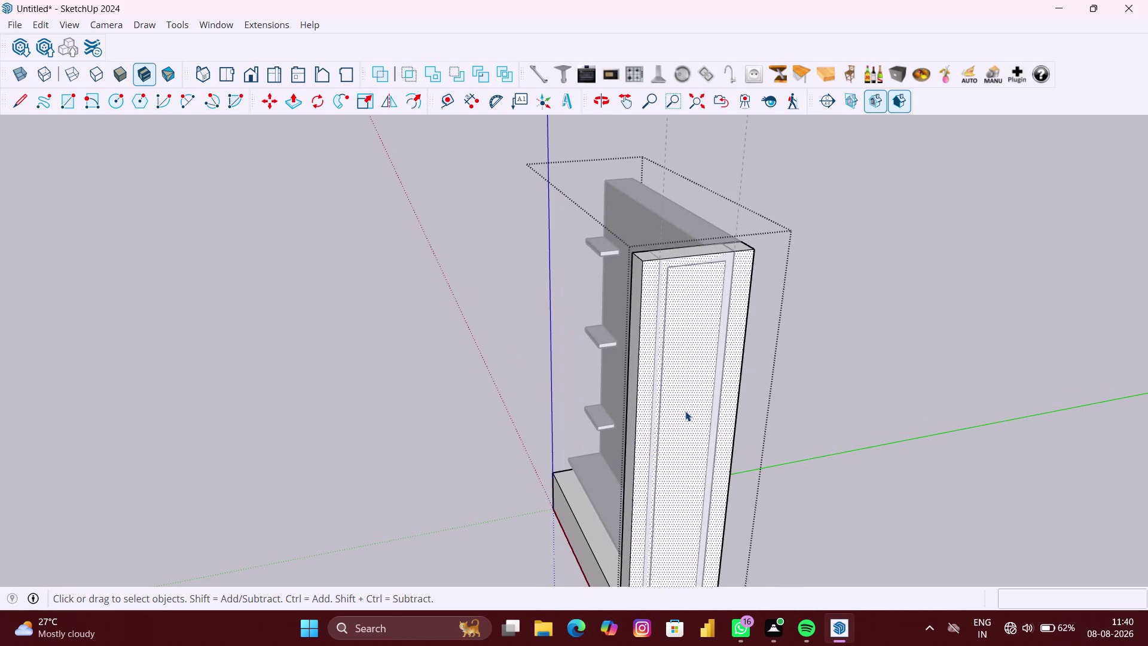
double_click(685, 410)
scroll(up, 3)
triple_click(688, 412)
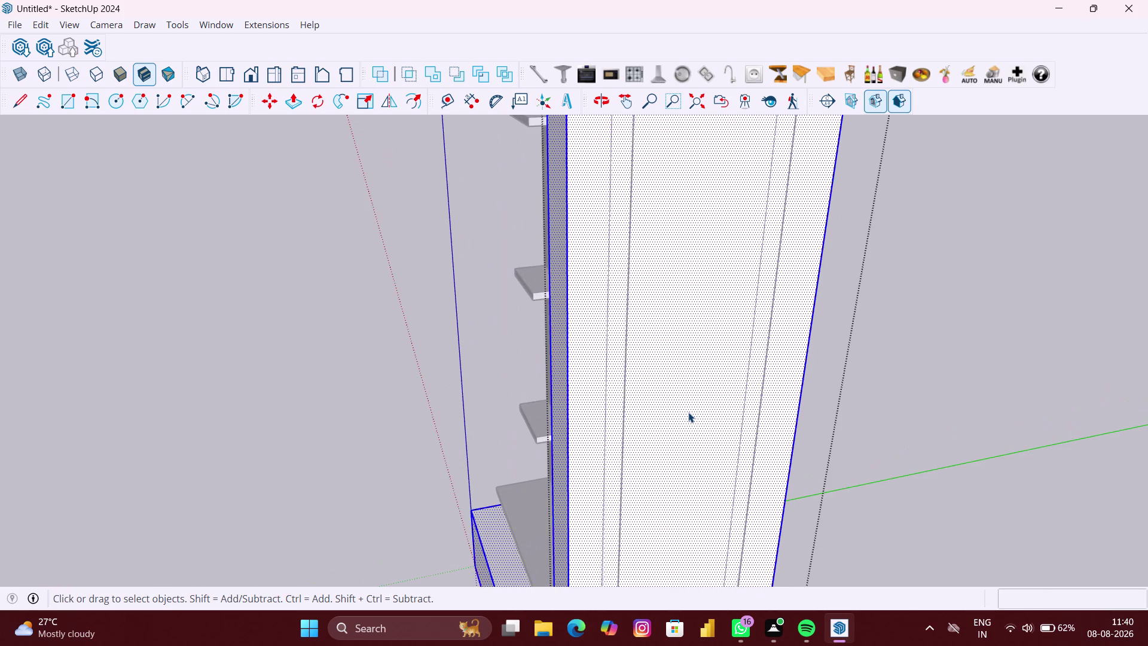
click(624, 413)
scroll(down, 3)
click(860, 425)
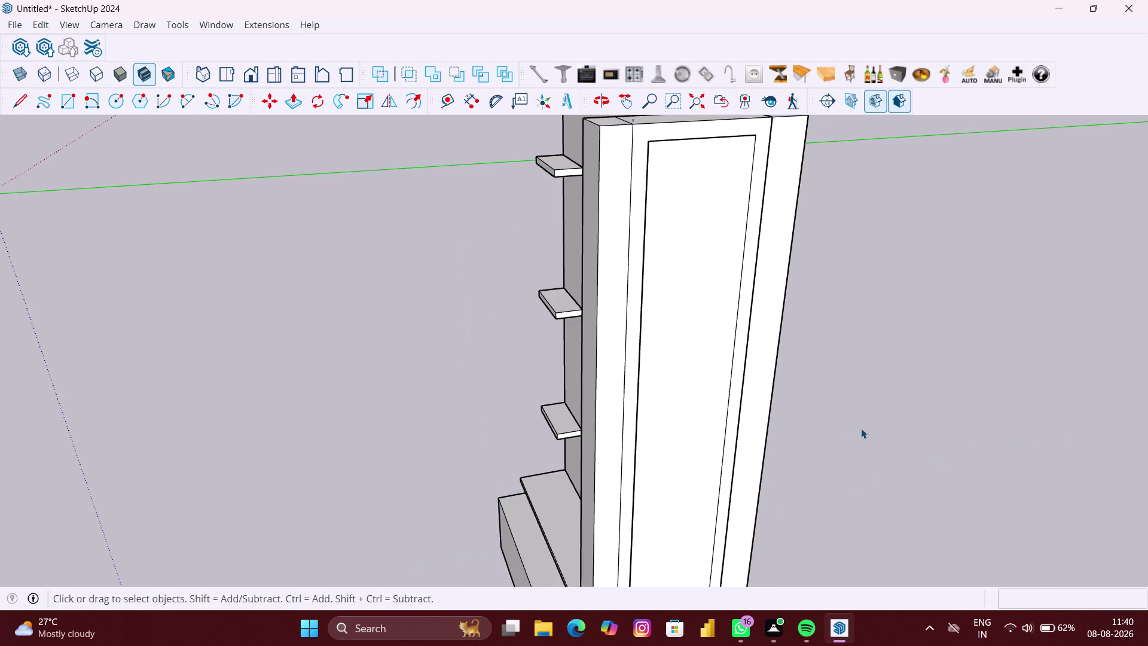
click(703, 428)
double_click(703, 428)
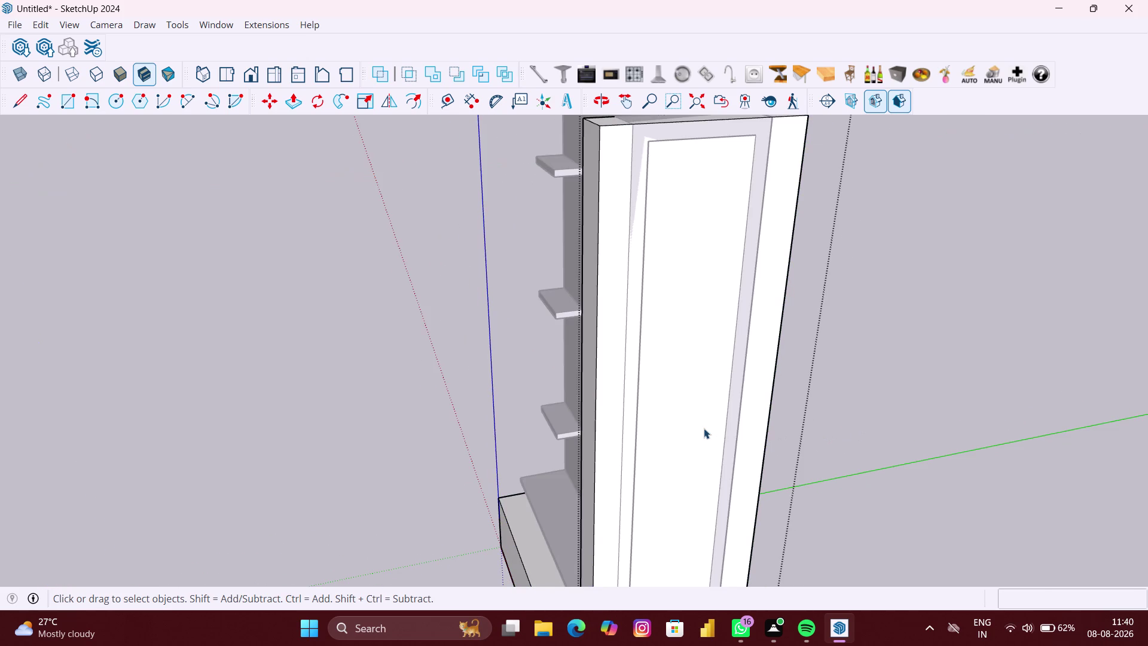
click(704, 364)
scroll(down, 3)
click(890, 414)
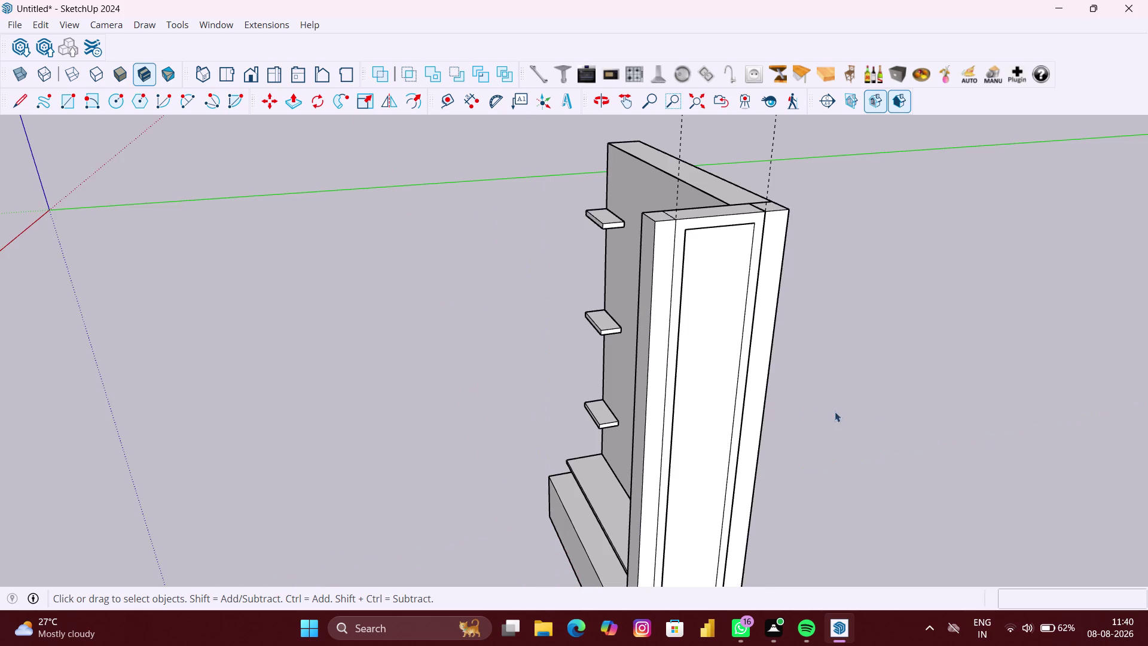
click(736, 393)
scroll(down, 3)
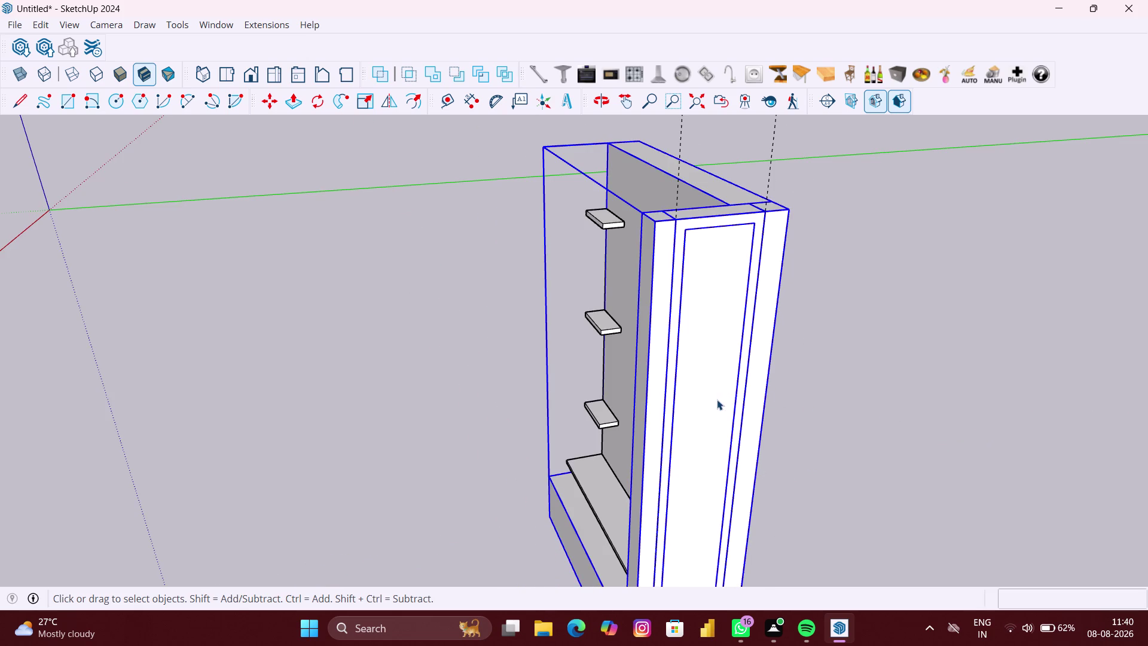
middle_drag(715, 400, 688, 400)
click(562, 395)
click(698, 384)
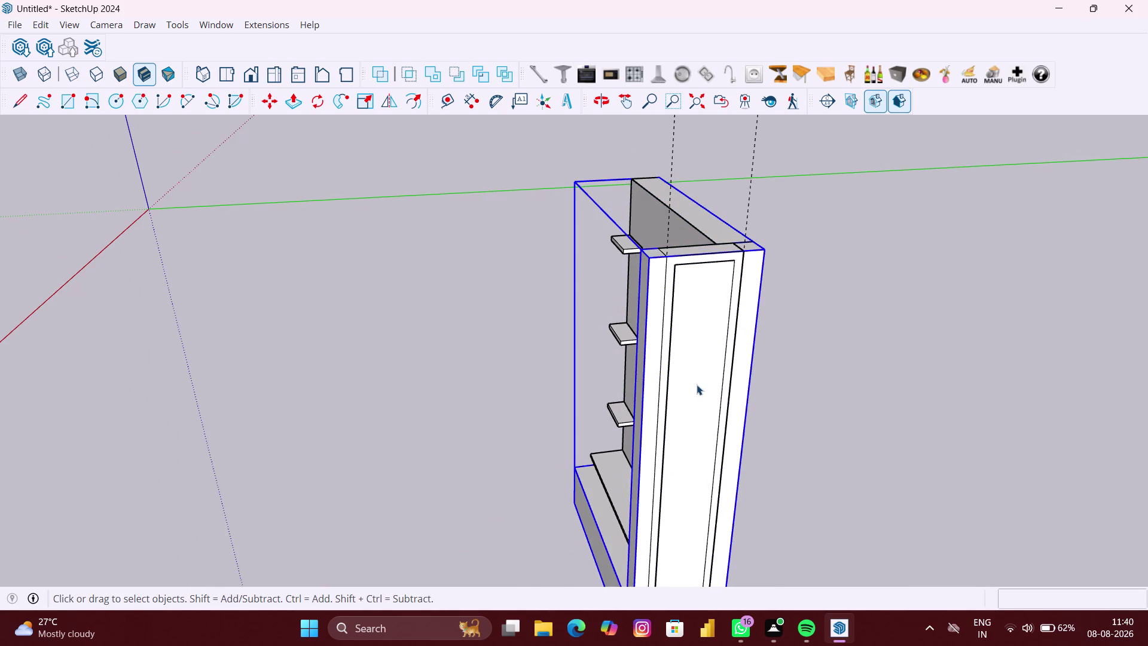
scroll(down, 3)
scroll(up, 3)
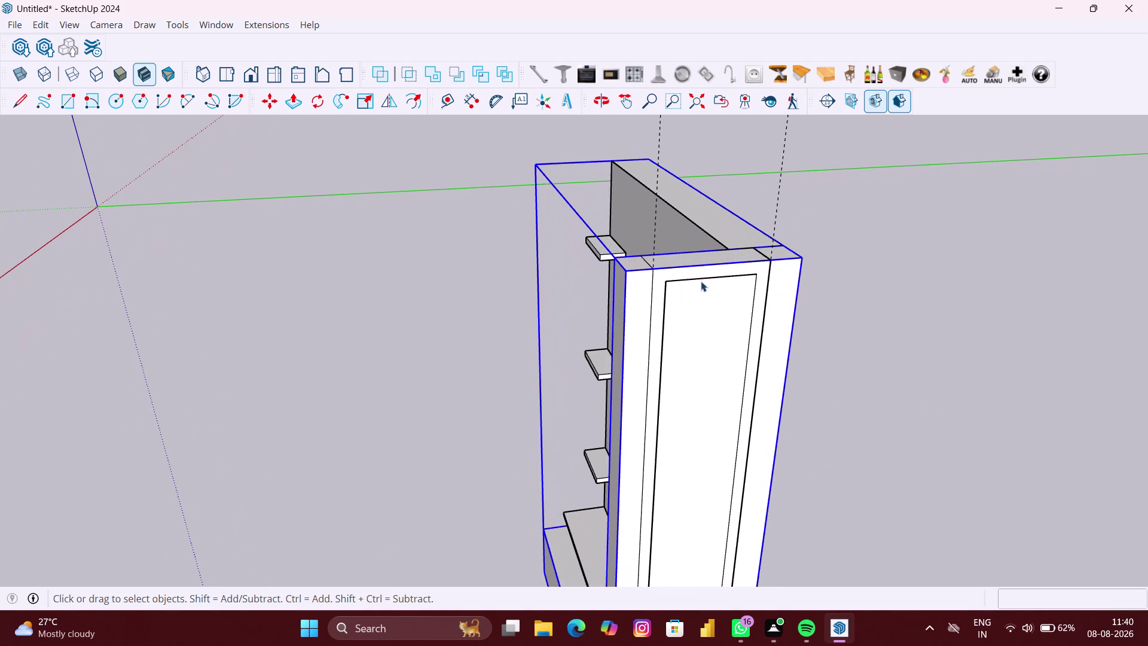
click(701, 281)
middle_drag(712, 316, 656, 289)
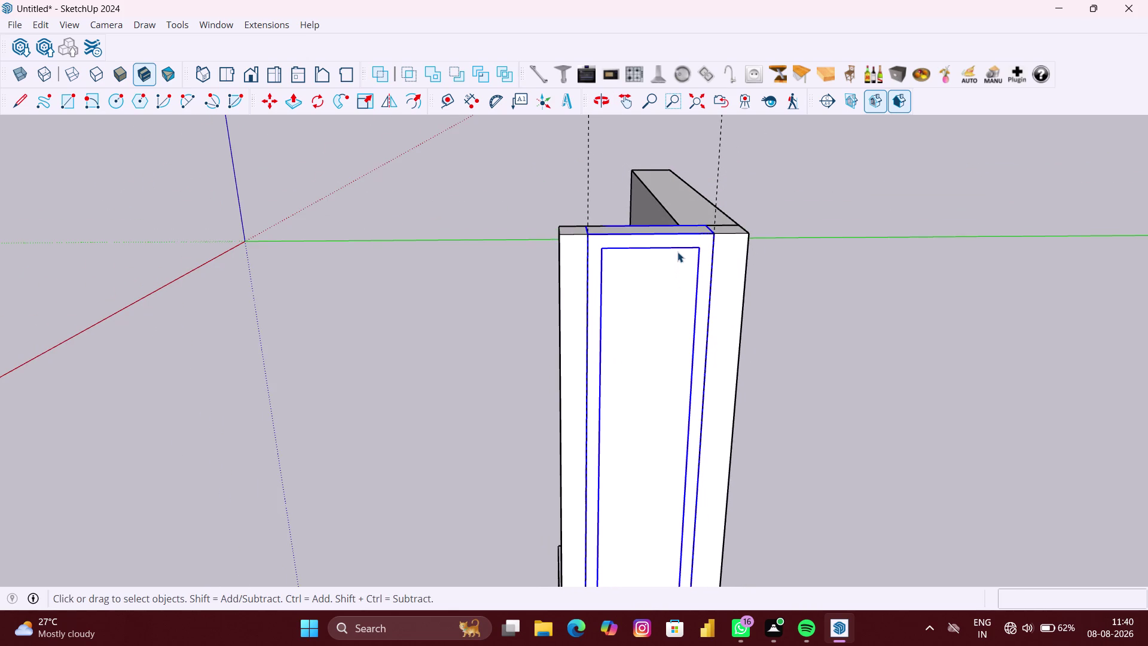
click(677, 251)
click(678, 247)
double_click(672, 265)
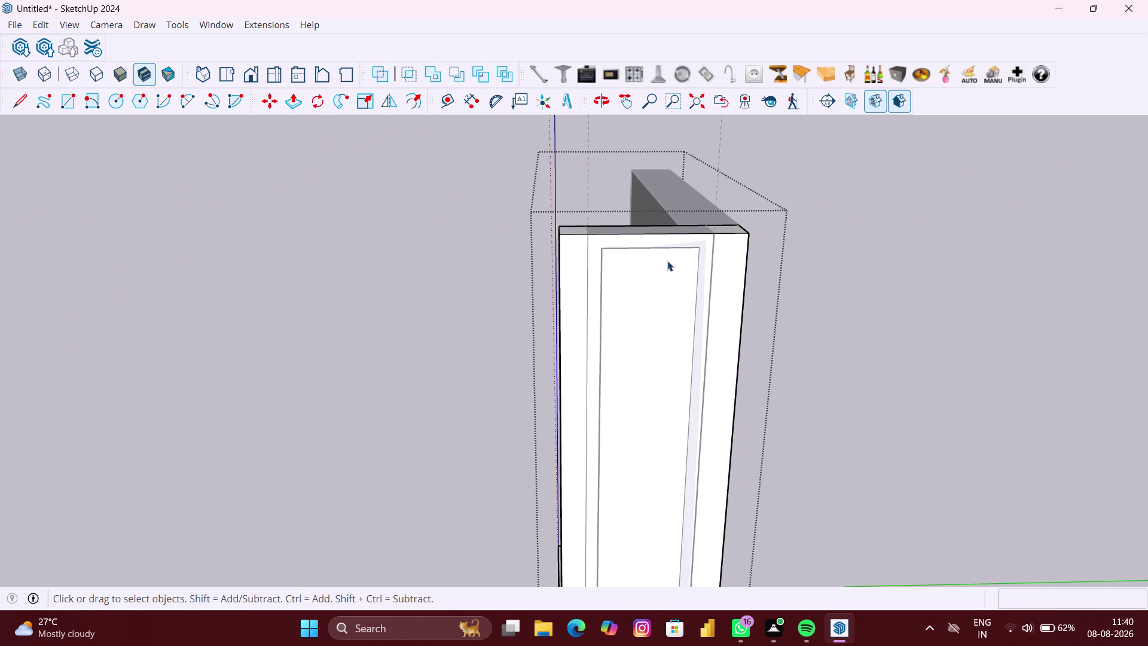
click(667, 261)
scroll(down, 3)
double_click(670, 264)
scroll(up, 3)
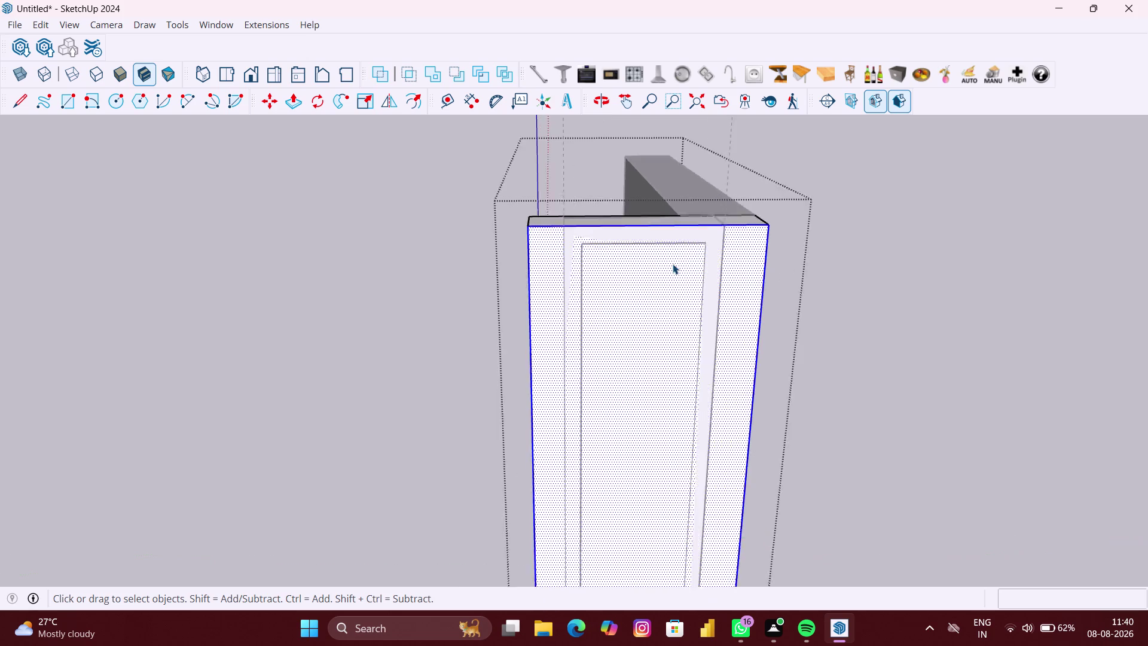
scroll(up, 3)
click(677, 203)
double_click(677, 205)
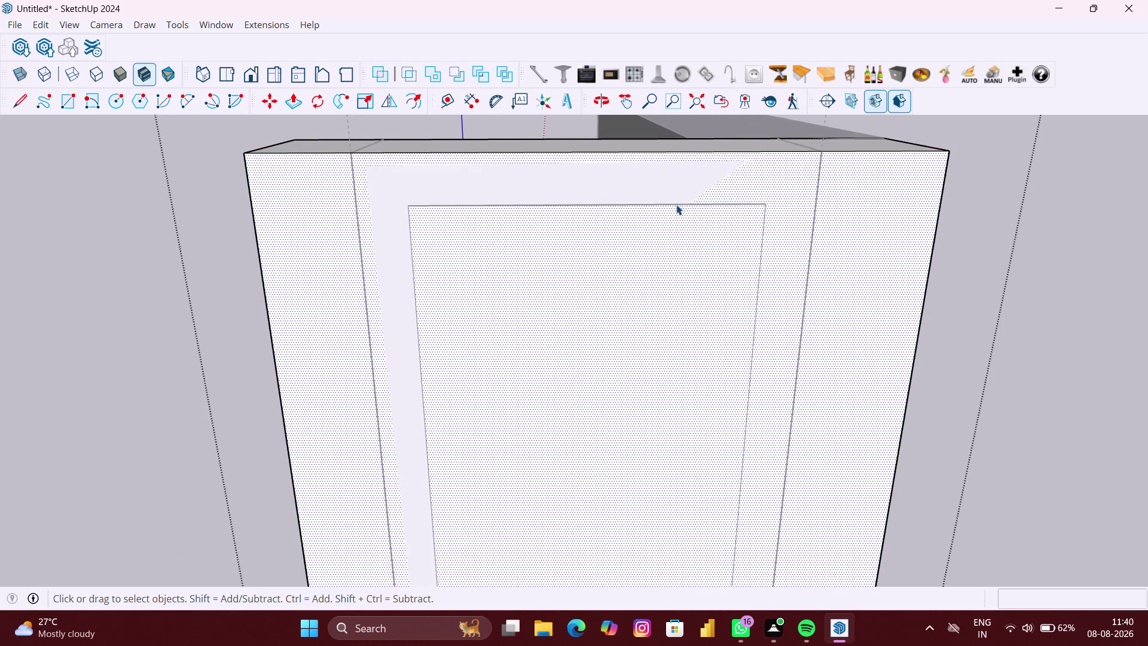
click(676, 205)
scroll(down, 3)
click(684, 272)
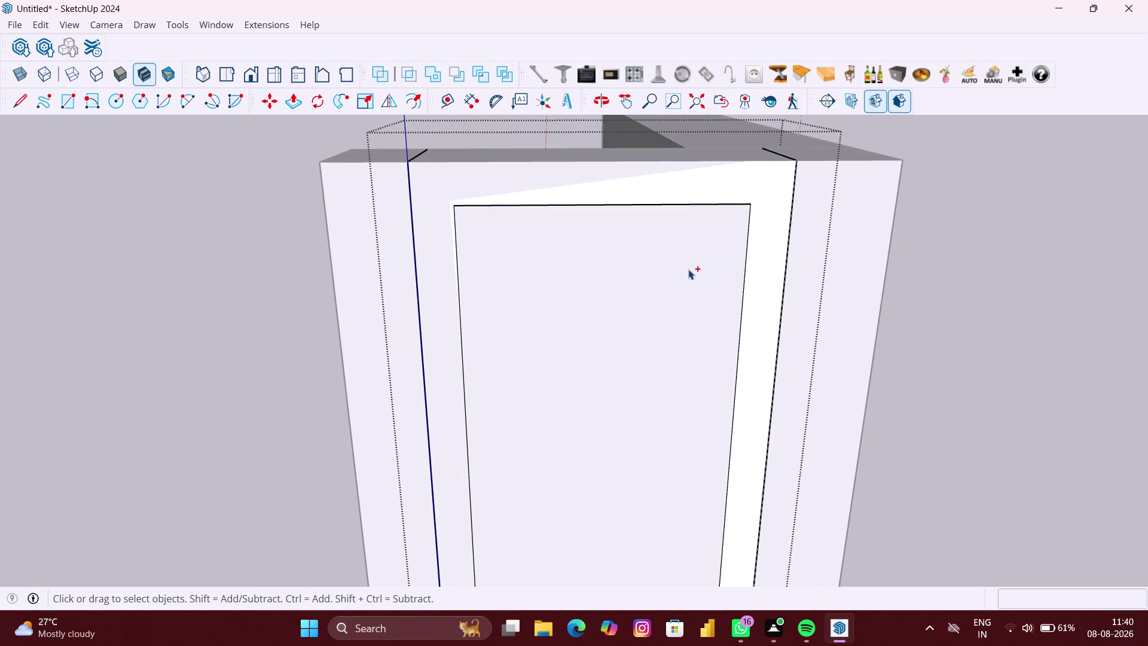
click(688, 269)
double_click(681, 272)
click(655, 275)
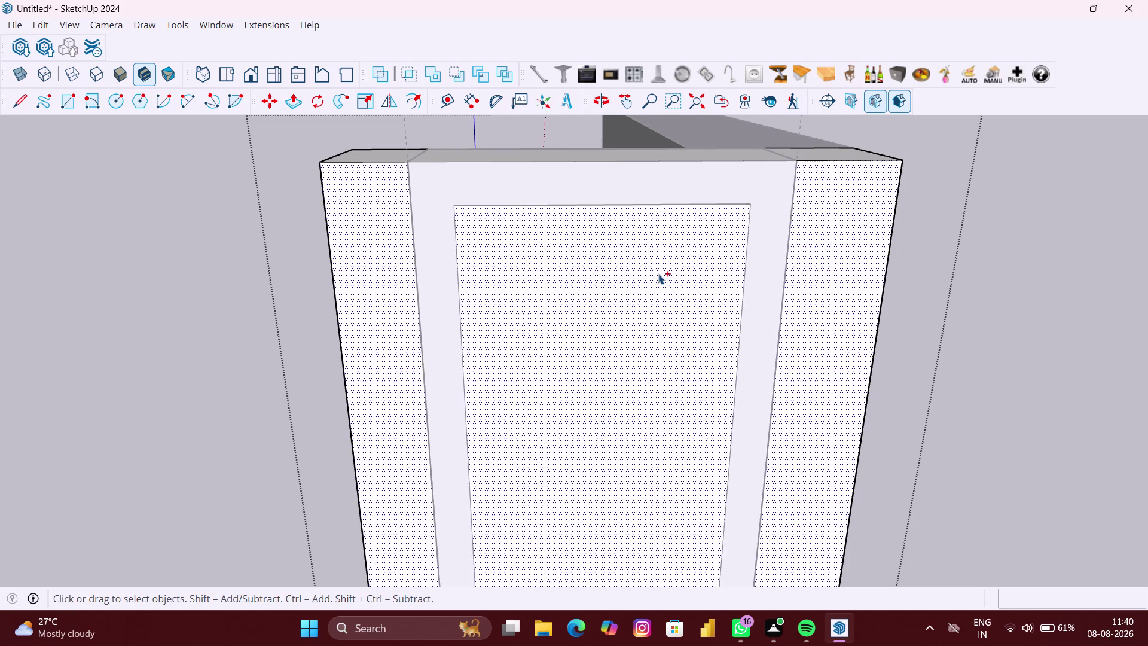
double_click(658, 274)
scroll(up, 3)
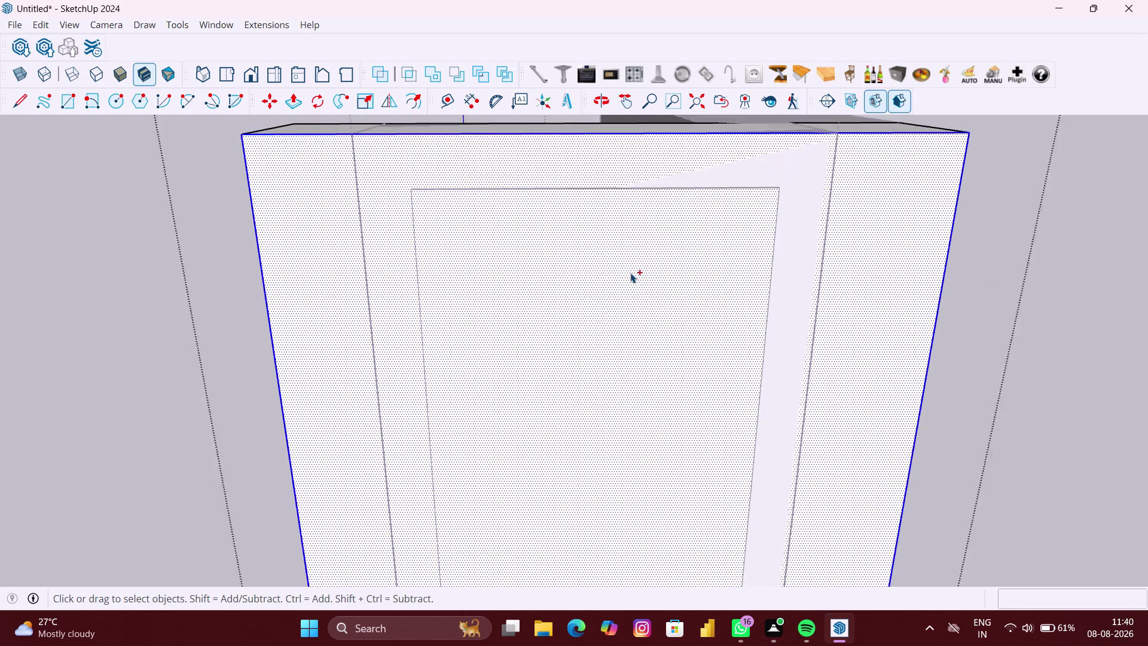
triple_click(630, 273)
click(631, 272)
click(609, 268)
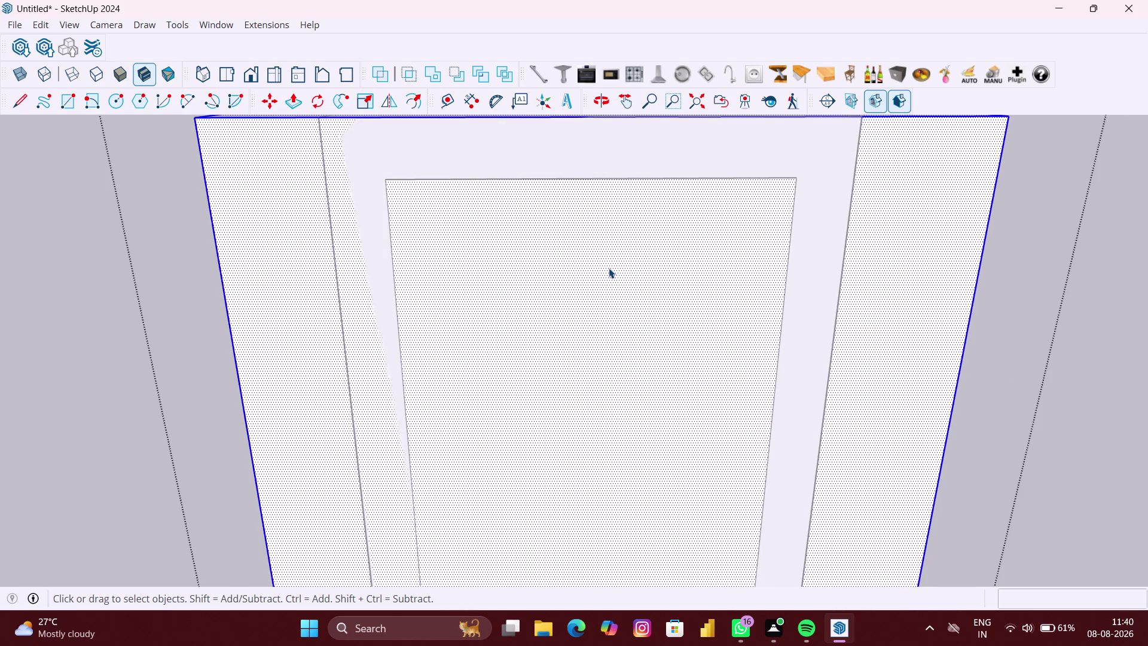
scroll(down, 3)
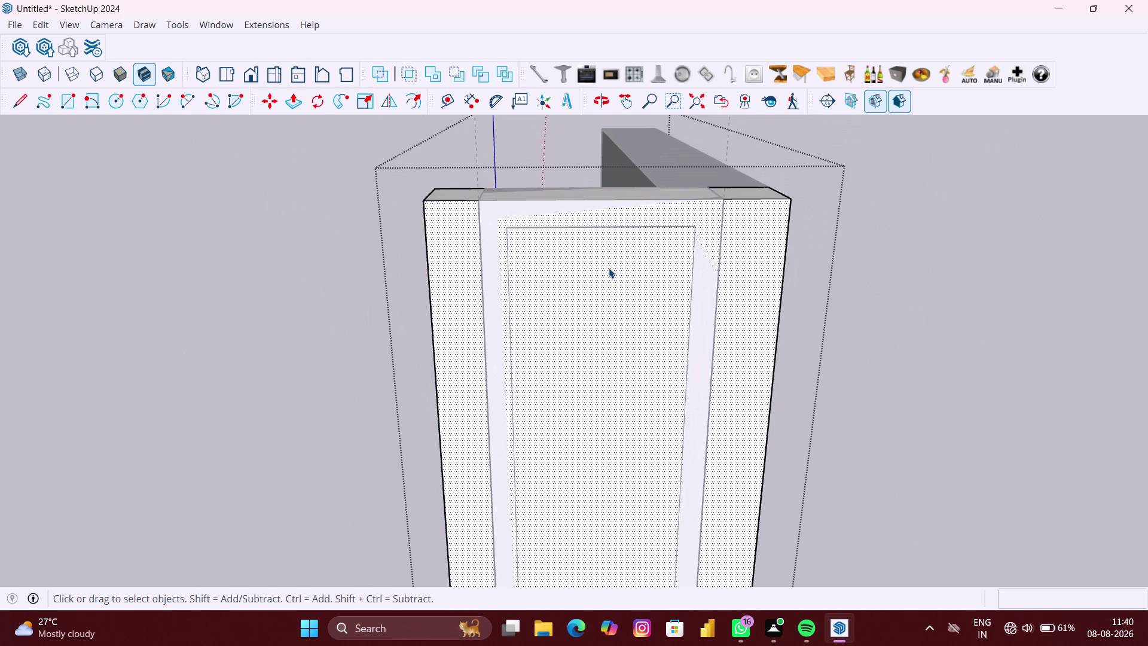
key(Delete)
scroll(down, 3)
key(ctrl+z)
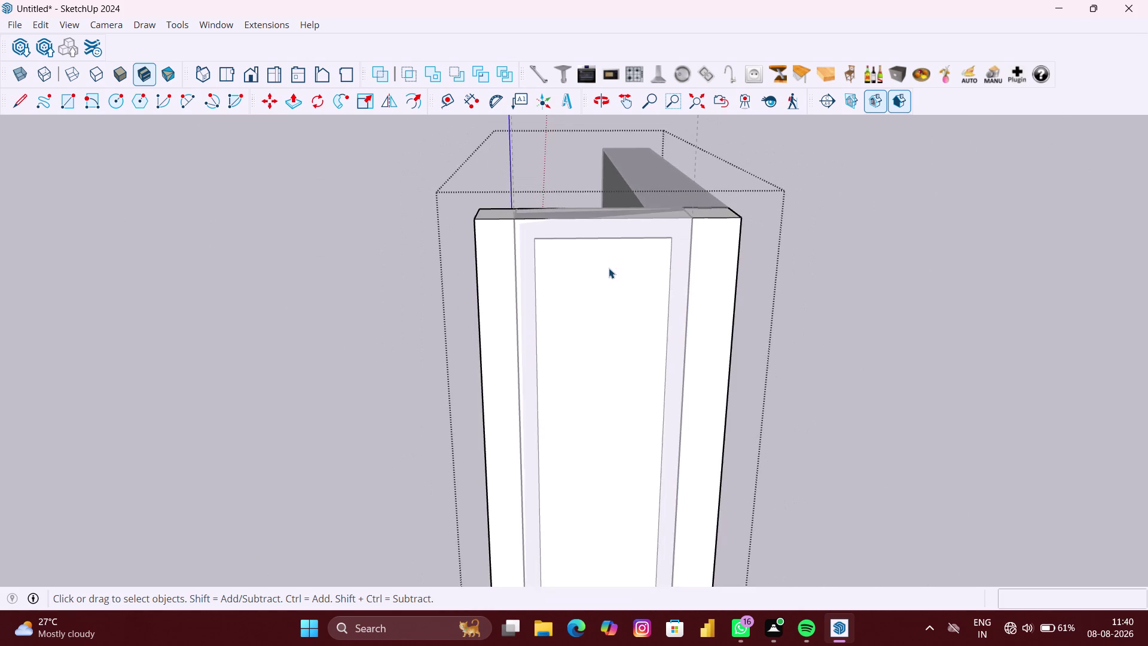
scroll(down, 3)
middle_drag(604, 269, 599, 338)
scroll(up, 3)
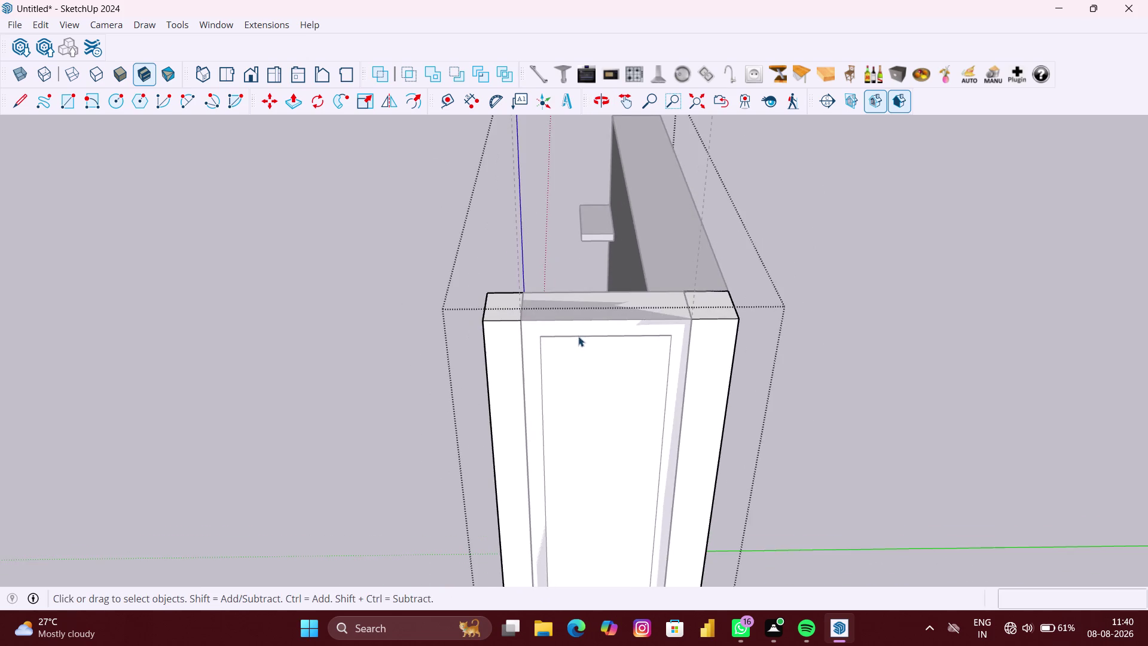
middle_drag(576, 336, 580, 253)
key(r)
Draw a 116 by 14 inch rectangle over the side panel's inner area.
scroll(down, 3)
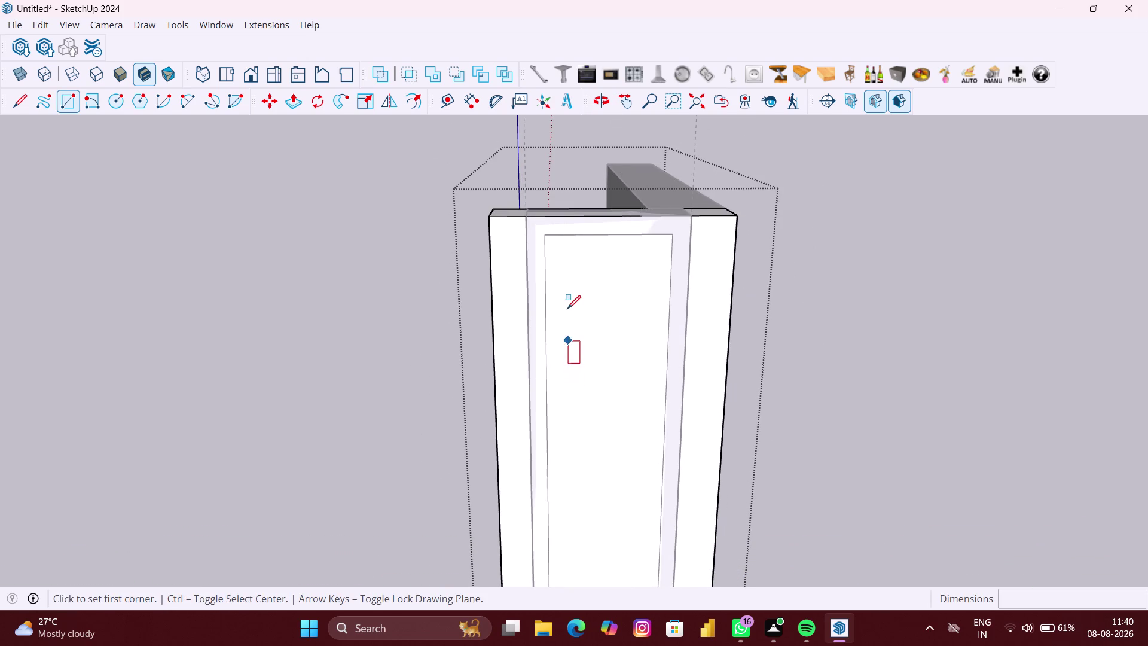
scroll(down, 3)
click(557, 270)
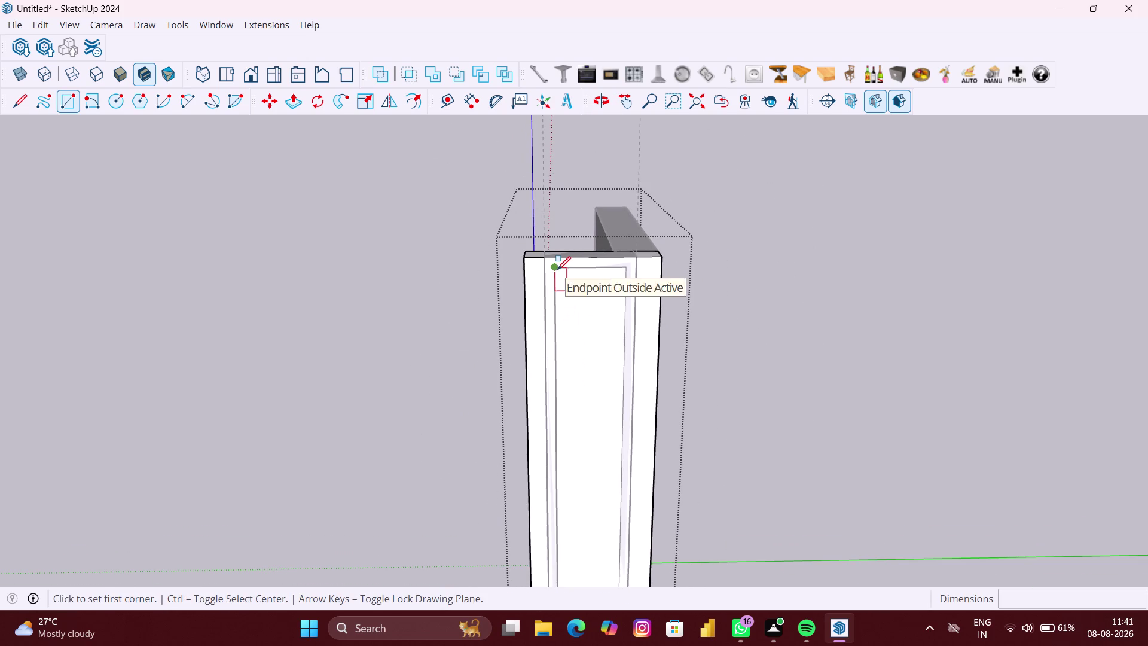
scroll(down, 3)
middle_drag(613, 450, 621, 425)
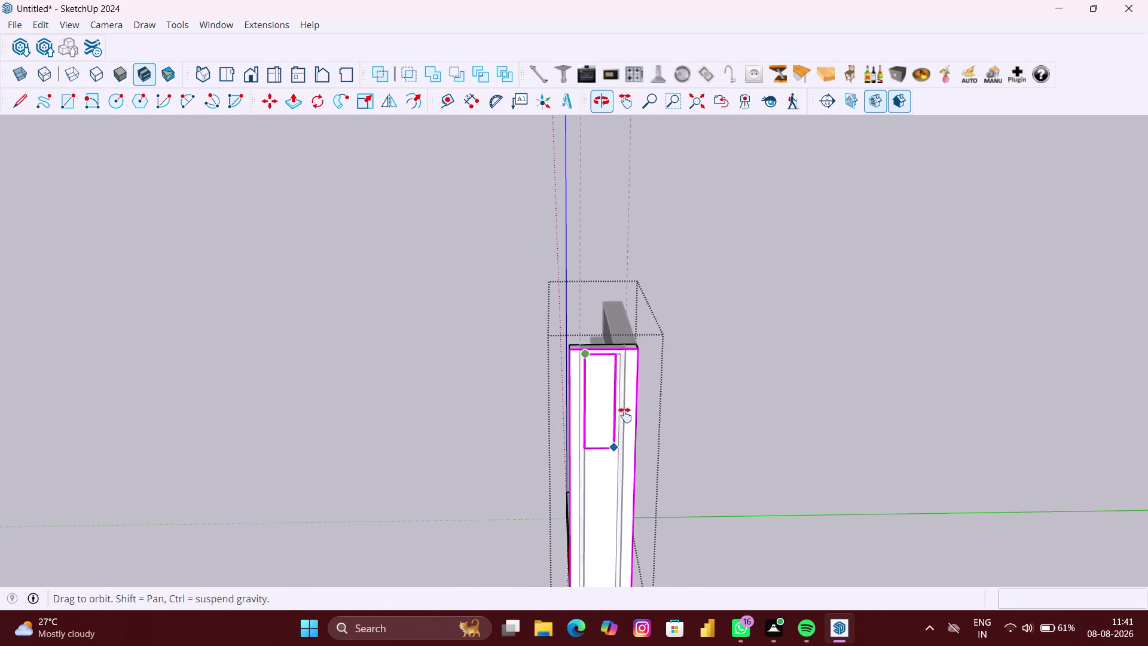
middle_drag(621, 425, 631, 357)
scroll(up, 3)
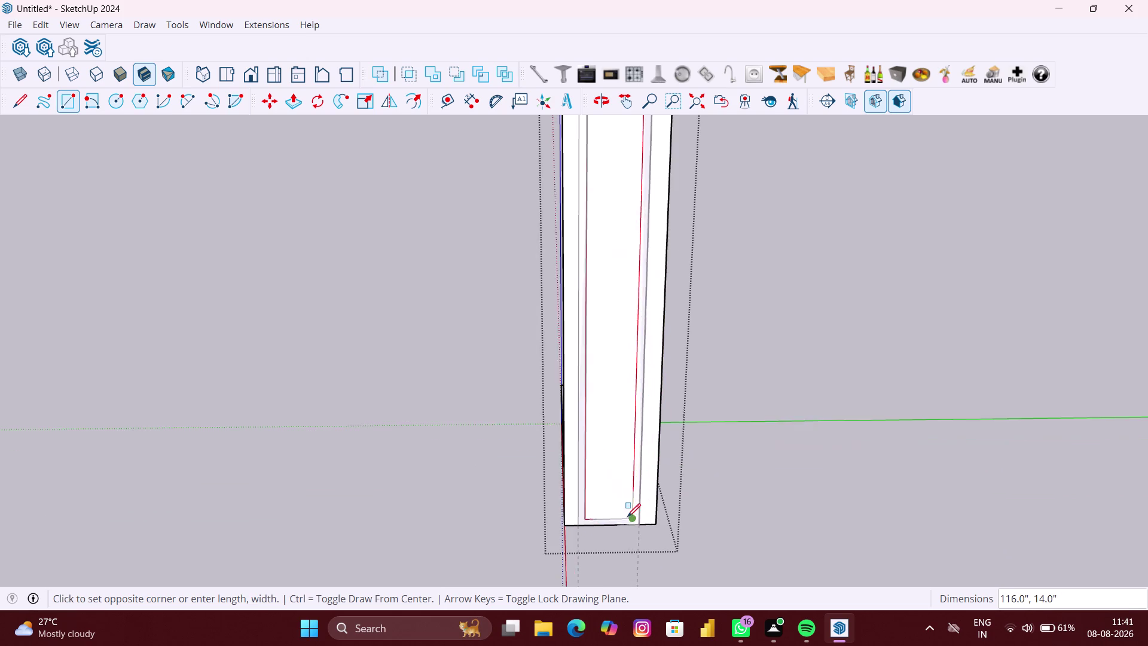
scroll(up, 3)
click(635, 522)
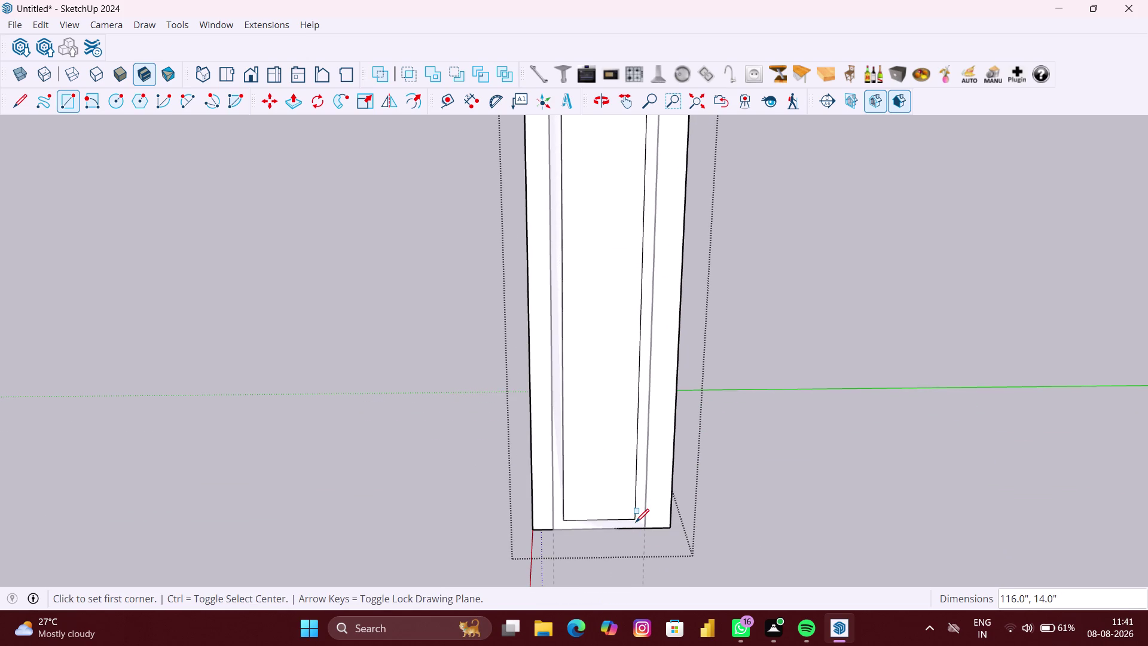
Push the new rectangle face 6 inches into the panel.
key(space)
key(p)
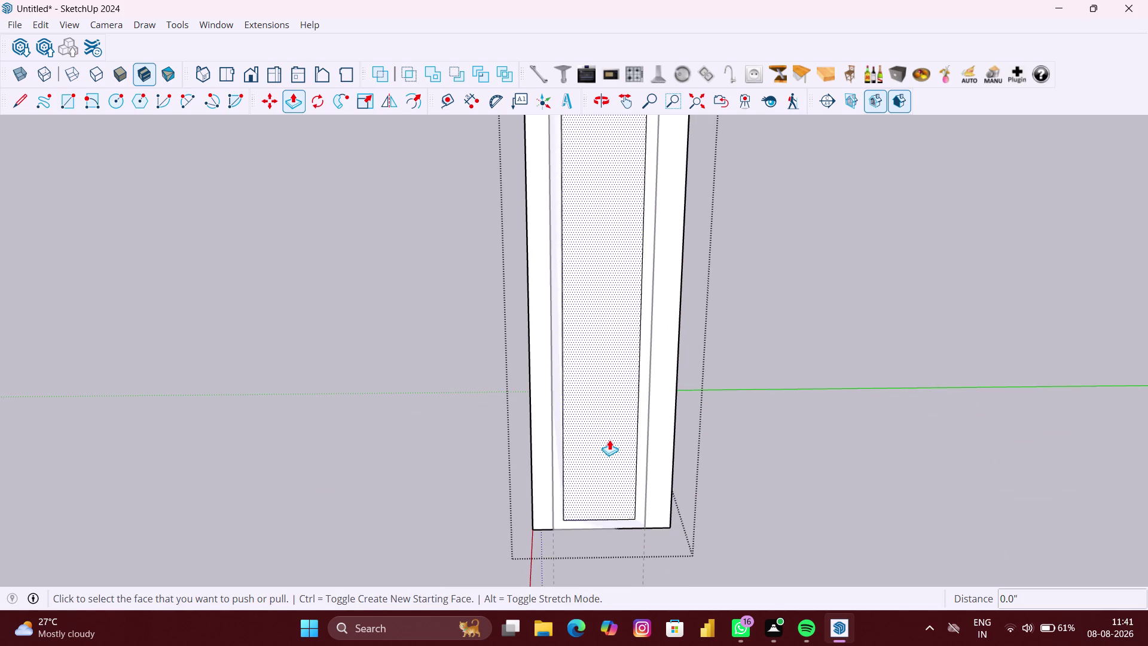
click(609, 439)
scroll(down, 3)
scroll(down, 3)
middle_drag(591, 412, 885, 452)
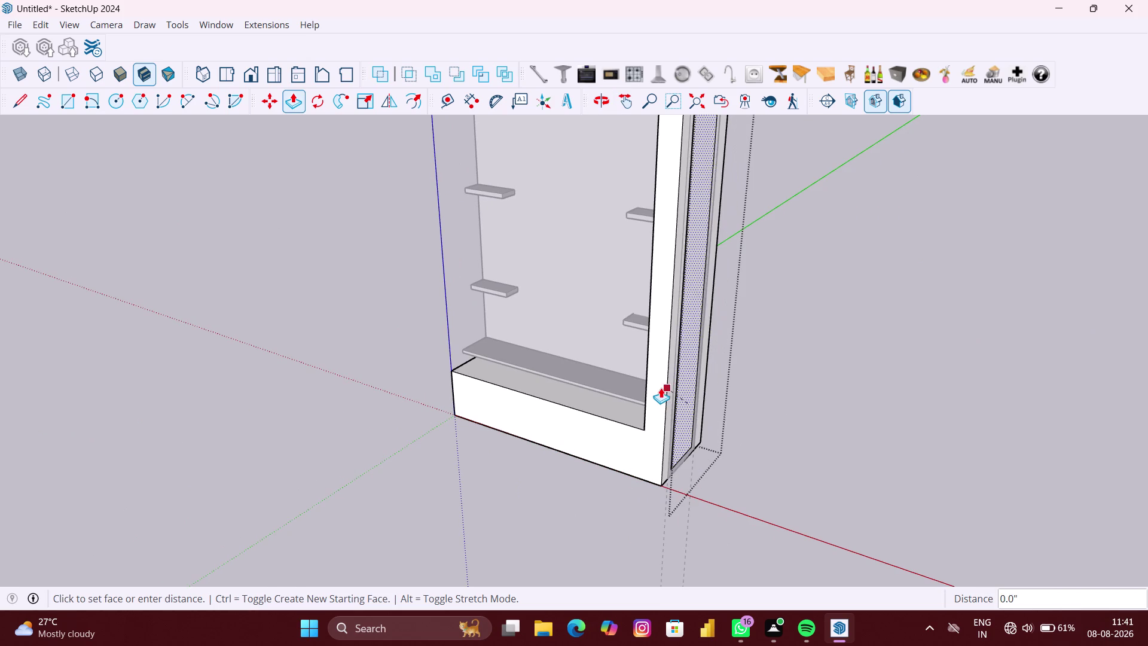
click(646, 381)
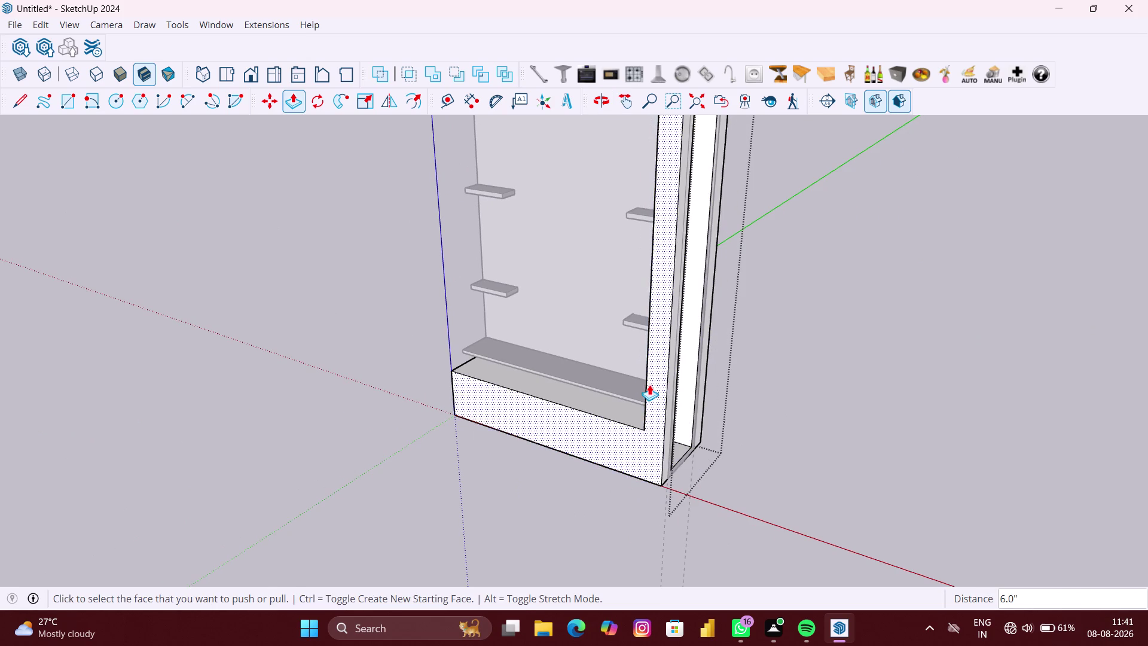
scroll(down, 3)
middle_drag(717, 403, 412, 338)
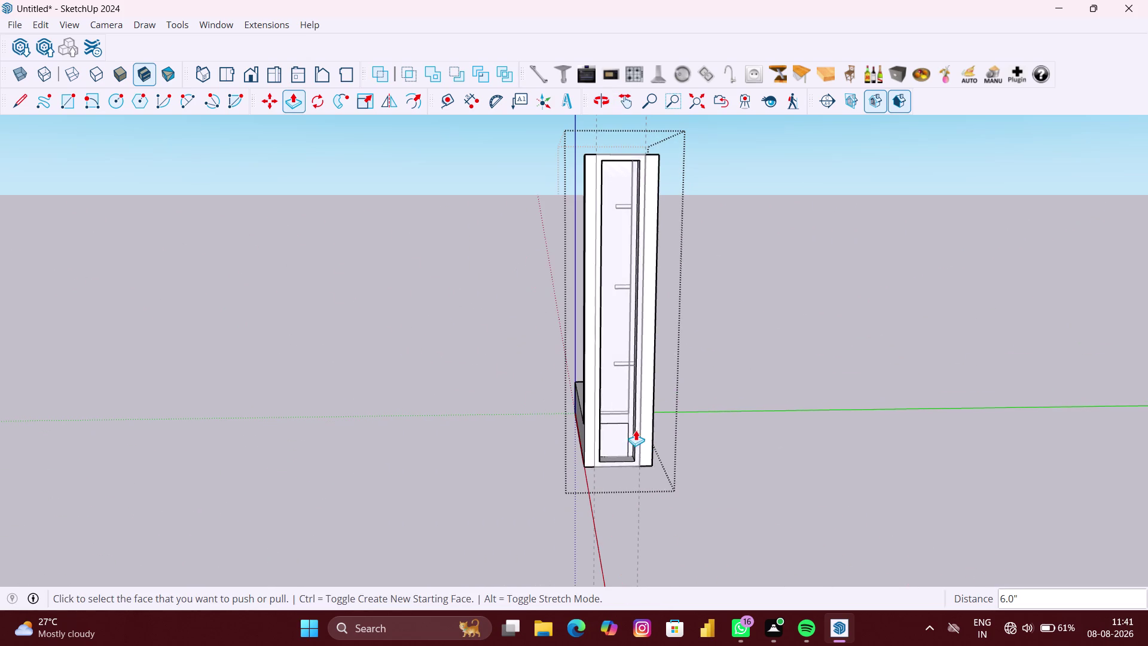
key(space)
scroll(up, 3)
click(633, 438)
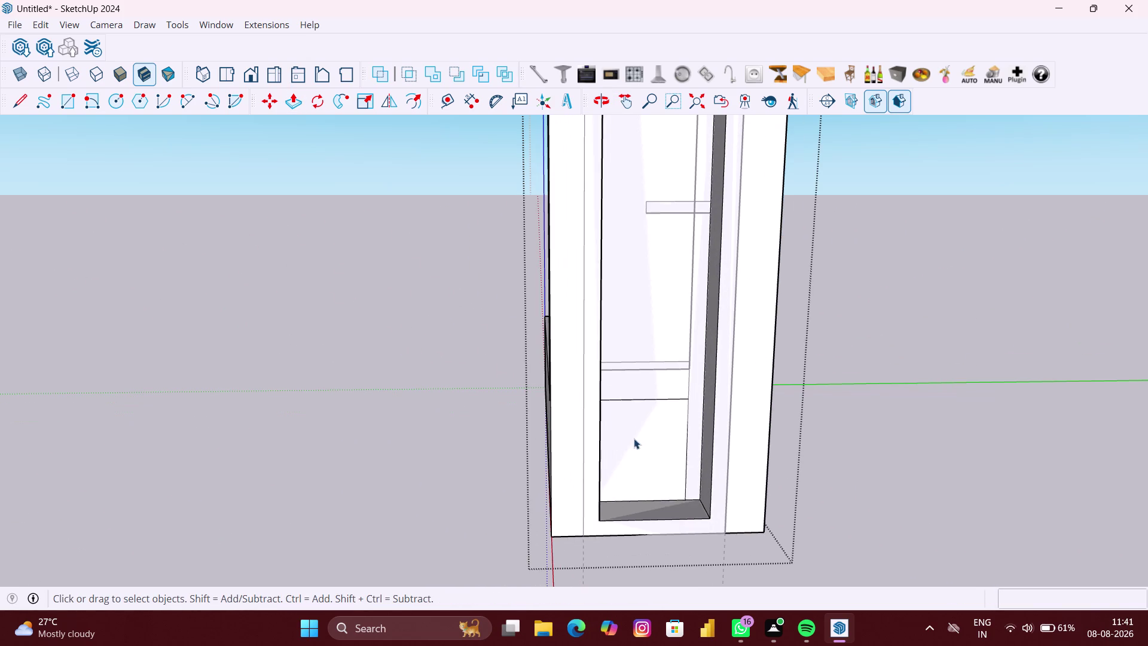
key(Delete)
scroll(down, 3)
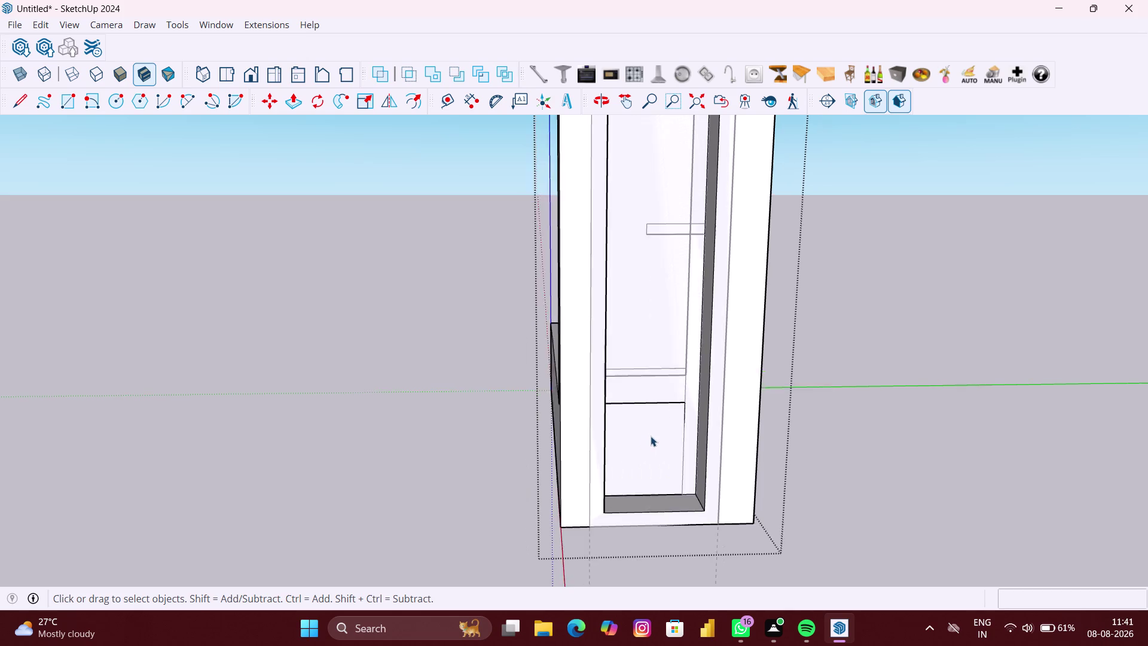
click(650, 434)
middle_drag(648, 434, 558, 377)
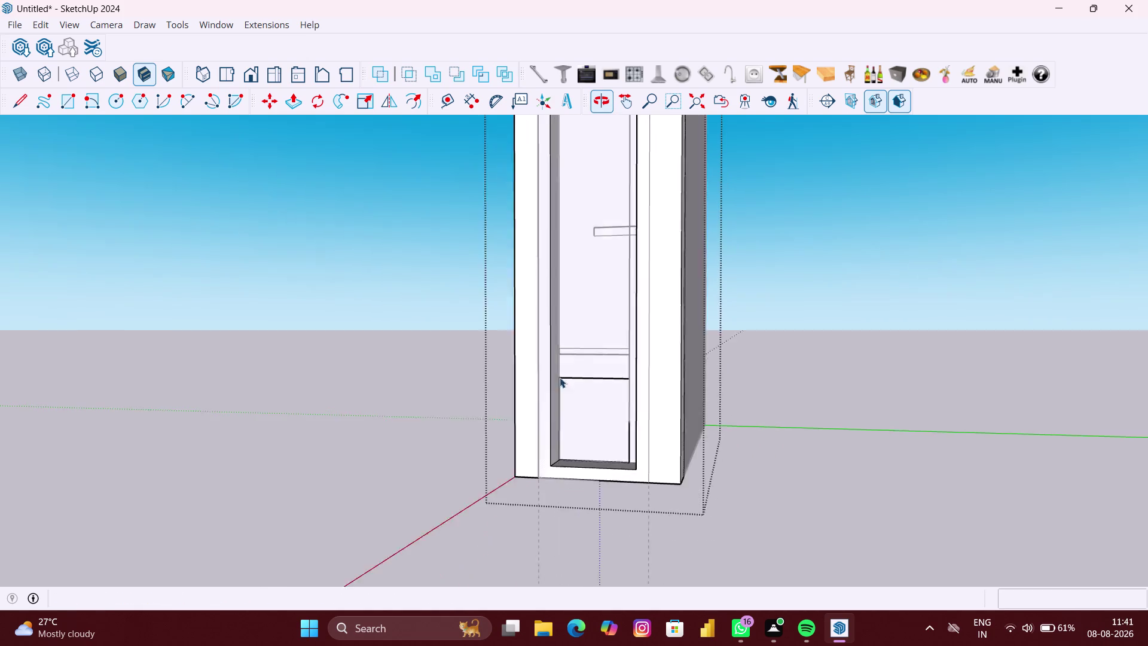
key(ctrl+z)
middle_drag(615, 399, 615, 400)
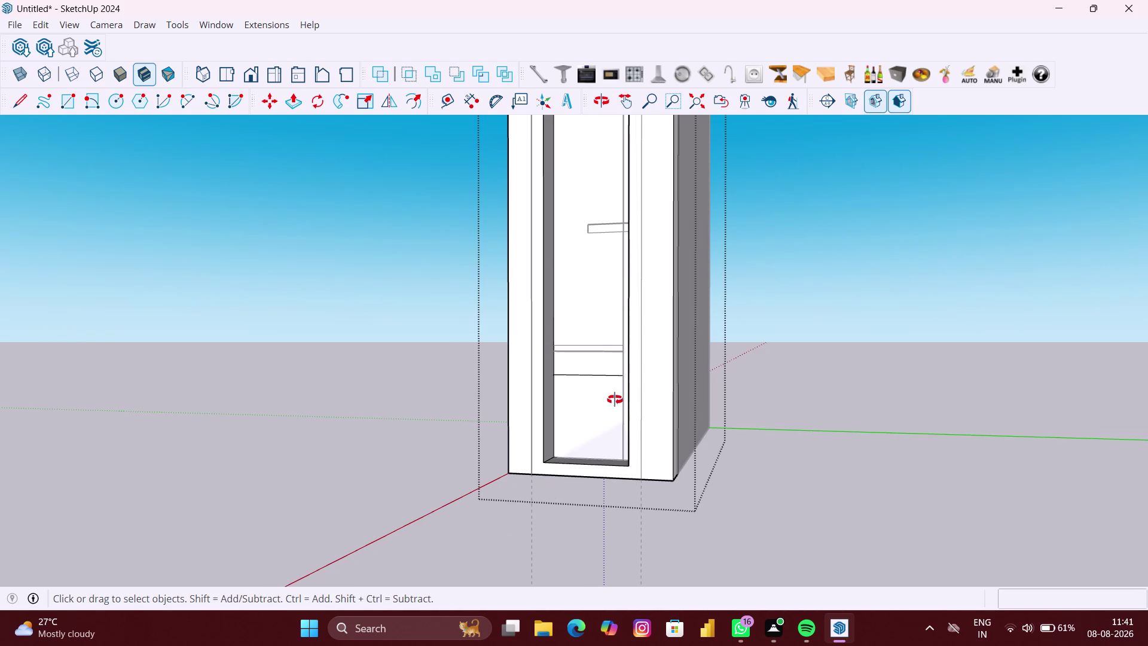
middle_drag(615, 399, 631, 427)
scroll(up, 3)
click(612, 393)
double_click(612, 392)
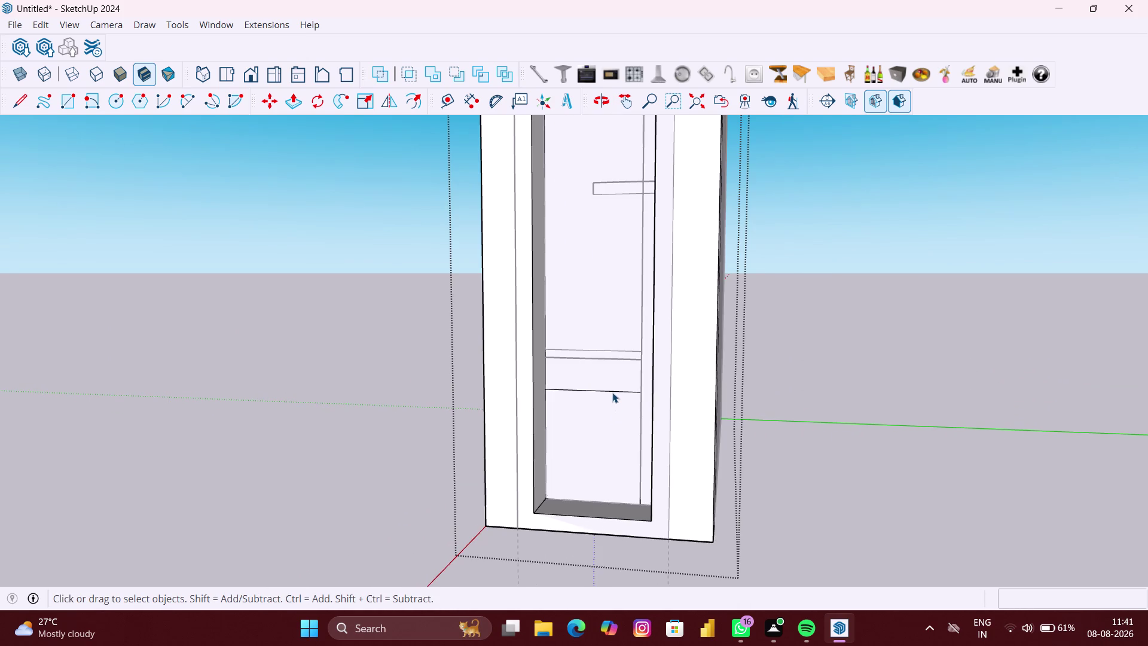
key(Delete)
scroll(down, 3)
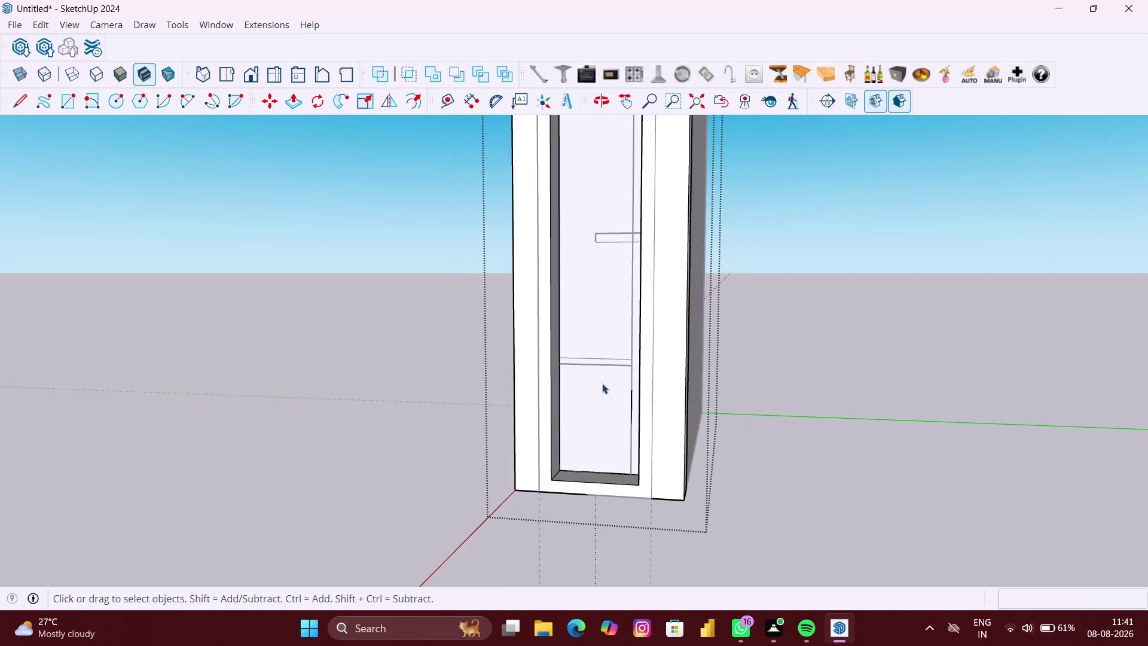
middle_drag(602, 383, 645, 440)
click(636, 373)
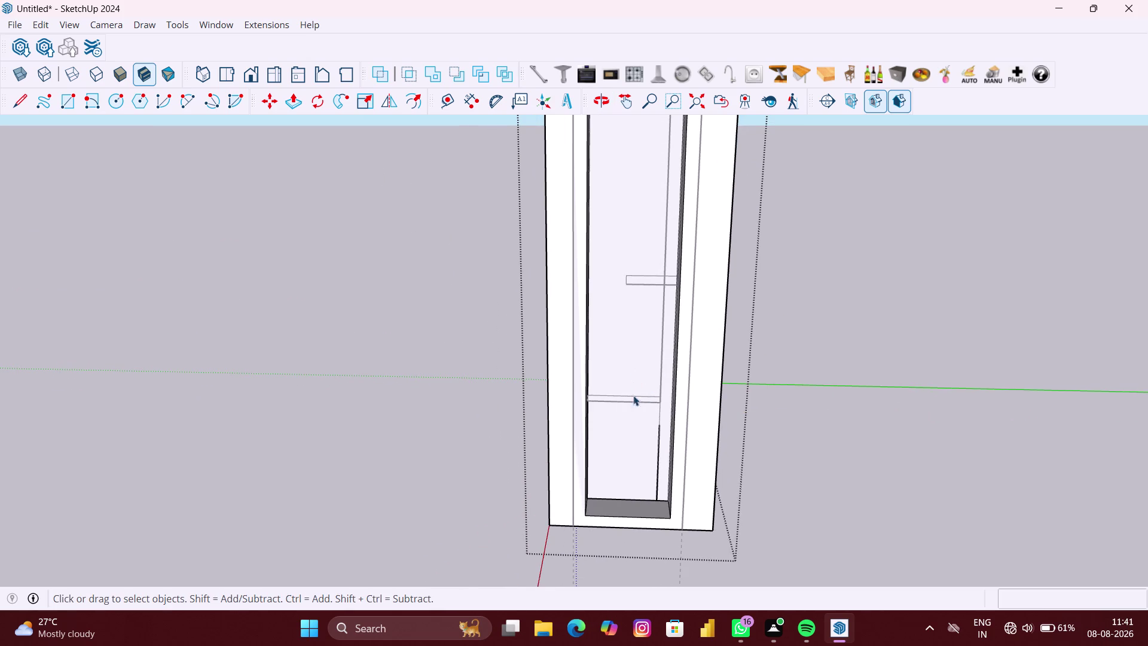
scroll(down, 3)
middle_drag(642, 444, 652, 382)
scroll(down, 3)
scroll(down, 3)
scroll(down, 3)
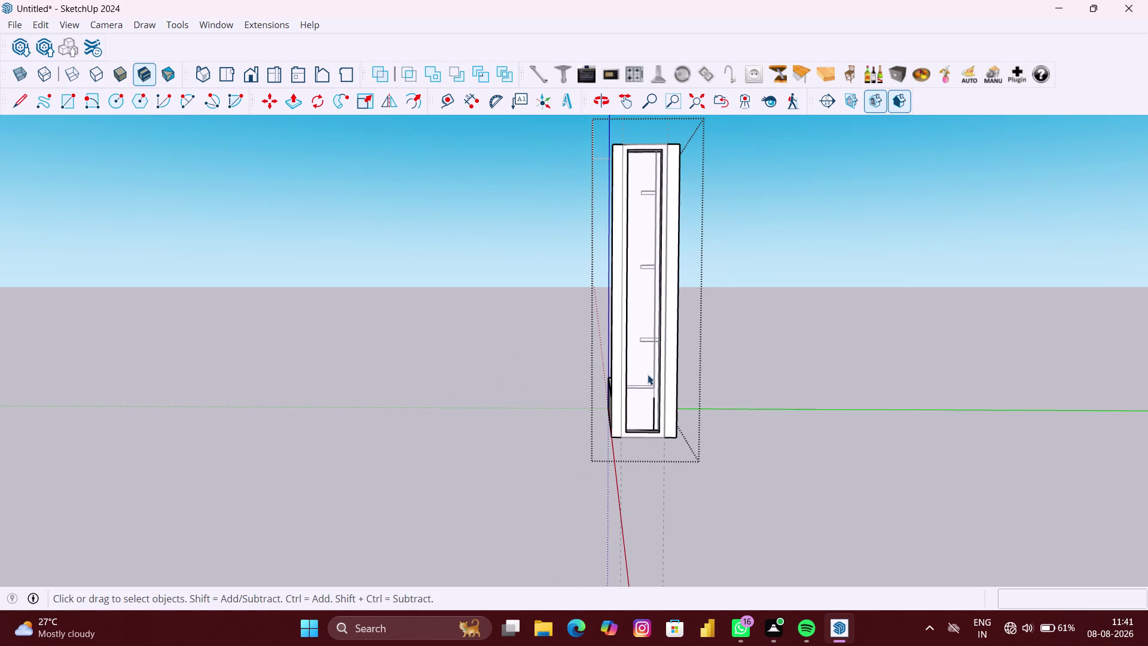
click(648, 373)
double_click(648, 373)
scroll(up, 3)
double_click(638, 361)
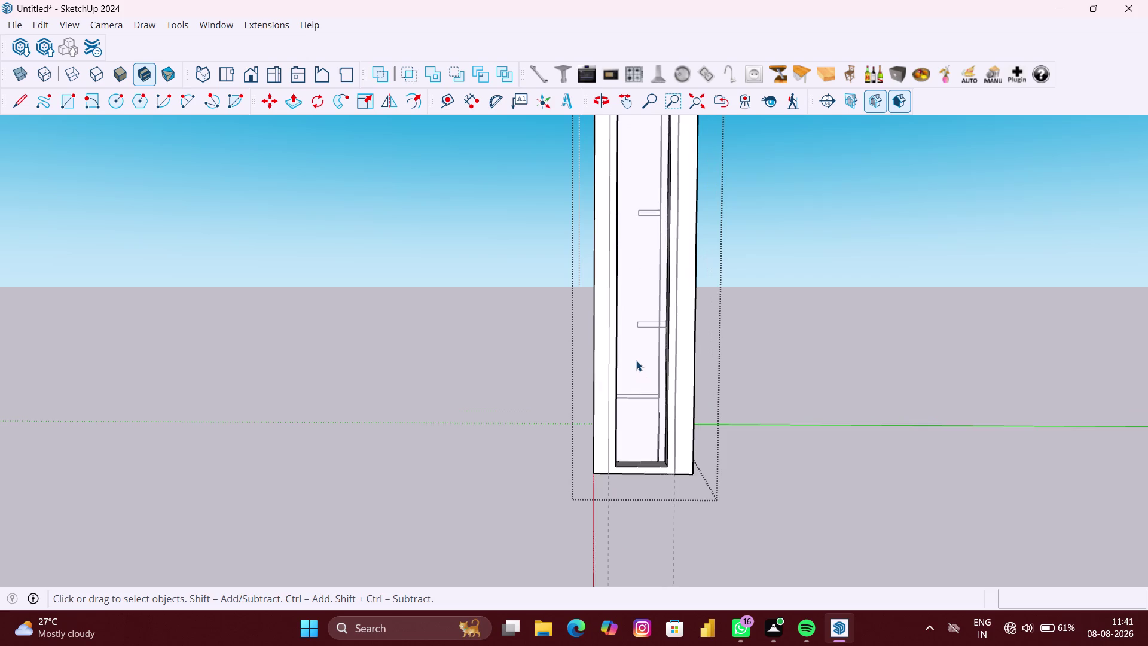
scroll(up, 3)
double_click(636, 359)
scroll(down, 3)
double_click(636, 357)
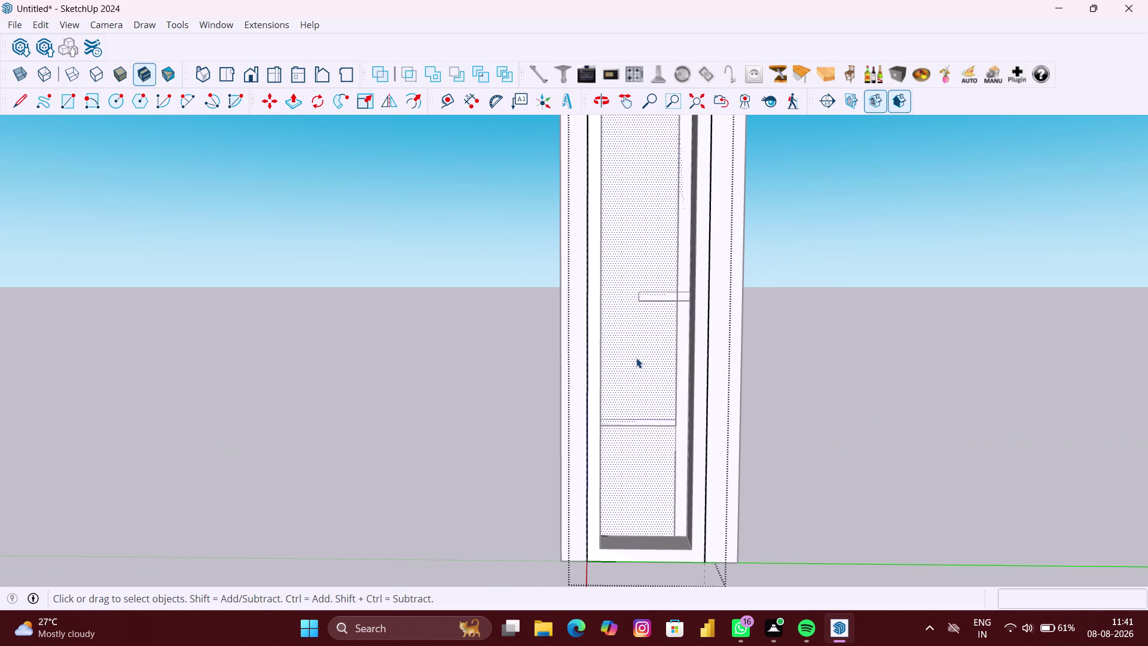
scroll(up, 3)
scroll(up, 3)
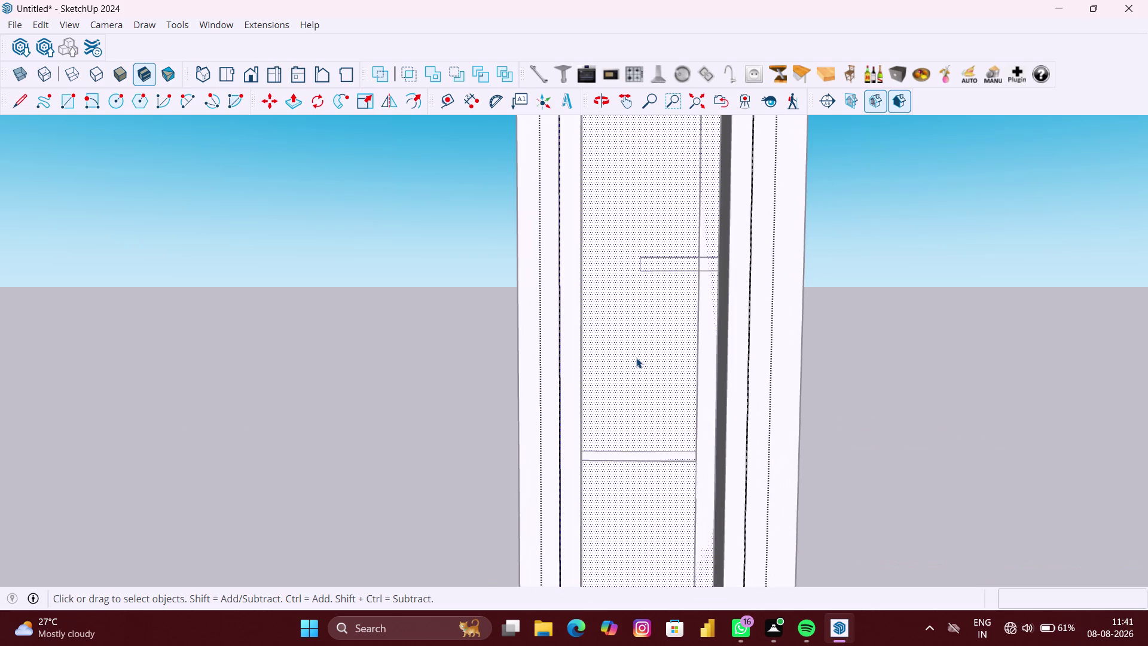
click(636, 357)
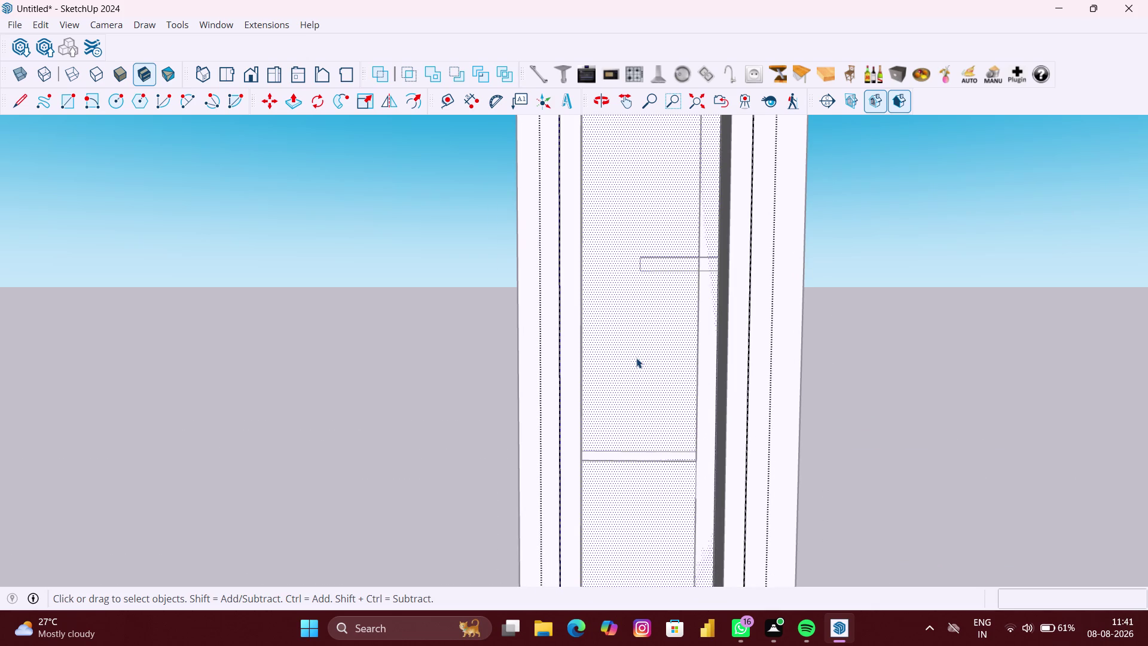
key(Delete)
scroll(down, 3)
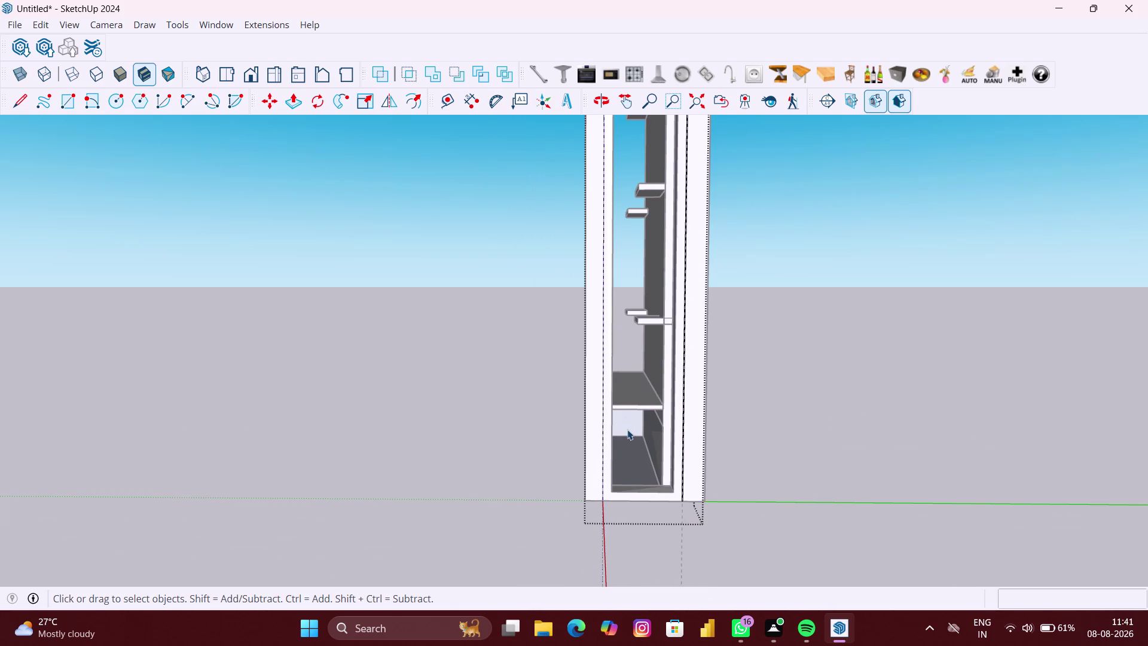
key(r)
scroll(up, 3)
middle_drag(619, 423, 597, 411)
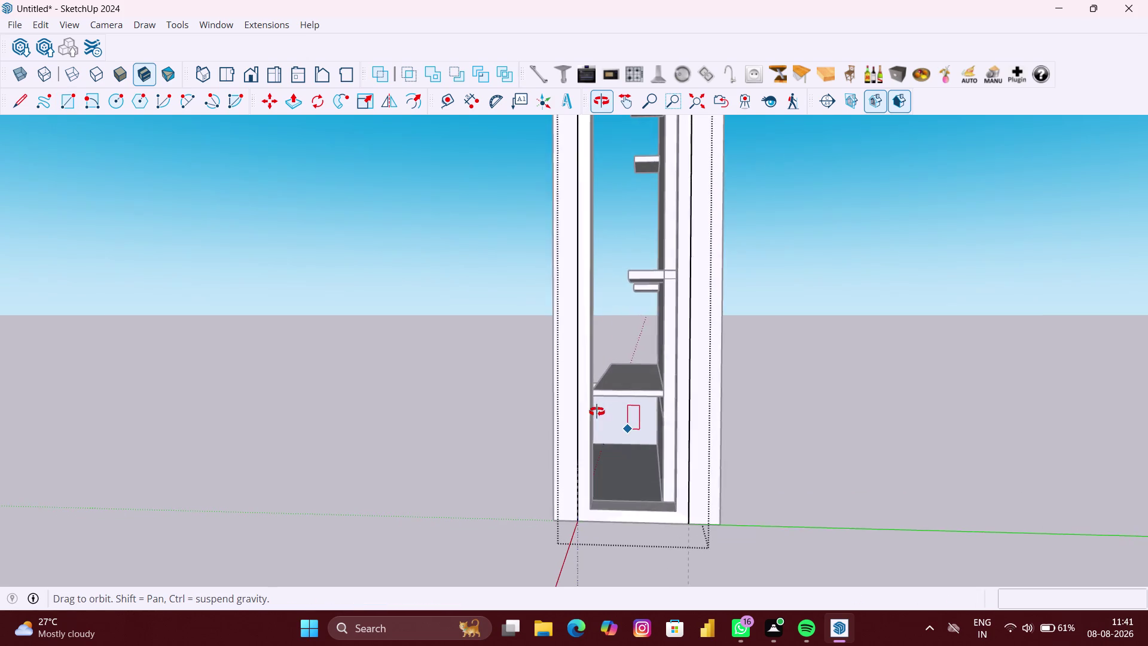
middle_drag(597, 411, 597, 411)
scroll(up, 3)
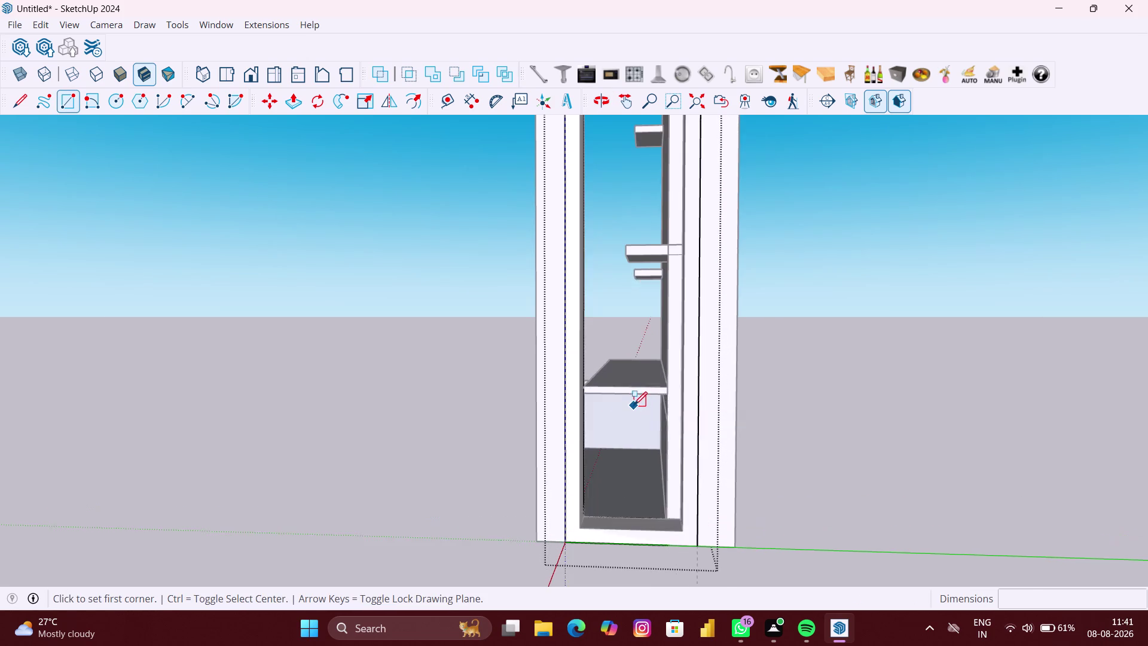
Draw a lower panel rectangle from the shelf's front corner to the base, then delete it.
click(574, 384)
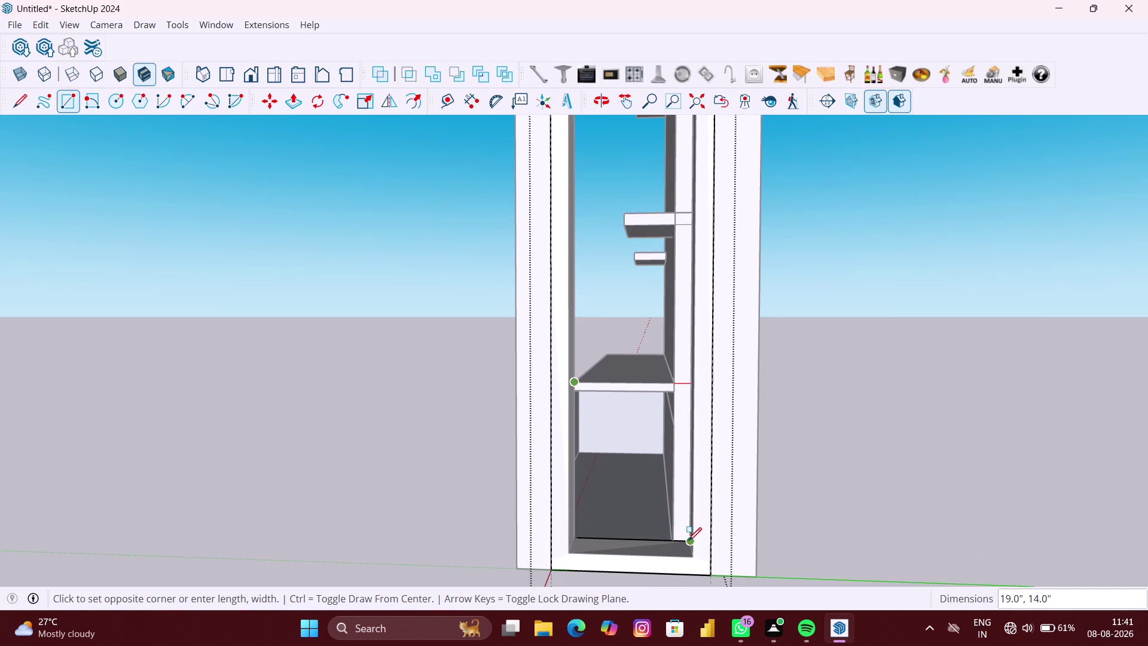
click(687, 540)
scroll(down, 3)
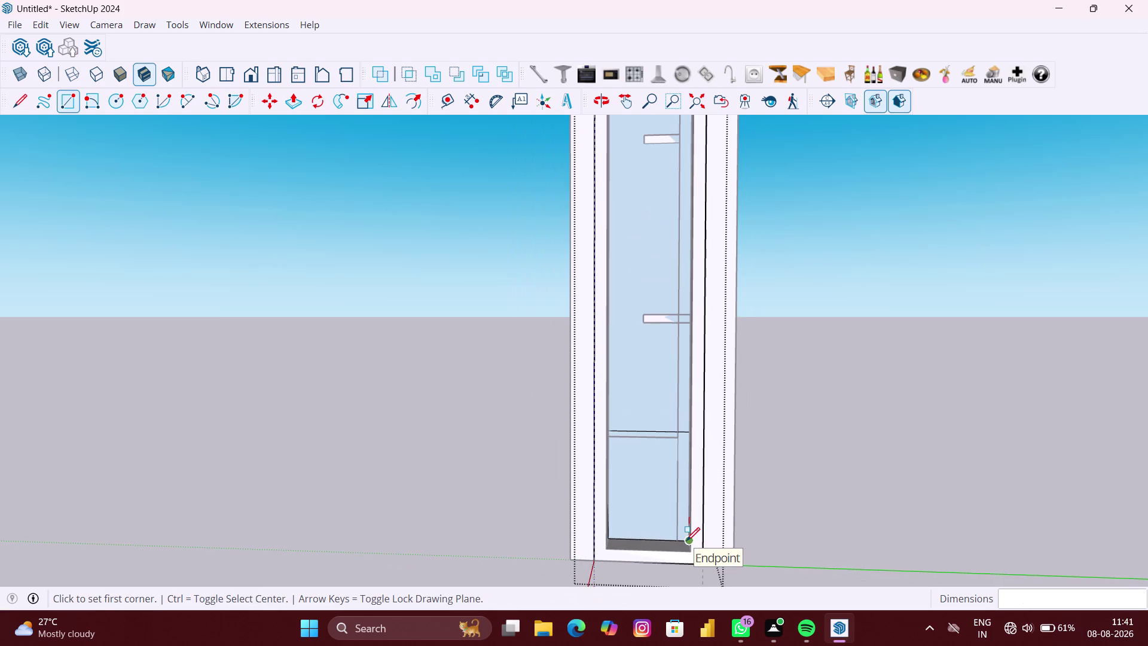
key(space)
click(655, 410)
key(Delete)
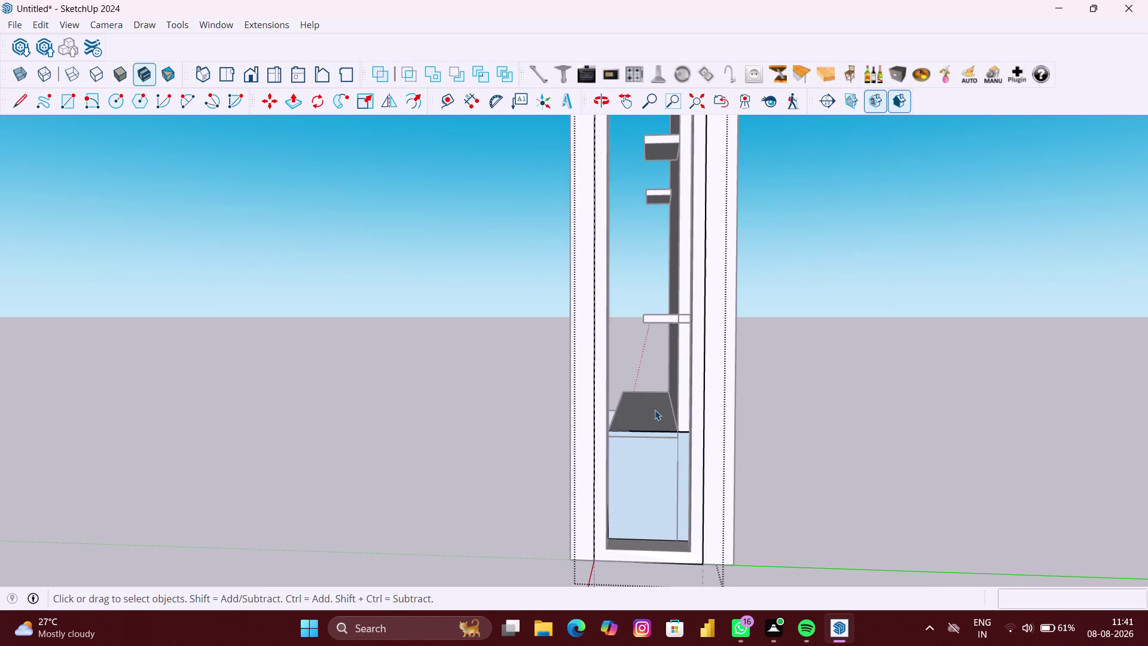
scroll(down, 3)
Orbit around the lower compartment and select the cabinet frame.
middle_click(653, 410)
click(811, 426)
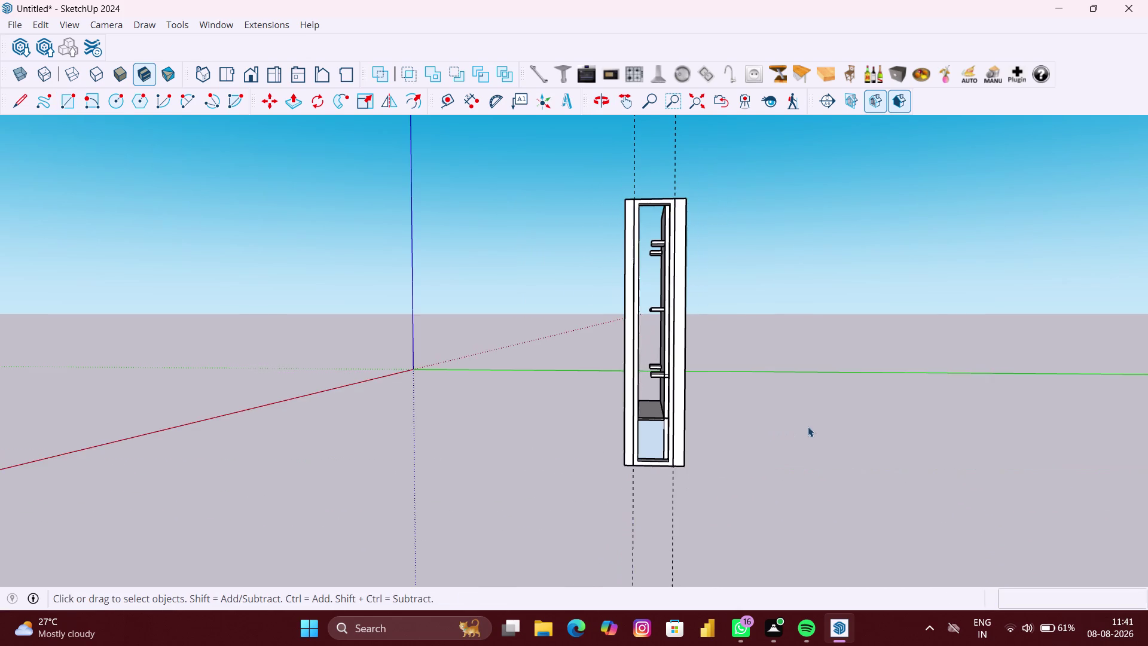
scroll(down, 3)
middle_drag(756, 427, 731, 432)
scroll(up, 3)
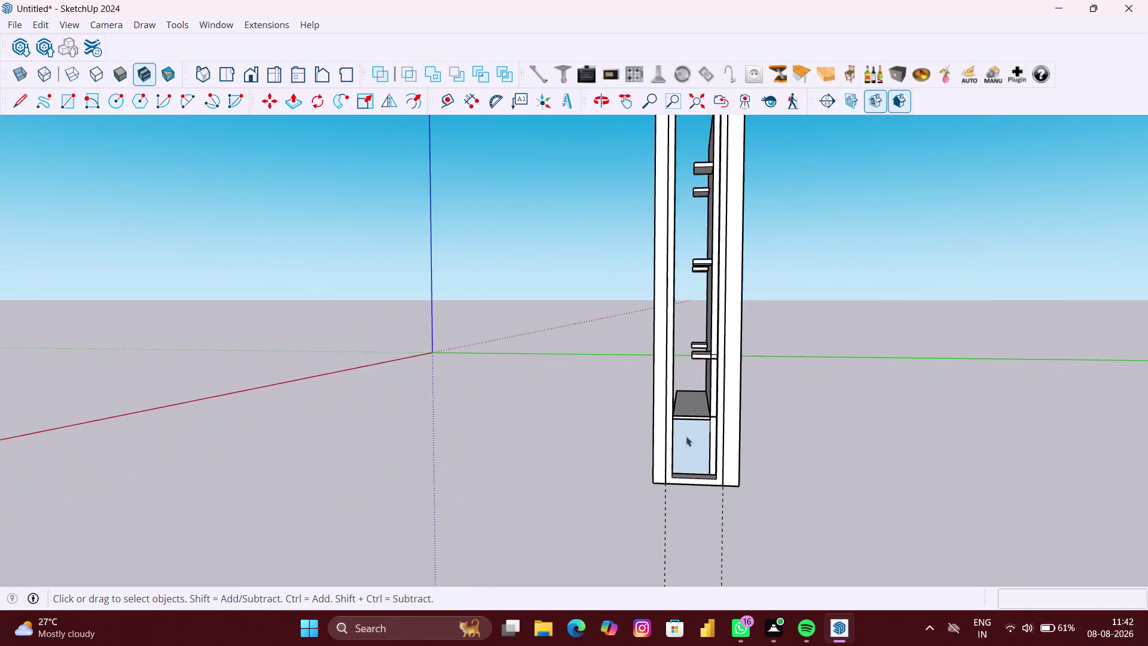
scroll(up, 3)
middle_drag(688, 451, 667, 475)
scroll(up, 3)
scroll(up, 3)
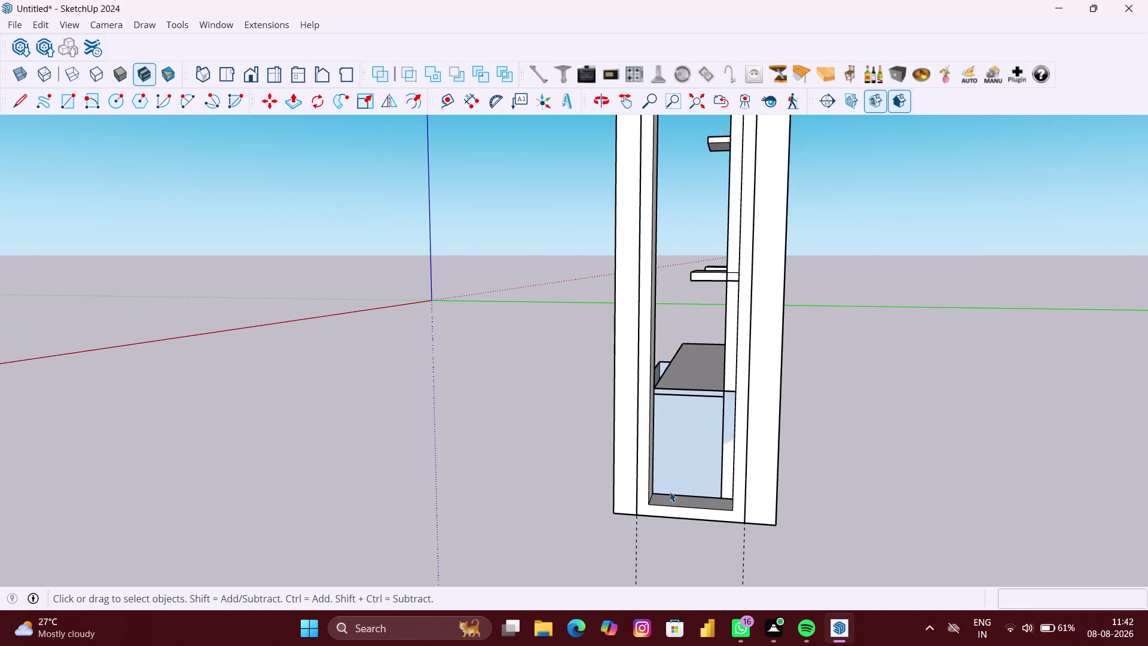
scroll(up, 3)
click(729, 460)
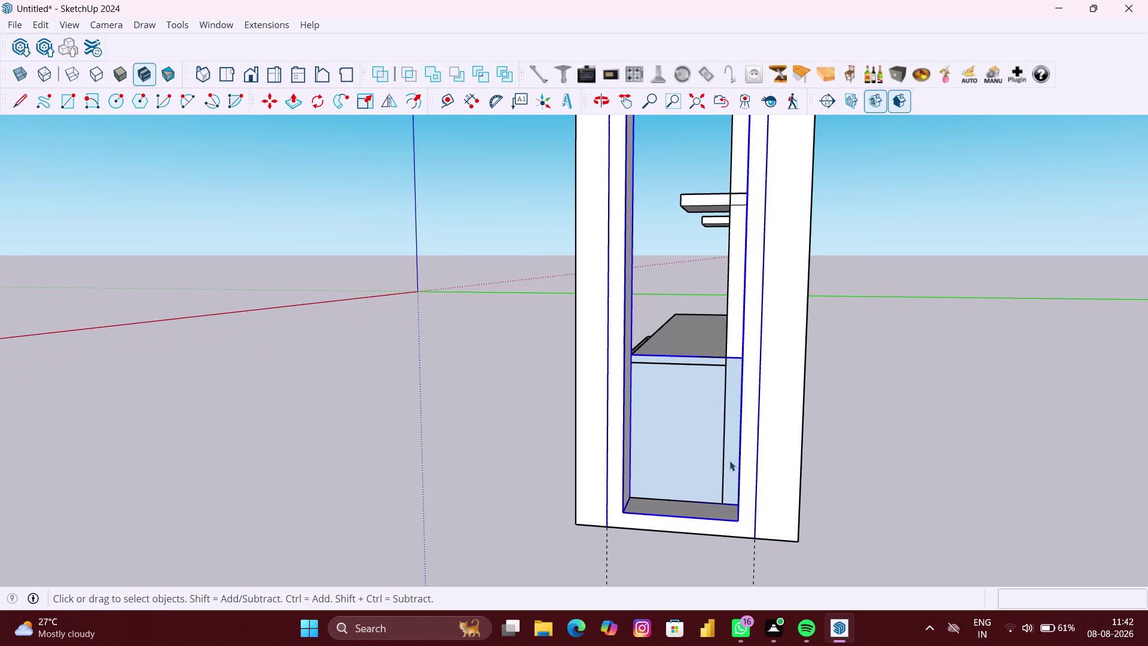
scroll(down, 3)
double_click(676, 452)
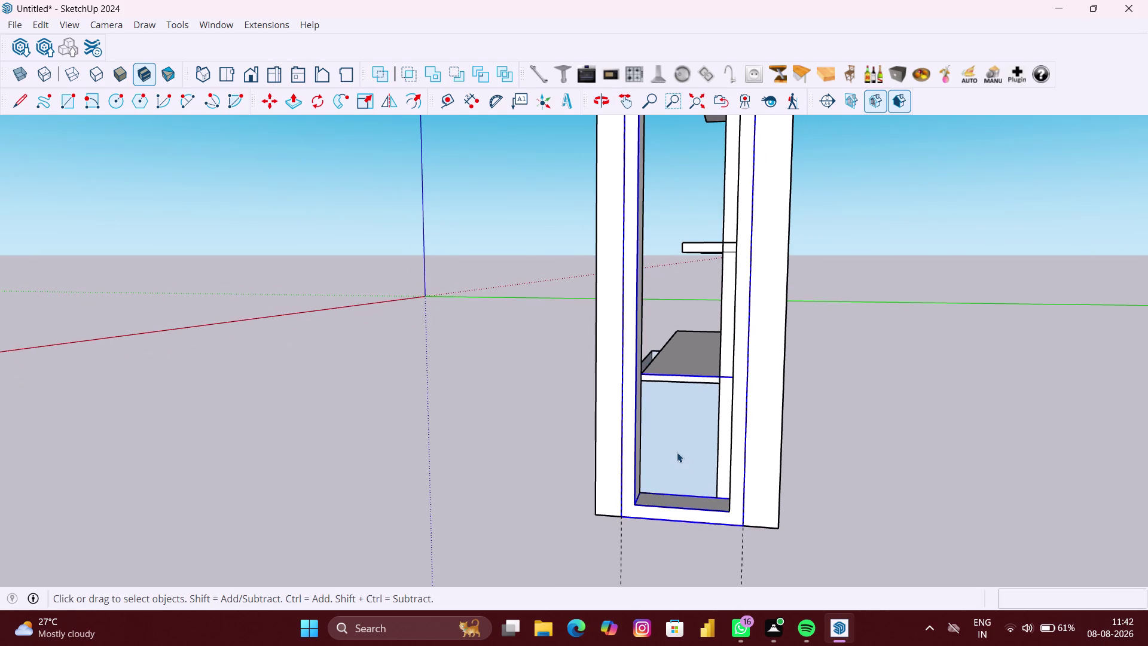
scroll(down, 3)
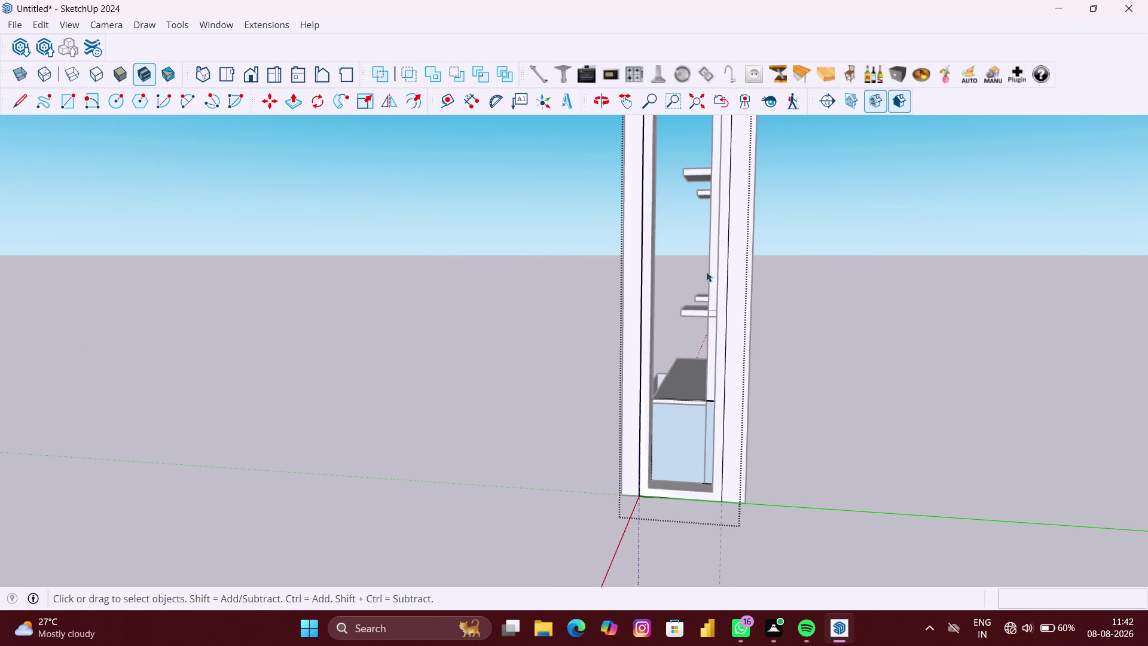
Clear the selection and orbit around the cabinet.
click(914, 310)
scroll(down, 3)
click(899, 402)
scroll(down, 3)
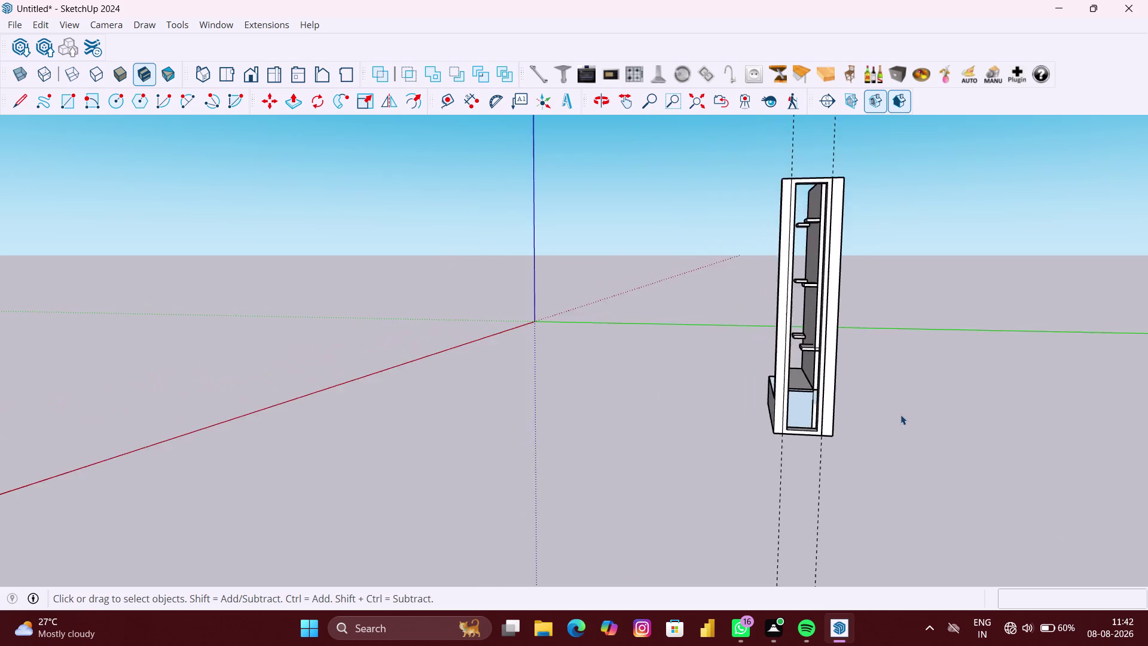
scroll(down, 3)
middle_drag(835, 418, 850, 417)
scroll(up, 3)
middle_drag(833, 405, 765, 391)
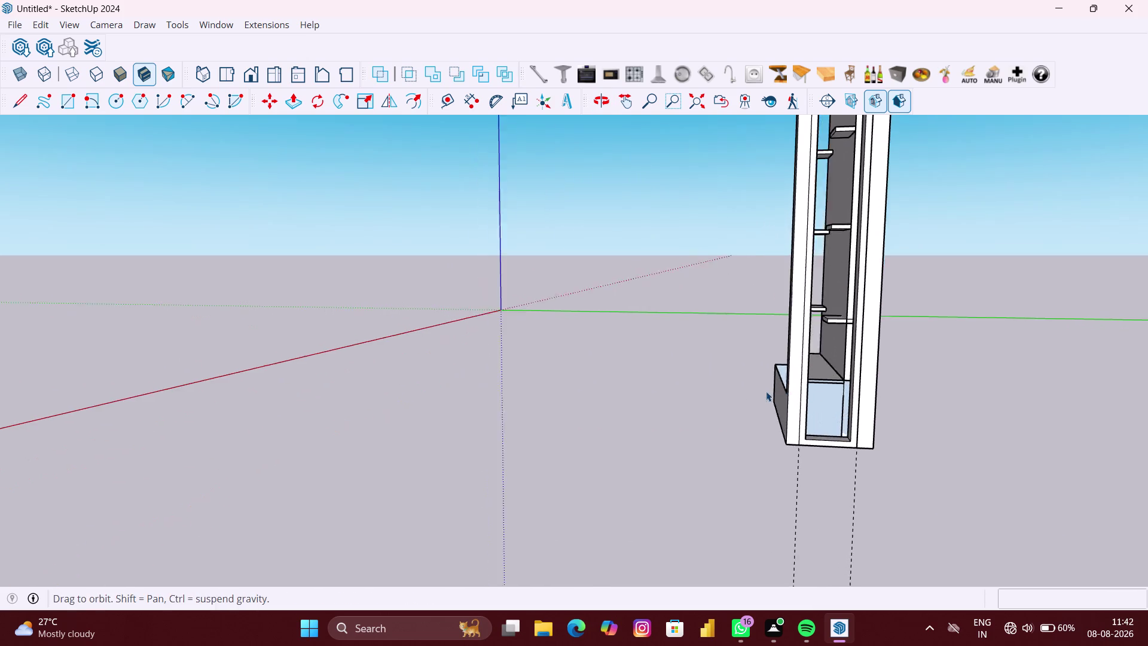
scroll(up, 3)
scroll(down, 3)
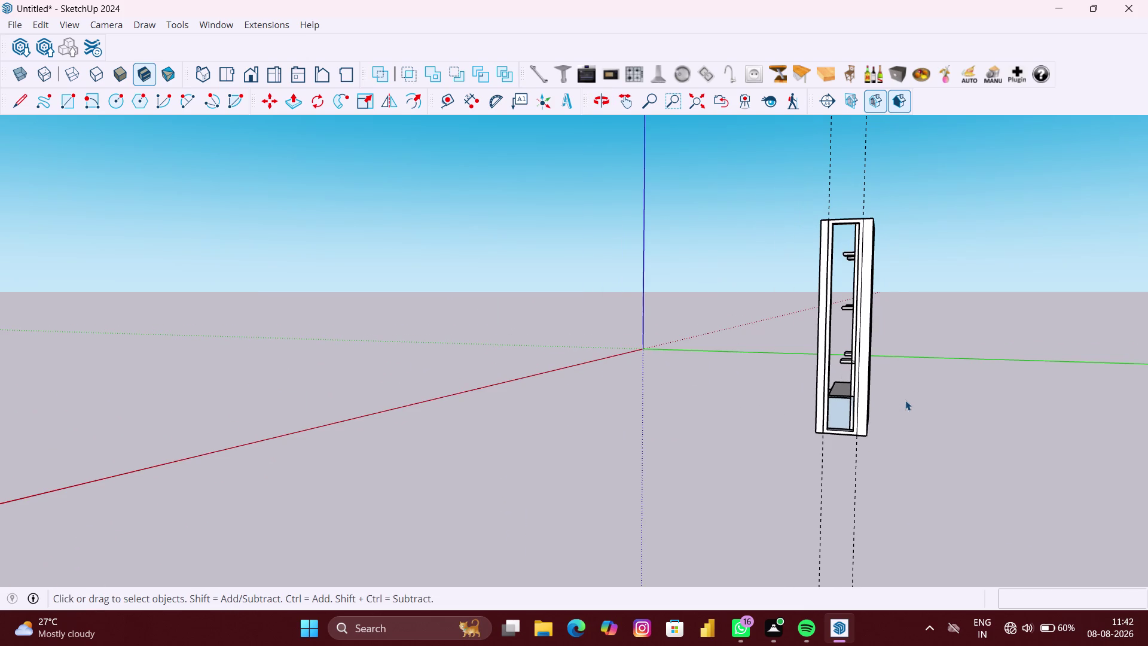
scroll(up, 3)
Open the grouping options menu, dismiss it without choosing anything, and move closer to the lower compartment.
right_click(949, 417)
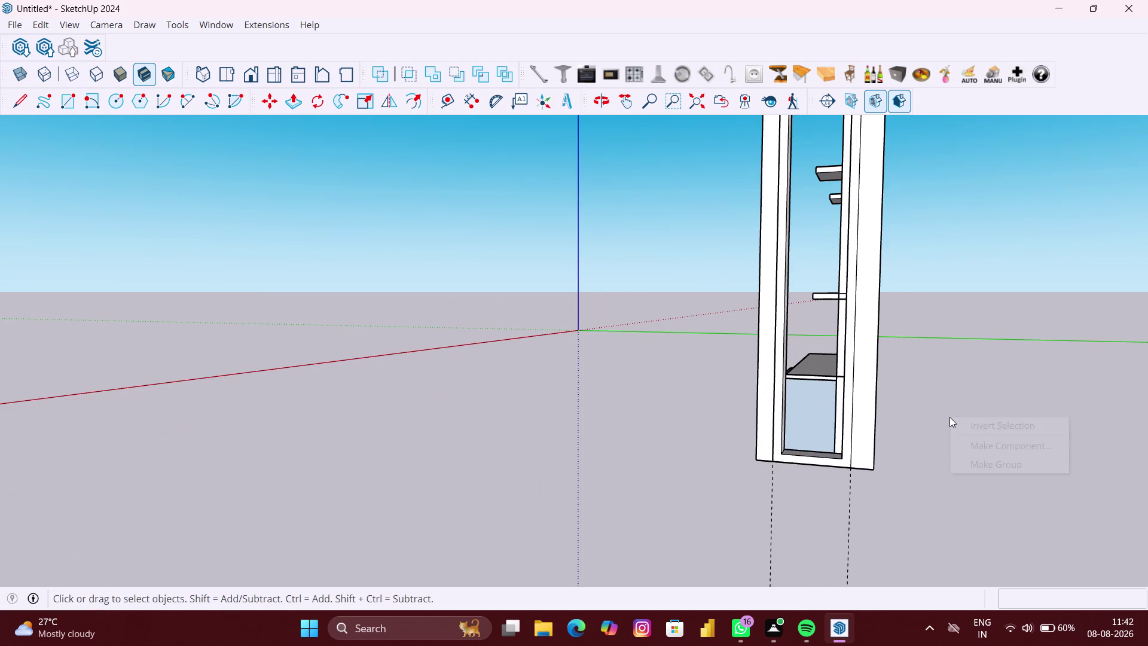
click(987, 464)
scroll(up, 3)
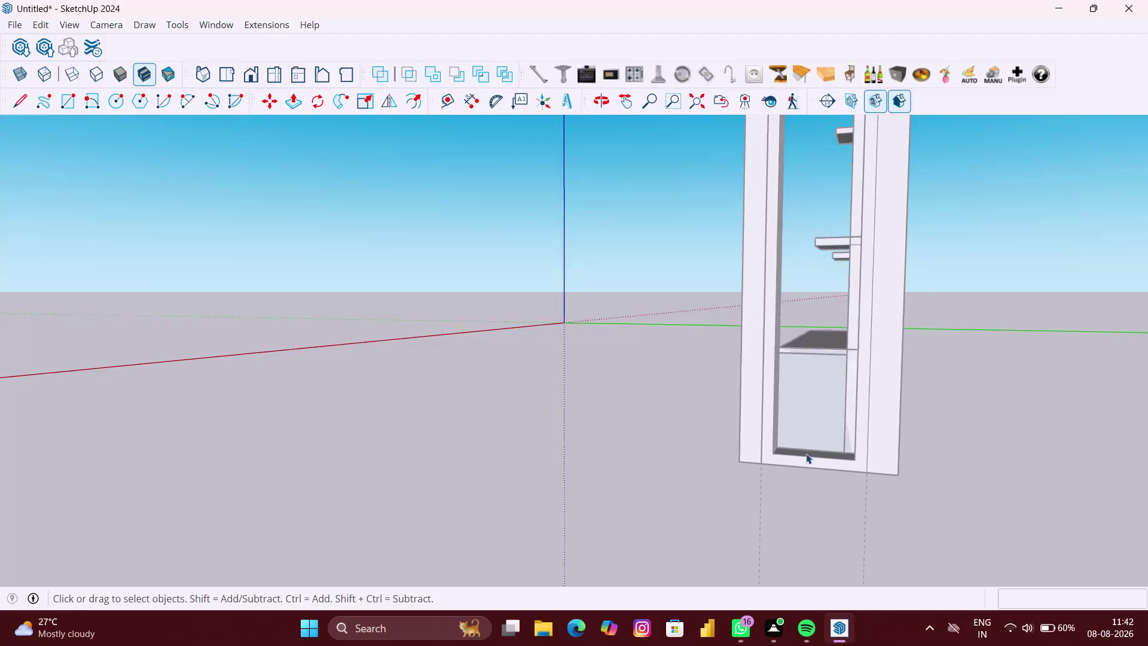
scroll(up, 3)
middle_drag(805, 452, 768, 459)
key(r)
scroll(up, 3)
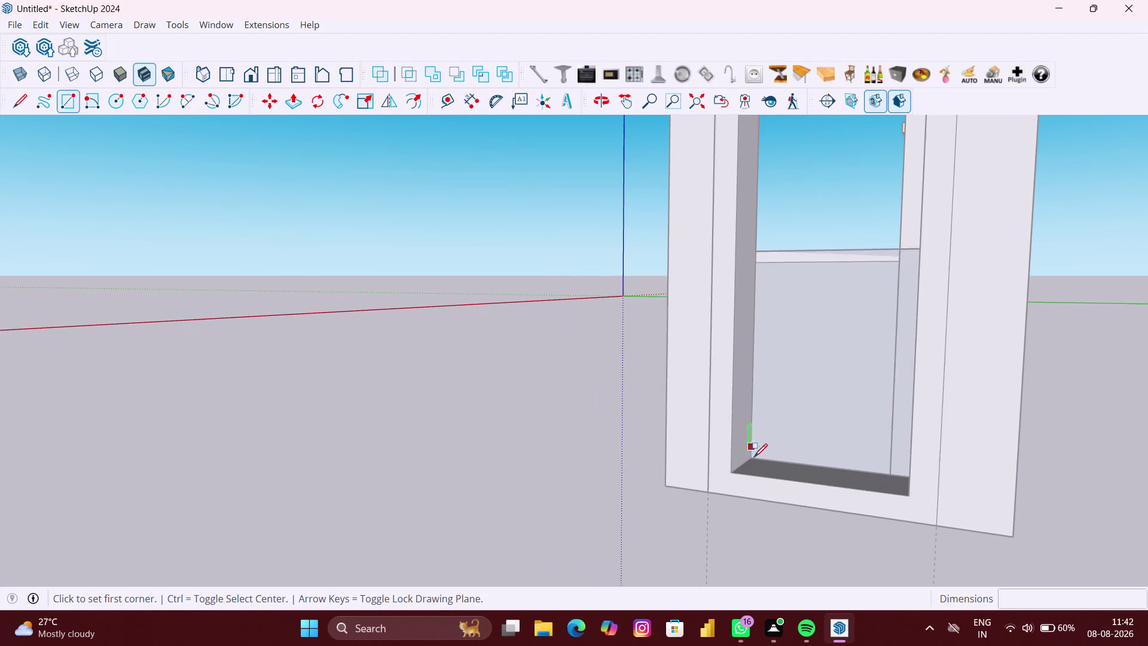
scroll(up, 3)
click(739, 468)
scroll(down, 3)
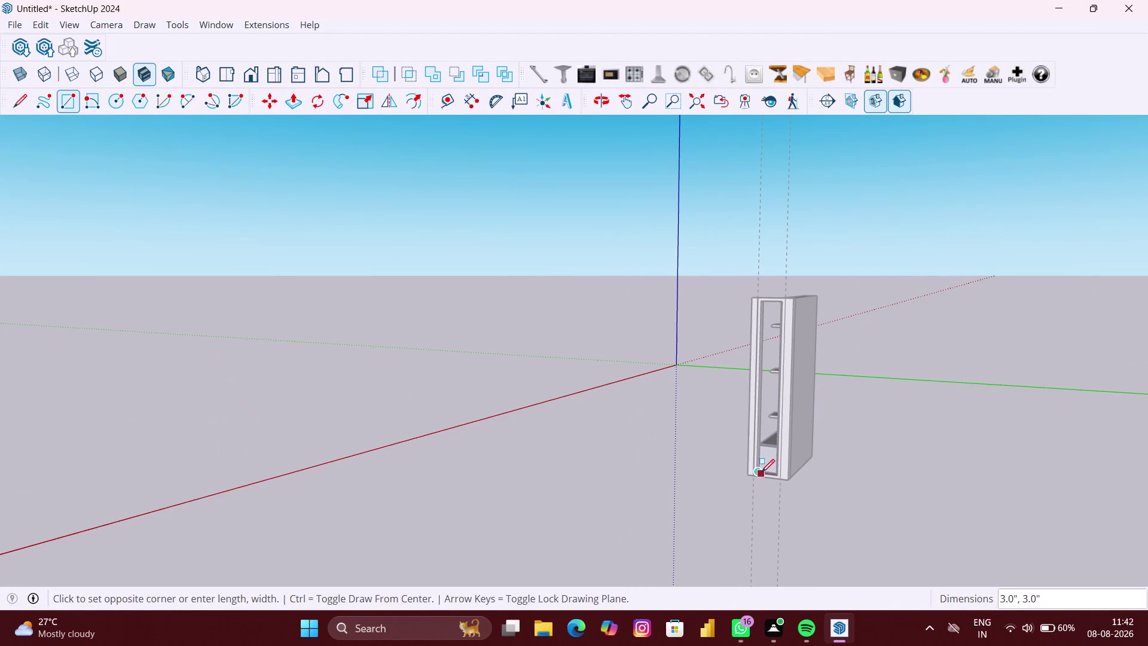
middle_drag(759, 471, 780, 508)
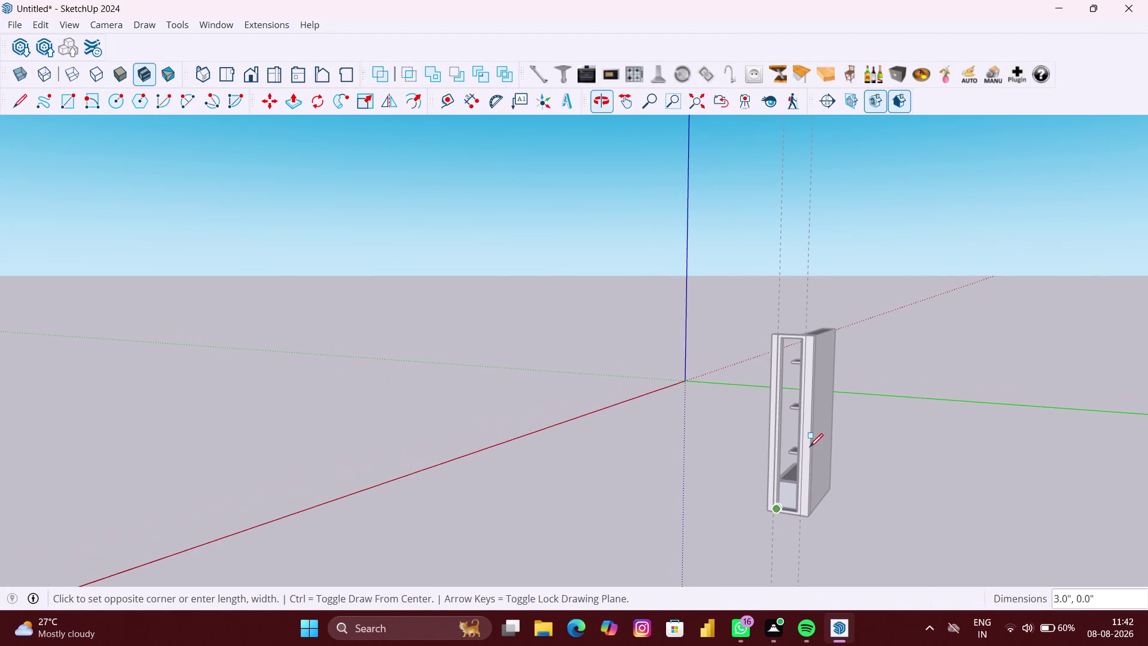
key(Left)
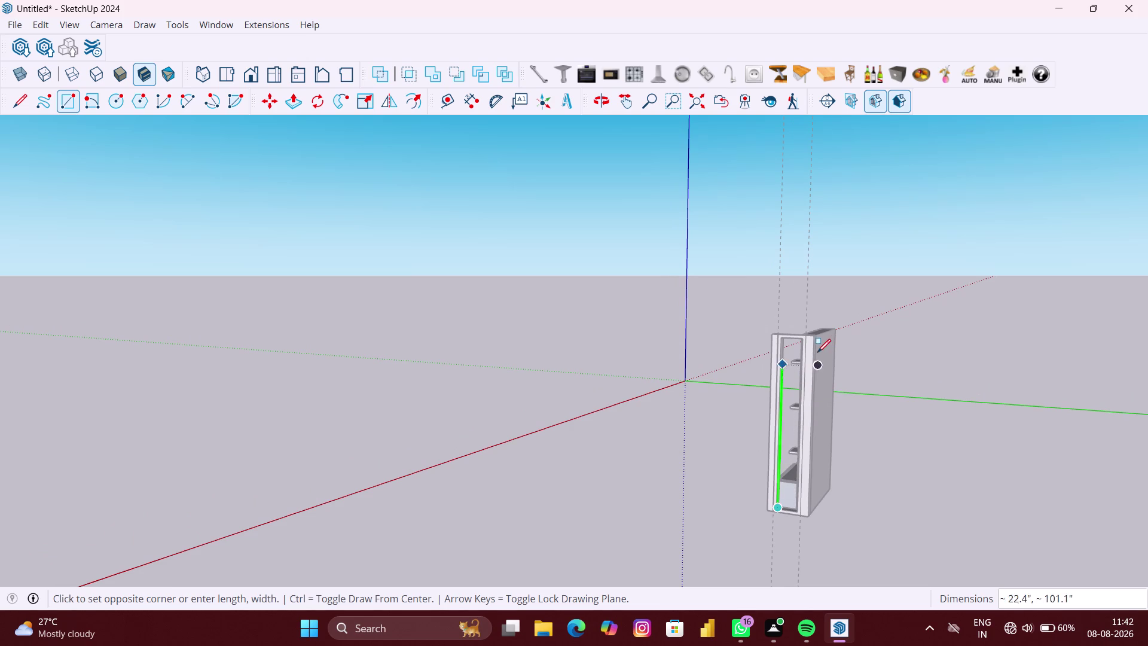
scroll(up, 3)
middle_drag(796, 328, 910, 336)
scroll(up, 3)
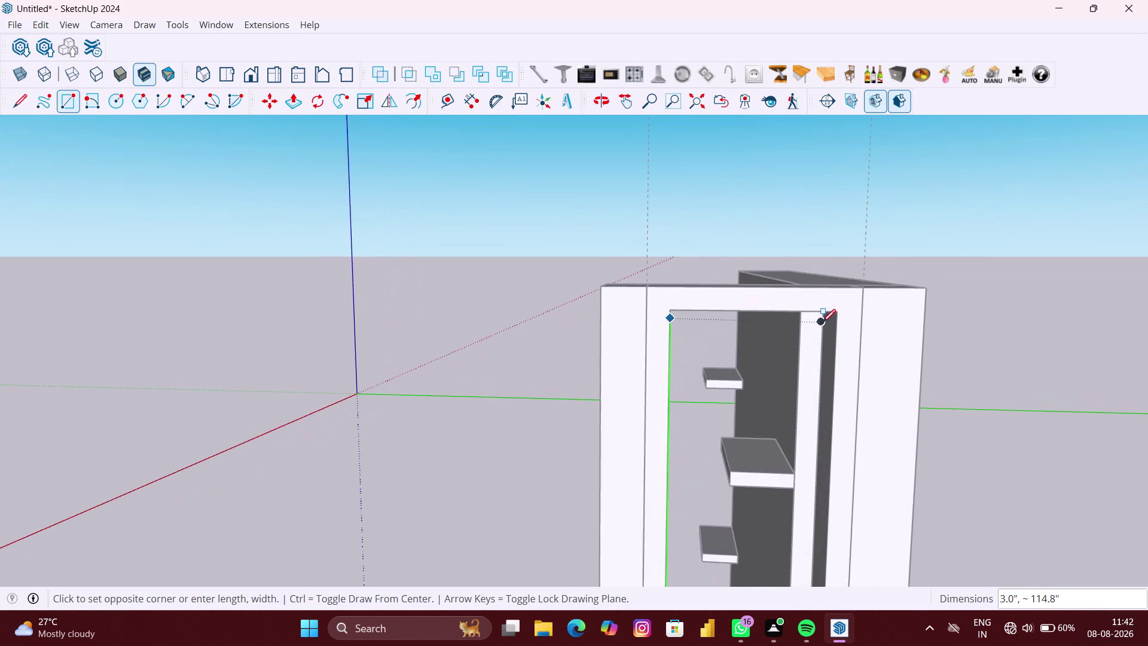
middle_drag(822, 322, 882, 299)
scroll(up, 3)
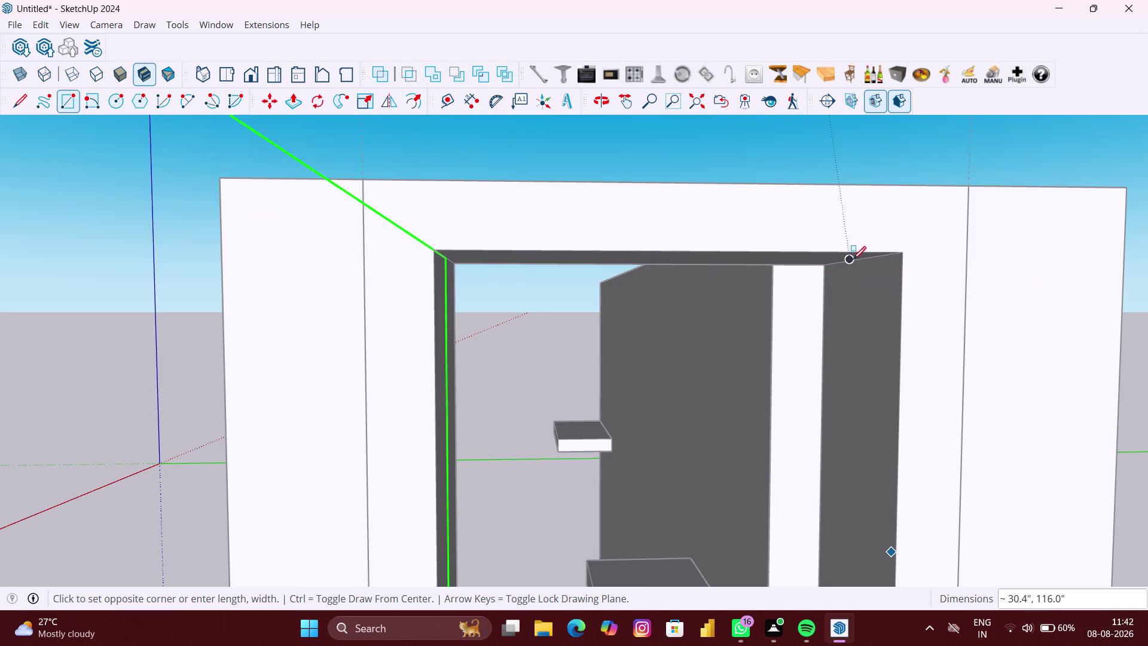
click(857, 259)
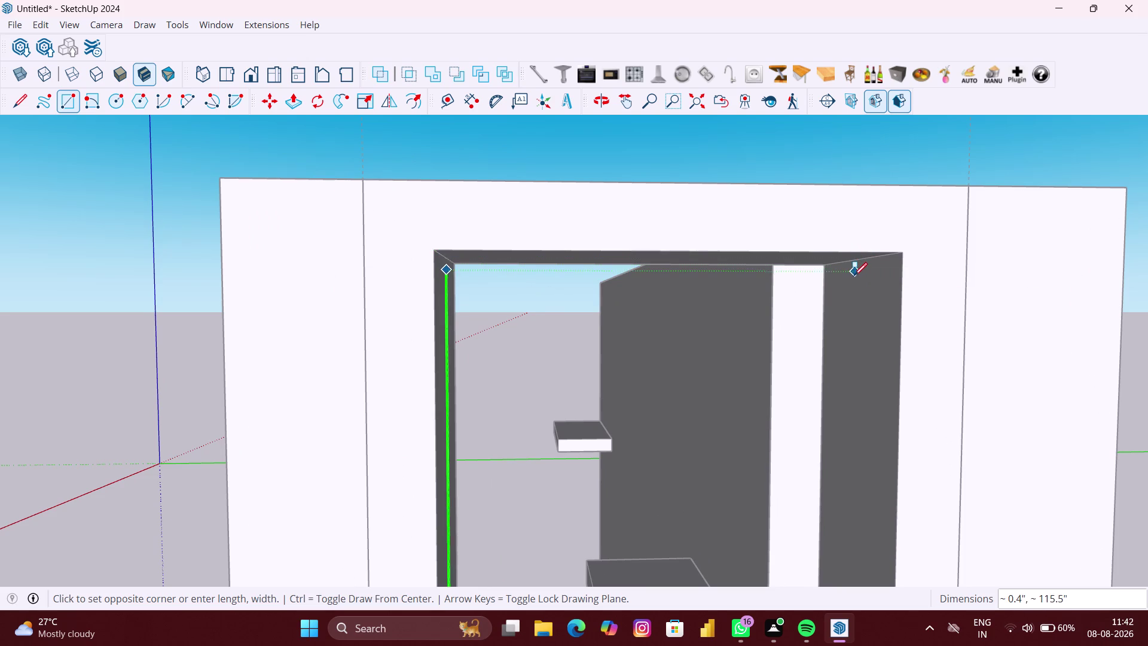
scroll(down, 3)
middle_click(852, 278)
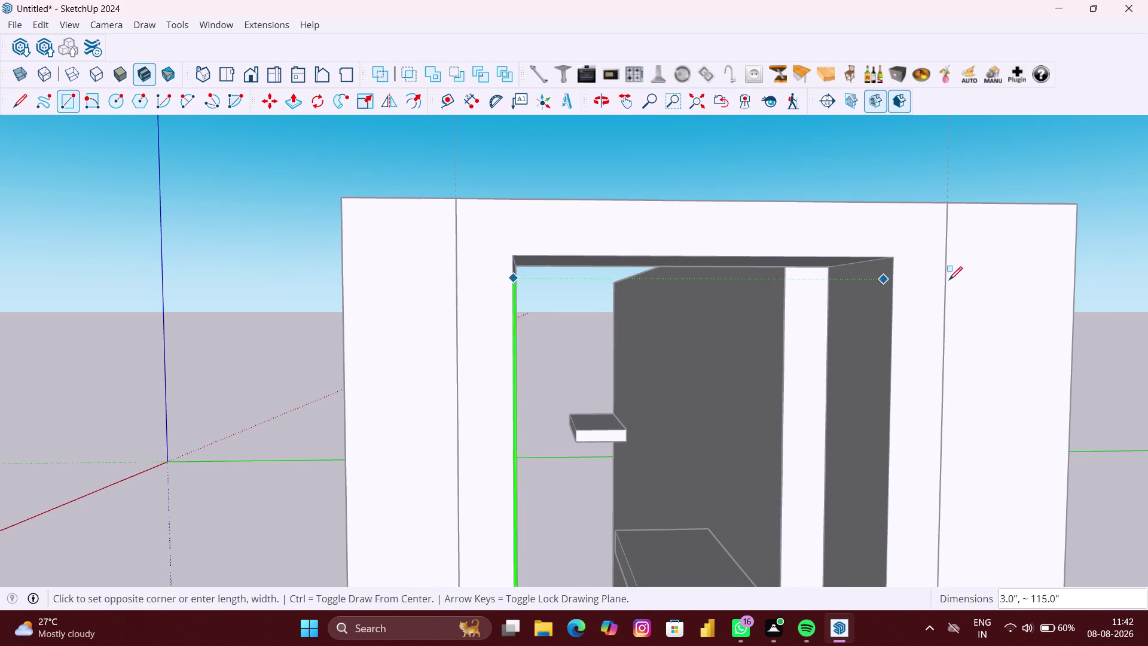
scroll(up, 3)
scroll(up, 3)
middle_drag(887, 273, 939, 253)
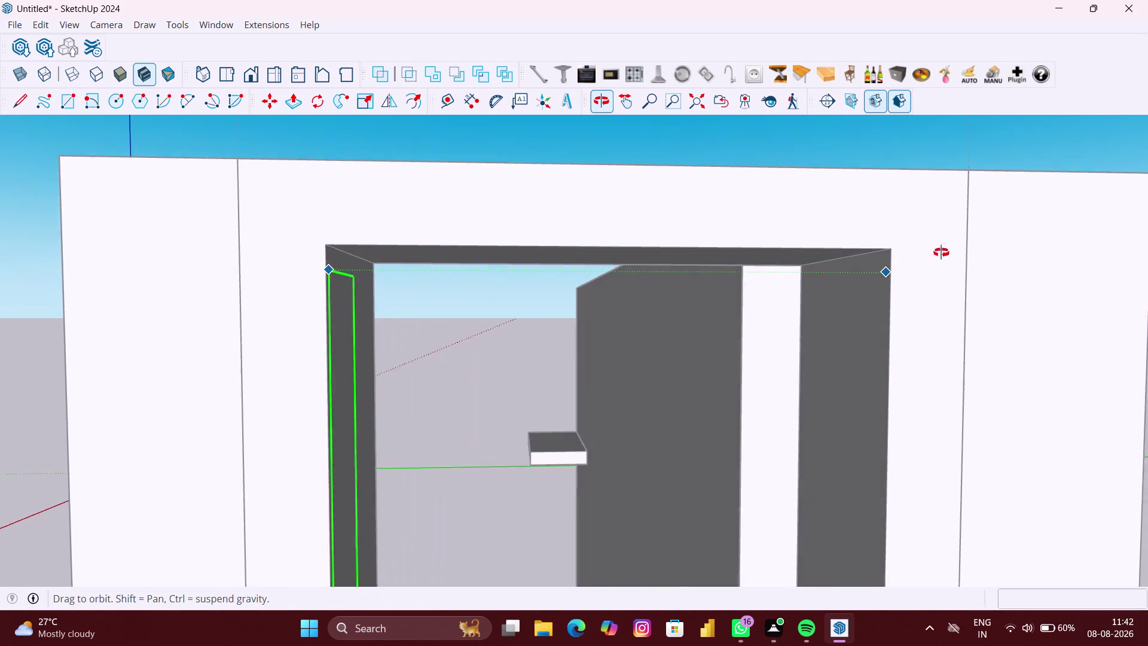
middle_drag(939, 253, 1005, 236)
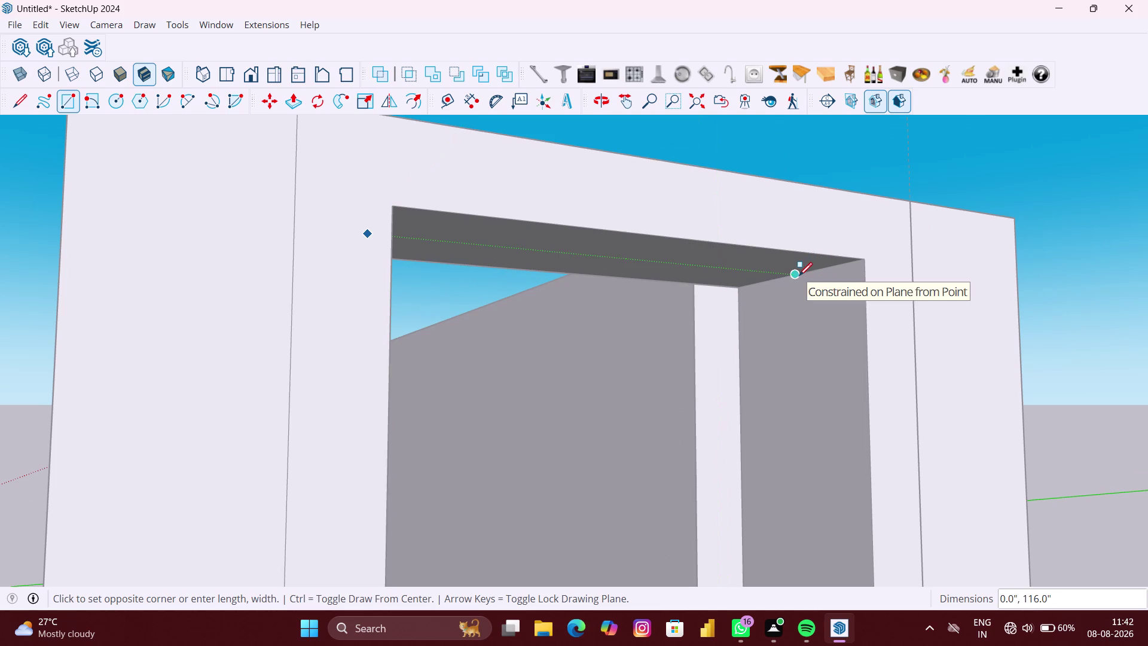
click(799, 276)
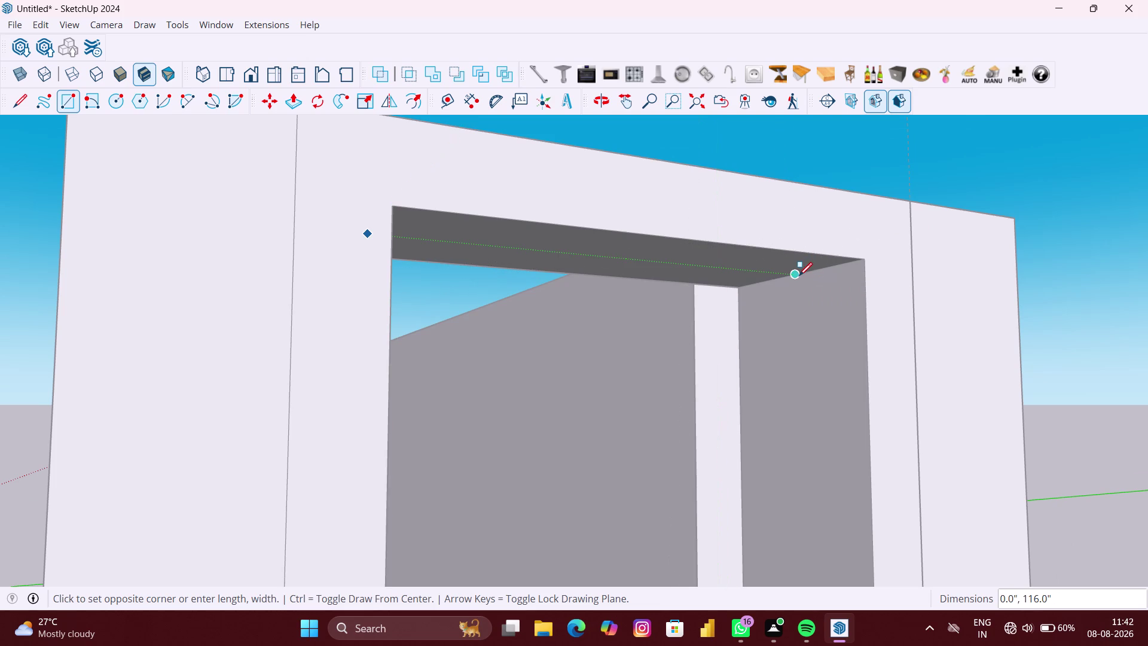
key(Up)
scroll(down, 3)
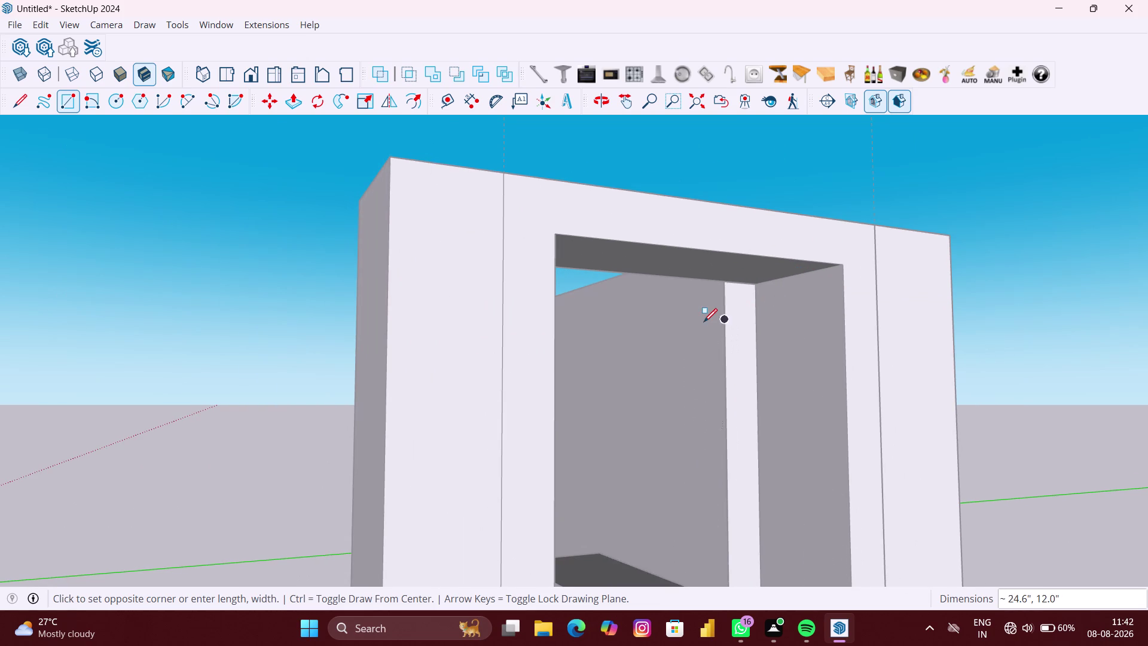
scroll(down, 3)
key(Escape)
scroll(down, 3)
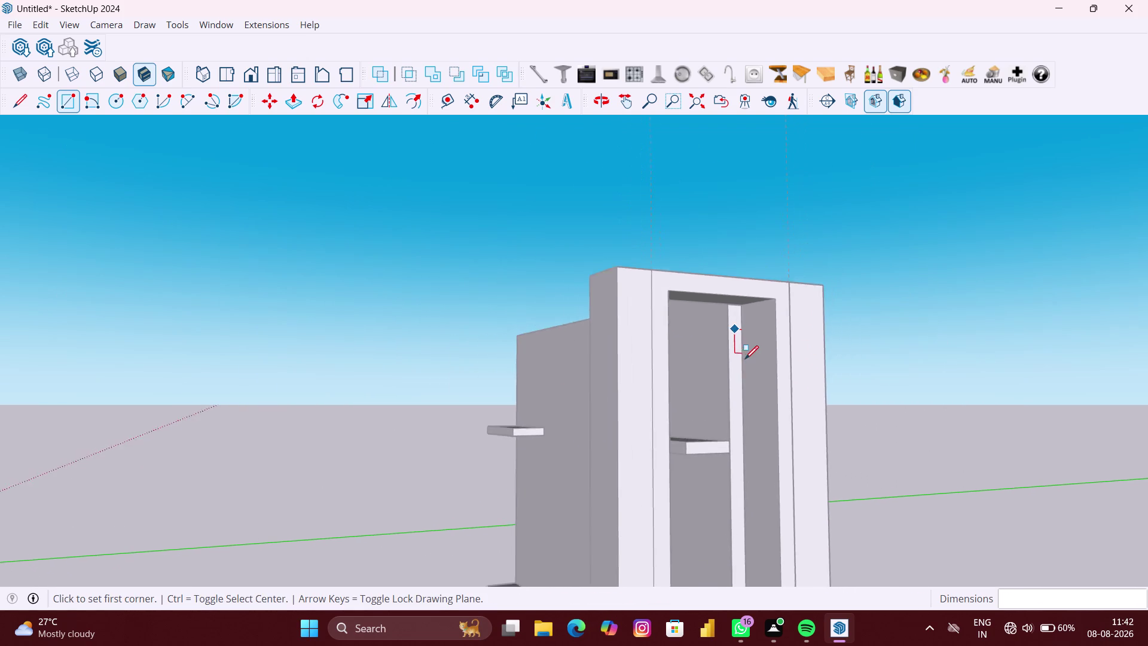
Start a rectangle at the front opening's bottom inner corner.
scroll(down, 3)
key(r)
scroll(down, 3)
middle_drag(754, 447, 744, 450)
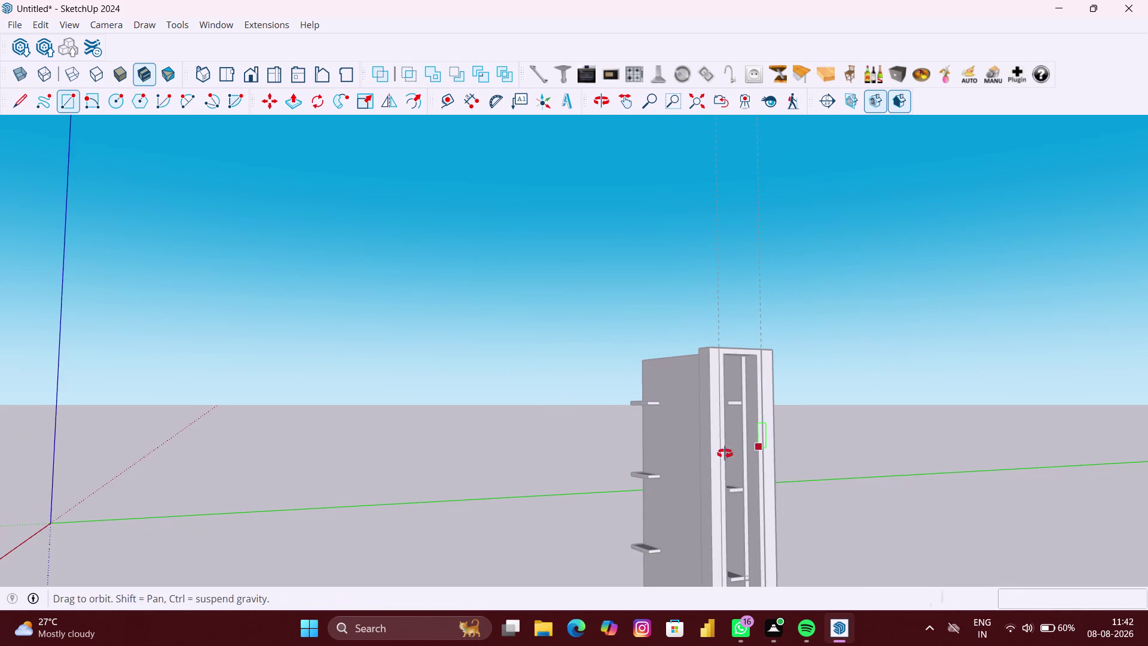
middle_drag(745, 450, 693, 465)
scroll(down, 3)
middle_drag(743, 495, 709, 367)
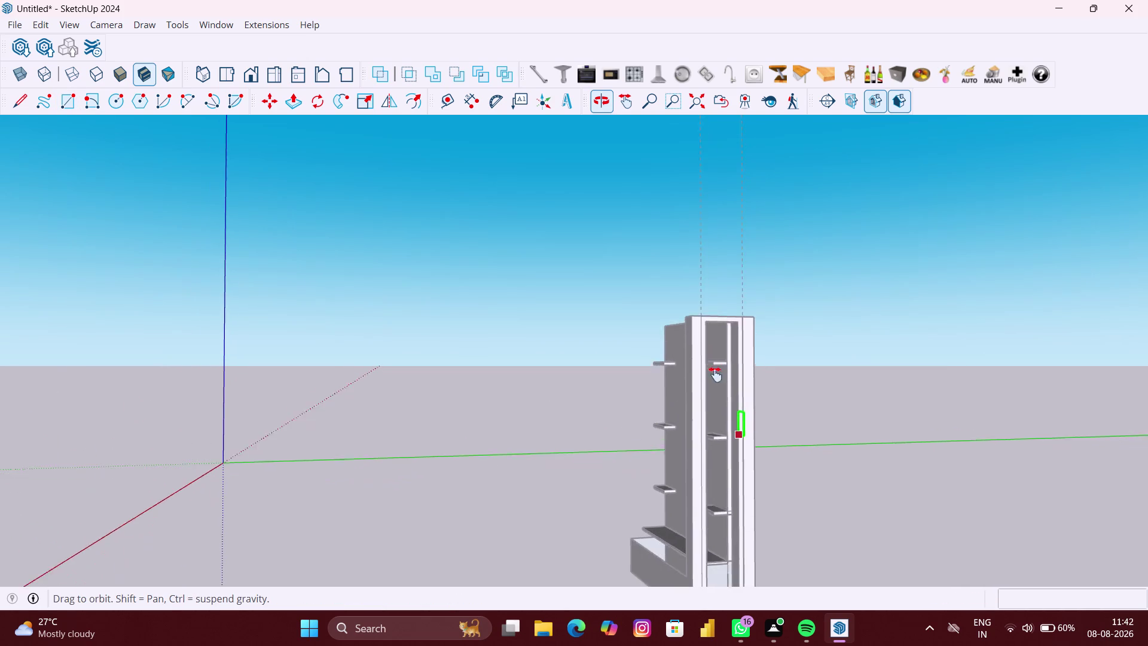
middle_drag(709, 367, 705, 363)
scroll(up, 3)
middle_drag(693, 525, 629, 541)
scroll(up, 3)
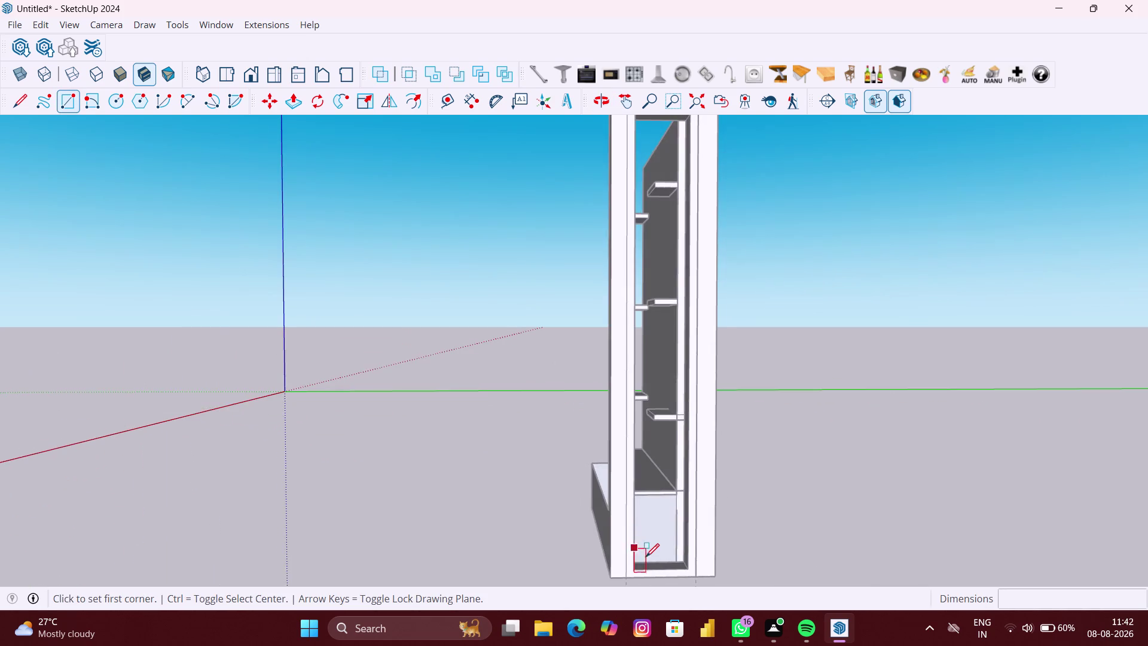
scroll(up, 3)
middle_drag(644, 560, 557, 552)
scroll(up, 3)
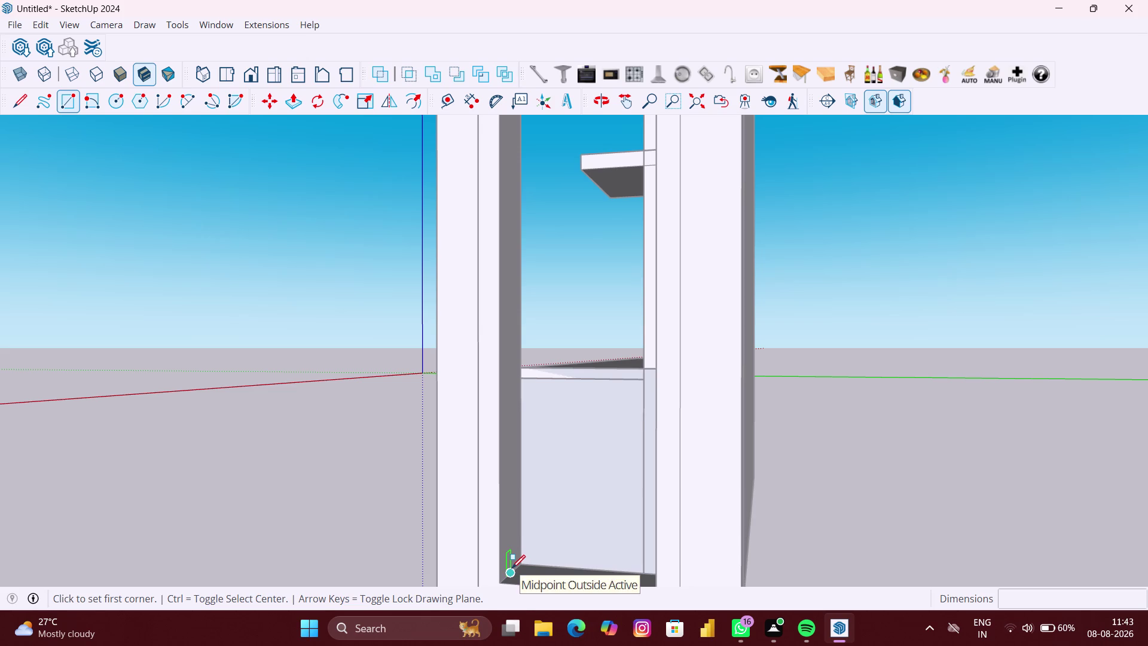
click(512, 568)
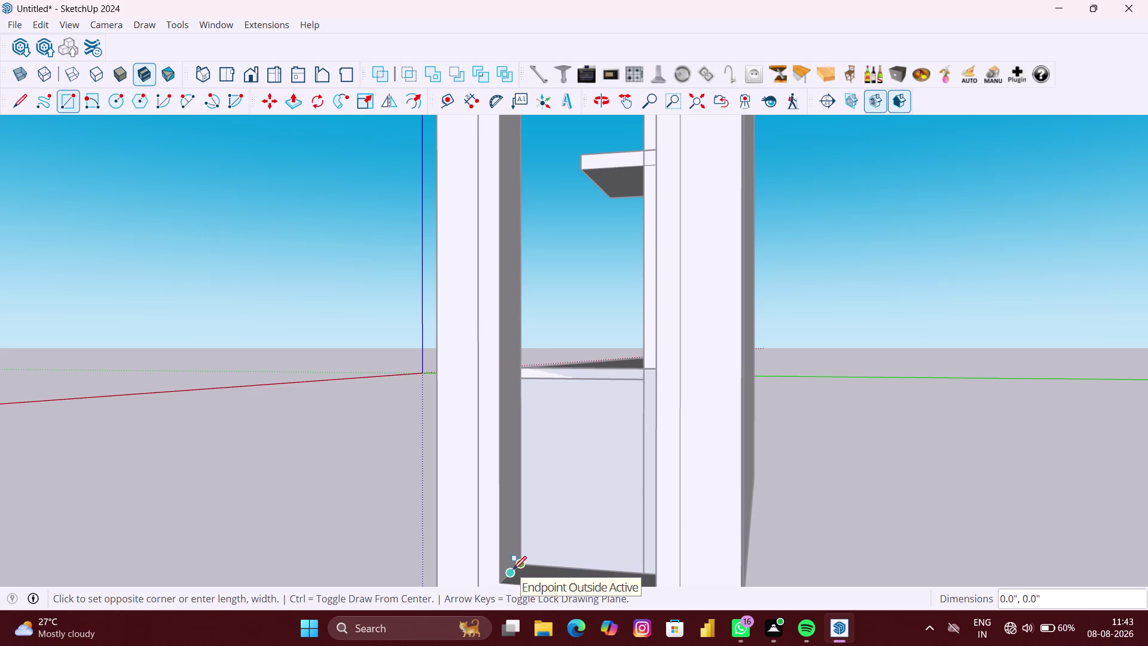
Zoom to the full model and finish the rectangle at the opening's top inner corner.
key(shift+z)
scroll(down, 3)
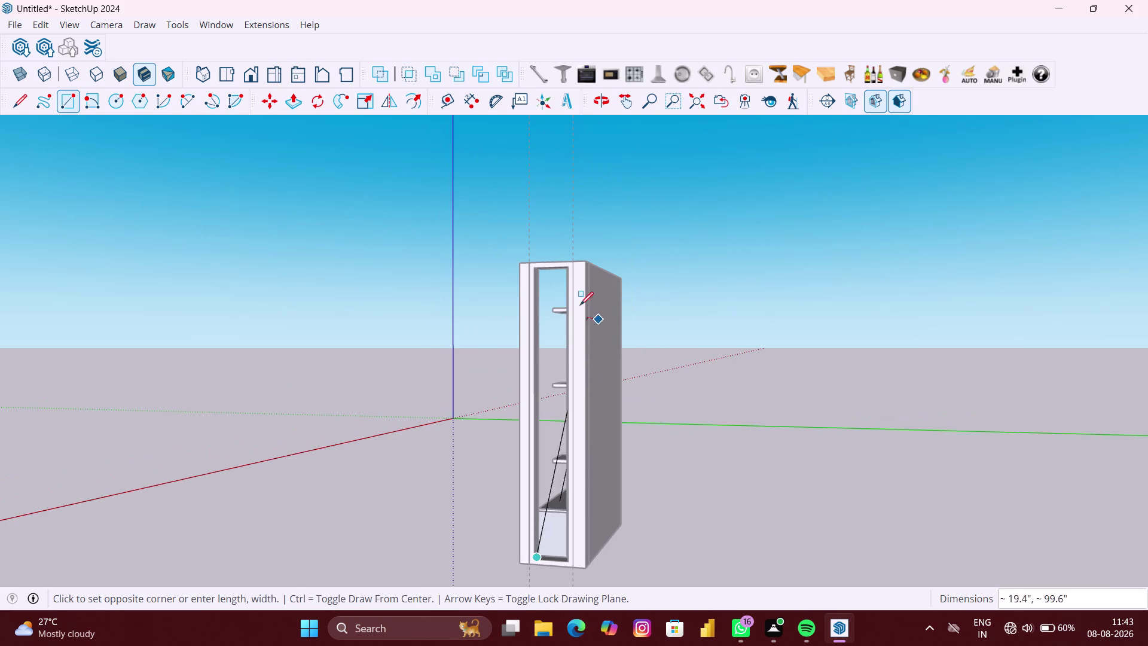
middle_drag(569, 287, 688, 303)
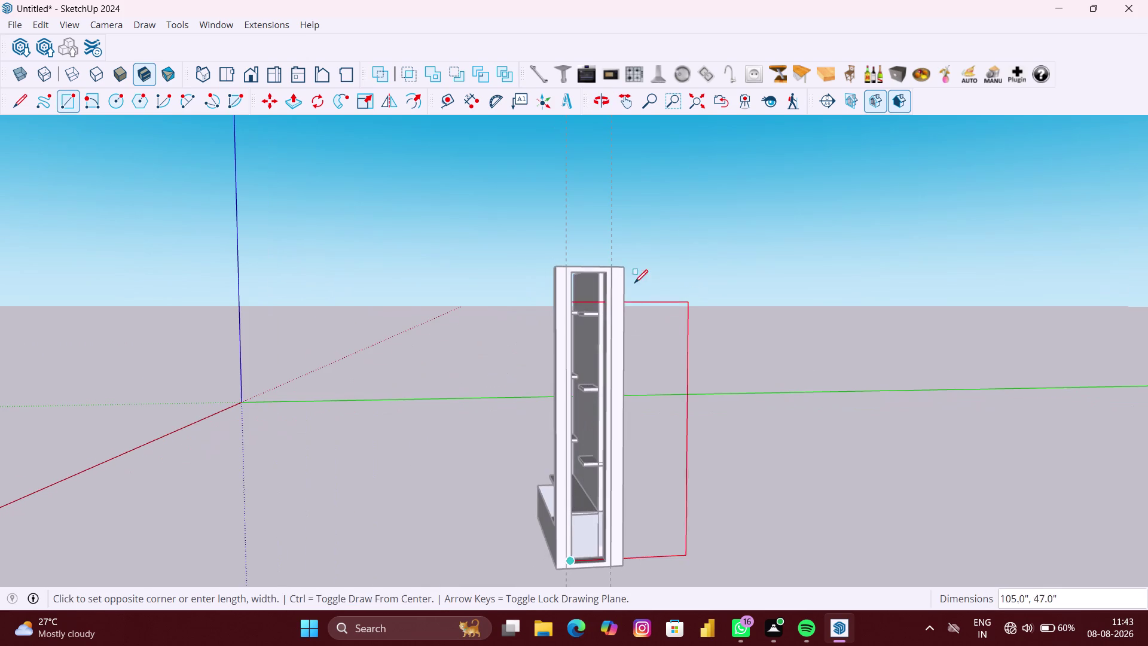
scroll(up, 3)
scroll(up, 3)
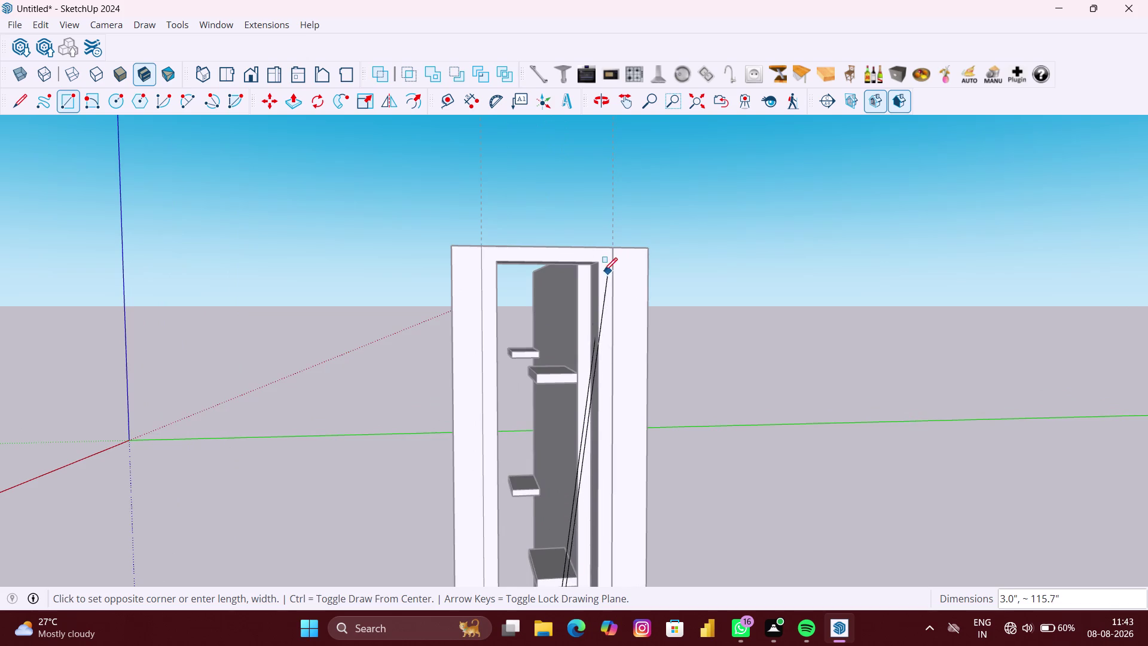
scroll(up, 3)
scroll(up, 3)
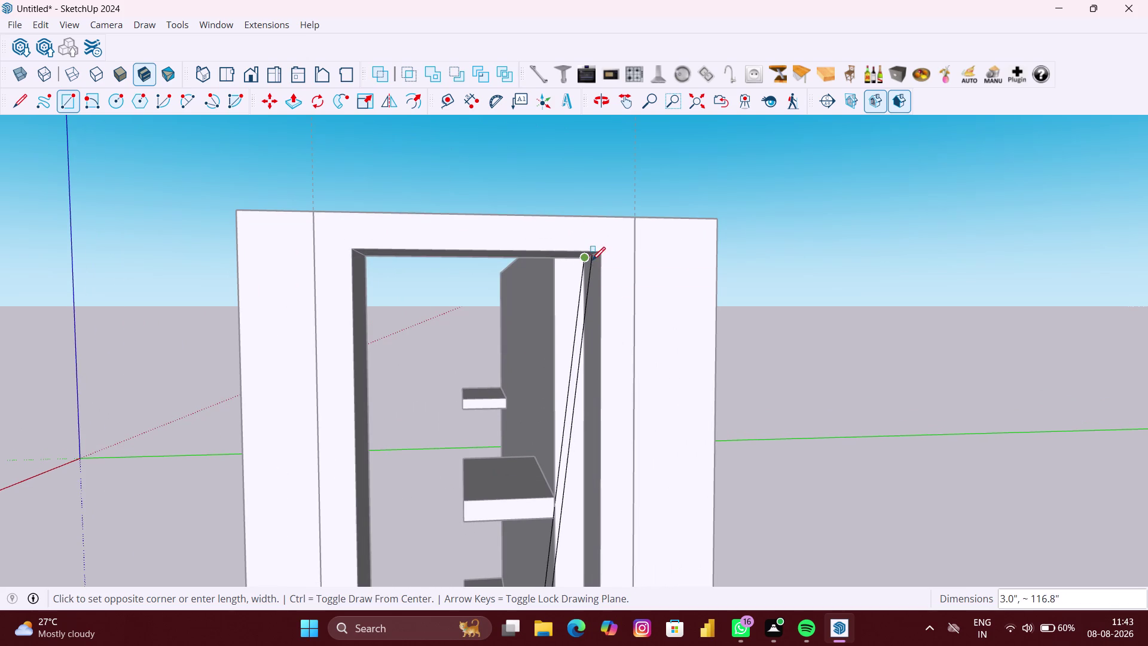
middle_drag(592, 260, 670, 213)
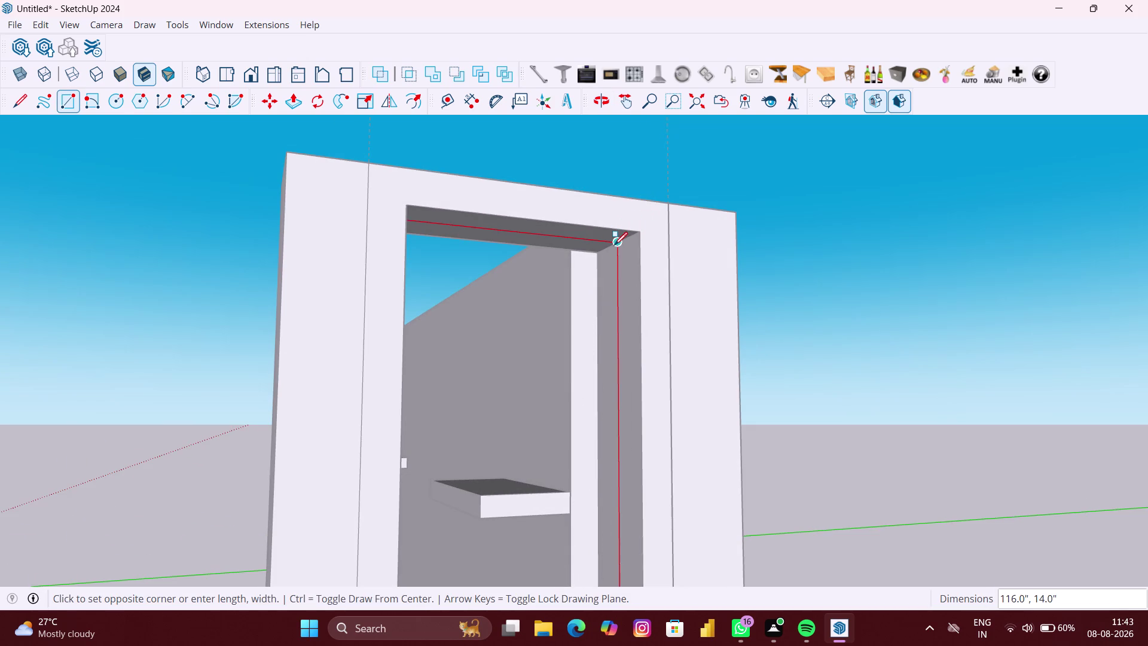
click(614, 245)
scroll(down, 3)
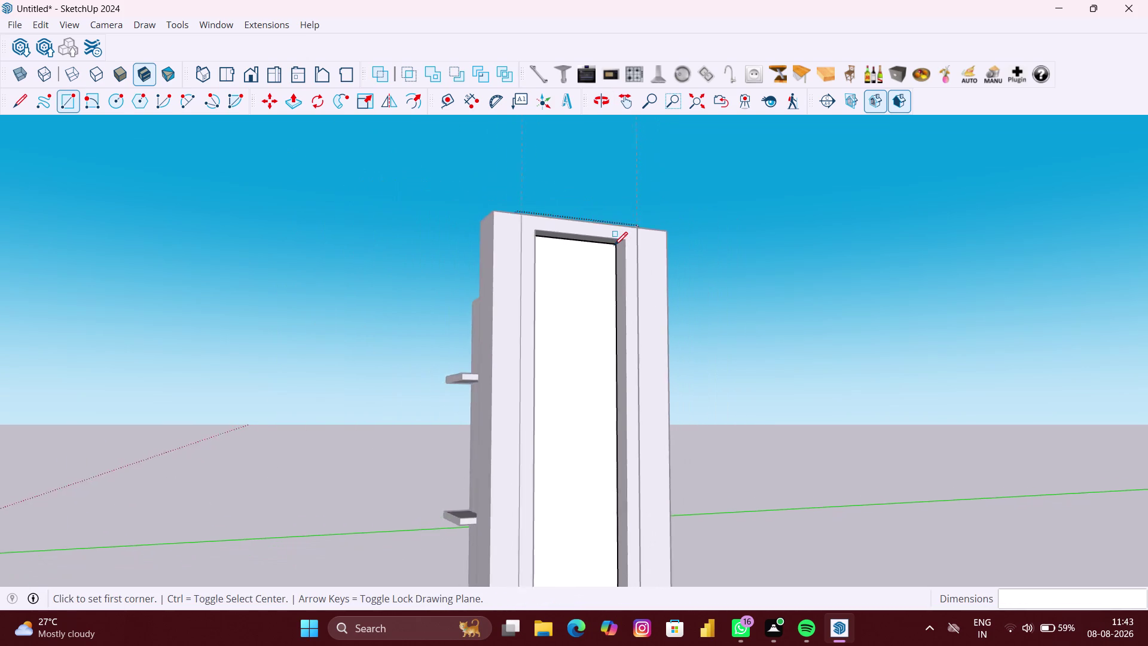
scroll(down, 3)
Push/Pull the new front panel face 6 mm, about 0.2 inch.
key(p)
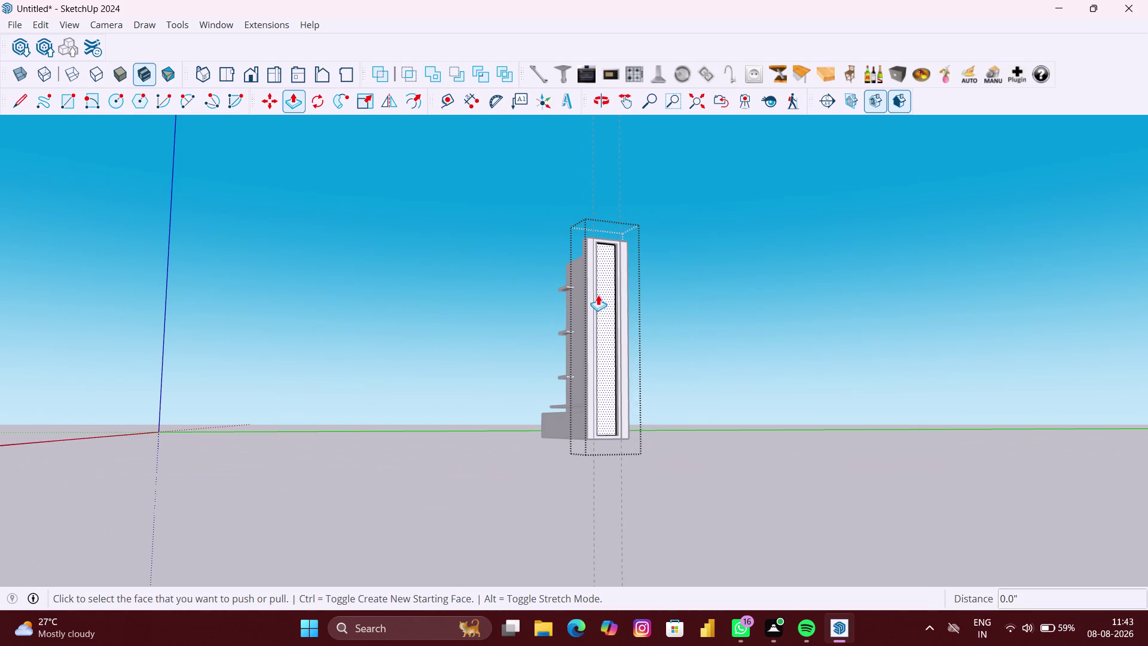
scroll(up, 3)
scroll(up, 3)
click(602, 323)
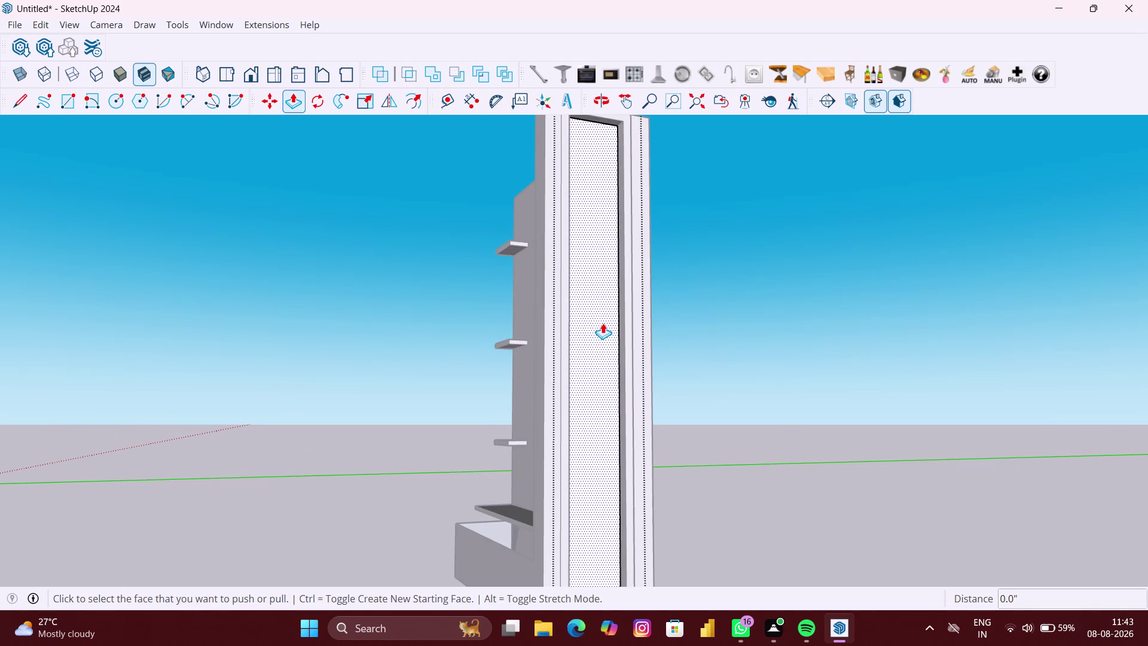
key(6)
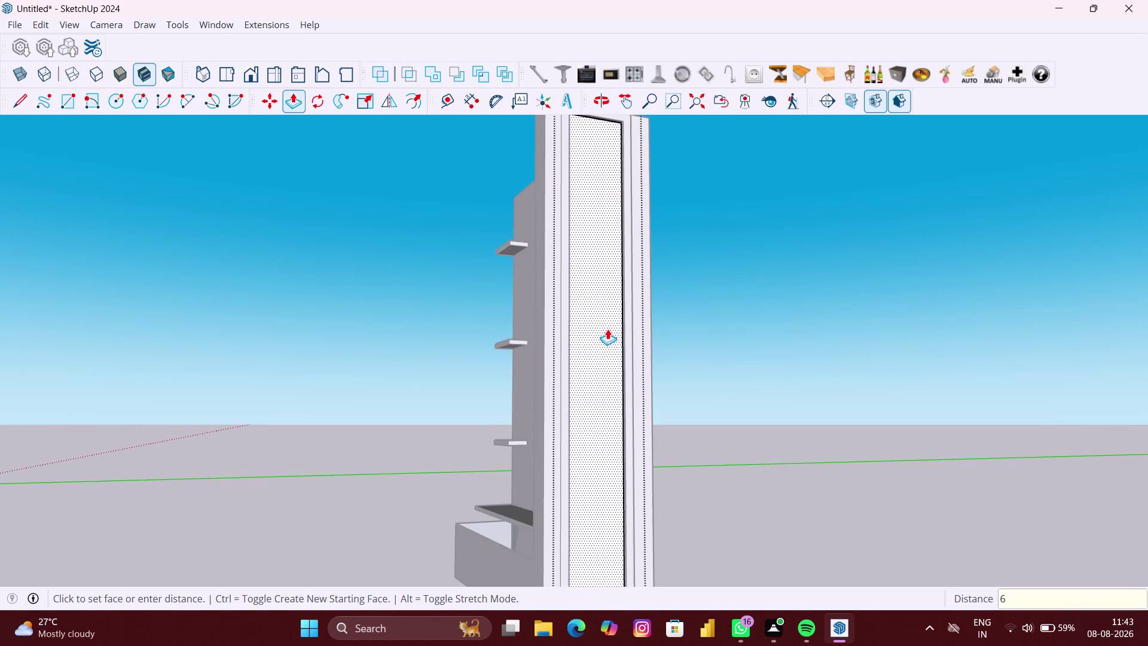
text(MM)
key(Return)
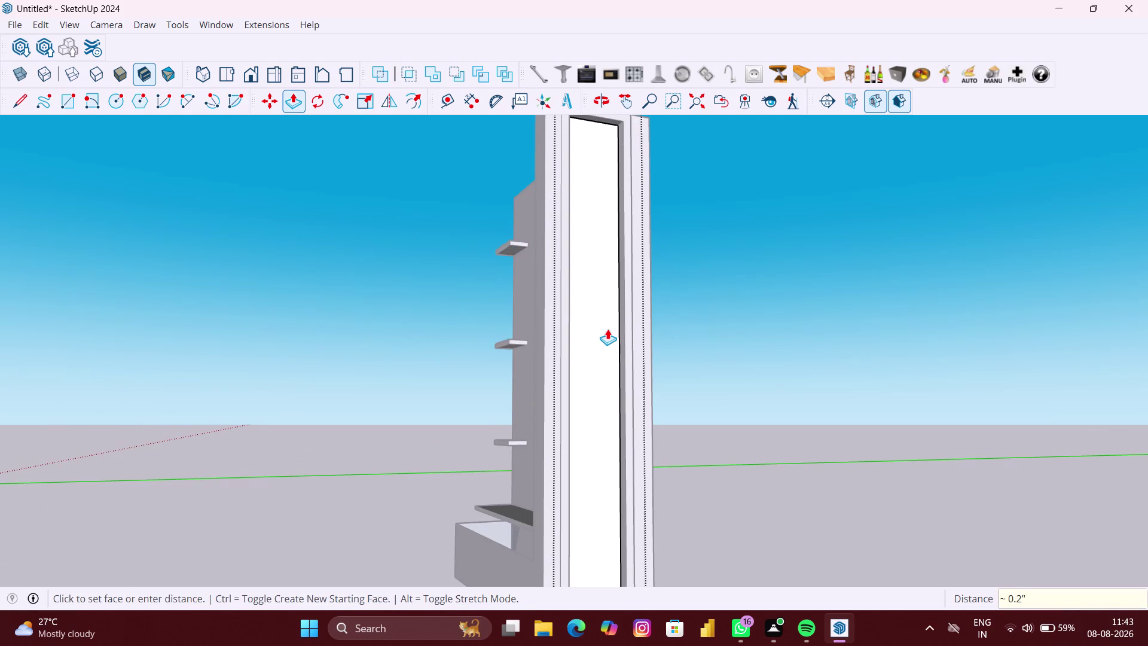
Orbit around to check the panel's thickness, then switch to X-ray display.
scroll(down, 3)
scroll(up, 3)
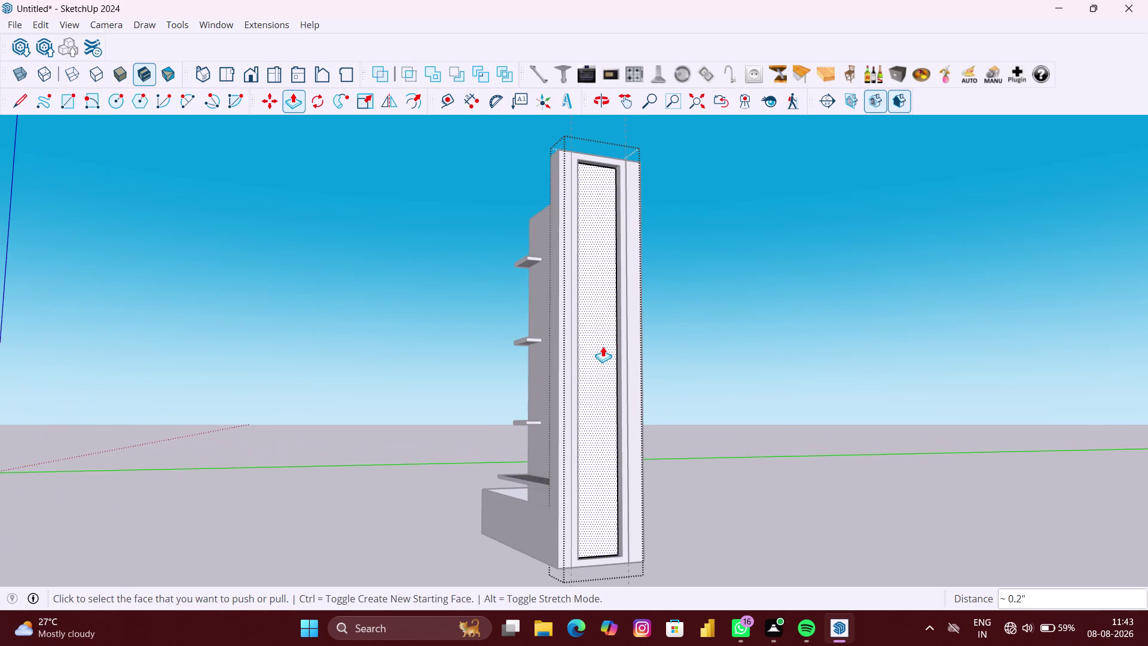
middle_drag(599, 356, 1015, 432)
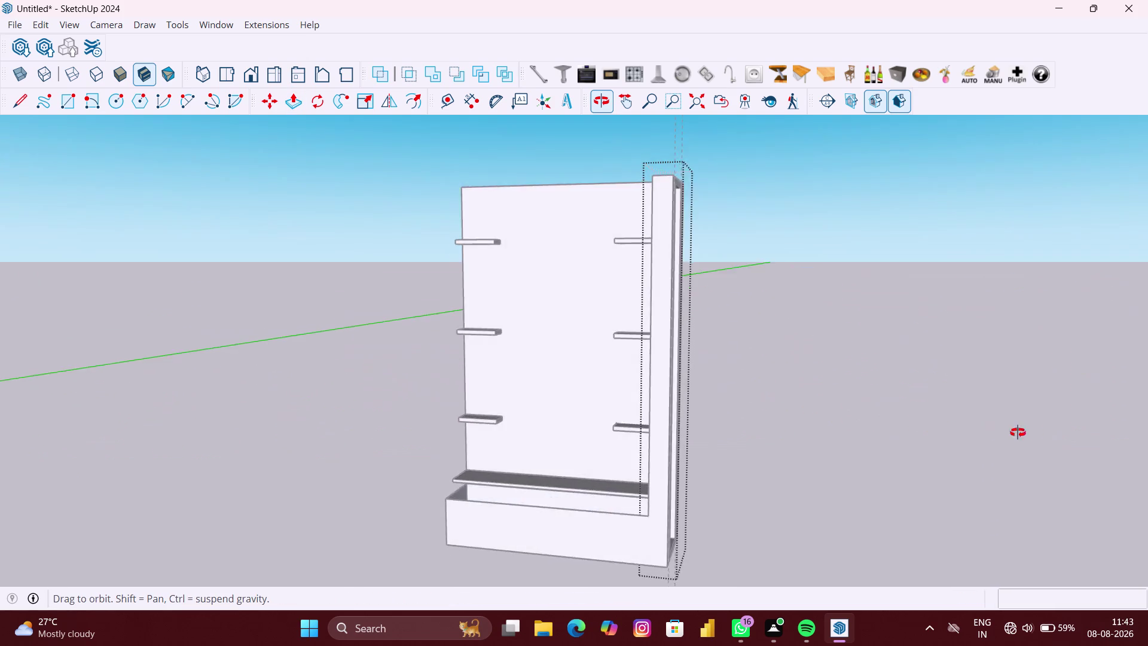
middle_drag(1016, 432, 479, 369)
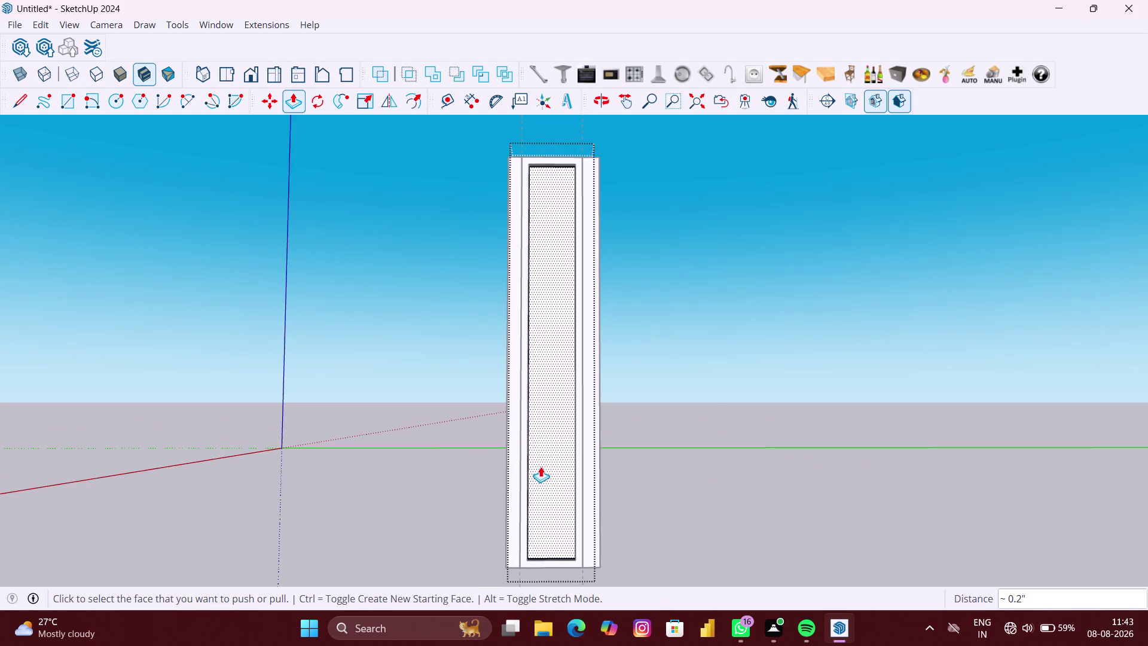
scroll(up, 3)
middle_drag(564, 522, 505, 563)
scroll(up, 3)
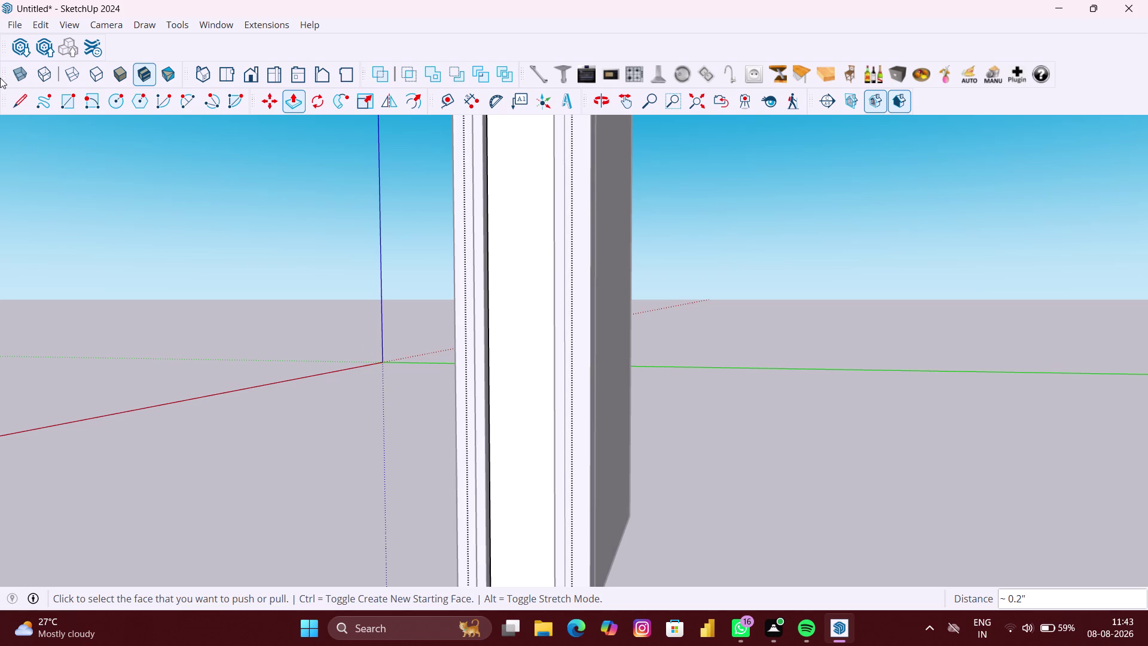
click(19, 81)
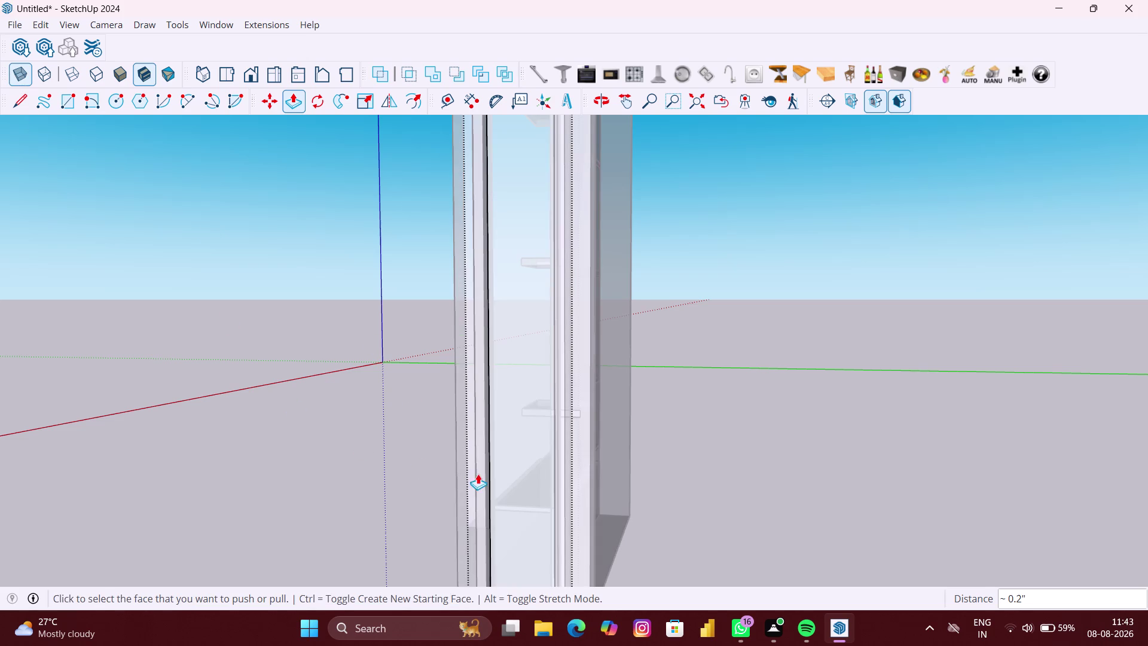
Click around the front area and orbit the view toward the front panel.
key(space)
scroll(up, 3)
click(523, 501)
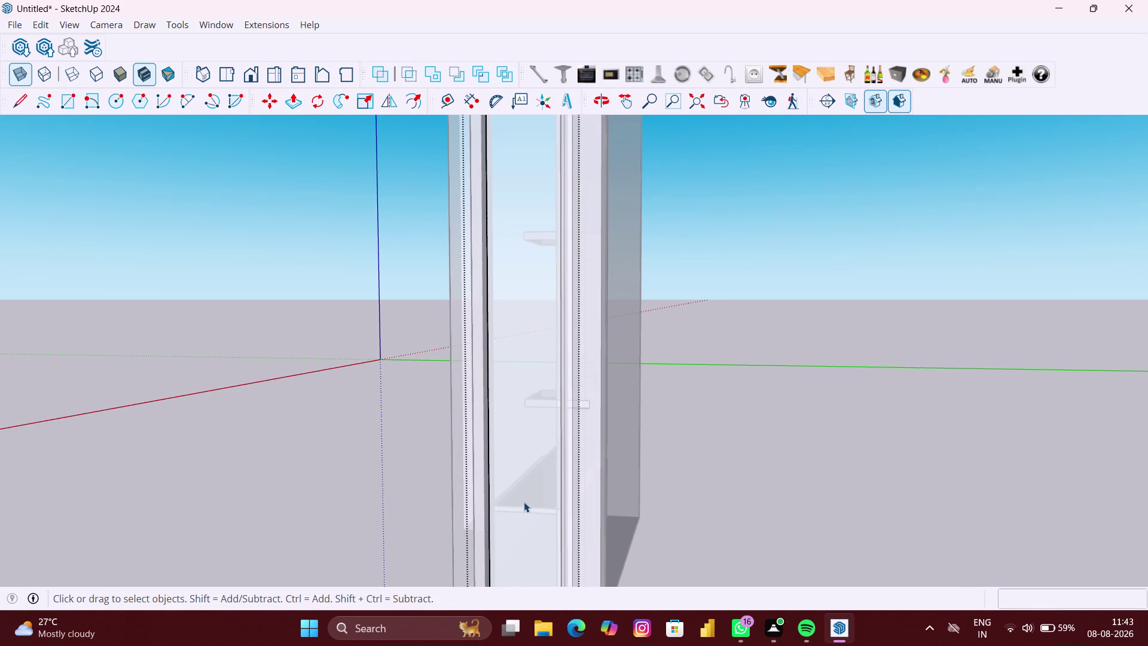
key(m)
scroll(down, 3)
scroll(down, 3)
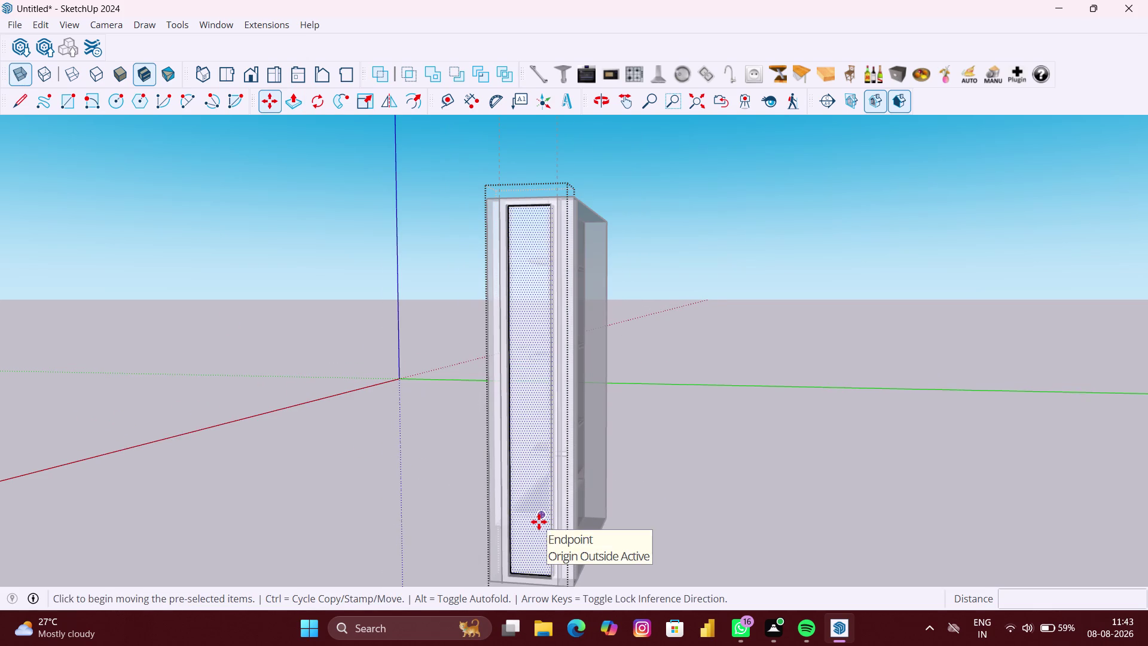
middle_drag(539, 522, 557, 439)
key(space)
click(741, 470)
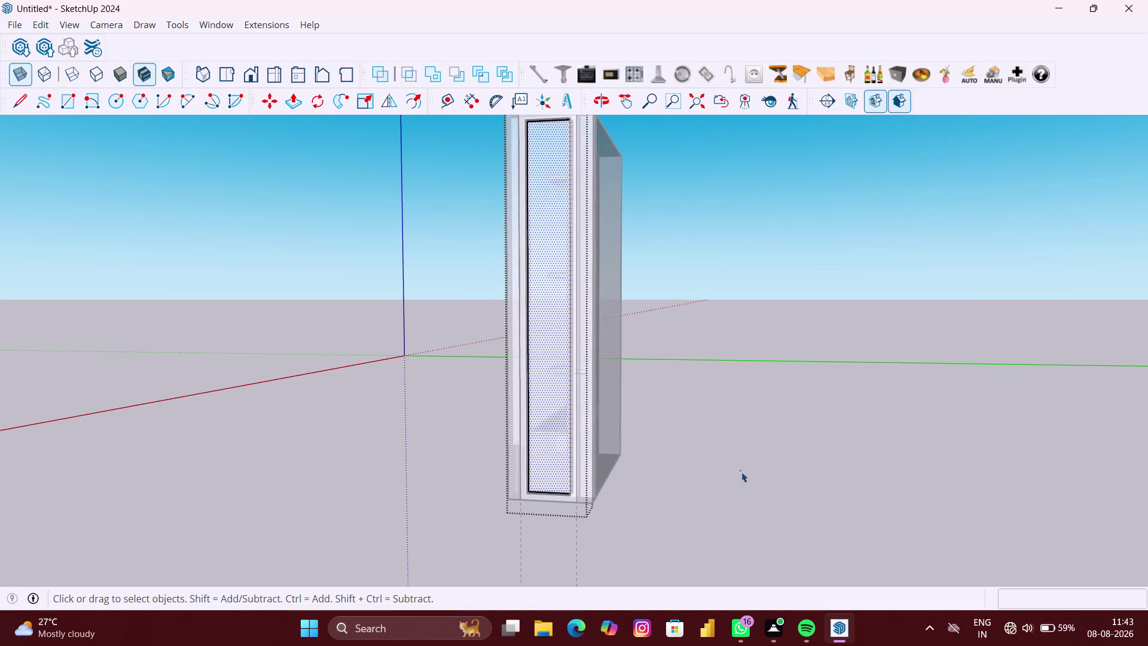
Select the inner front panel and zoom in toward its bottom corner.
double_click(758, 474)
click(558, 450)
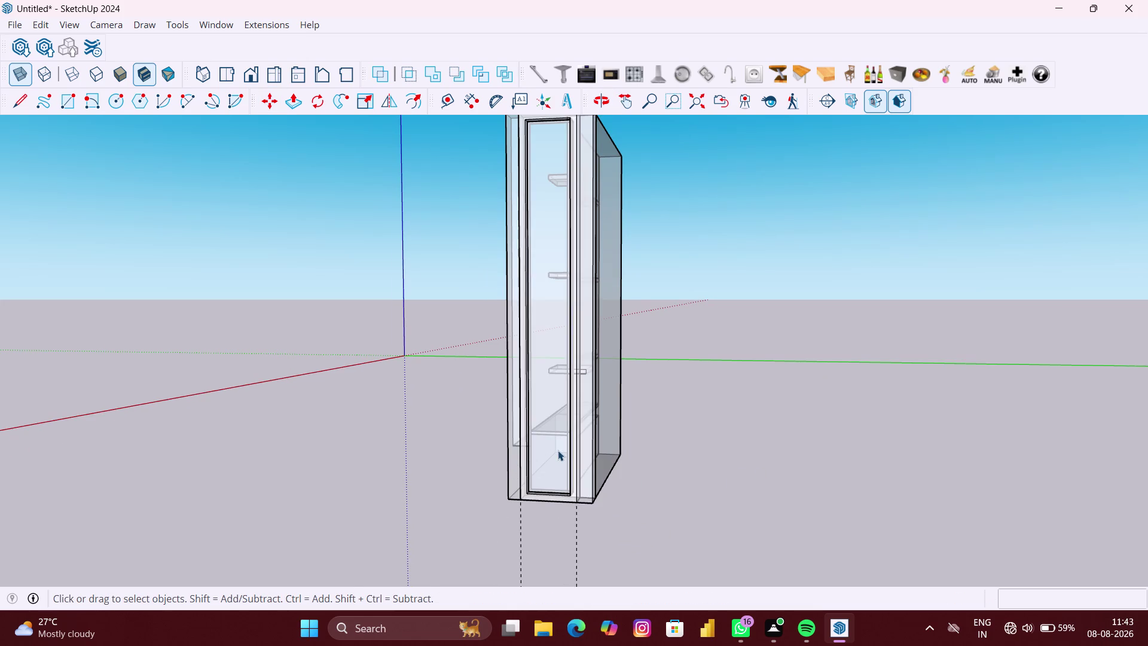
scroll(up, 3)
scroll(up, 3)
middle_drag(536, 498, 503, 542)
scroll(up, 3)
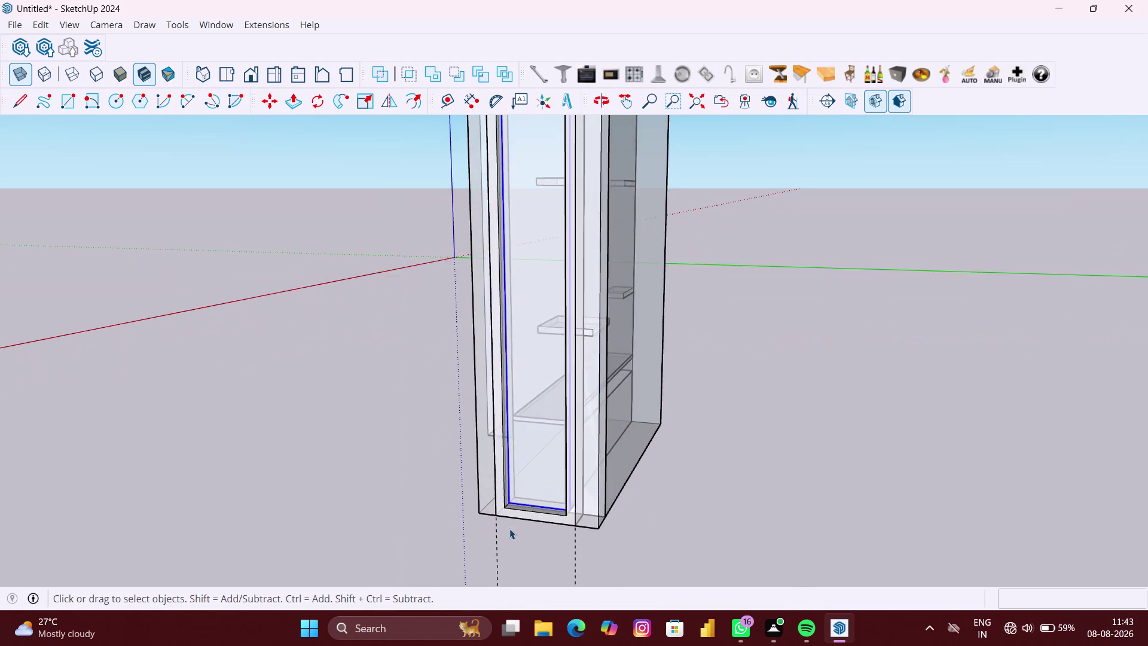
scroll(up, 3)
middle_drag(513, 489, 489, 523)
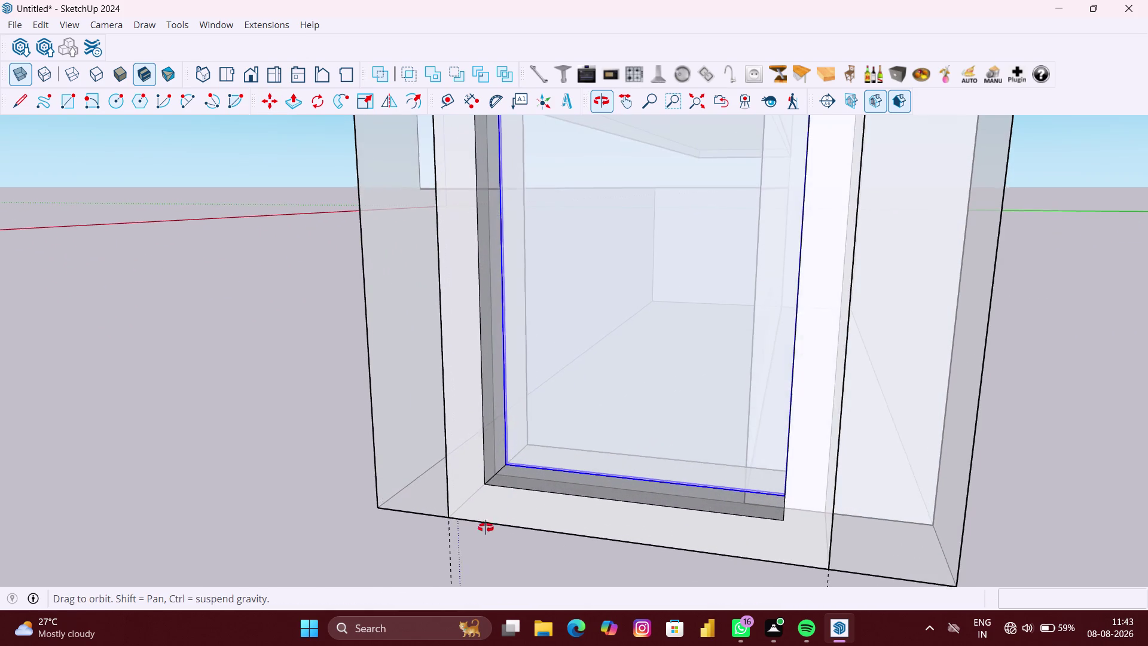
Zoom into the panel's bottom corner and start moving the panel from there.
middle_drag(488, 523, 484, 530)
scroll(up, 3)
scroll(up, 3)
scroll(up, 3)
scroll(up, 3)
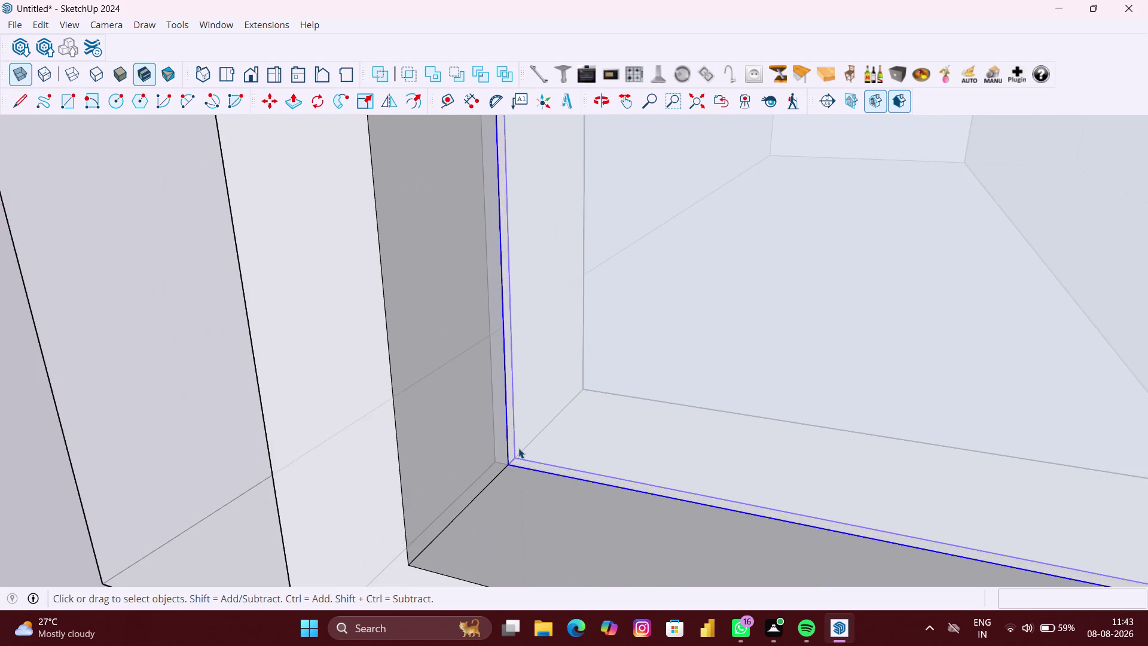
scroll(up, 3)
key(m)
scroll(up, 3)
scroll(up, 3)
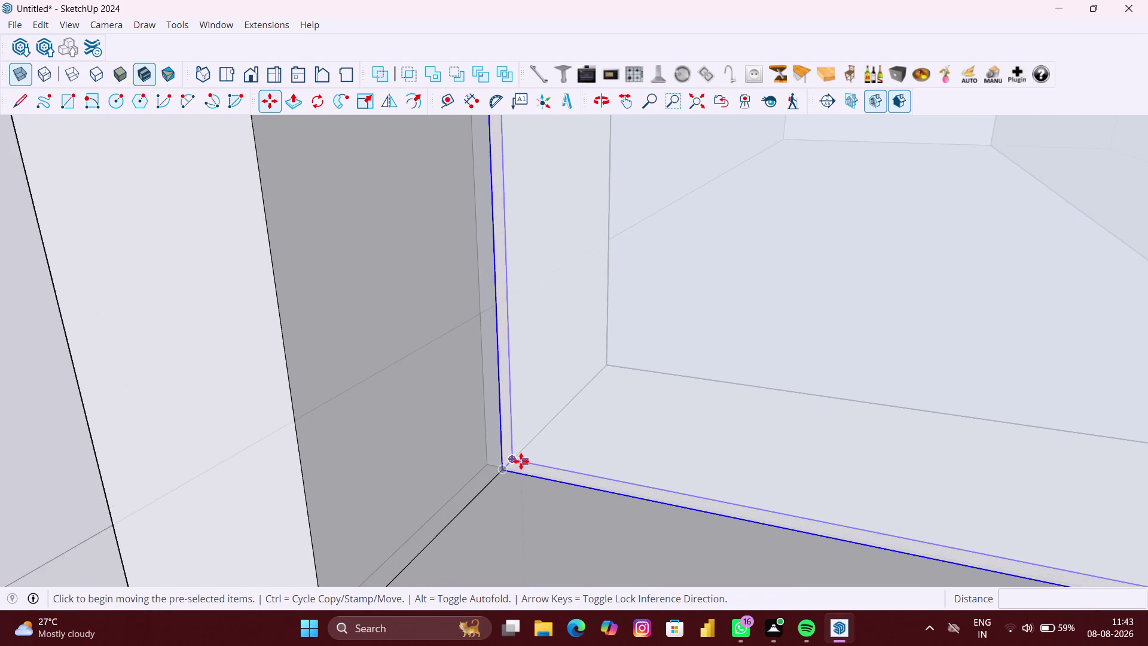
scroll(up, 3)
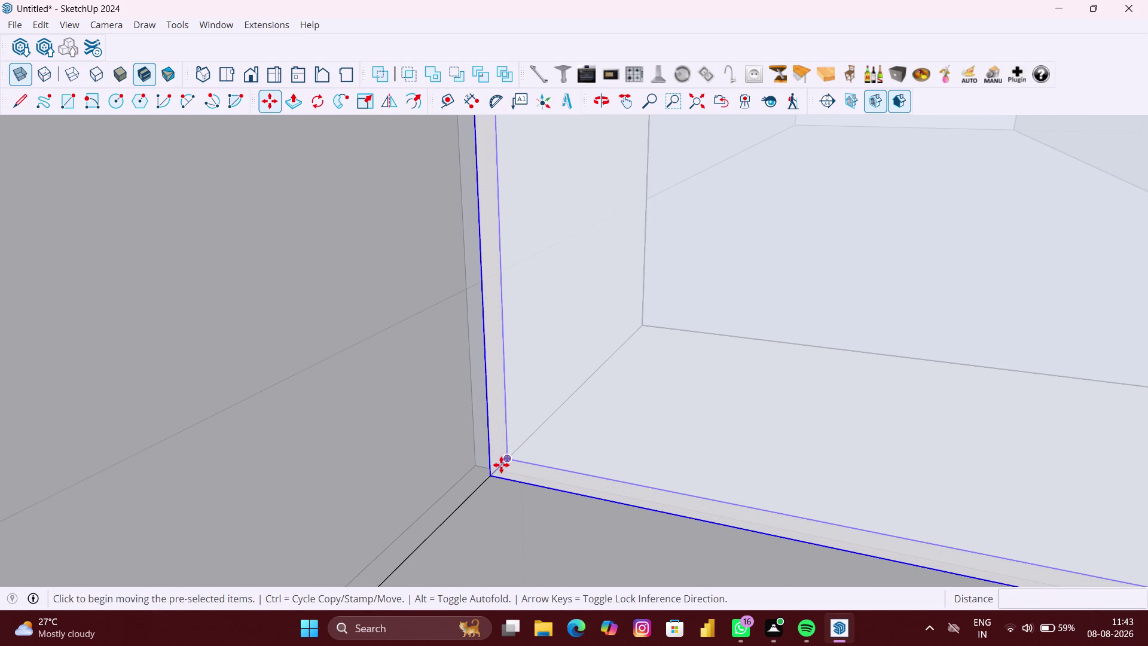
scroll(up, 3)
click(499, 466)
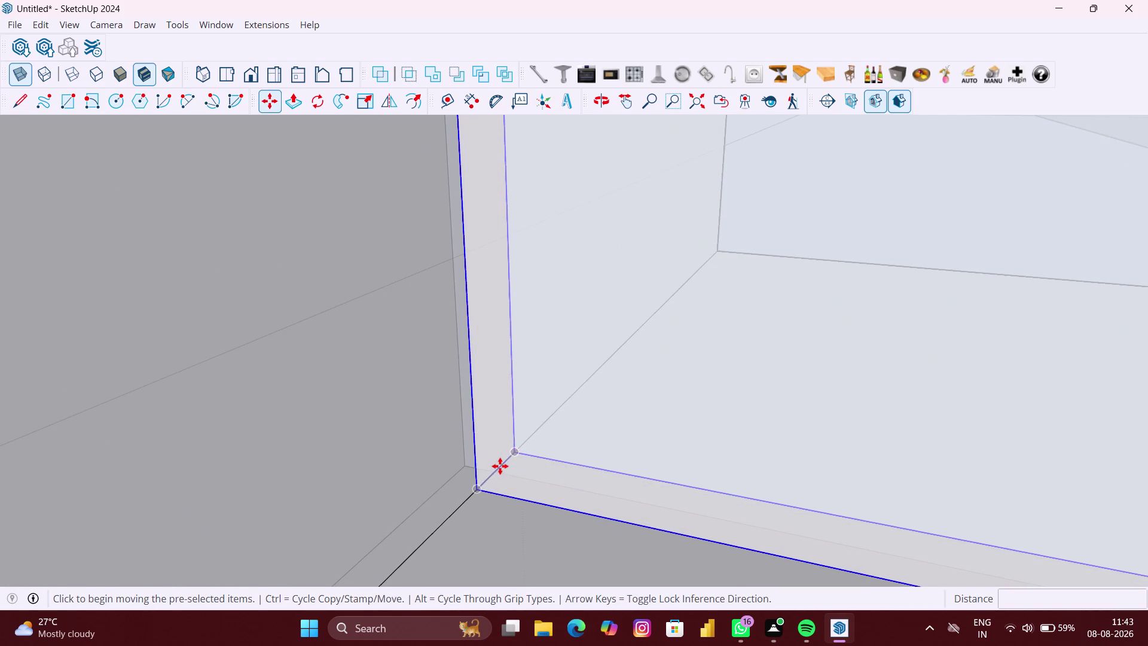
Place the inner panel at its corner position in the frame.
scroll(down, 3)
scroll(down, 3)
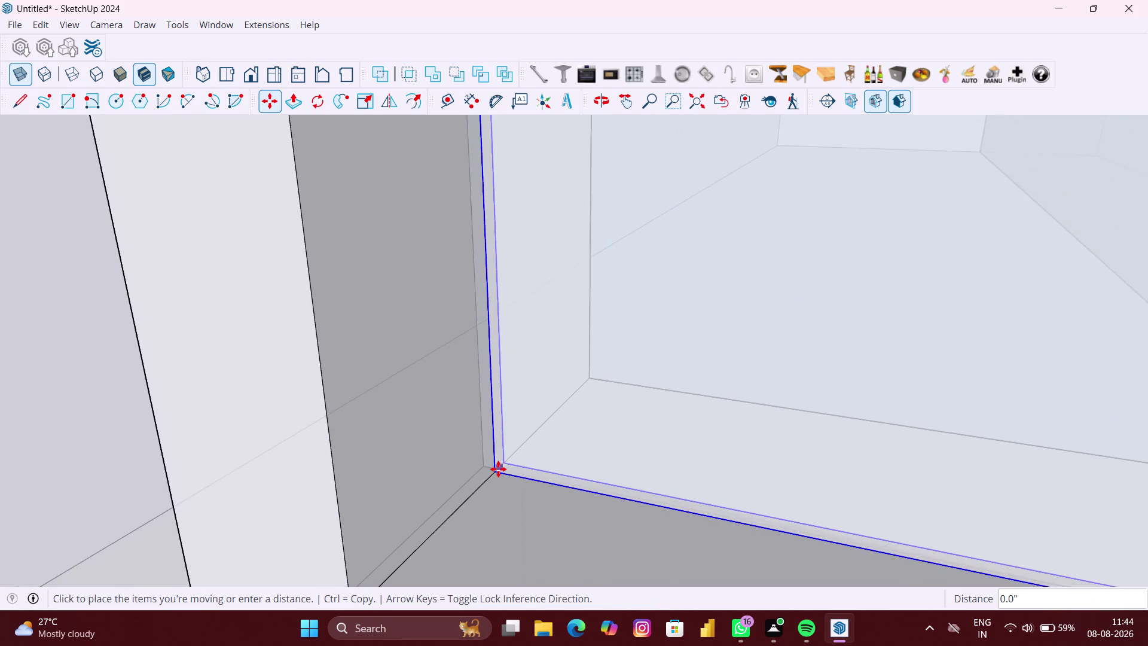
scroll(down, 3)
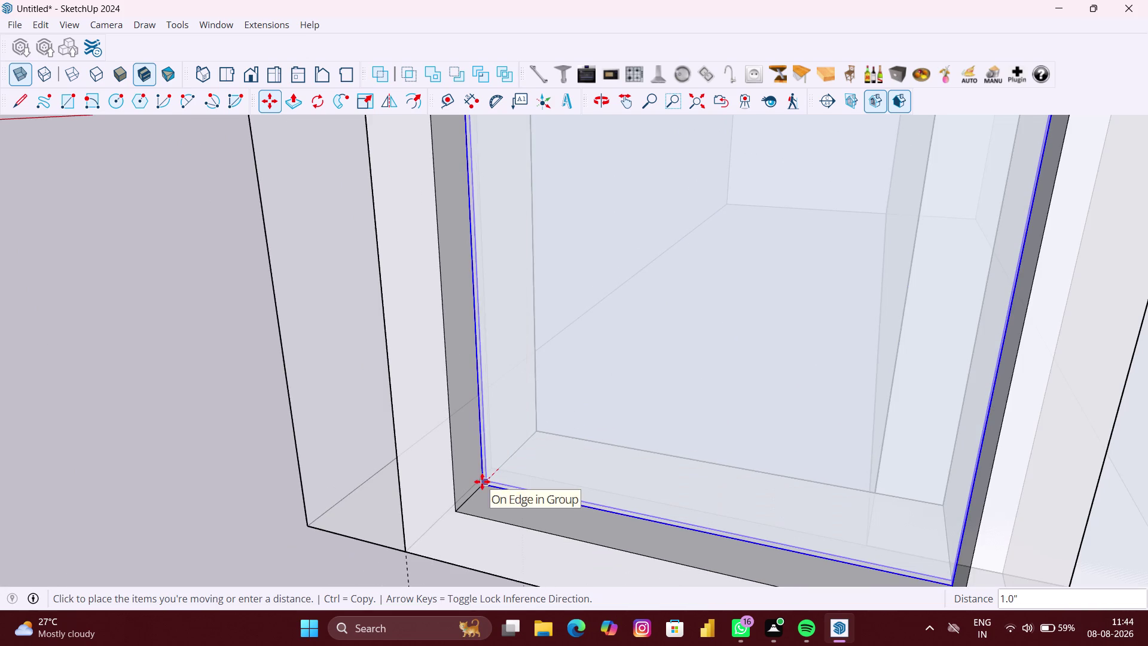
scroll(up, 3)
scroll(up, 3)
scroll(up, 3)
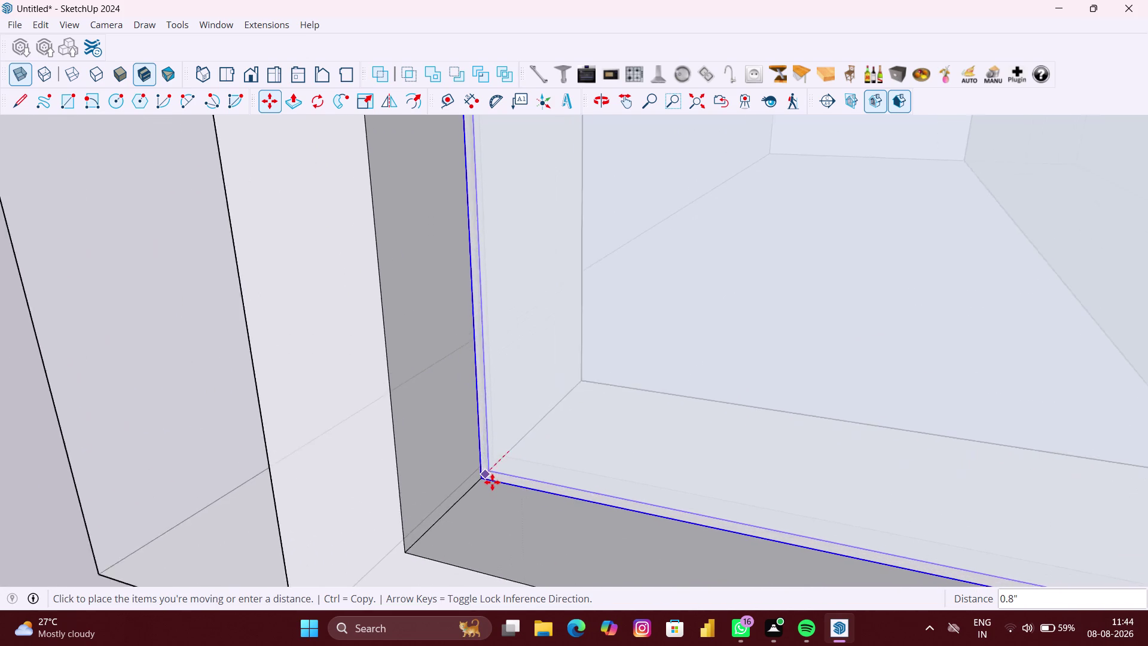
scroll(up, 3)
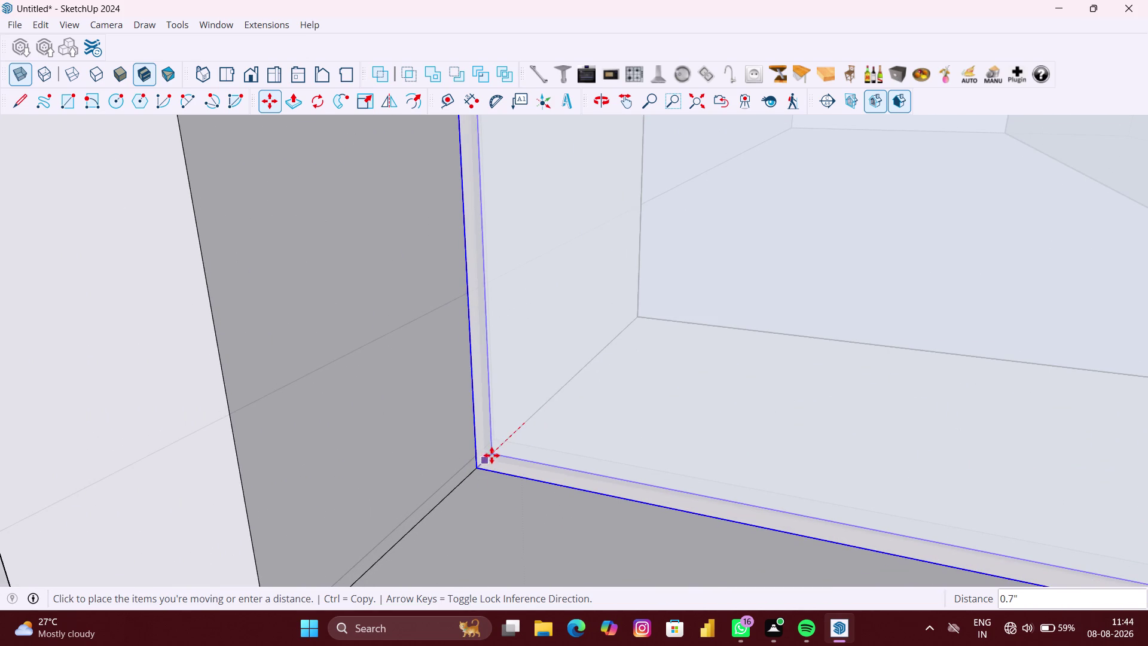
scroll(up, 3)
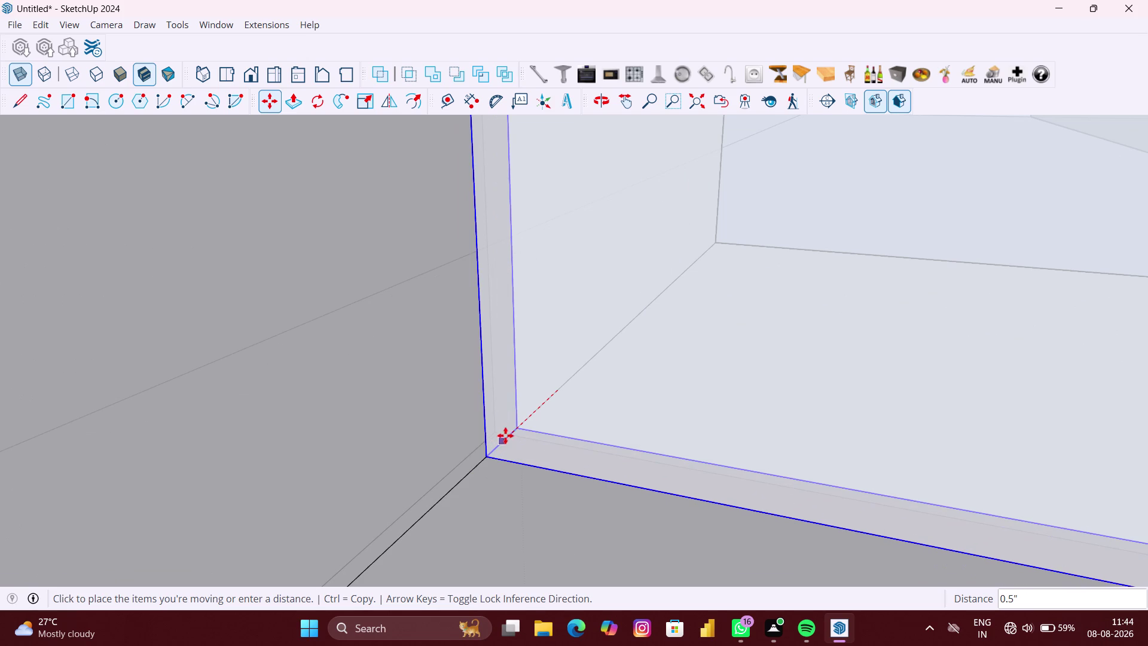
scroll(down, 3)
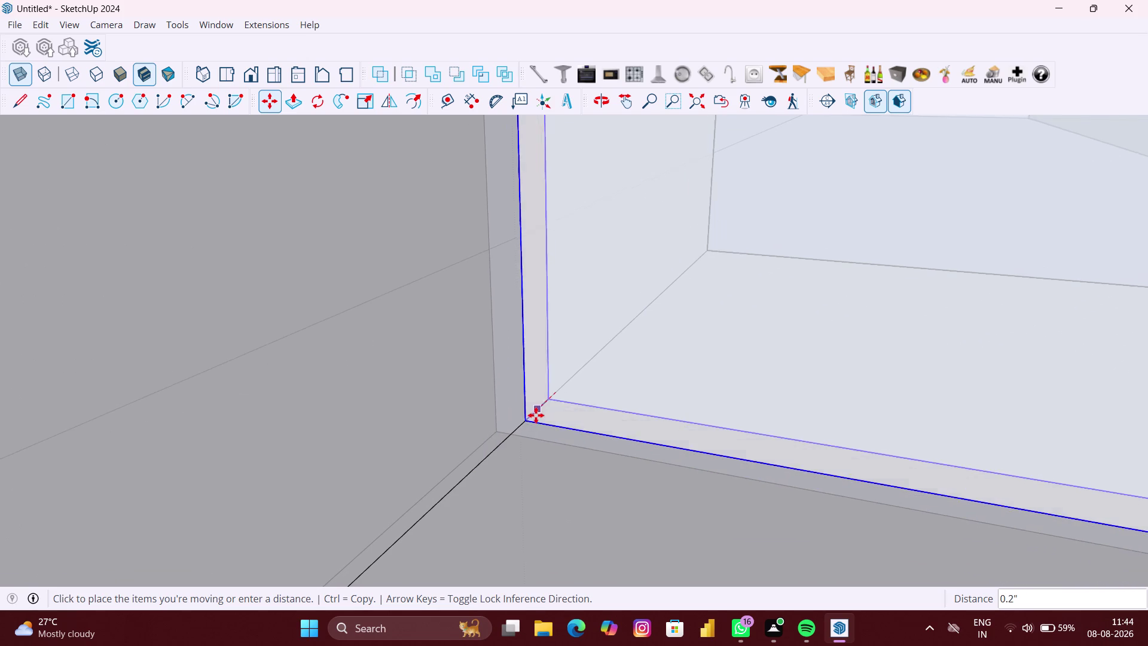
scroll(down, 3)
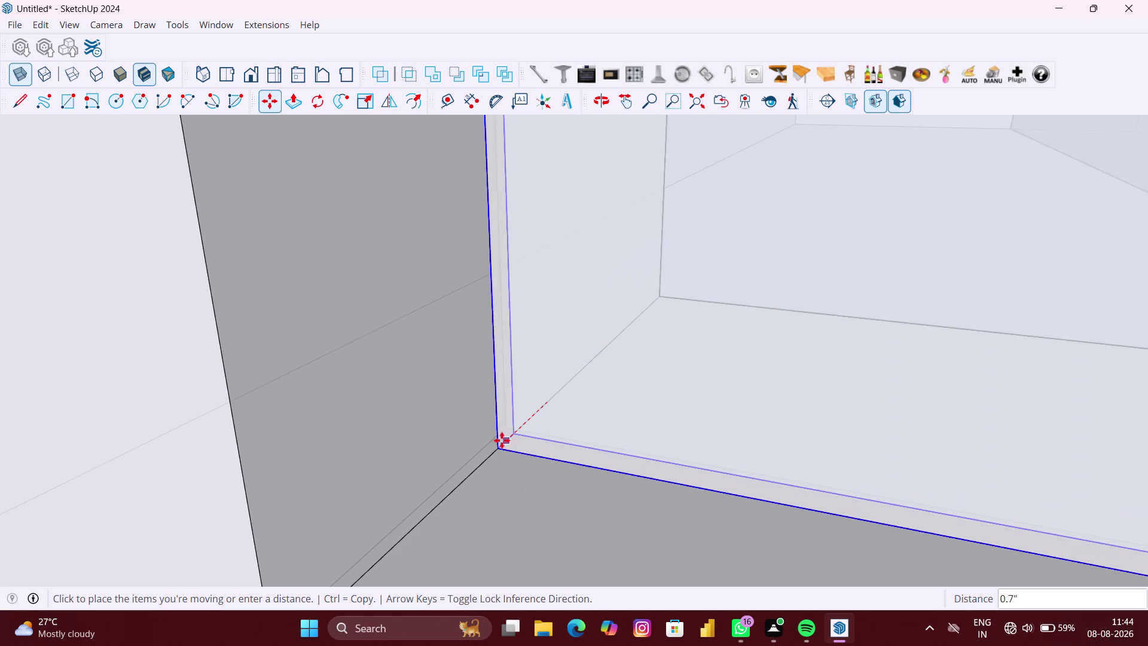
scroll(down, 3)
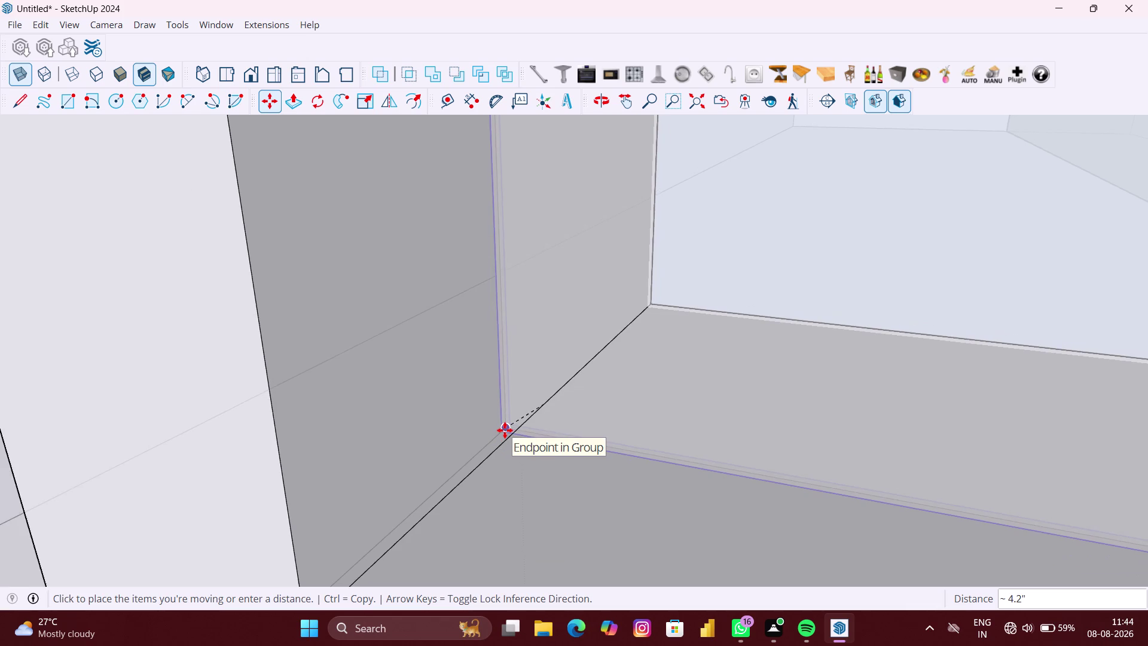
scroll(down, 3)
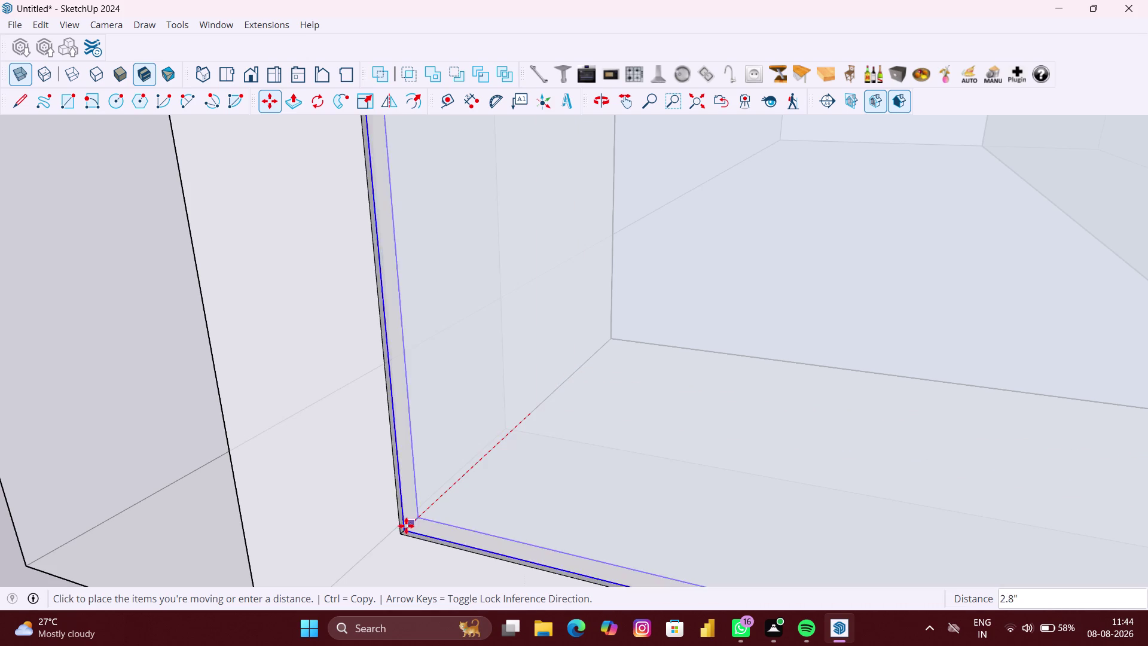
scroll(up, 3)
scroll(up, 3)
middle_drag(411, 524, 396, 567)
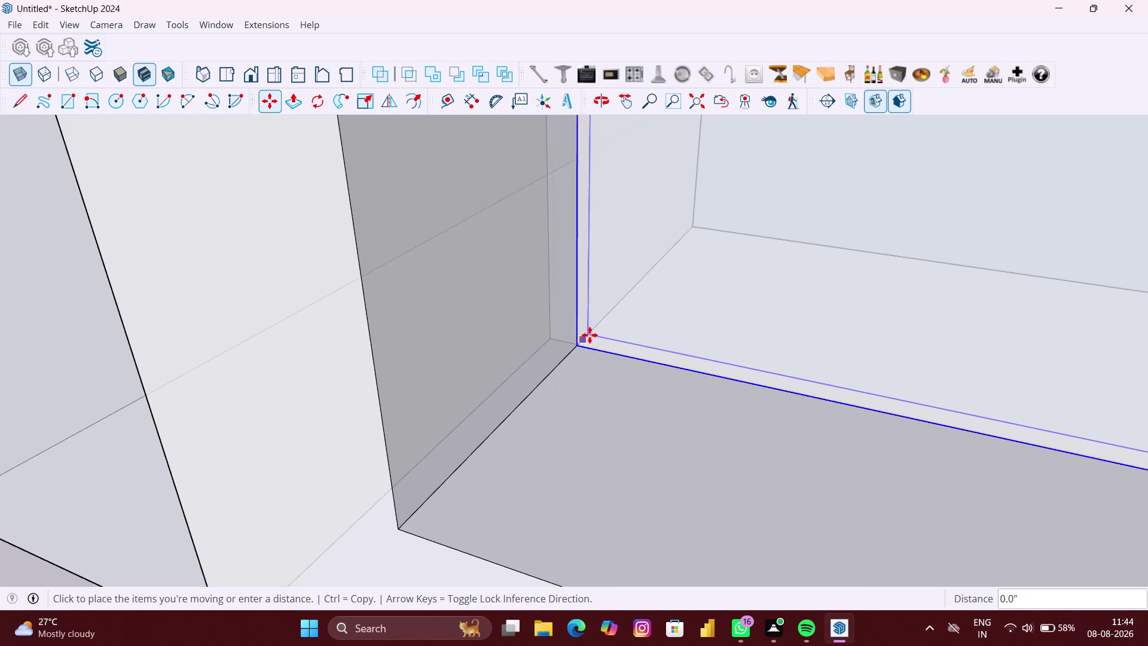
click(590, 333)
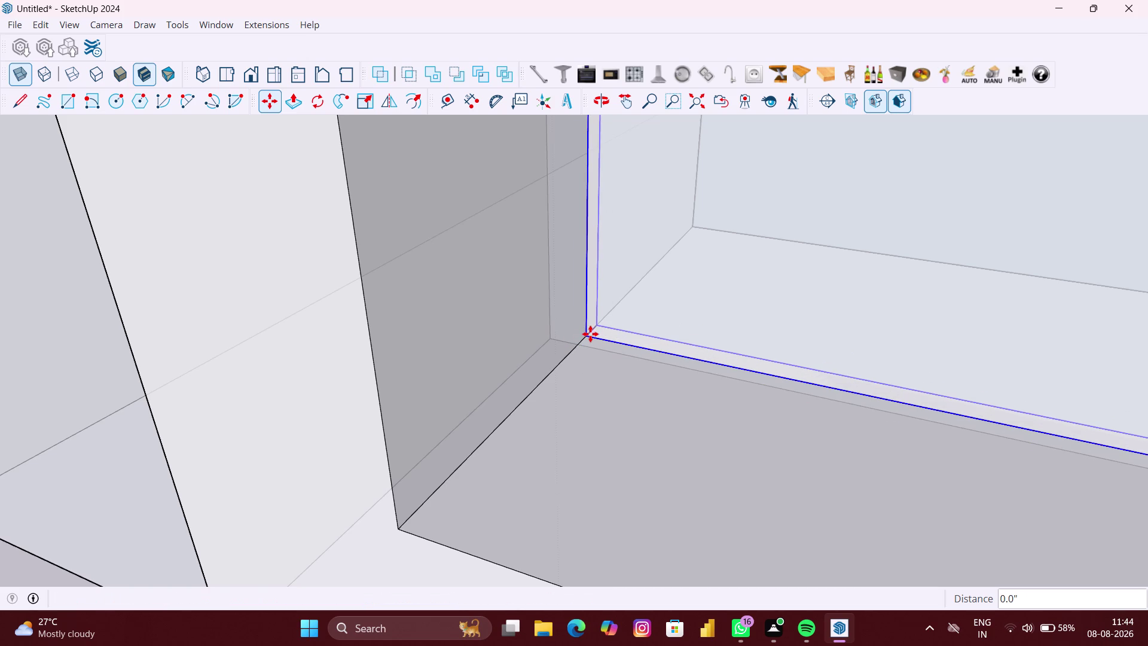
Turn off X-ray and orbit to see the solid cabinet front.
scroll(down, 3)
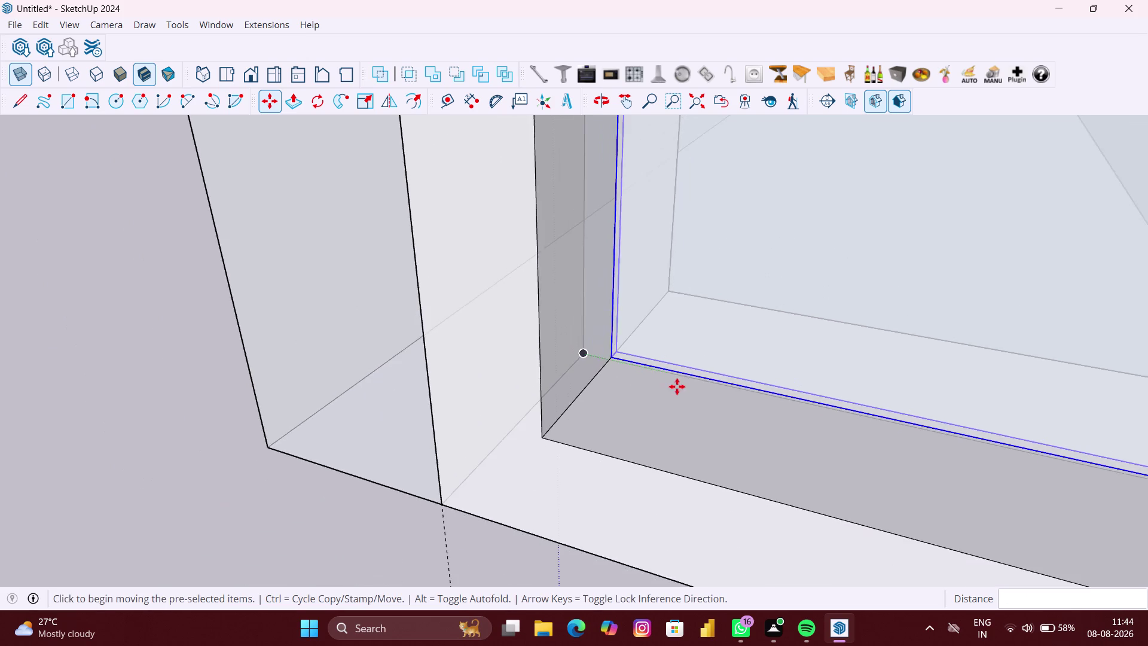
scroll(down, 3)
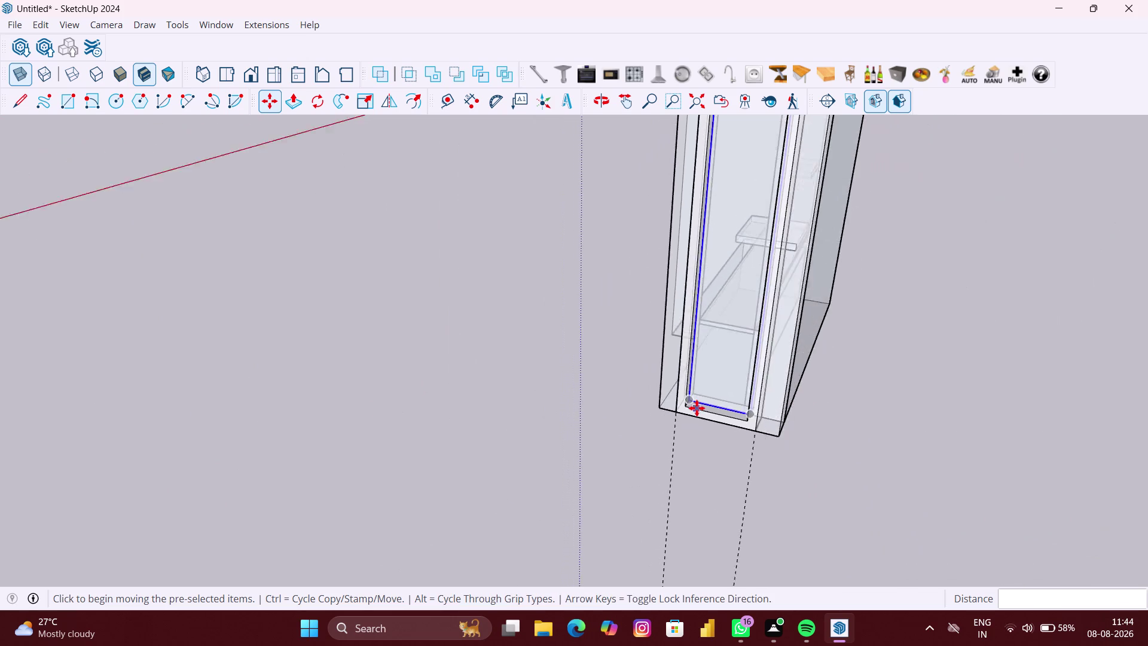
scroll(down, 3)
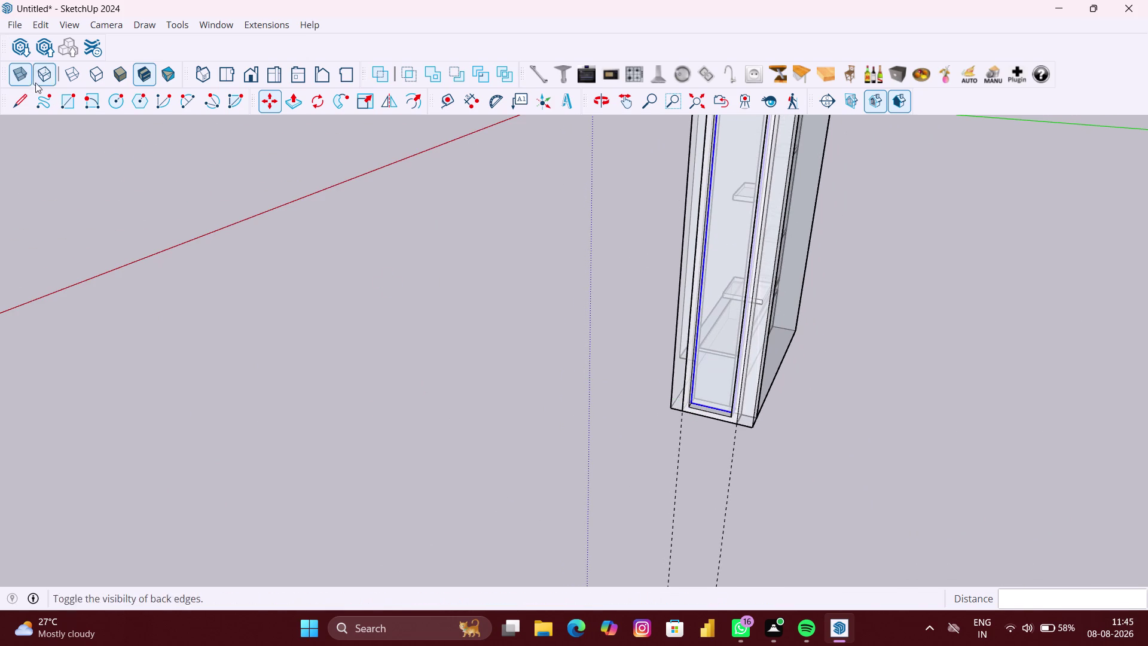
click(25, 84)
key(space)
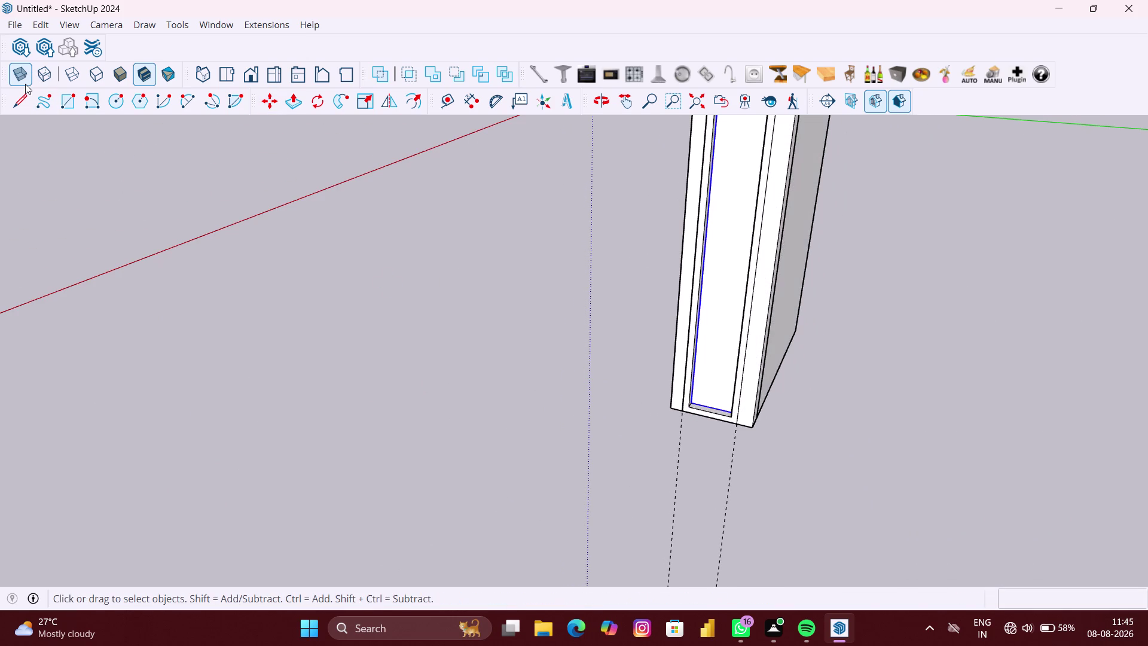
click(1014, 425)
scroll(down, 3)
middle_drag(942, 429, 1074, 381)
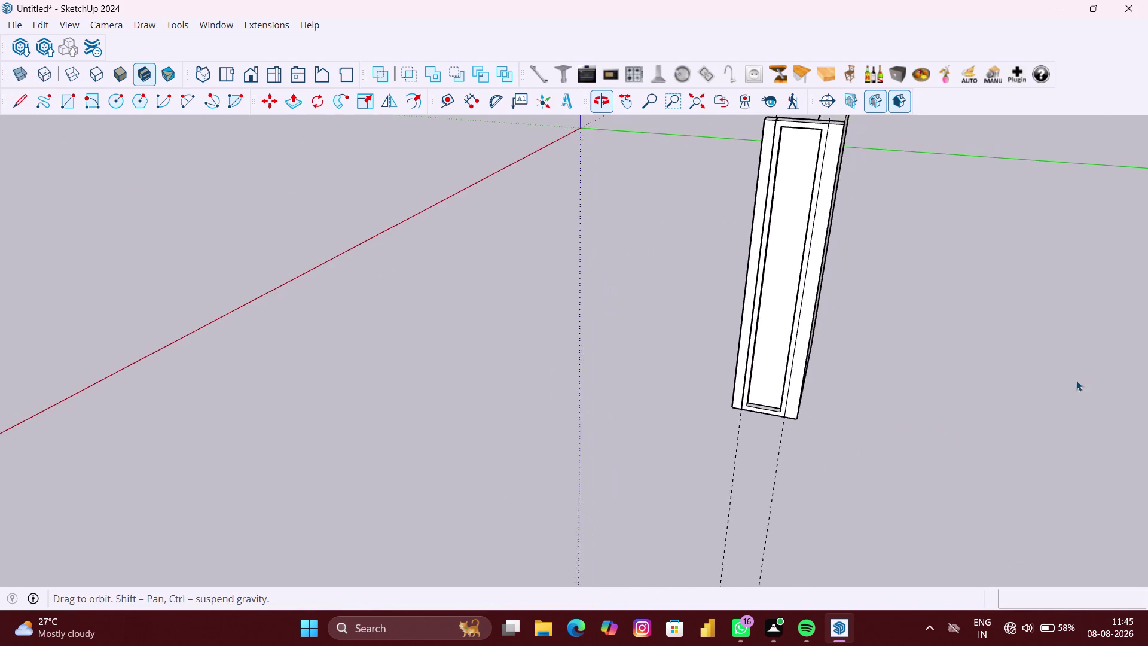
click(754, 287)
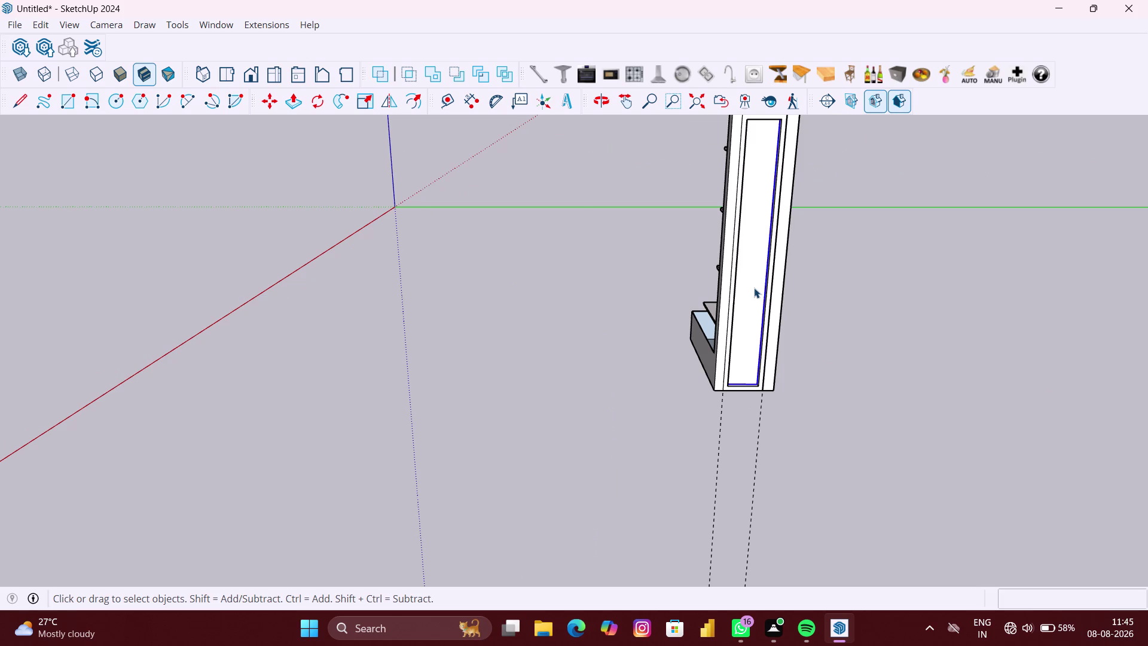
Paint the inner panel with Translucent Glass Blue from Glass and Mirrors.
key(b)
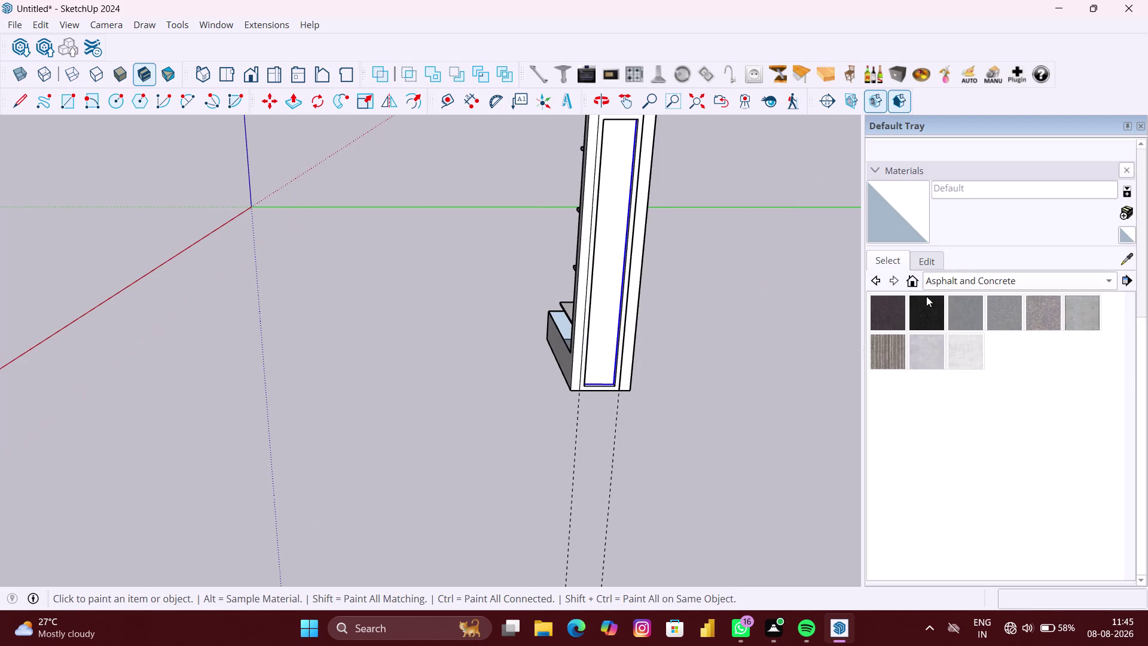
click(937, 281)
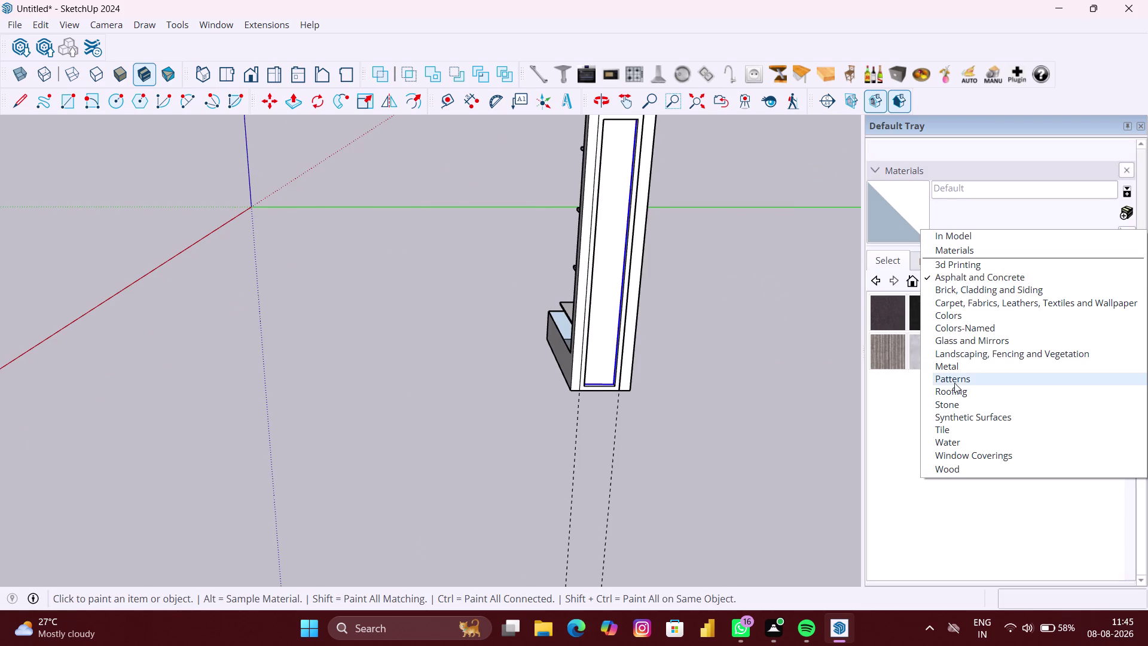
click(956, 335)
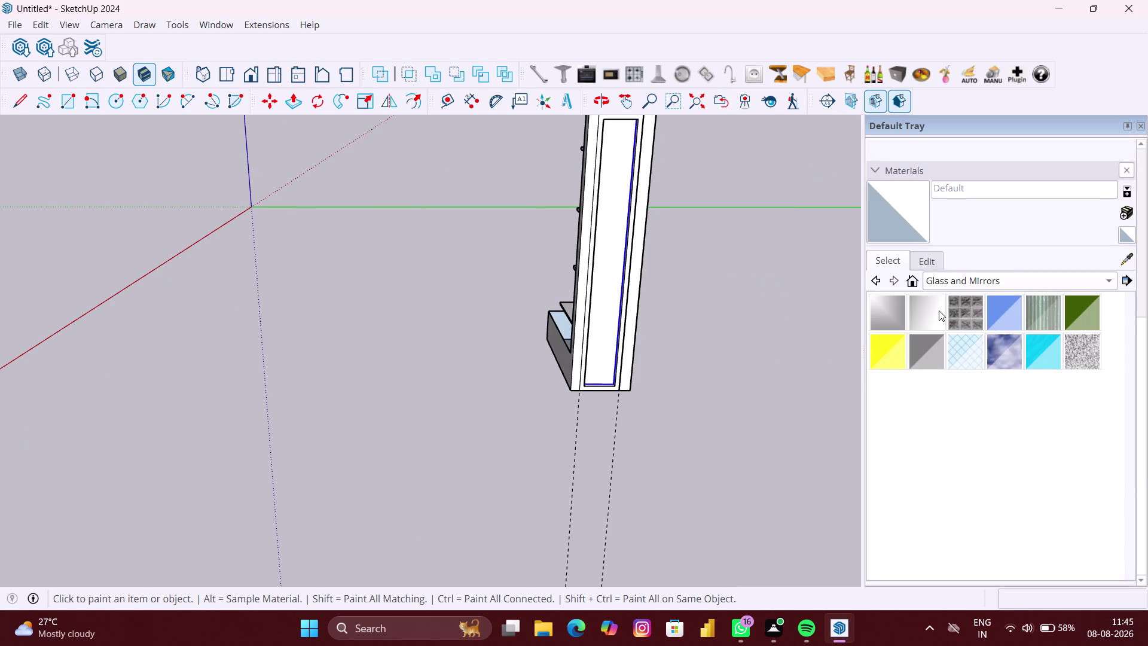
click(1007, 314)
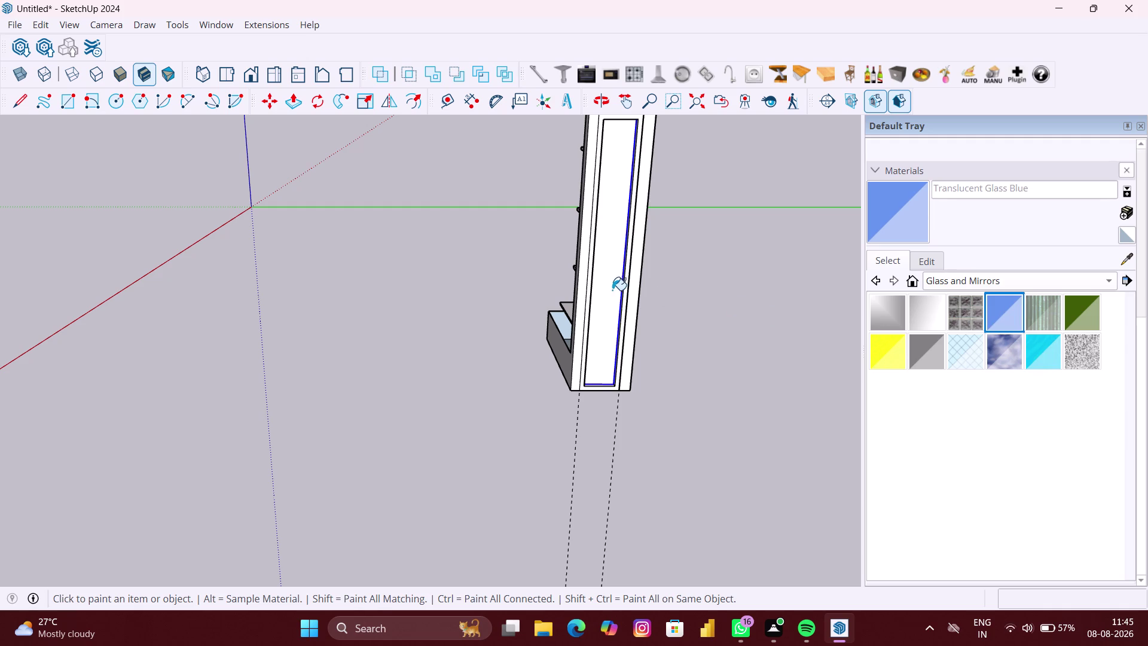
click(609, 287)
Drag-select geometry at the cabinet front and delete it.
scroll(down, 3)
middle_drag(614, 309, 540, 256)
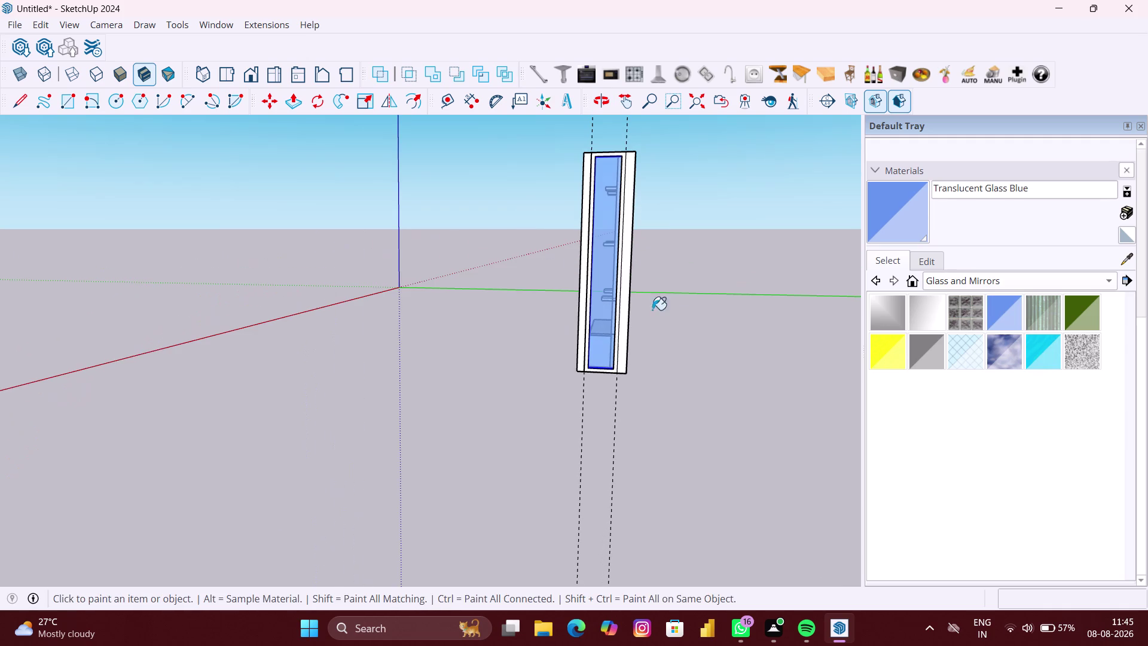
key(space)
click(727, 374)
scroll(up, 3)
drag(630, 428, 474, 399)
key(Delete)
Orbit and zoom to inspect the blue glass panel.
scroll(down, 3)
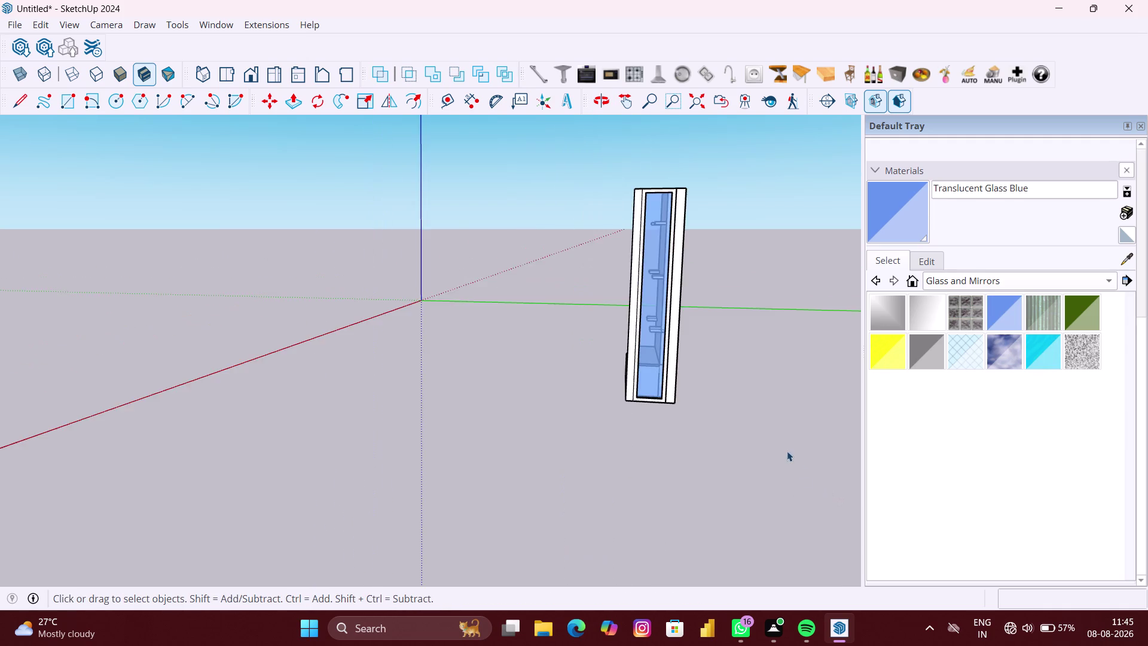
scroll(down, 3)
middle_drag(726, 410, 760, 409)
scroll(up, 3)
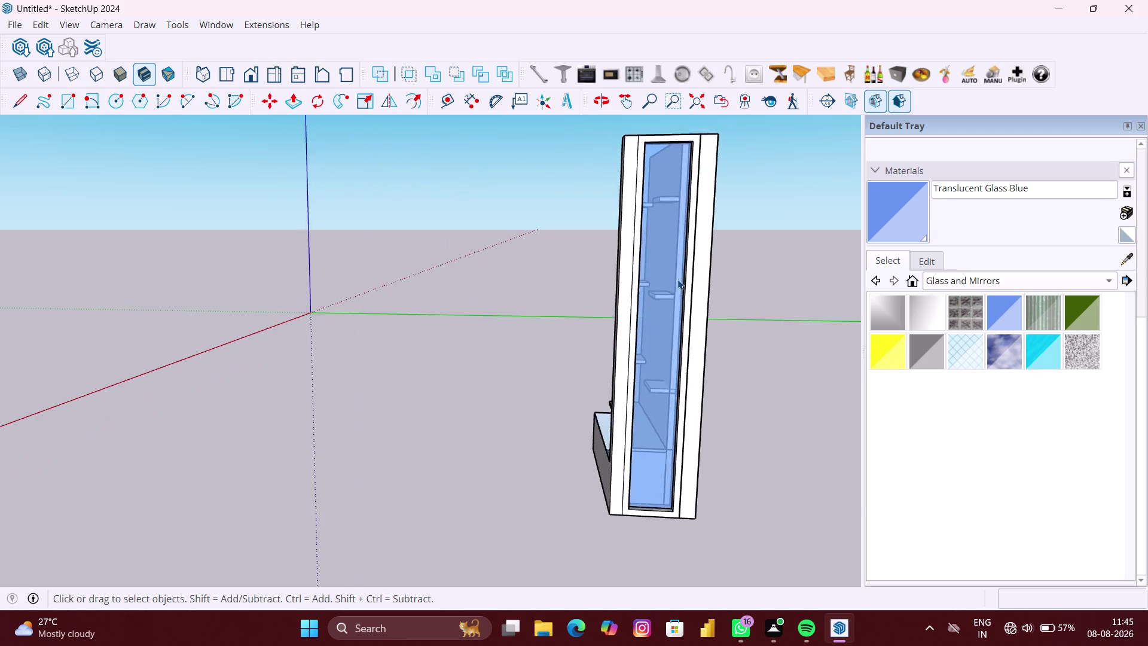
scroll(up, 3)
middle_drag(655, 269, 655, 301)
scroll(up, 3)
scroll(down, 3)
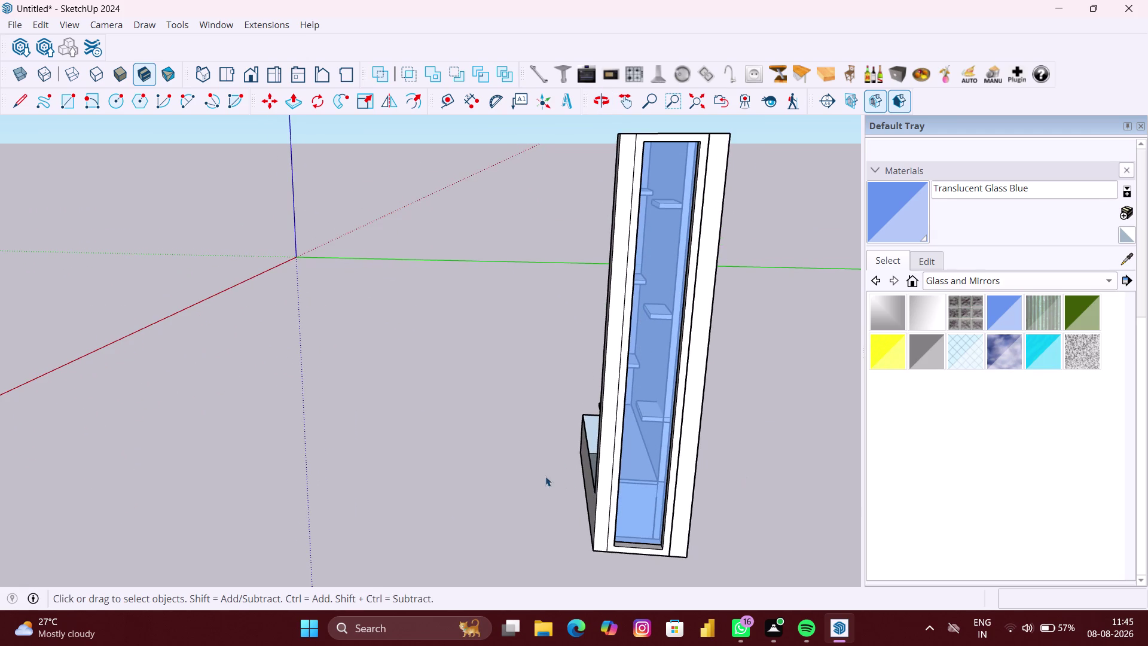
Orbit around the cabinet for a closer look at the base.
middle_drag(544, 476, 793, 466)
scroll(down, 3)
middle_drag(552, 424, 566, 425)
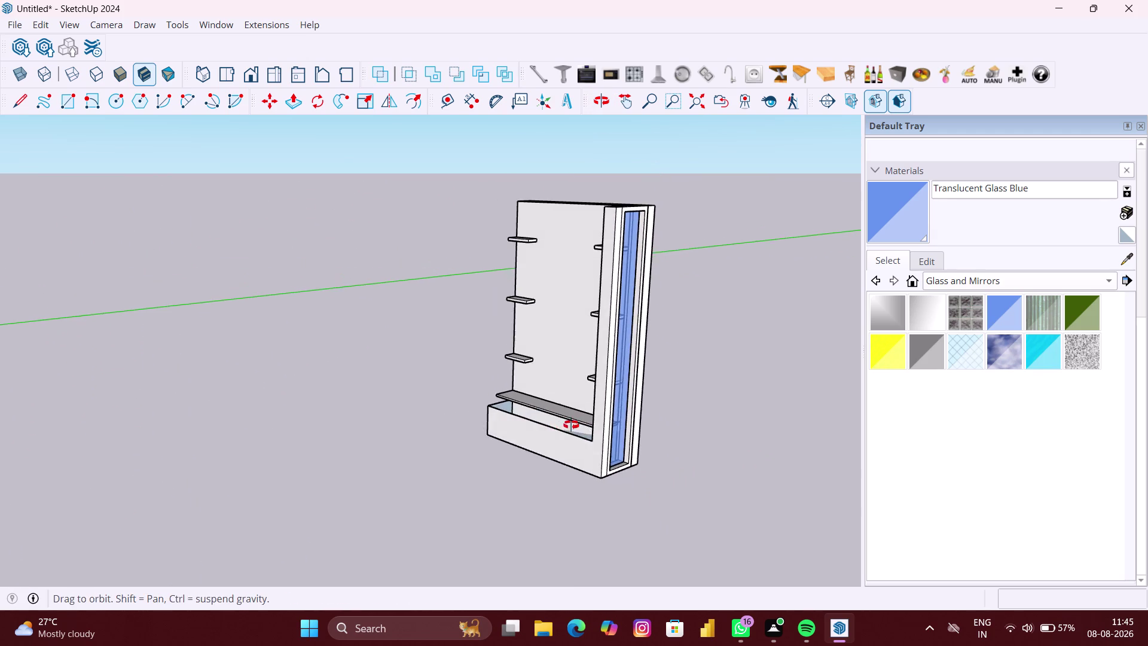
middle_drag(566, 424, 640, 437)
scroll(up, 3)
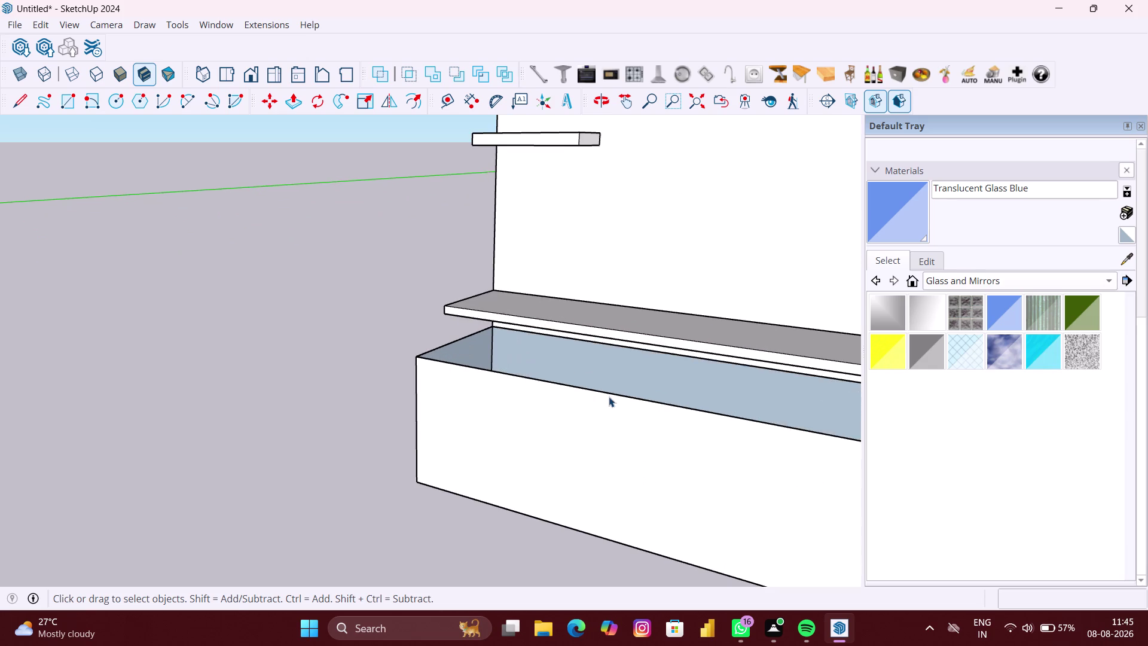
middle_drag(609, 396, 580, 432)
click(588, 408)
Bring the cabinet front into view and select the base.
scroll(down, 3)
scroll(down, 3)
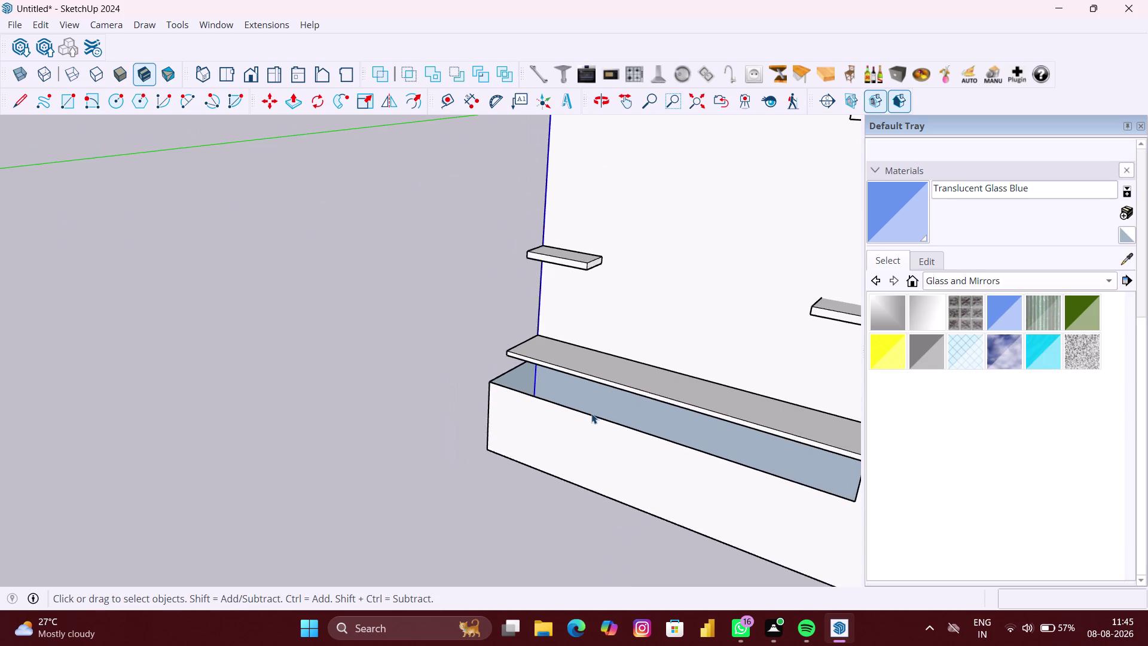
scroll(down, 3)
click(457, 417)
scroll(down, 3)
middle_drag(513, 436, 807, 428)
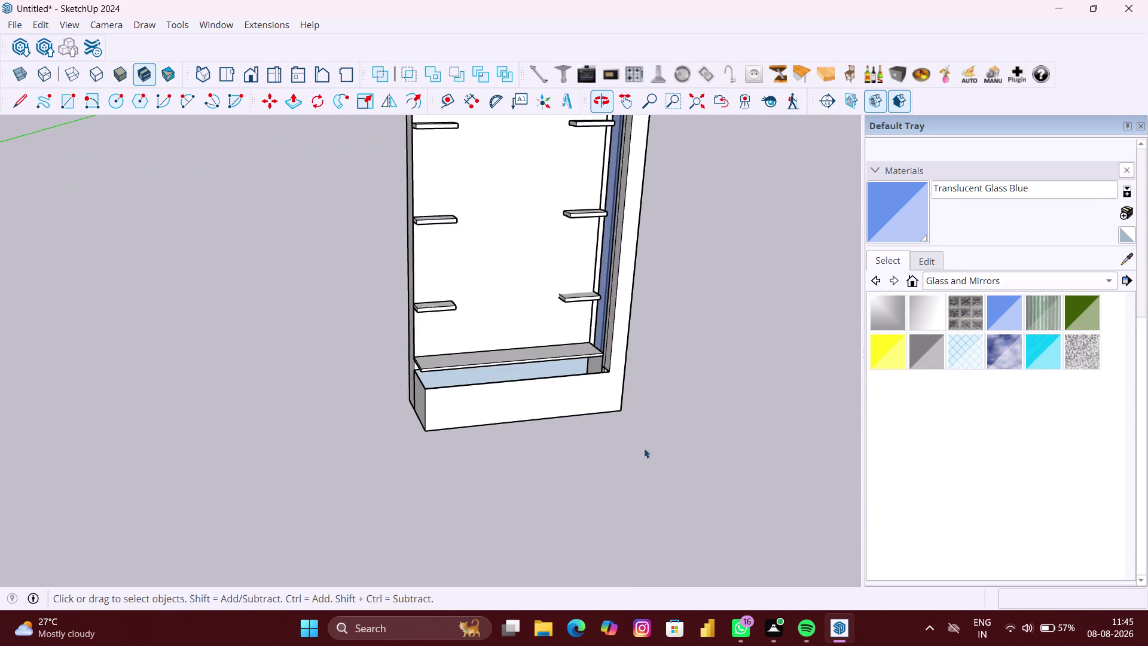
scroll(up, 3)
middle_drag(464, 438, 482, 392)
scroll(up, 3)
click(483, 387)
click(483, 387)
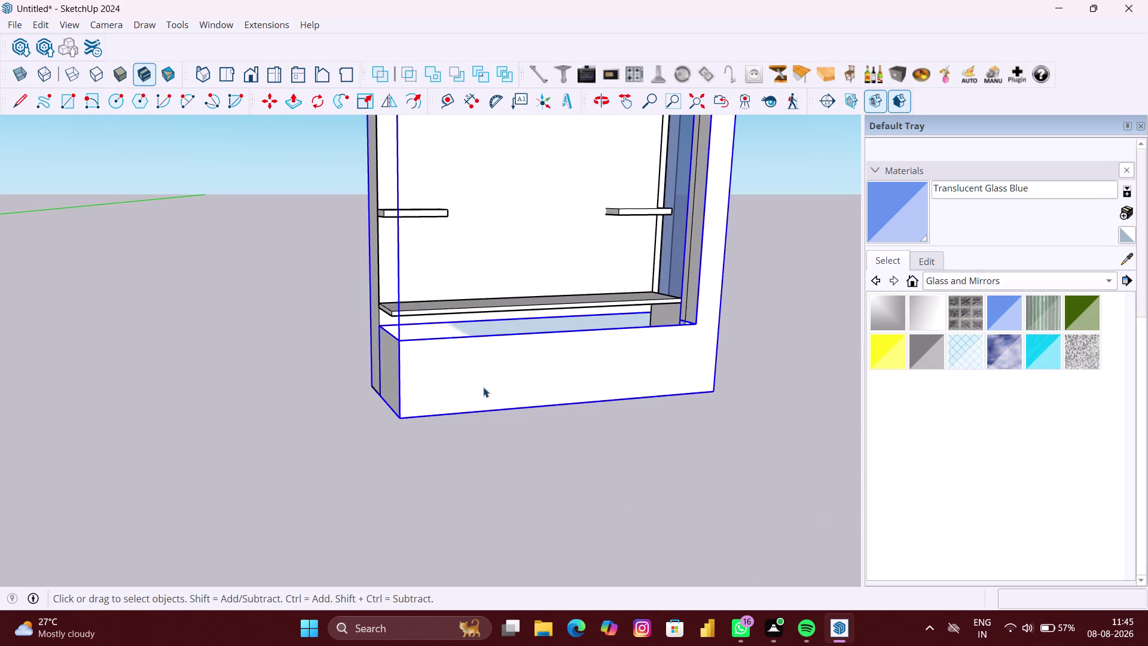
Orbit below the base and double-click into the base group.
scroll(up, 3)
middle_drag(489, 418, 486, 364)
double_click(482, 319)
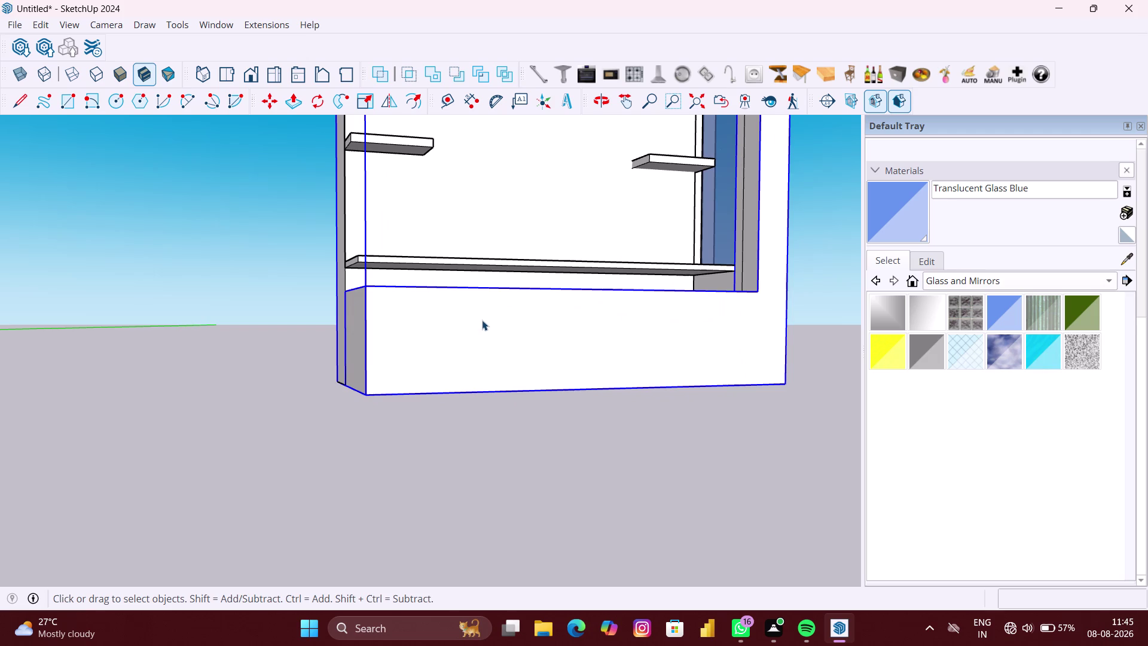
middle_drag(483, 382, 522, 311)
double_click(466, 360)
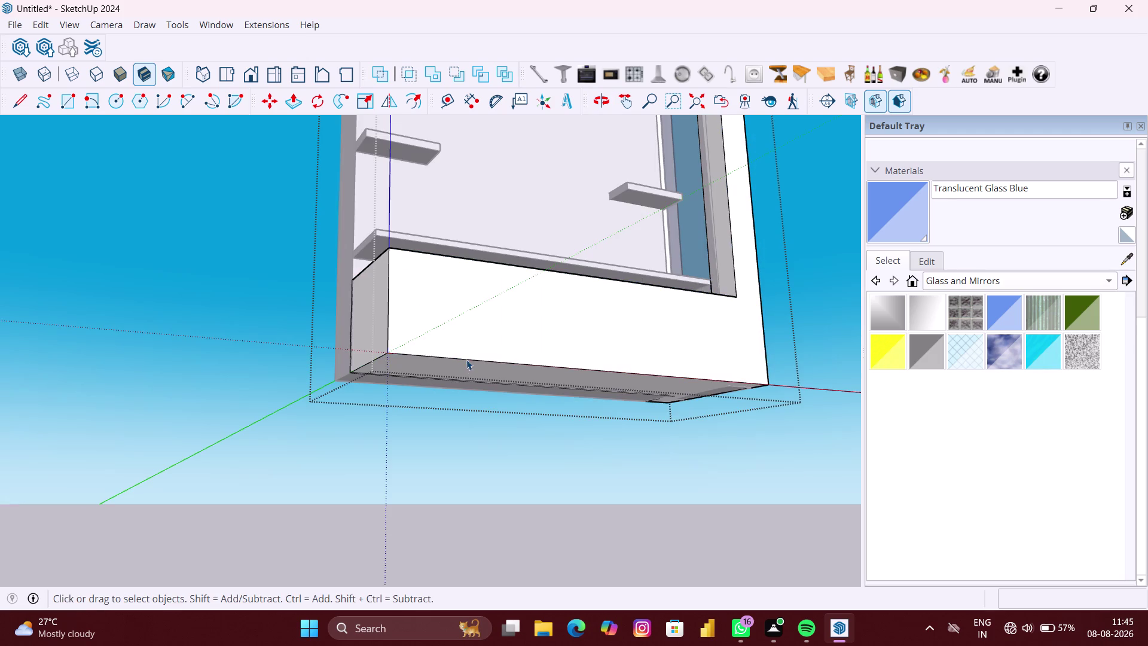
Push/Pull the base's bottom face to a new height, then exit the base group.
scroll(up, 3)
key(p)
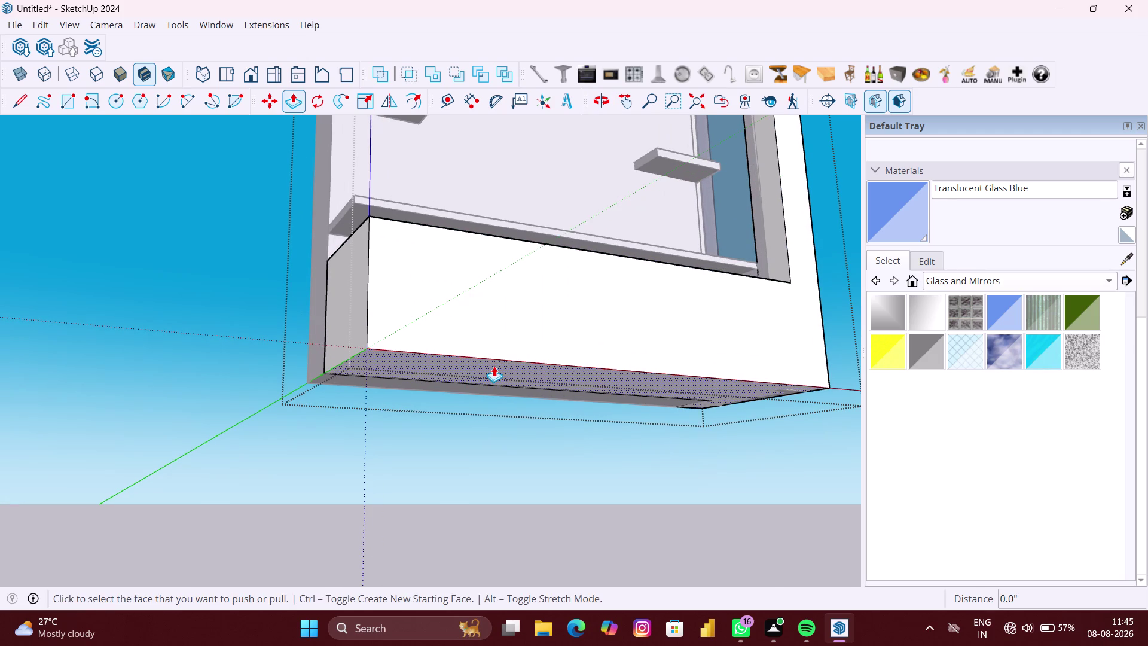
click(494, 366)
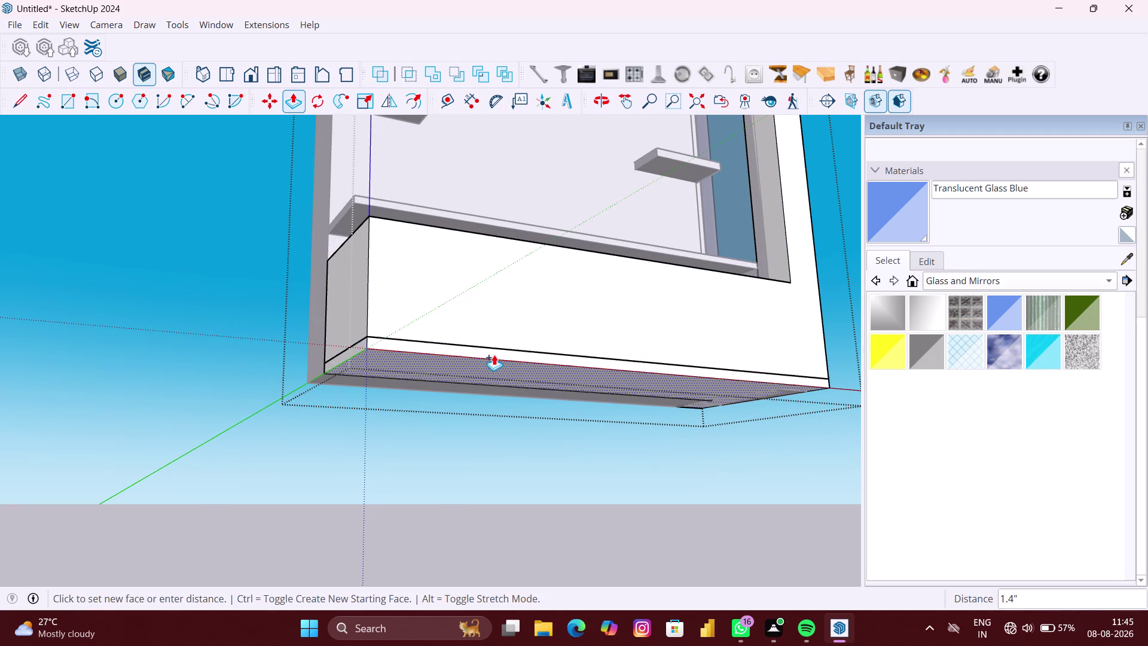
middle_drag(490, 328, 488, 489)
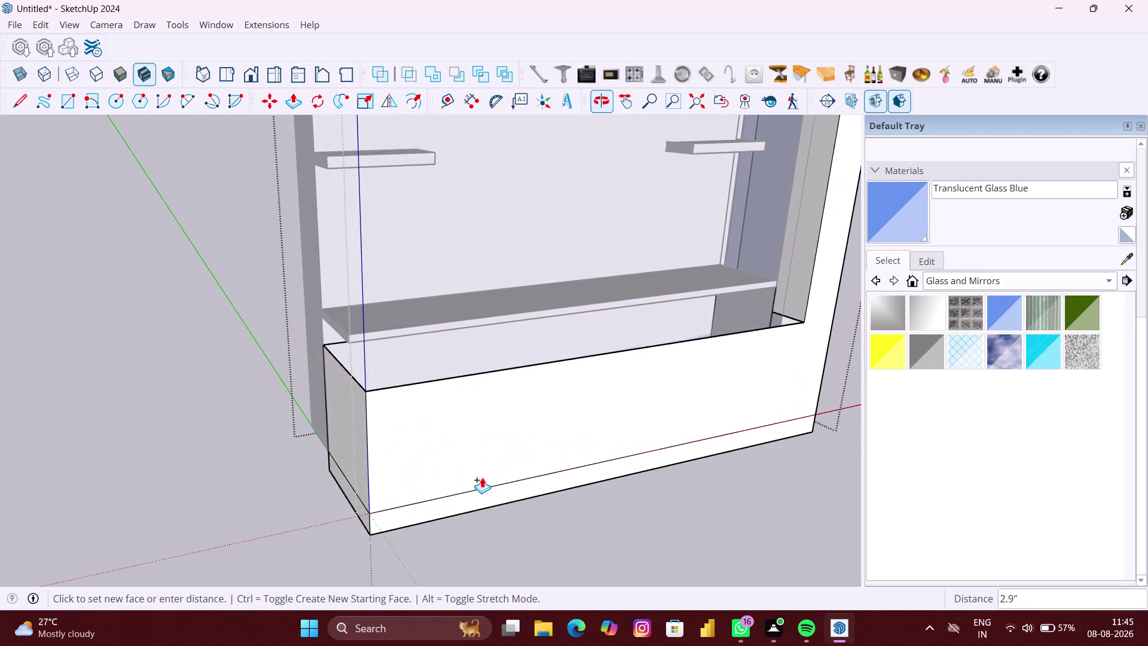
click(466, 375)
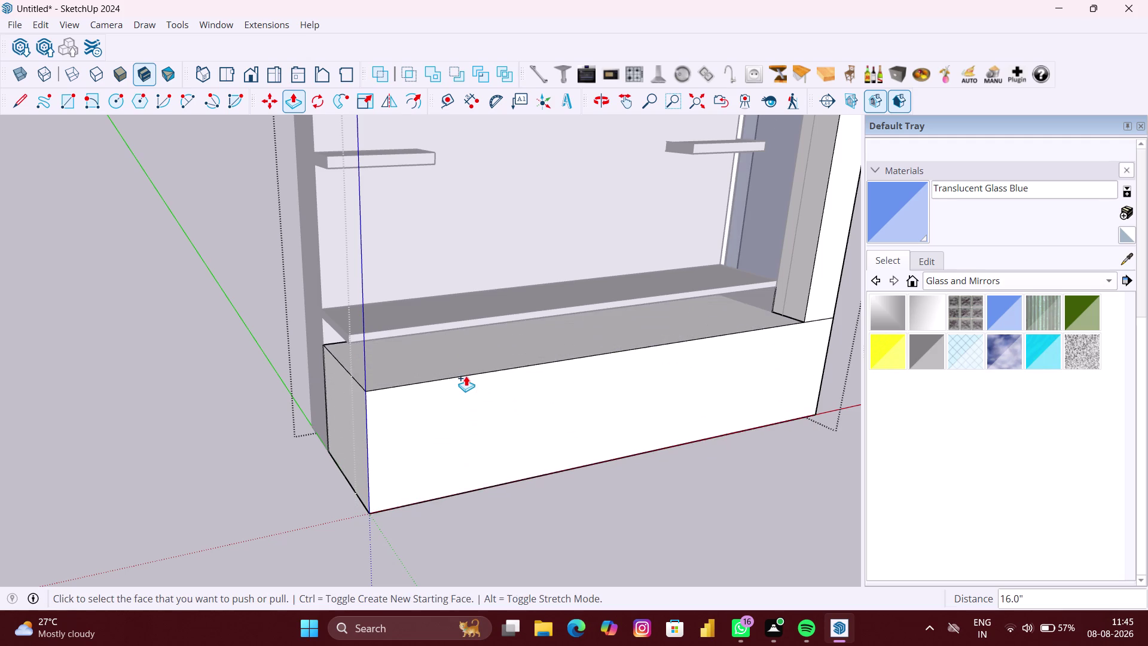
scroll(down, 3)
key(space)
click(603, 458)
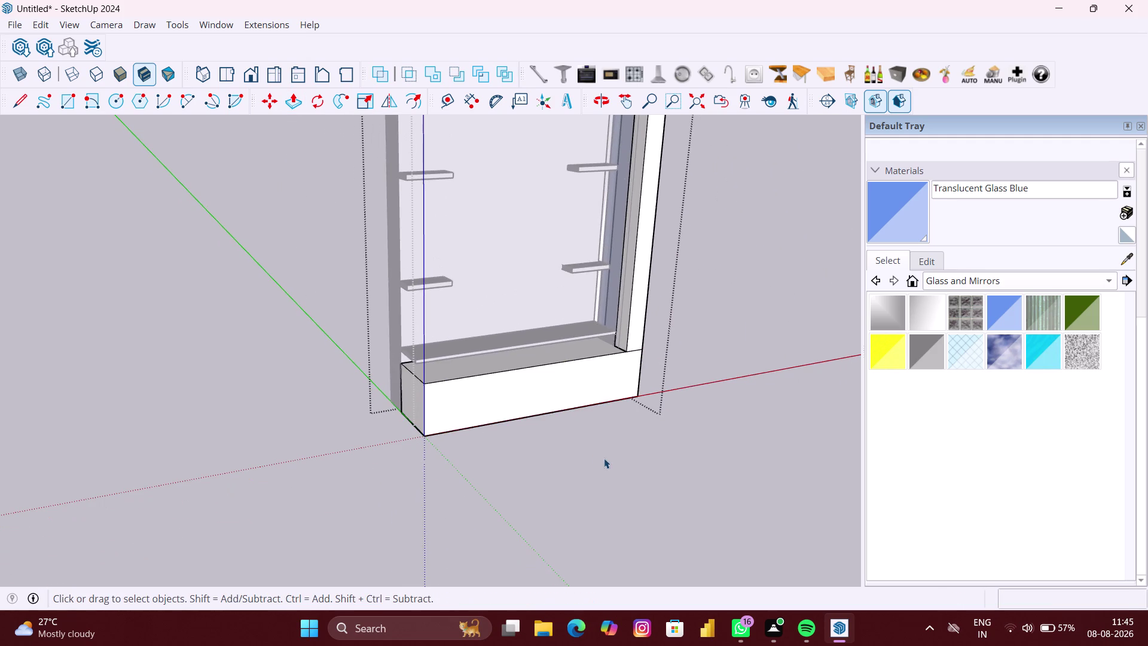
Orbit around the cabinet to inspect the glass side, shelves and base.
middle_drag(686, 441, 219, 418)
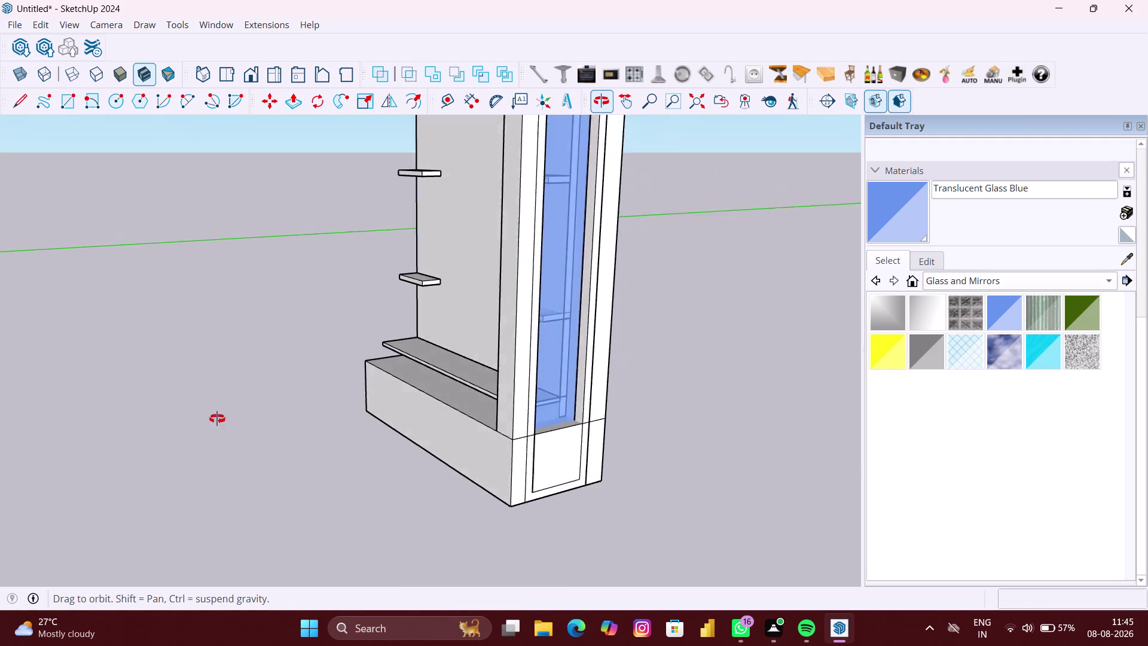
middle_drag(218, 419, 210, 419)
scroll(up, 3)
middle_drag(543, 444, 470, 442)
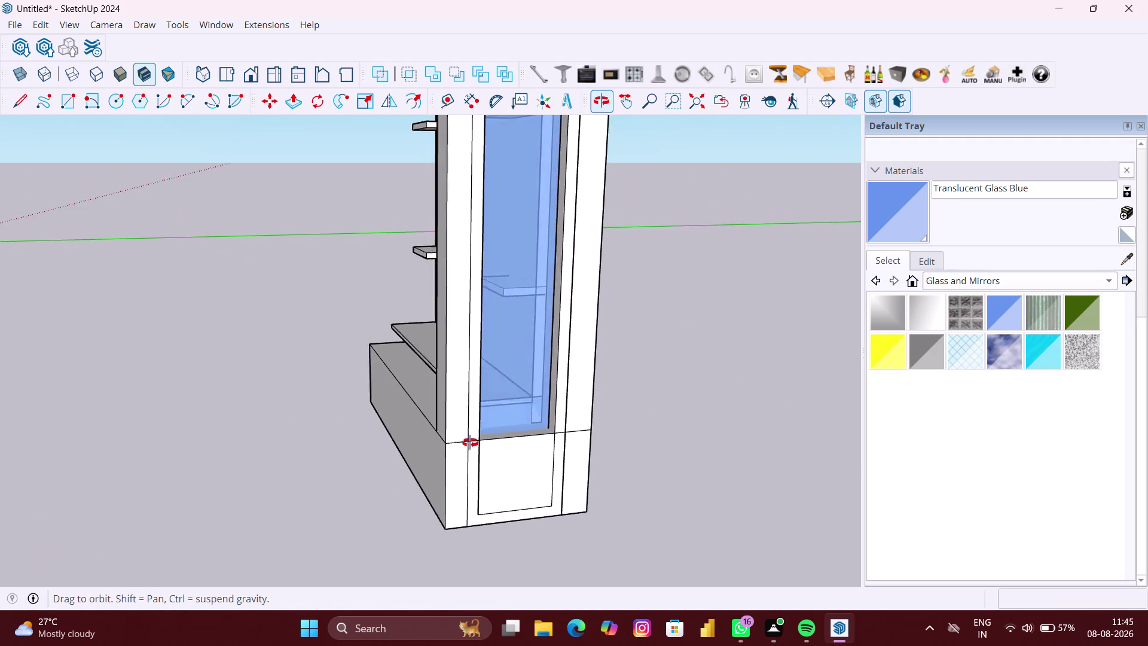
middle_drag(470, 443, 461, 440)
scroll(up, 3)
scroll(up, 3)
middle_drag(512, 420, 522, 416)
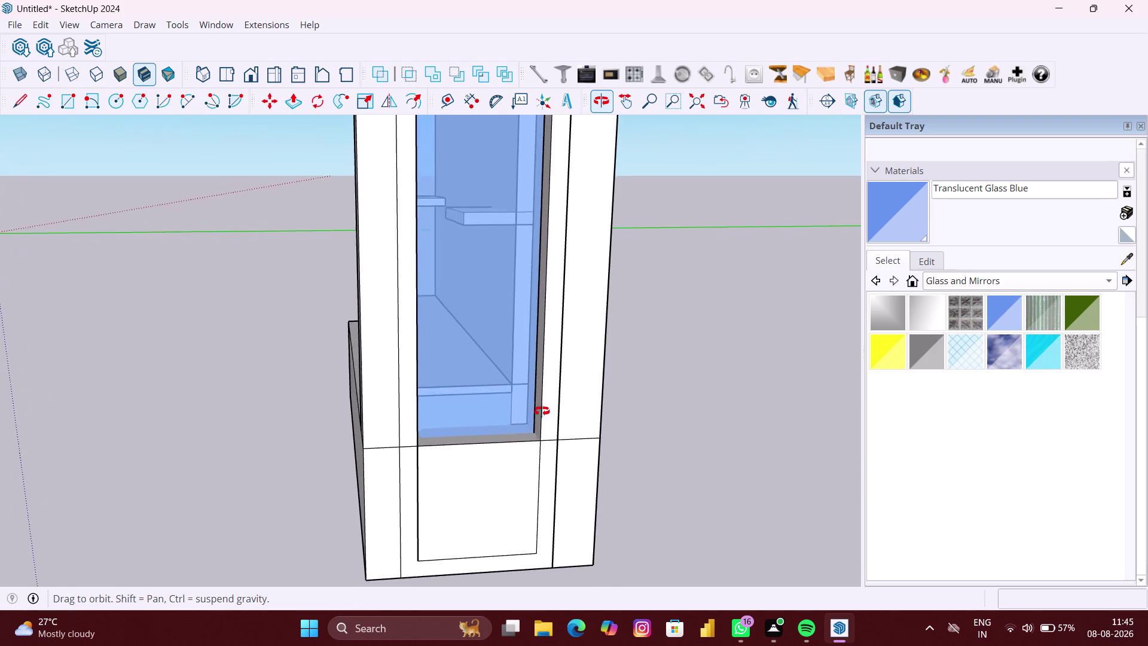
middle_drag(522, 416, 744, 399)
middle_drag(486, 414, 709, 421)
click(573, 513)
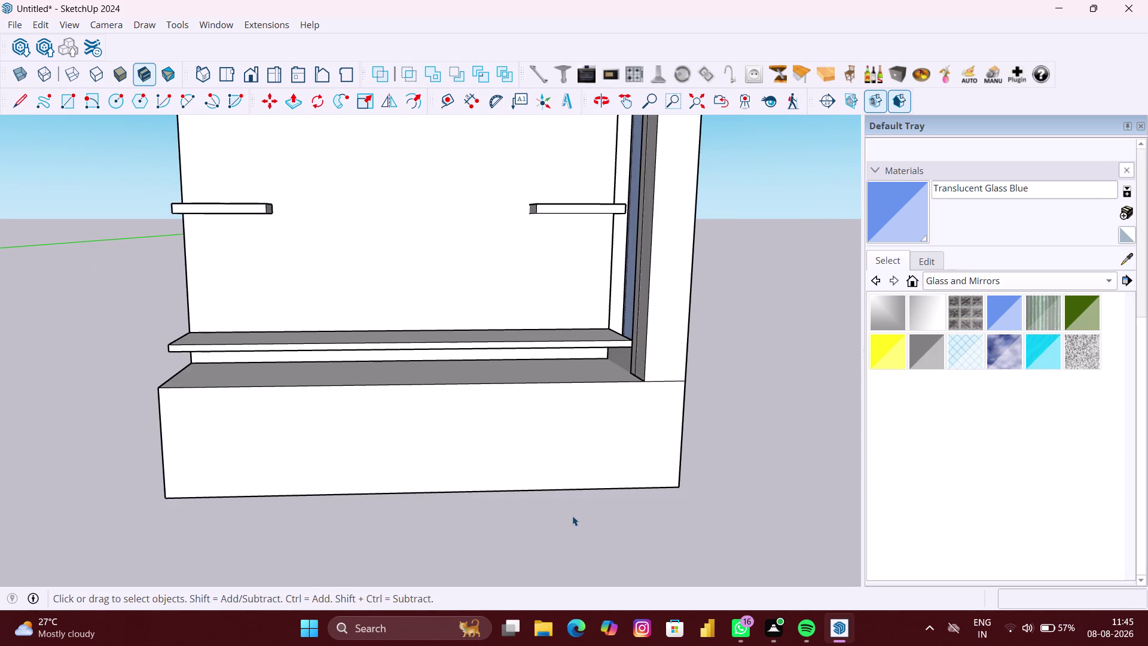
scroll(down, 3)
click(715, 510)
scroll(down, 3)
middle_drag(704, 488, 681, 488)
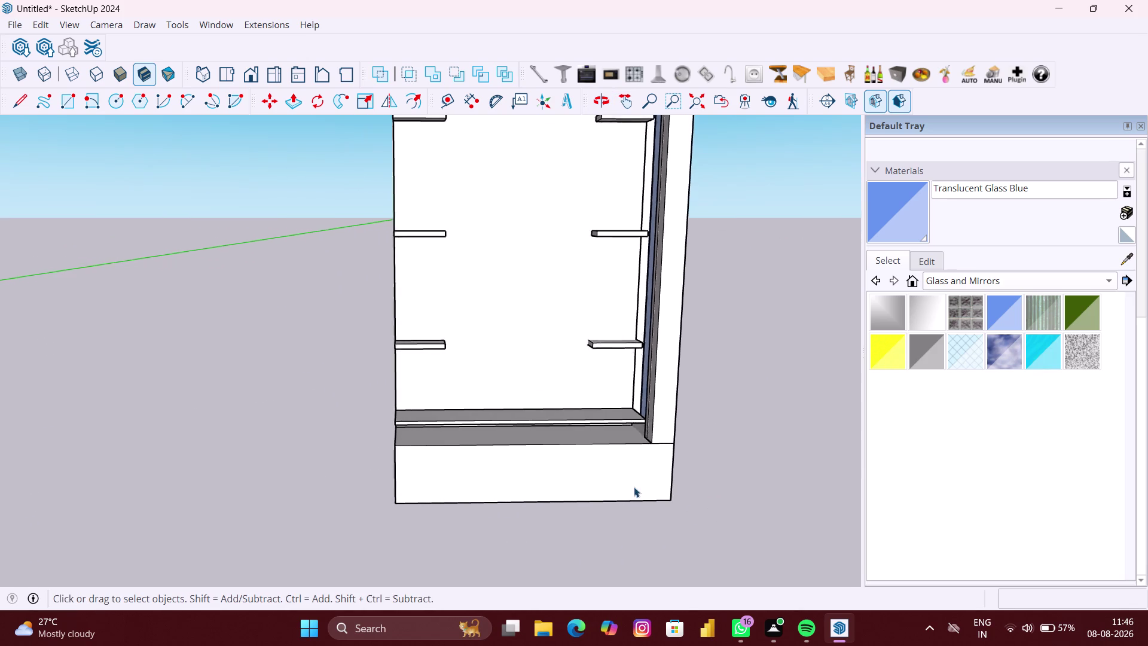
scroll(down, 3)
scroll(up, 3)
middle_drag(510, 343, 737, 429)
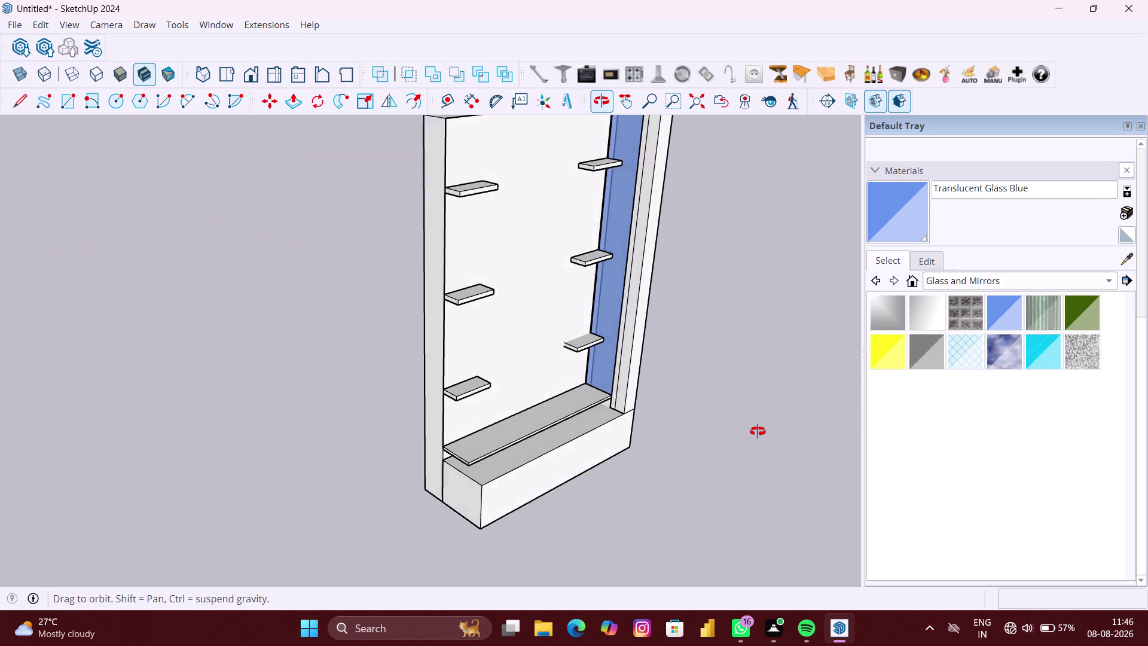
middle_drag(737, 429, 519, 430)
scroll(down, 3)
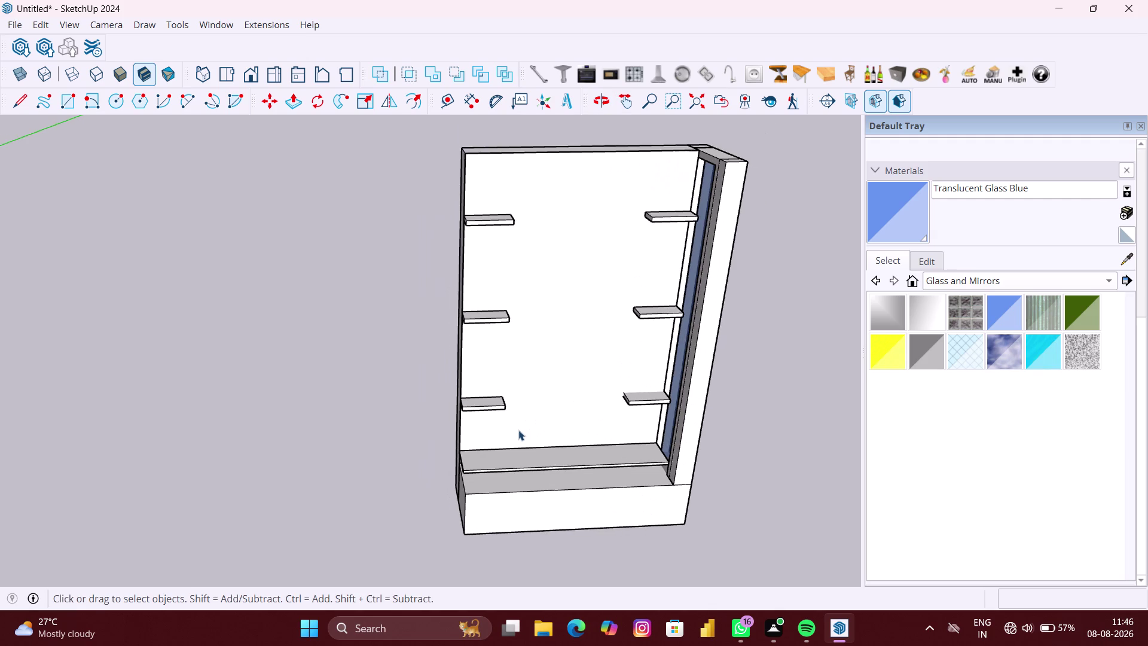
scroll(down, 3)
middle_drag(557, 425, 527, 388)
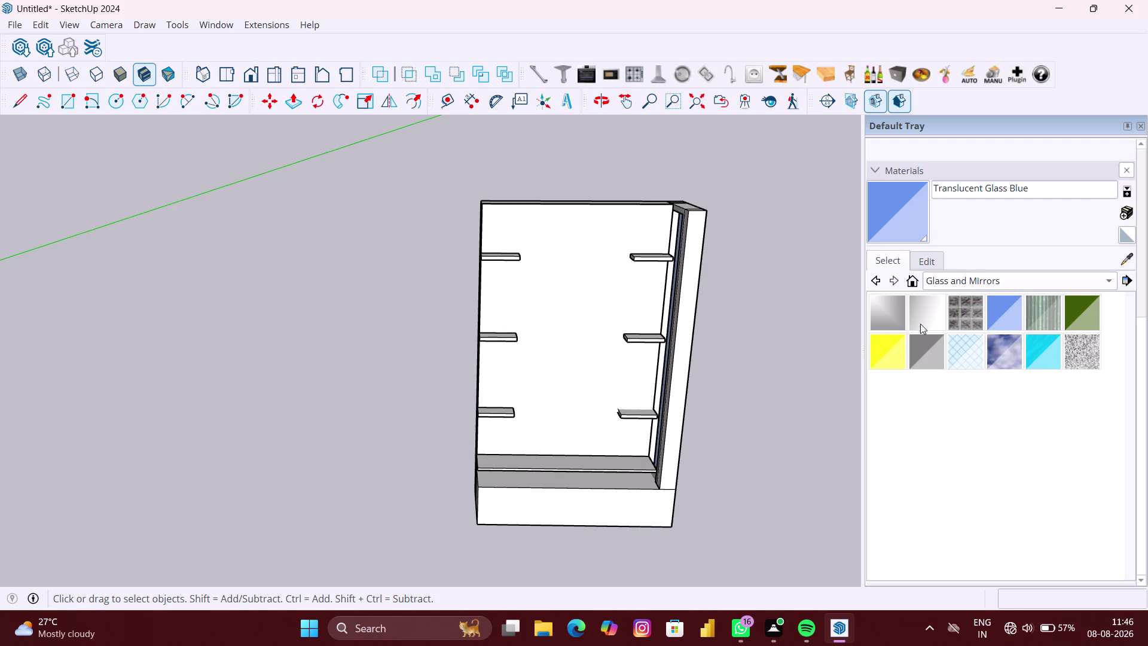
middle_drag(734, 386, 835, 375)
scroll(up, 3)
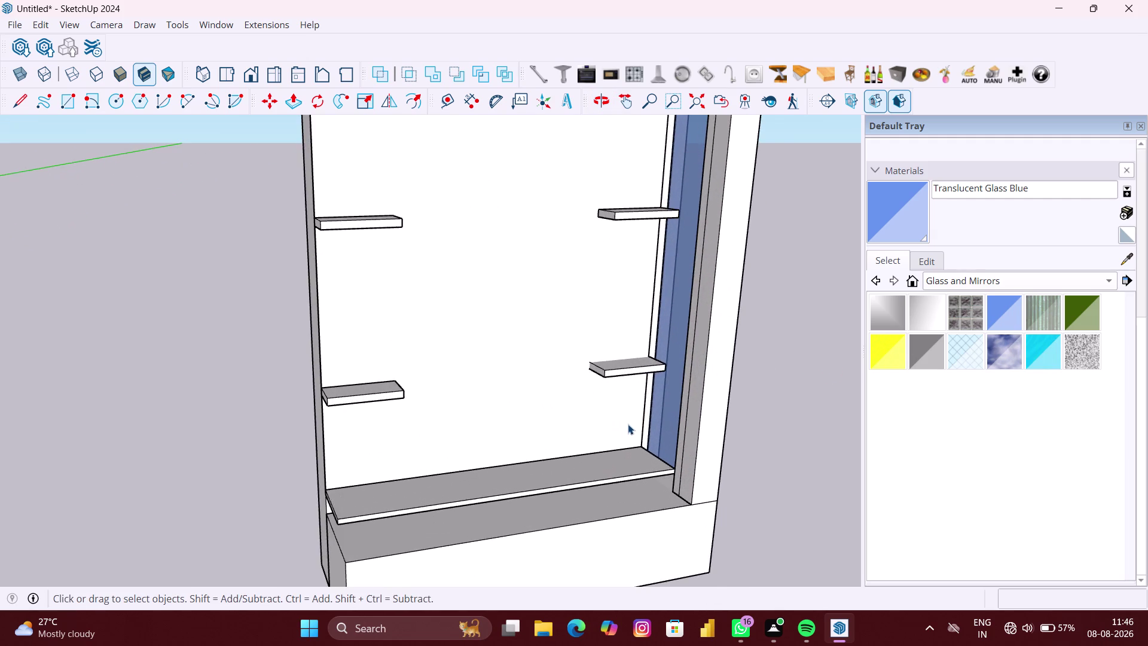
middle_drag(628, 424, 621, 427)
scroll(up, 3)
scroll(down, 3)
middle_drag(708, 428, 602, 427)
scroll(down, 3)
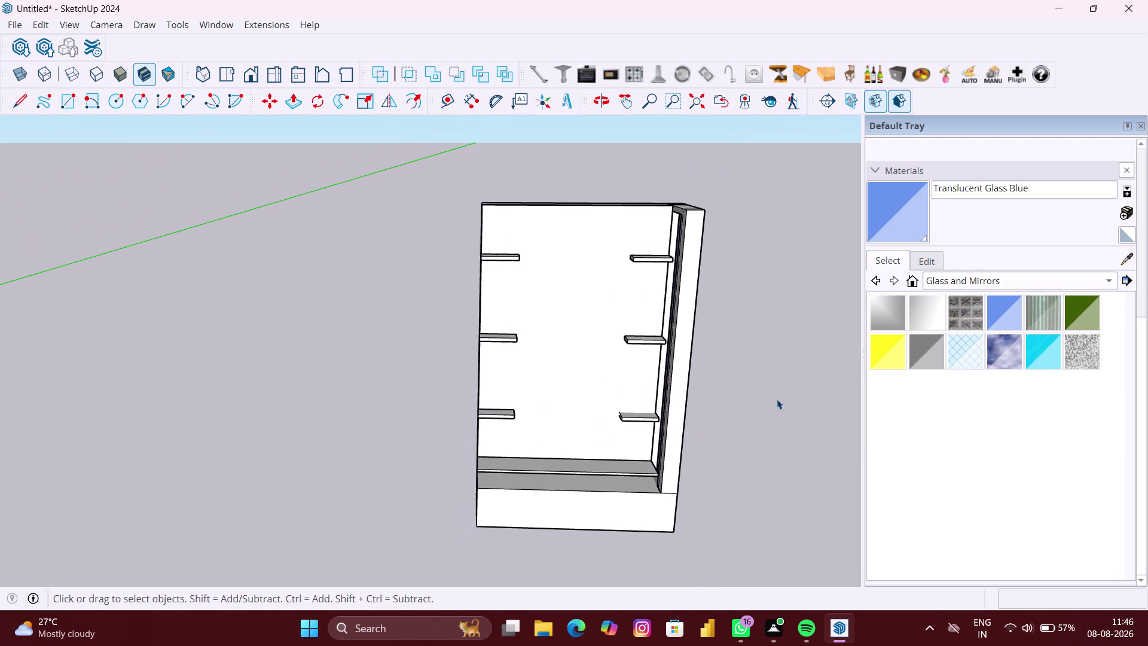
click(1029, 275)
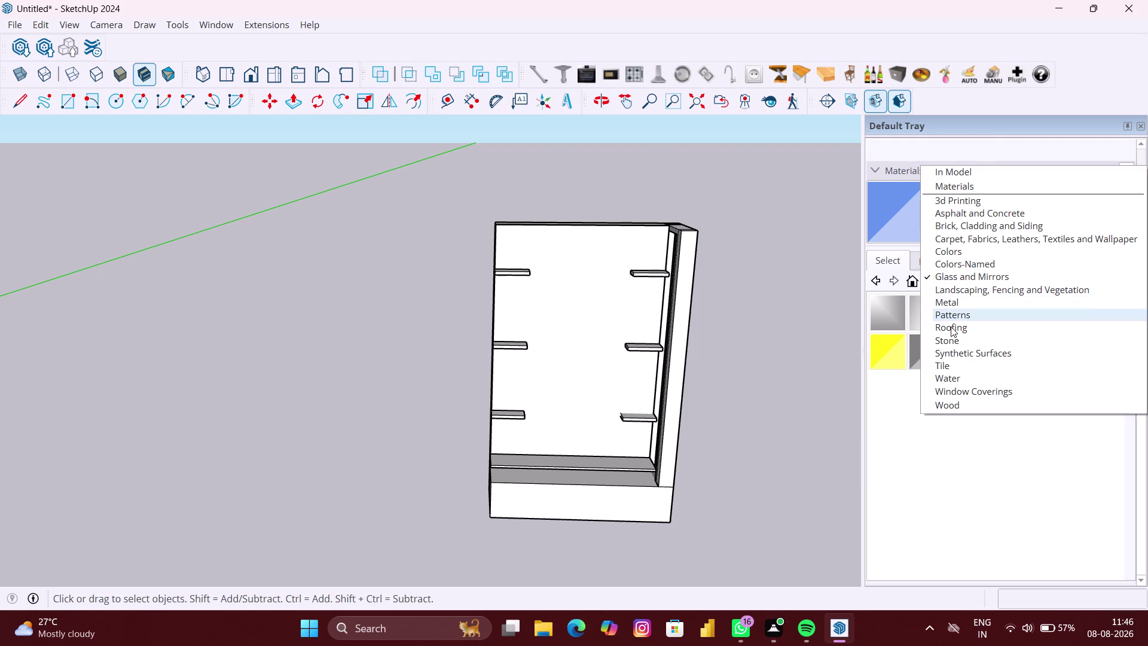
Open the Wood material collection and pick Wood Board Cork.
click(944, 403)
click(888, 320)
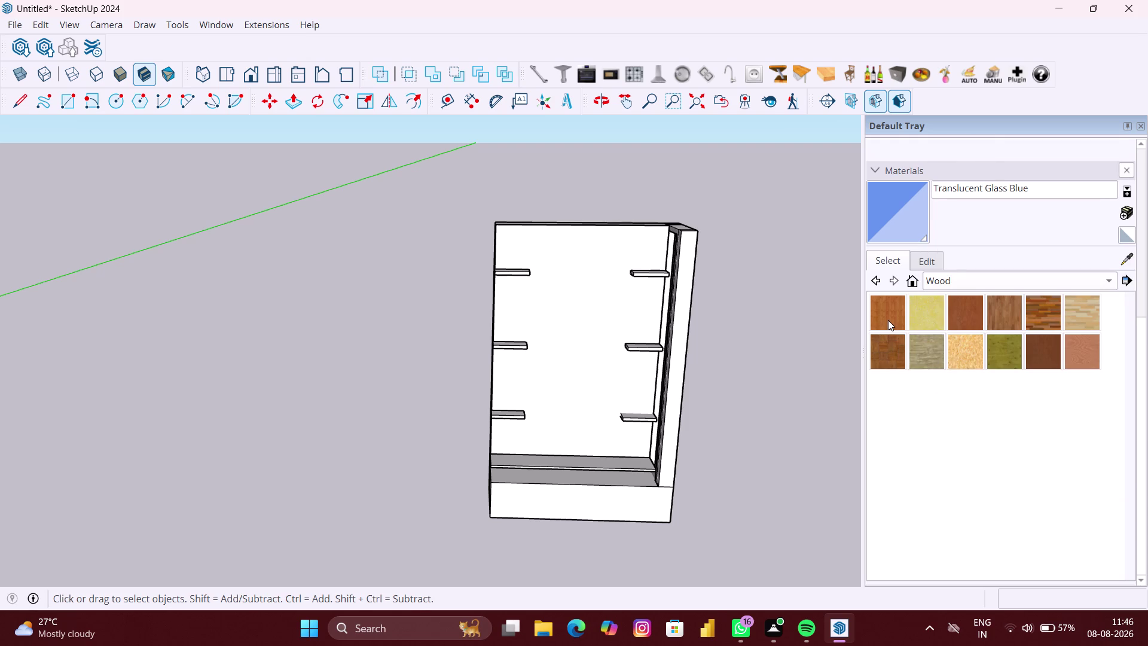
scroll(up, 3)
middle_drag(704, 360, 682, 361)
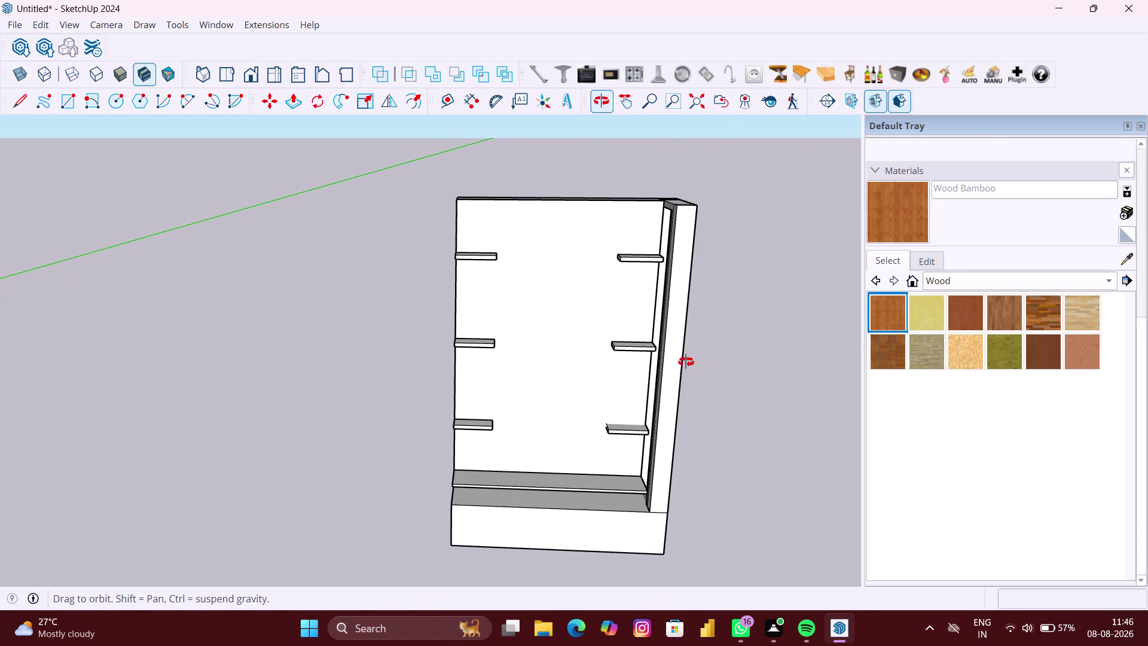
middle_drag(682, 361, 659, 356)
click(922, 314)
Paint the cabinet side with cork, inspect it, then undo the painting.
scroll(up, 3)
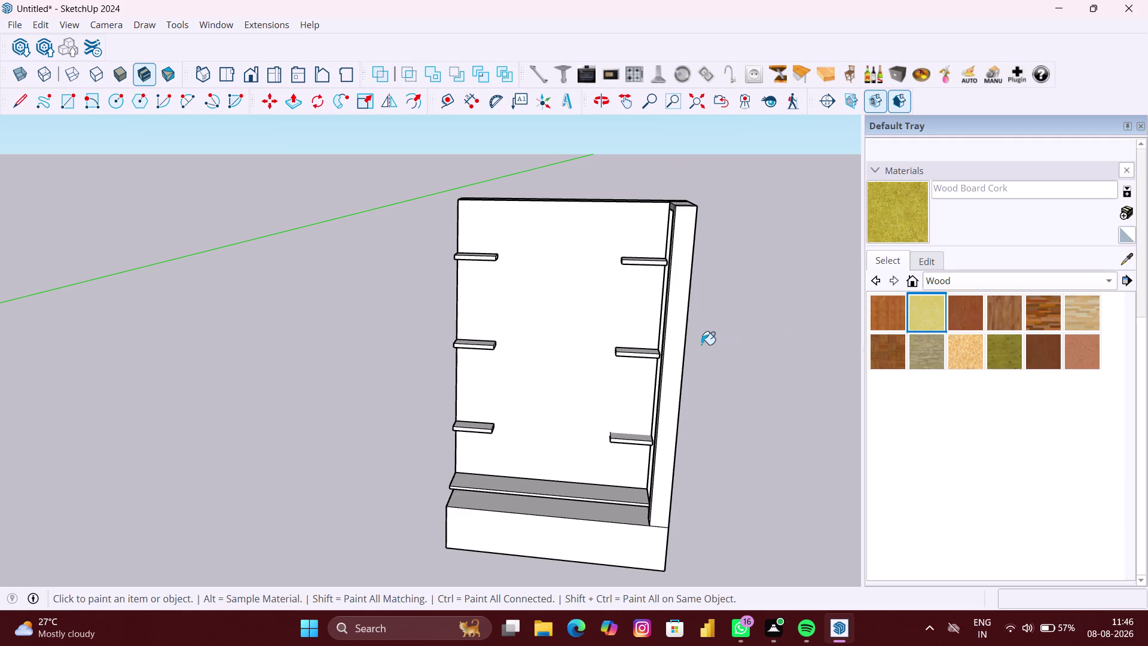
scroll(up, 3)
click(676, 336)
middle_drag(714, 339, 679, 344)
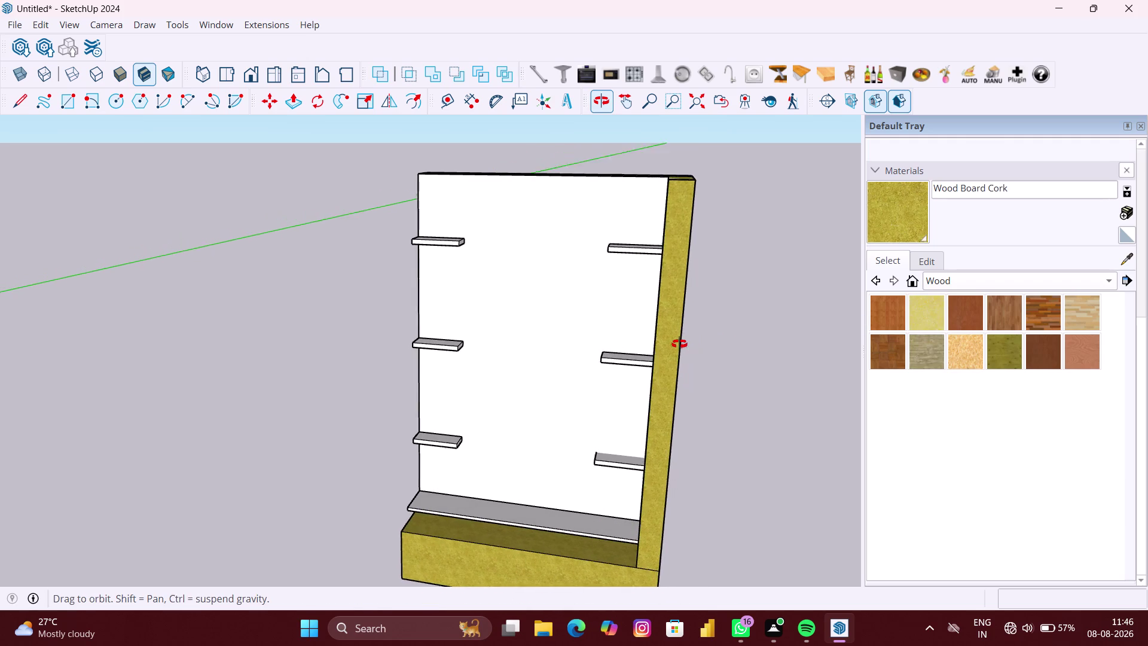
middle_drag(679, 343, 762, 317)
scroll(down, 3)
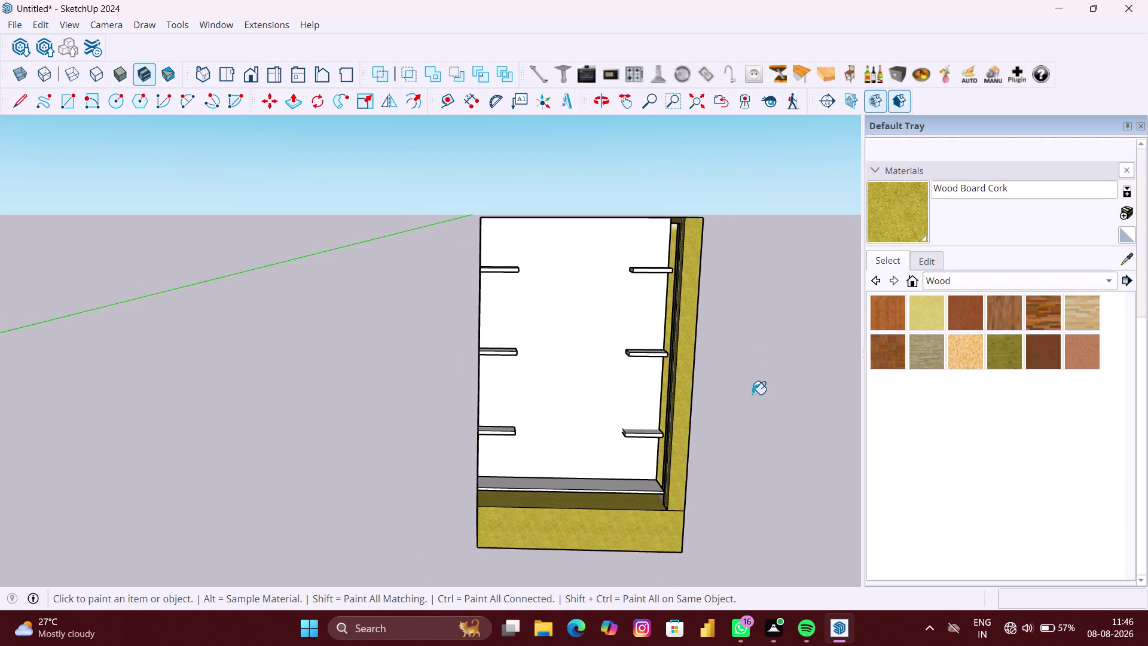
key(space)
scroll(down, 3)
click(723, 497)
key(space)
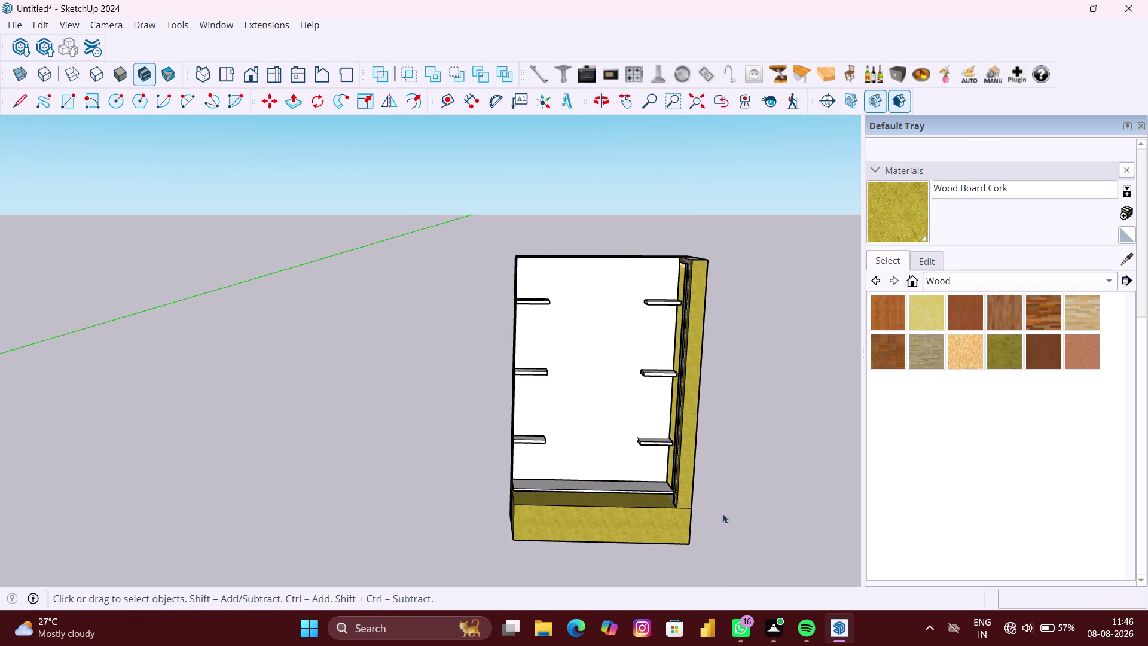
key(ctrl+z)
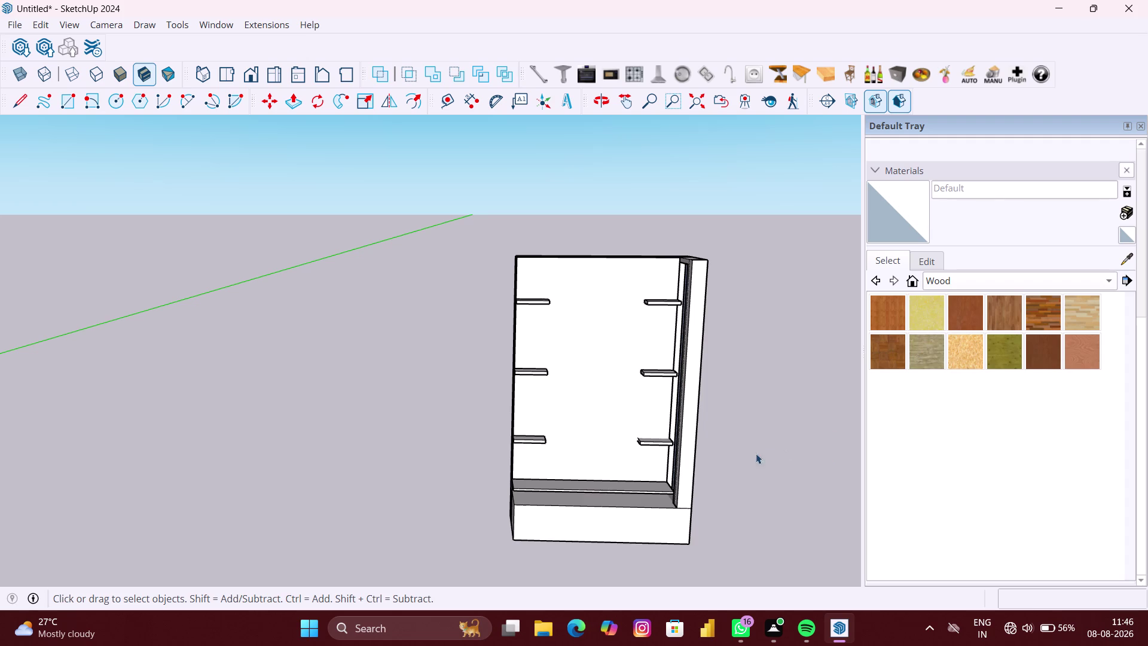
Open the cabinet group for editing.
scroll(up, 3)
middle_drag(686, 546, 648, 532)
scroll(up, 3)
click(685, 537)
double_click(685, 537)
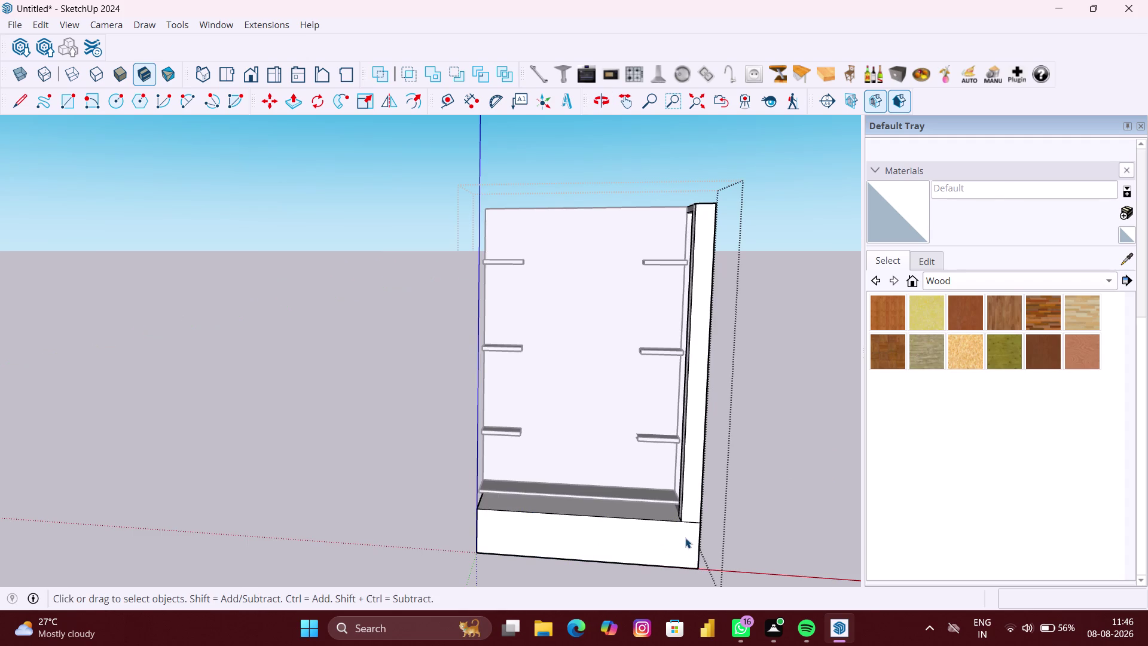
key(l)
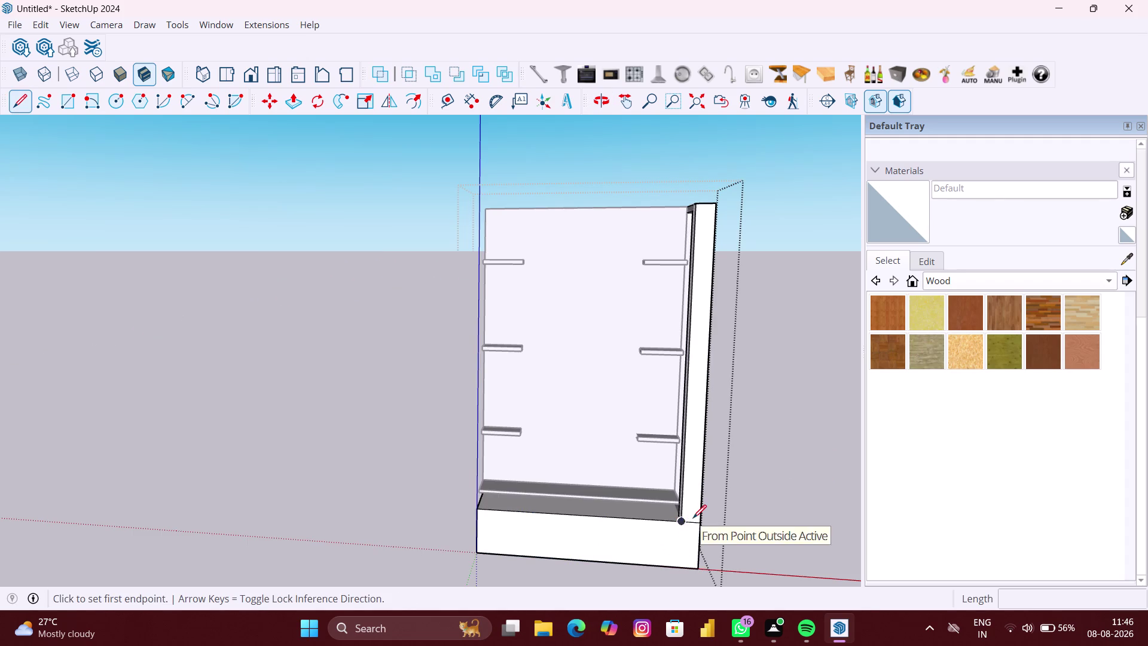
key(space)
click(707, 504)
click(764, 508)
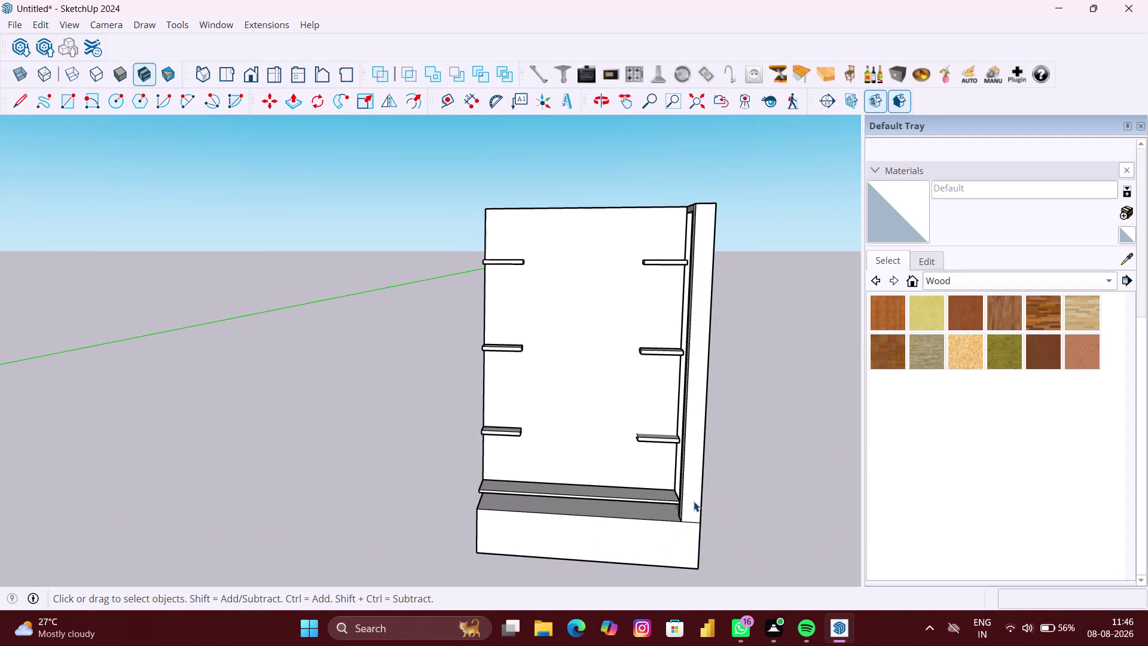
double_click(693, 501)
click(687, 532)
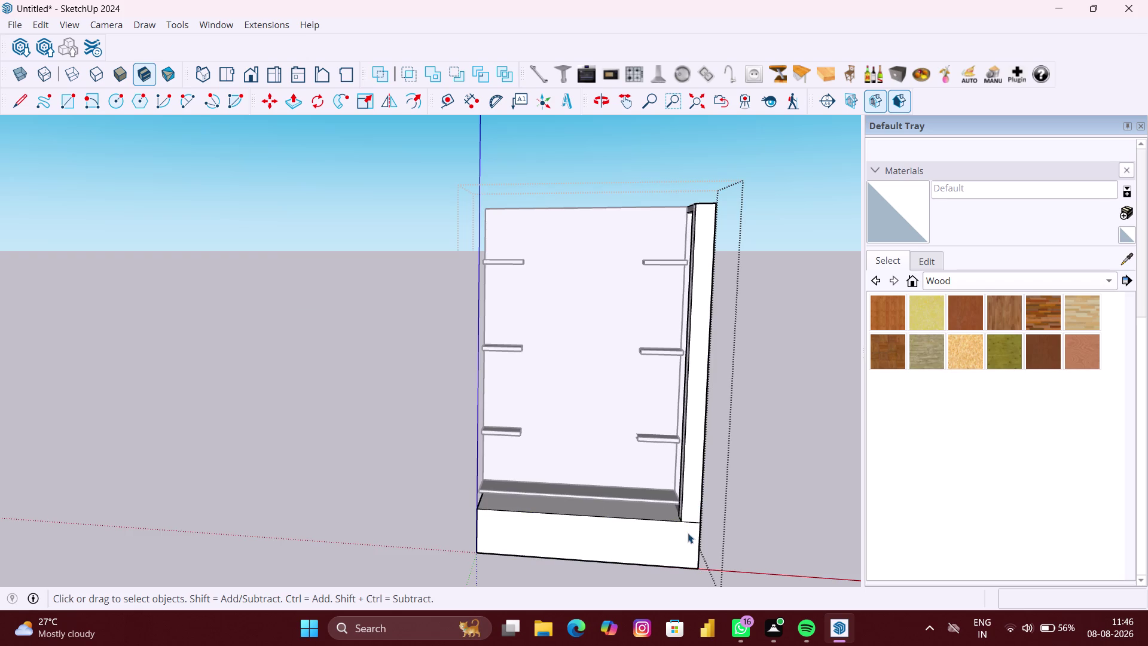
Select the right side panel and base, and choose Wood Board Cork.
click(695, 512)
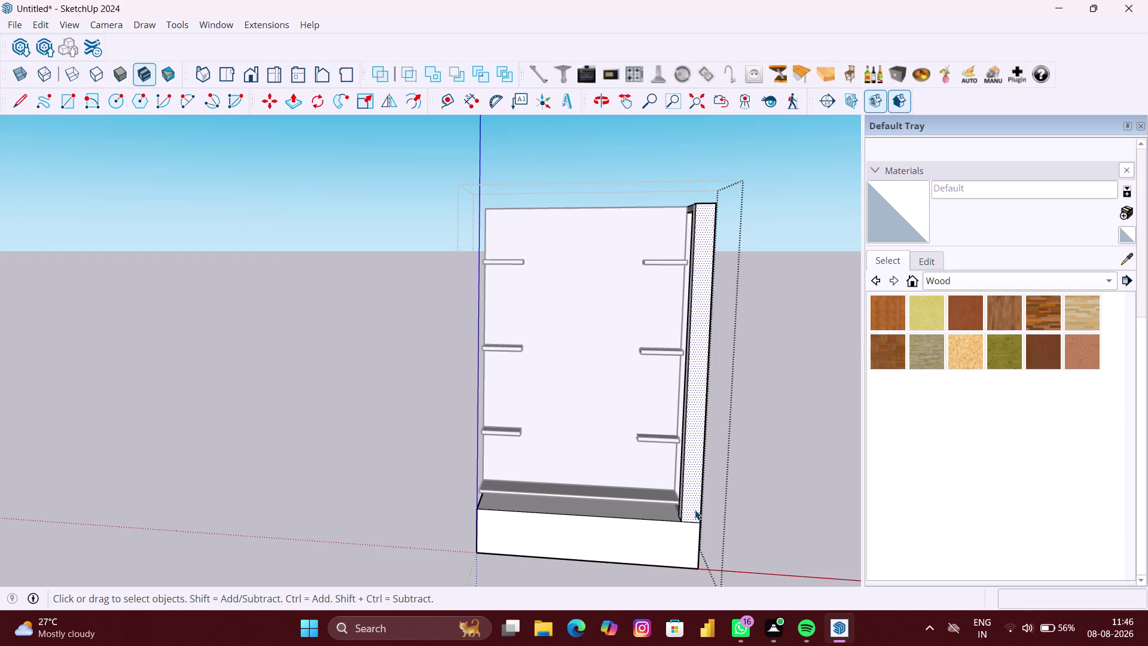
click(692, 535)
scroll(down, 3)
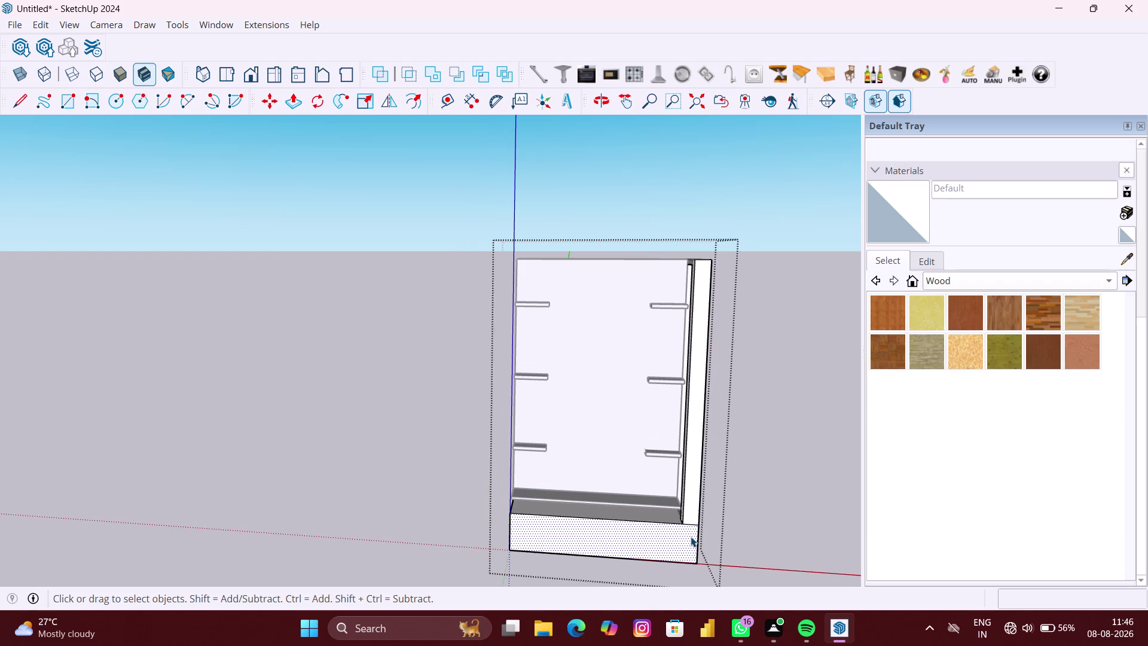
click(695, 502)
click(920, 322)
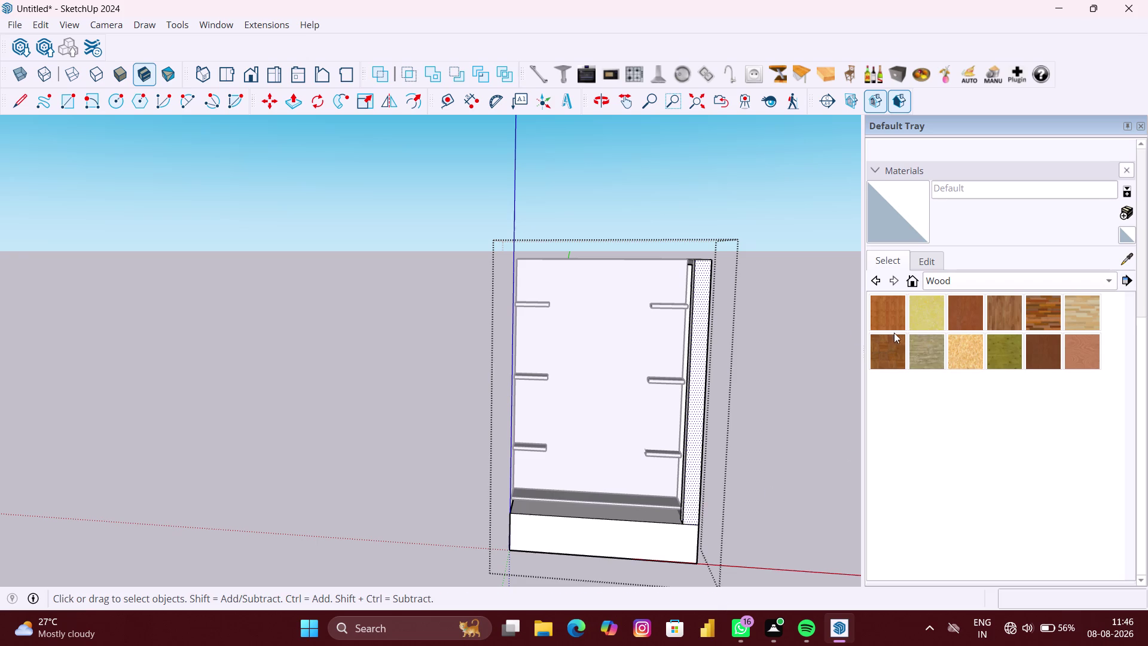
click(692, 446)
Paint the right side panel's two outer faces with cork.
scroll(up, 3)
middle_drag(700, 463, 706, 464)
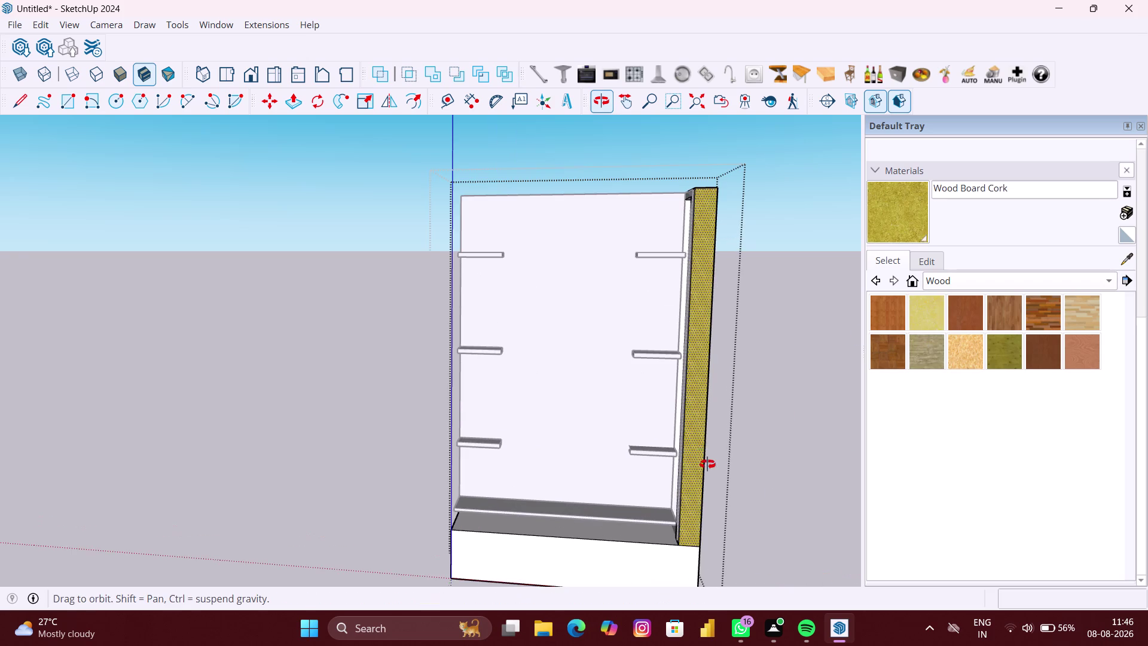
middle_drag(705, 464, 847, 457)
scroll(up, 3)
scroll(up, 3)
middle_drag(644, 458, 714, 456)
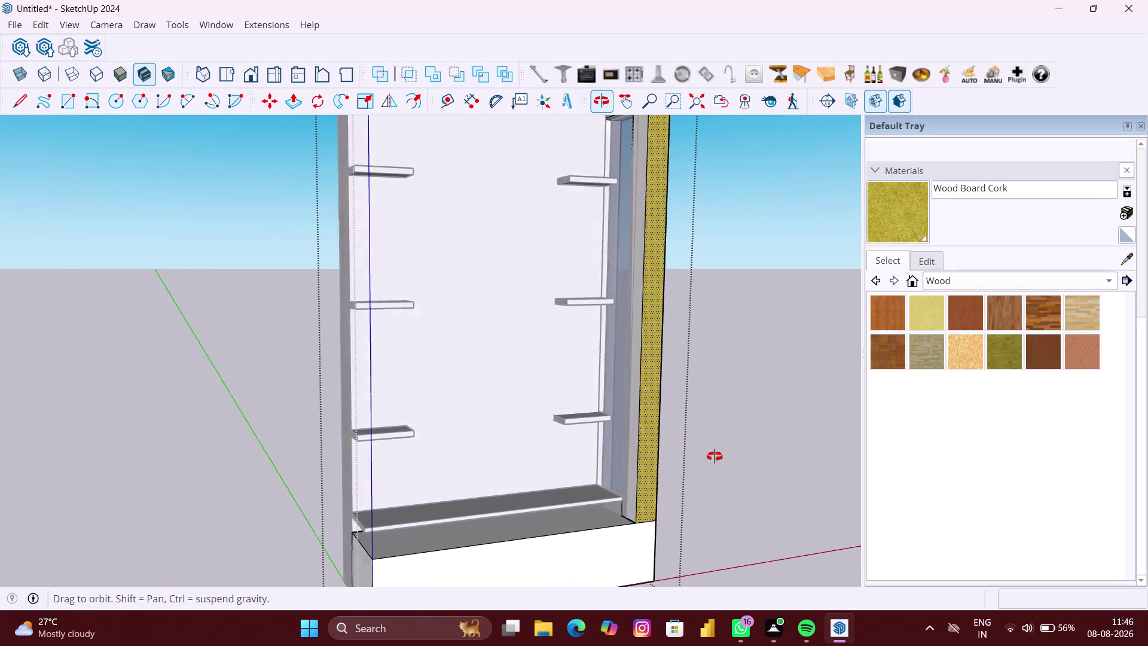
middle_drag(714, 457, 714, 456)
scroll(up, 3)
click(628, 449)
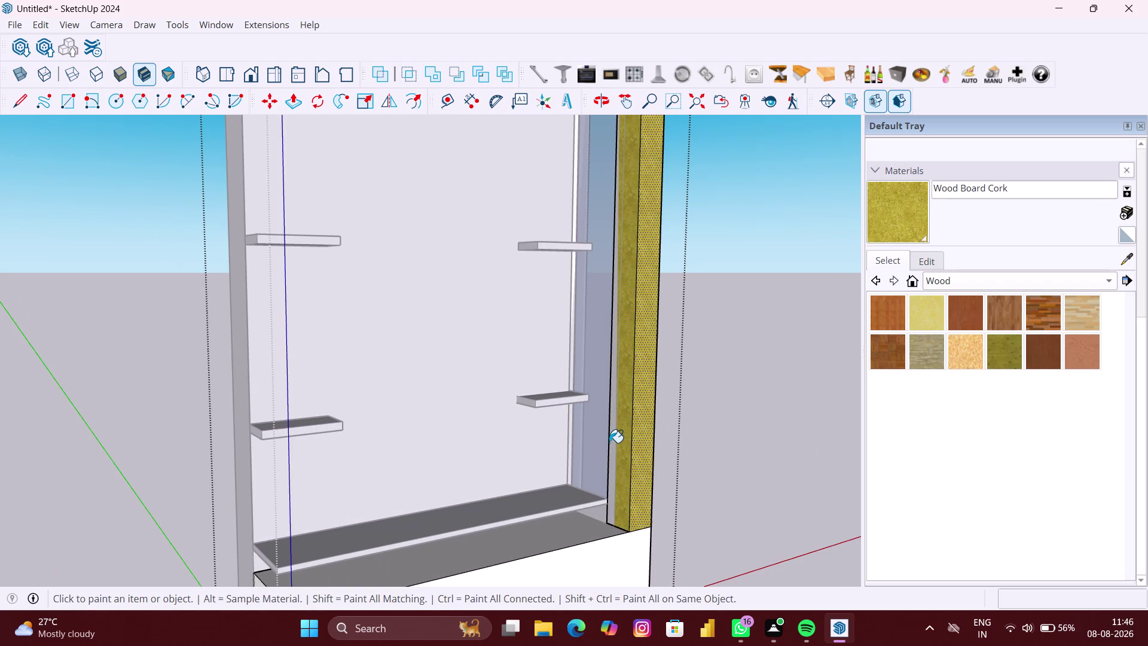
click(609, 443)
scroll(up, 3)
scroll(down, 3)
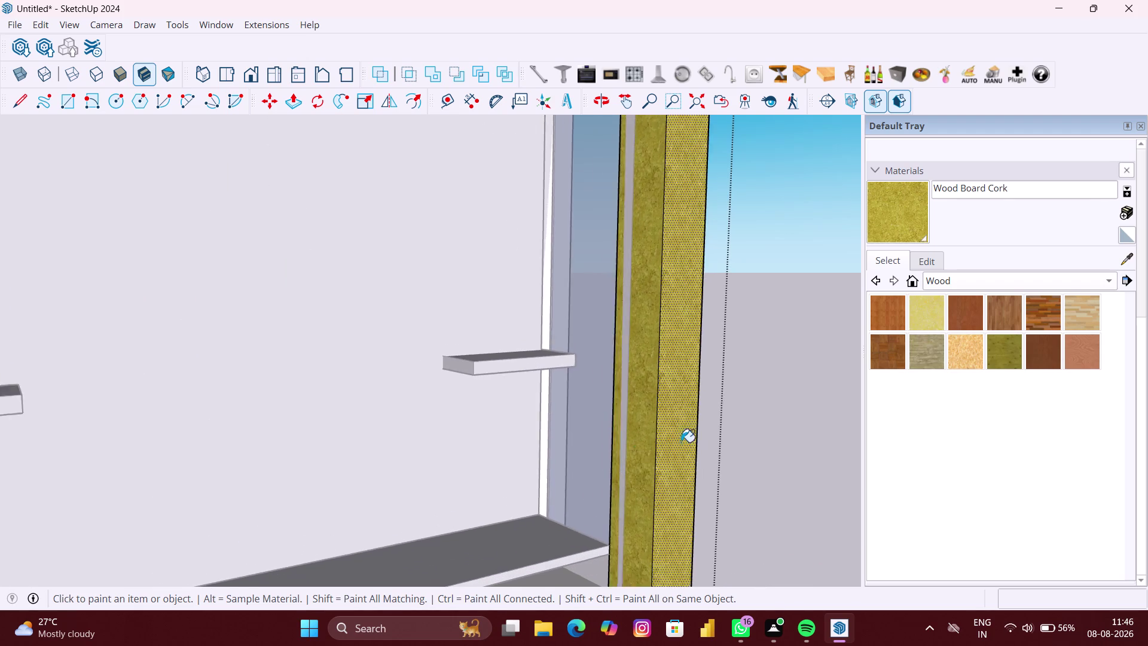
scroll(down, 3)
Paint the side panel's inner face with cork.
middle_drag(738, 447, 487, 434)
scroll(down, 3)
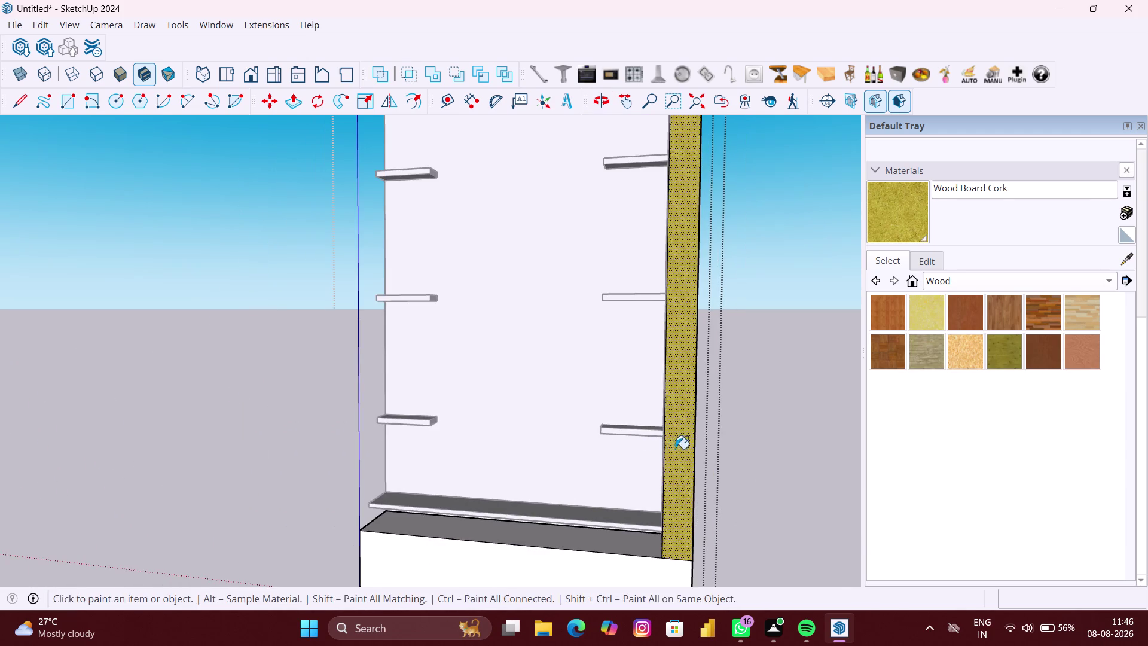
middle_drag(675, 448, 425, 442)
scroll(up, 3)
click(557, 443)
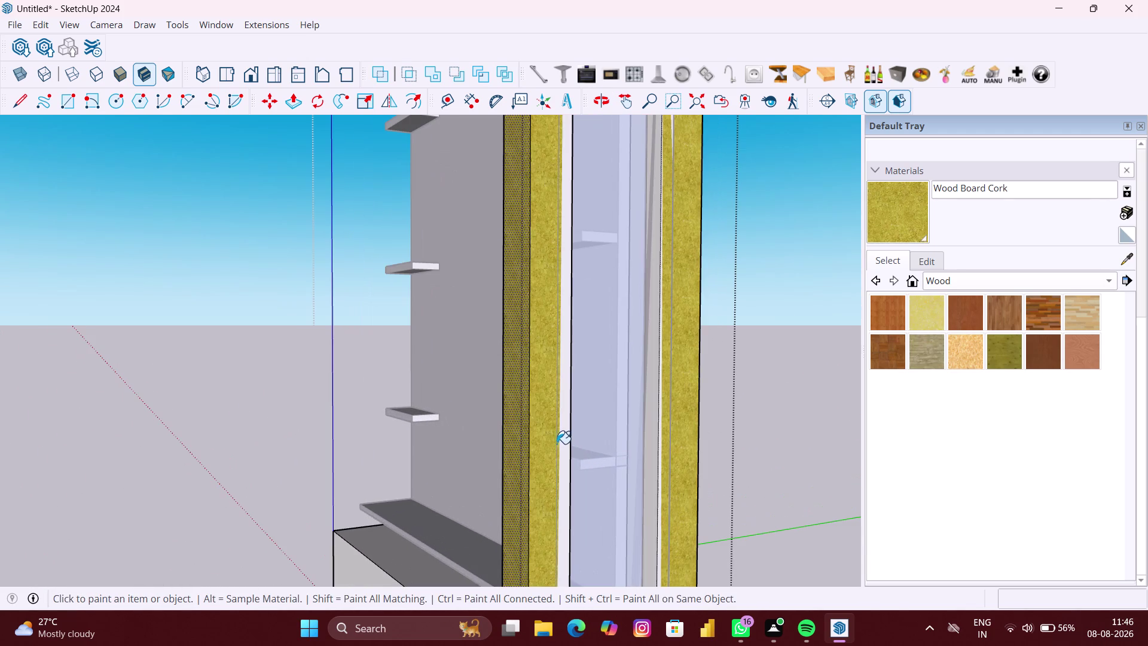
scroll(down, 3)
Paint the lower section beside the base with cork.
middle_drag(683, 444, 554, 441)
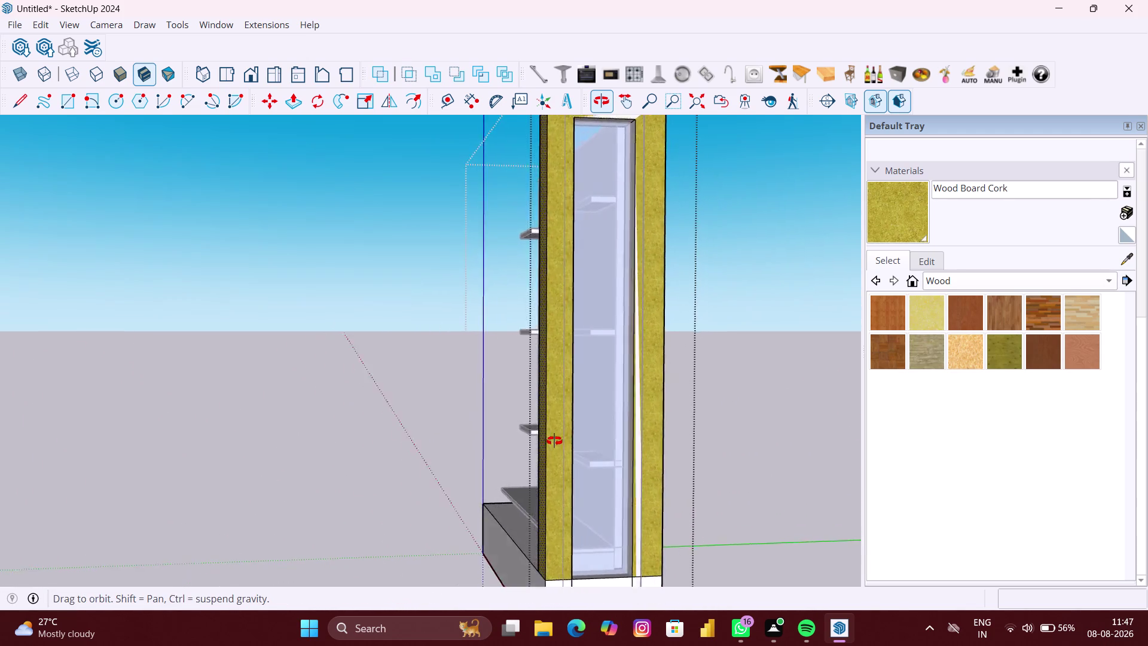
middle_drag(554, 440, 537, 439)
scroll(down, 3)
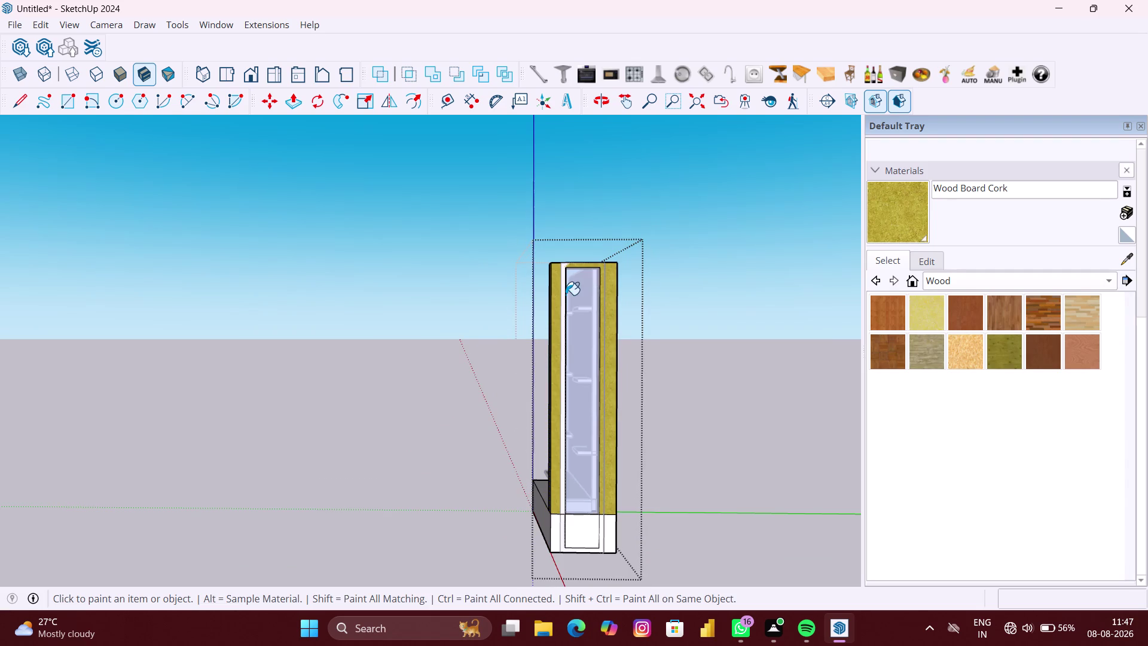
scroll(down, 3)
scroll(down, 3)
scroll(down, 3)
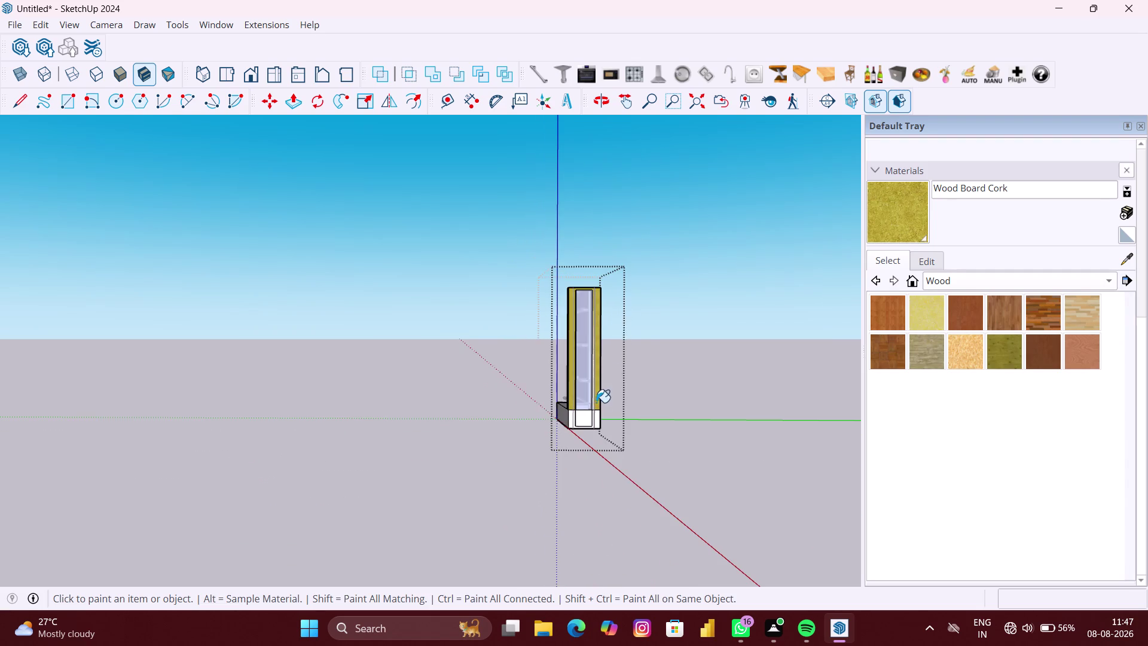
scroll(up, 3)
scroll(up, 3)
scroll(up, 3)
scroll(up, 3)
scroll(up, 3)
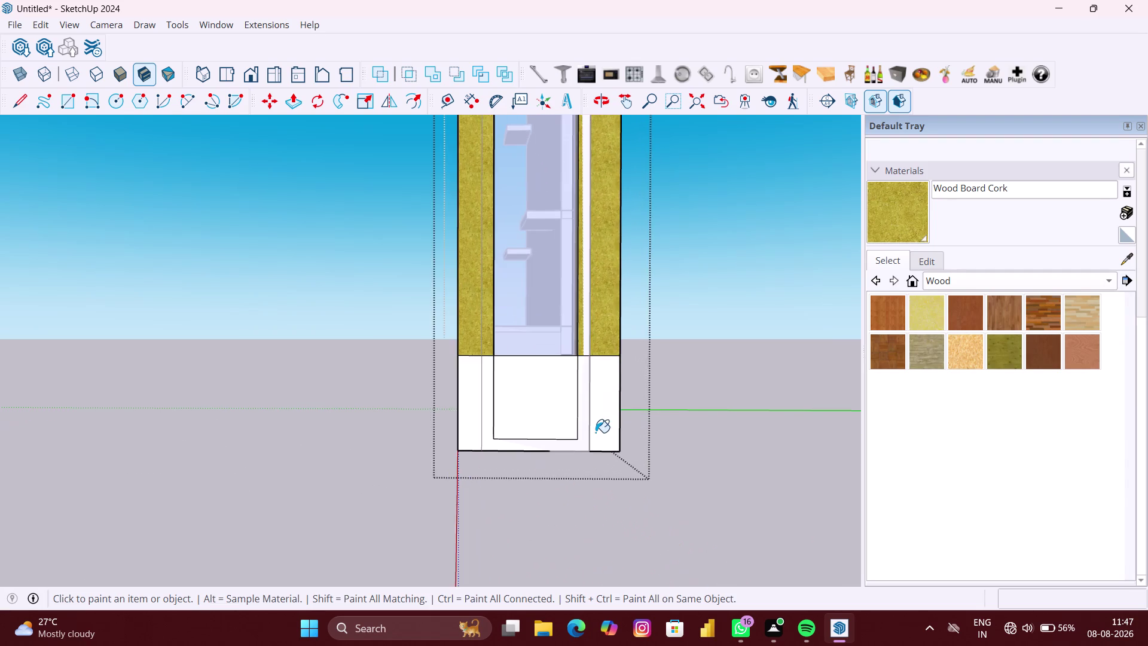
scroll(up, 3)
click(599, 426)
scroll(down, 3)
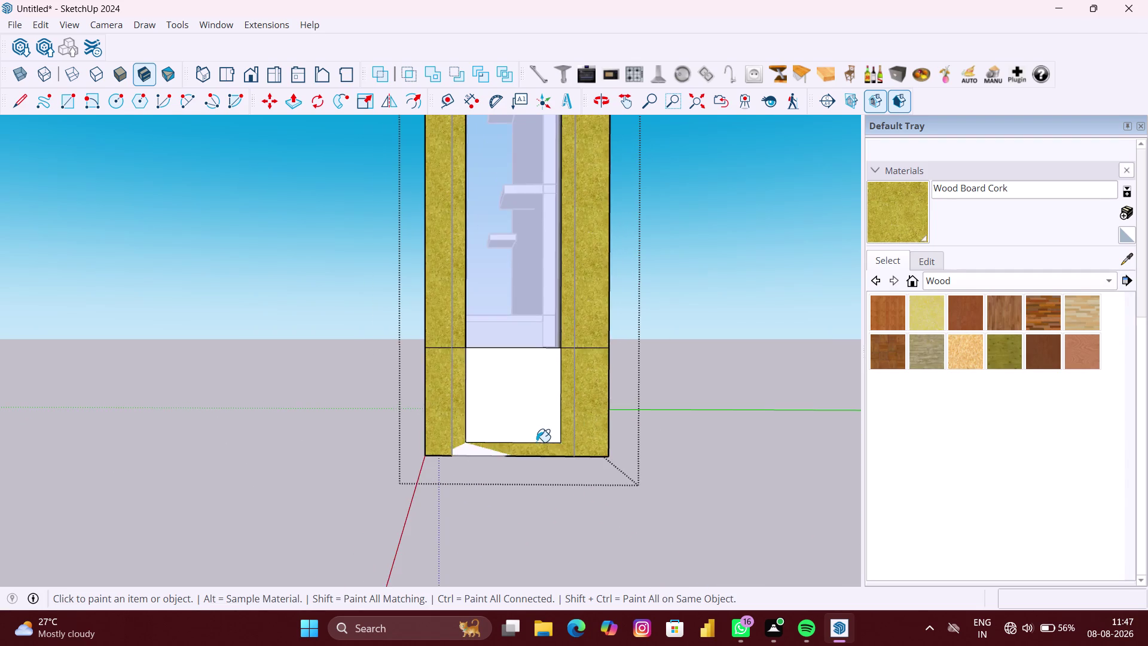
scroll(down, 3)
scroll(down, 3)
Choose the Translucent Glass Blue material.
key(space)
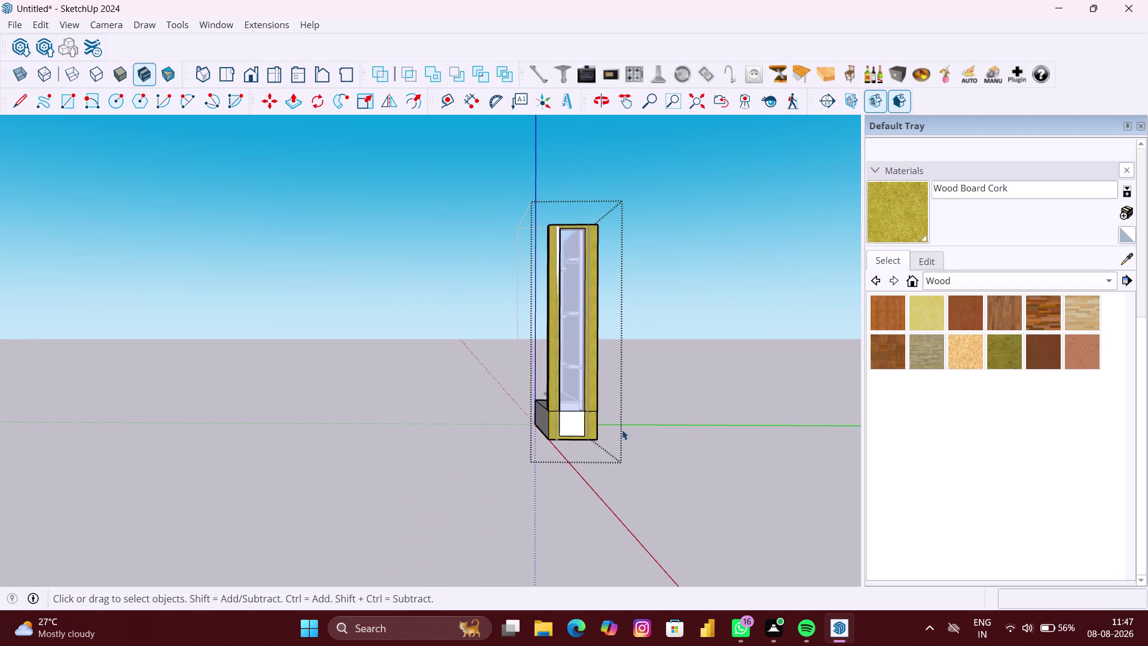
click(1127, 258)
click(576, 367)
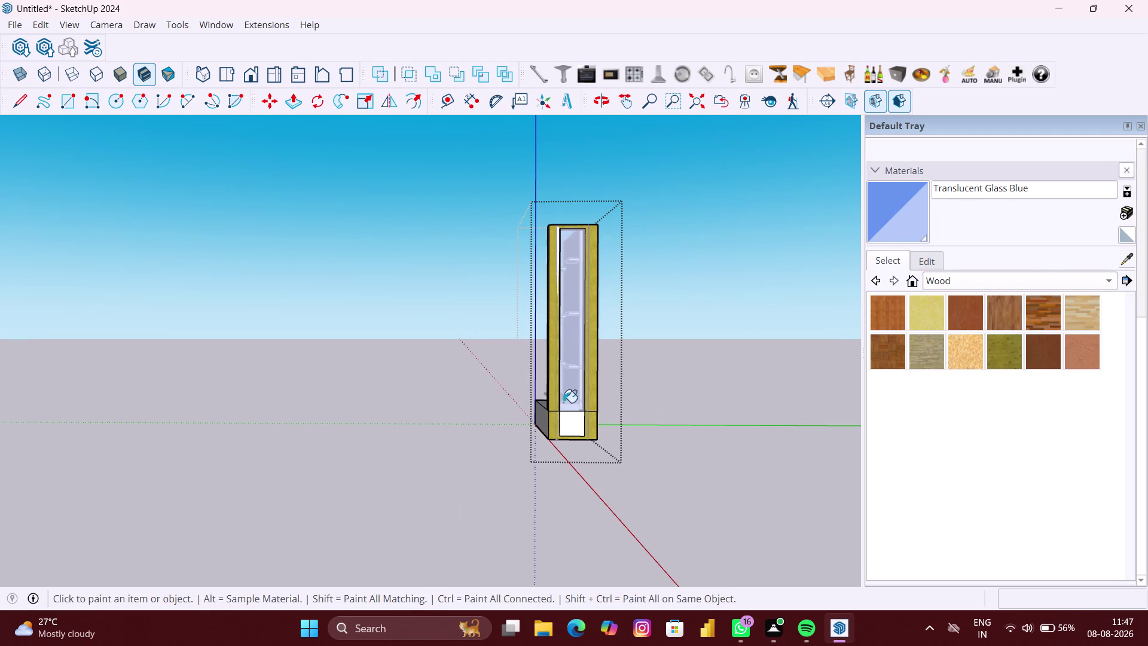
Paint the lower inner panel with Translucent Glass Blue.
scroll(up, 3)
click(576, 393)
scroll(down, 3)
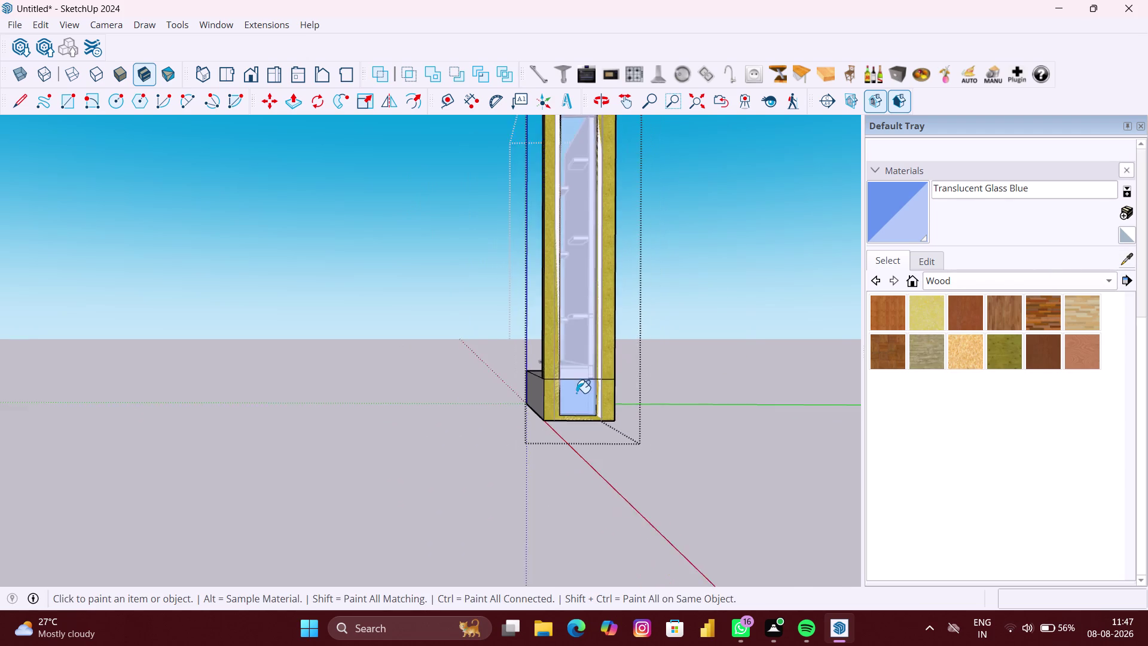
scroll(down, 3)
click(581, 355)
scroll(down, 3)
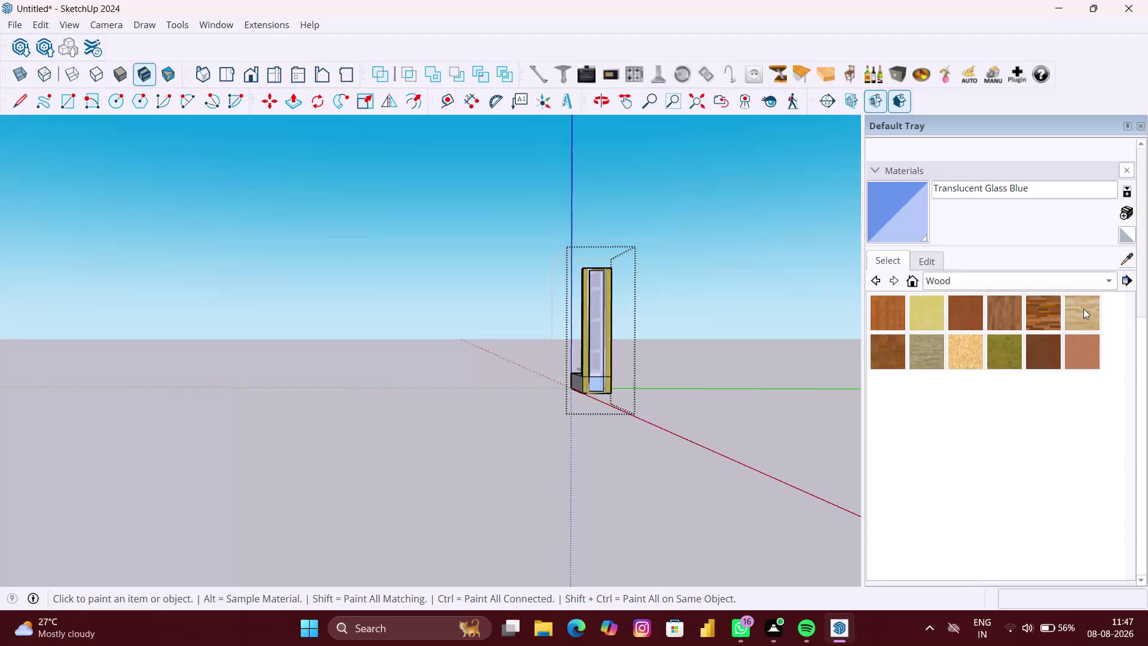
middle_drag(670, 389, 705, 487)
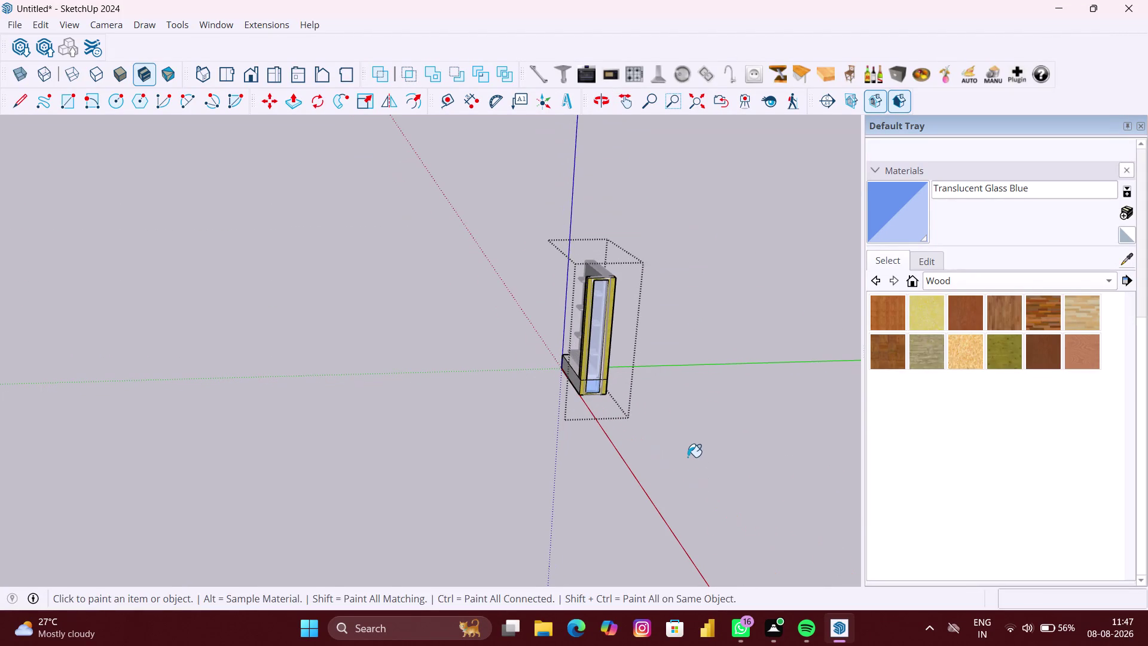
Inside the side unit group, select the lower glass face and delete it.
key(space)
click(688, 457)
scroll(up, 3)
middle_drag(618, 417, 580, 389)
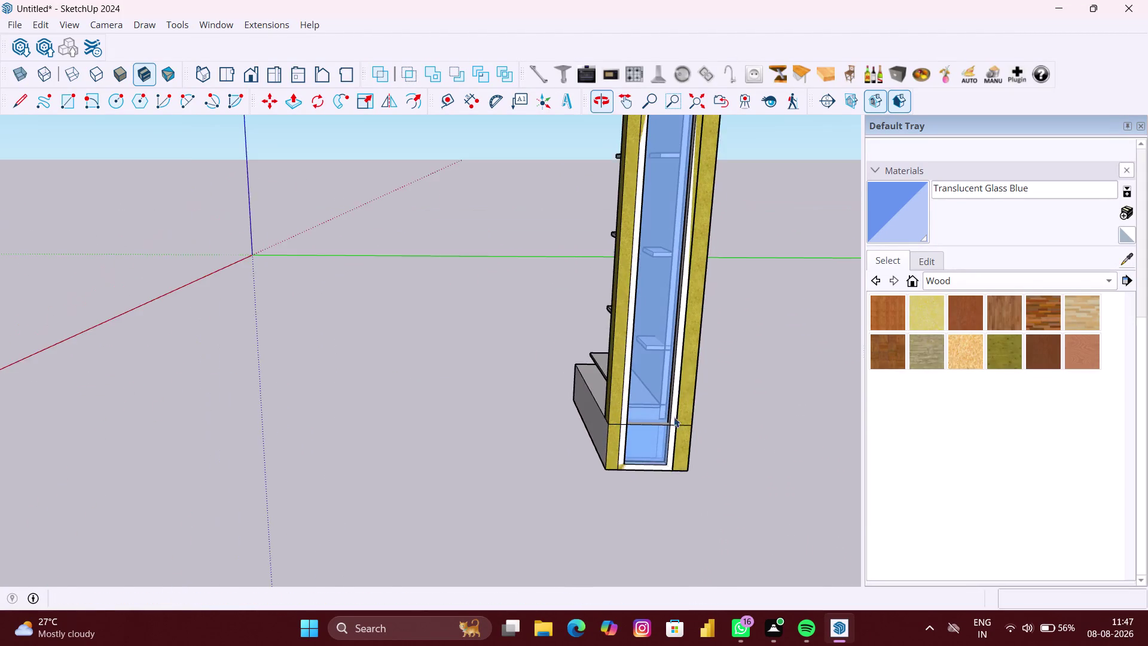
scroll(up, 3)
click(589, 405)
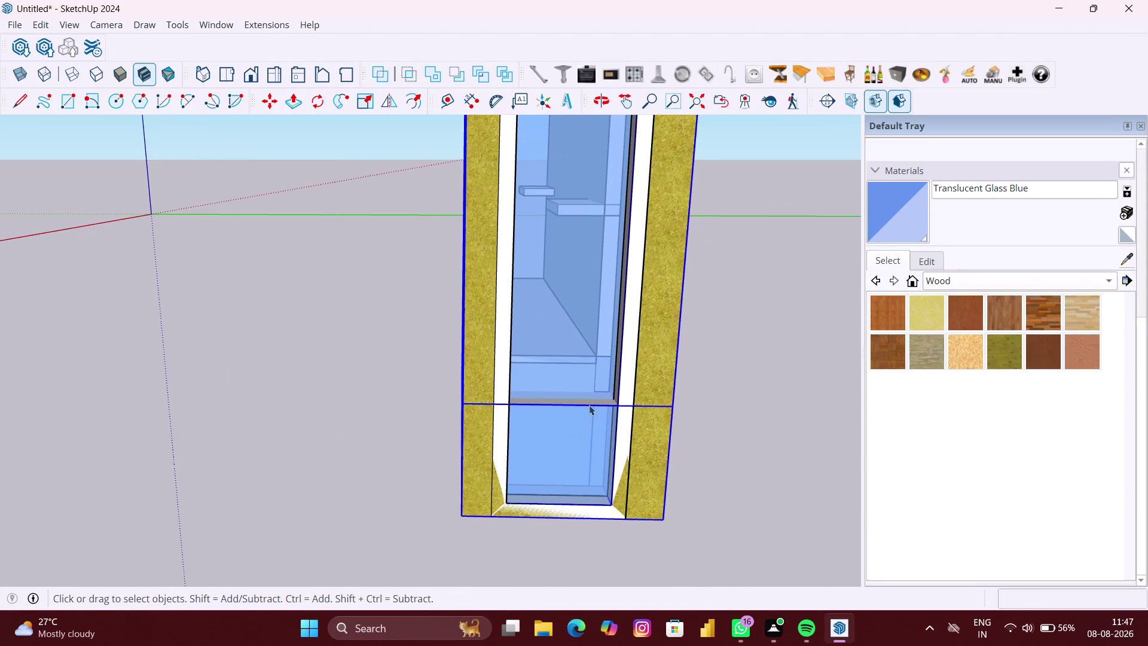
double_click(589, 405)
click(589, 405)
double_click(589, 405)
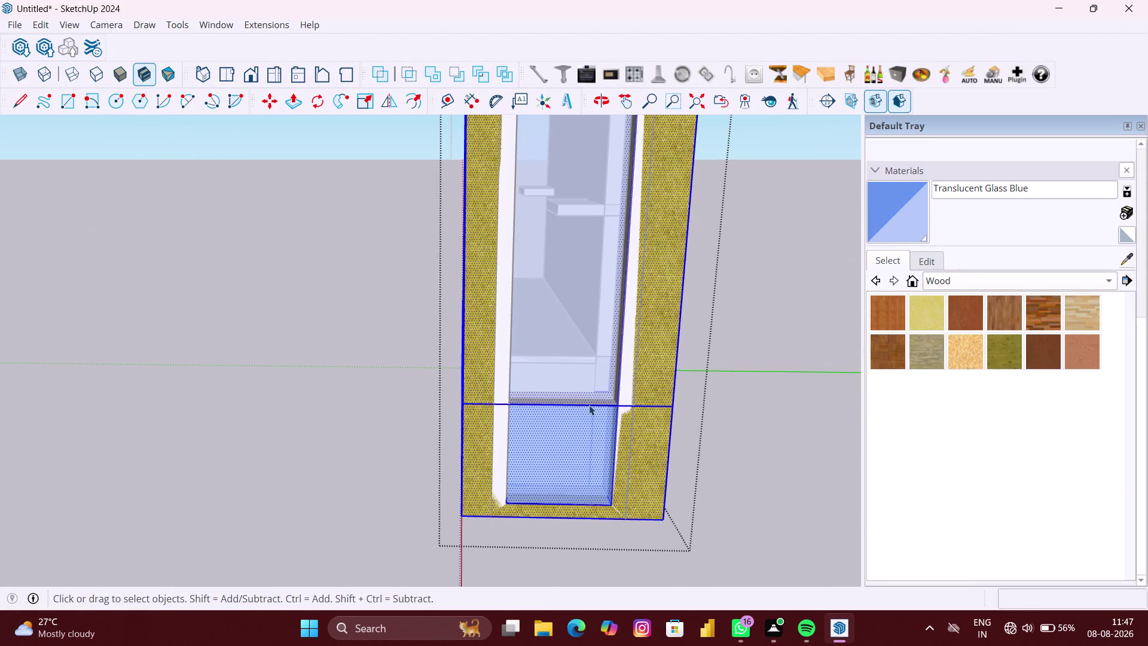
key(Delete)
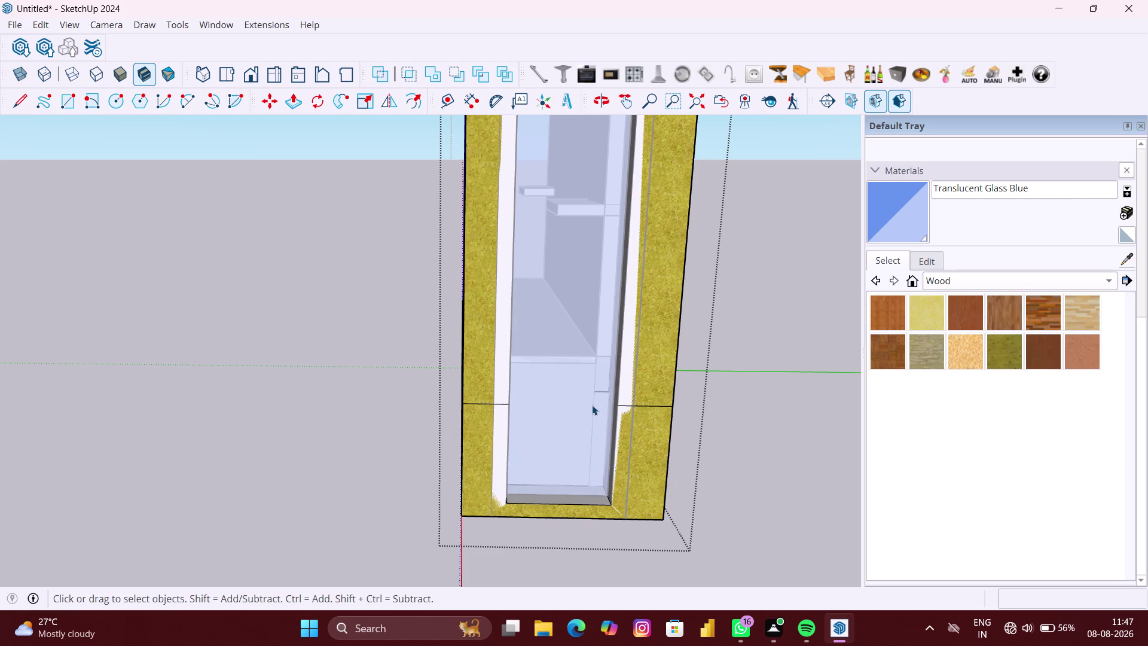
Select and delete the remaining lower faces and strips beside the base.
scroll(down, 3)
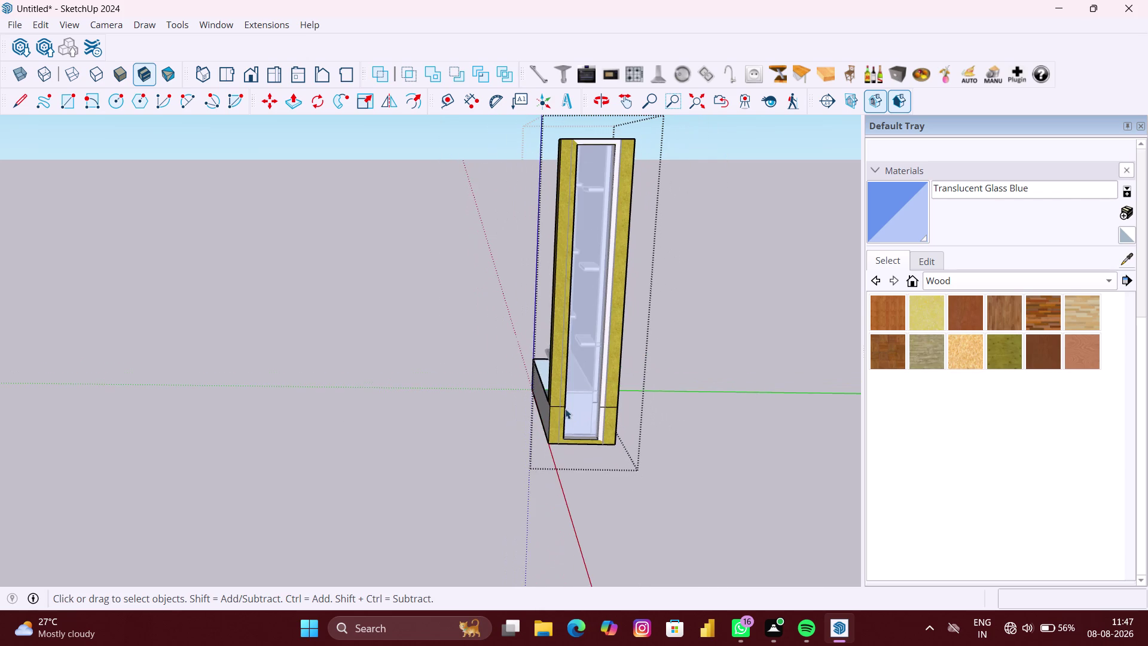
scroll(up, 3)
click(555, 406)
key(Delete)
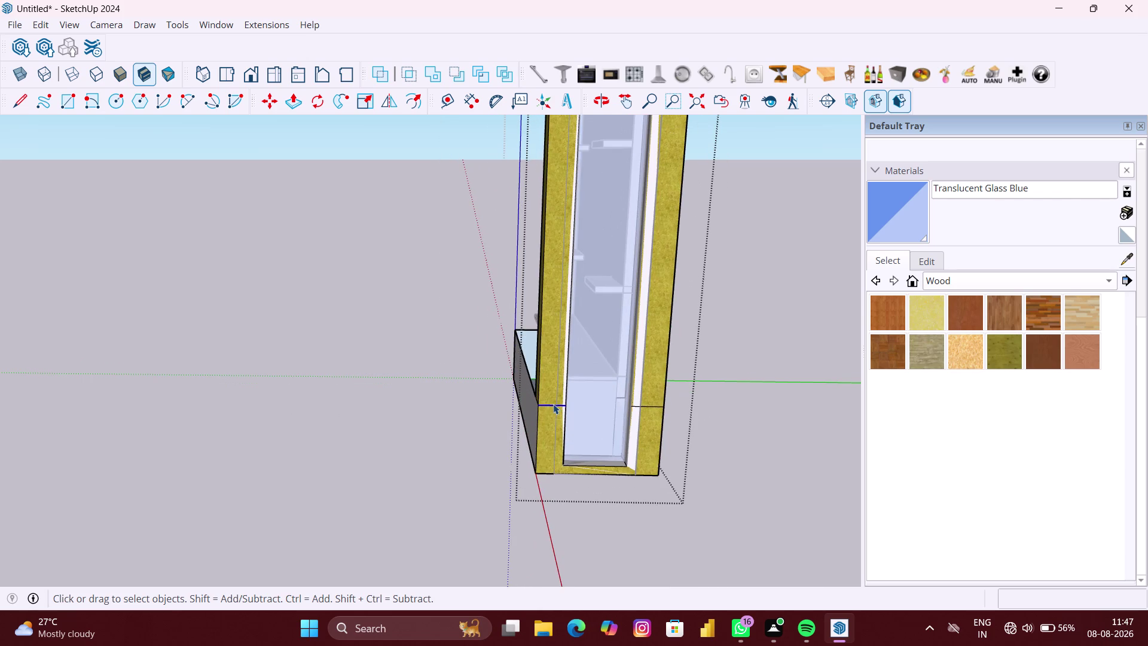
click(646, 404)
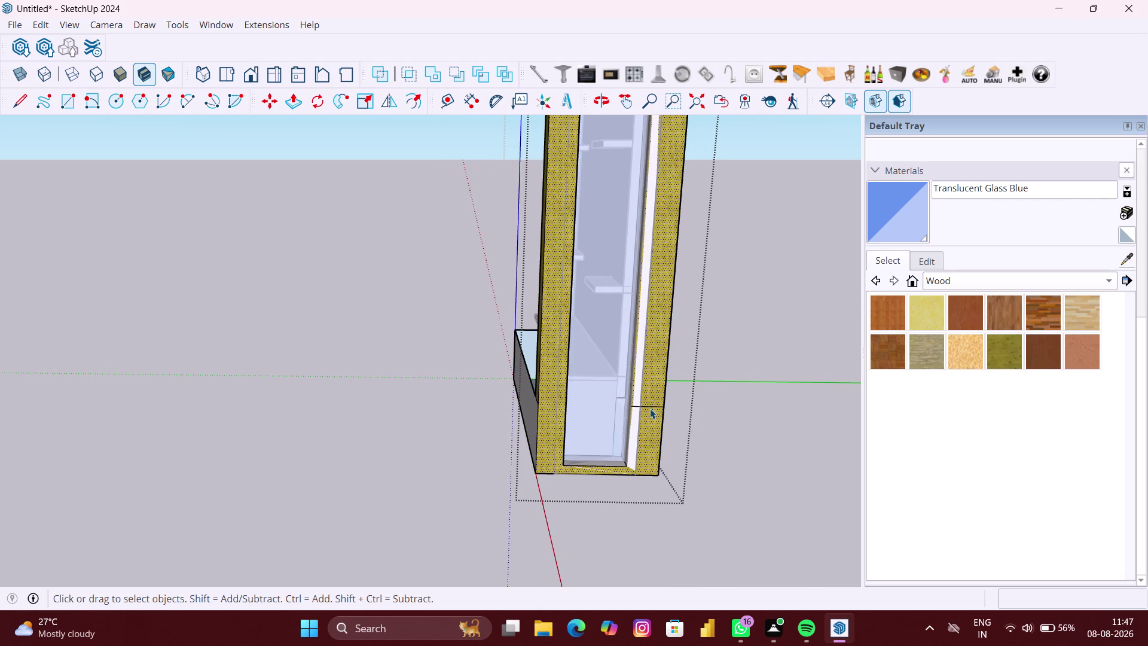
click(649, 409)
key(Delete)
Orbit to the base, select its front face, then undo the change.
scroll(down, 3)
middle_drag(558, 418, 791, 414)
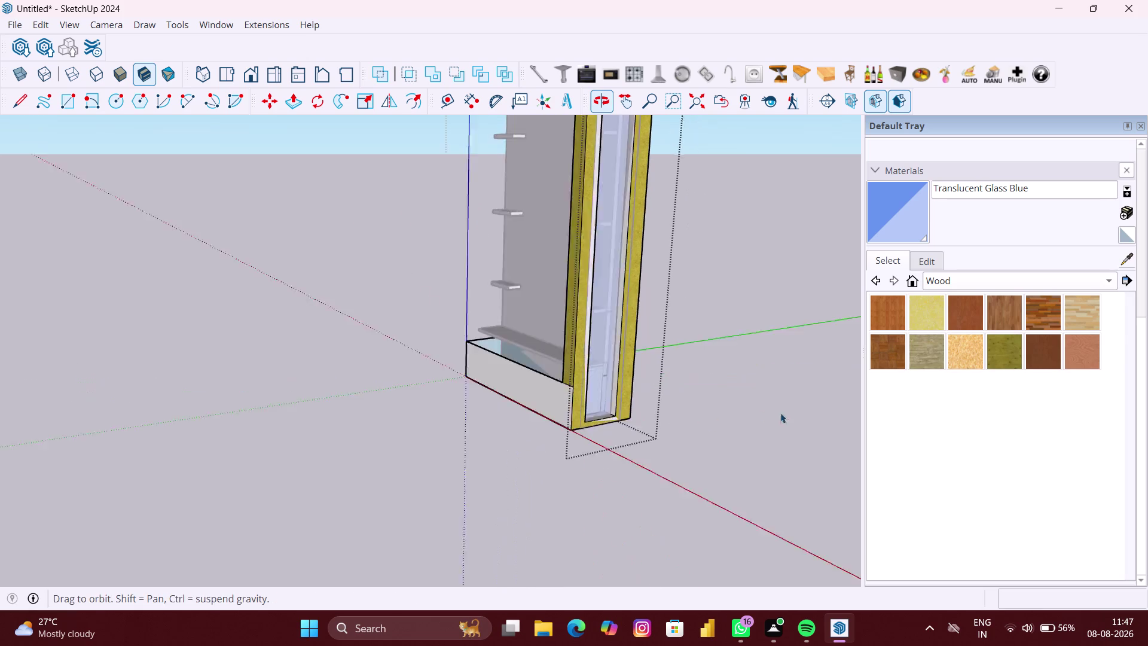
scroll(up, 3)
click(534, 353)
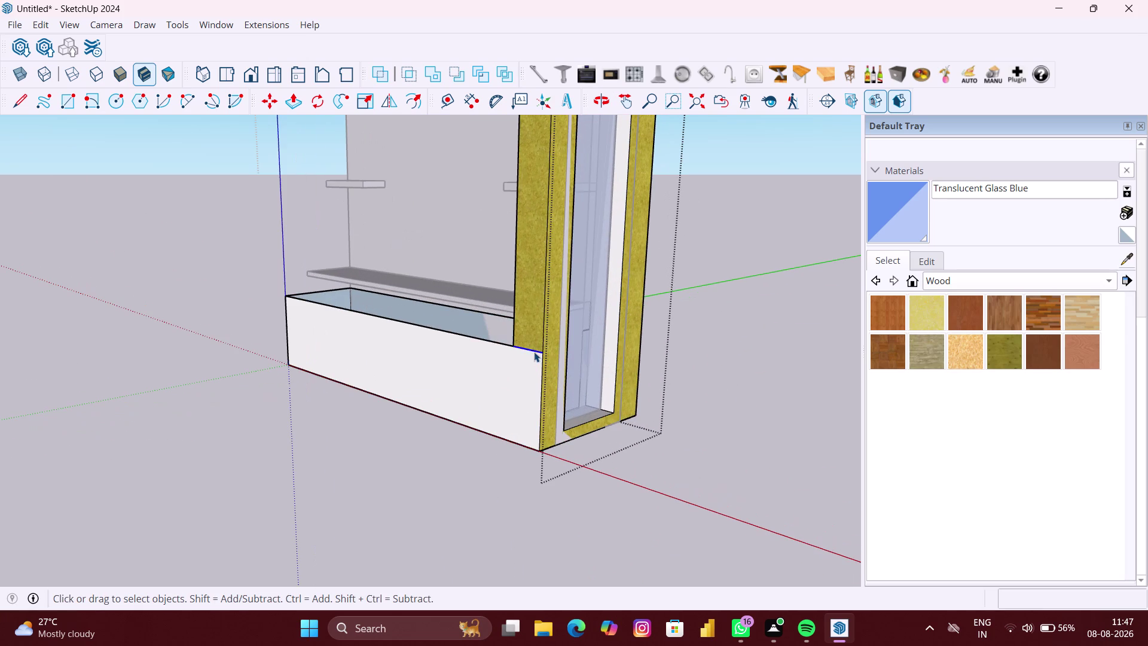
key(Delete)
scroll(down, 3)
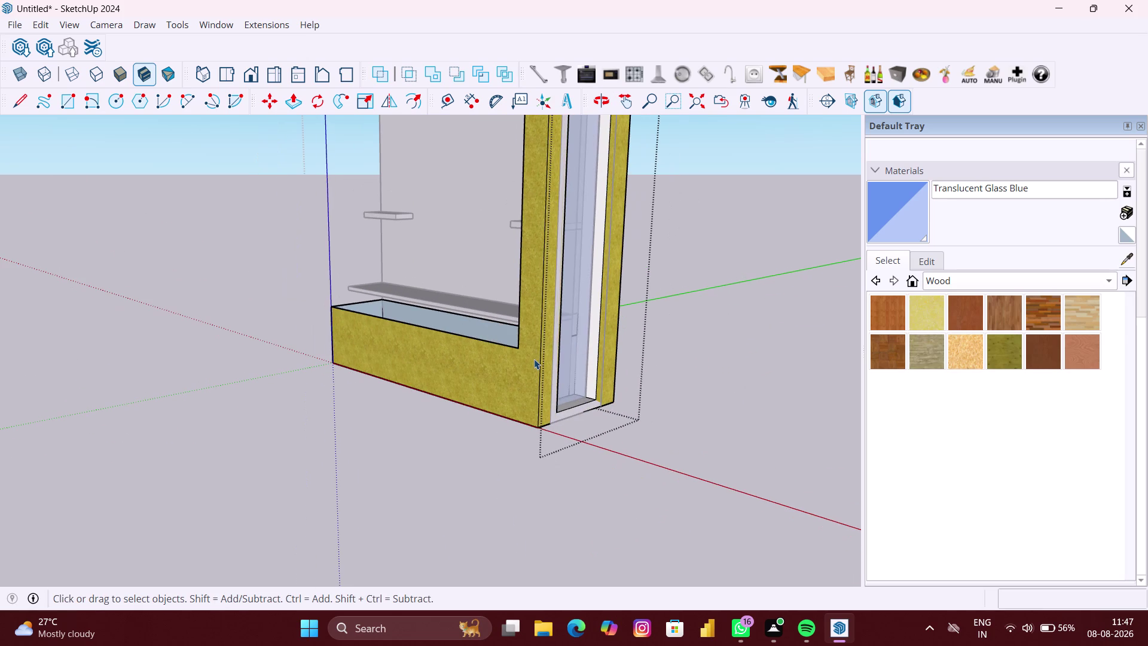
key(ctrl+z)
Paint the cabinet base front with Wood Board Cork.
scroll(down, 3)
middle_drag(531, 353, 566, 354)
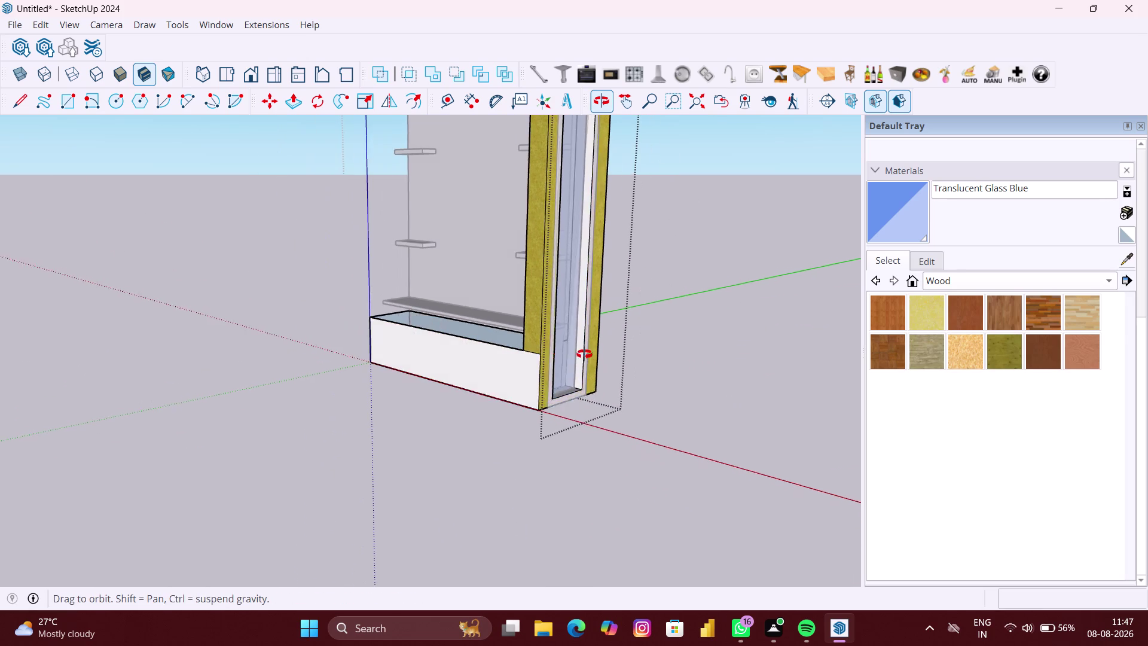
middle_drag(567, 354, 724, 354)
scroll(up, 3)
scroll(up, 3)
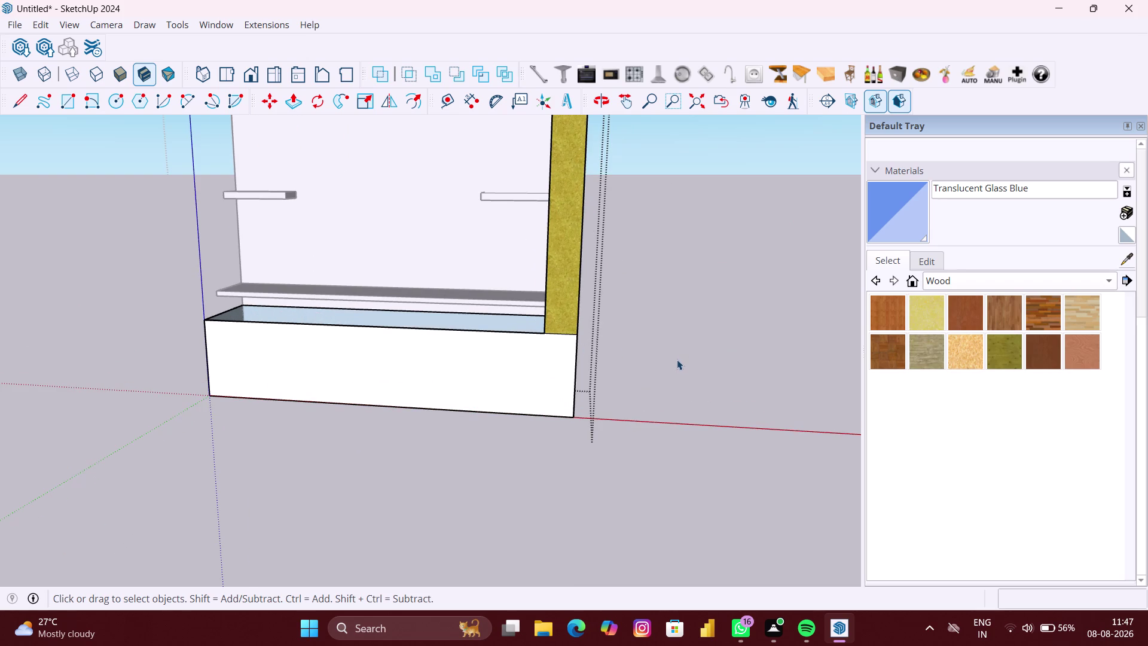
scroll(down, 3)
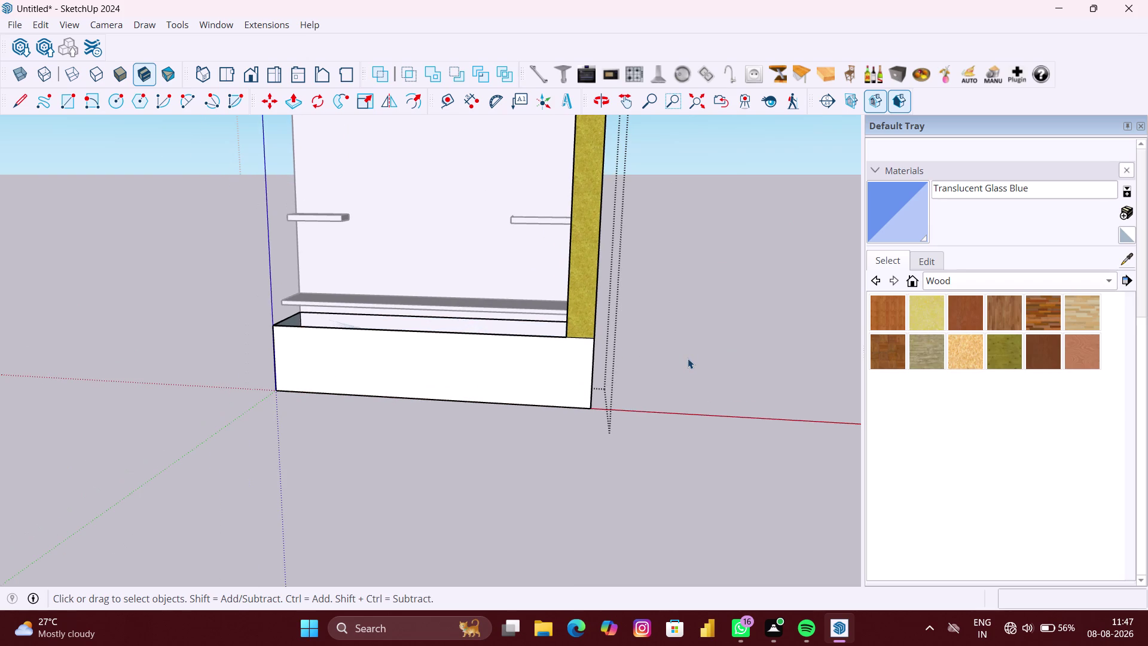
middle_drag(687, 358, 701, 360)
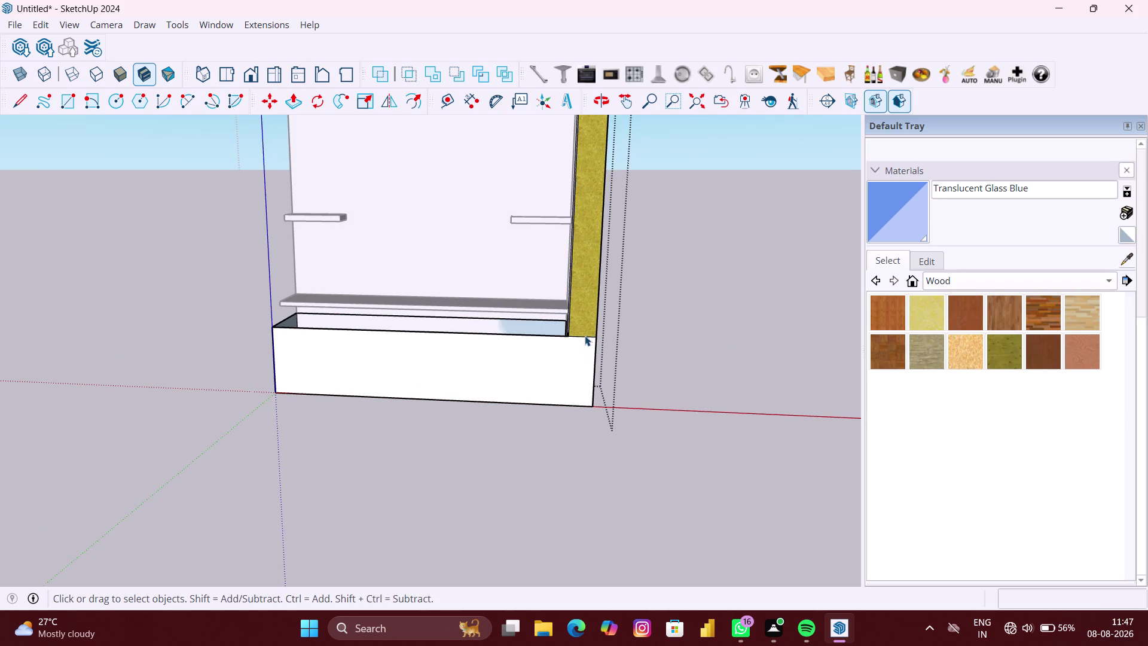
click(584, 335)
key(Delete)
key(l)
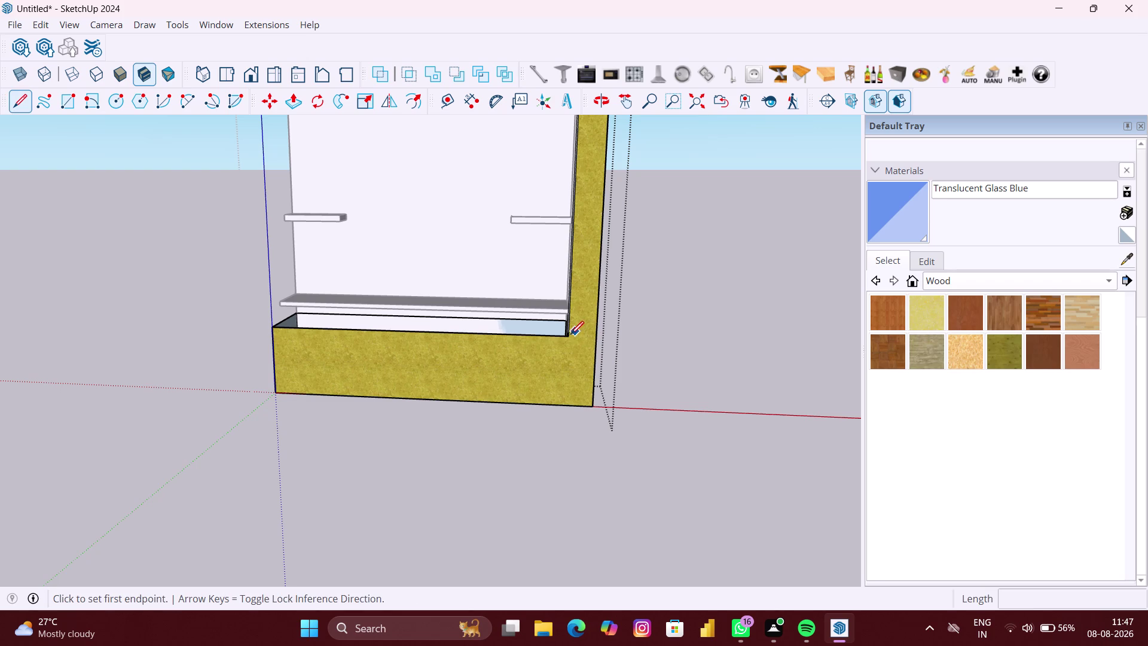
Draw a vertical edge on the base front, then undo back to remove the cork paint.
click(567, 339)
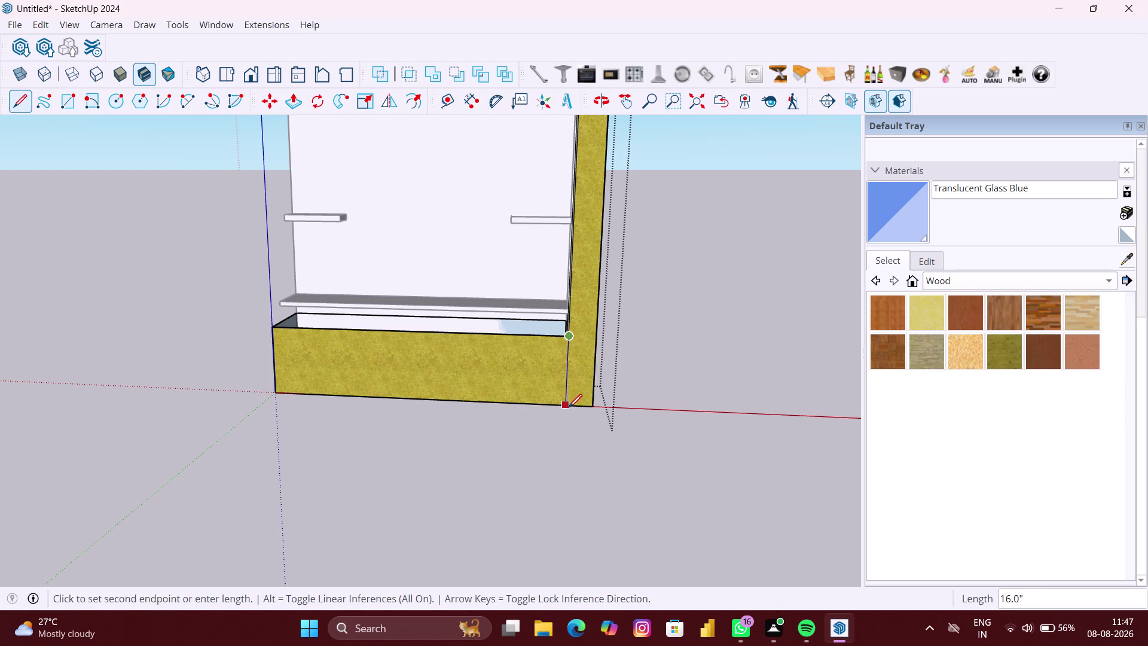
click(569, 407)
key(space)
click(532, 396)
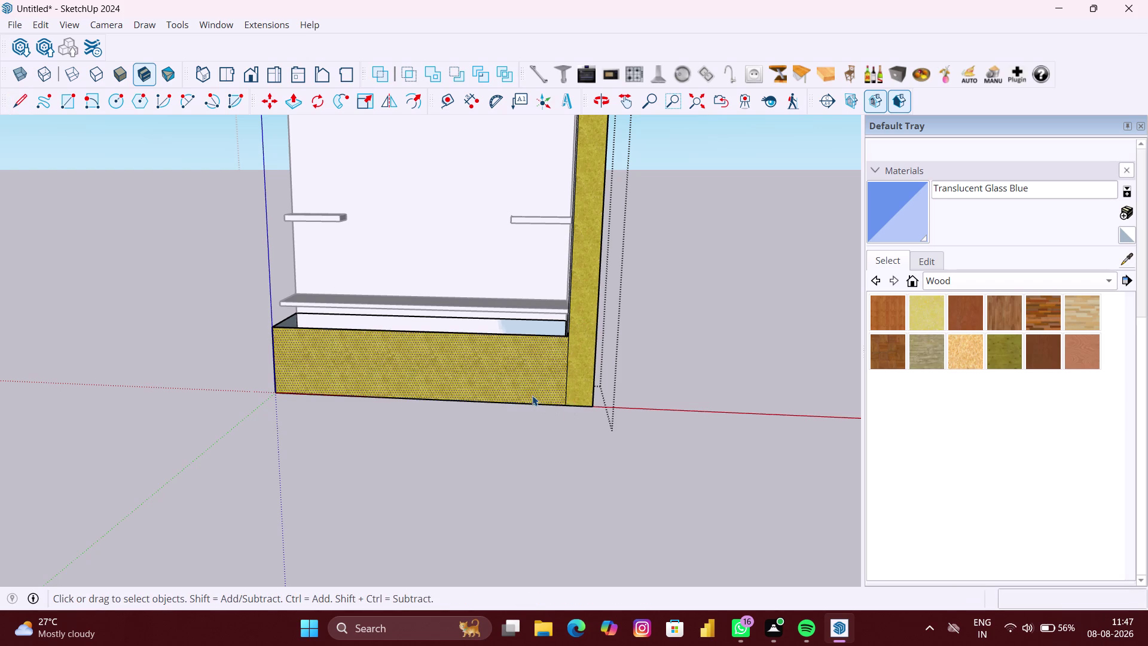
scroll(down, 3)
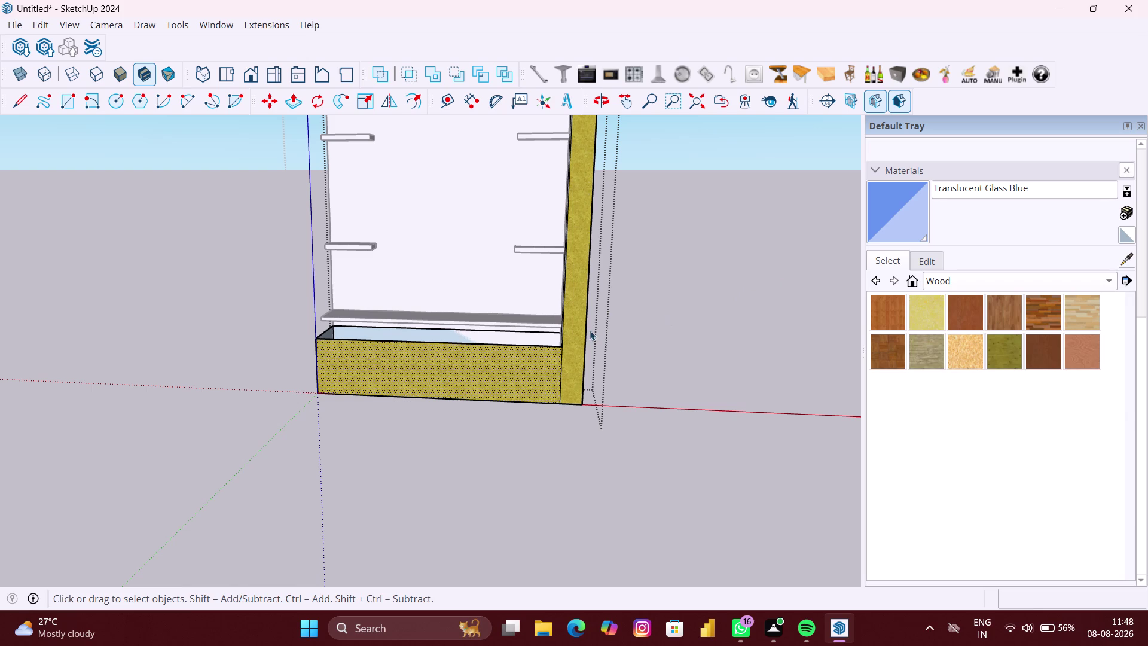
key(ctrl+z)
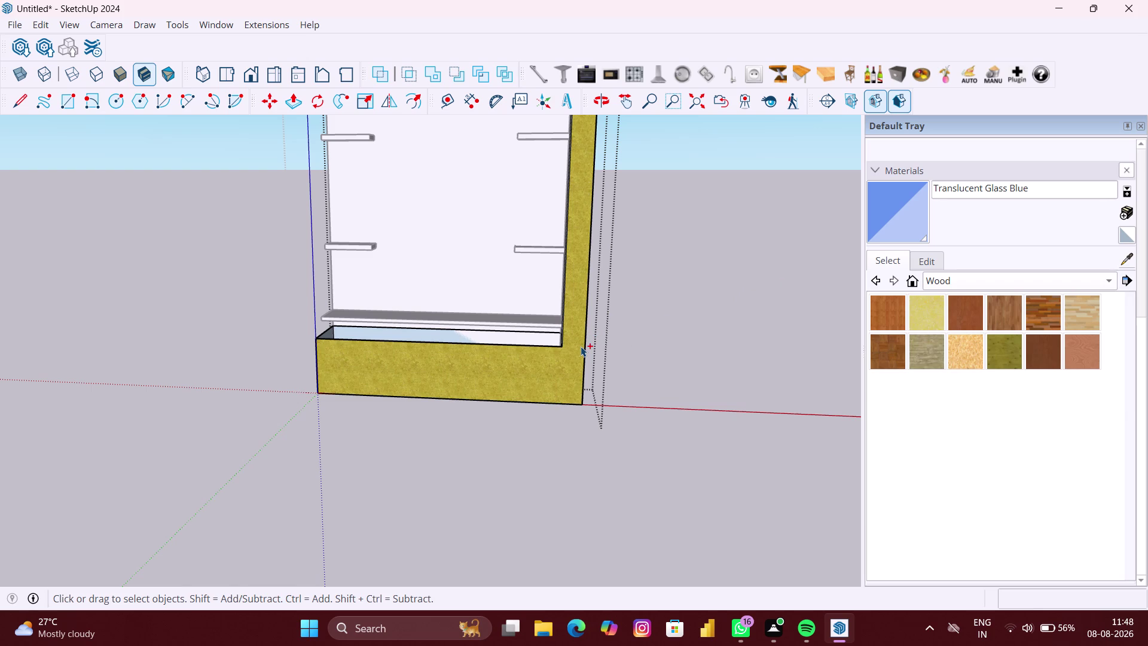
key(ctrl+z)
key(ctrl+z)
Redraw the vertical edge on the base front below the side panel's inner corner.
key(l)
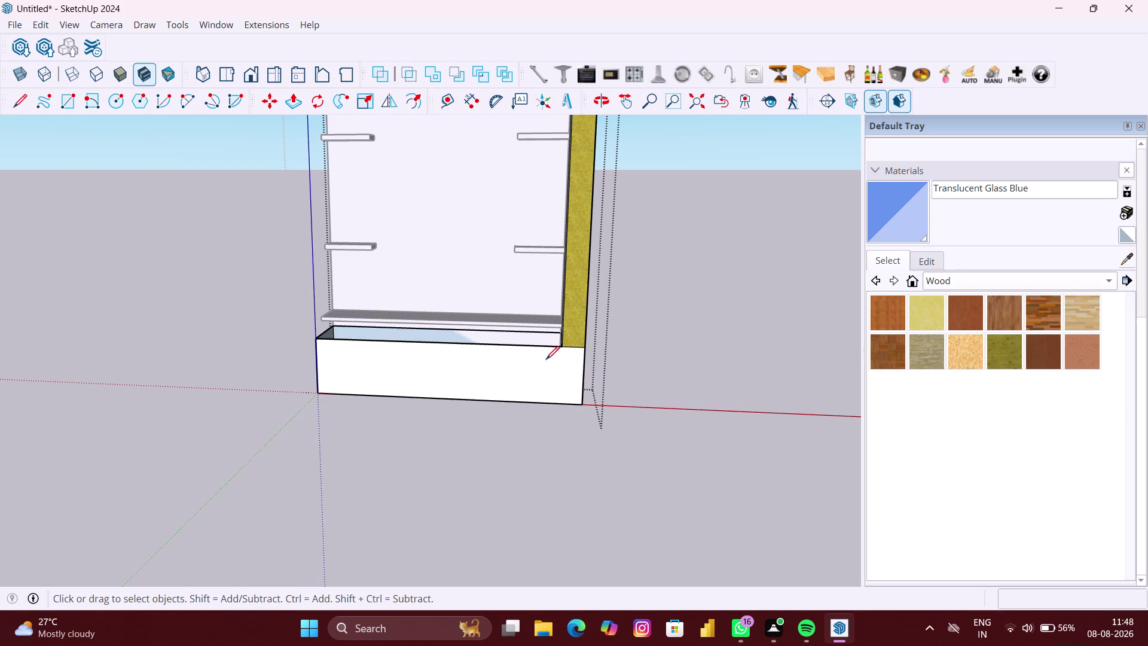
click(561, 348)
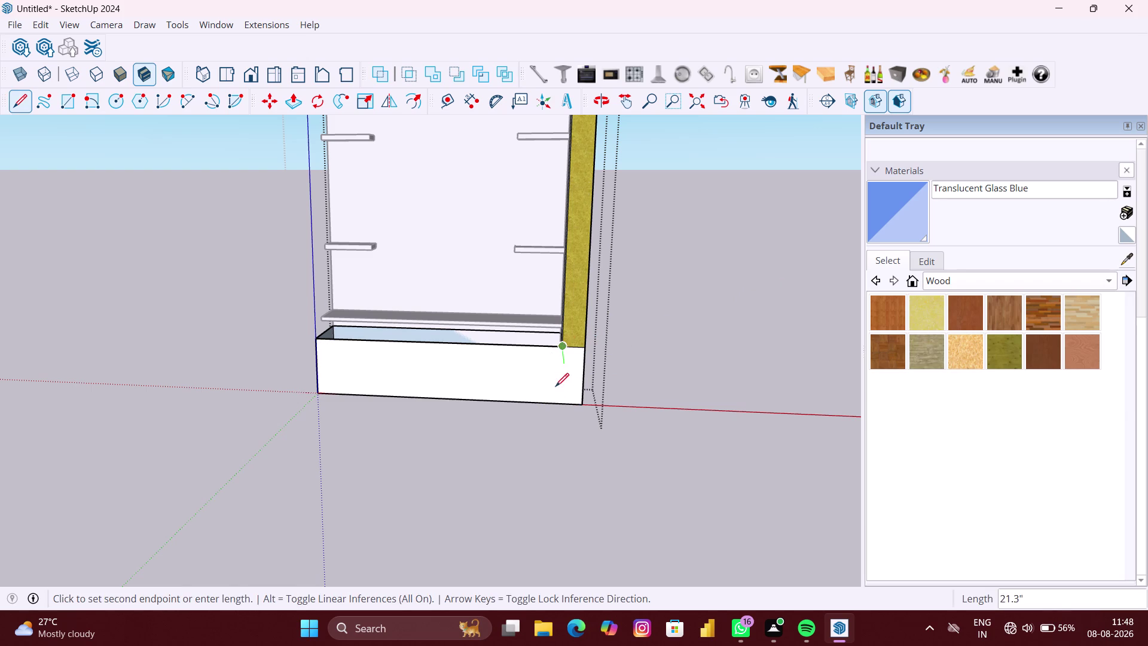
click(559, 407)
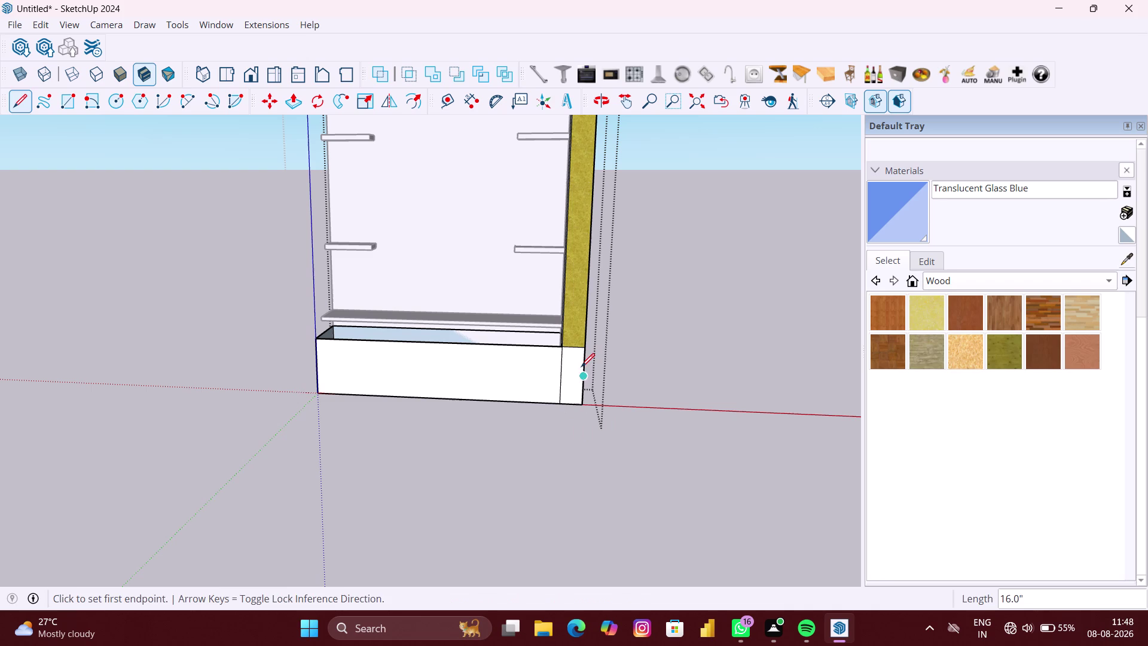
key(space)
click(575, 351)
click(575, 347)
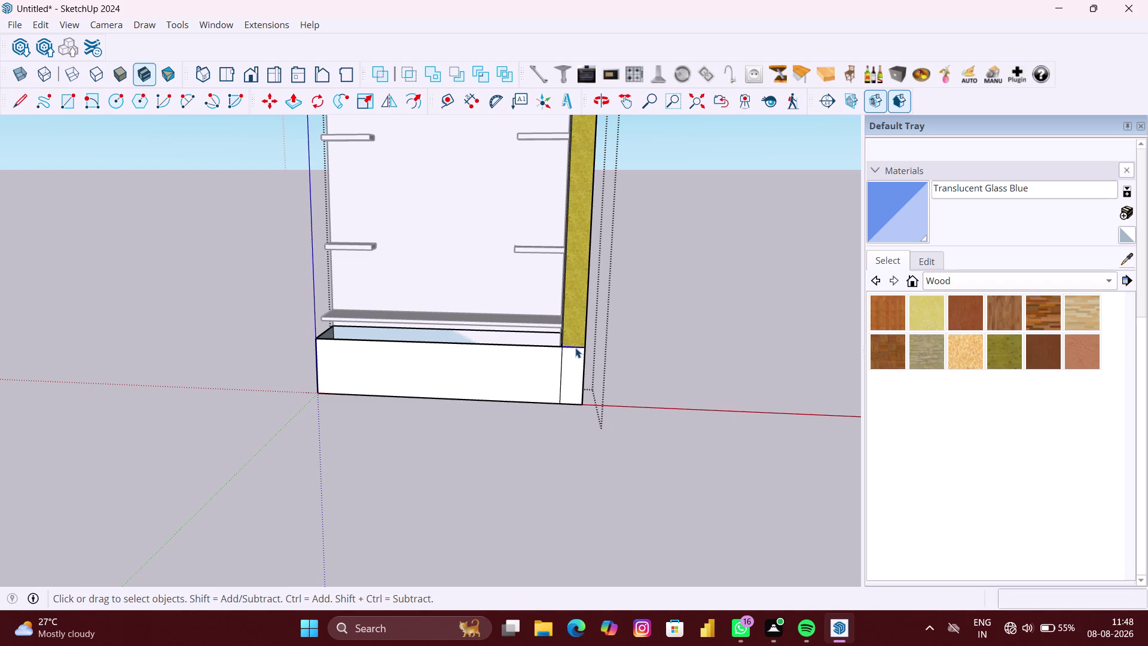
key(Delete)
scroll(down, 3)
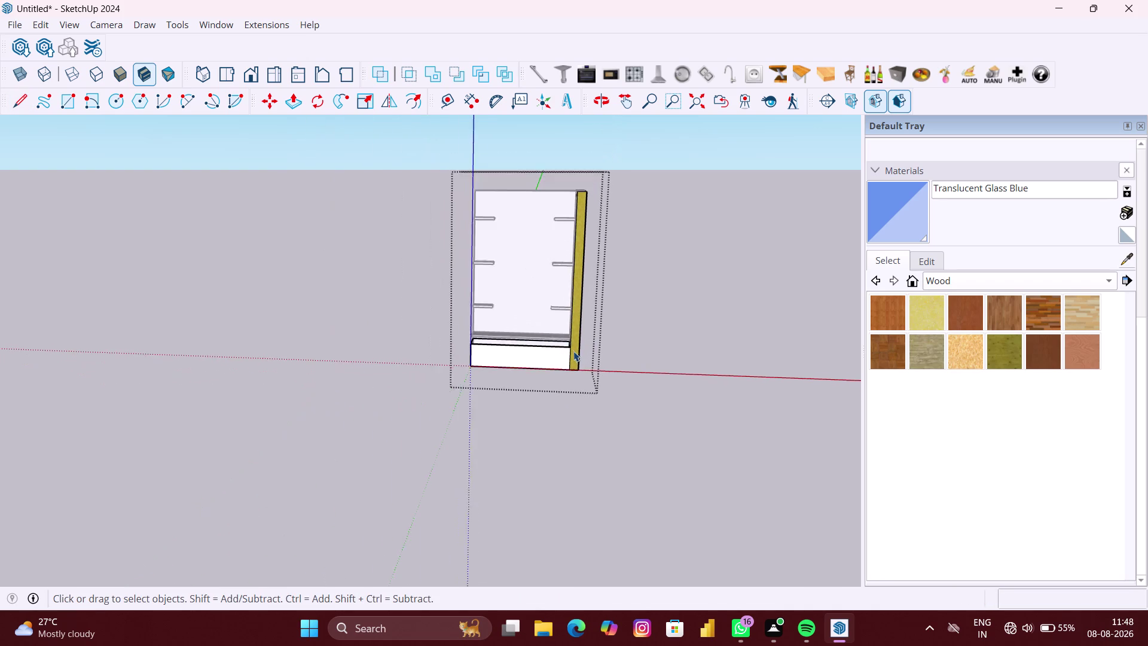
scroll(down, 3)
click(572, 405)
middle_drag(526, 374, 602, 364)
scroll(up, 3)
scroll(up, 3)
scroll(up, 3)
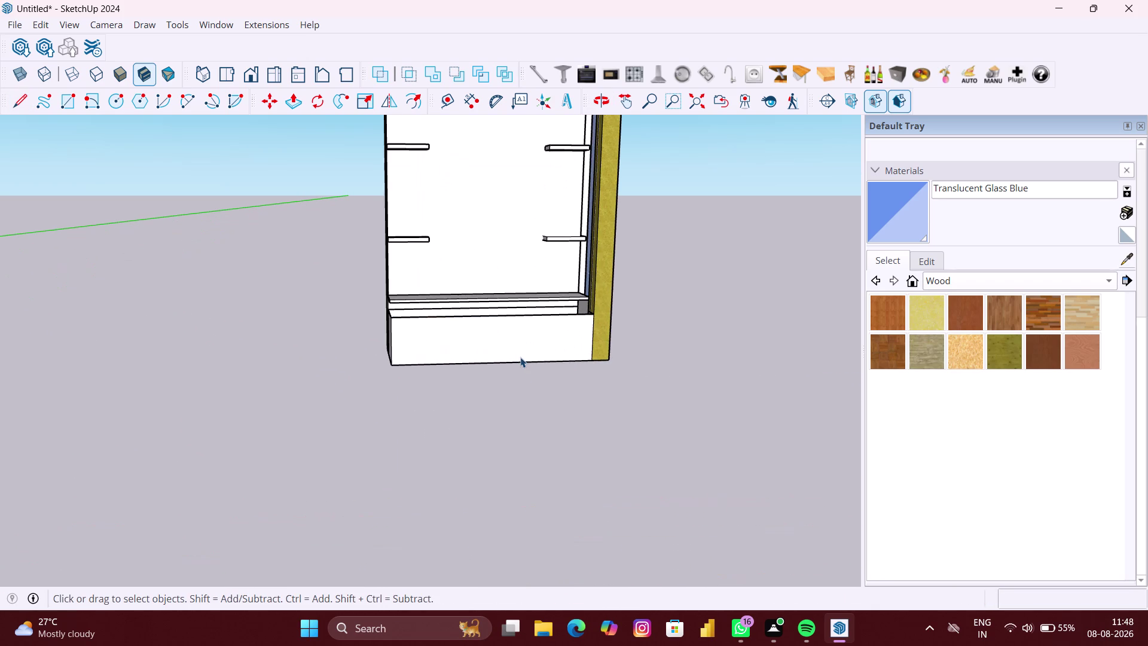
click(520, 358)
double_click(520, 360)
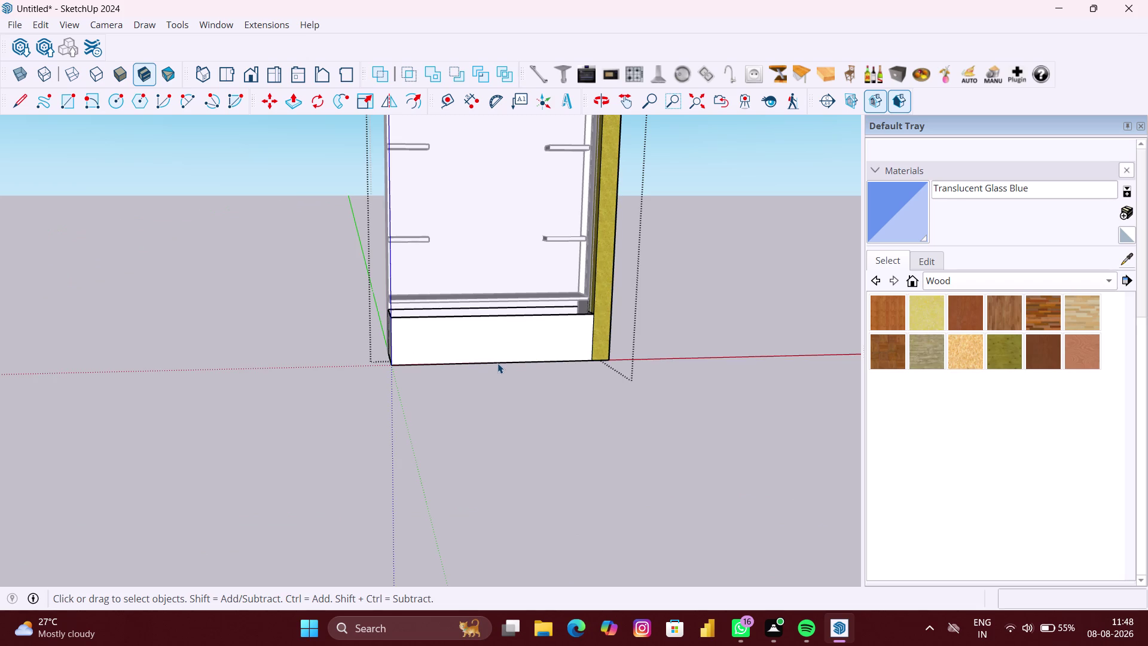
click(498, 363)
scroll(up, 3)
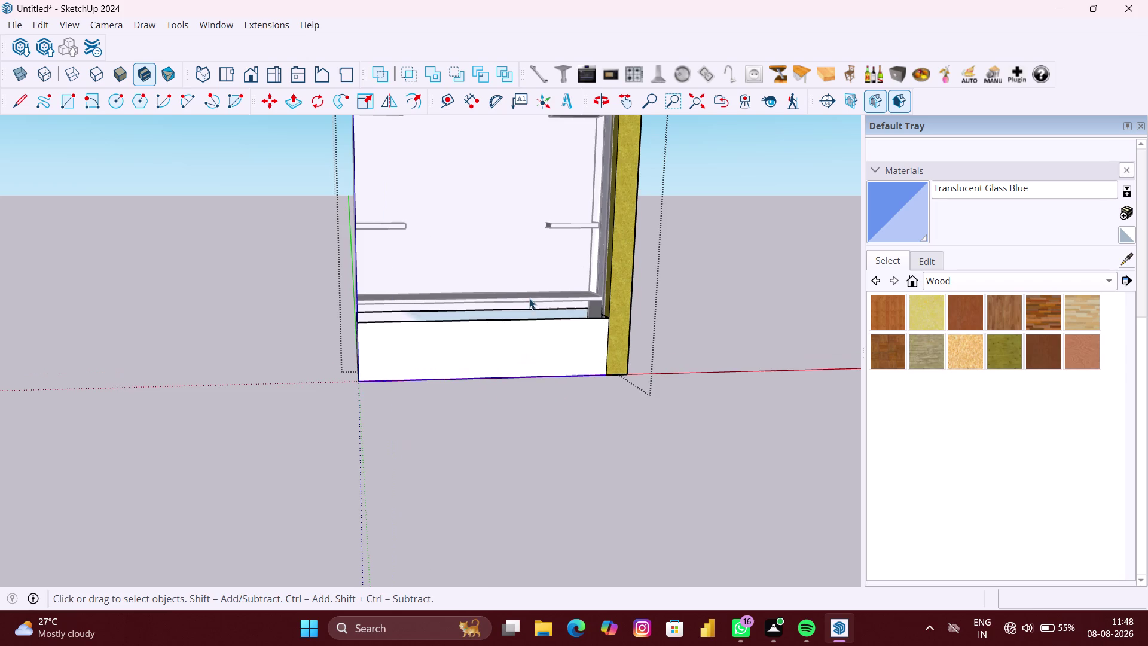
middle_drag(528, 313, 540, 400)
scroll(up, 3)
middle_drag(517, 373, 517, 326)
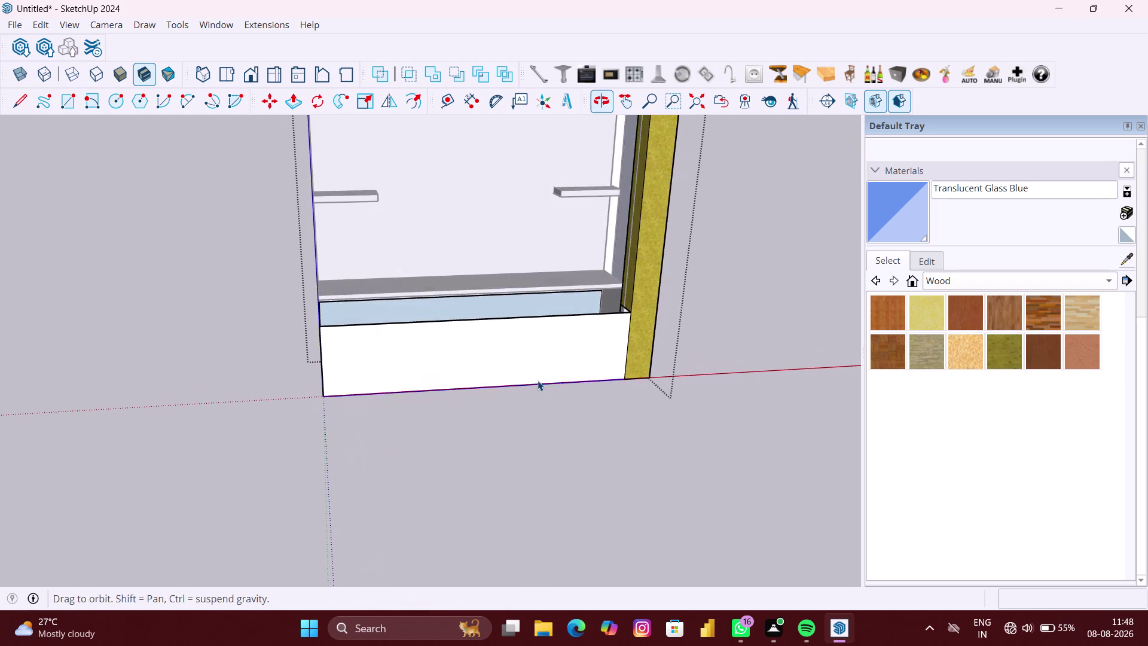
click(548, 454)
scroll(up, 3)
middle_drag(514, 414, 518, 326)
middle_drag(528, 408, 551, 353)
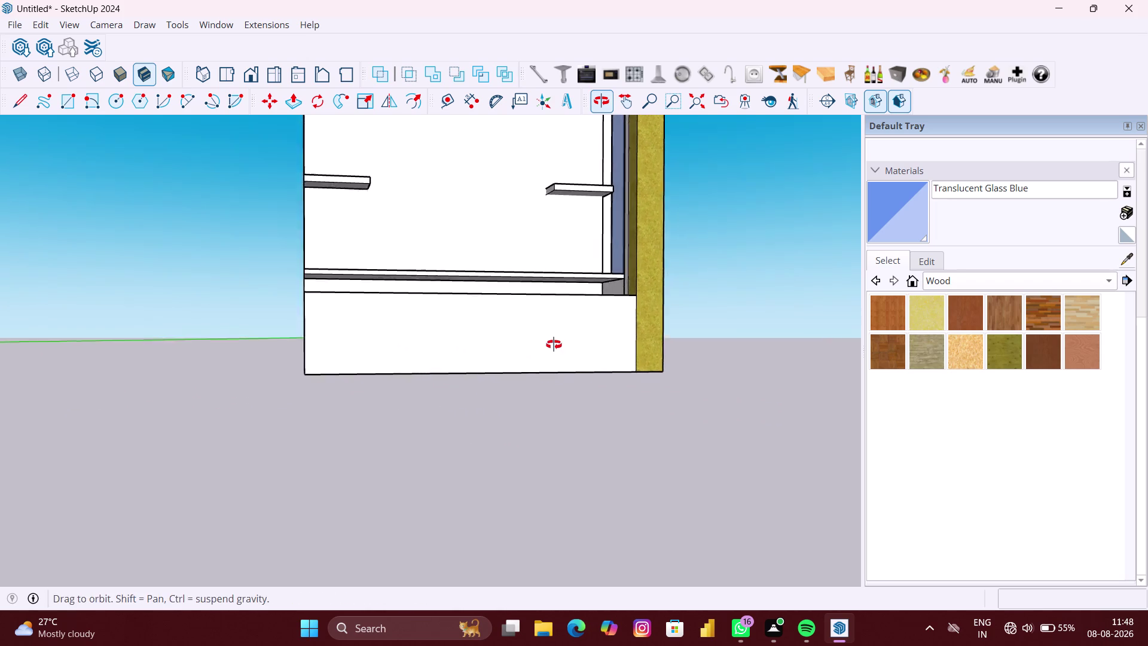
middle_drag(552, 353, 554, 343)
scroll(up, 3)
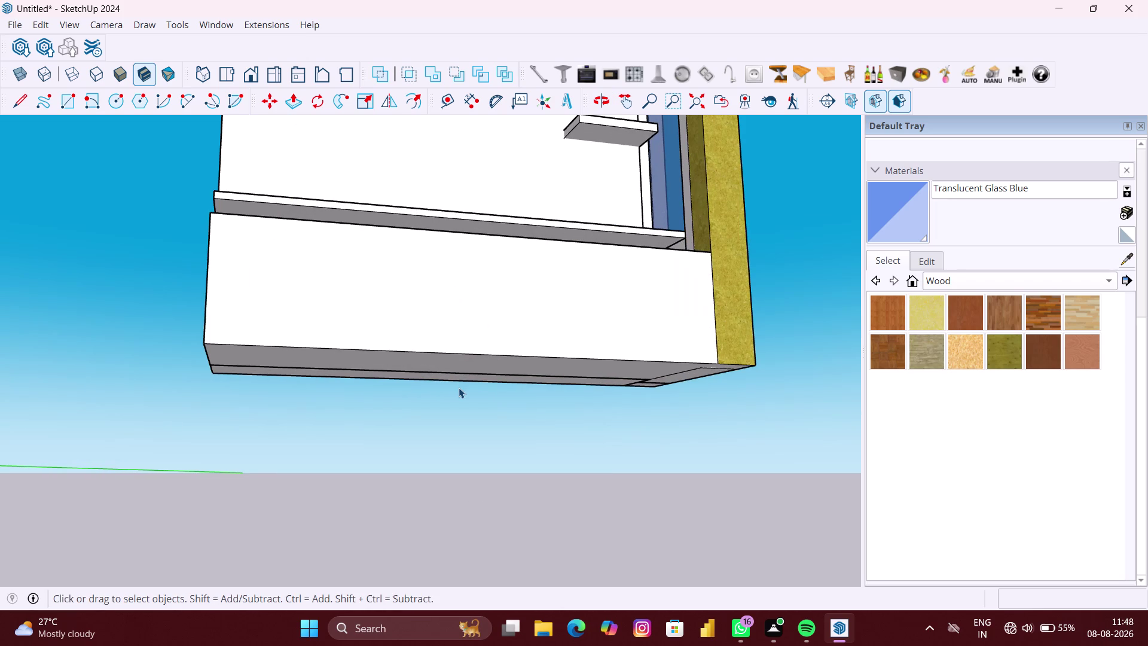
key(p)
scroll(up, 3)
key(space)
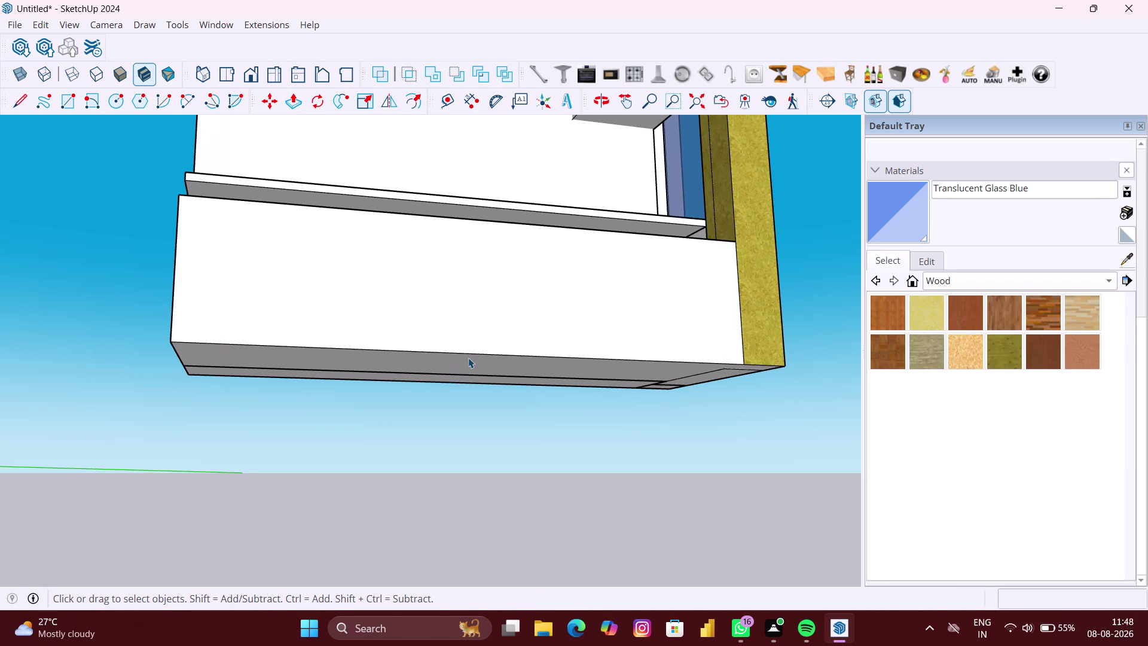
double_click(468, 356)
click(474, 360)
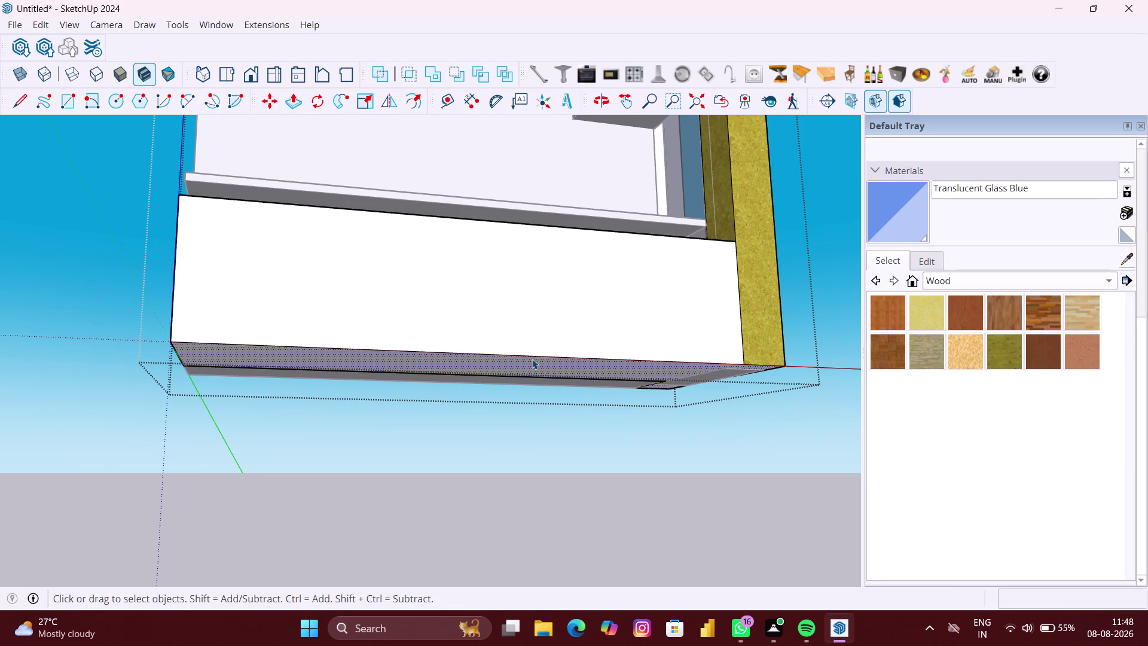
key(p)
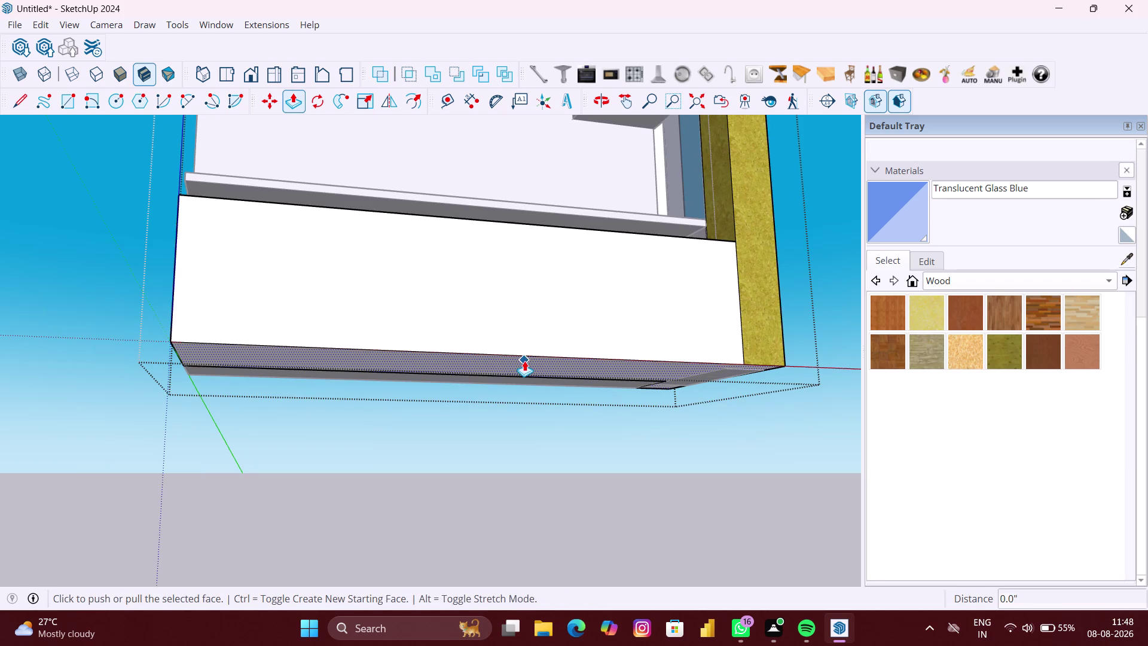
click(525, 360)
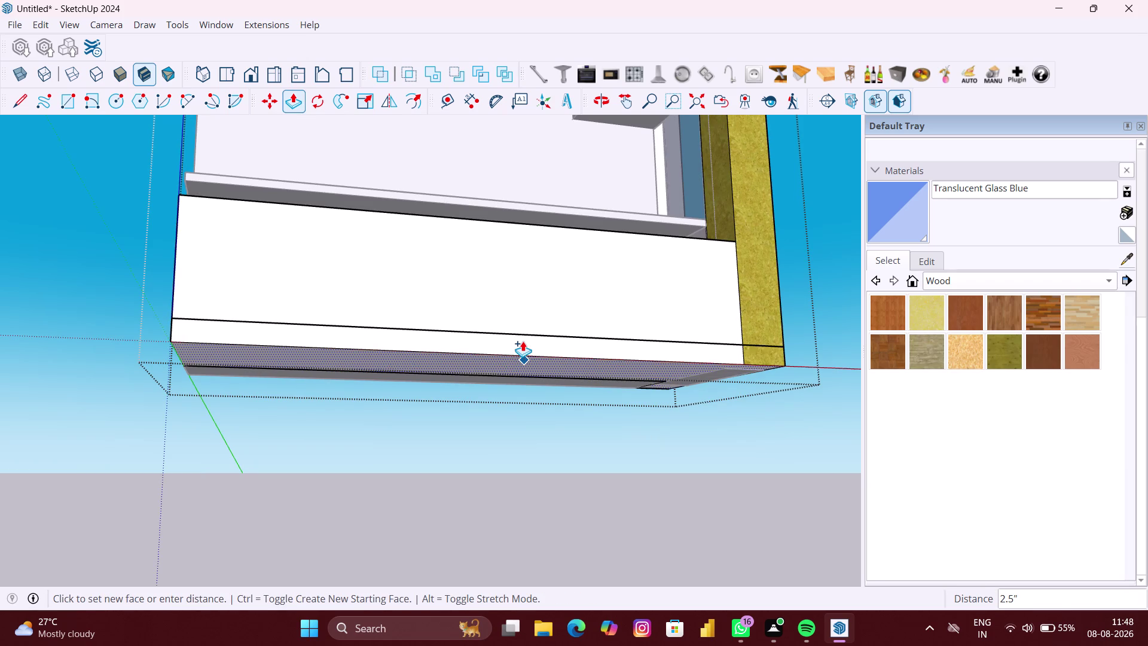
middle_drag(523, 341, 524, 481)
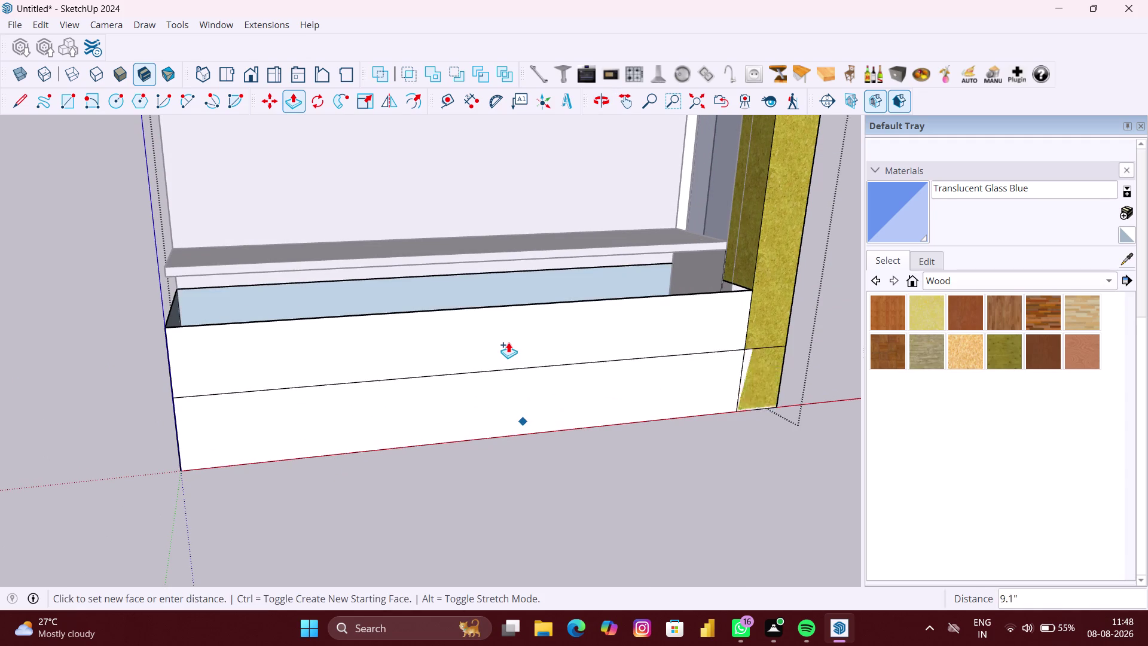
click(508, 304)
scroll(down, 3)
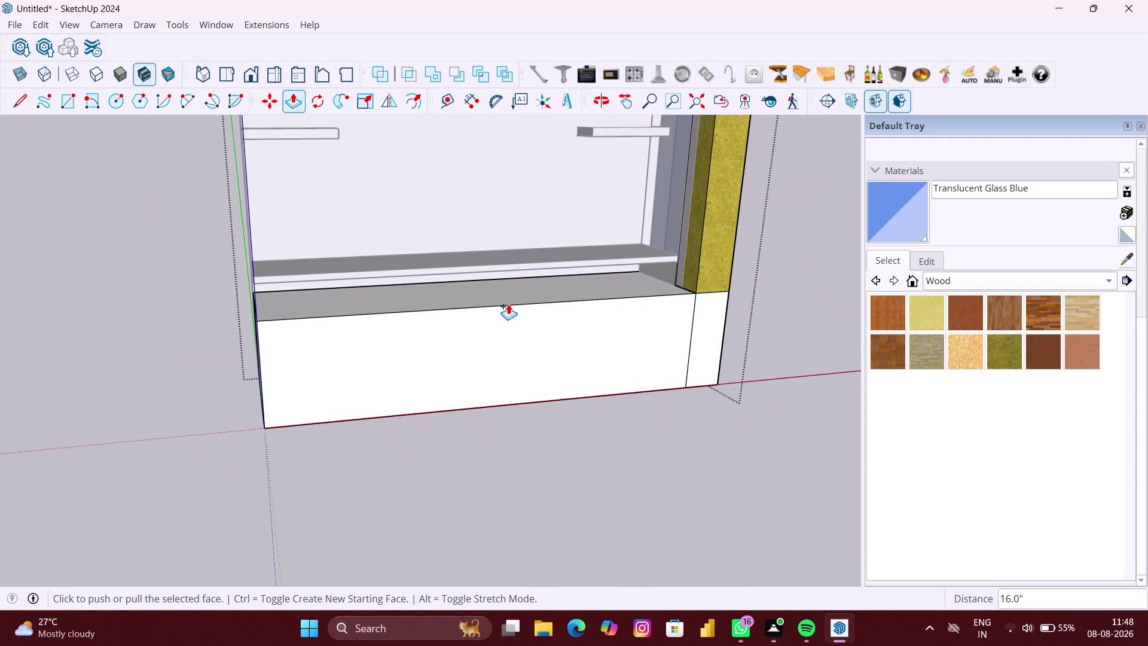
key(space)
middle_drag(626, 320, 519, 309)
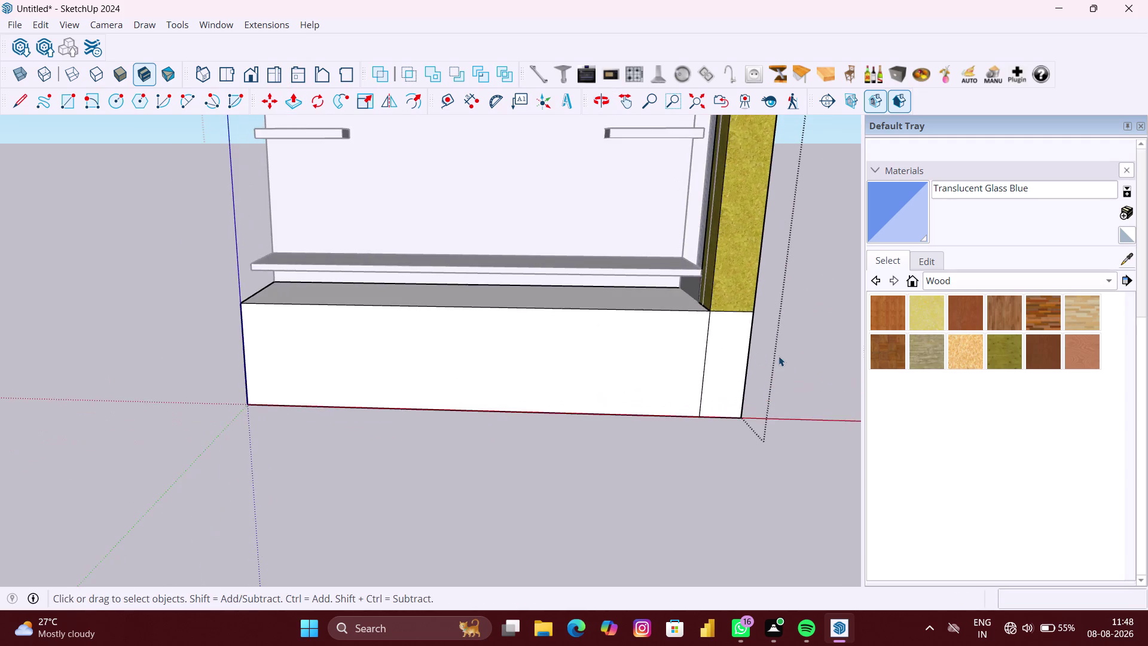
scroll(up, 3)
Paint the narrow strip under the side panel with cork wood.
click(732, 361)
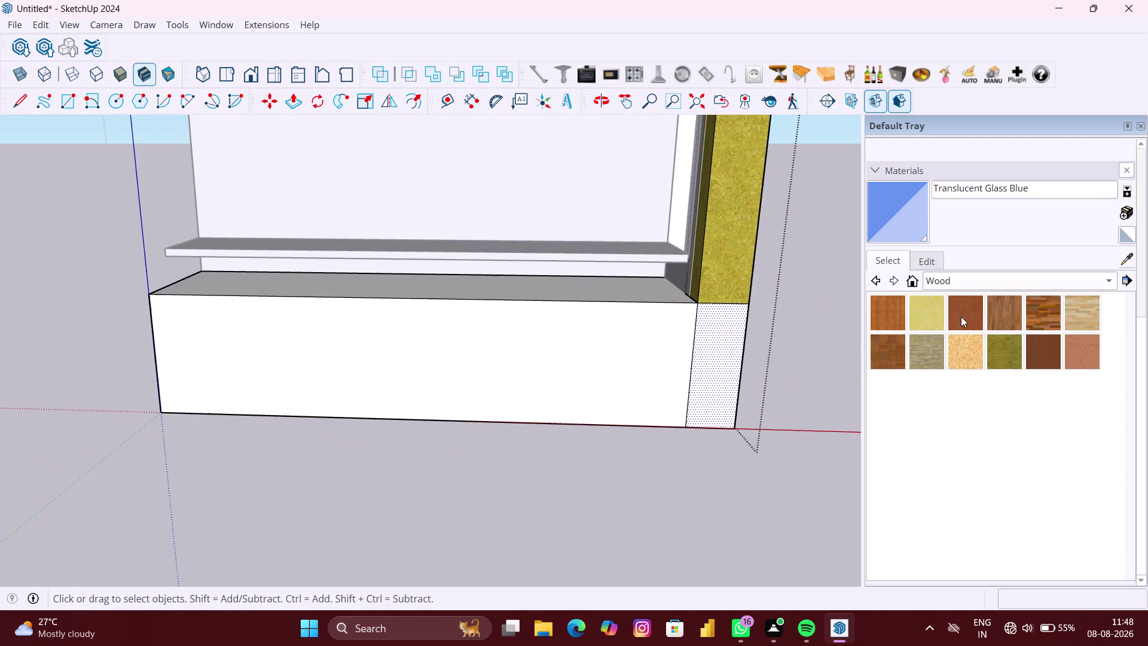
click(935, 316)
click(732, 356)
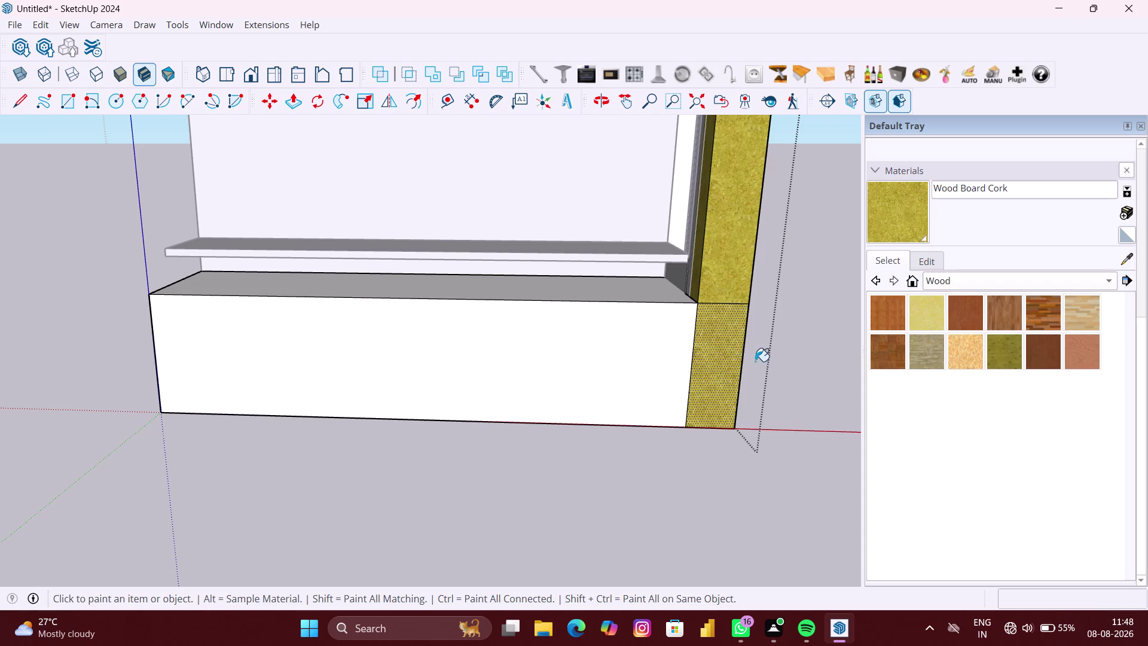
middle_drag(747, 365, 431, 353)
scroll(up, 3)
scroll(down, 3)
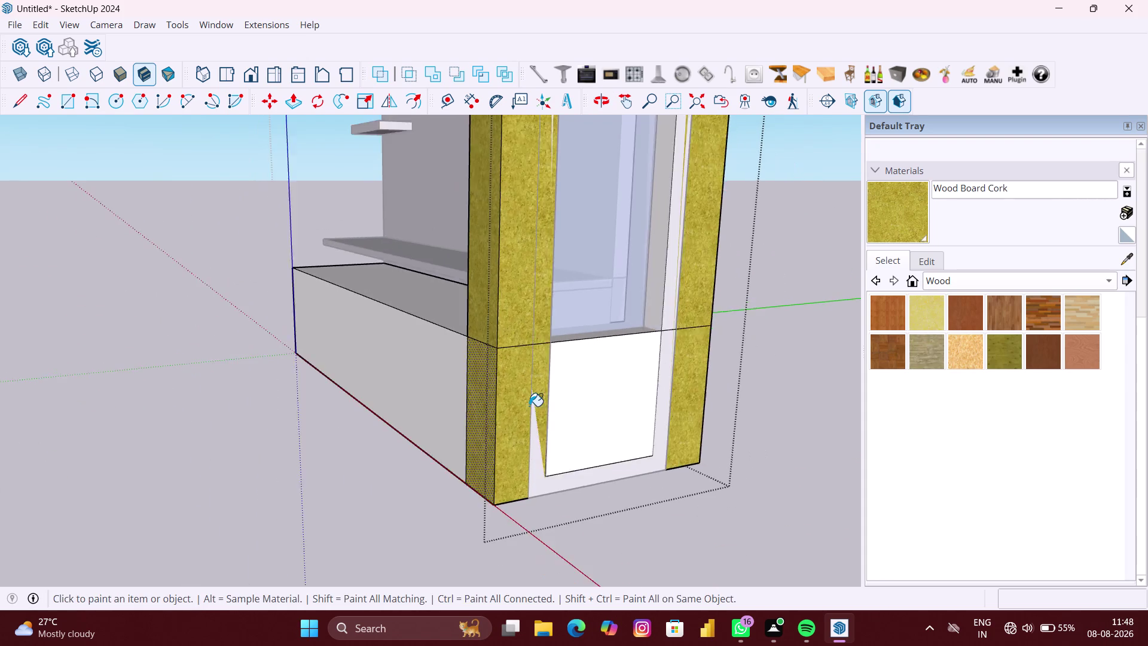
scroll(down, 3)
Orbit around the whole cabinet to a front view of its base.
middle_drag(539, 420, 808, 412)
key(space)
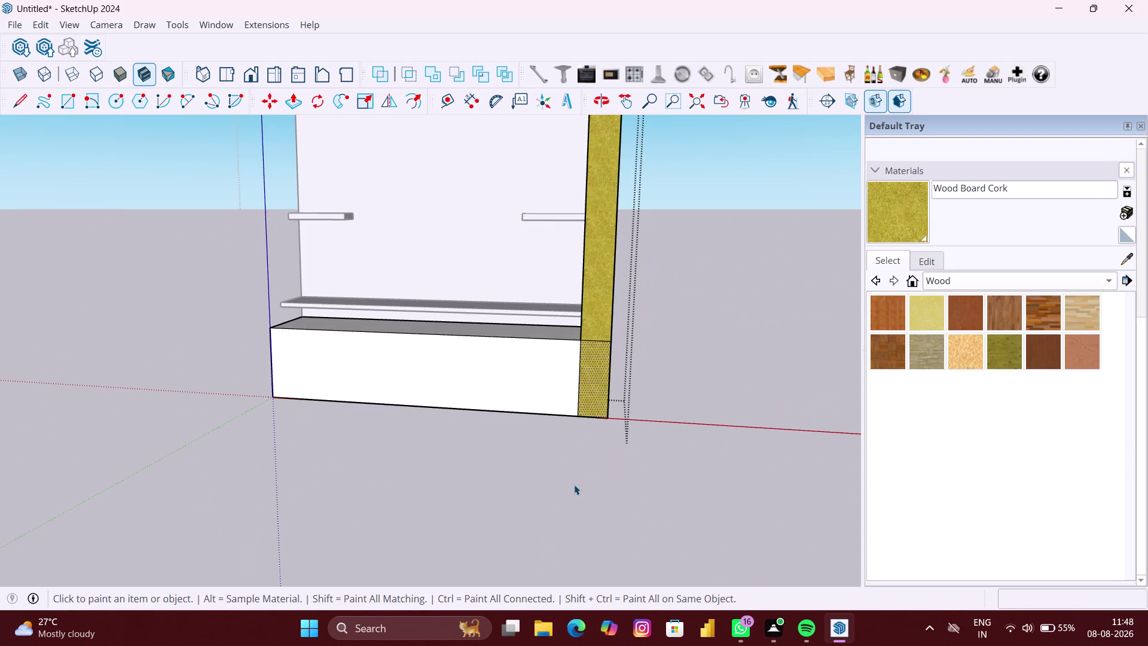
click(574, 484)
scroll(down, 3)
scroll(down, 3)
middle_drag(496, 445, 838, 399)
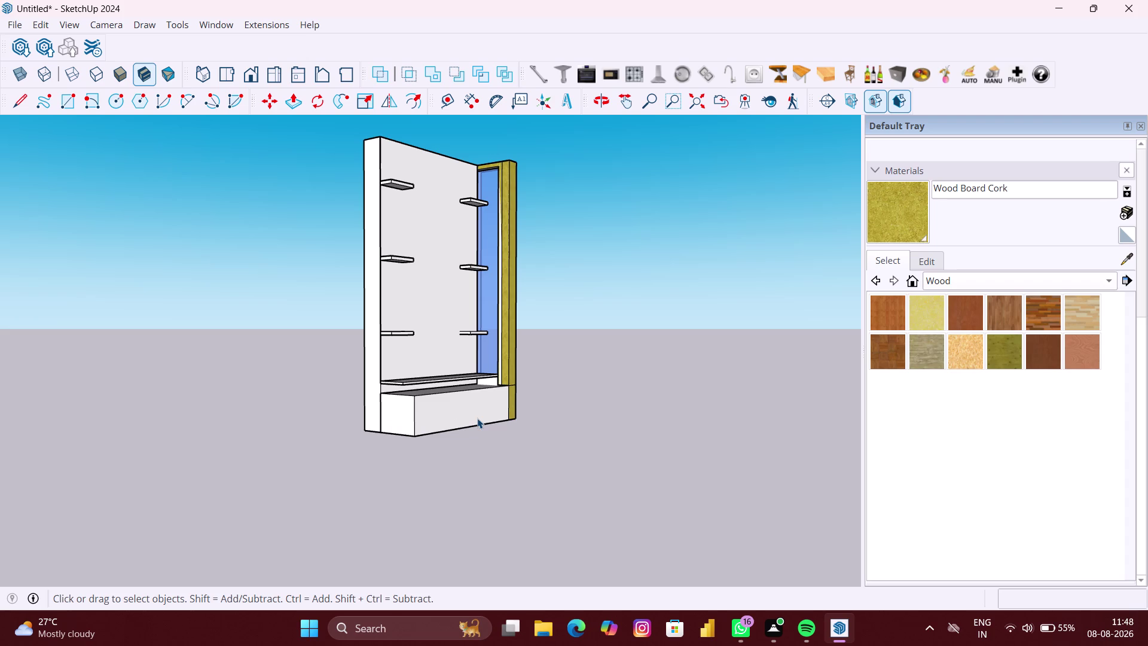
middle_drag(486, 418, 283, 407)
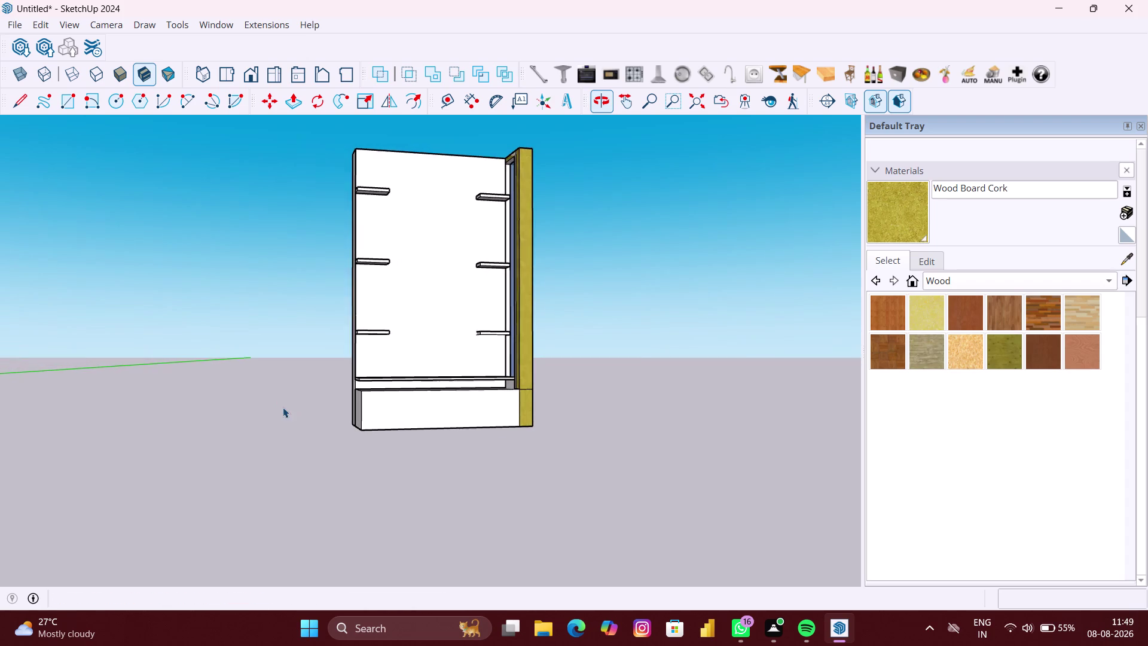
middle_drag(422, 418, 347, 421)
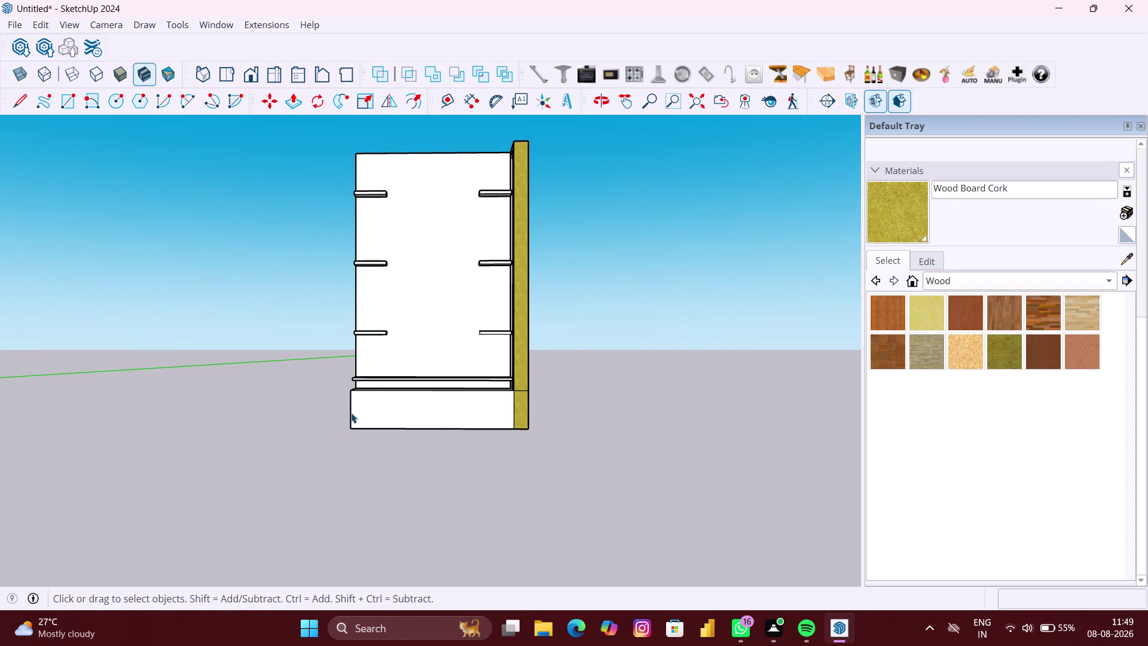
Enter the cabinet group and angle the view onto the white base front.
click(351, 412)
click(366, 439)
scroll(up, 3)
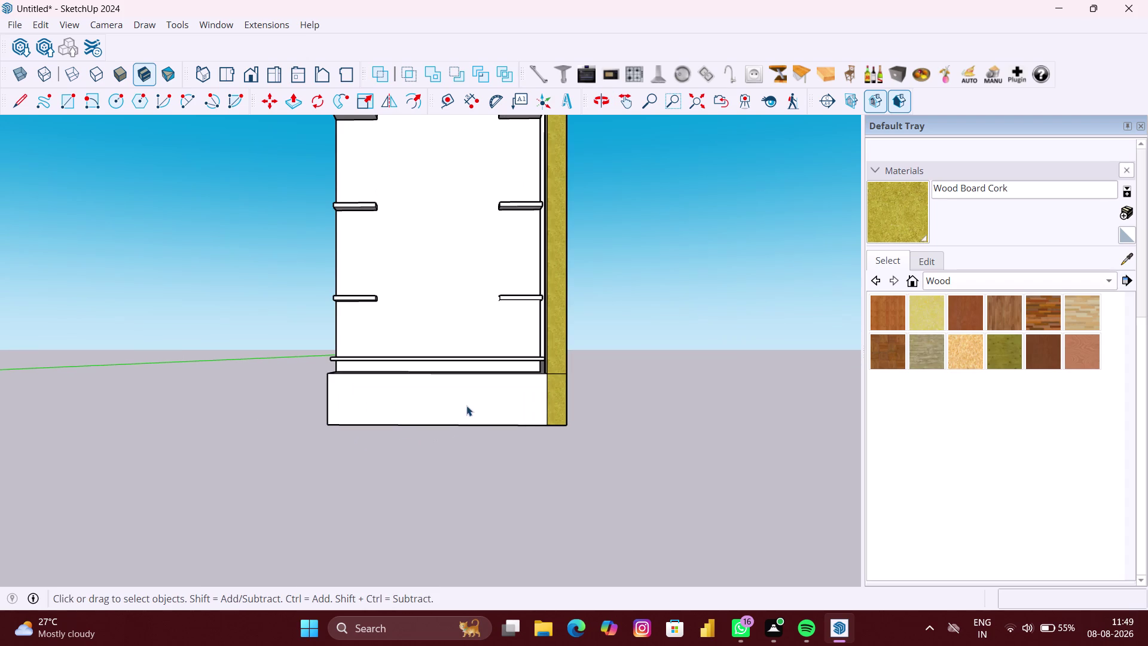
click(467, 405)
scroll(up, 3)
double_click(474, 411)
scroll(up, 3)
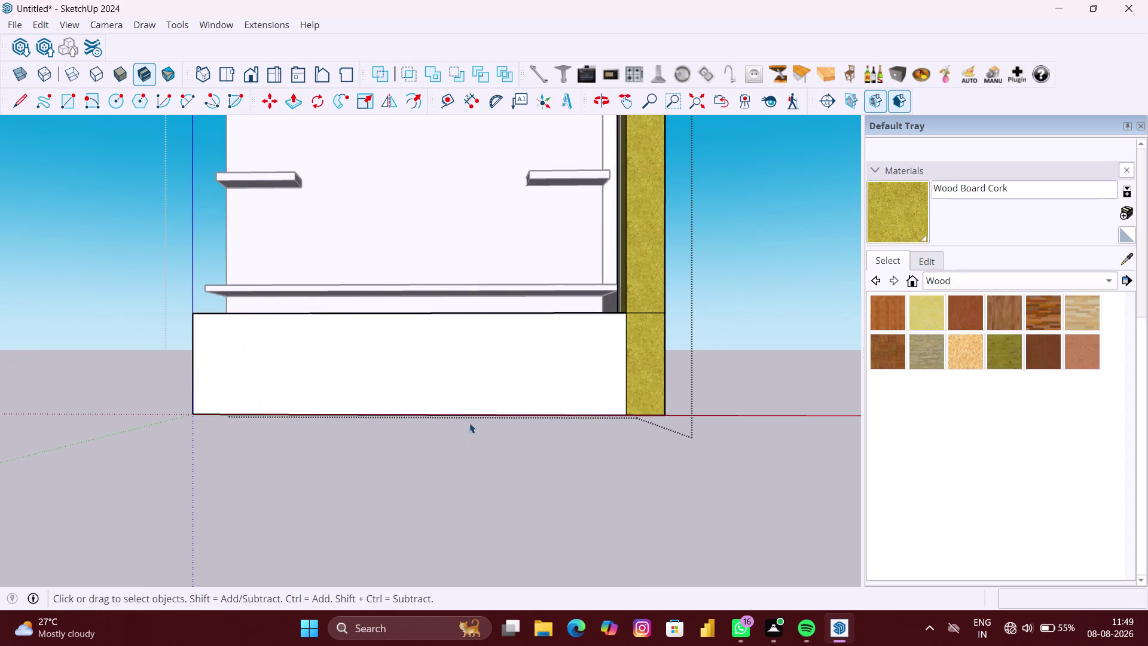
click(475, 410)
click(474, 415)
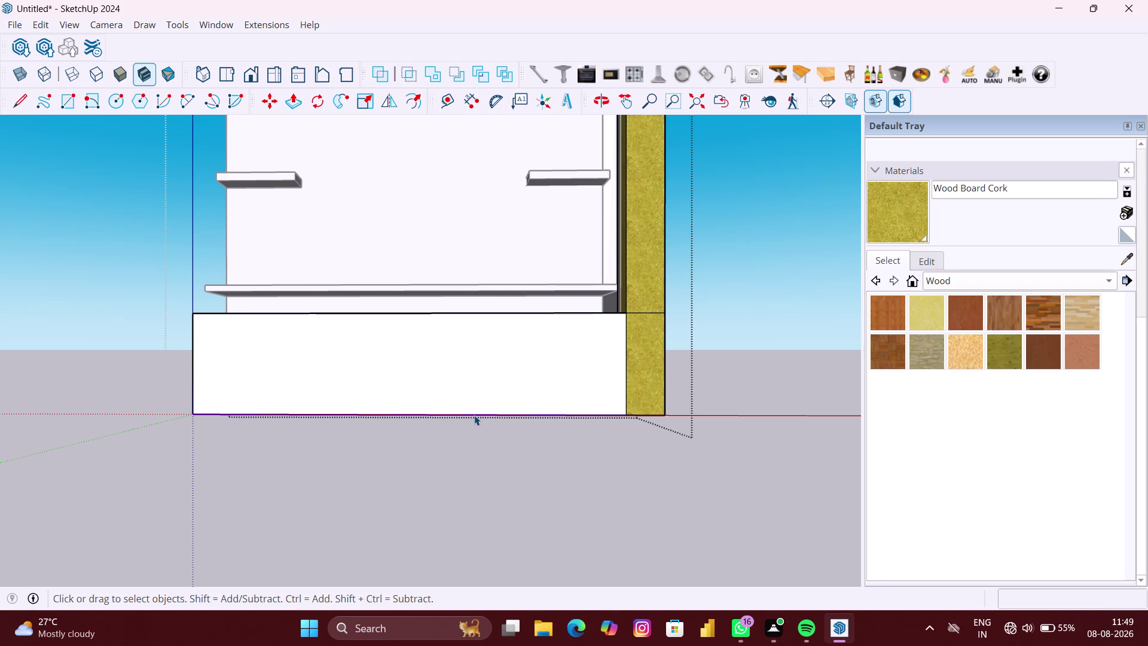
scroll(down, 3)
middle_drag(424, 418, 429, 506)
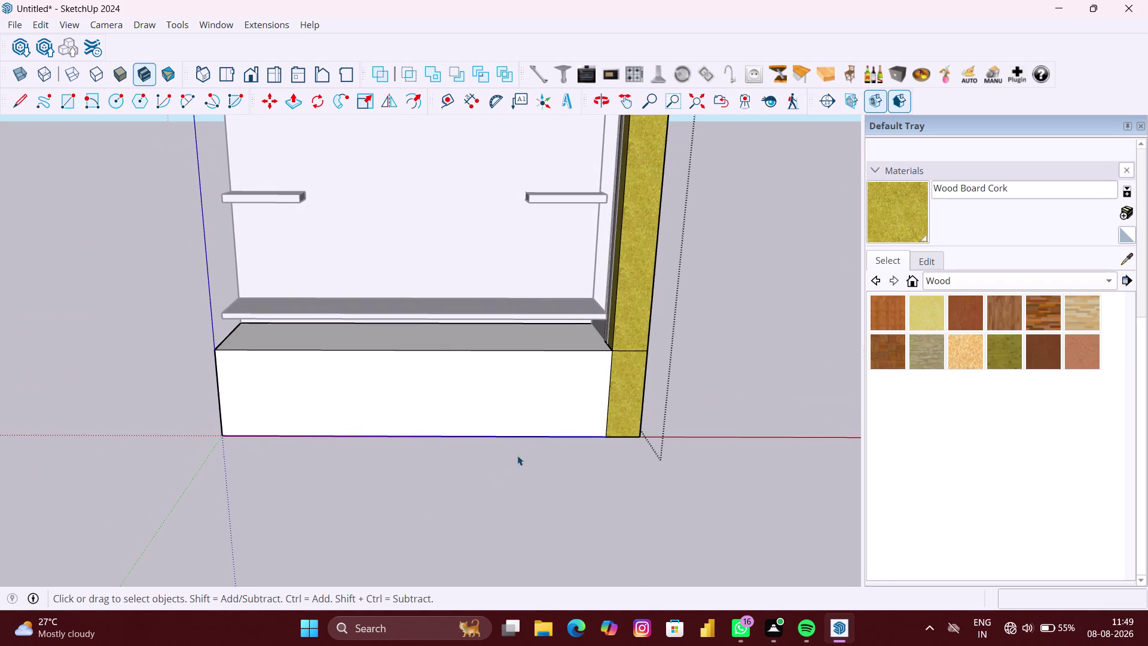
Divide the base front's bottom edge into 5 equal segments, then select the front face.
right_click(551, 437)
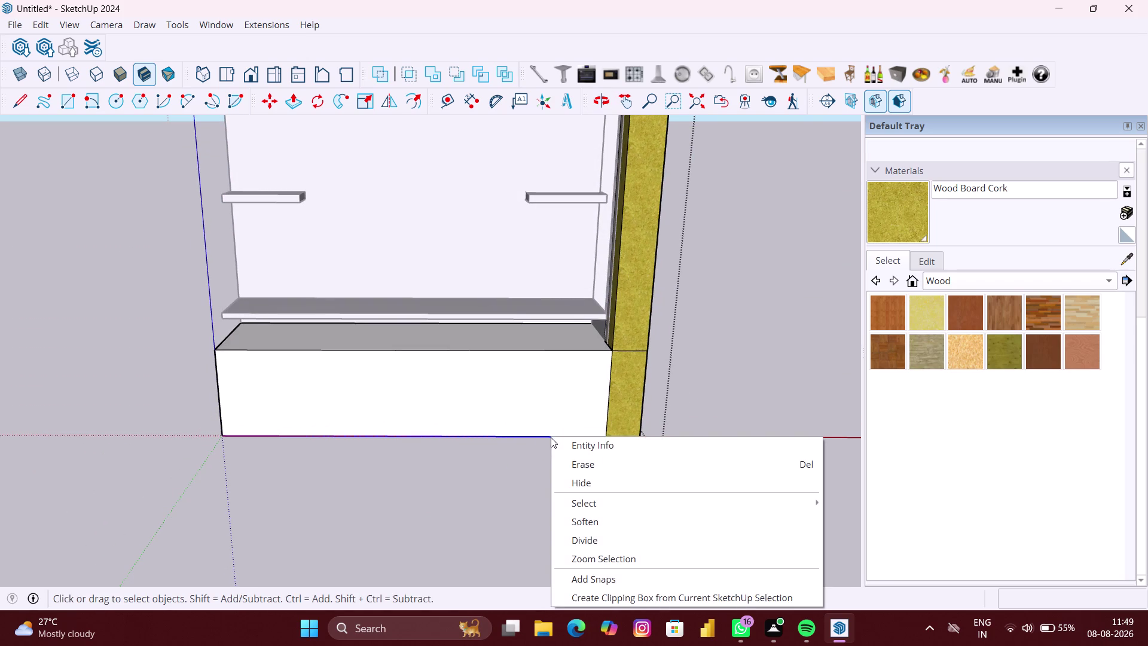
click(589, 536)
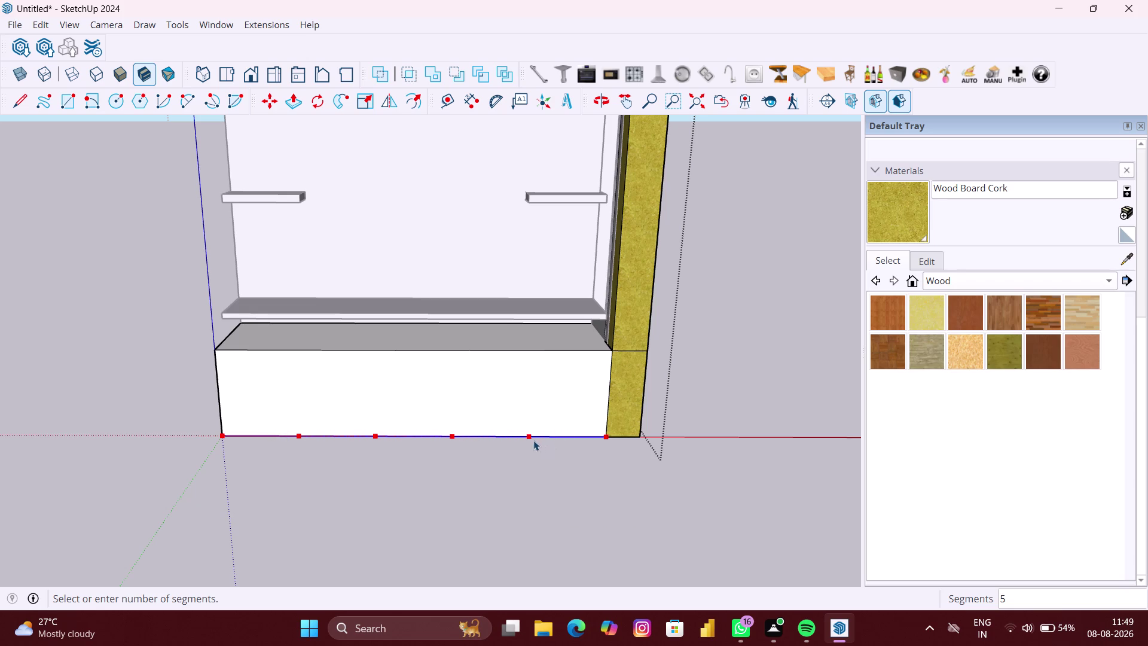
click(512, 440)
scroll(down, 3)
middle_drag(455, 455, 457, 409)
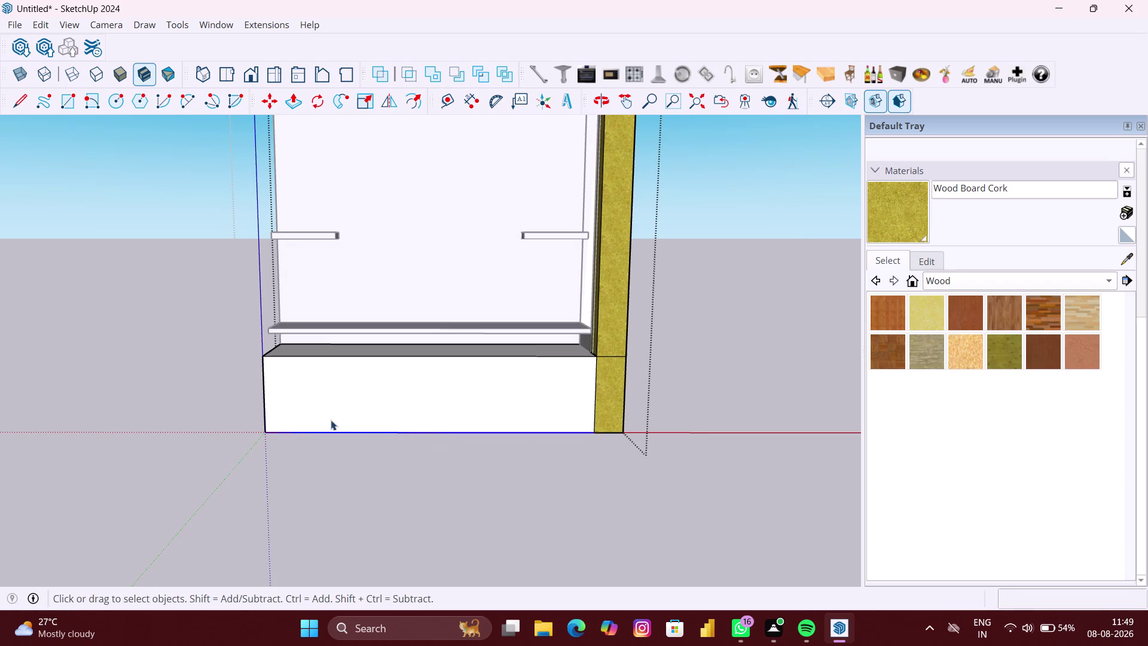
click(261, 410)
click(267, 415)
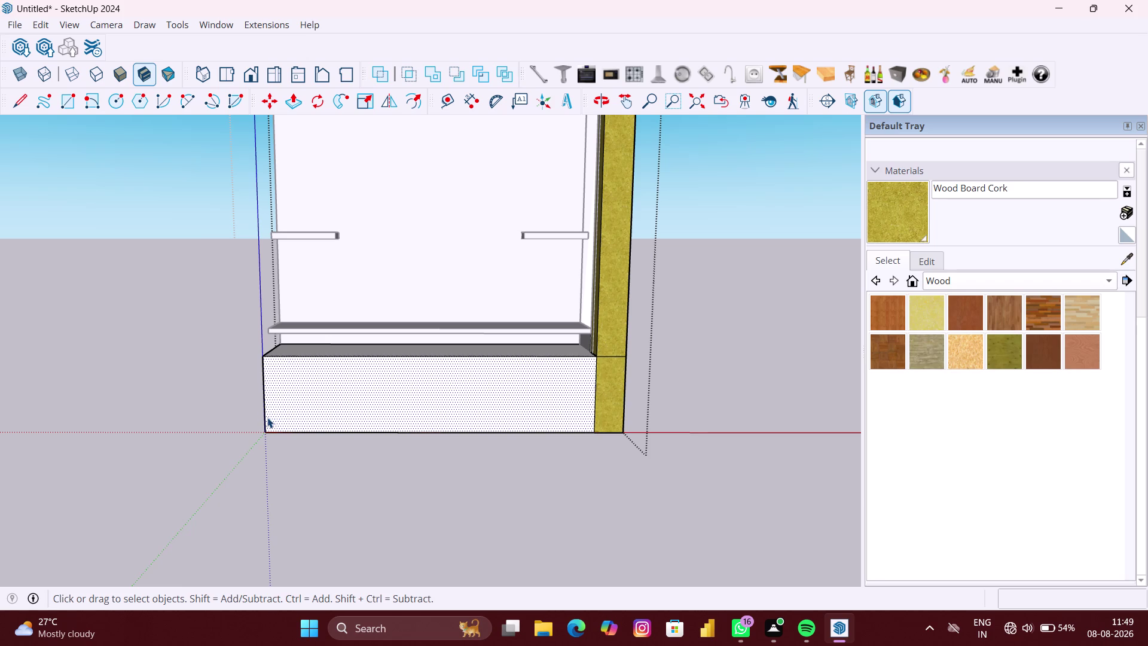
key(l)
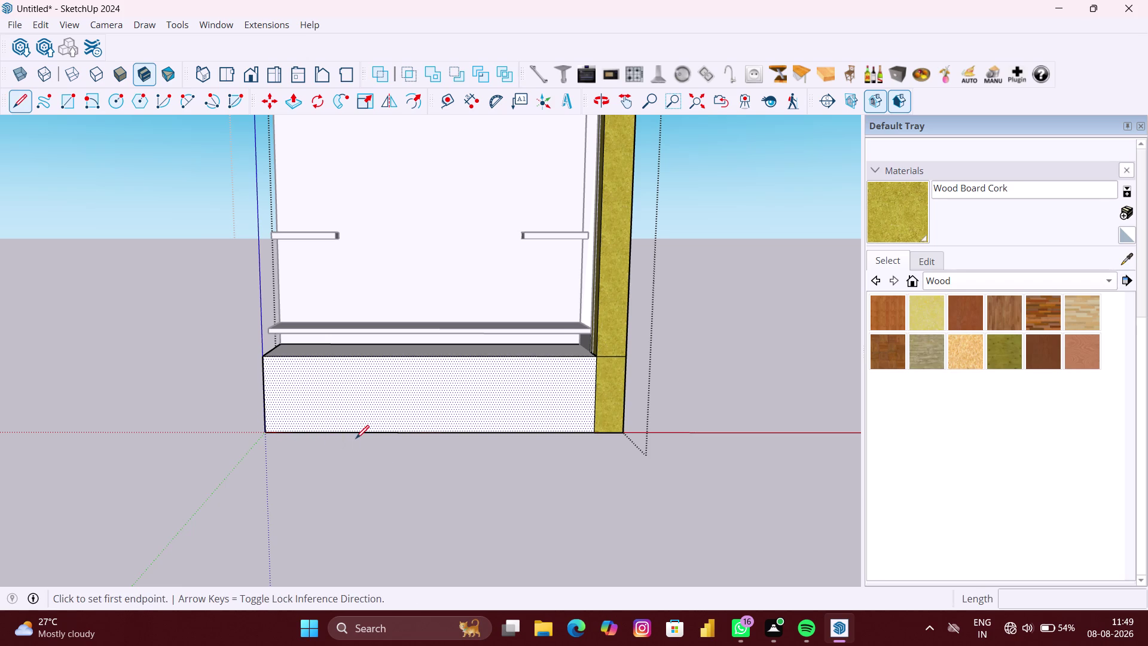
scroll(up, 3)
click(348, 432)
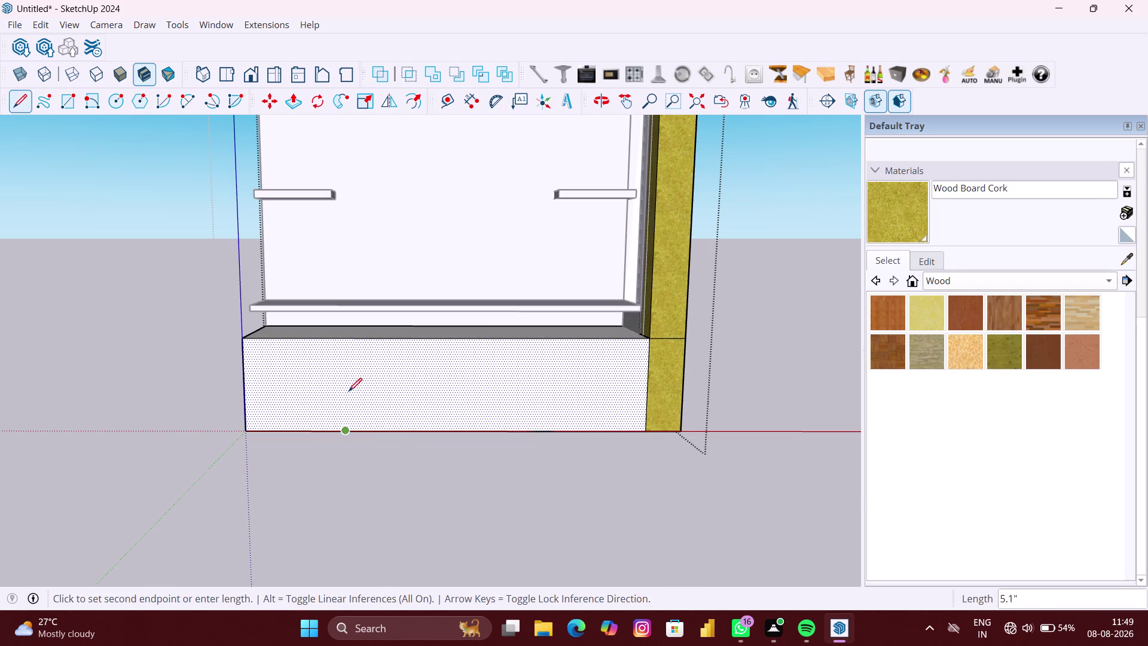
click(349, 340)
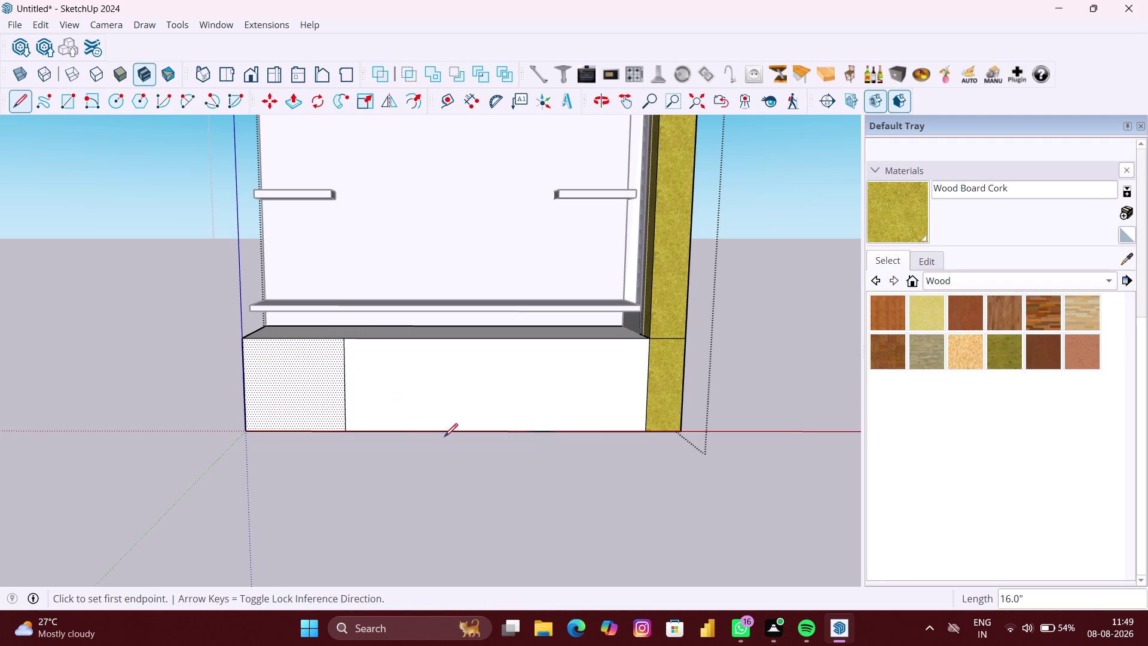
click(495, 429)
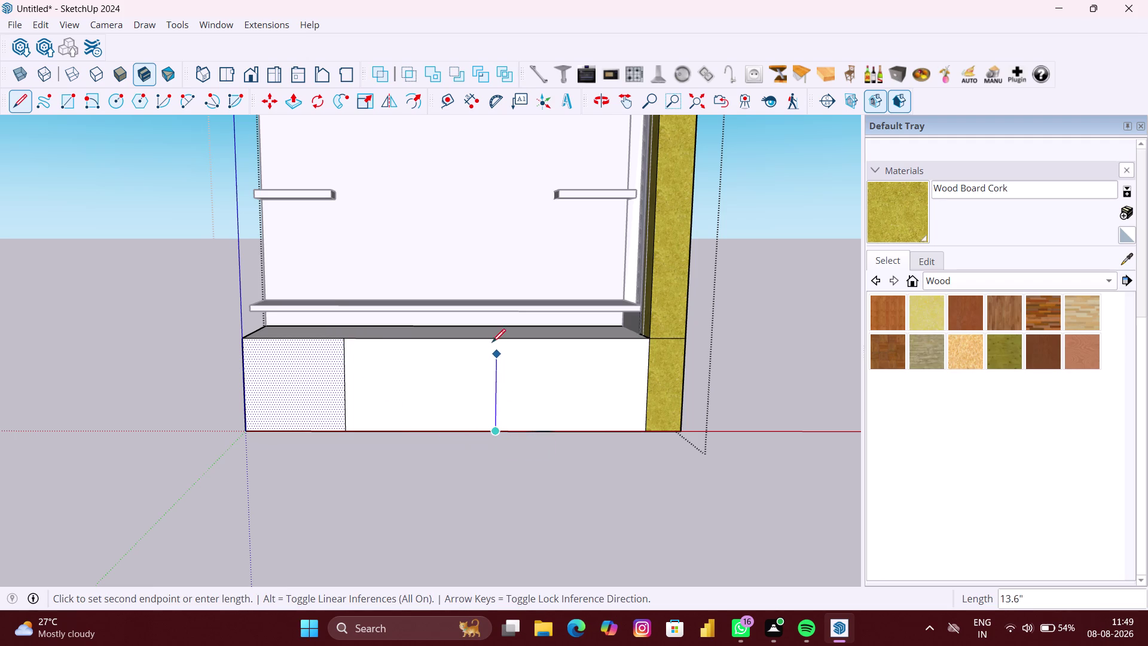
click(493, 340)
scroll(down, 3)
key(space)
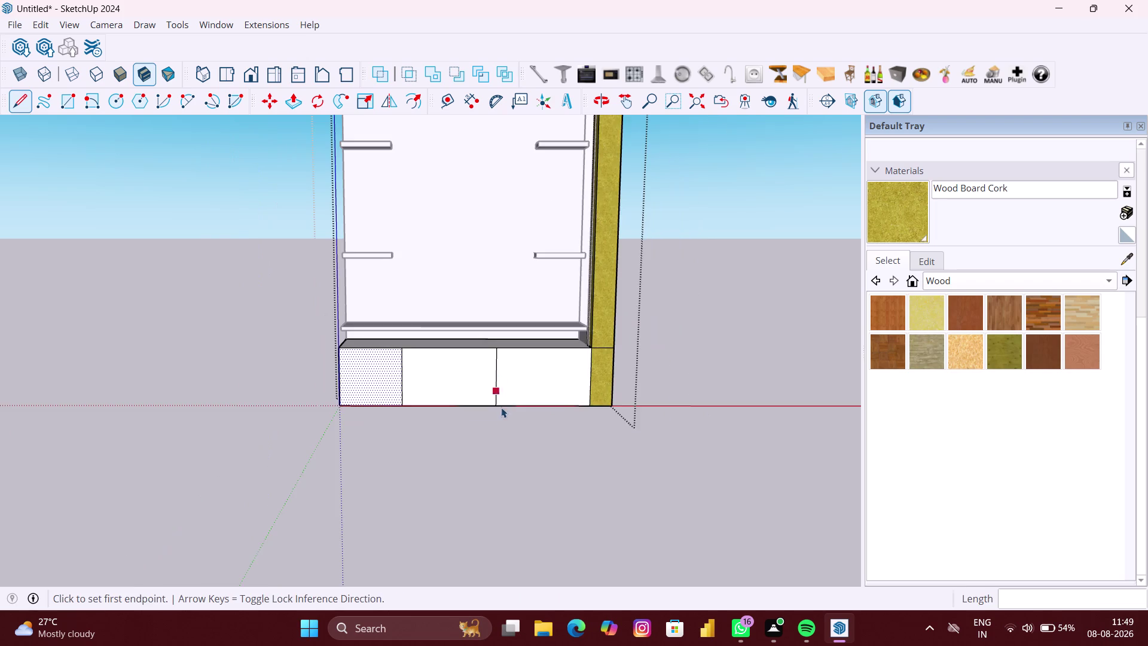
scroll(down, 3)
click(504, 451)
scroll(down, 3)
middle_drag(433, 456, 433, 454)
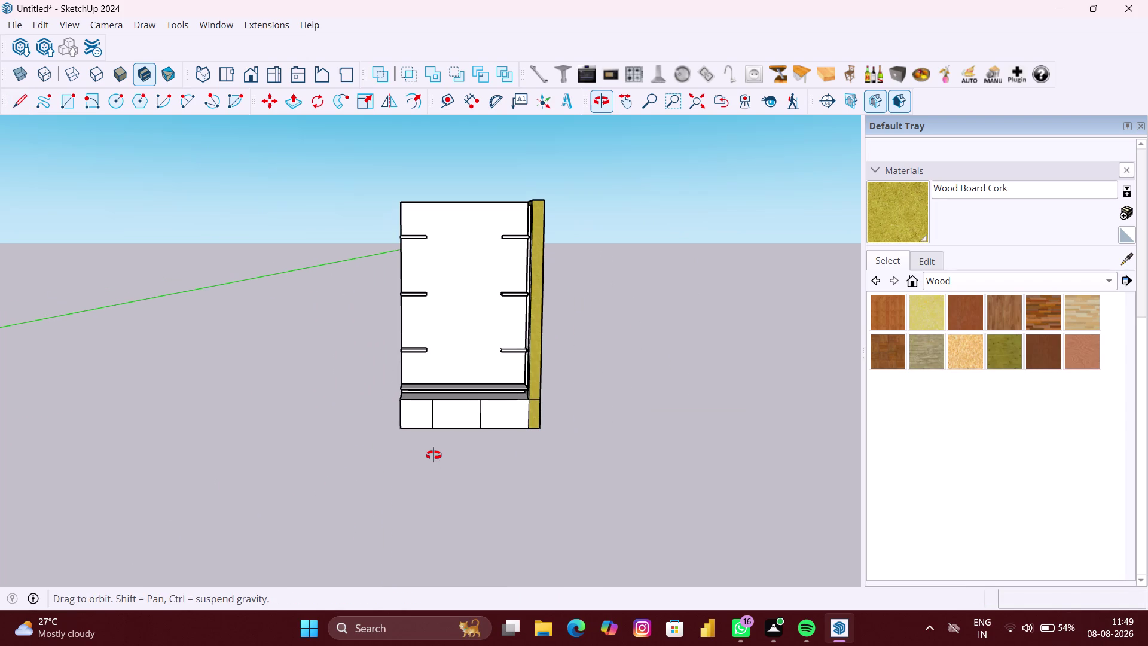
middle_drag(433, 455, 452, 455)
scroll(down, 3)
scroll(up, 3)
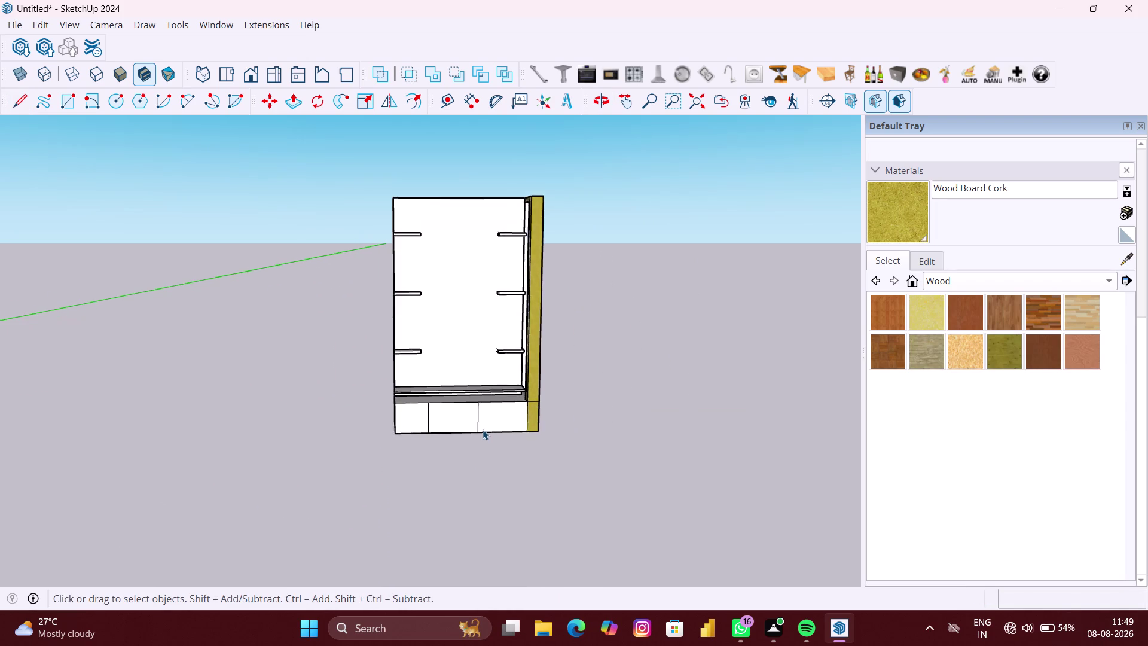
scroll(up, 3)
scroll(up, 3)
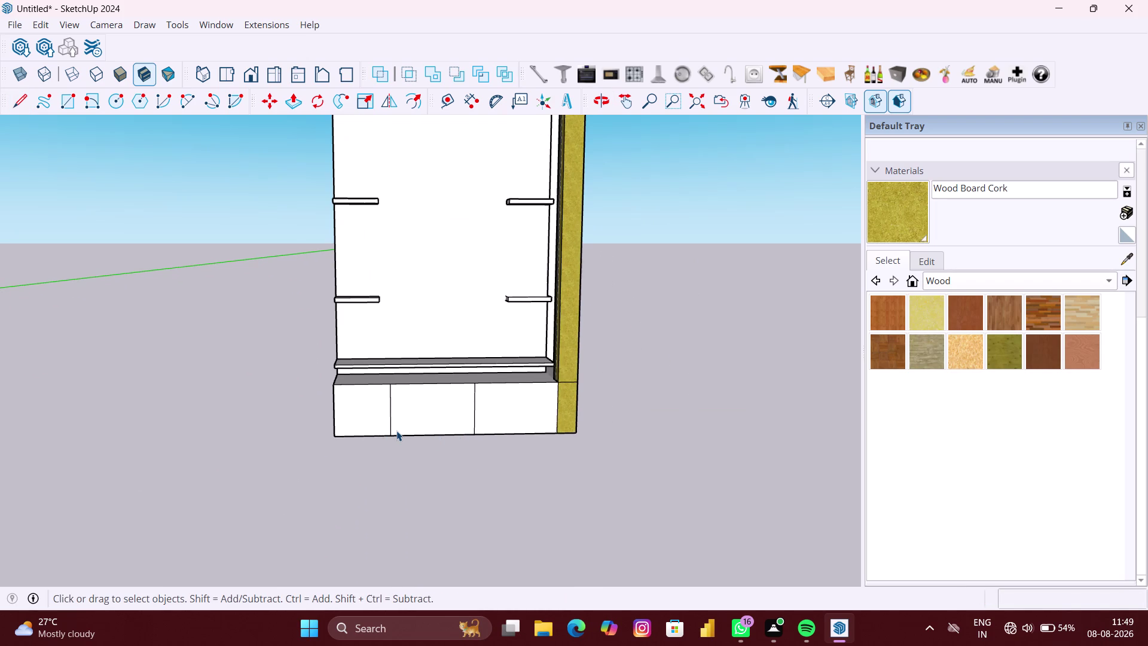
key(l)
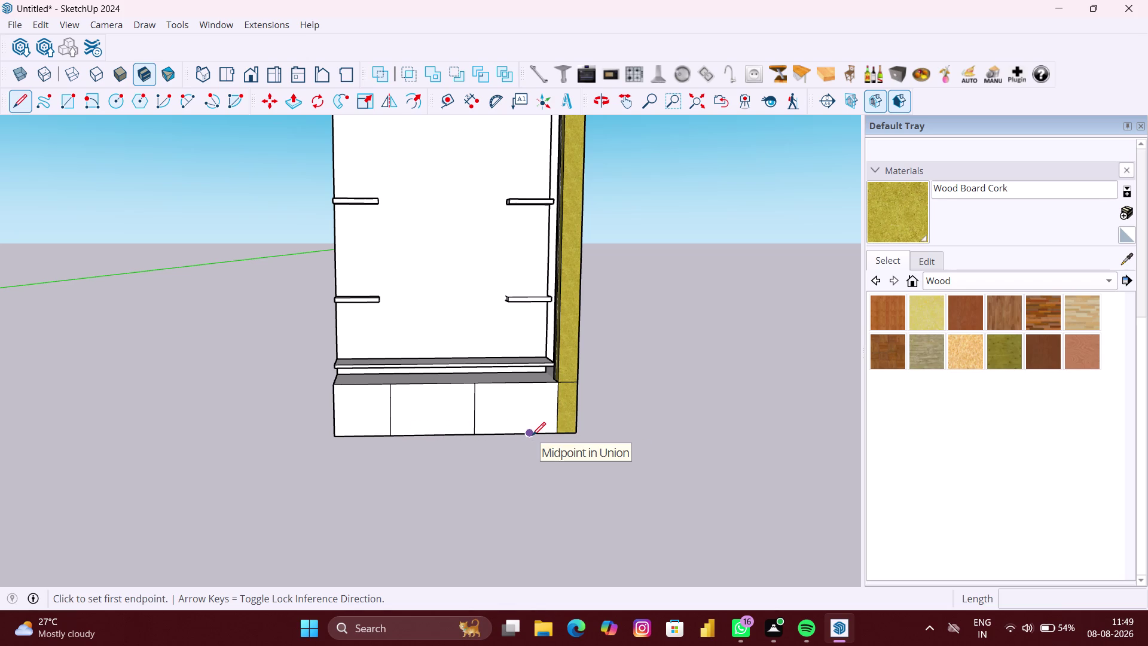
scroll(up, 3)
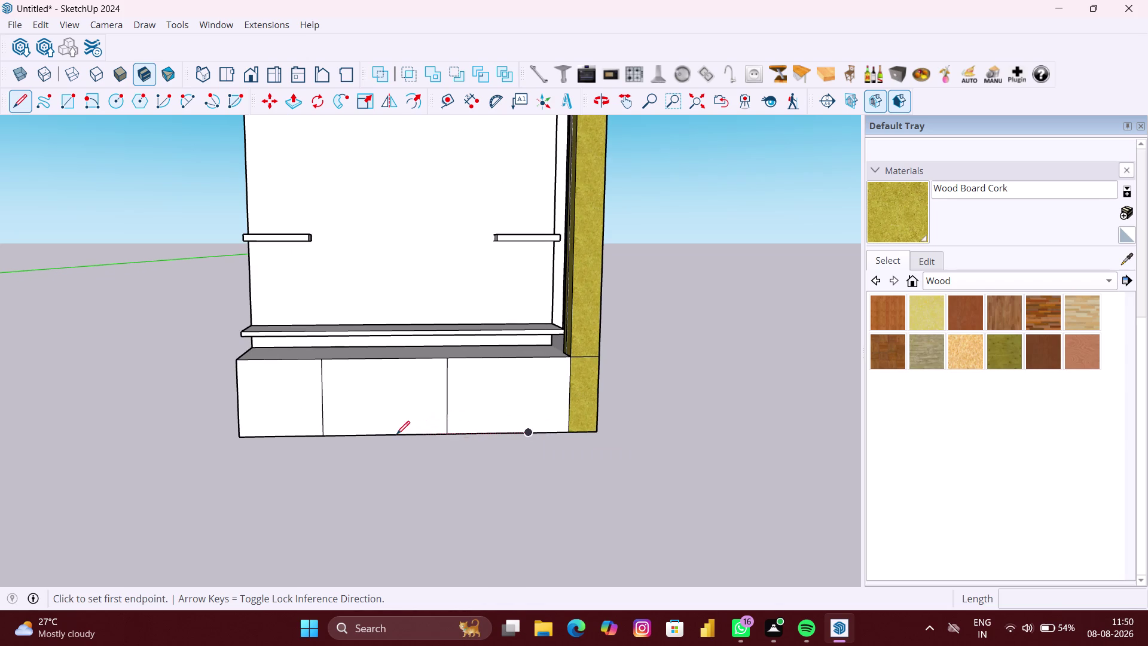
key(ctrl+z)
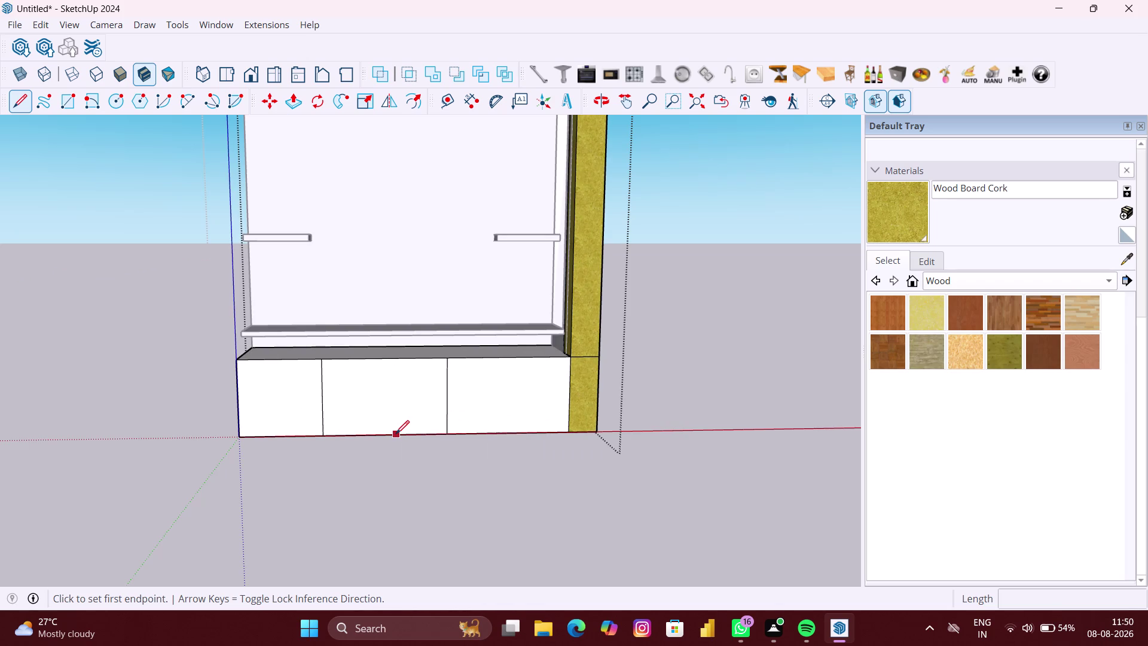
key(ctrl+z)
key(ctrl+z)
key(space)
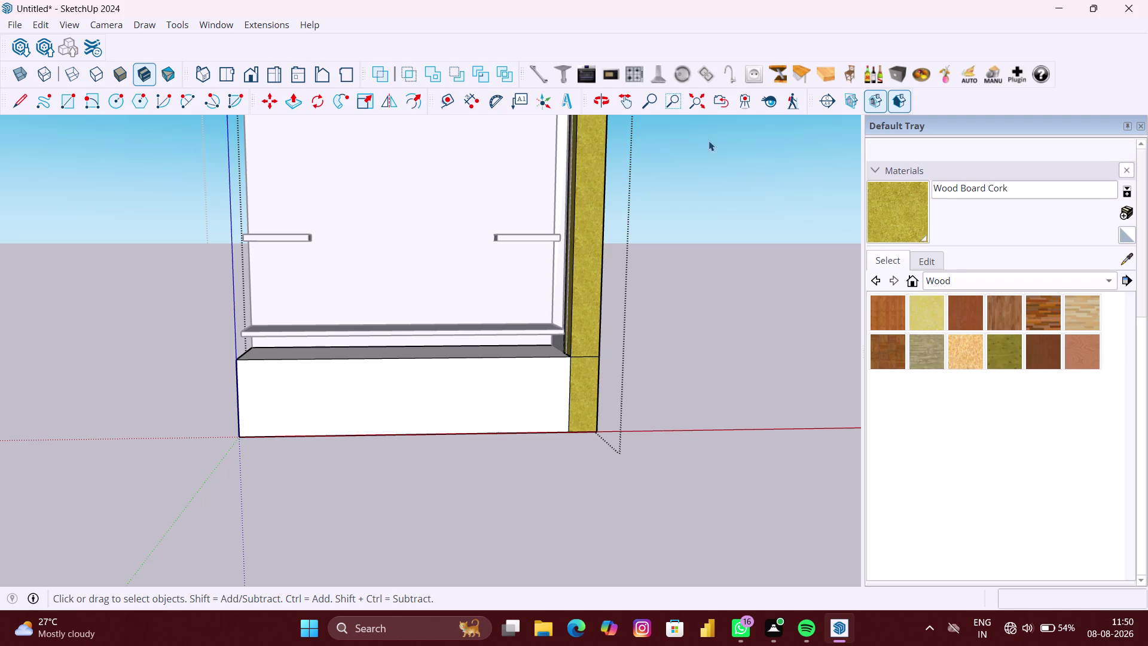
Place a Tape Measure guide 23" from the base's right edge, and another 23" beyond it.
click(452, 101)
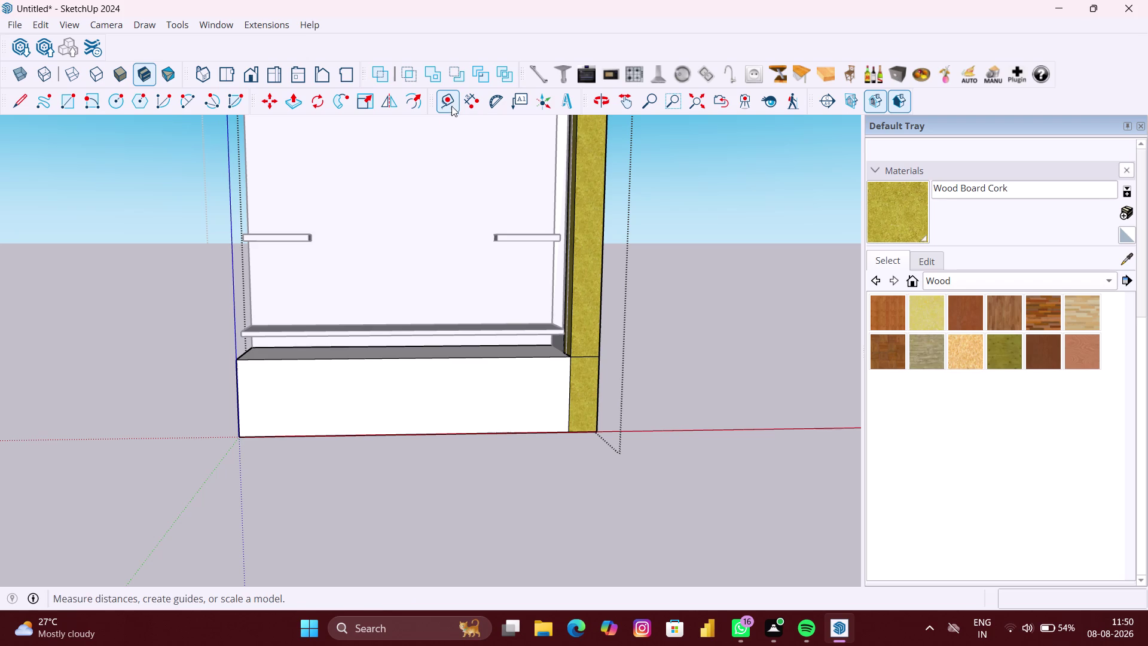
click(569, 415)
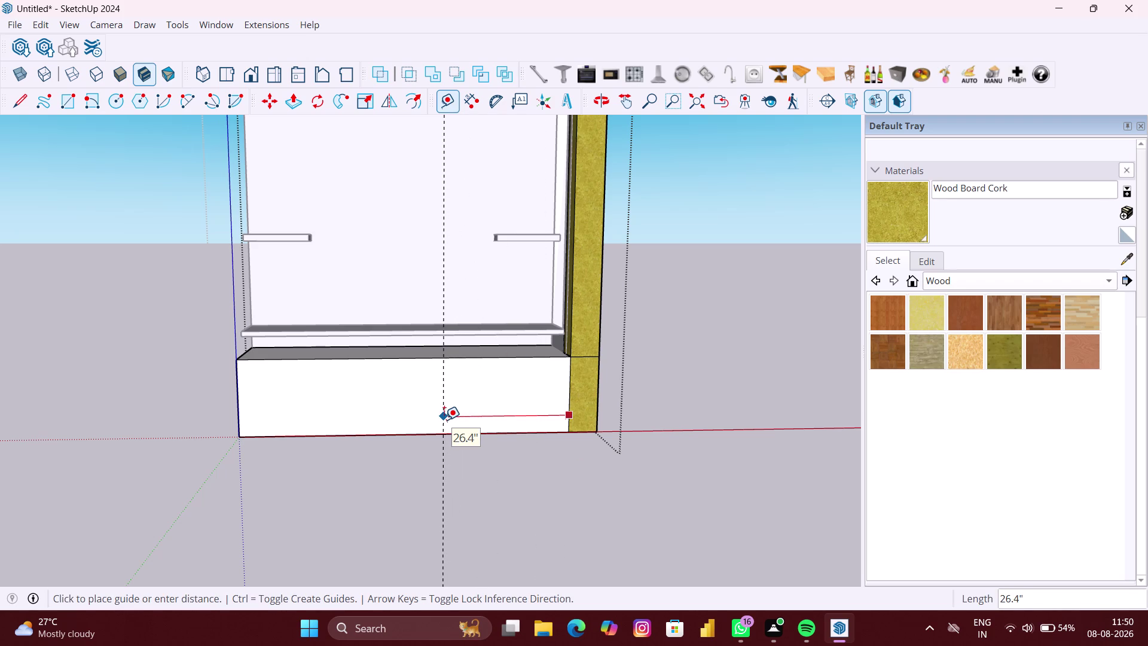
text(23)
key(shift+quotedbl)
key(Return)
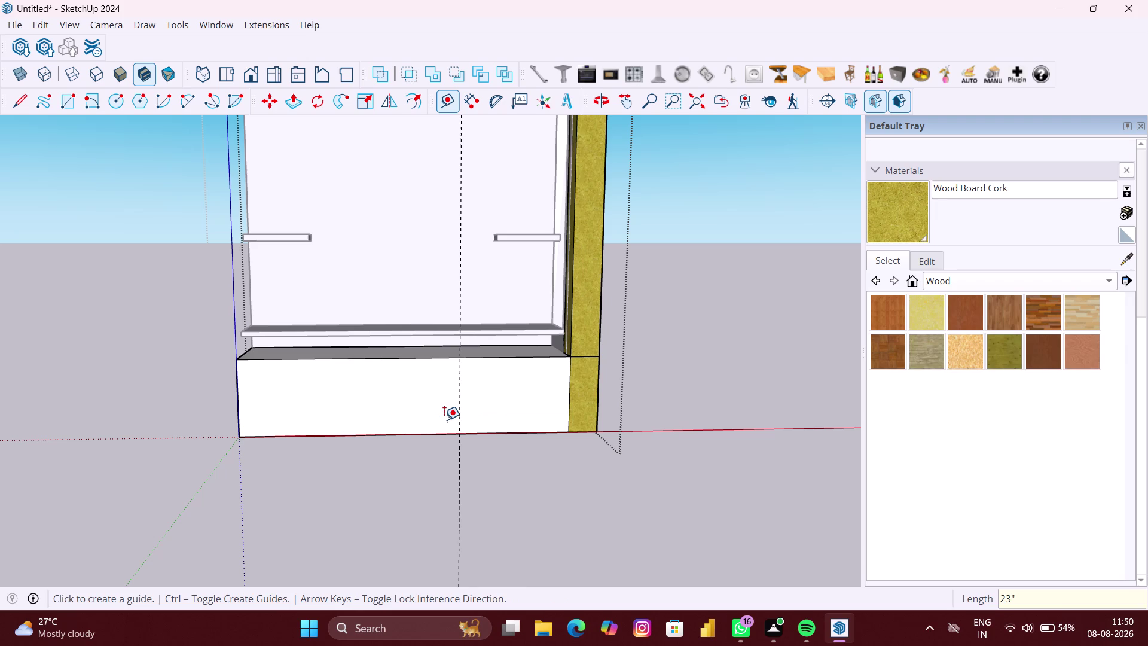
click(455, 416)
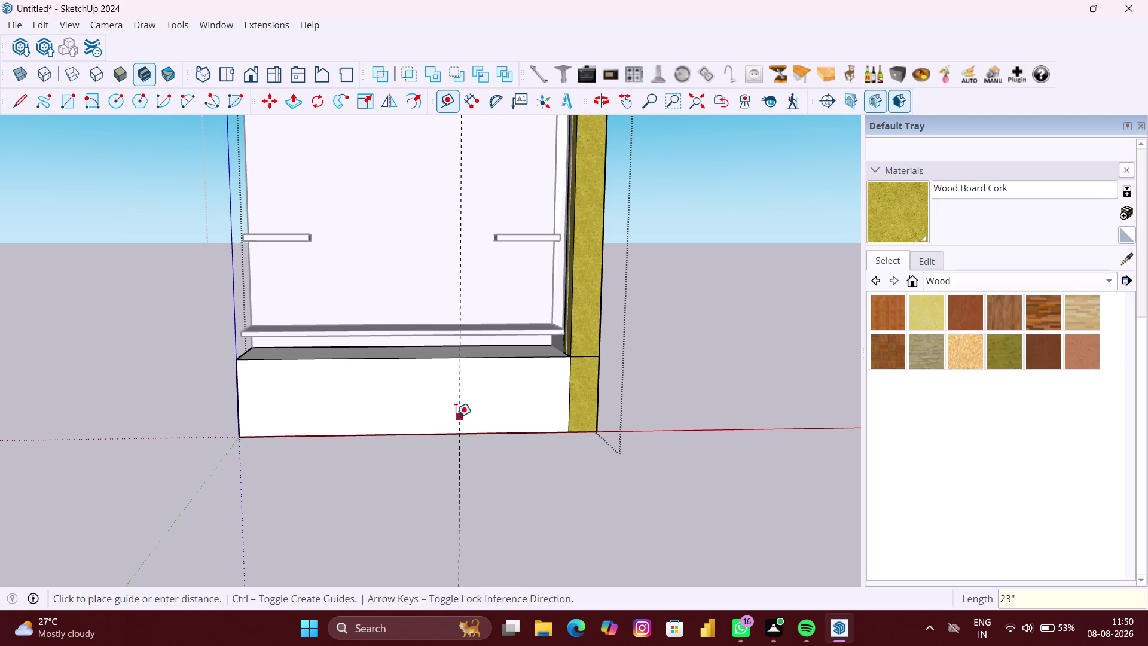
text(23)
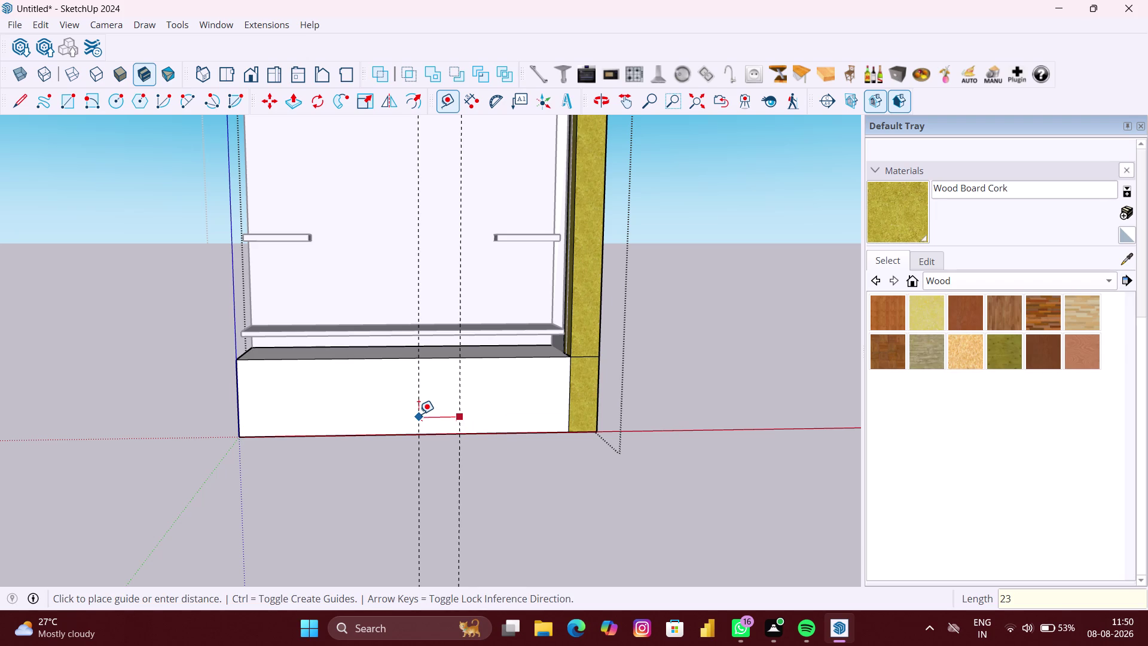
key(shift+quotedbl)
key(Return)
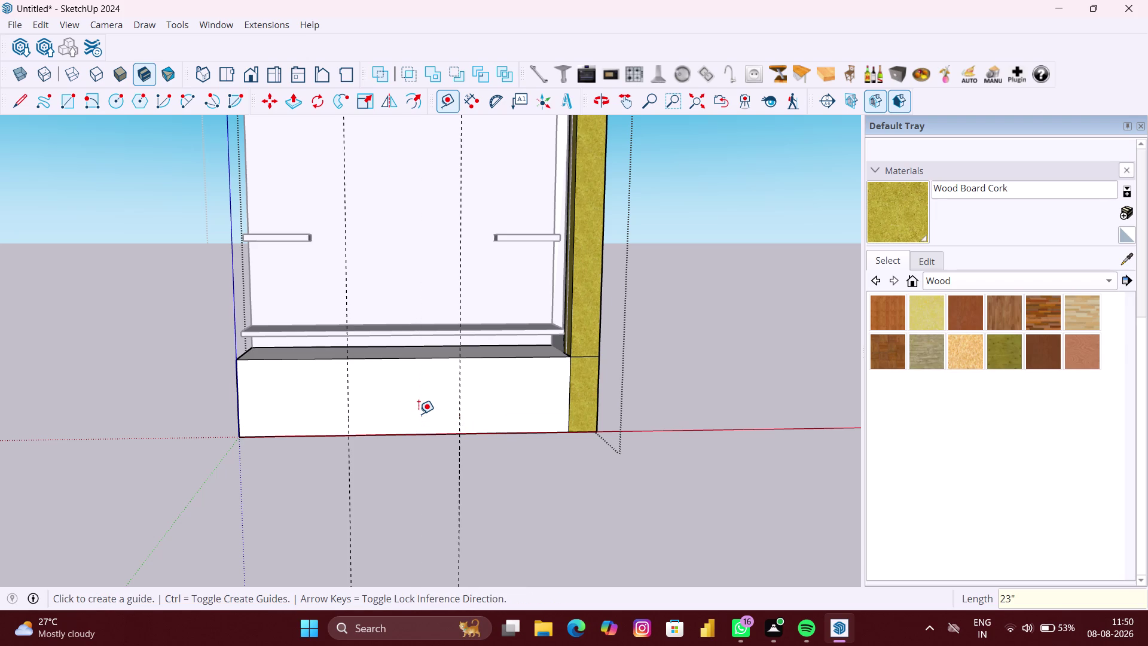
key(space)
scroll(down, 3)
scroll(down, 3)
scroll(down, 3)
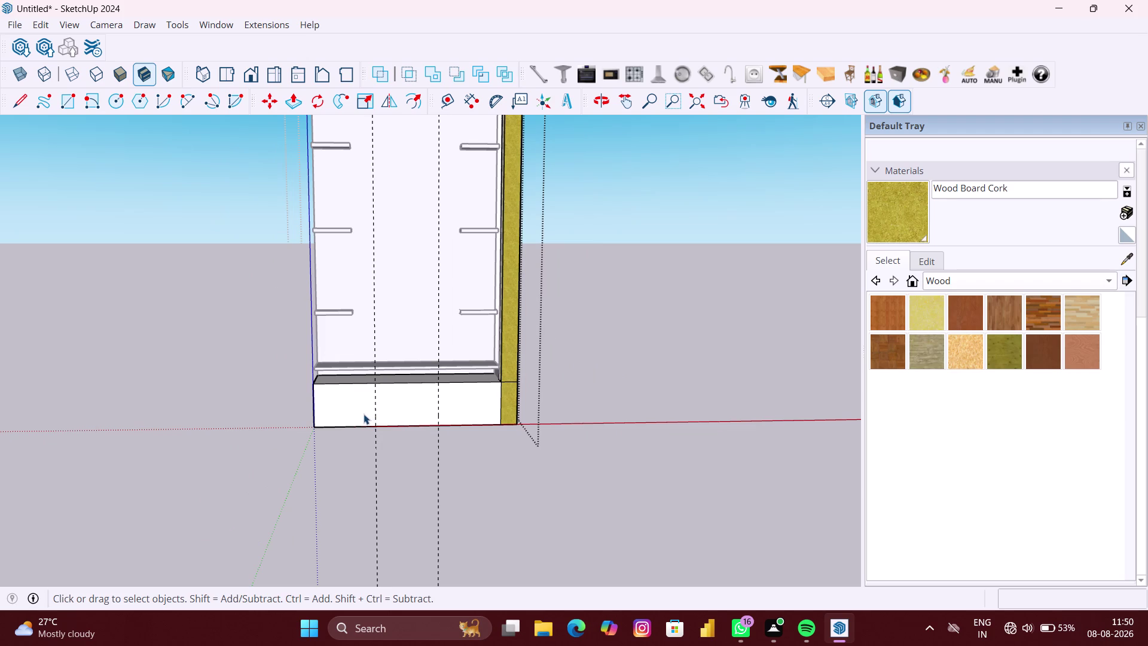
Draw a first rectangle on the base front, then undo it.
key(r)
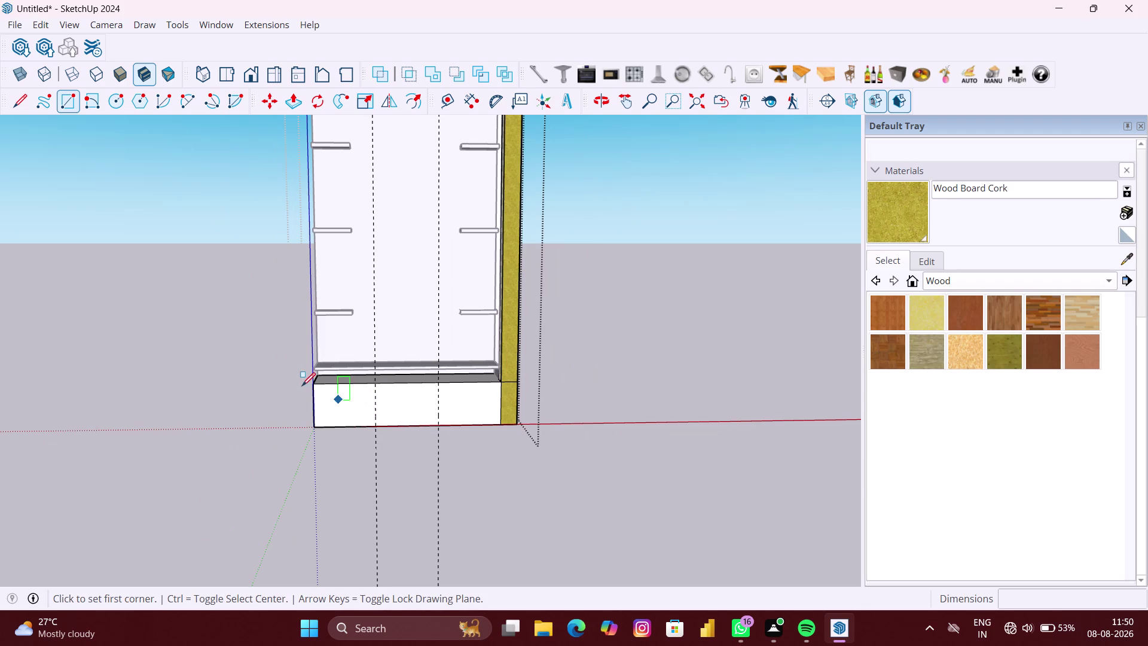
click(316, 387)
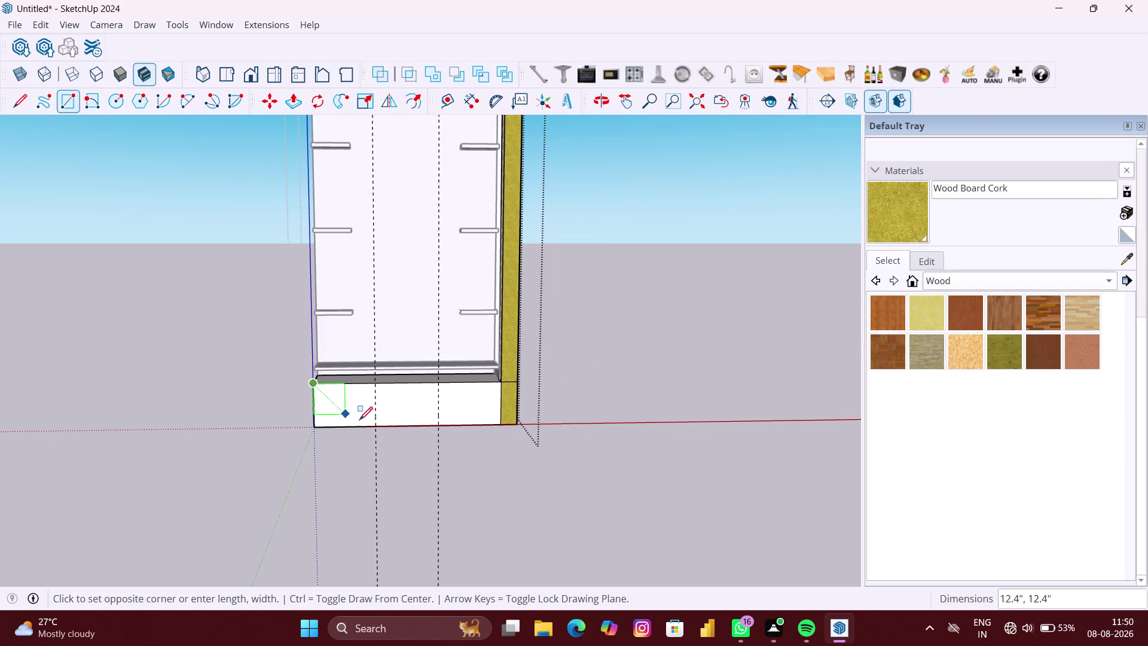
click(376, 426)
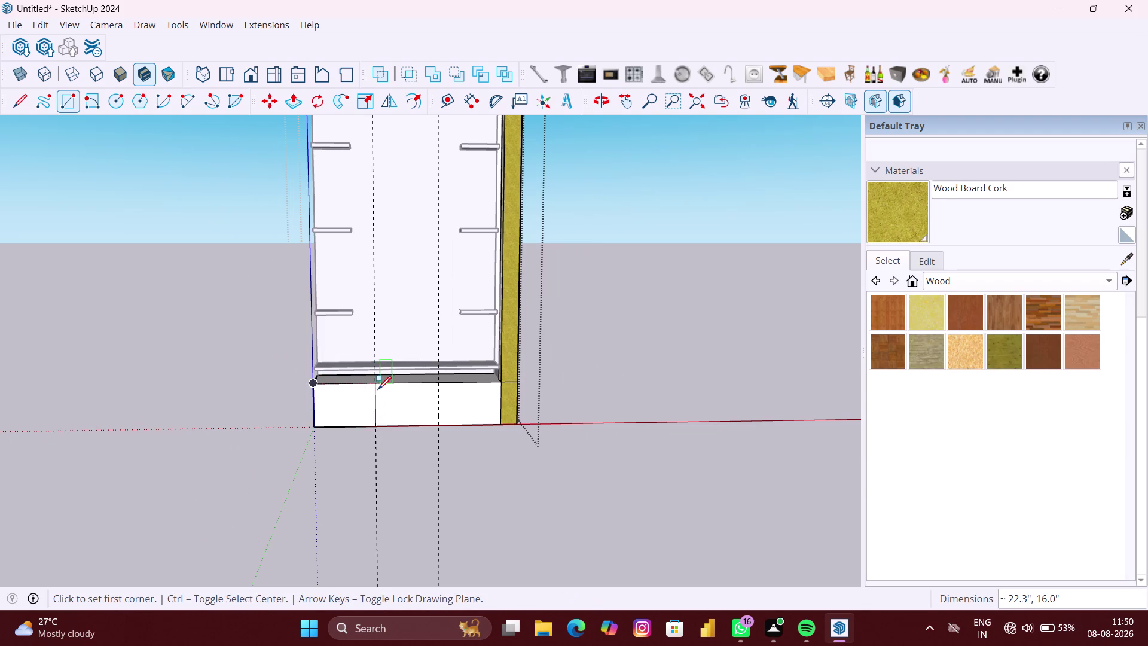
key(ctrl+z)
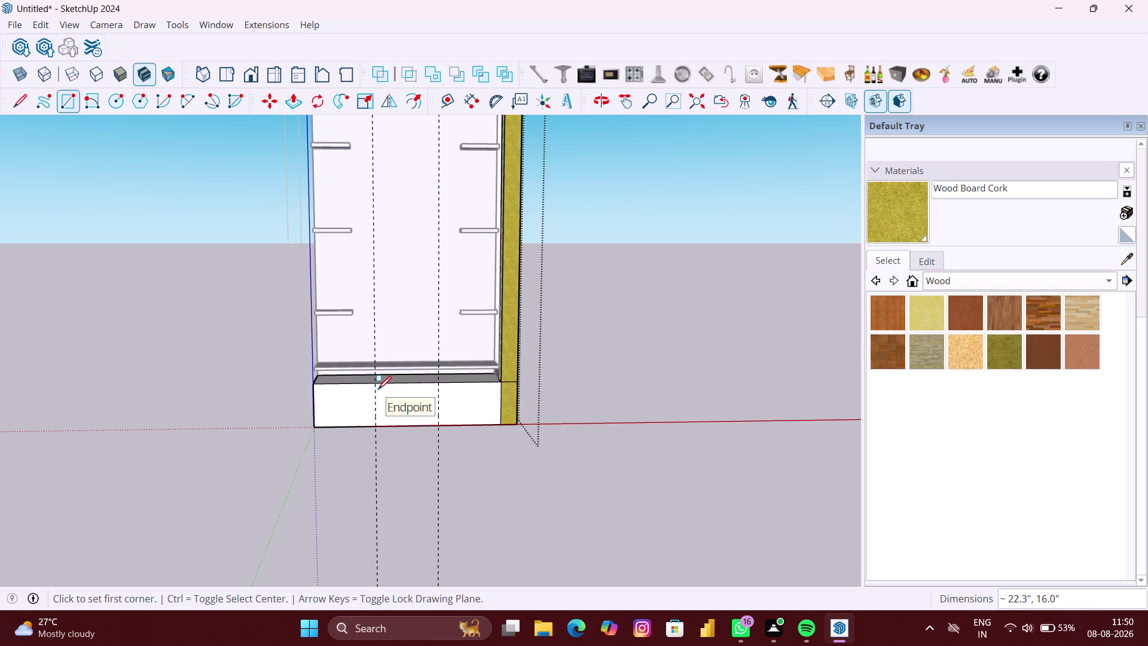
right_click(602, 353)
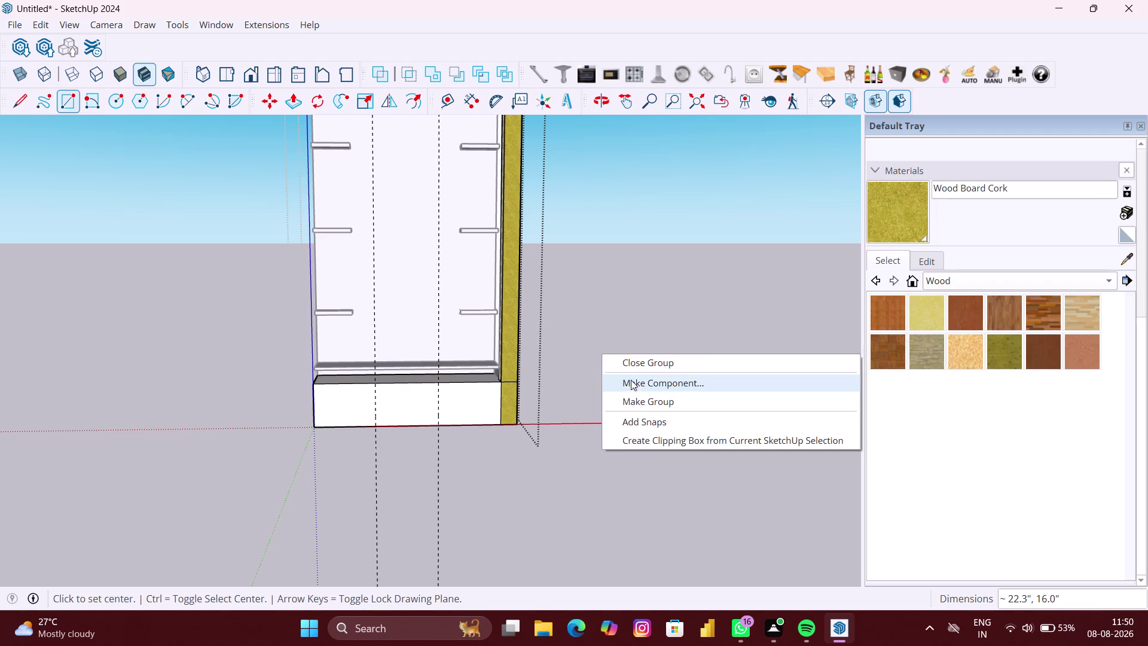
click(634, 394)
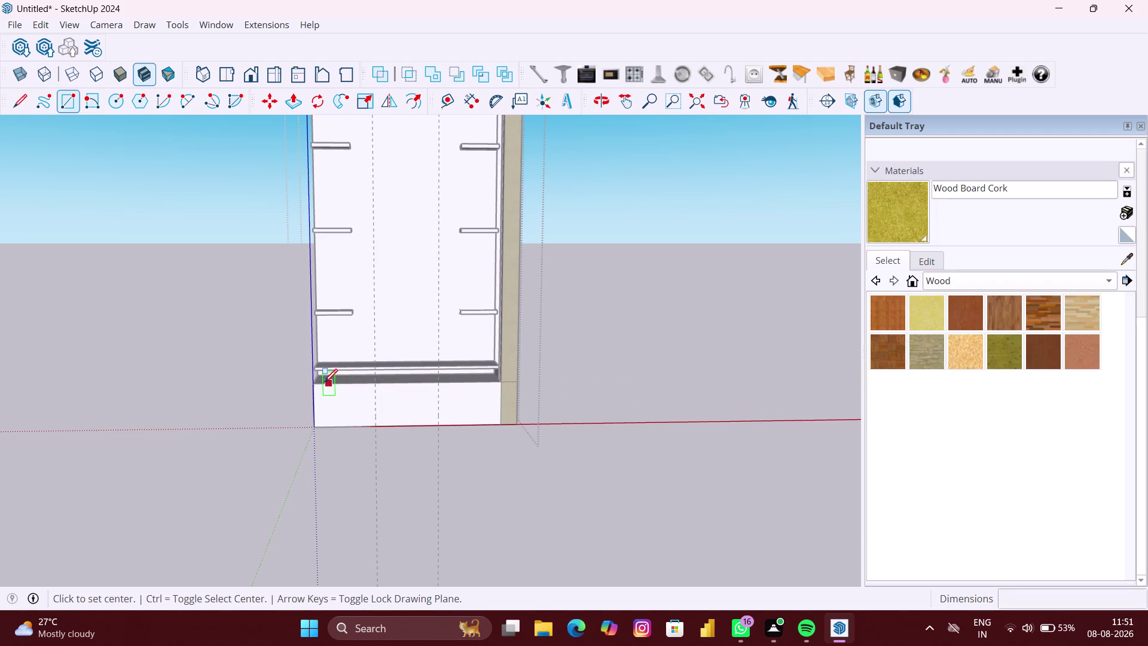
Draw three adjacent rectangles across the base front along the guides.
click(316, 382)
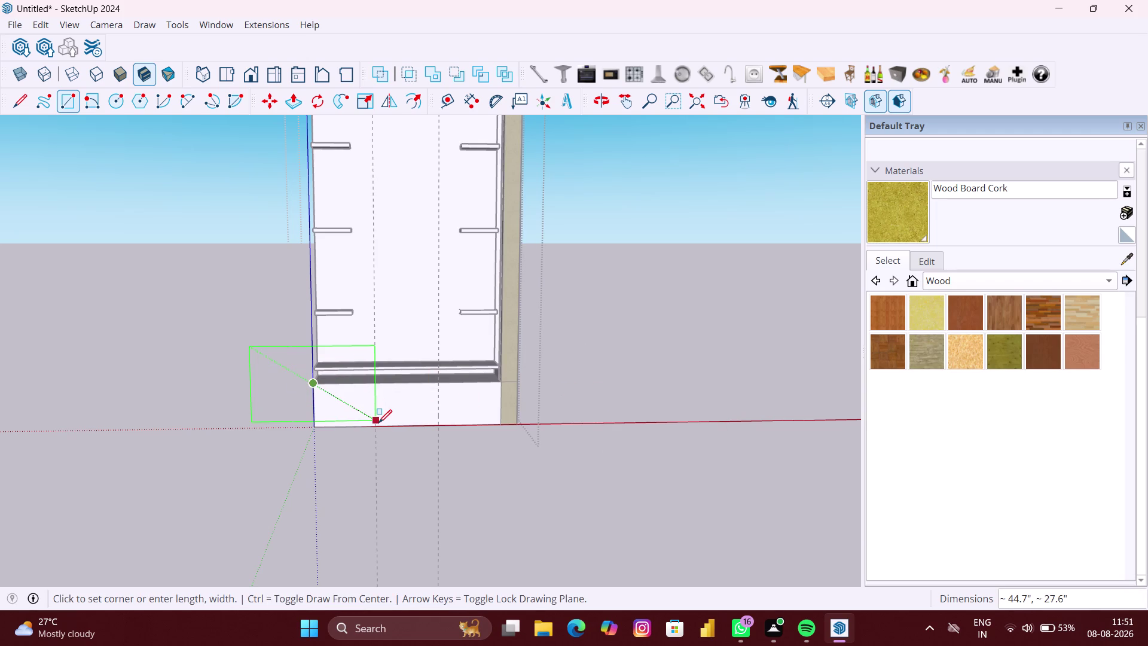
click(377, 422)
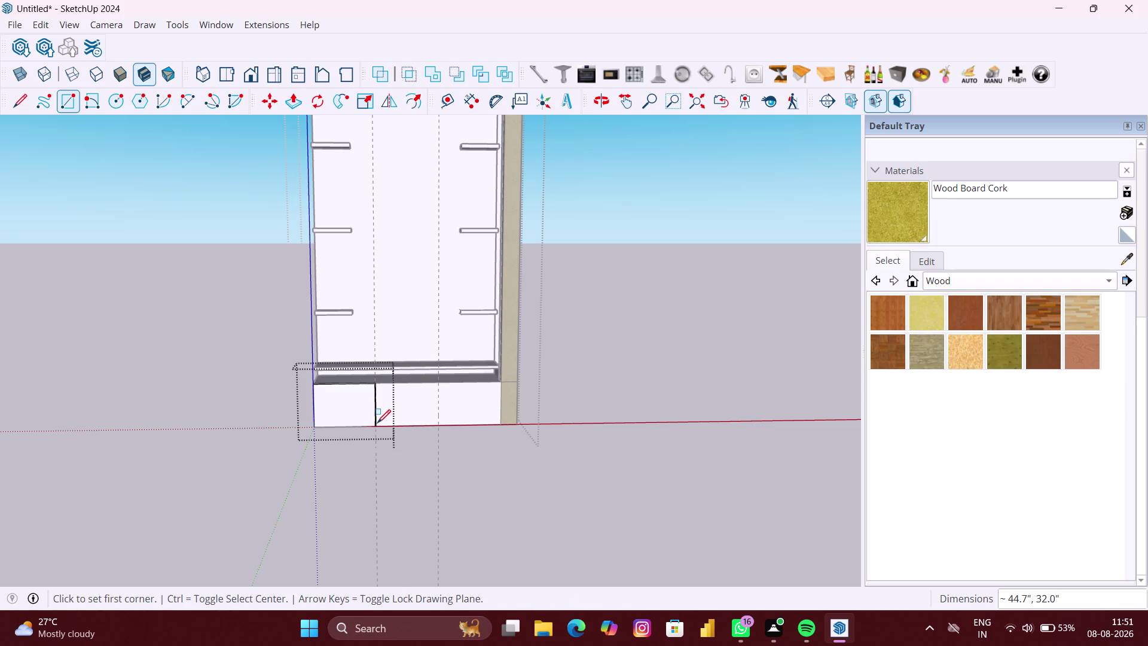
click(372, 385)
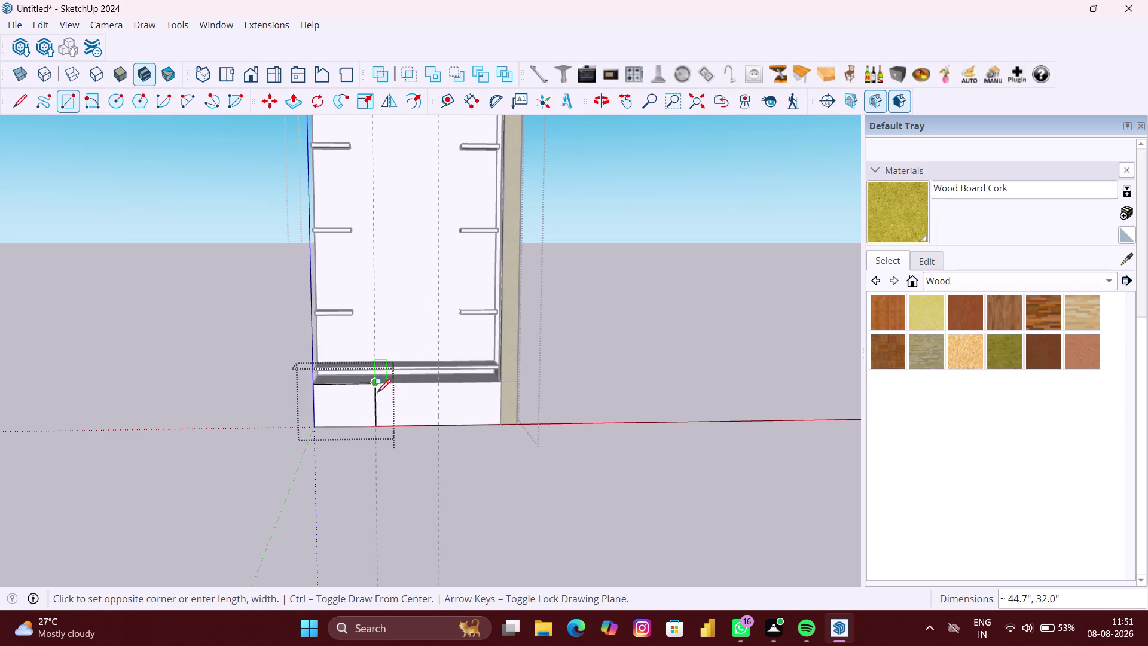
click(438, 424)
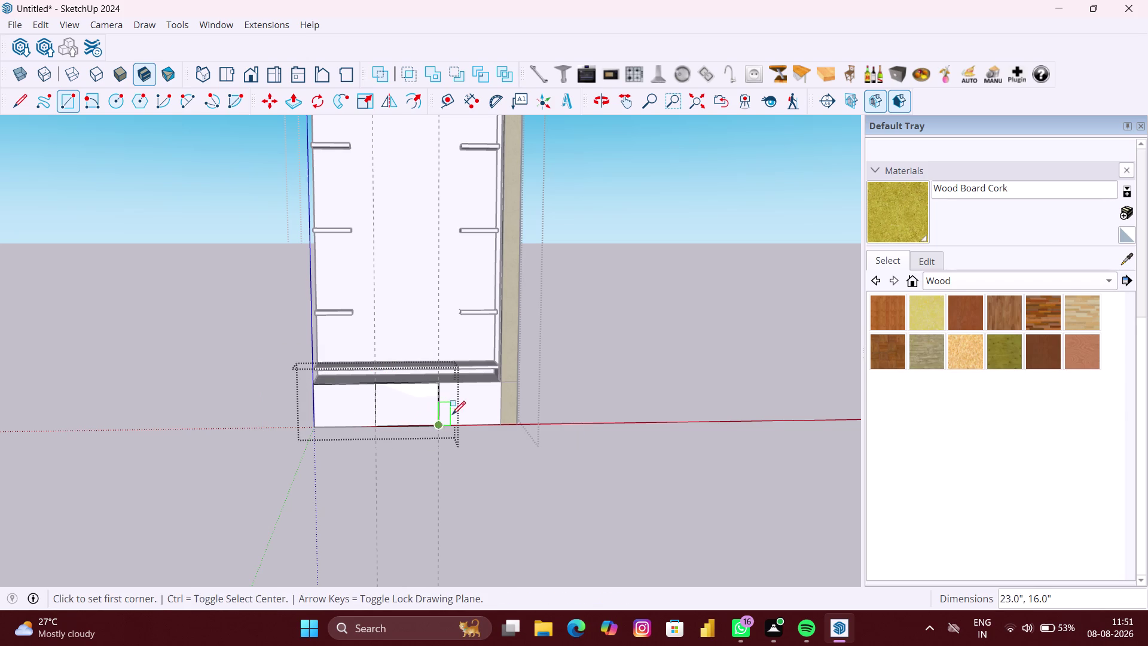
click(437, 388)
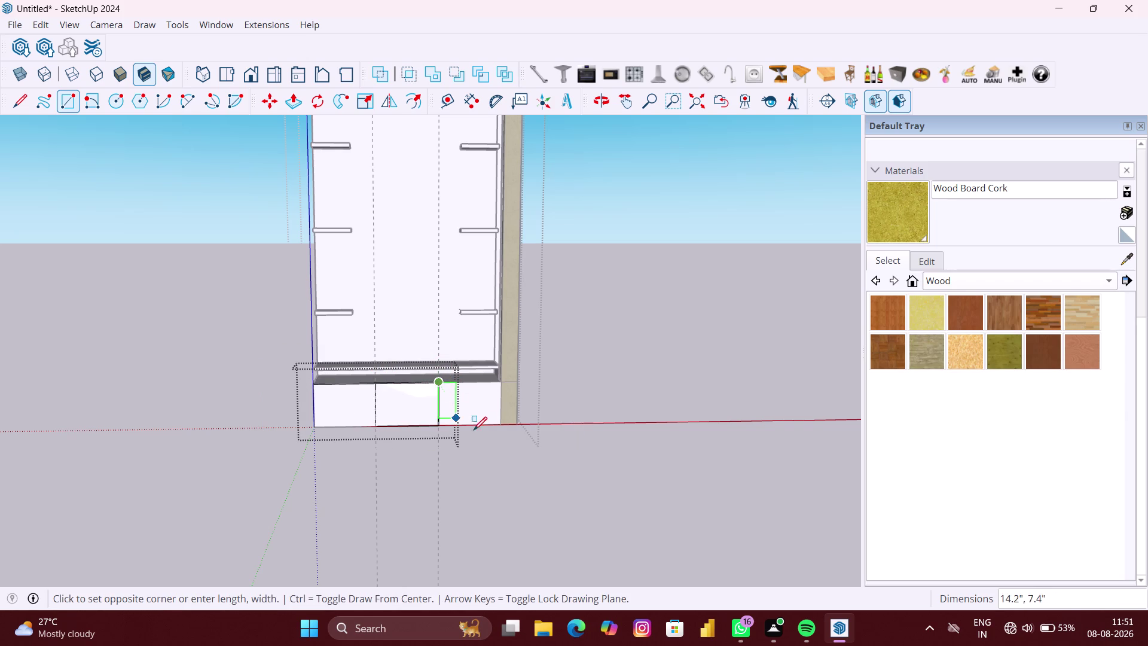
click(501, 429)
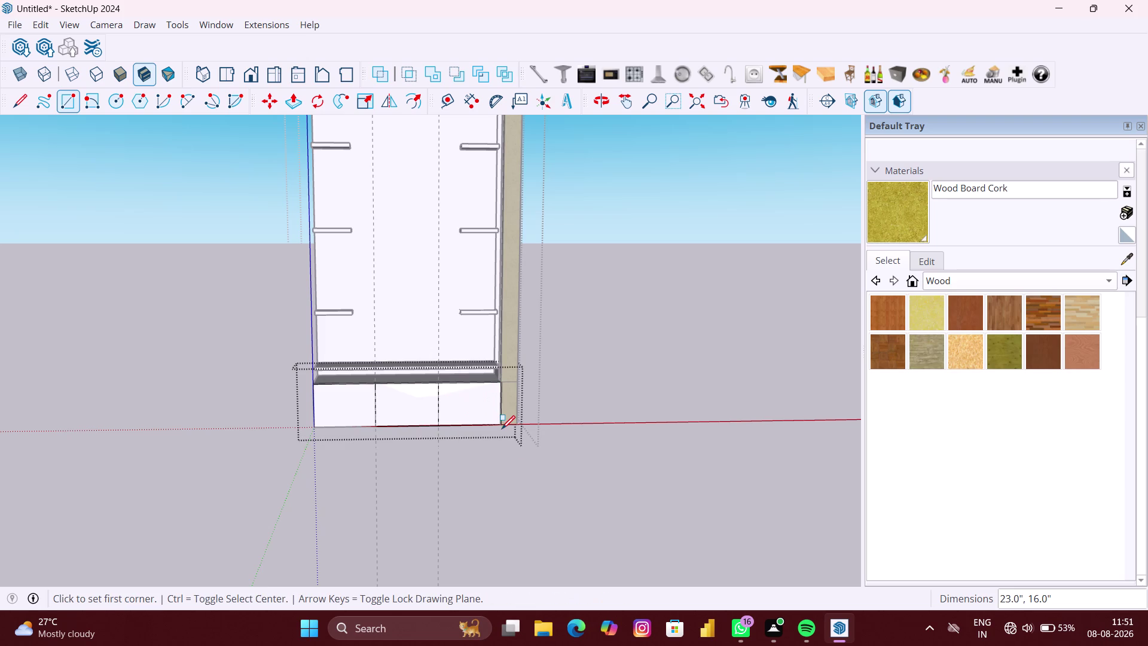
scroll(down, 3)
key(space)
Select and deselect a drawer panel face to check the split.
click(448, 478)
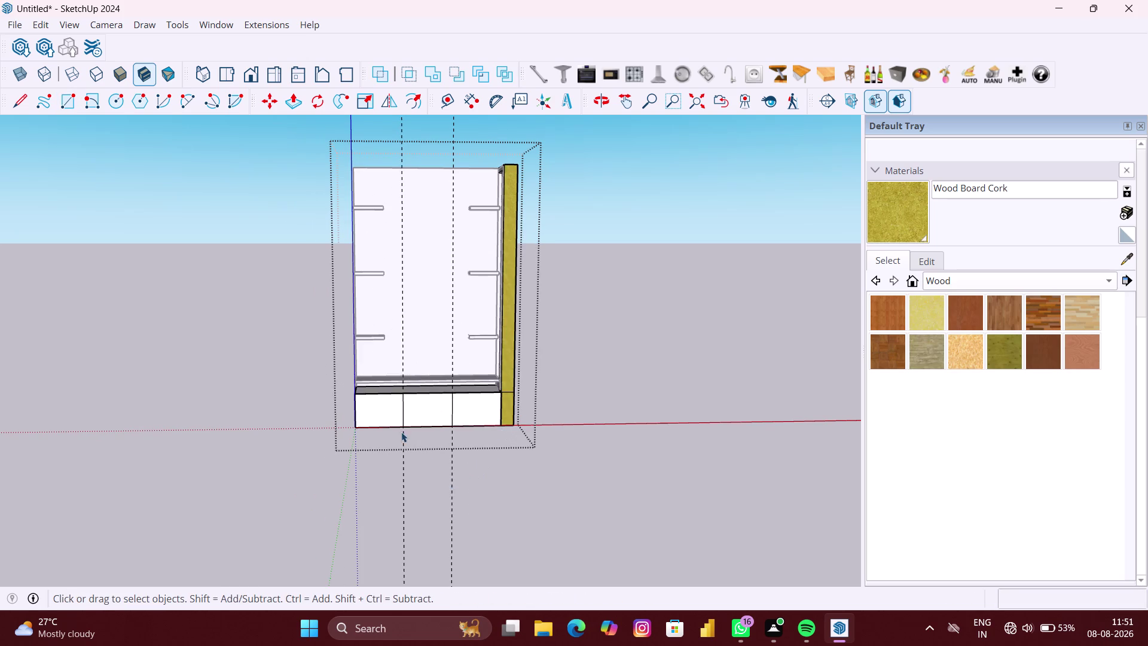
scroll(up, 3)
click(366, 403)
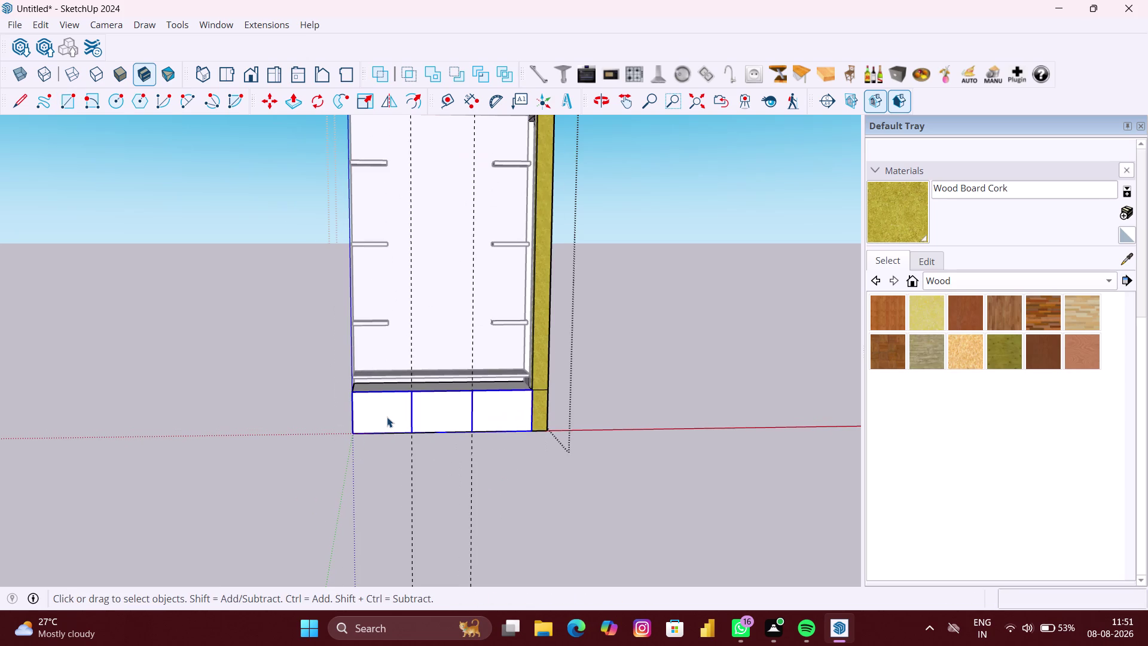
click(386, 417)
click(387, 417)
scroll(up, 3)
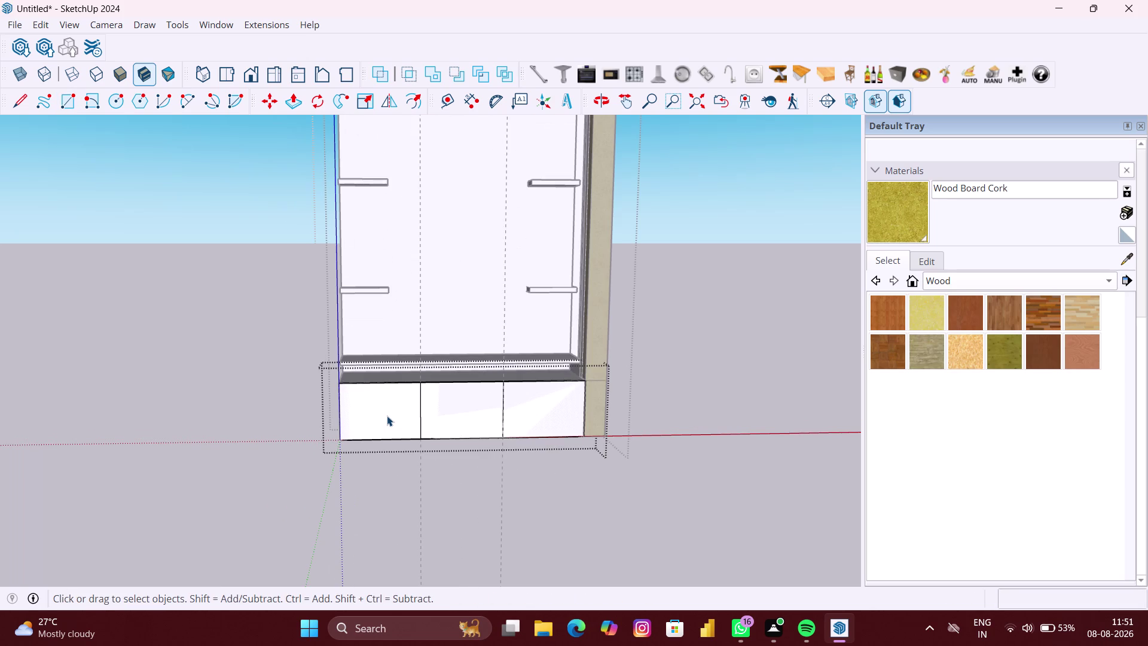
Offset the left drawer panel's outline inward by 3 mm.
key(f)
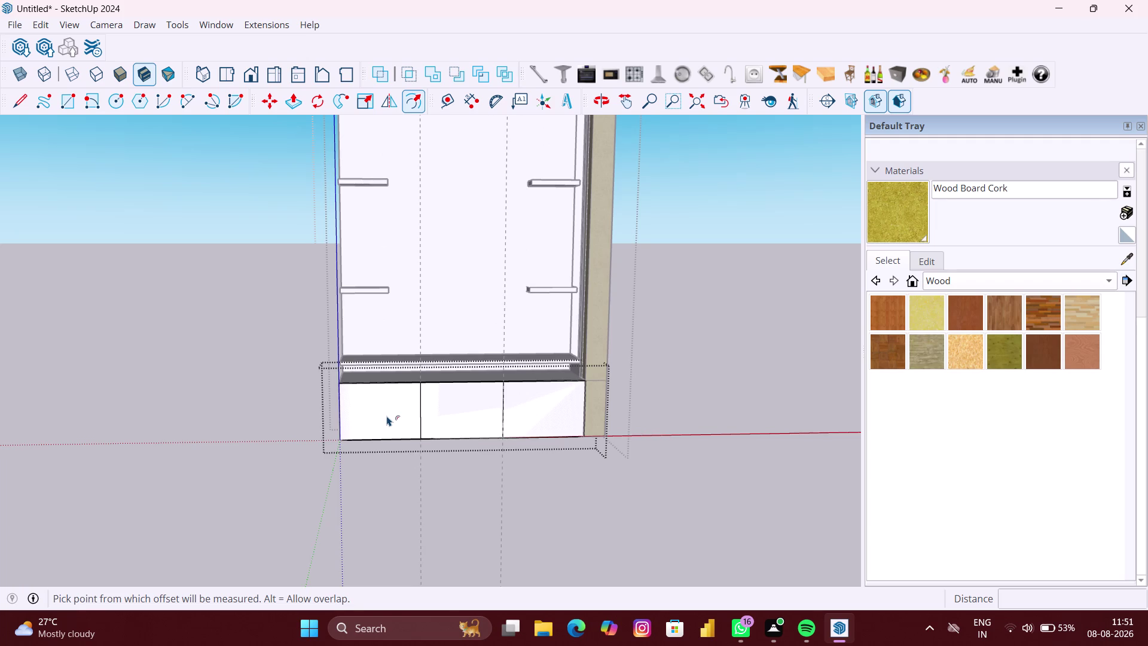
scroll(up, 3)
click(387, 411)
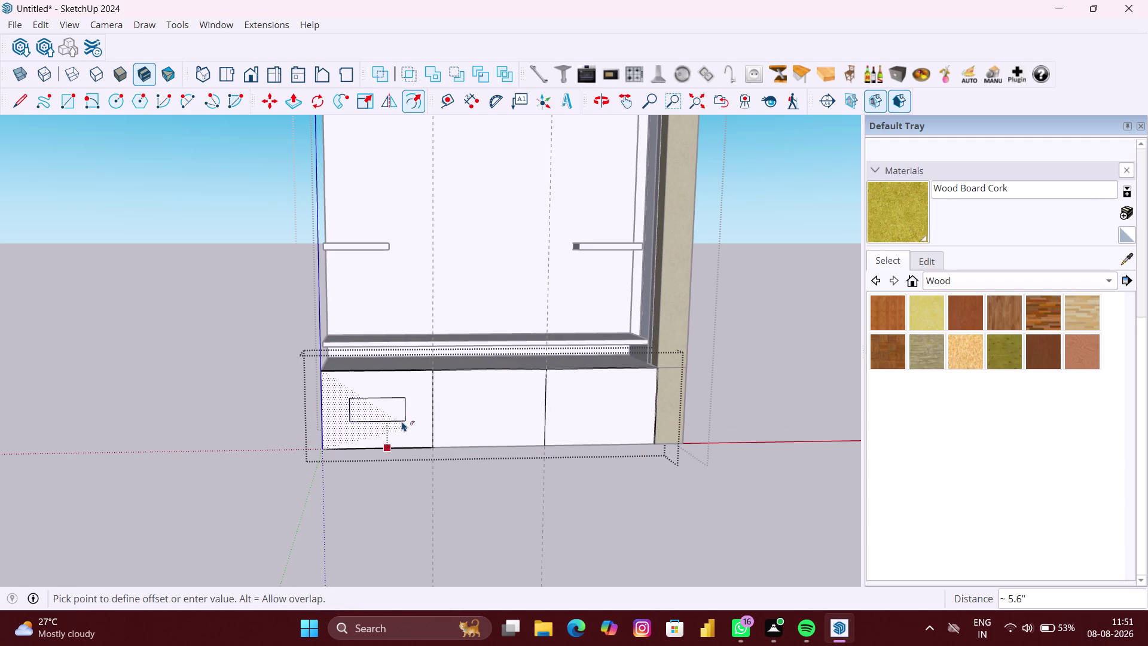
text(18)
key(BackSpace)
key(BackSpace)
key(3)
text(MM)
key(Return)
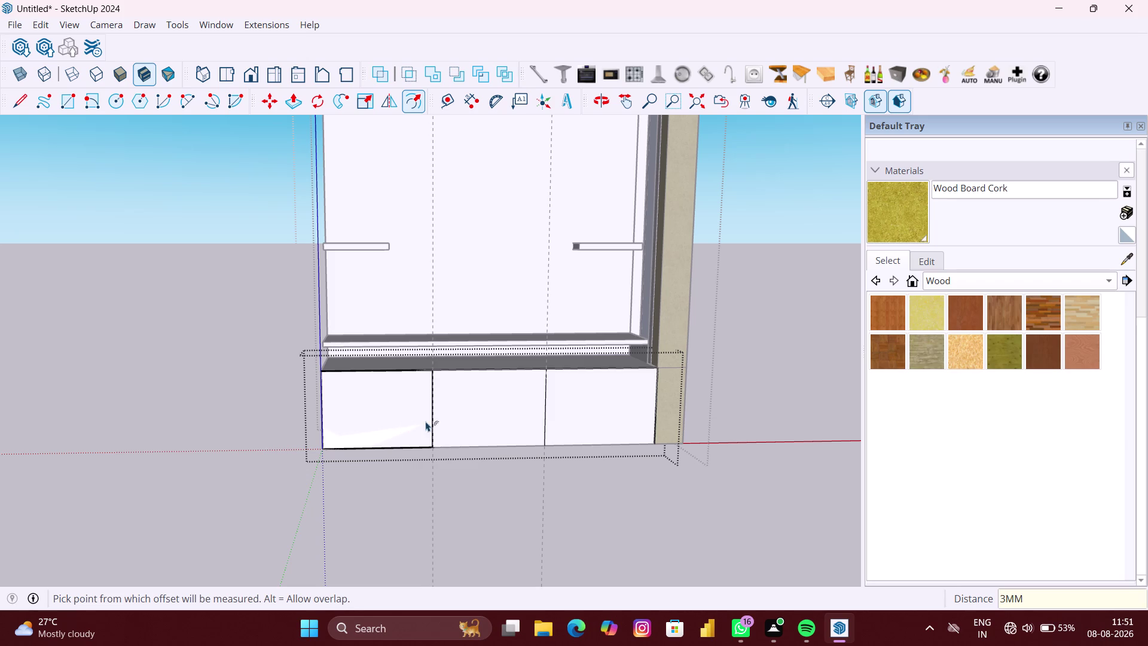
Repeat the 3 mm offset on the middle and right drawer panels.
scroll(up, 3)
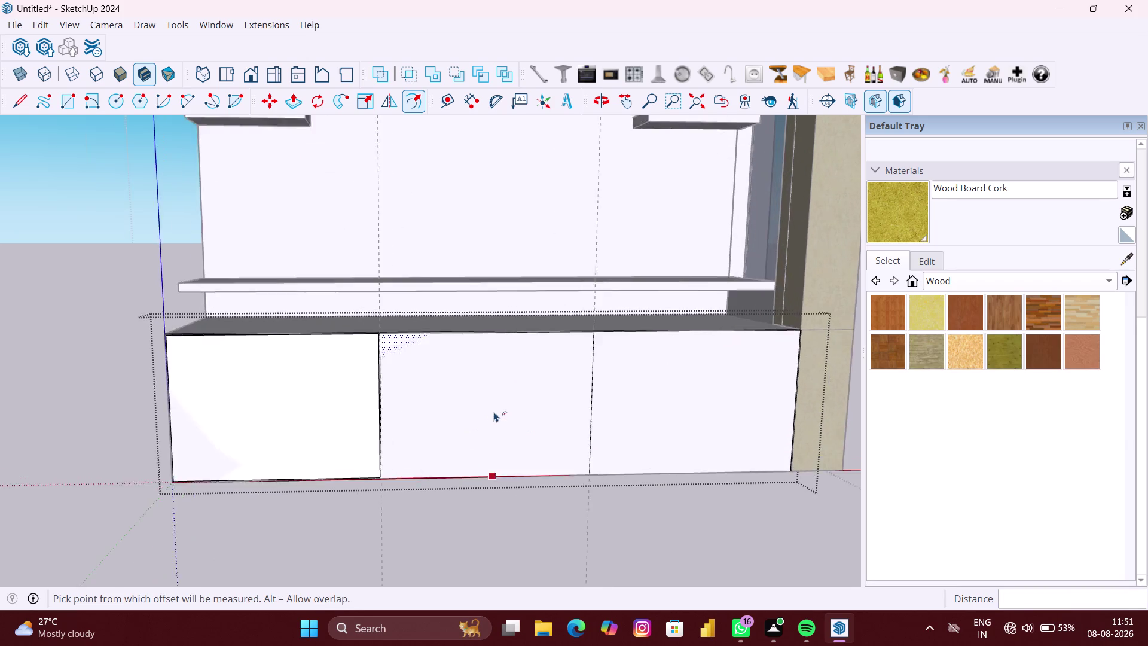
scroll(up, 3)
double_click(494, 411)
double_click(722, 418)
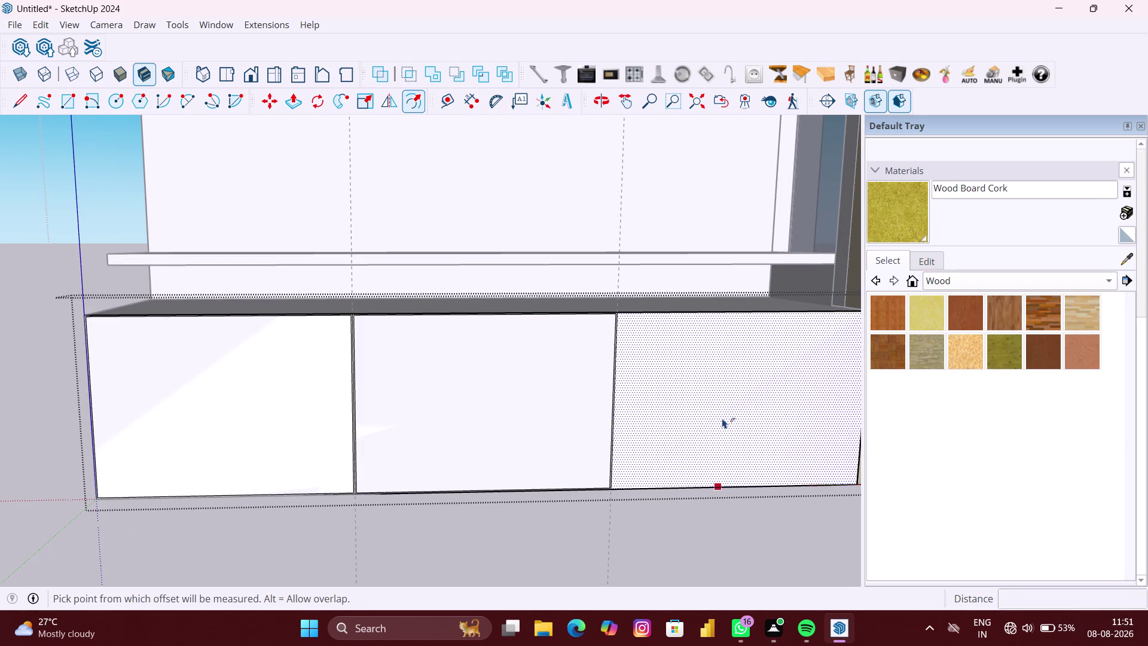
scroll(down, 3)
key(space)
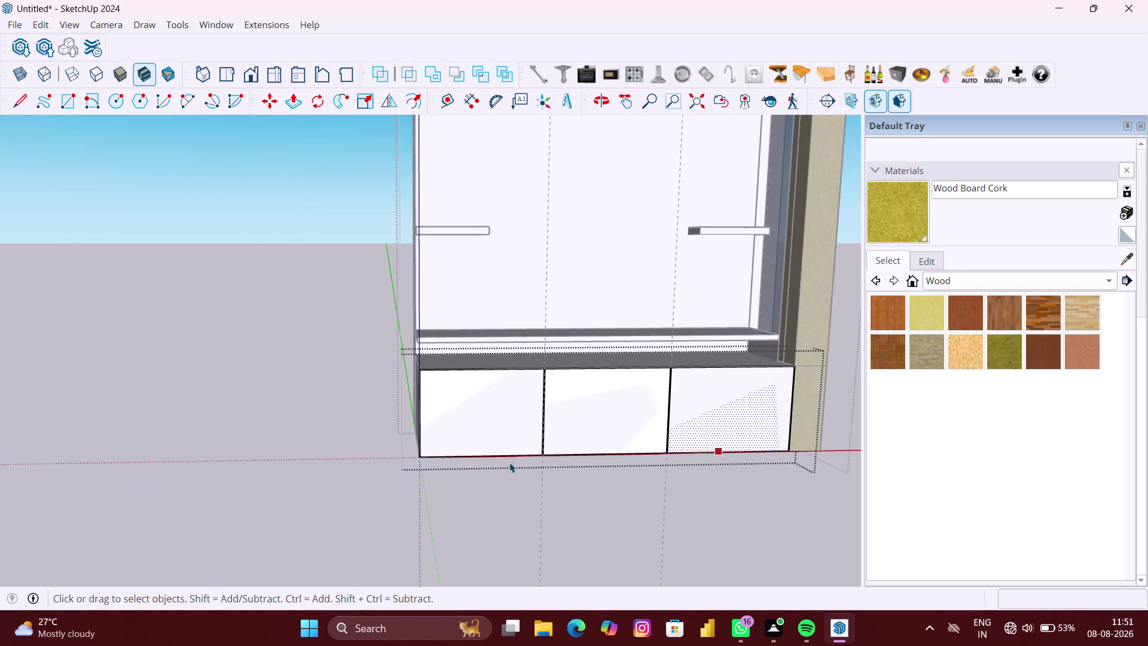
scroll(up, 3)
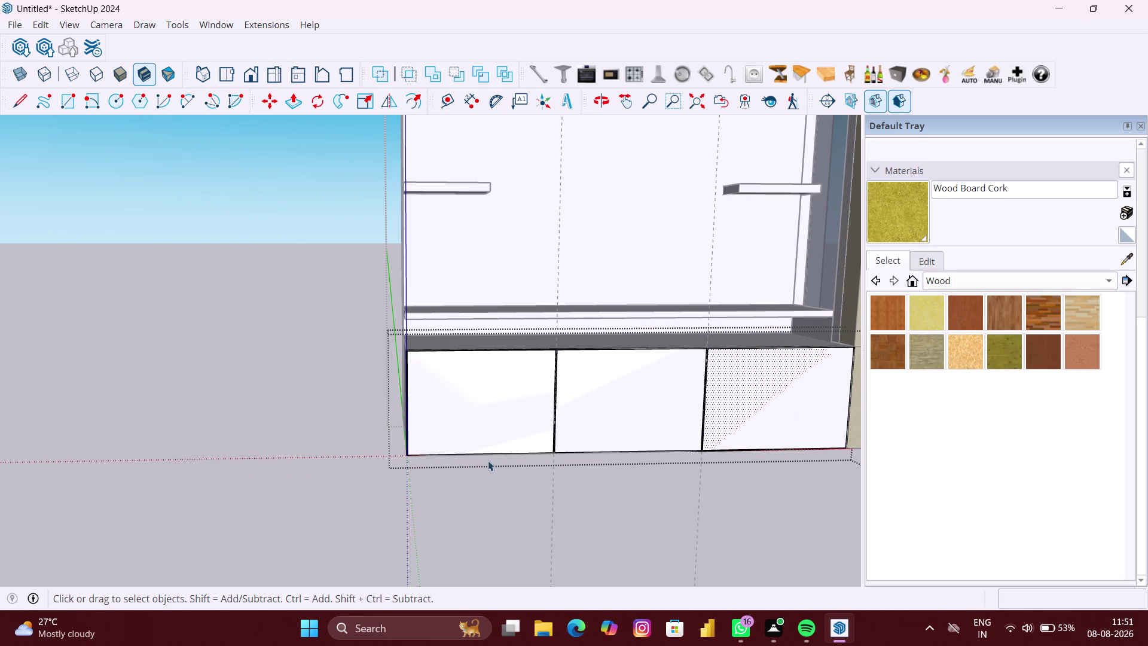
key(p)
scroll(up, 3)
Push the left drawer panel face in by 18 mm.
scroll(up, 3)
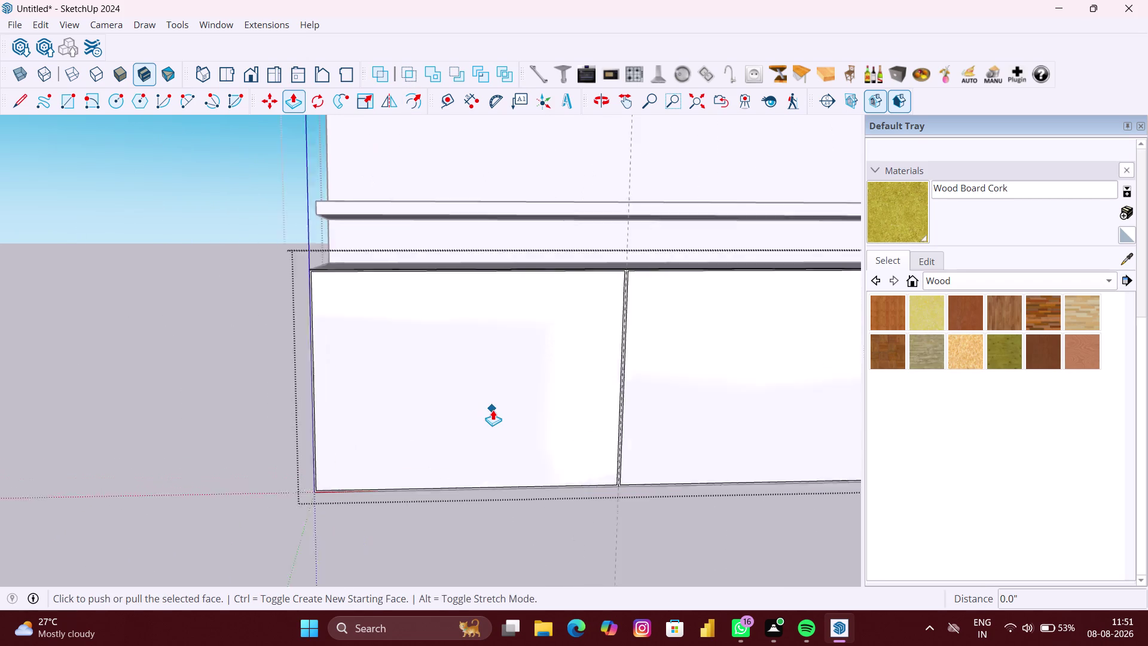
click(498, 406)
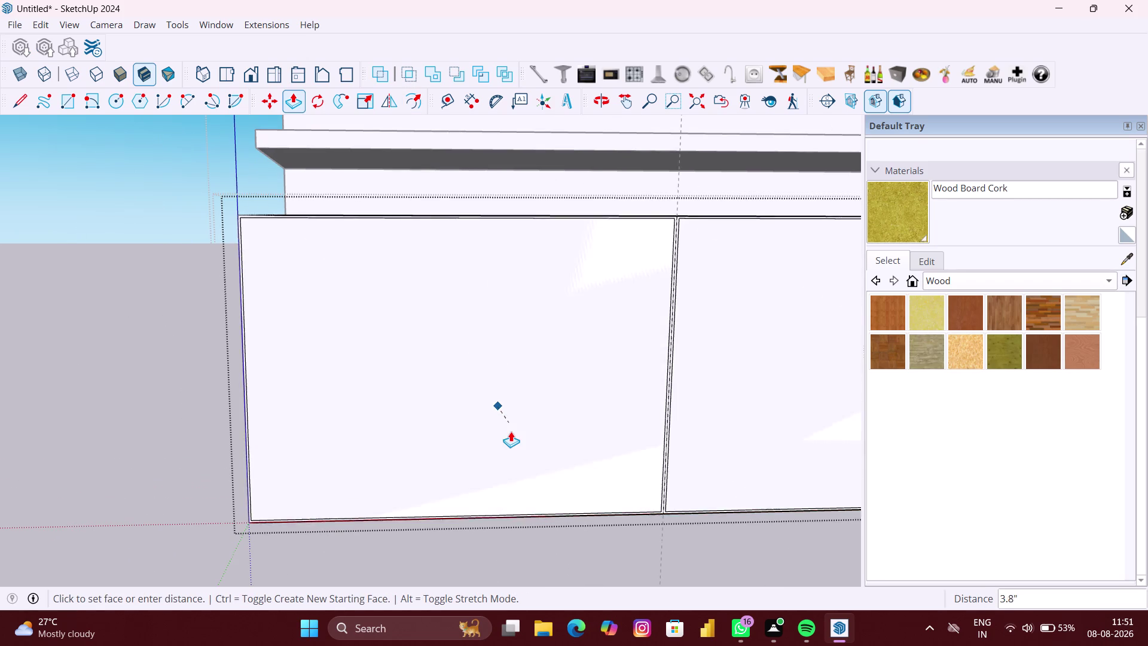
scroll(down, 3)
middle_drag(511, 435, 612, 586)
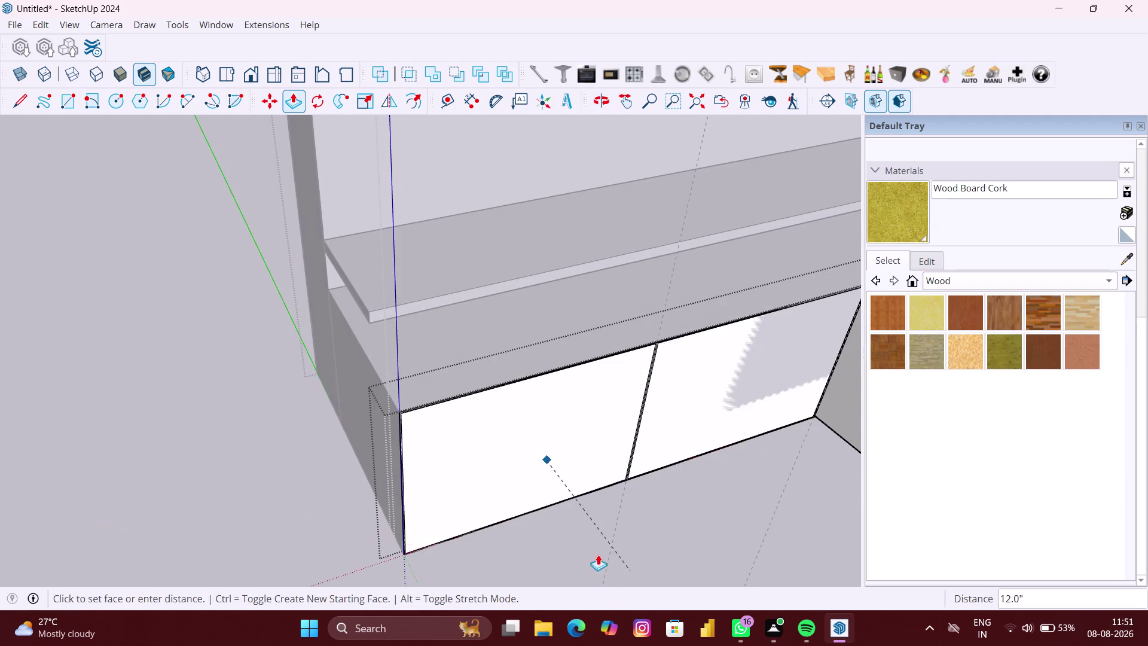
scroll(up, 3)
scroll(up, 3)
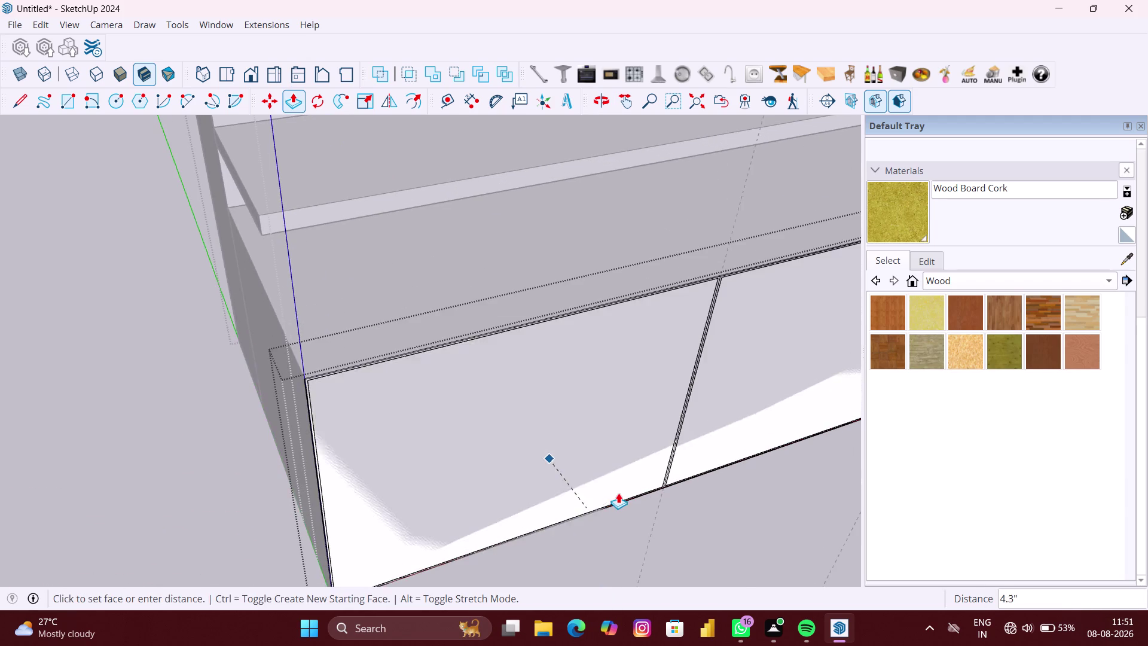
scroll(down, 3)
scroll(down, 3)
scroll(down, 3)
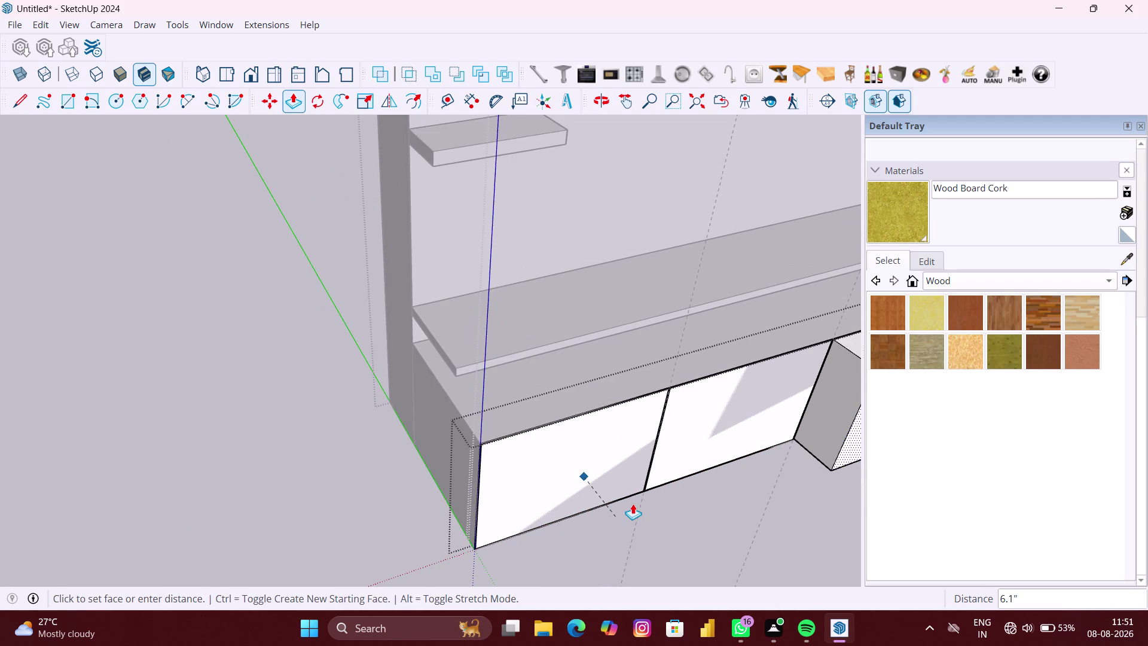
text(18)
text(MM)
key(Return)
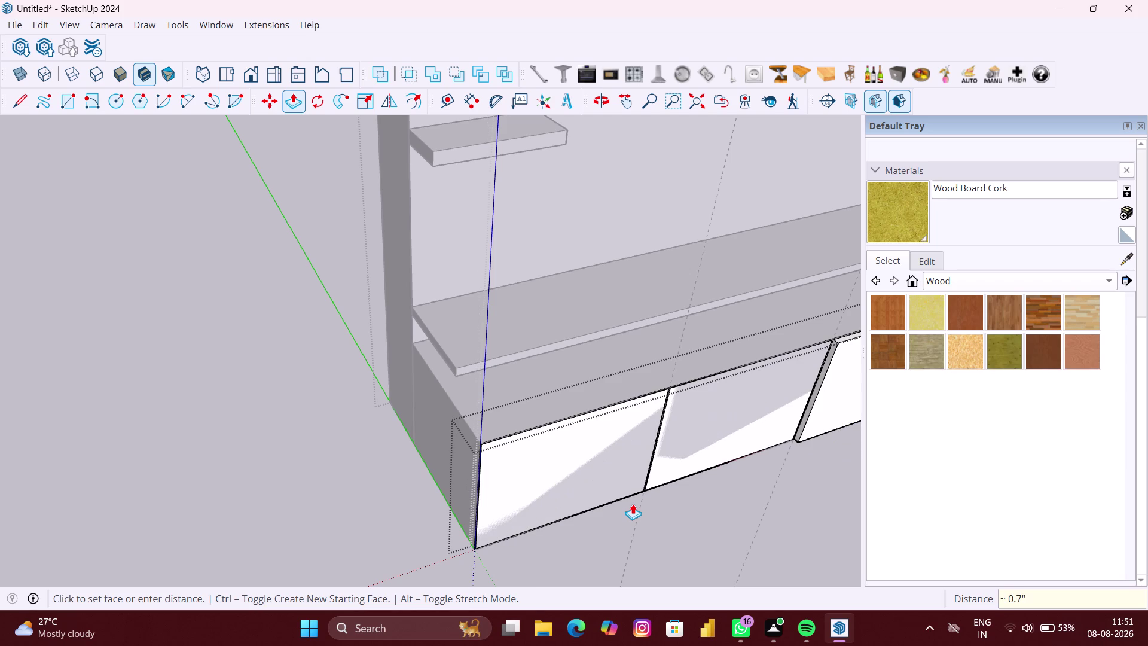
Repeat the 18 mm push on the other two drawer panels.
scroll(up, 3)
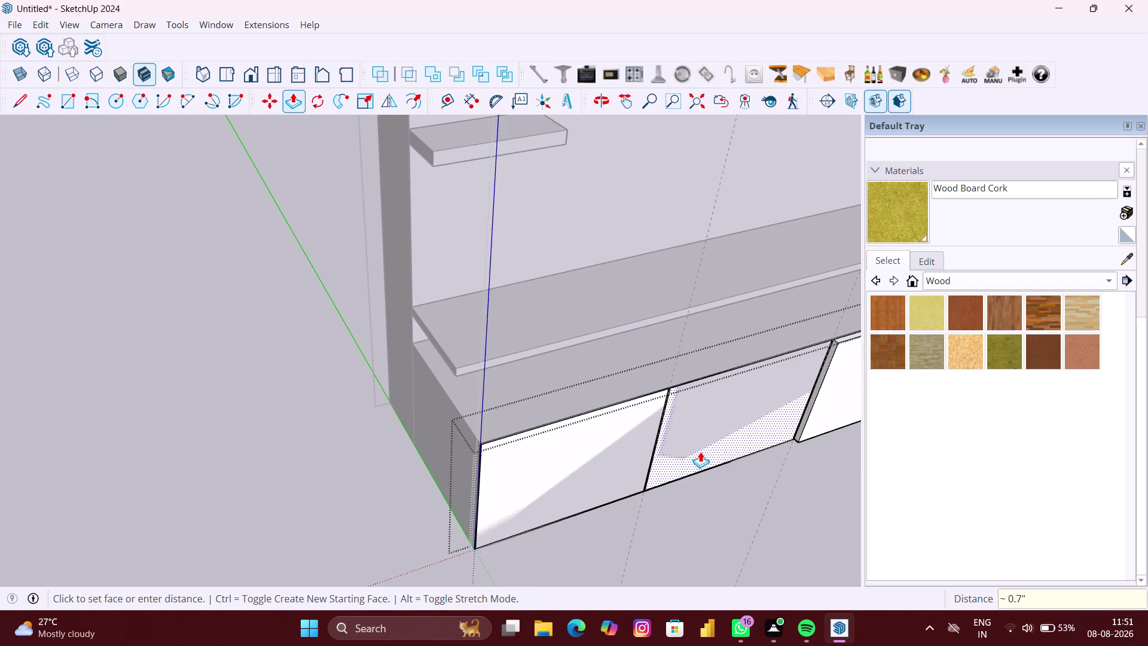
double_click(700, 448)
double_click(588, 449)
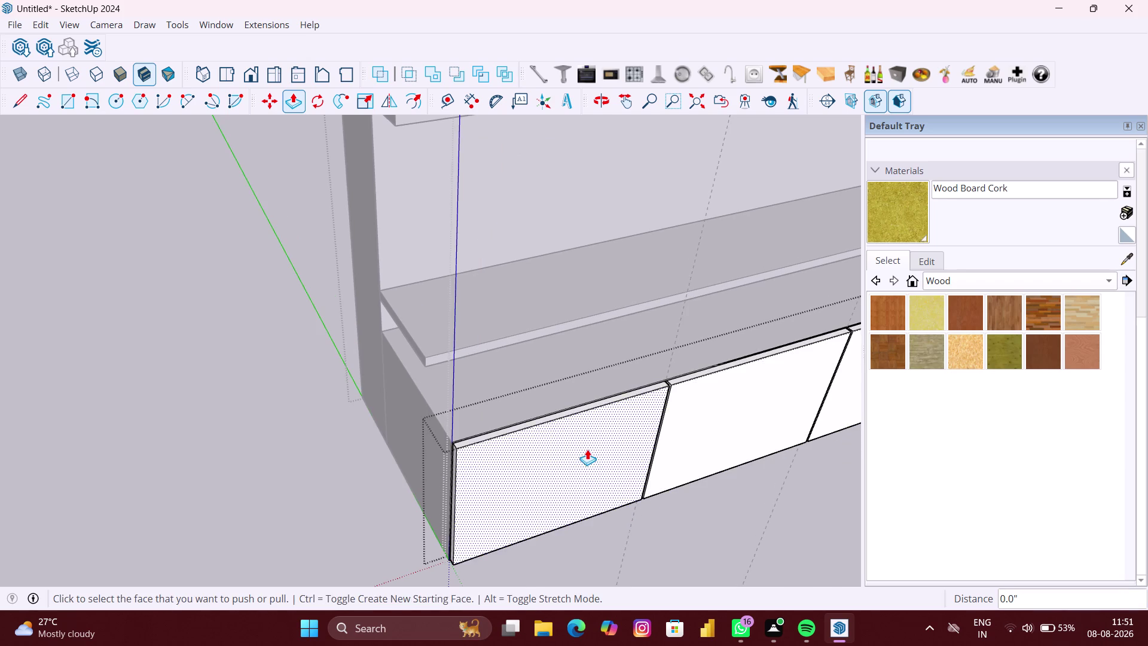
scroll(down, 3)
middle_drag(660, 464, 499, 411)
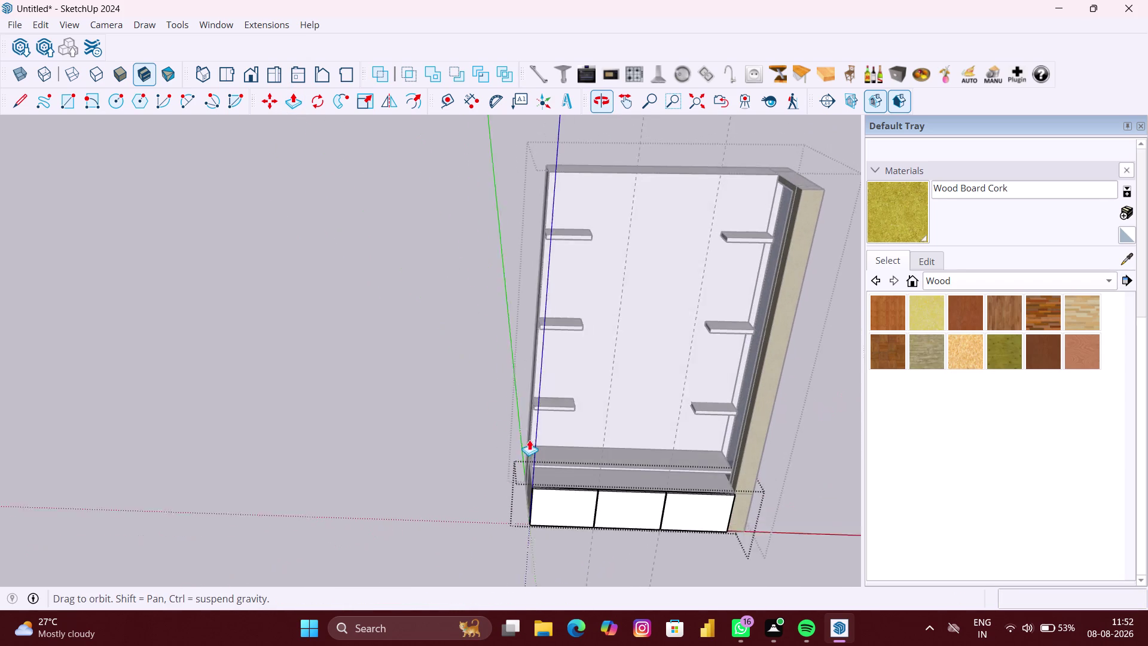
middle_drag(639, 512, 648, 485)
key(space)
click(698, 575)
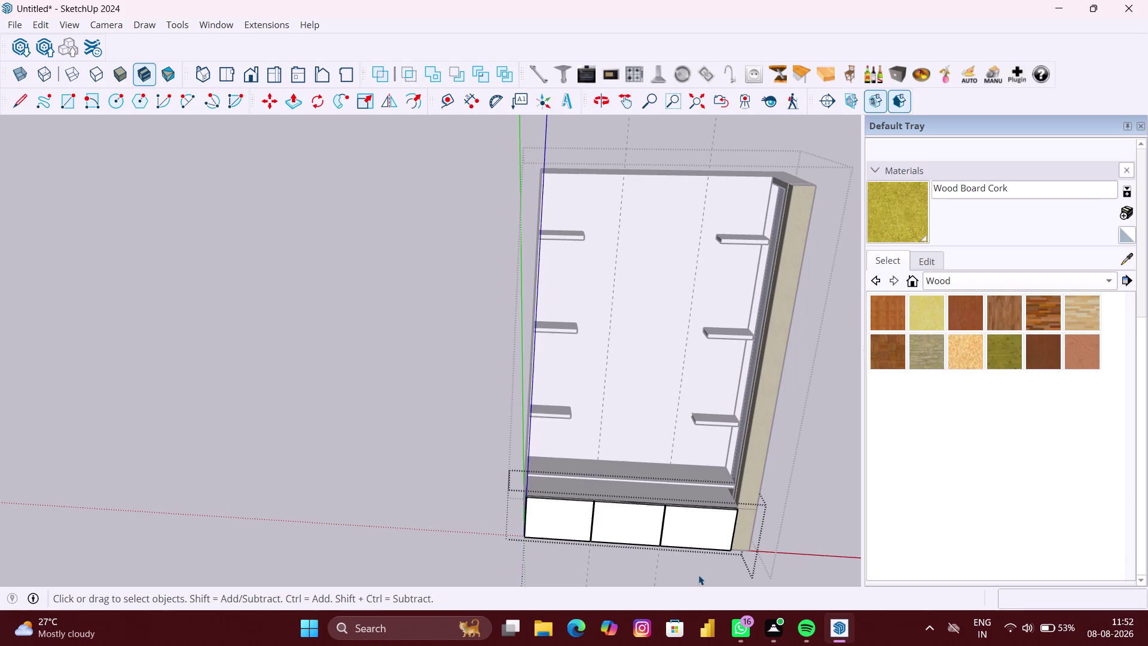
scroll(down, 3)
middle_drag(686, 572, 690, 474)
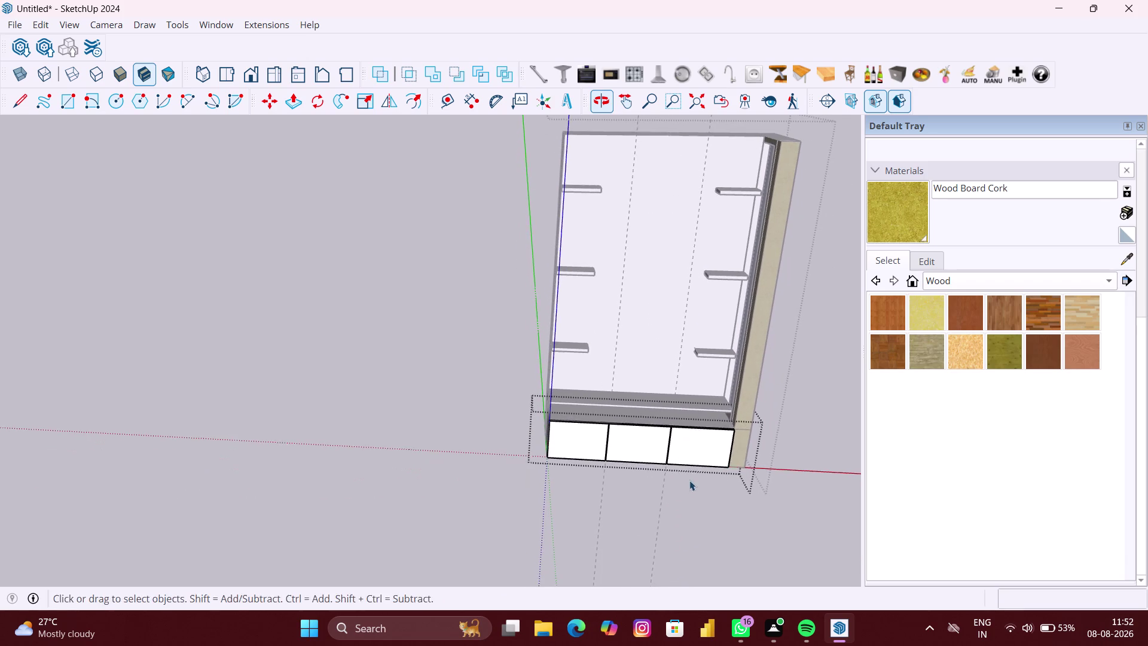
middle_drag(688, 482, 713, 437)
scroll(up, 3)
middle_drag(729, 424, 670, 421)
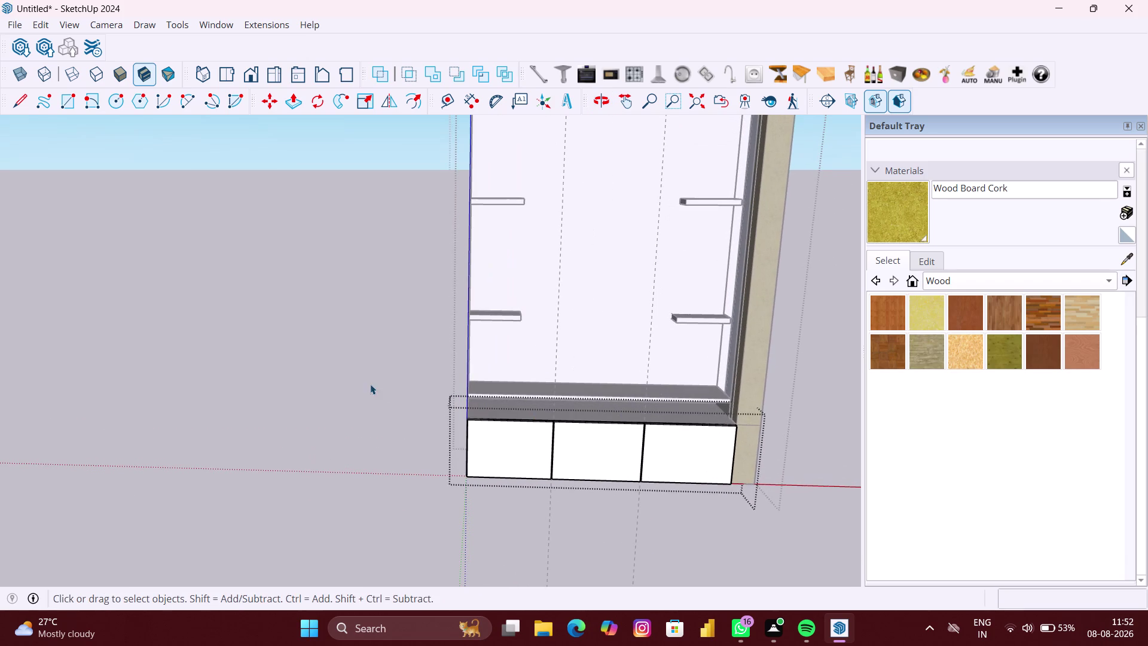
click(370, 384)
middle_drag(662, 356, 671, 348)
scroll(down, 3)
click(648, 361)
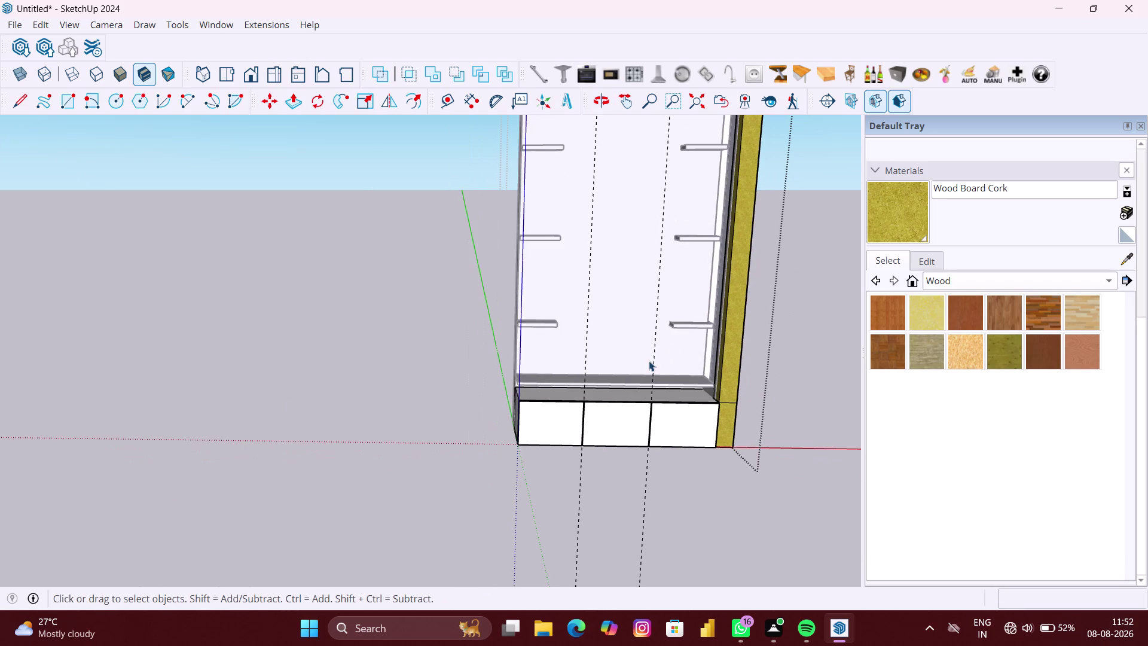
click(429, 387)
middle_drag(600, 362, 575, 372)
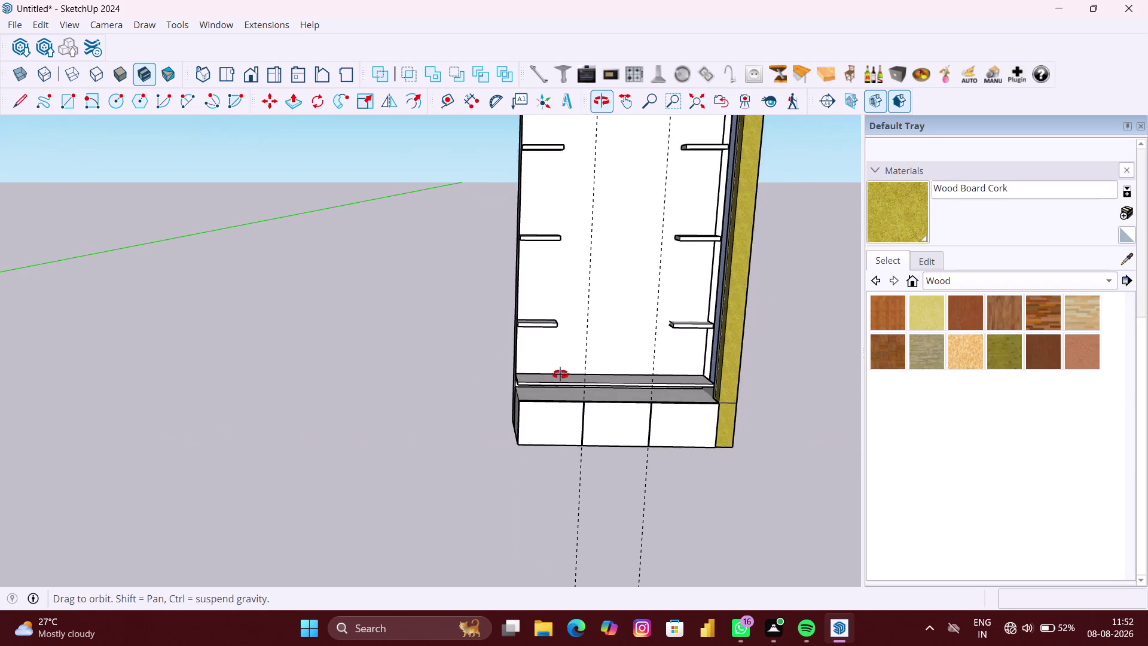
middle_drag(576, 372, 539, 375)
scroll(down, 3)
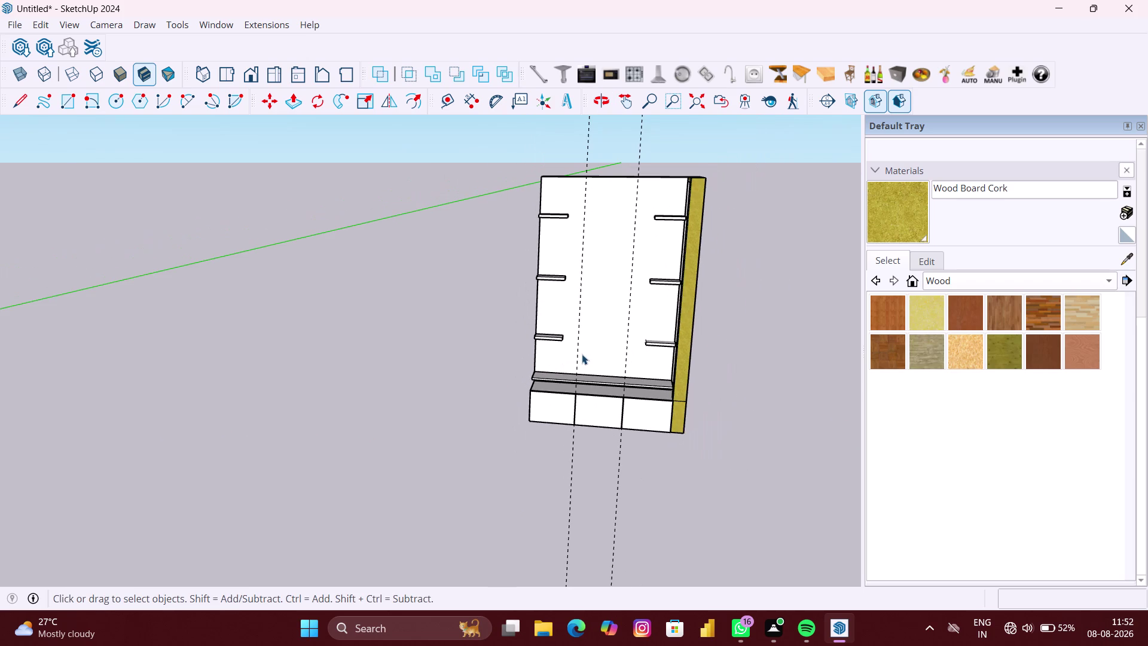
scroll(up, 3)
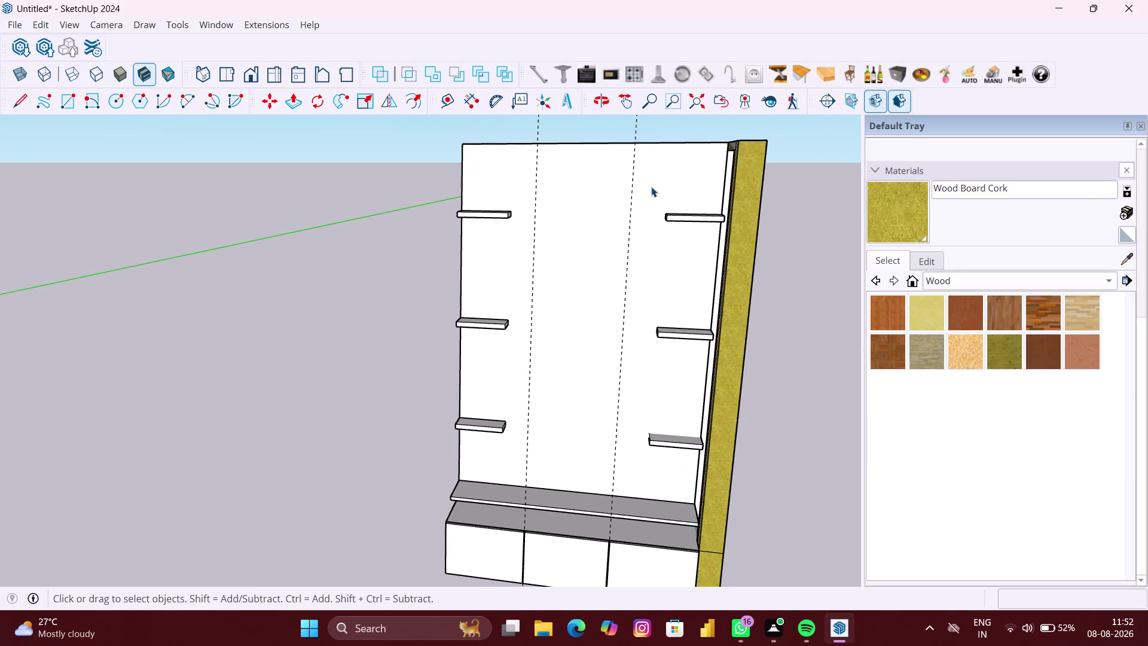
middle_drag(651, 178, 827, 187)
scroll(up, 3)
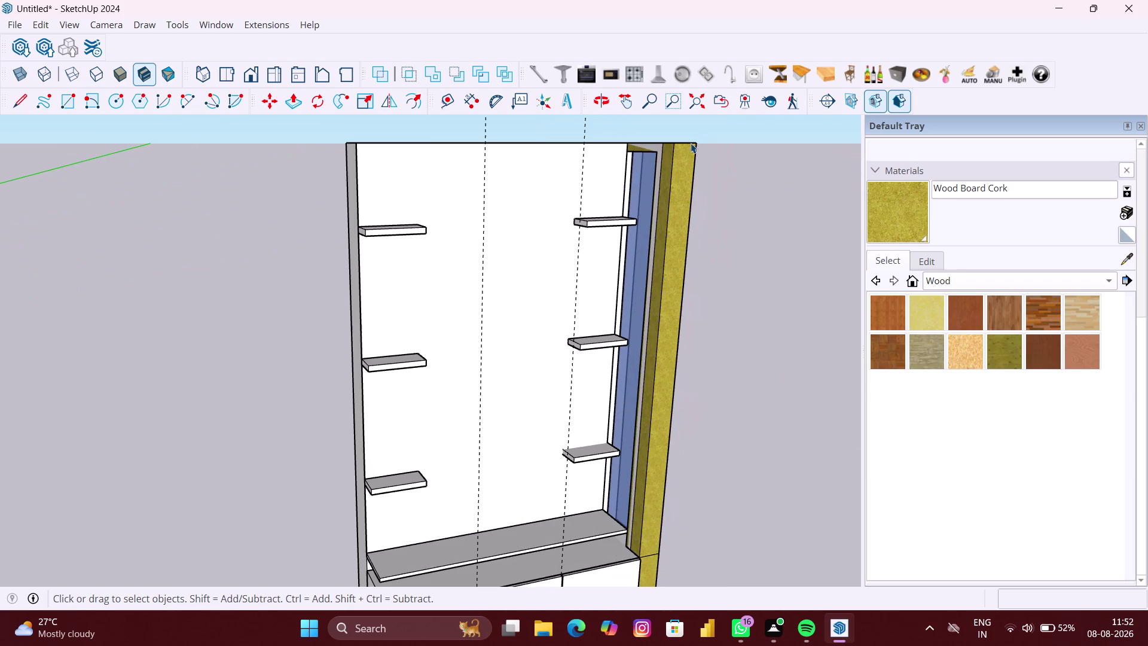
middle_drag(651, 146, 608, 163)
scroll(down, 3)
scroll(down, 3)
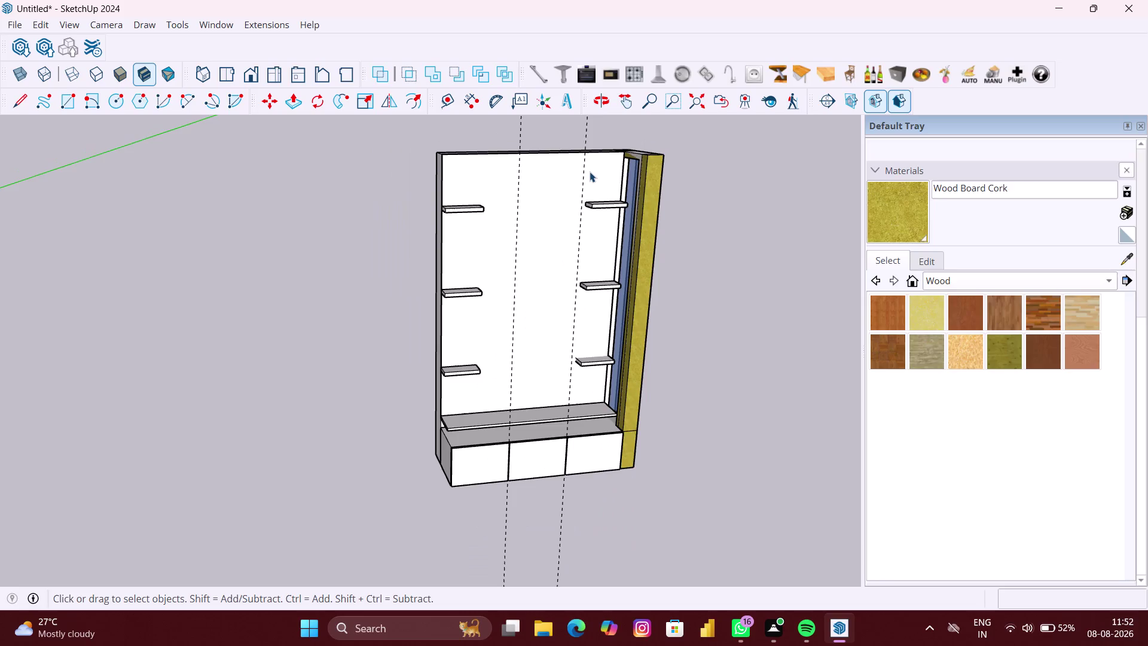
scroll(down, 3)
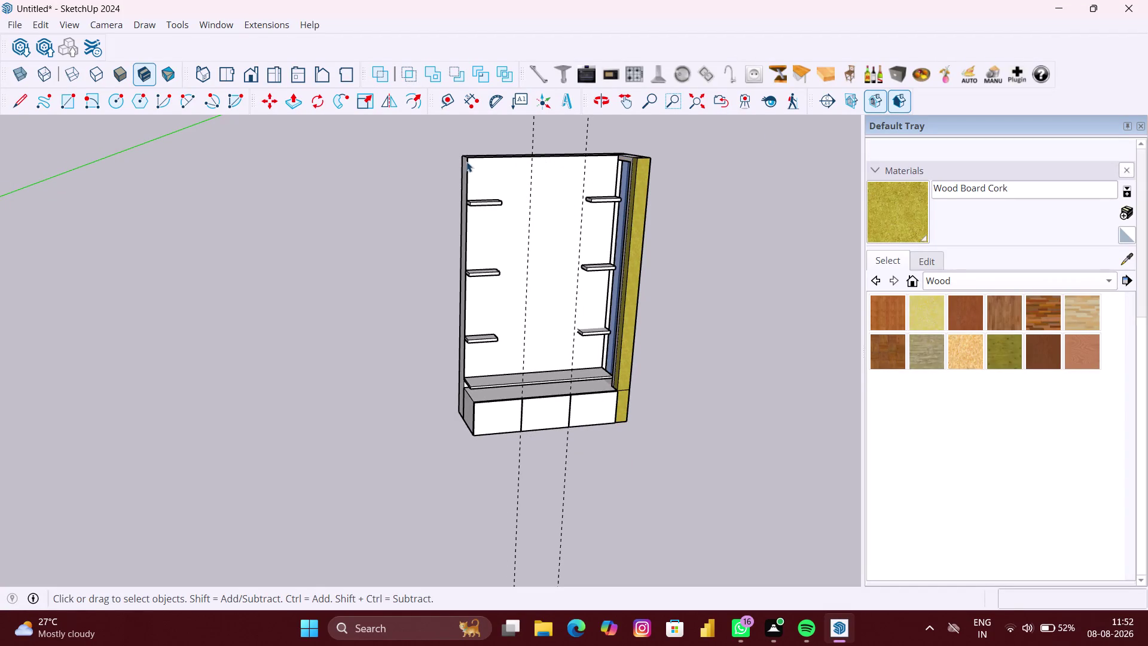
drag(653, 457, 598, 454)
drag(597, 455, 472, 444)
key(space)
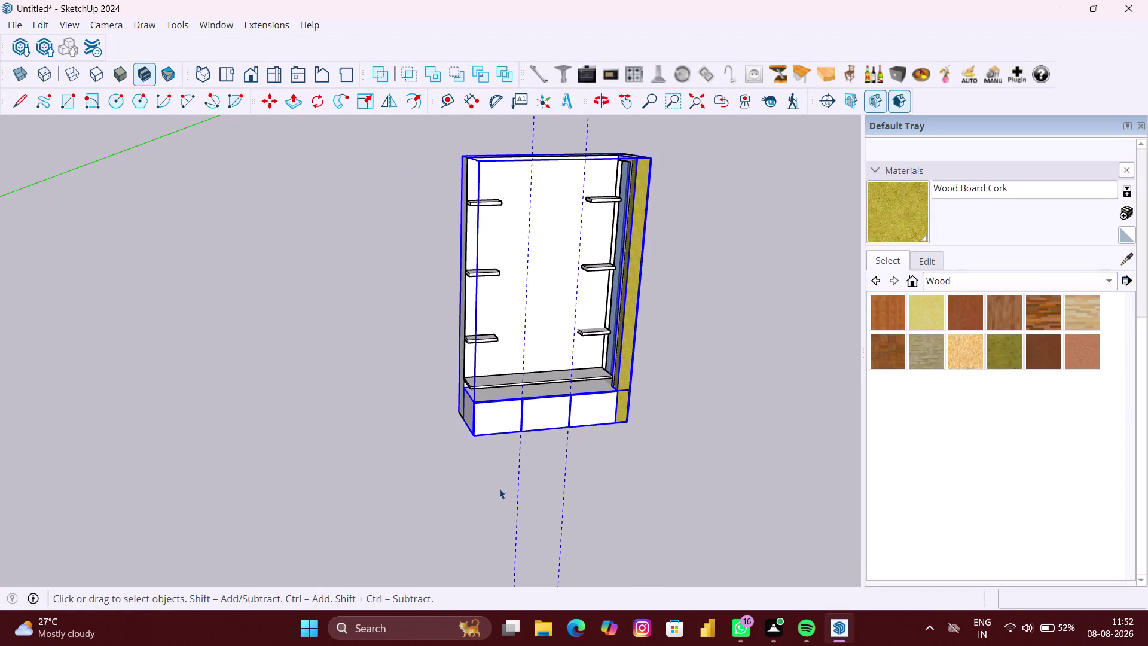
Inside the cabinet group, select the drawer base geometry and make it a group.
click(595, 528)
drag(607, 528, 447, 525)
scroll(up, 3)
double_click(583, 398)
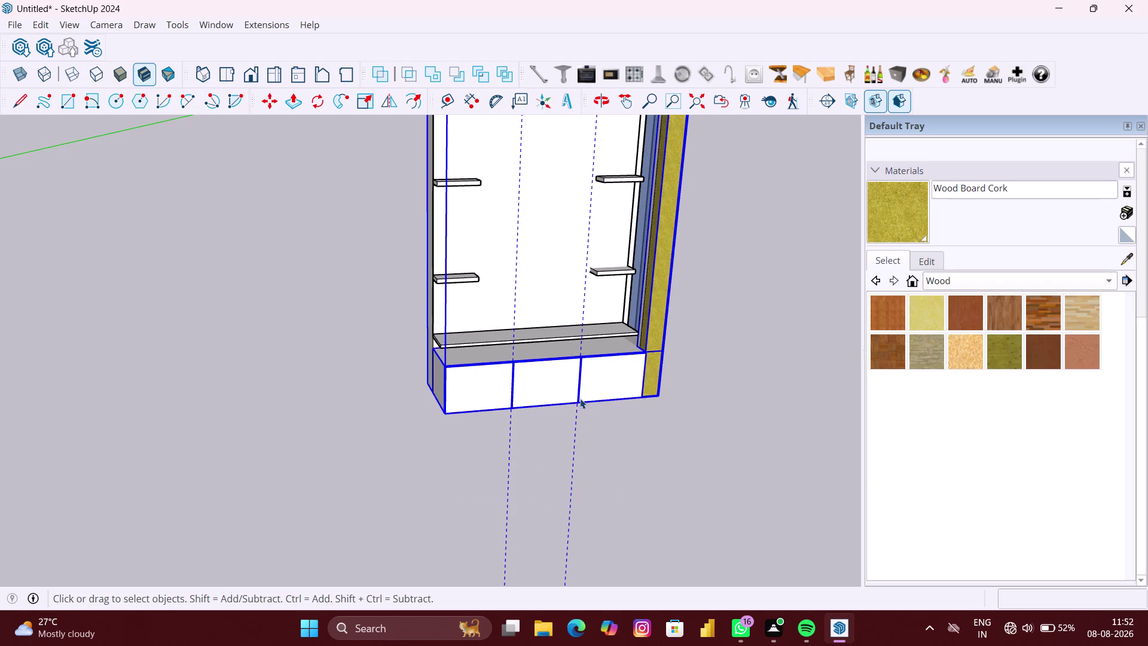
double_click(585, 379)
drag(622, 513, 453, 496)
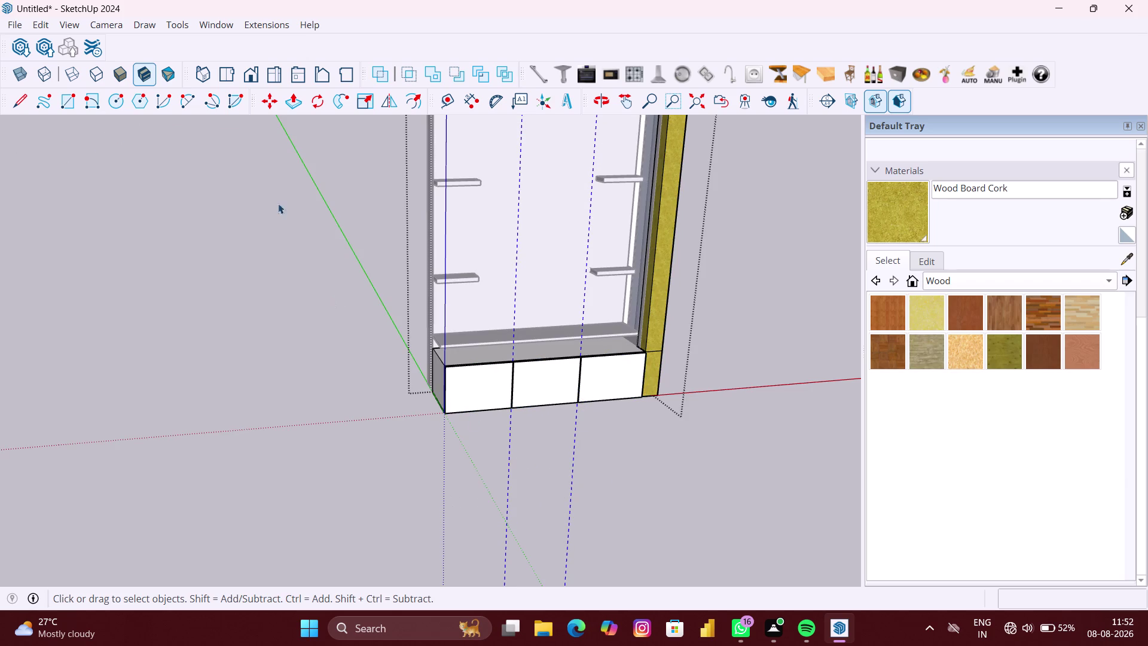
click(36, 23)
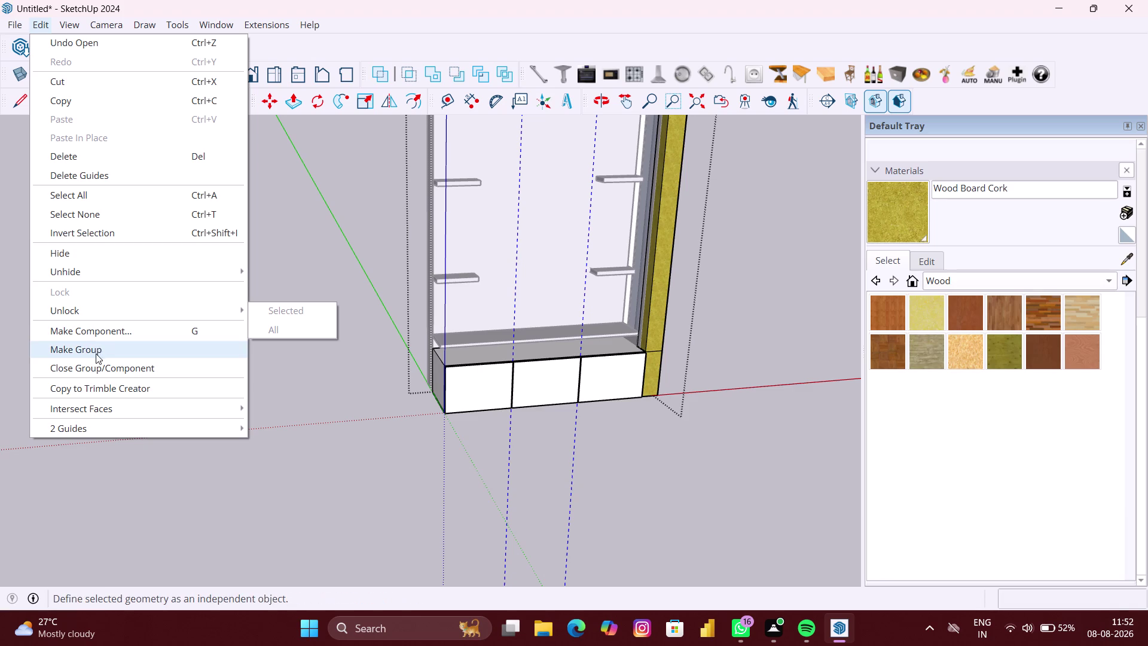
click(78, 175)
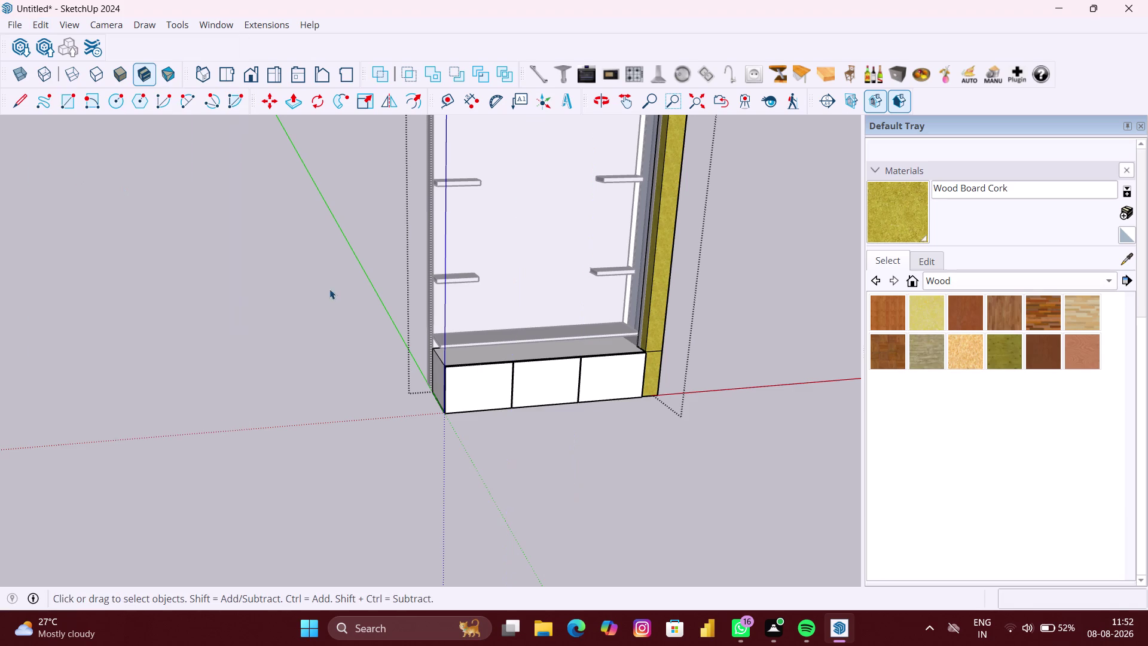
Exit group editing and orbit to view the whole cabinet and its drawer fronts.
scroll(down, 3)
click(342, 315)
scroll(down, 3)
middle_drag(507, 311, 431, 281)
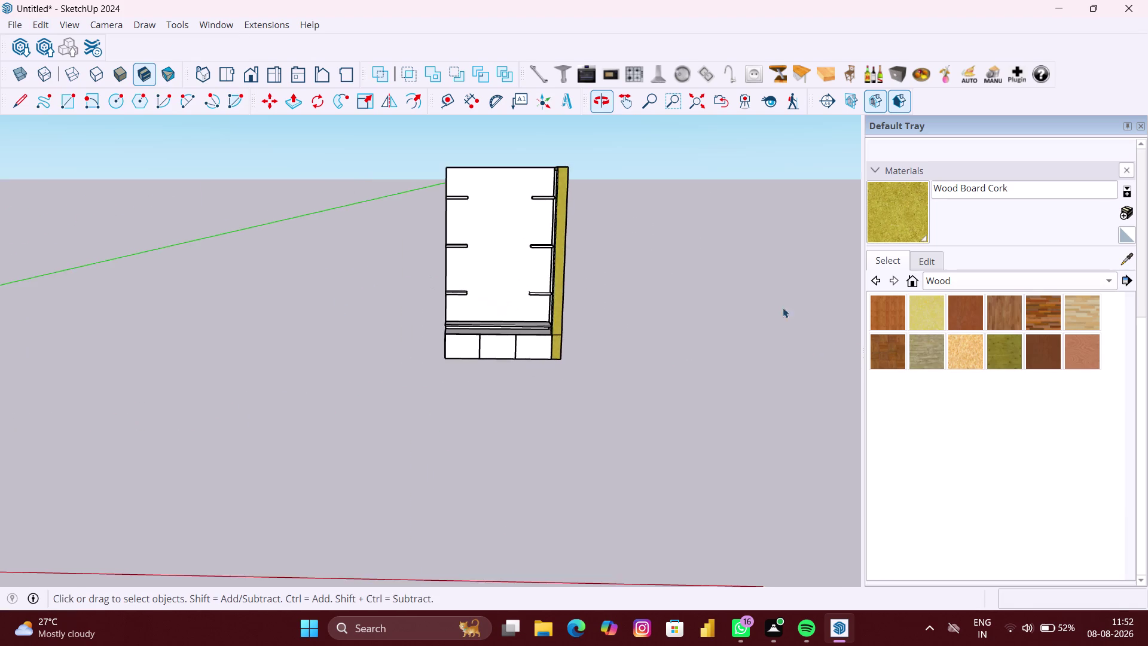
scroll(up, 3)
click(748, 318)
scroll(up, 3)
middle_drag(417, 320, 425, 384)
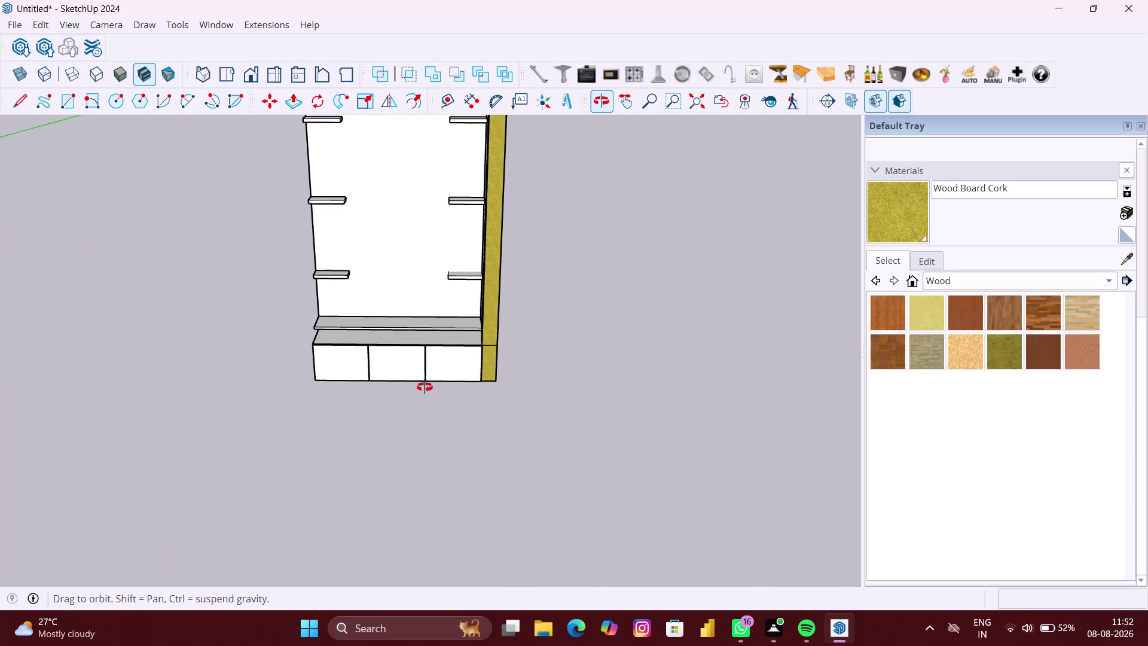
middle_drag(424, 384, 425, 391)
scroll(up, 3)
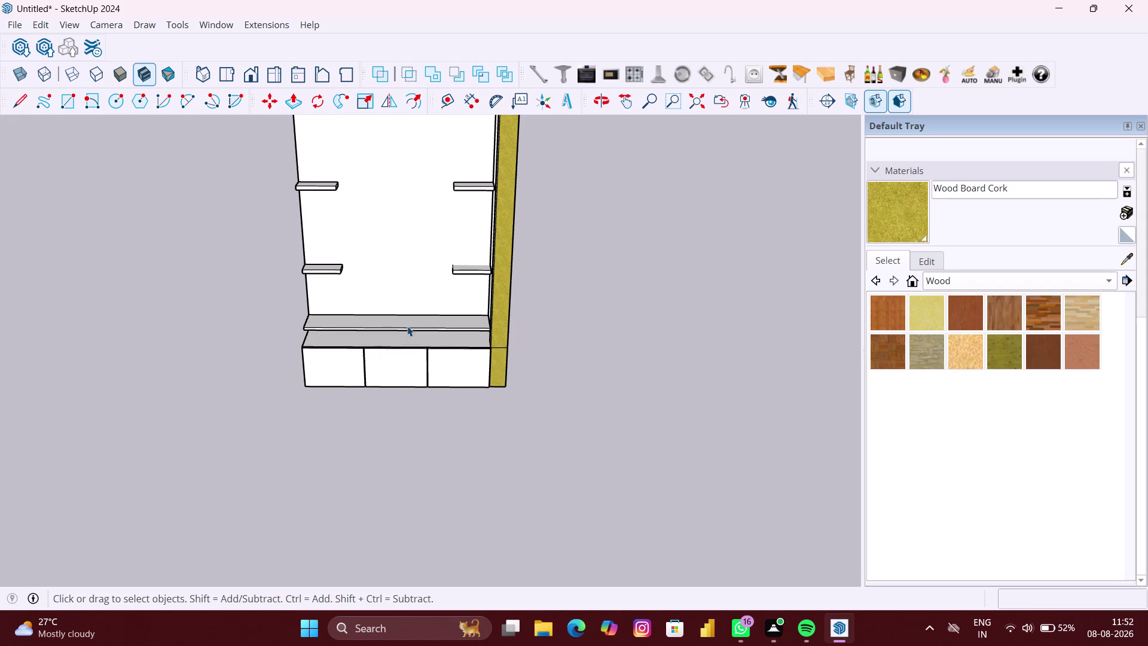